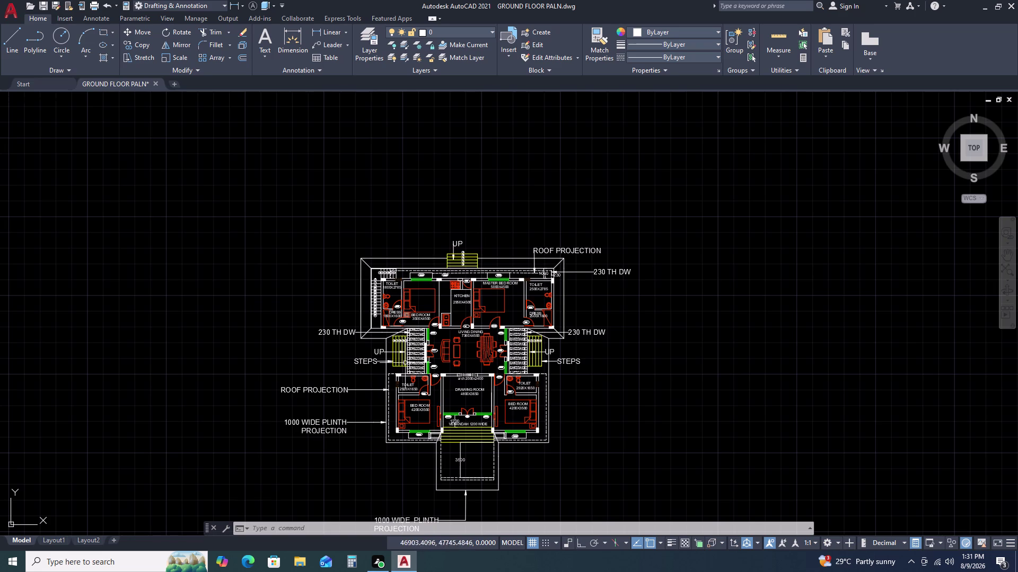
Start a linear dimension with DLI, then abandon it before placing.
scroll(up, 3)
scroll(up, 3)
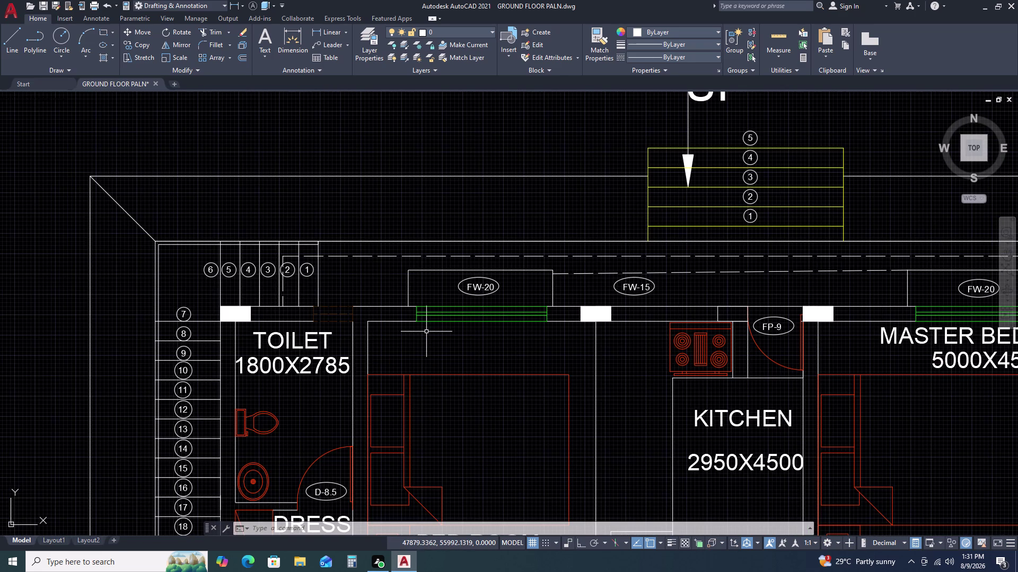
key(s)
key(BackSpace)
key(d)
text(LI)
key(space)
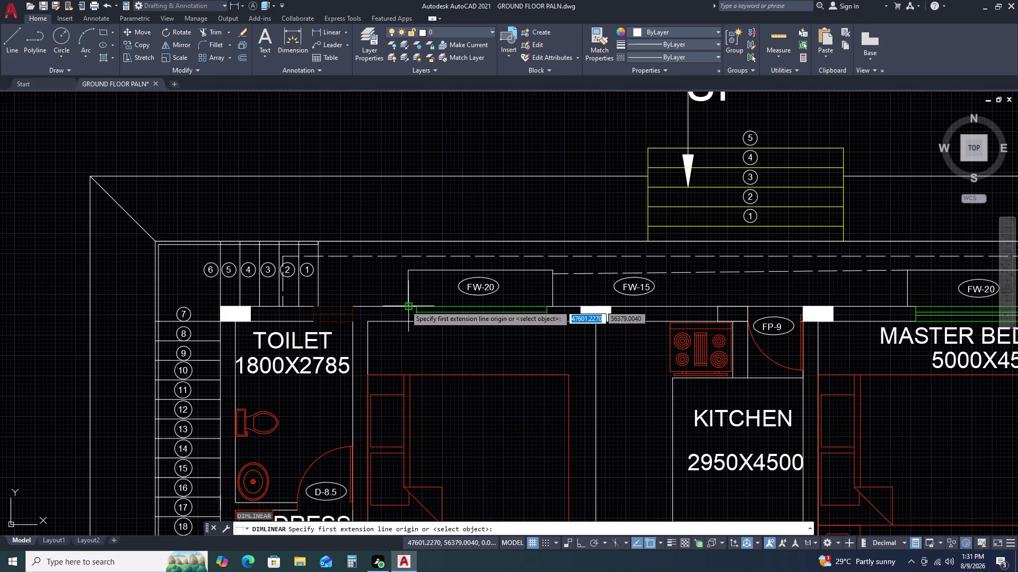
drag(405, 305, 405, 298)
click(409, 270)
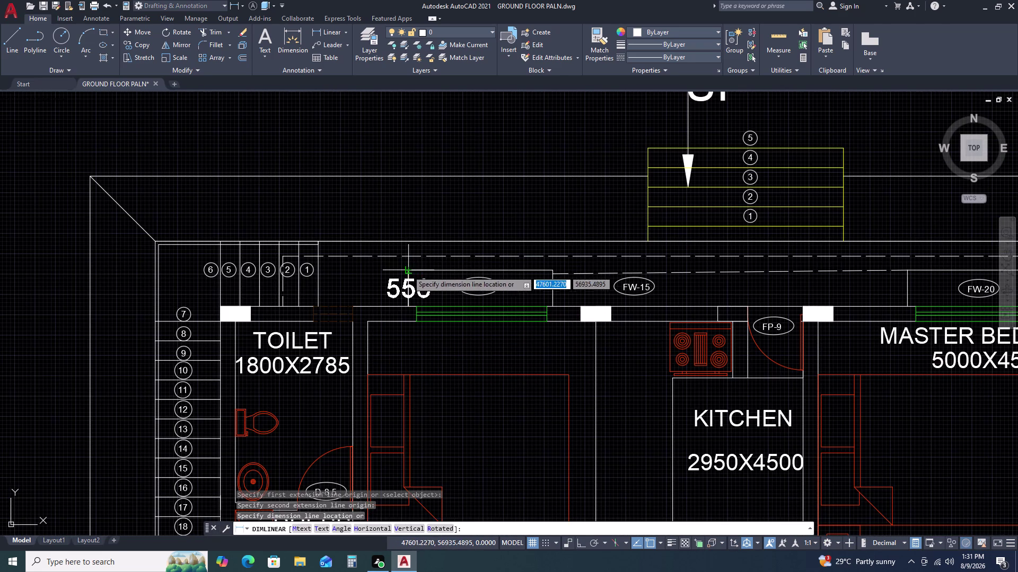
key(Escape)
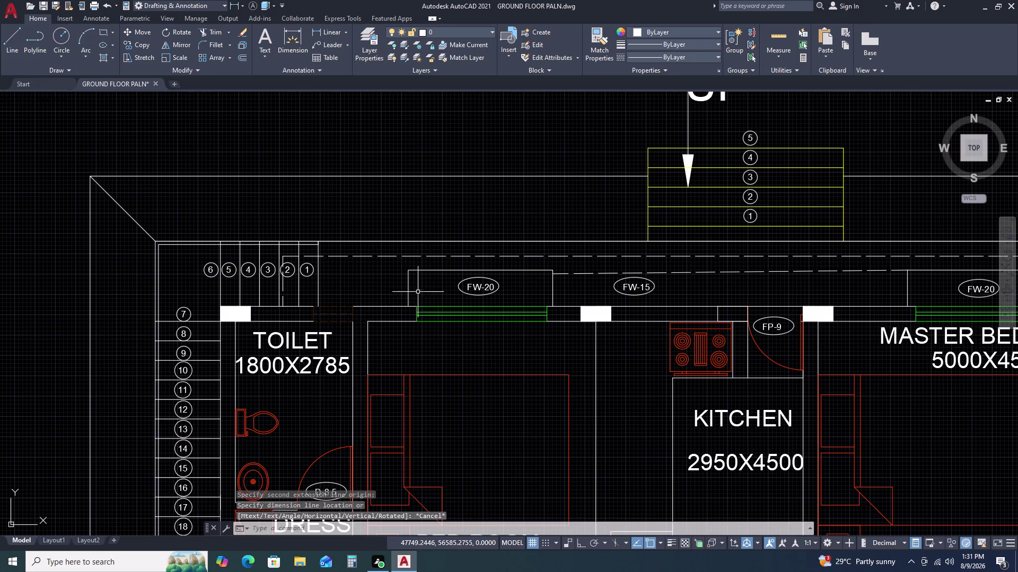
Move the line above the left FW-20 window up by 50 with Ortho on.
scroll(up, 3)
click(427, 235)
click(423, 255)
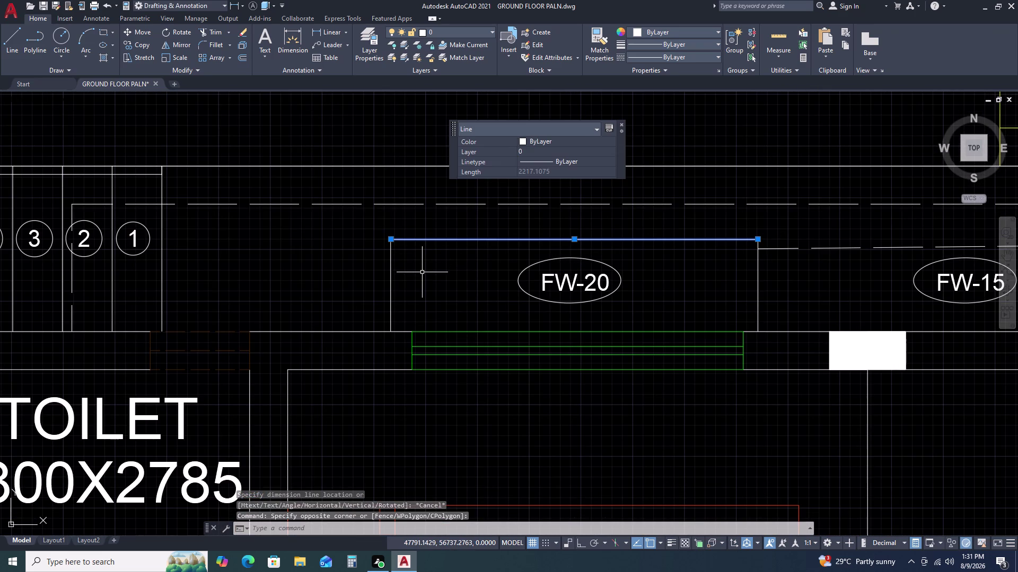
text(M)
key(space)
click(577, 239)
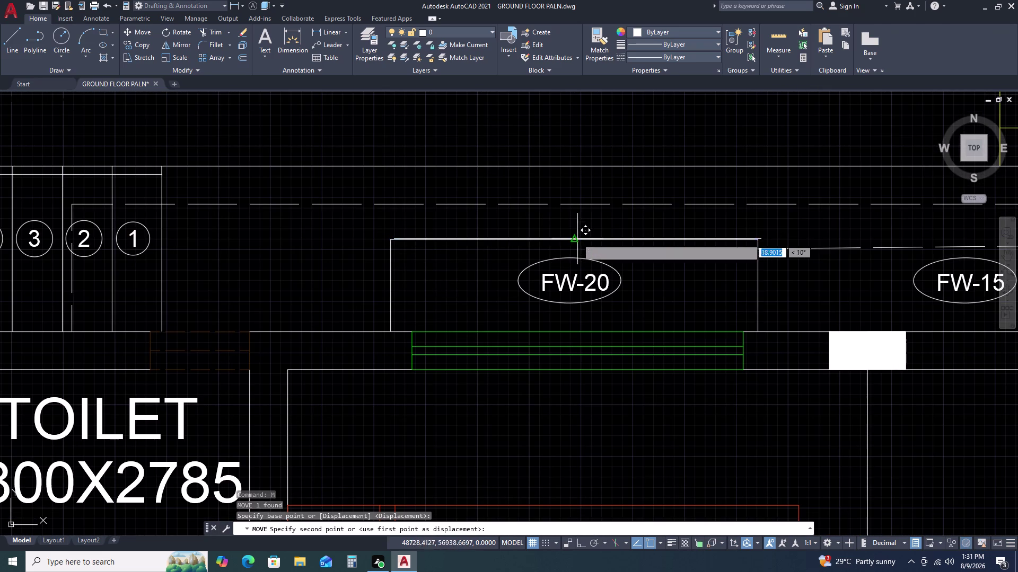
key(F8)
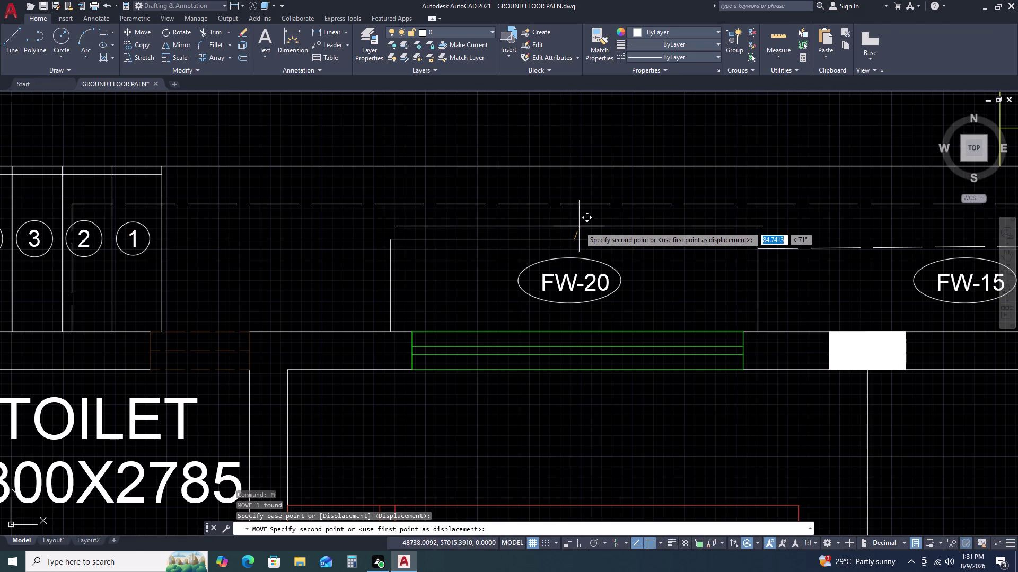
text(50)
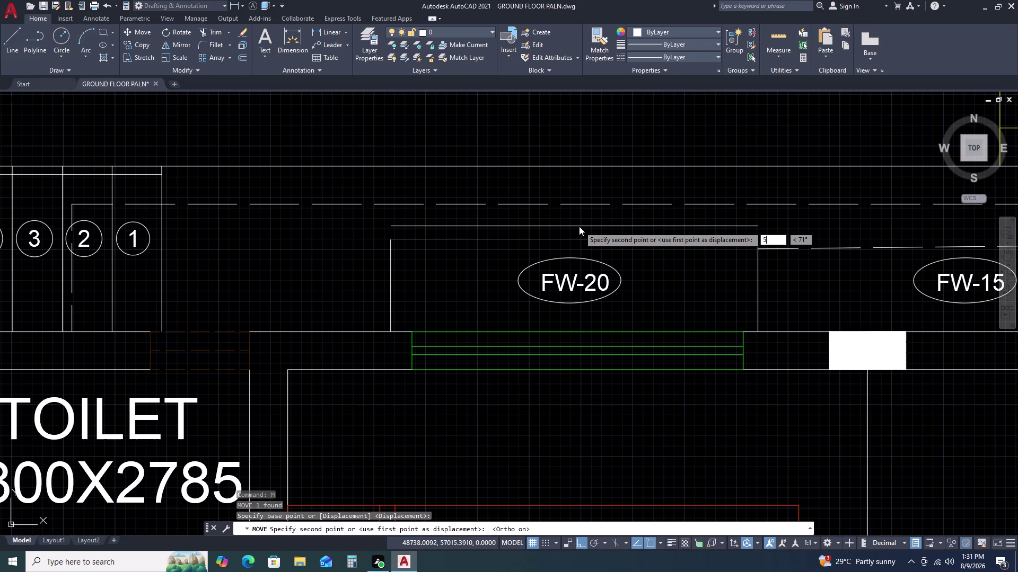
key(space)
key(Escape)
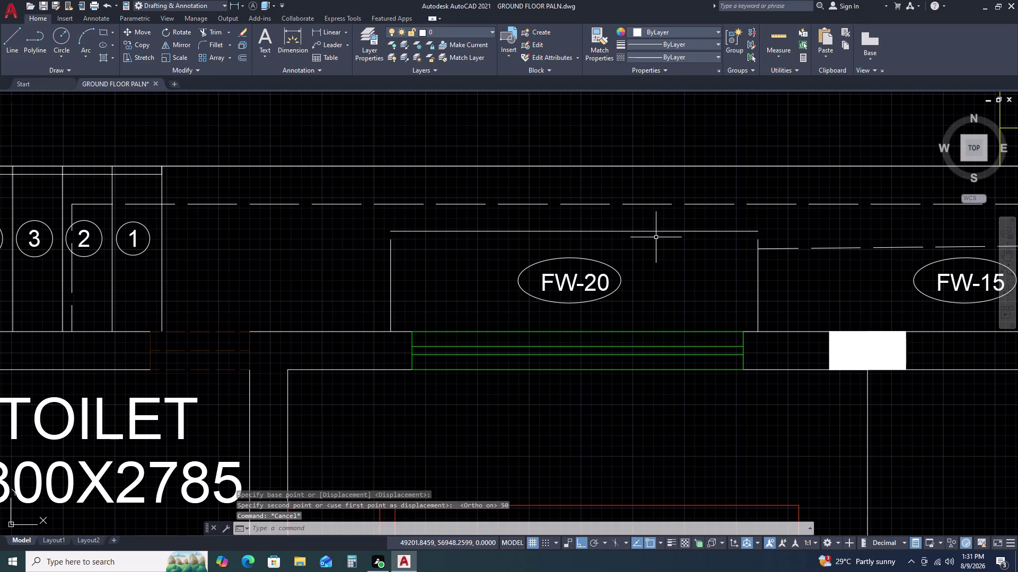
Select the dashed roof line and begin moving it, then cancel the move.
scroll(down, 3)
middle_drag(683, 244, 579, 283)
scroll(up, 3)
click(627, 279)
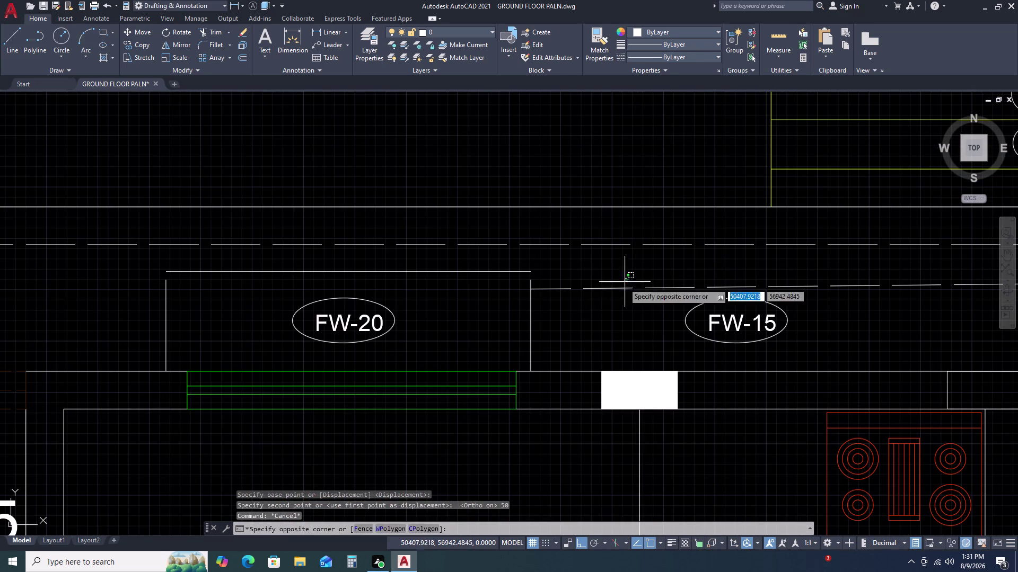
click(597, 313)
text(M)
key(space)
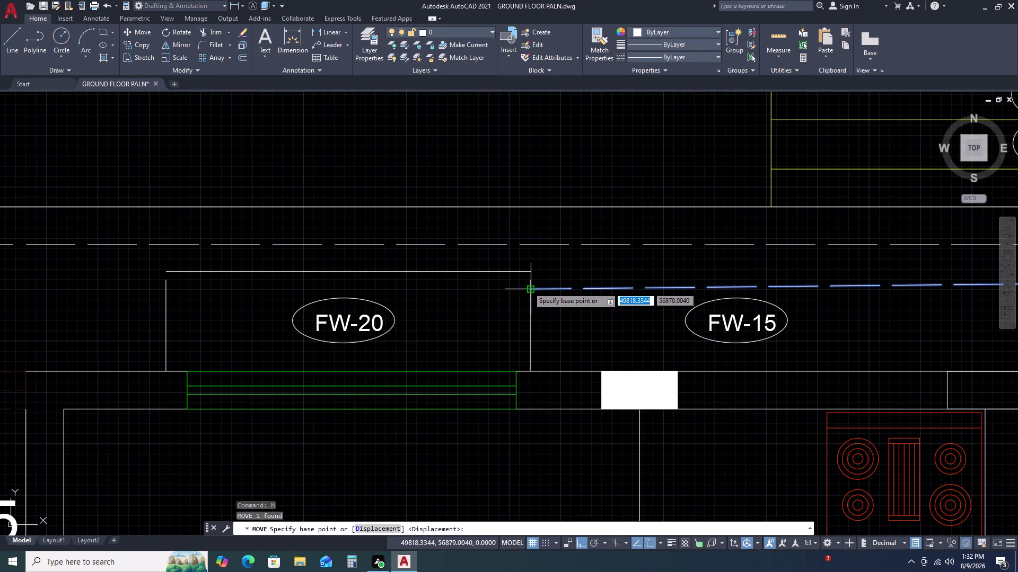
click(527, 287)
click(529, 269)
key(Escape)
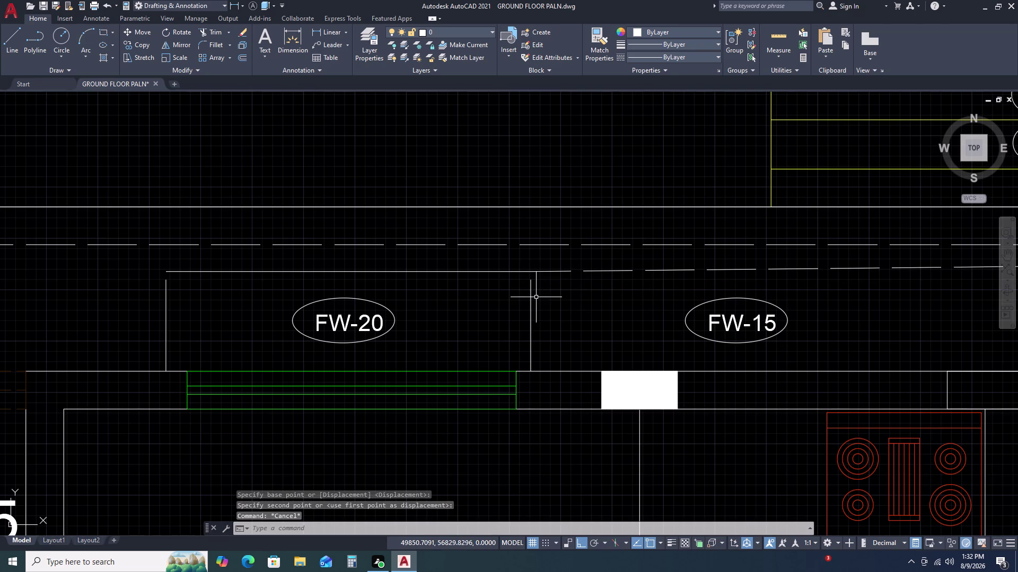
Extend the FW-20 window's side lines to the raised line using a fence.
text(EX)
key(space)
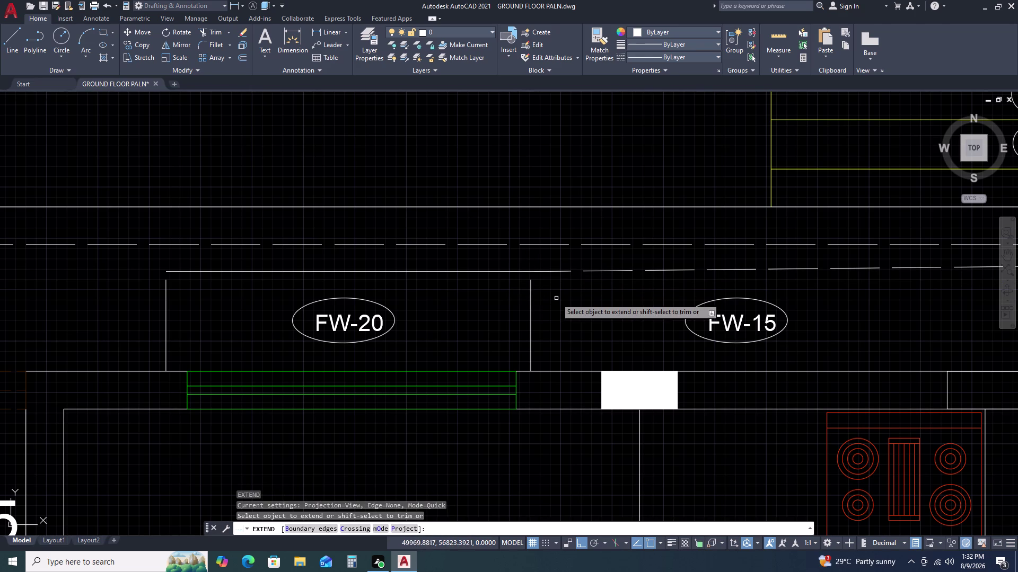
click(551, 300)
click(511, 323)
click(203, 283)
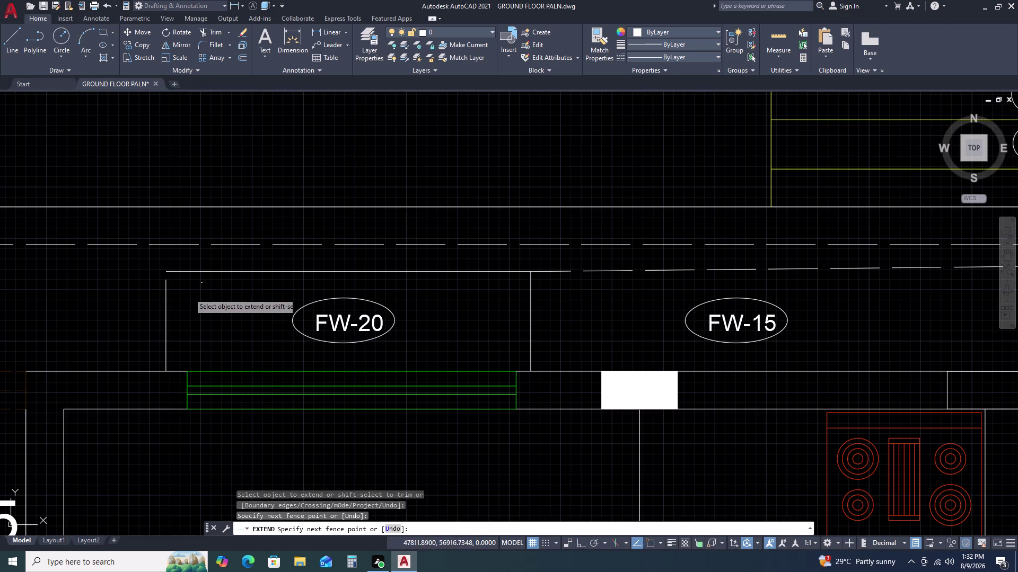
click(144, 314)
key(Escape)
scroll(down, 3)
middle_drag(493, 318, 403, 309)
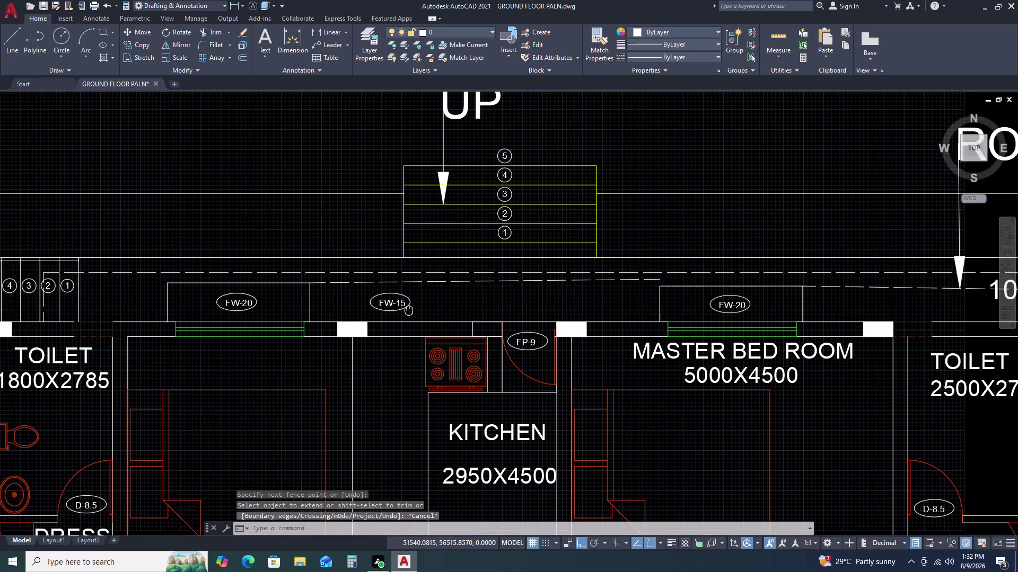
middle_drag(654, 292, 500, 332)
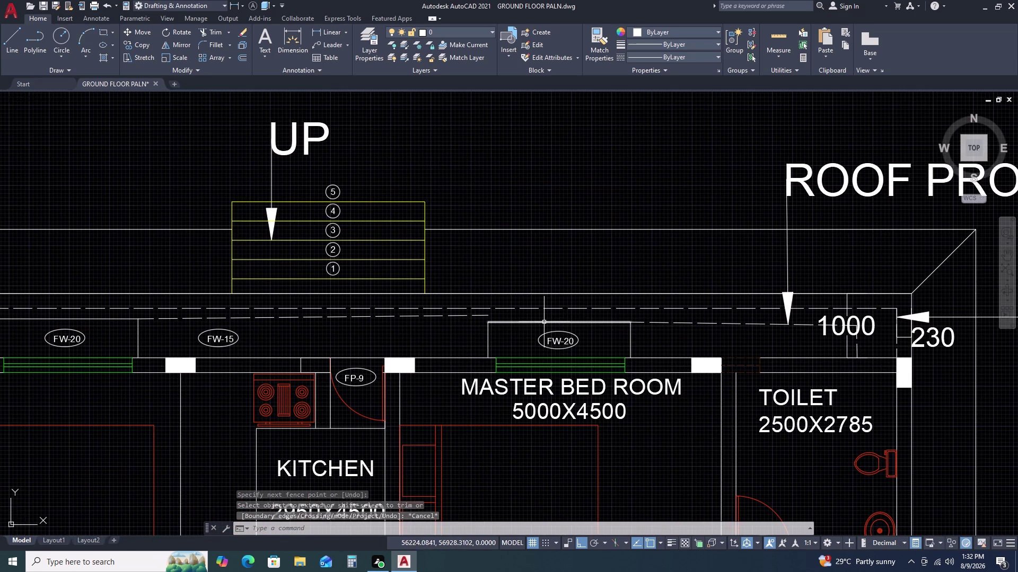
click(581, 323)
Move the line above the master bedroom window up by 50.
text(M)
key(space)
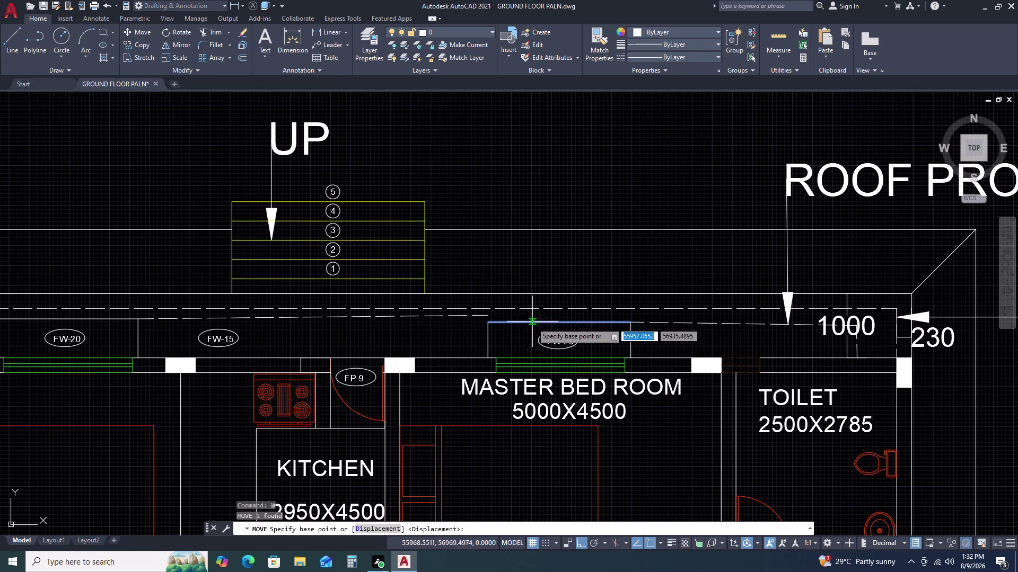
click(559, 319)
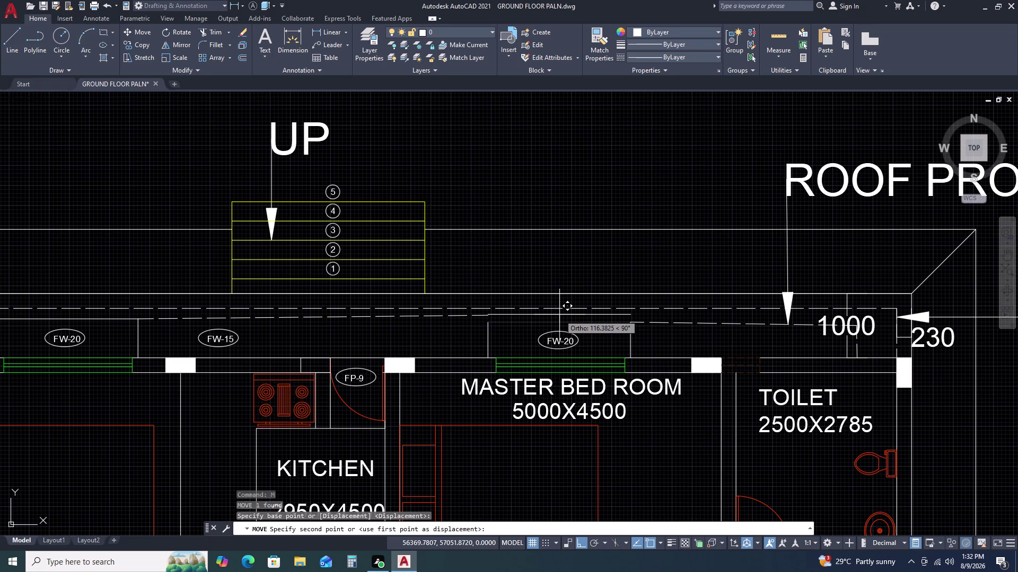
text(50)
key(space)
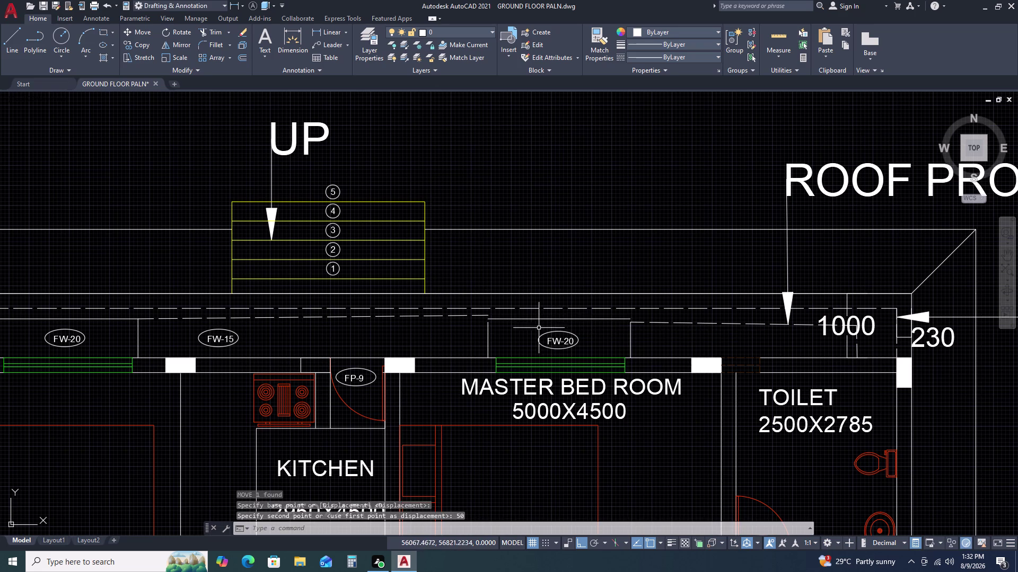
Begin a second move of the raised line, then cancel it and clear the selection.
scroll(up, 3)
click(542, 316)
click(534, 325)
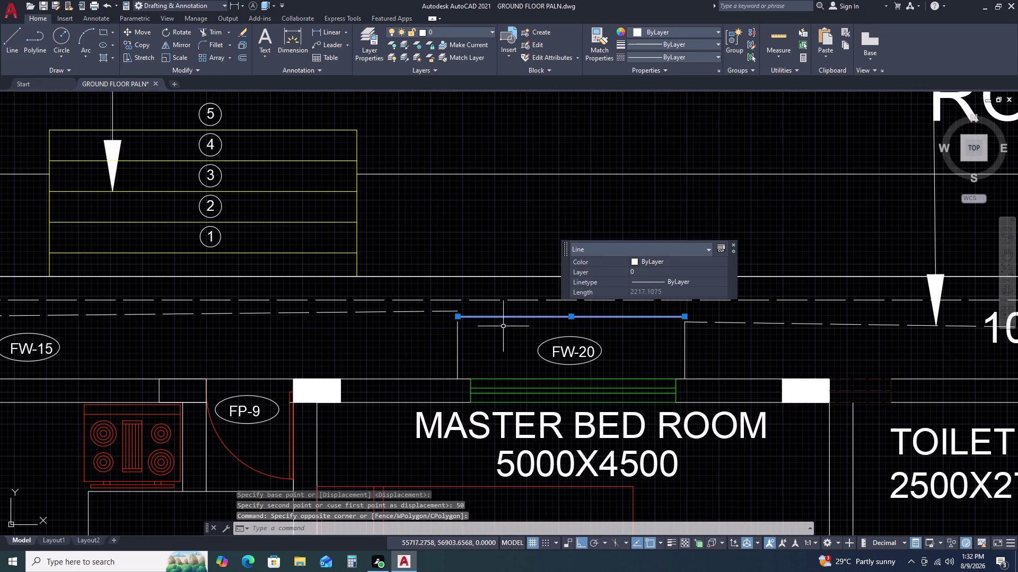
text(M)
key(space)
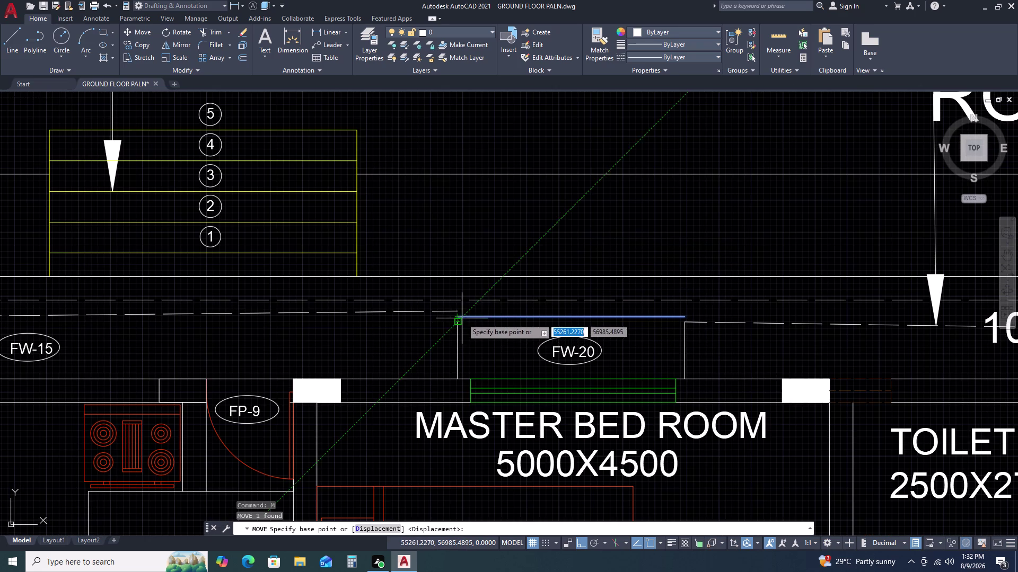
click(461, 318)
click(457, 312)
key(Escape)
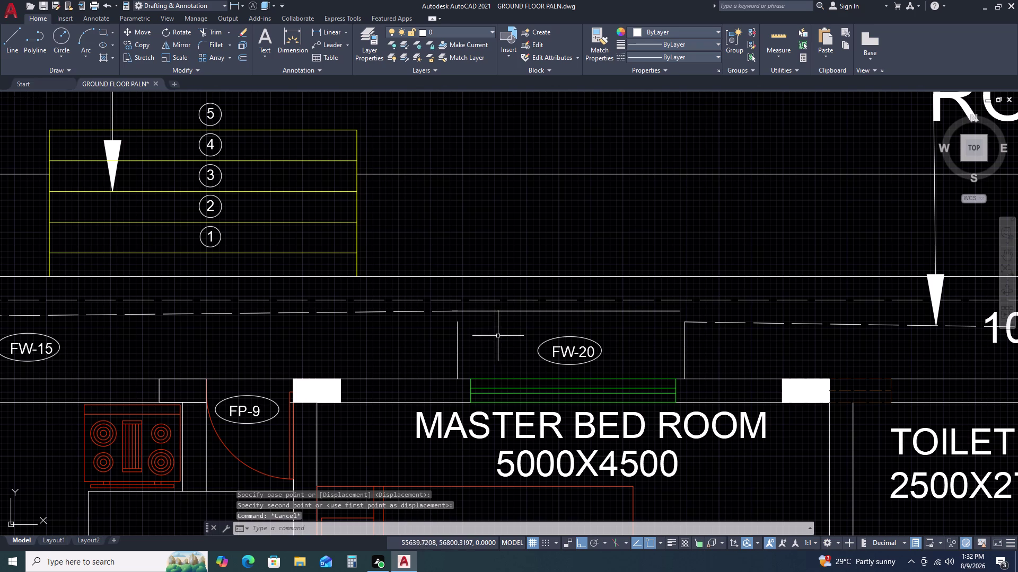
scroll(up, 3)
click(547, 301)
key(Escape)
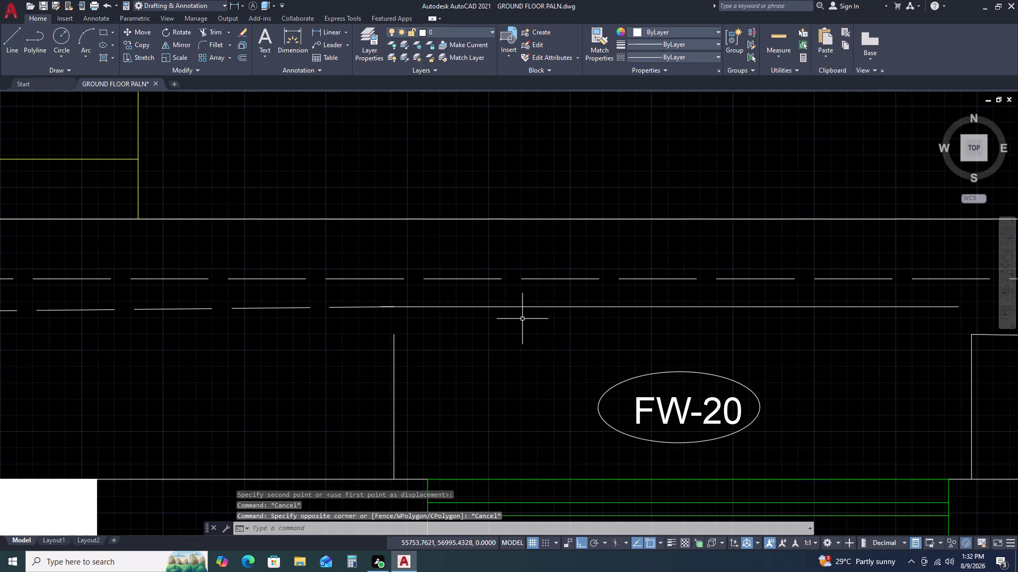
key(Escape)
Extend the master bedroom window's side lines to the raised line with a fence.
text(EX)
key(space)
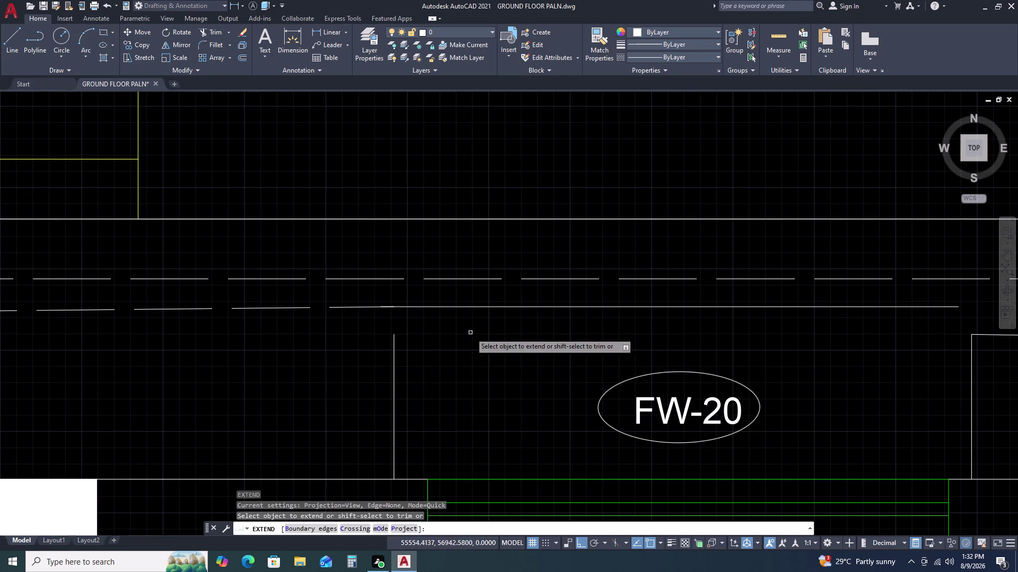
click(470, 333)
click(314, 402)
scroll(down, 3)
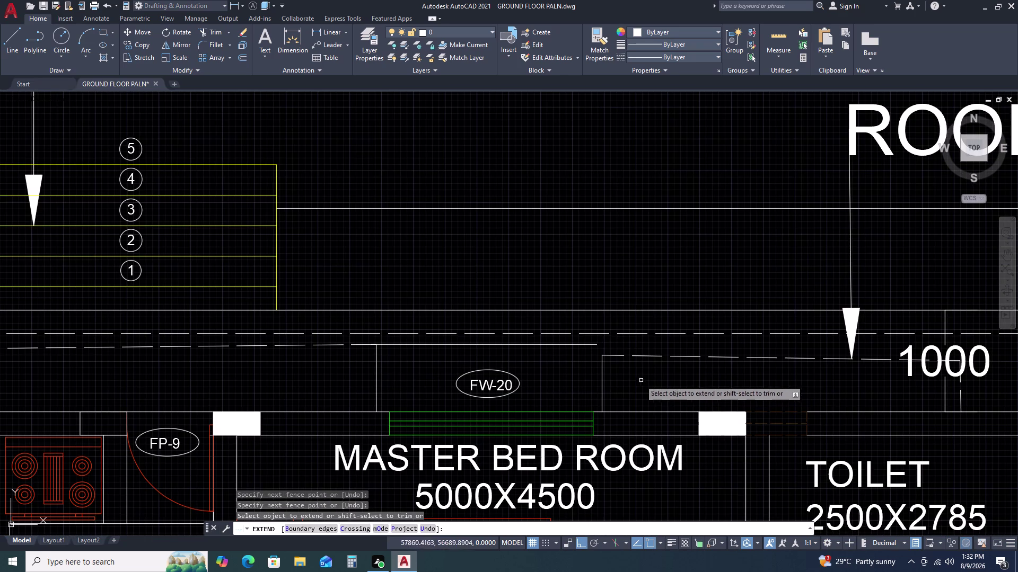
click(627, 372)
click(594, 382)
key(Escape)
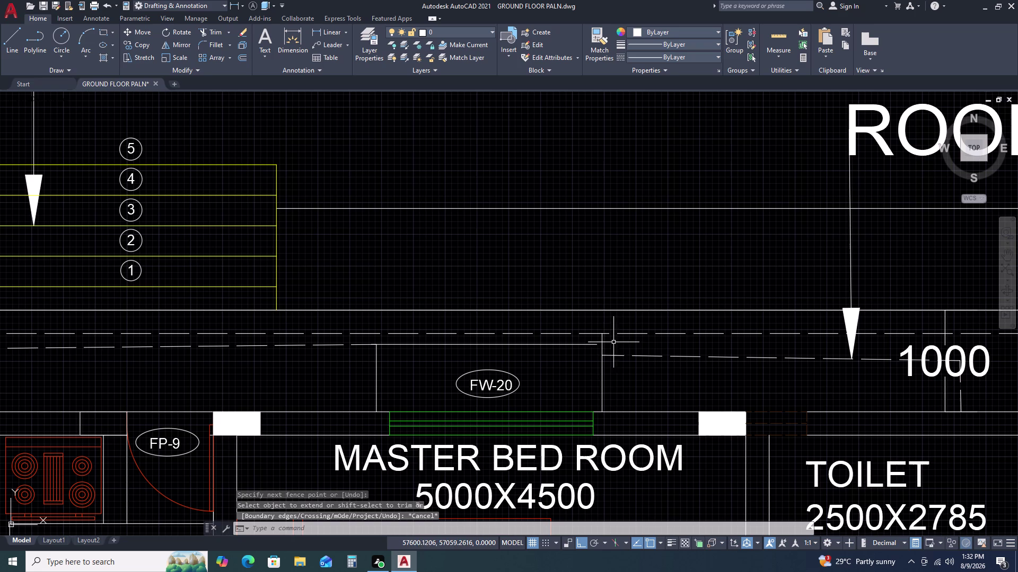
text(F)
key(space)
Fillet the window's top line with its right side line to close the corner.
click(588, 347)
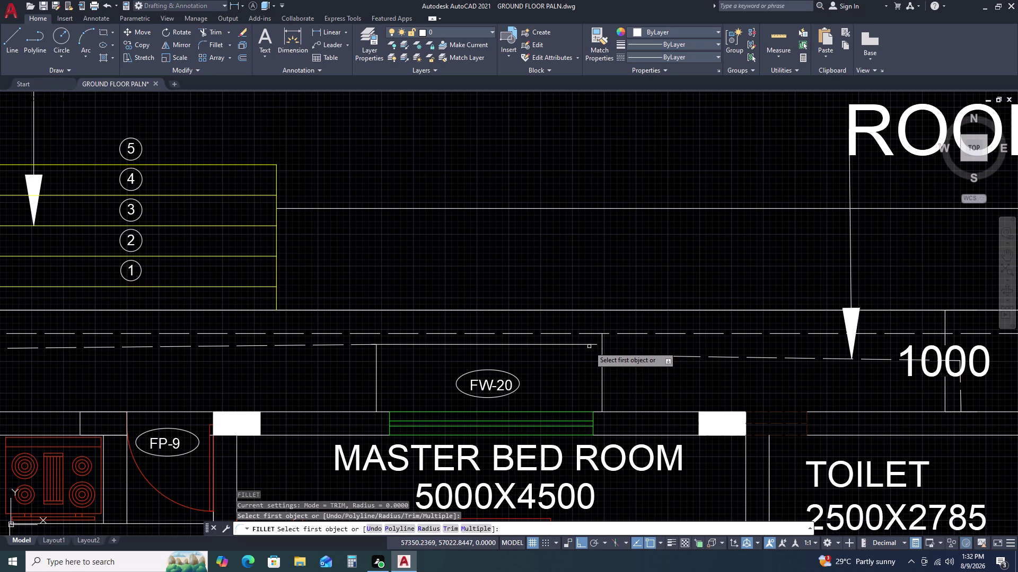
click(593, 346)
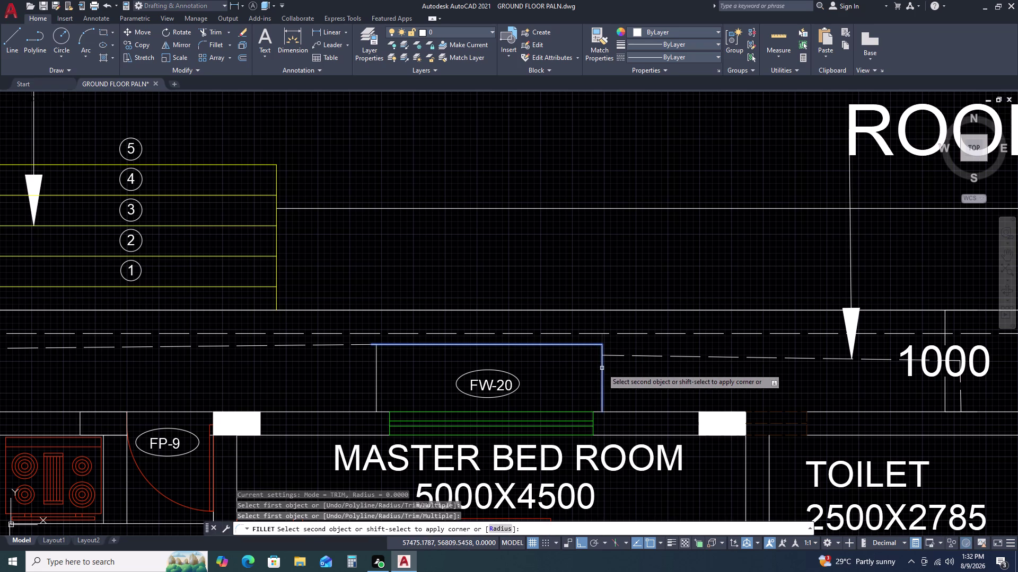
click(602, 368)
key(Escape)
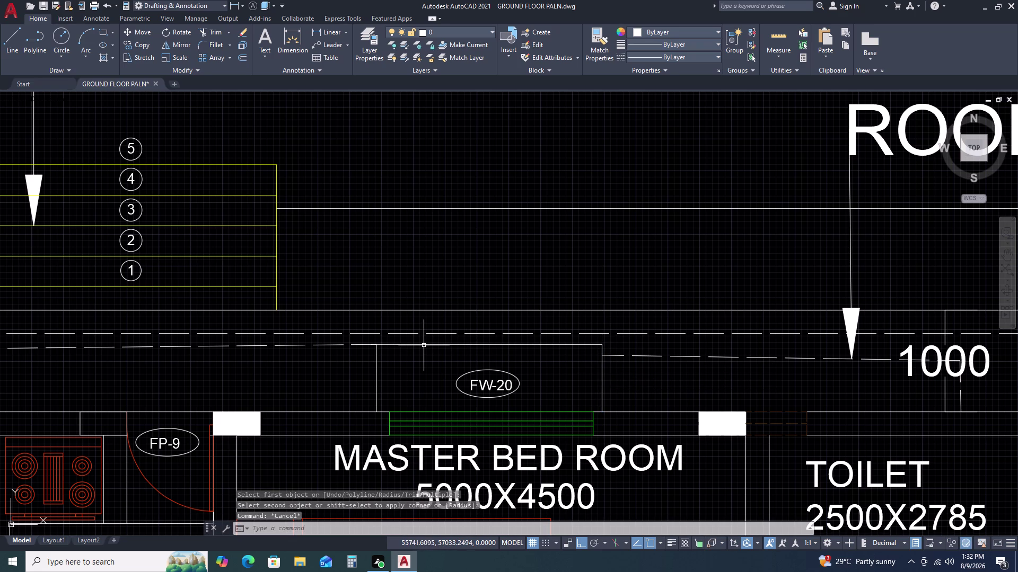
click(423, 345)
scroll(up, 3)
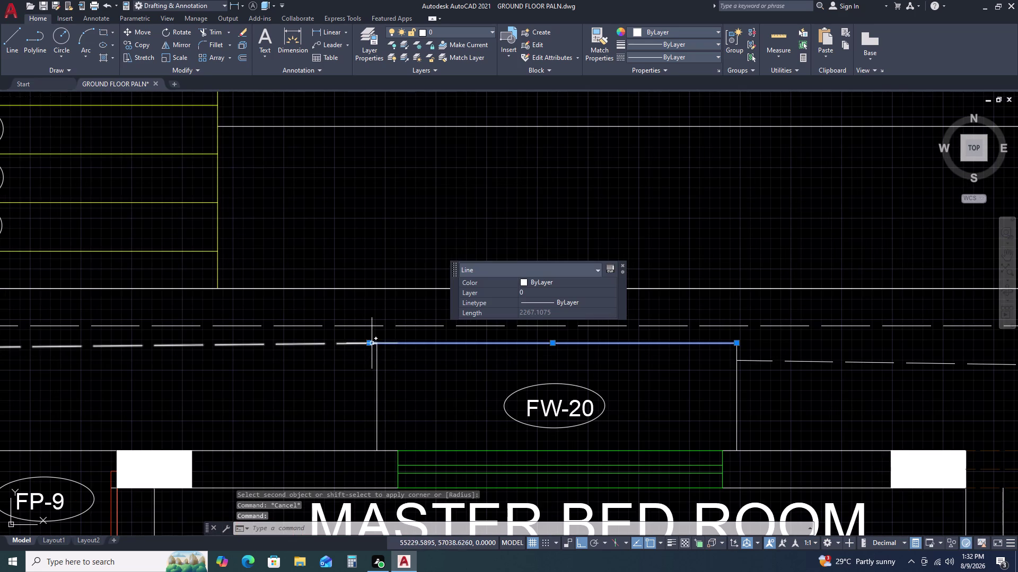
click(369, 343)
click(377, 343)
key(Escape)
scroll(down, 3)
middle_drag(571, 358, 409, 354)
middle_drag(387, 354, 379, 354)
Move the dashed roof projection line to its new position toward the 1000 dimension.
click(534, 342)
click(510, 360)
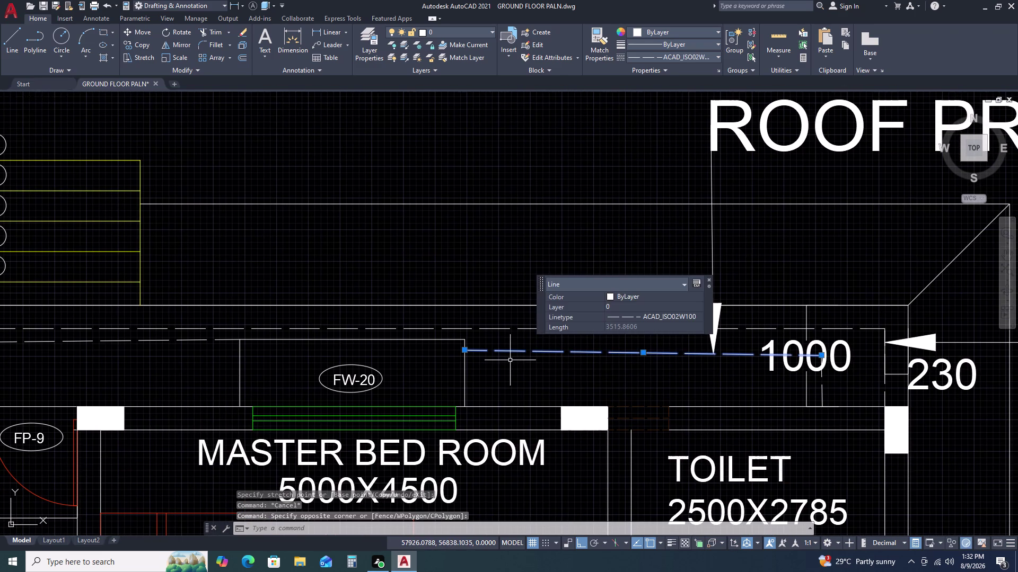
text(M)
key(space)
click(465, 351)
click(465, 341)
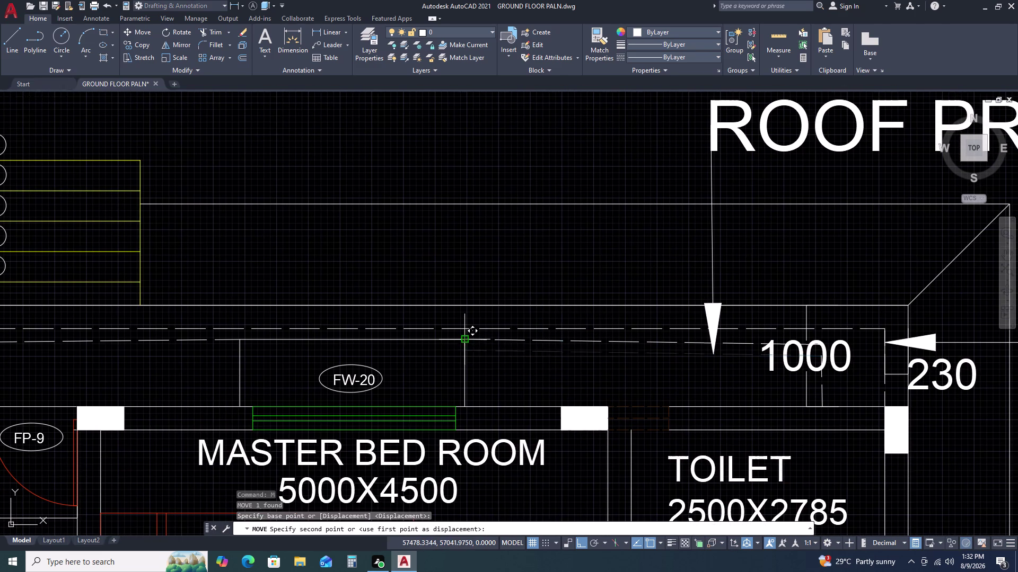
middle_drag(505, 353, 370, 358)
scroll(up, 3)
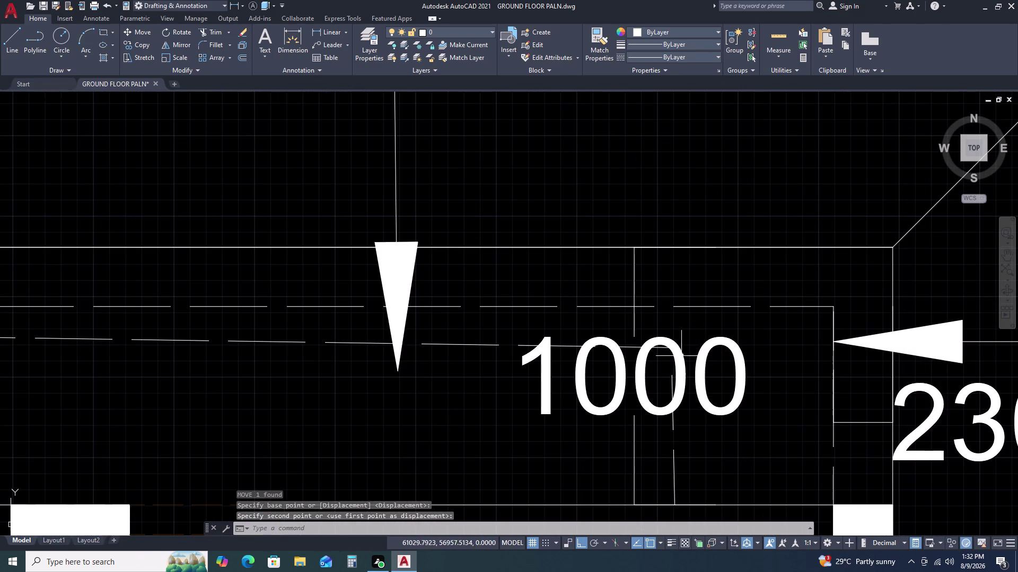
click(659, 348)
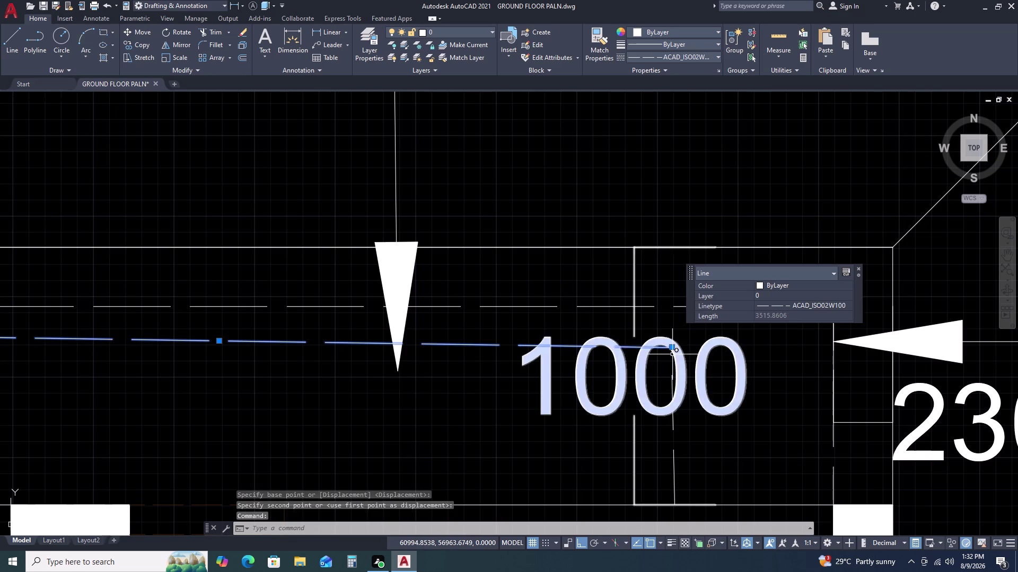
Delete the skewed dashed segment running toward the 1000 dimension.
scroll(down, 3)
scroll(down, 3)
key(Delete)
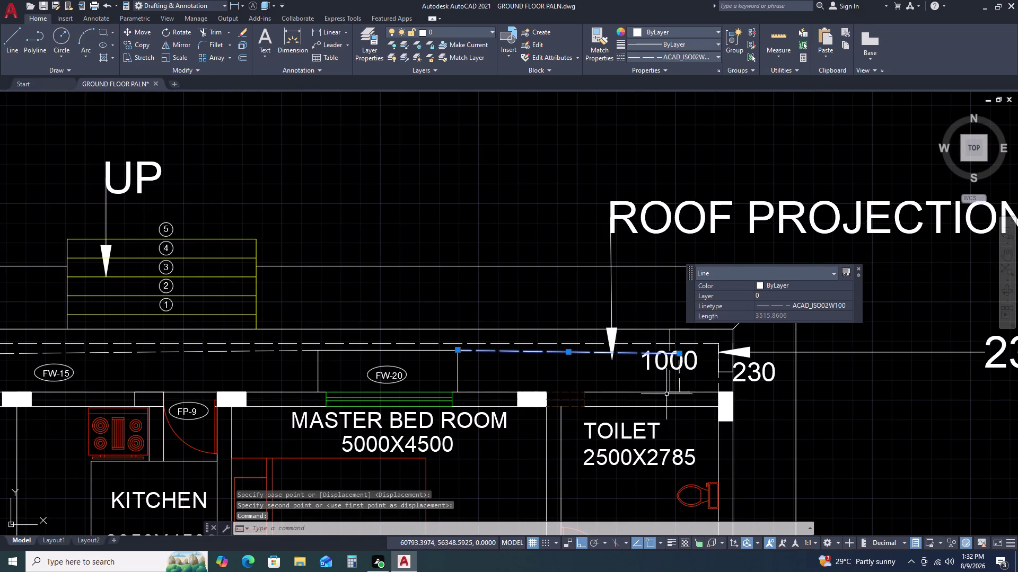
text(L)
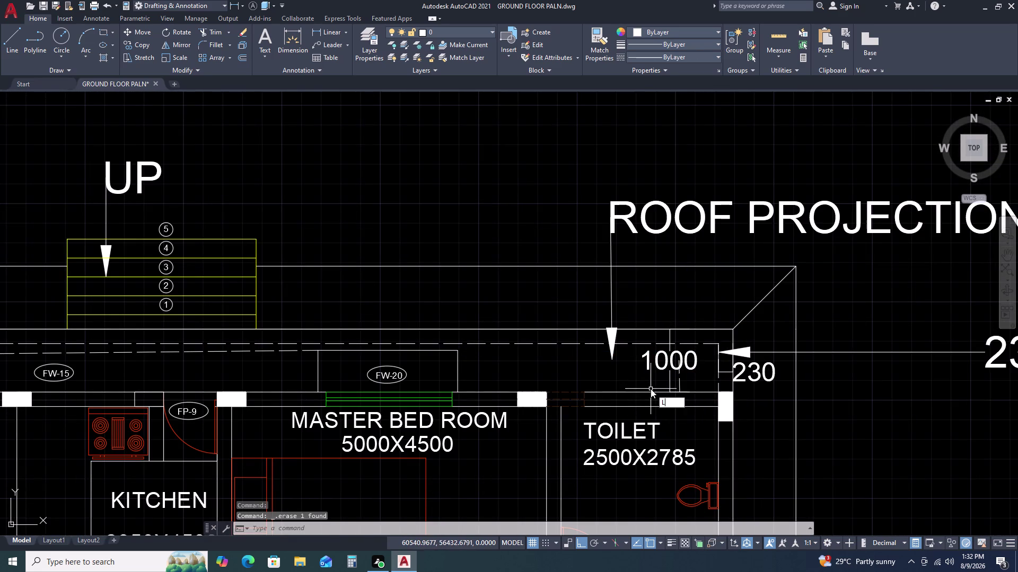
key(space)
Draw a short line from the roof projection line and erase the stray vertical stroke near 1000.
click(456, 353)
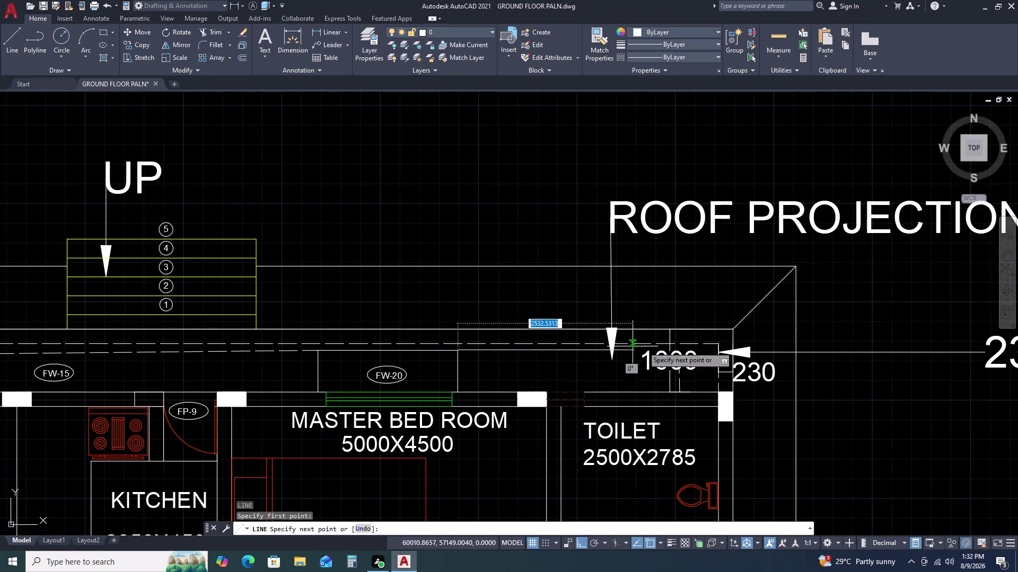
scroll(up, 3)
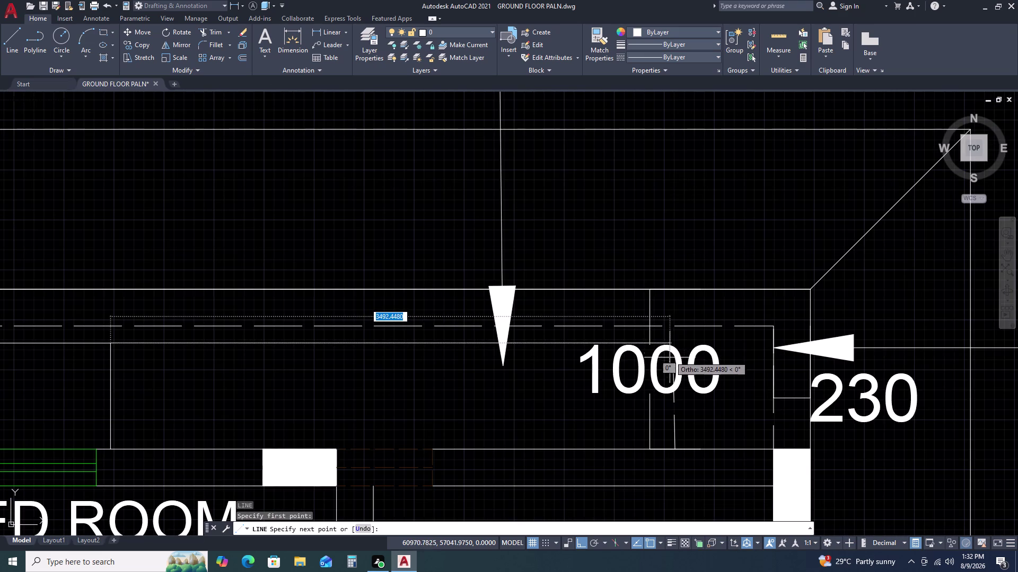
click(675, 338)
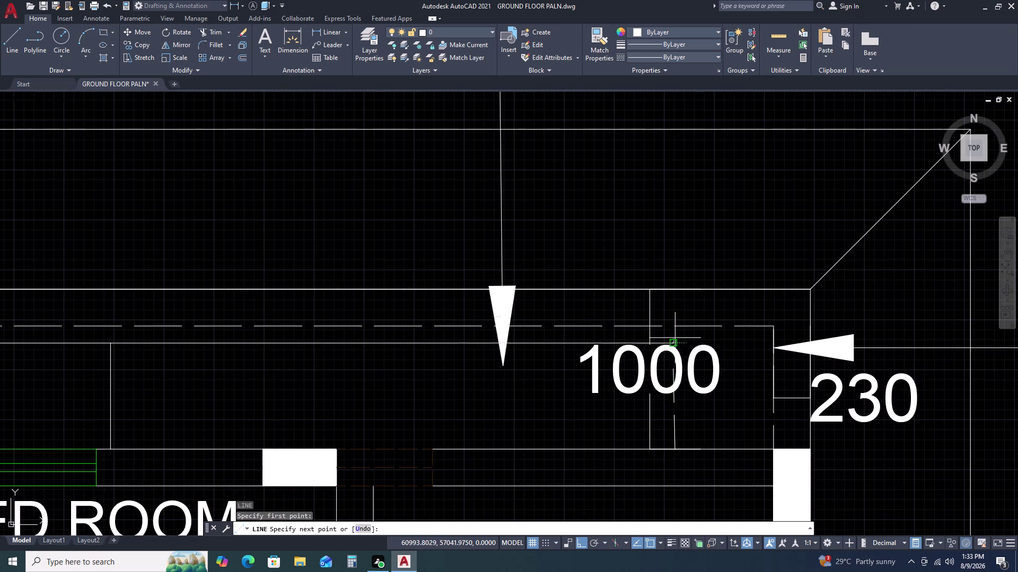
scroll(up, 3)
click(676, 456)
key(Escape)
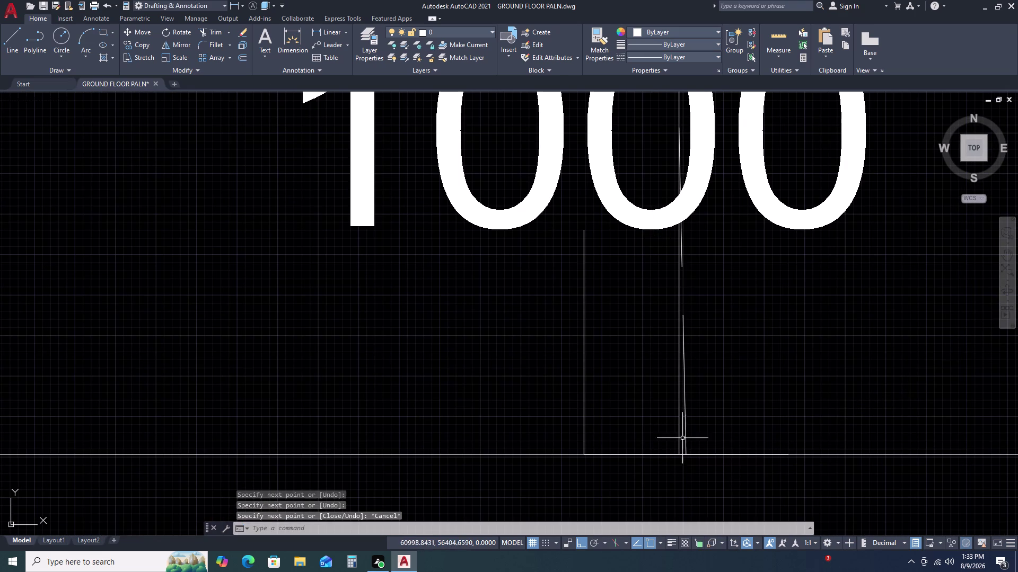
click(685, 394)
scroll(down, 3)
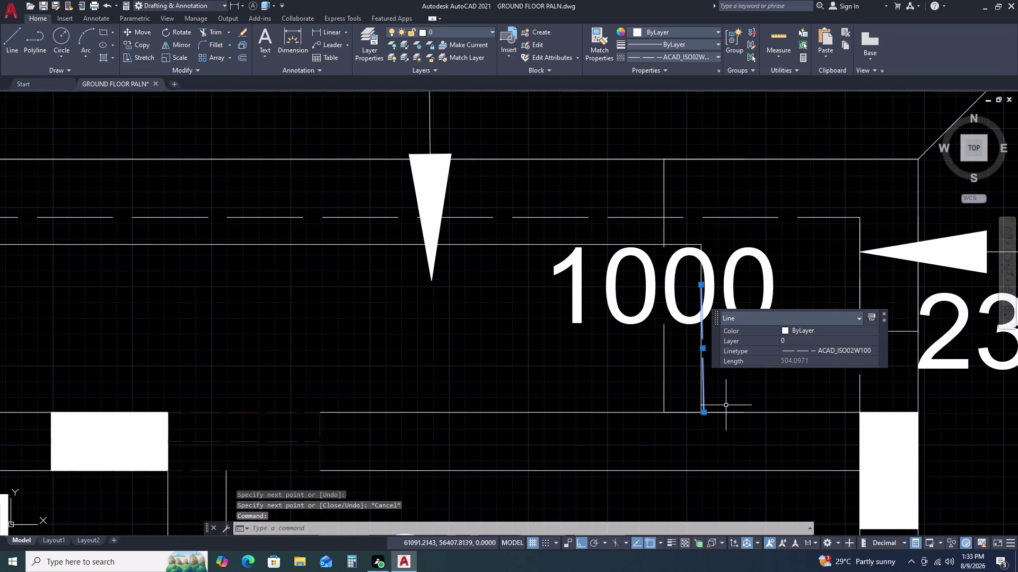
key(Delete)
Match two lower lines to the dashed roof projection line's properties with MATCHPROP.
key(m)
text(A)
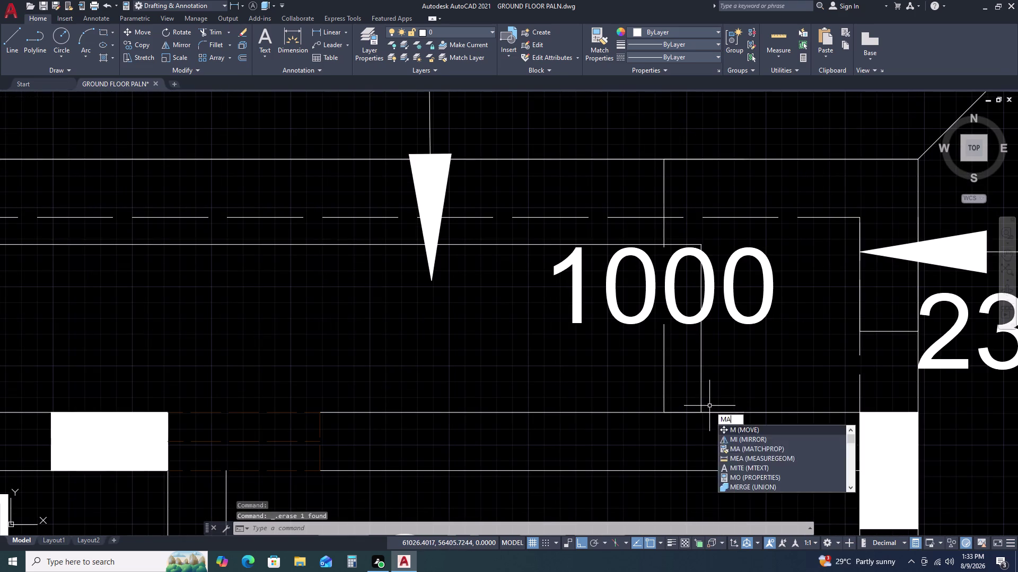
key(space)
click(632, 216)
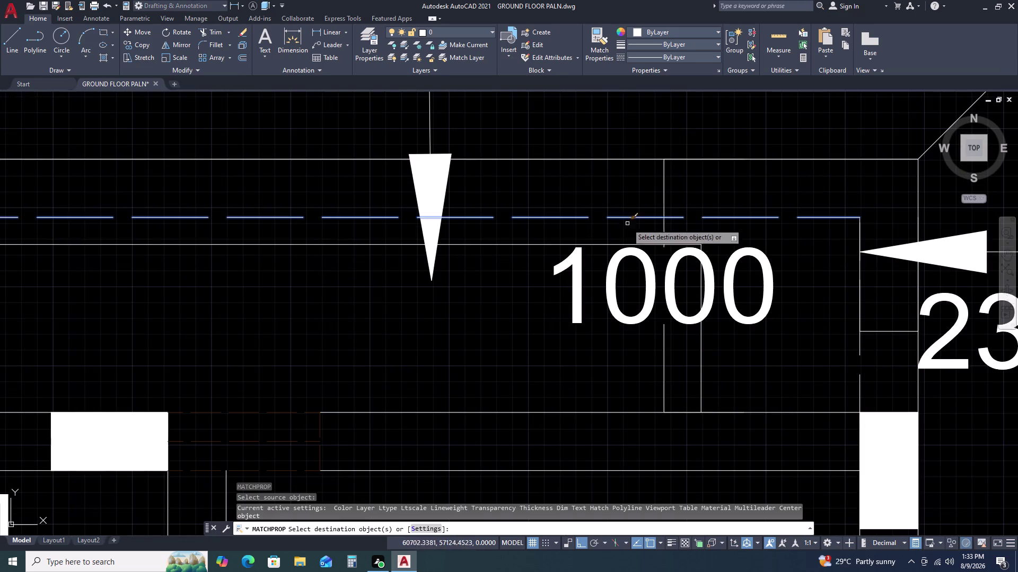
click(566, 245)
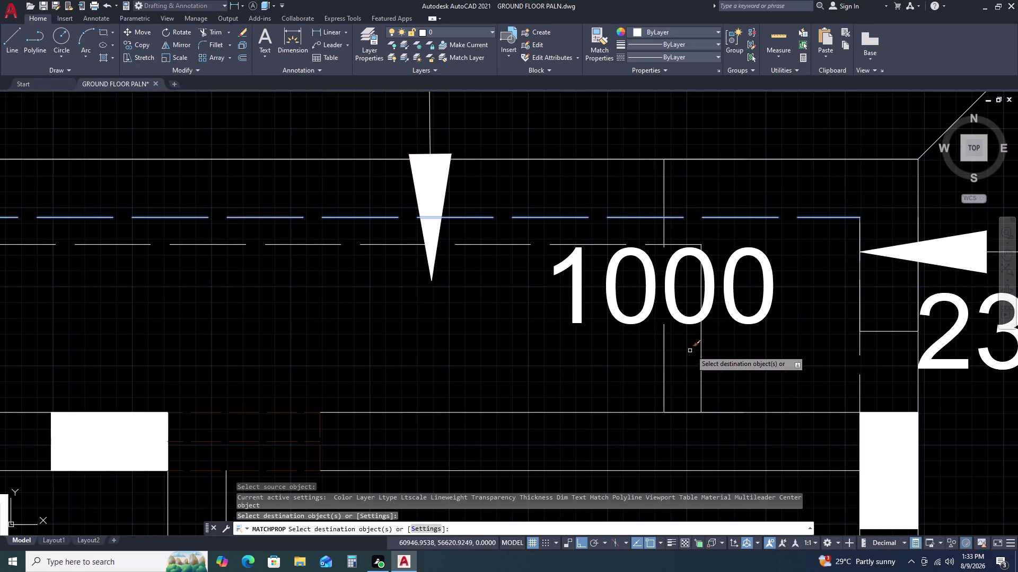
click(701, 364)
scroll(down, 3)
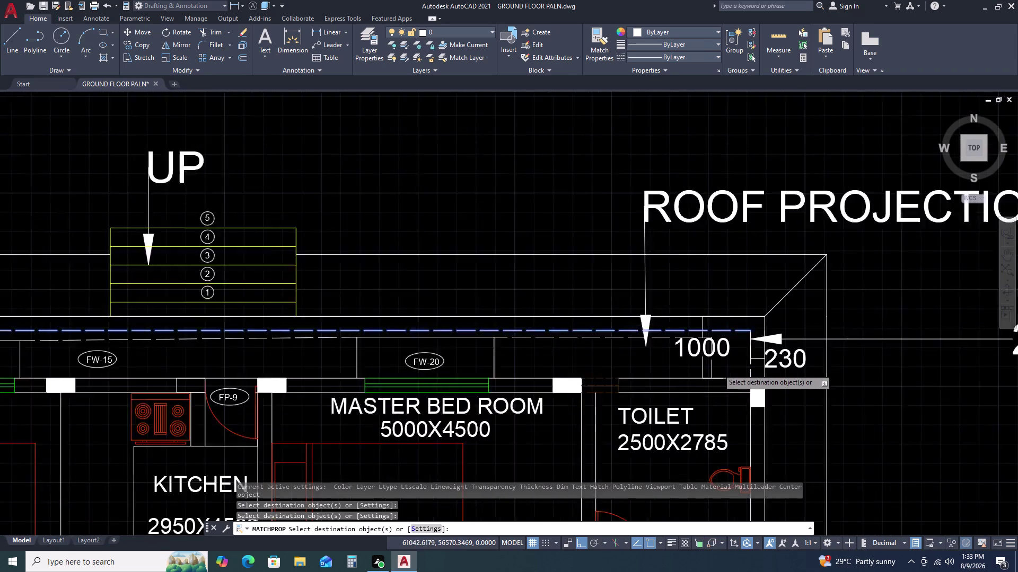
key(Escape)
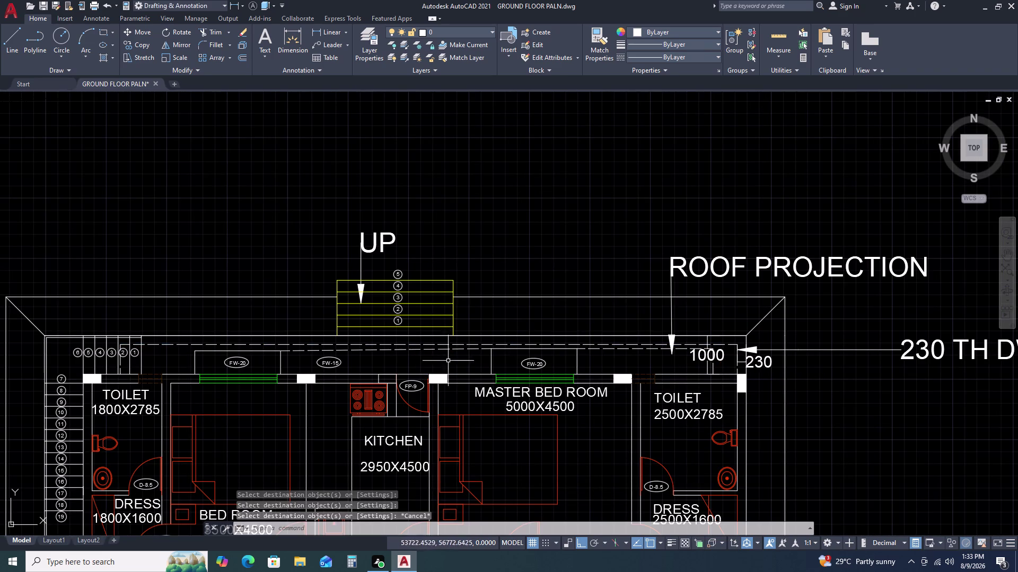
Move the line under the FW-20 window by 50 units.
scroll(down, 3)
middle_drag(632, 399, 669, 236)
scroll(down, 3)
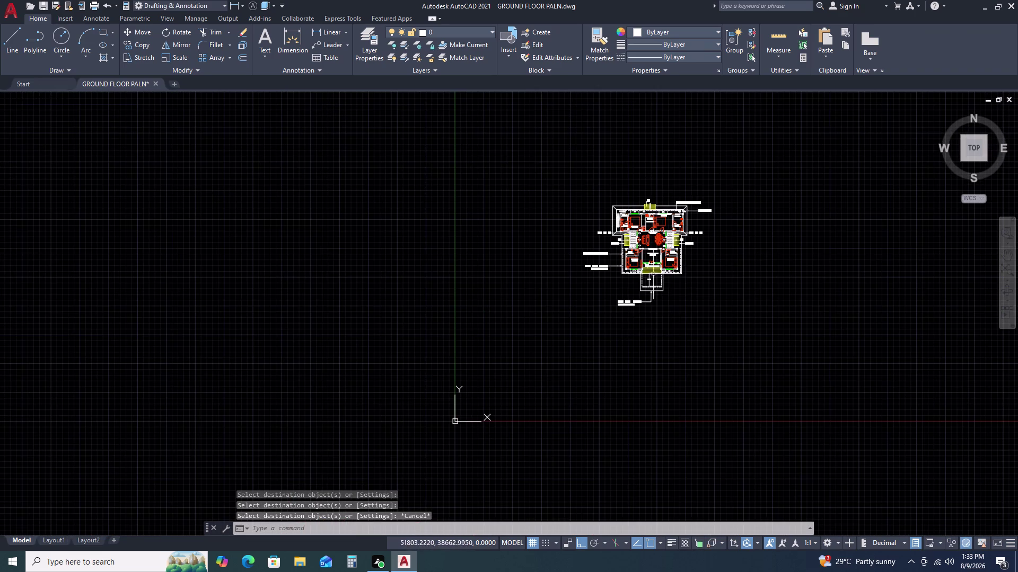
scroll(up, 3)
scroll(up, 3)
scroll(up, 3)
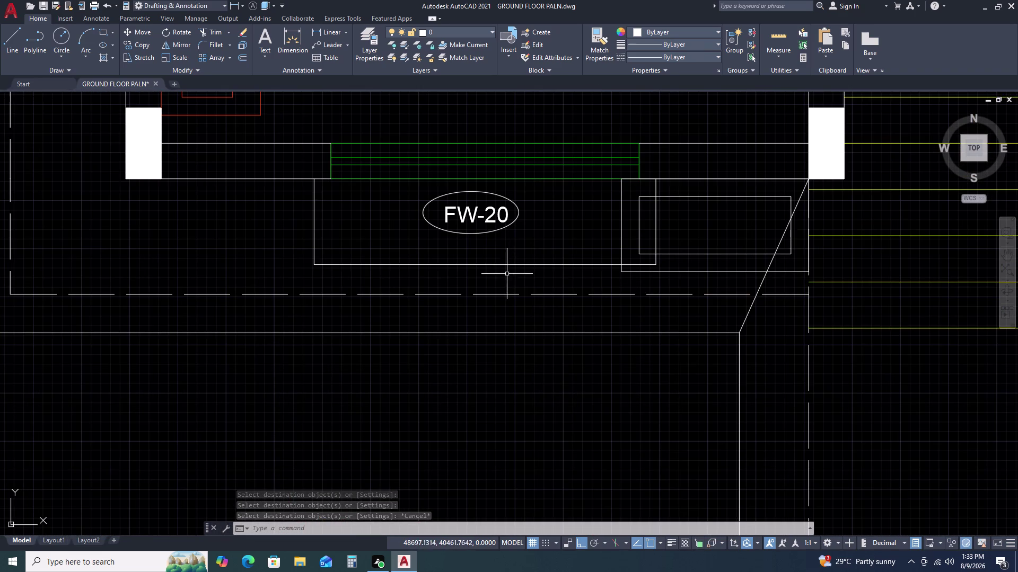
click(513, 264)
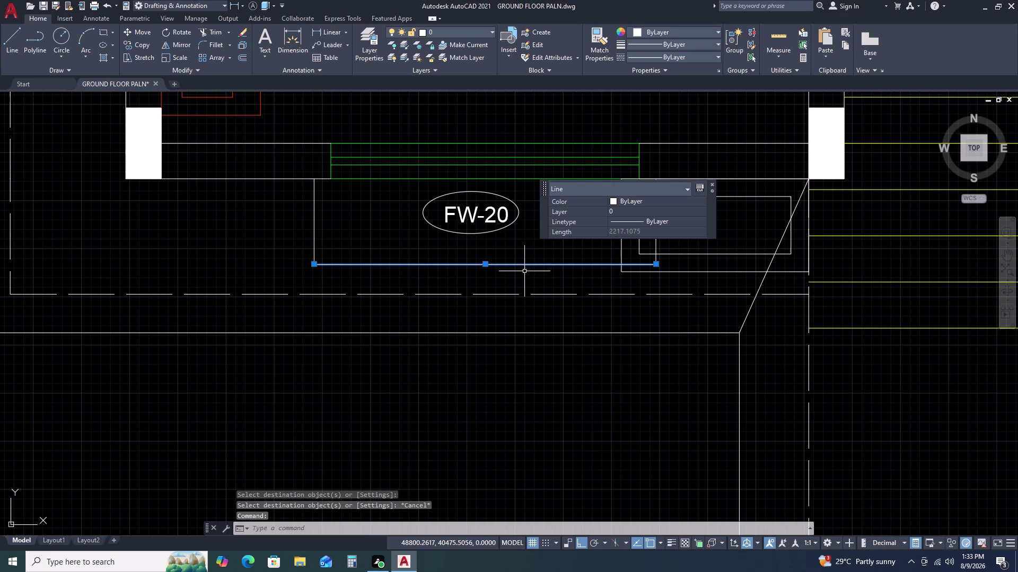
text(M)
key(space)
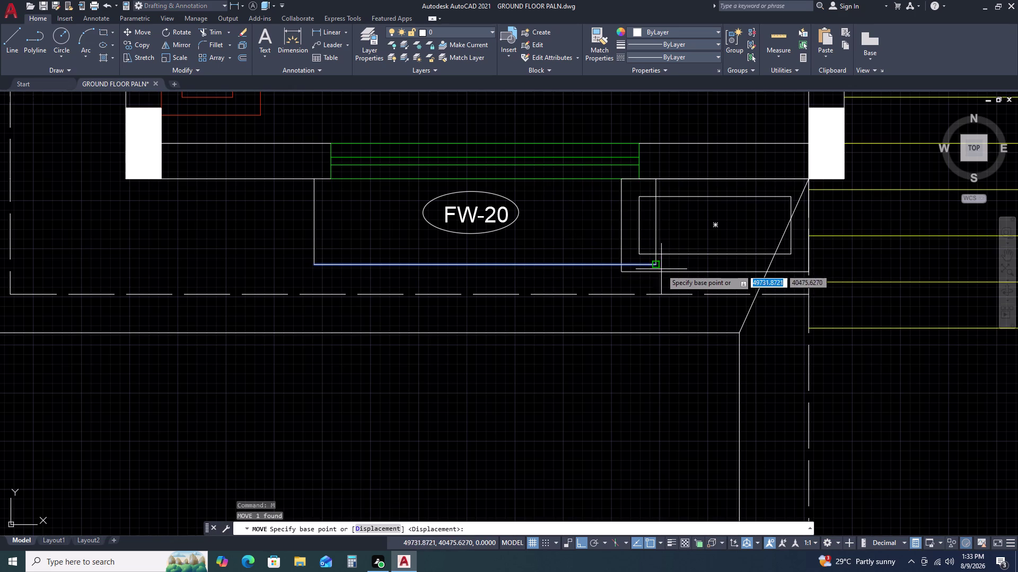
click(657, 266)
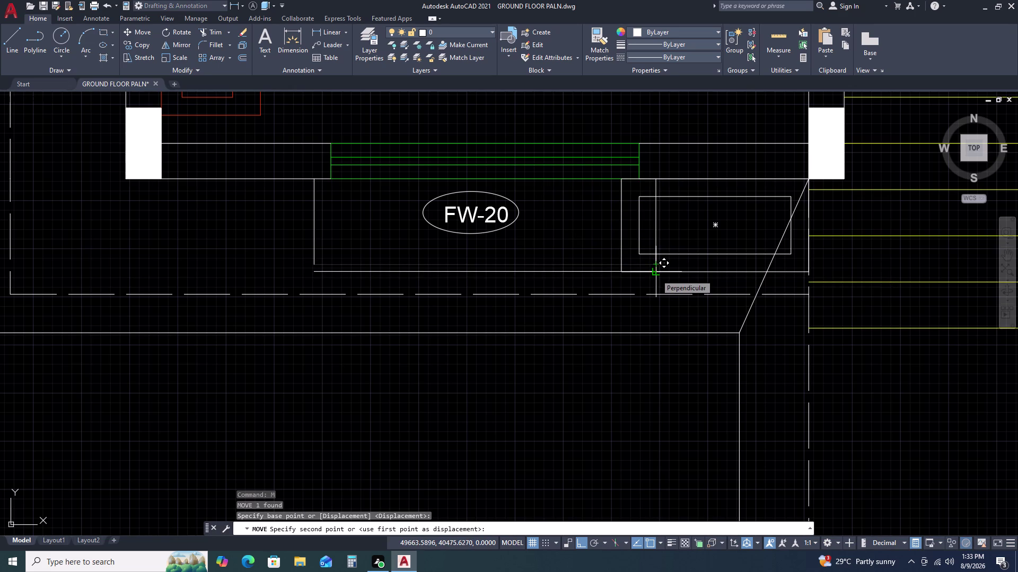
text(50)
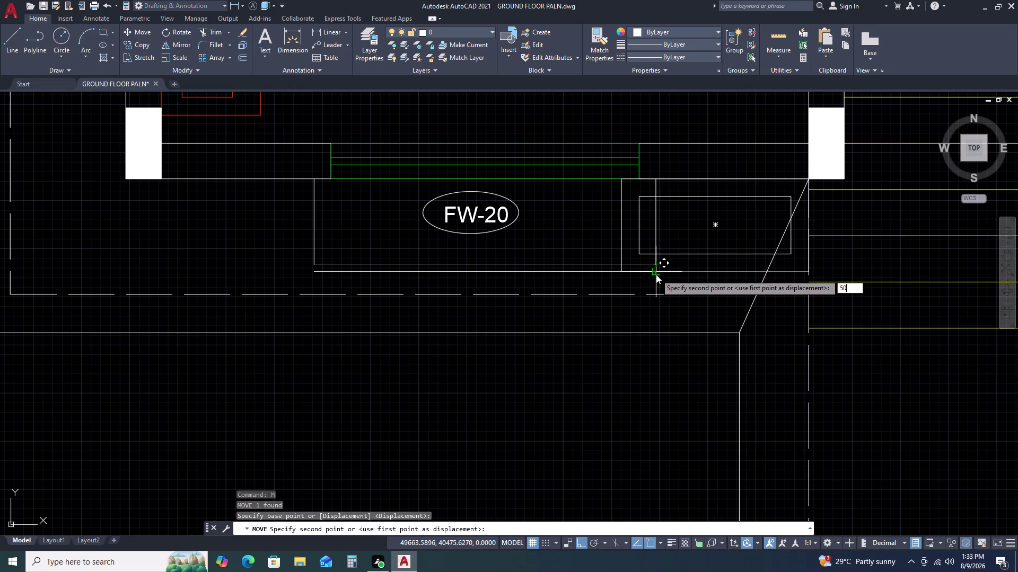
key(space)
Undo an accidental stretch and delete the rectangle beside the FW-20 window.
scroll(up, 3)
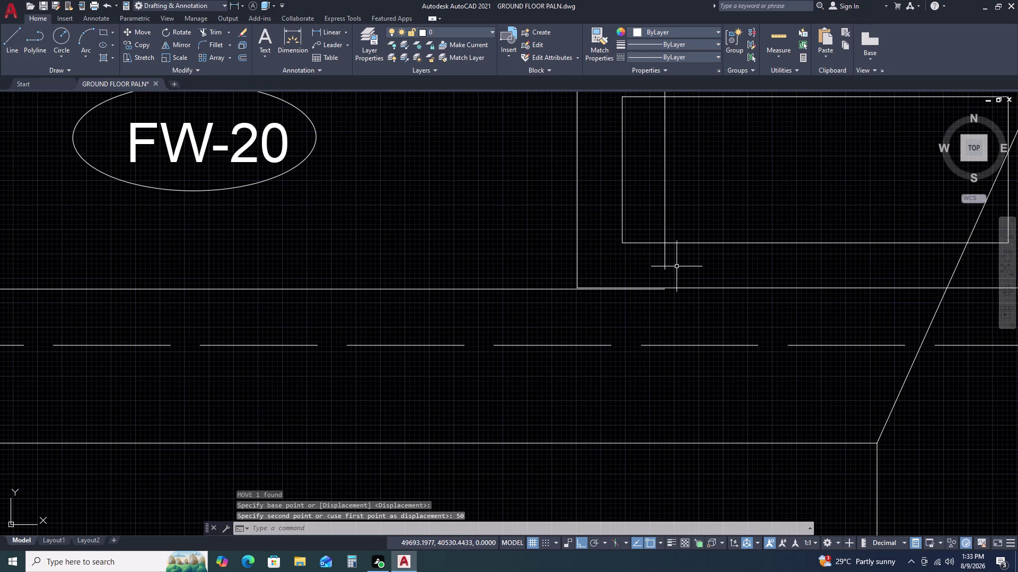
scroll(up, 3)
click(677, 309)
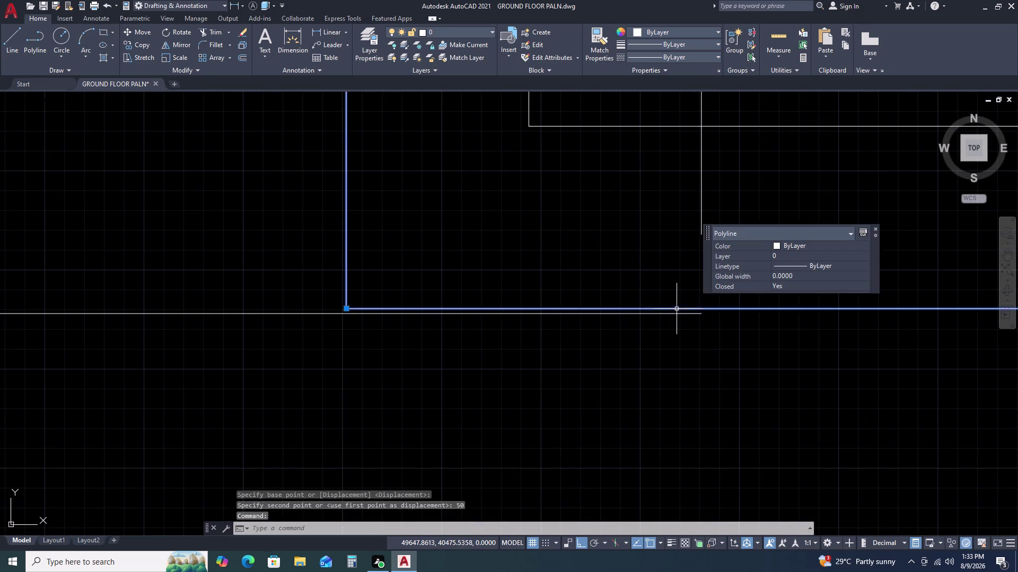
scroll(down, 3)
middle_drag(692, 314, 495, 303)
scroll(down, 3)
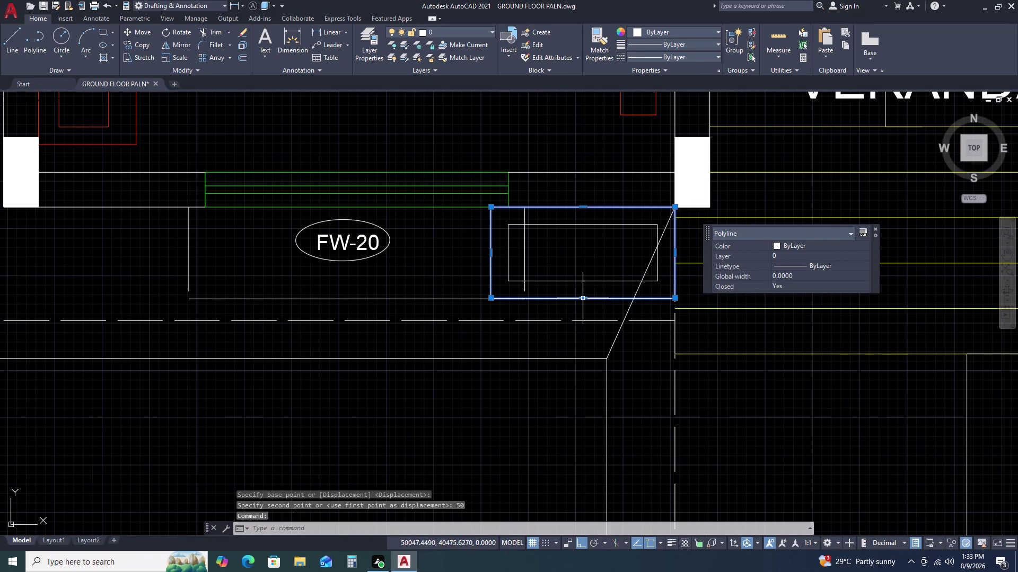
click(582, 299)
click(579, 308)
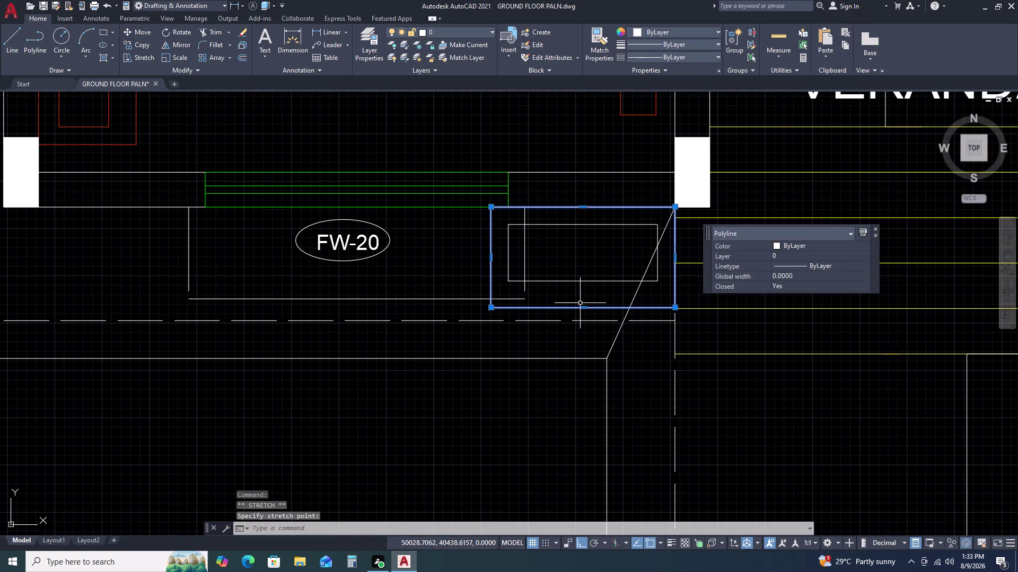
key(Escape)
click(573, 276)
click(561, 289)
key(Delete)
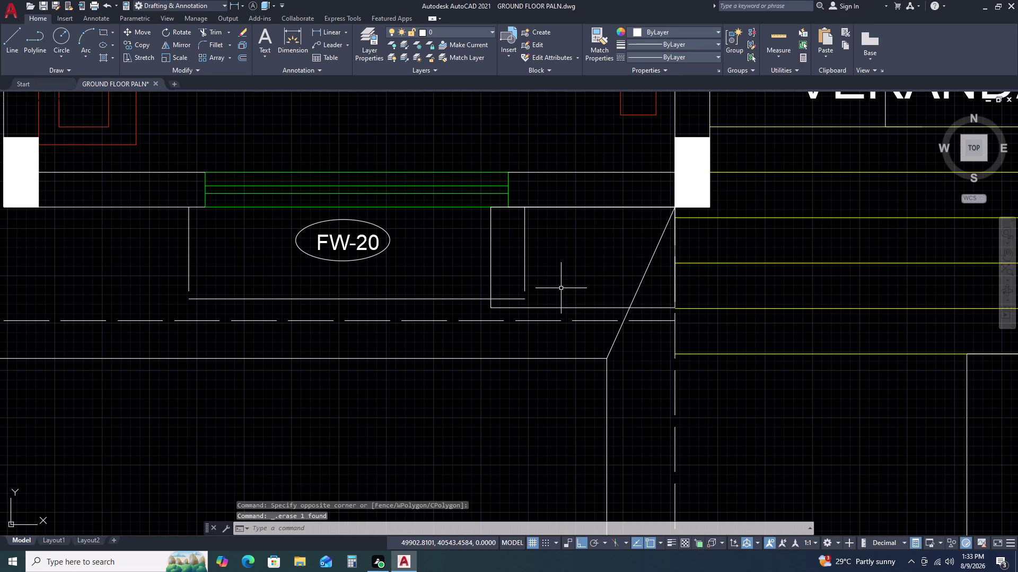
scroll(up, 3)
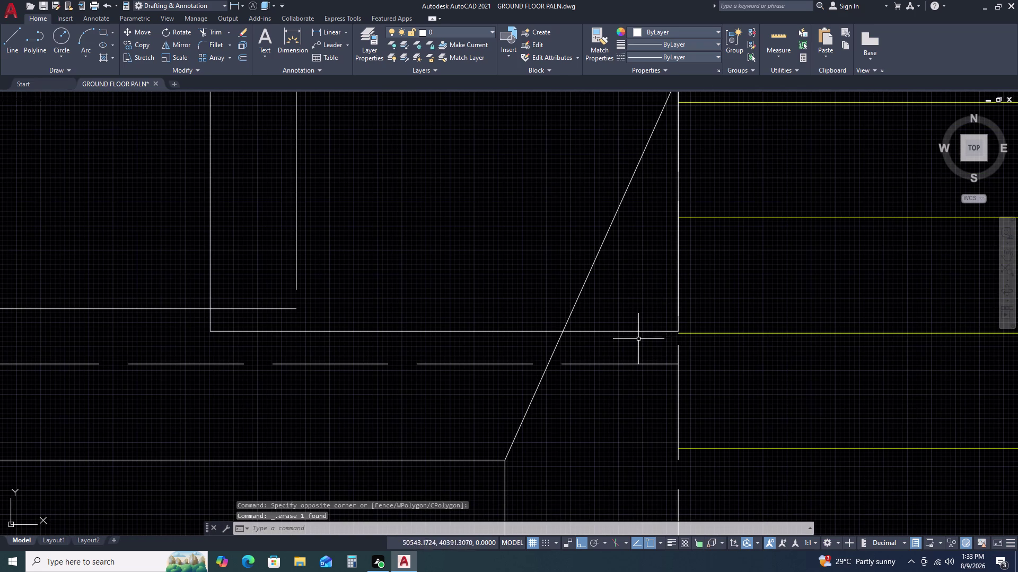
Fillet the first open corner of the FW-20 projection outline with radius 0.
text(F)
key(space)
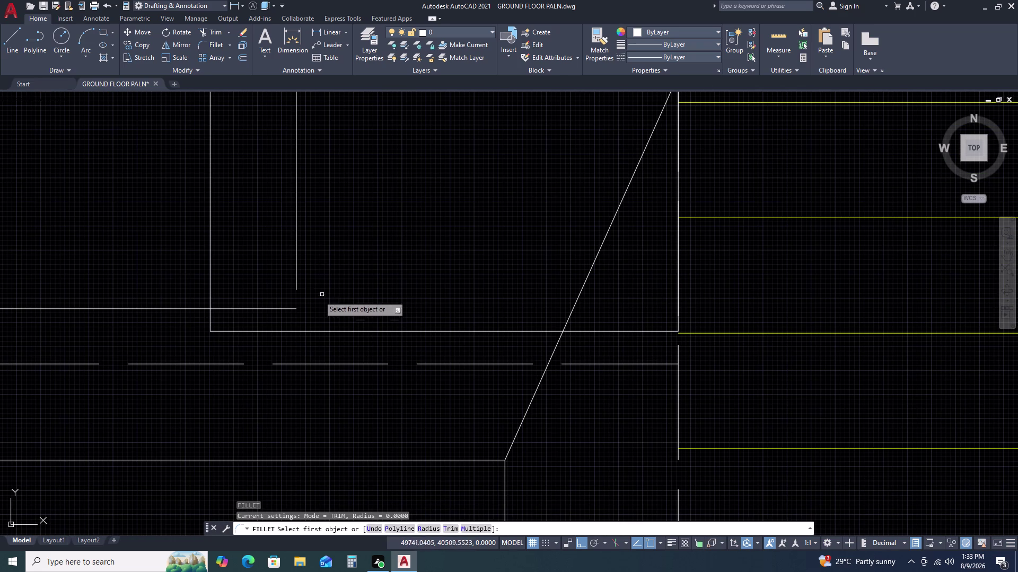
click(292, 309)
key(Escape)
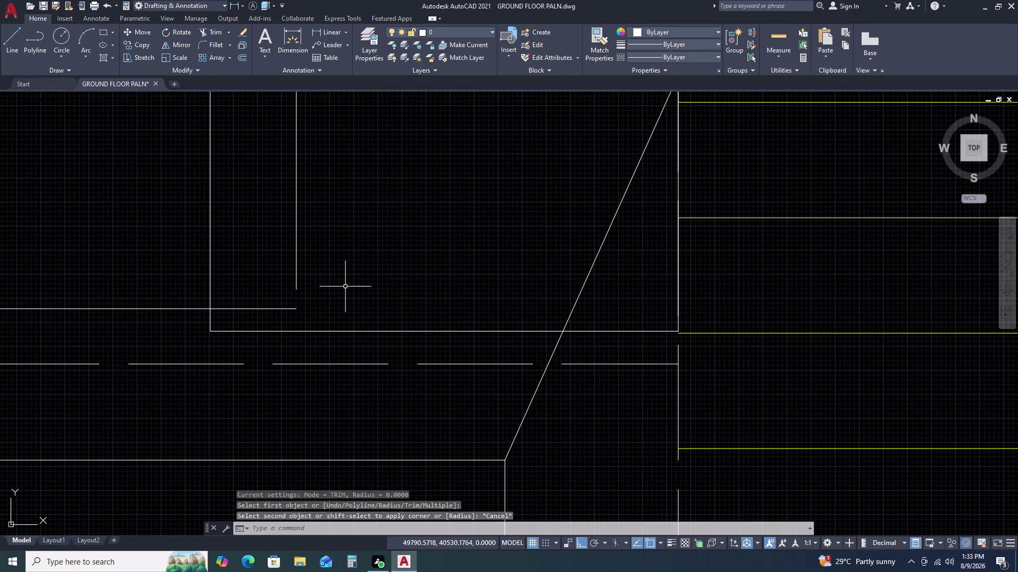
scroll(down, 3)
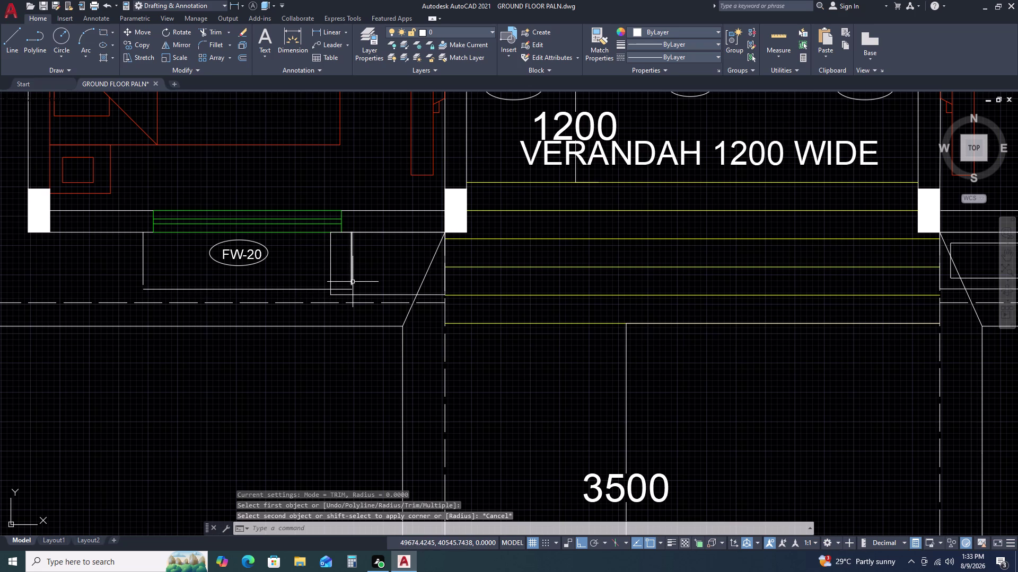
key(f)
key(space)
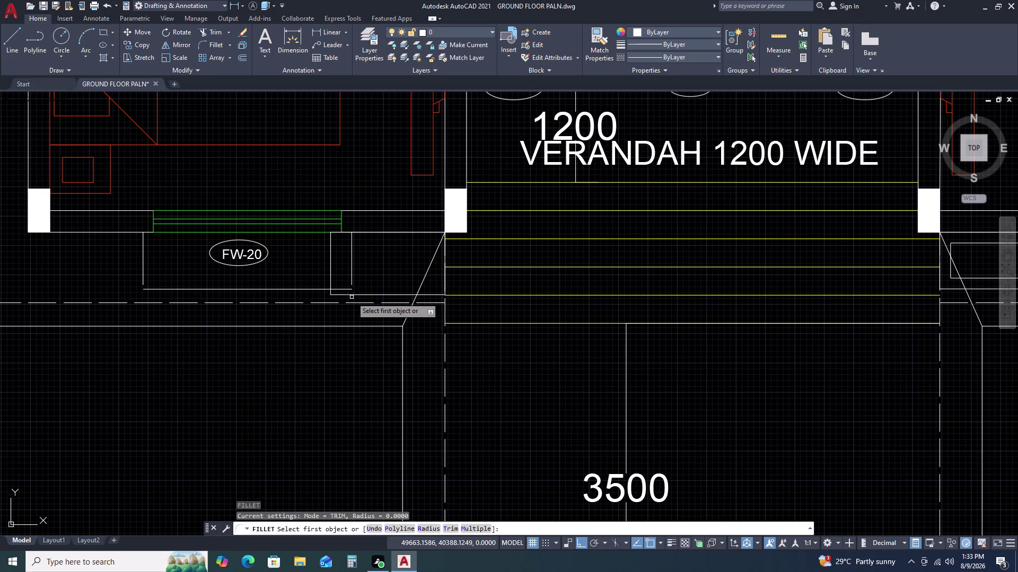
click(347, 287)
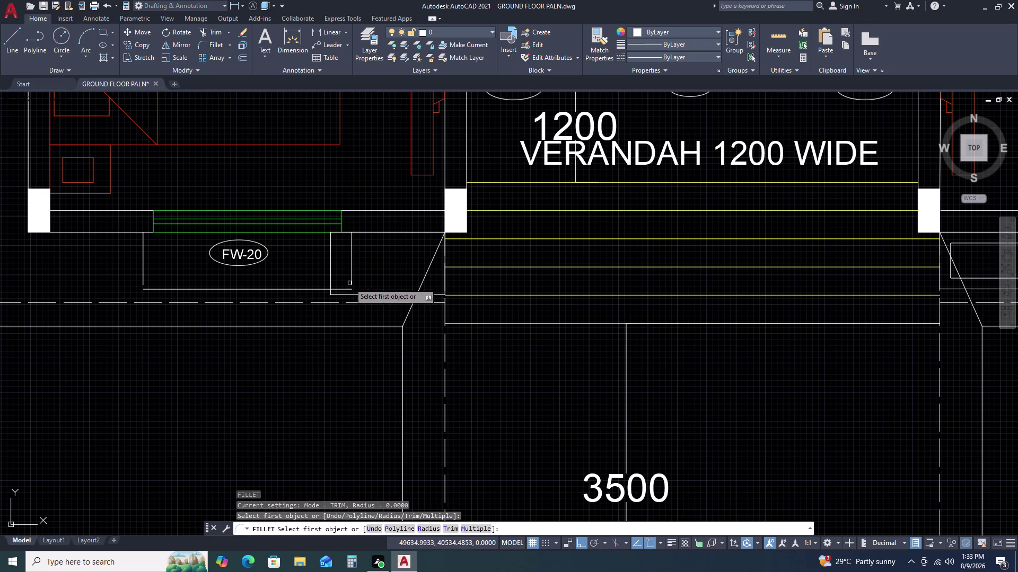
click(351, 281)
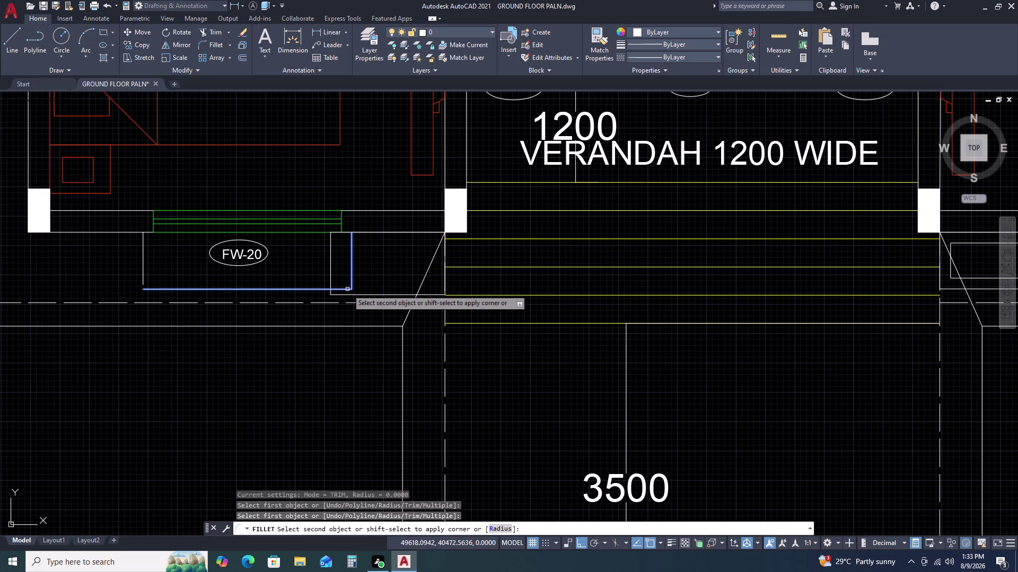
click(347, 289)
key(Escape)
scroll(down, 3)
Fillet the lower-left corner of the FW-20 outline so its edges meet.
middle_drag(272, 280, 371, 237)
scroll(up, 3)
key(space)
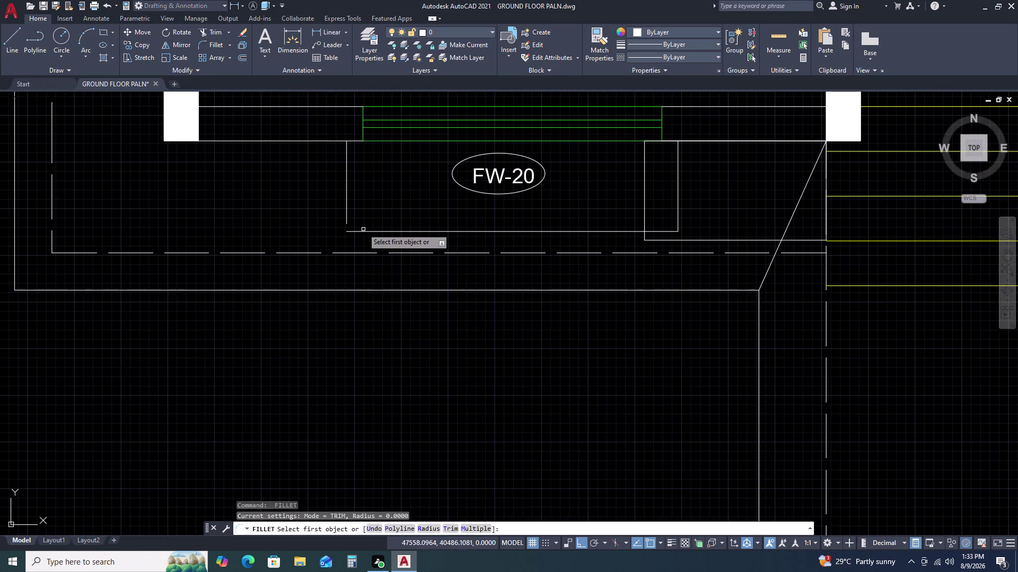
click(346, 215)
click(351, 231)
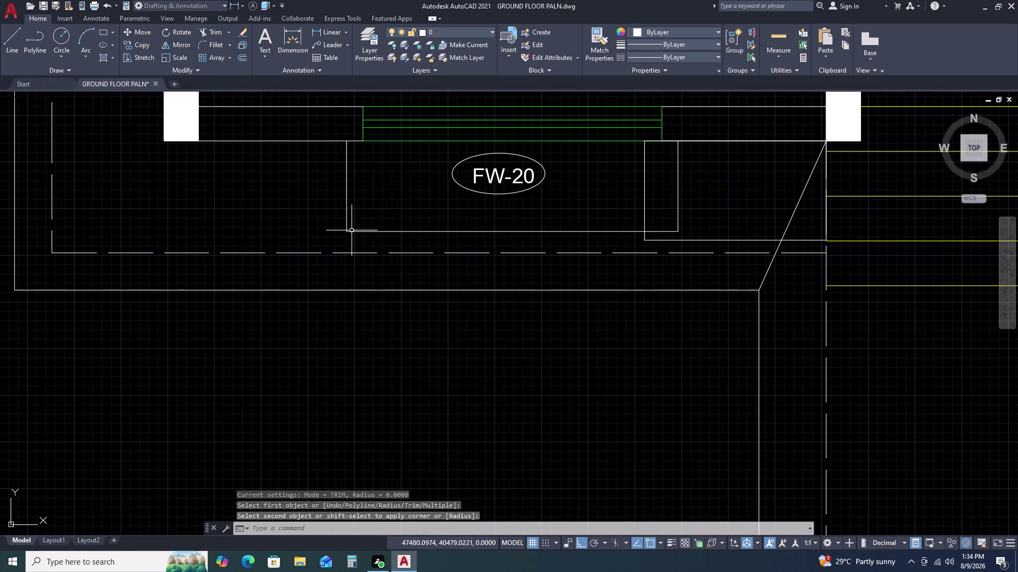
scroll(down, 3)
key(Escape)
scroll(down, 3)
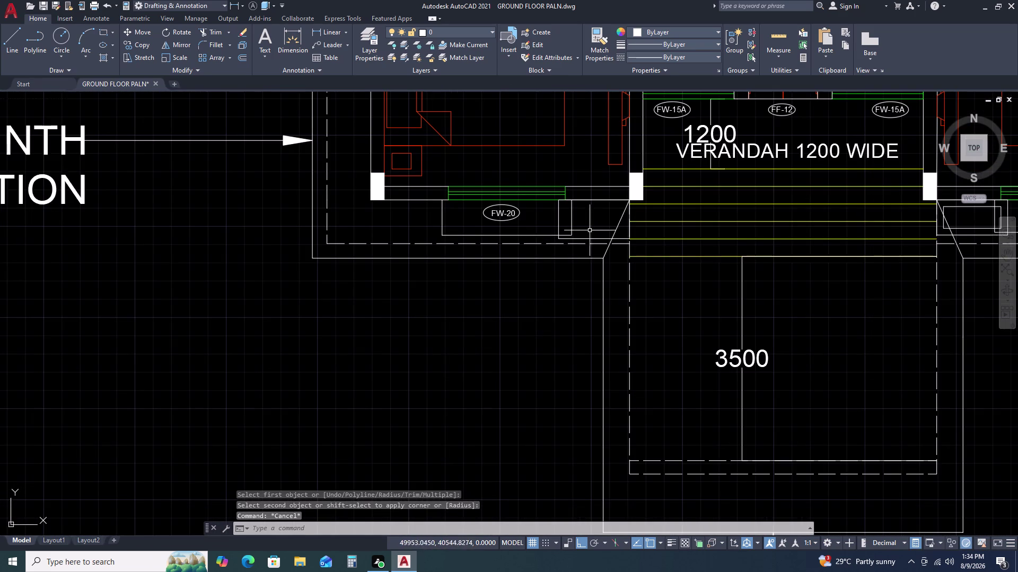
scroll(up, 3)
Offset the small box beside FW-20 inward by 230, then erase that too-small copy.
click(588, 221)
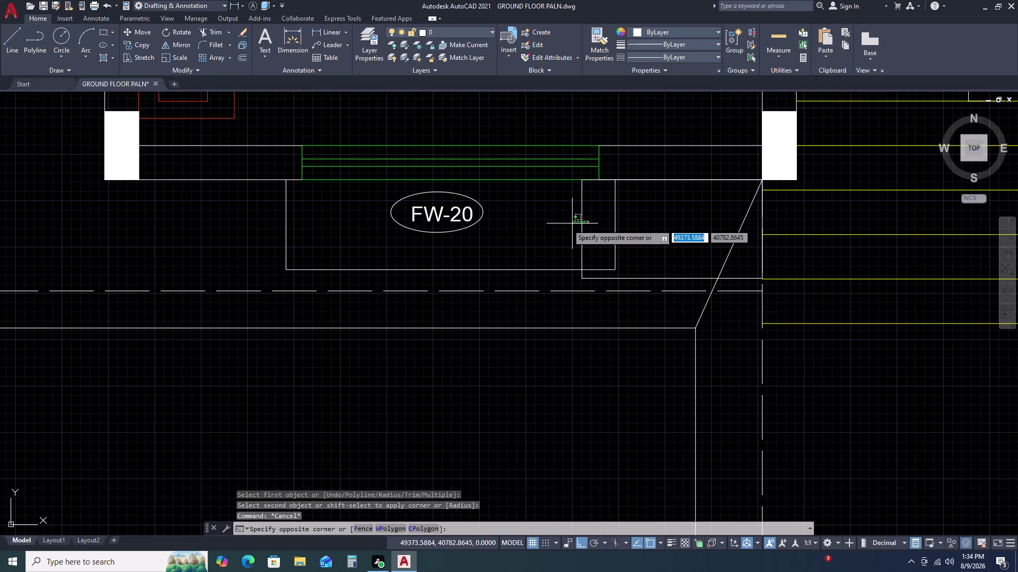
click(560, 225)
text(O)
key(space)
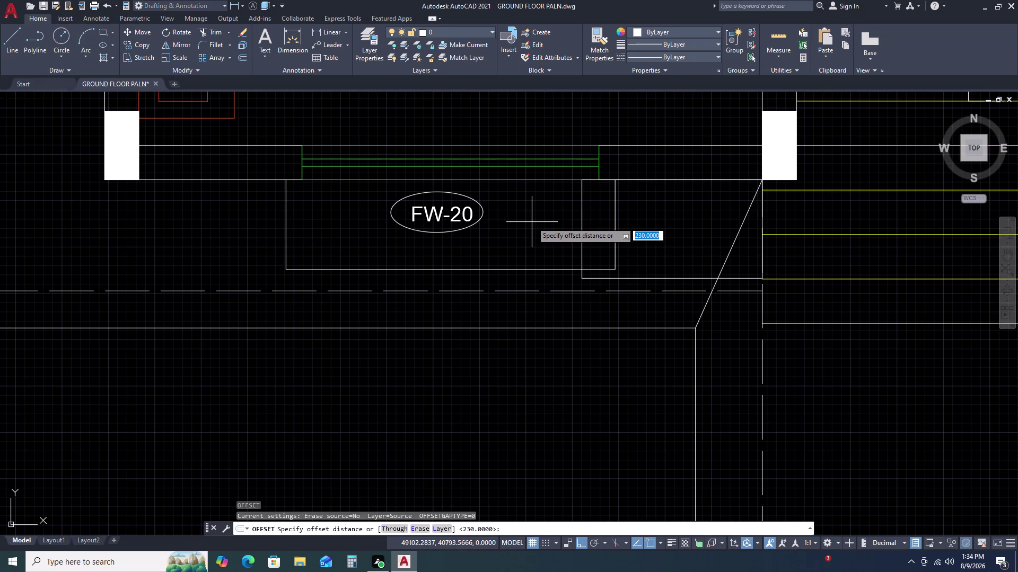
key(space)
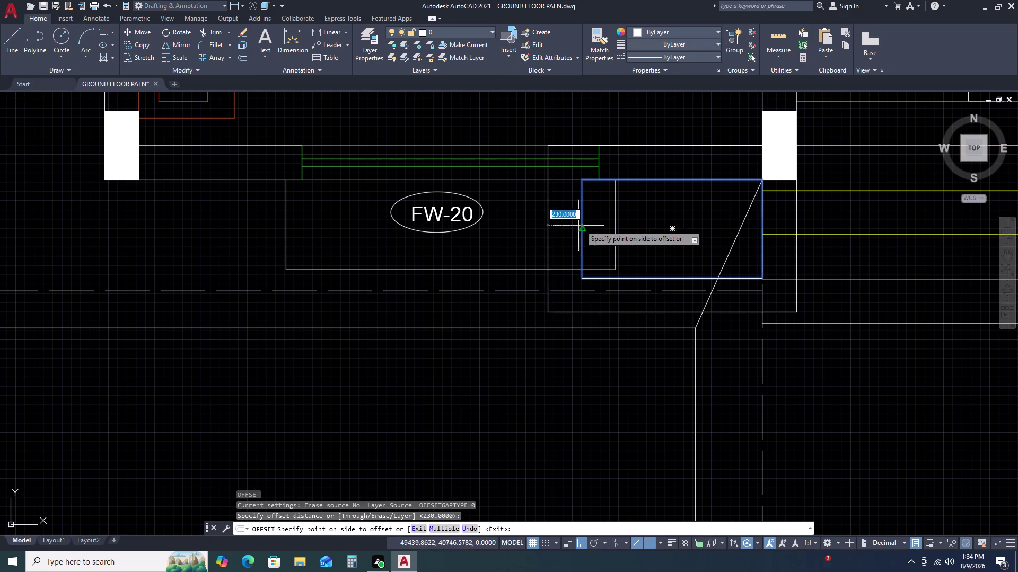
click(647, 222)
key(Escape)
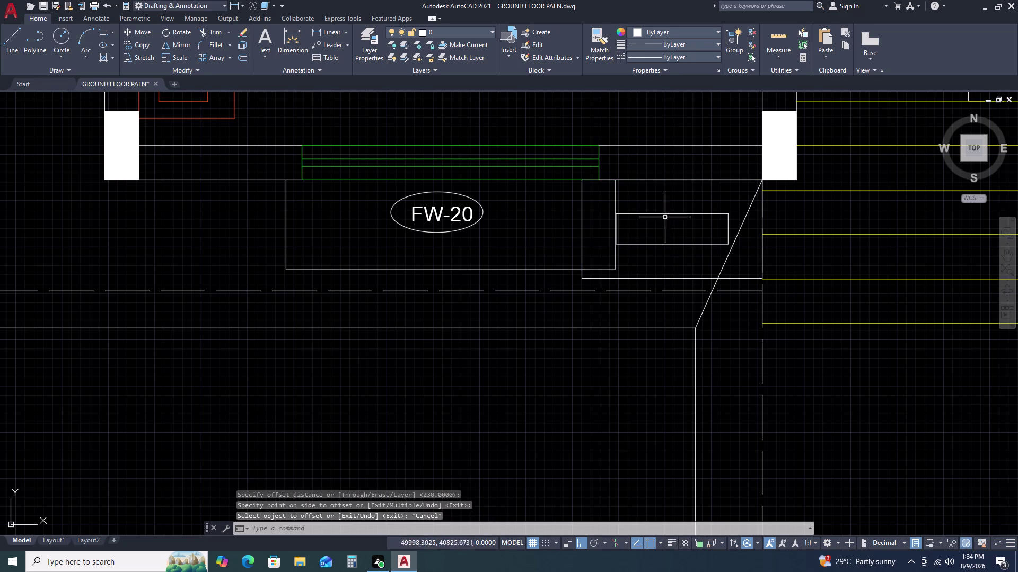
click(668, 204)
click(653, 226)
key(Delete)
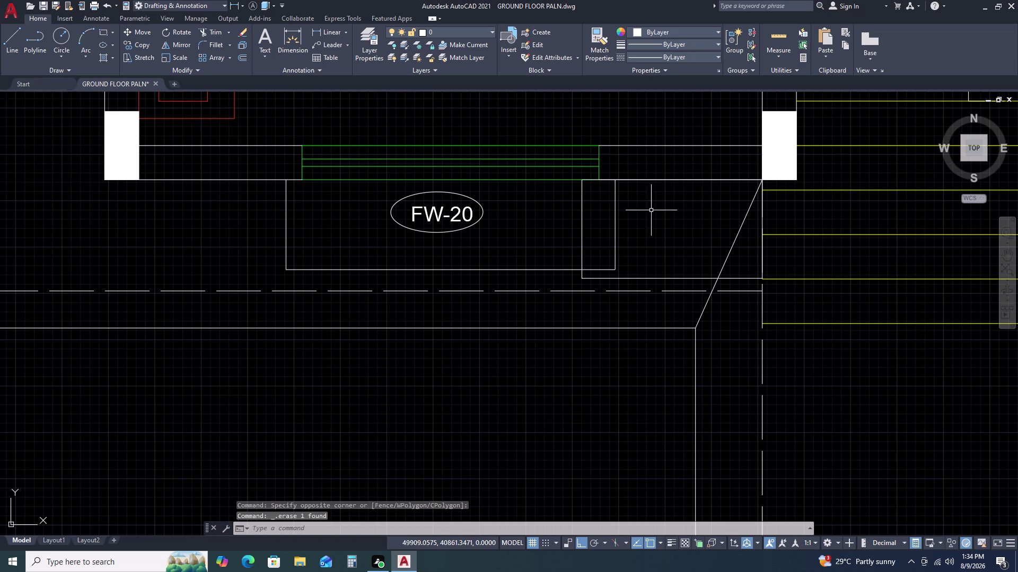
Offset the small box 115 units inward to create the inner outline.
click(584, 208)
click(568, 211)
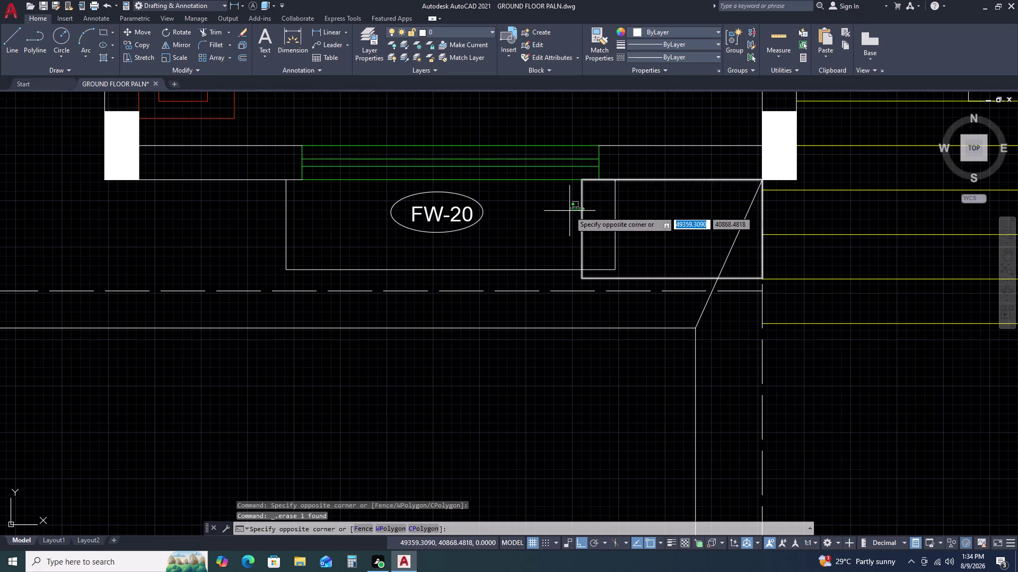
key(o)
key(space)
text(1)
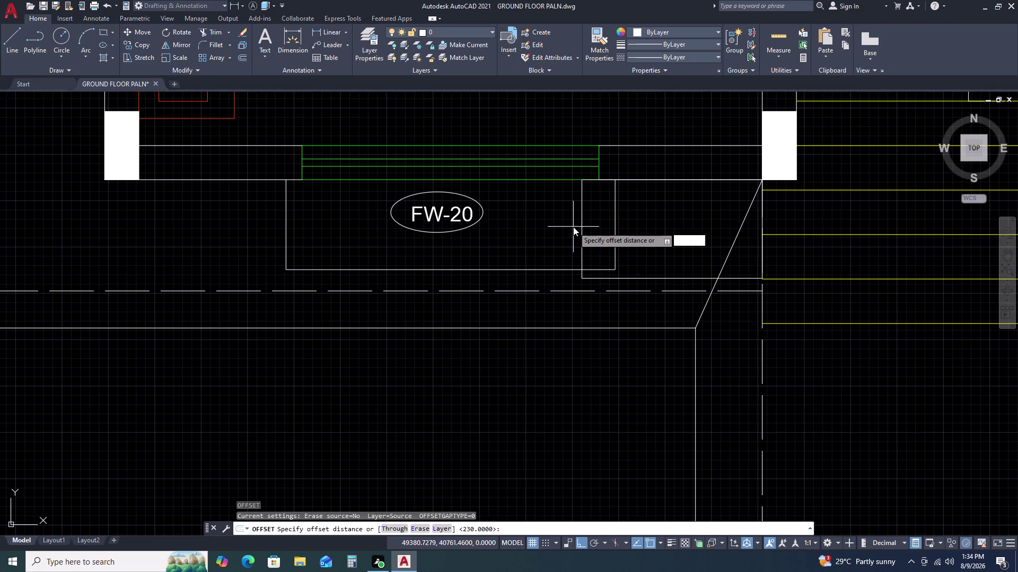
text(15)
key(space)
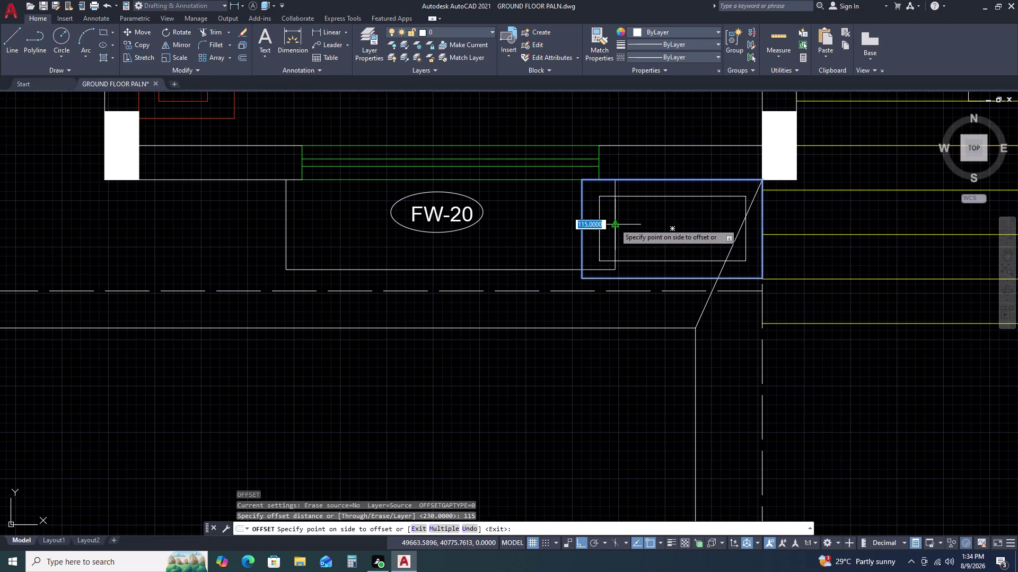
click(615, 223)
scroll(down, 3)
middle_drag(589, 260, 338, 266)
scroll(down, 3)
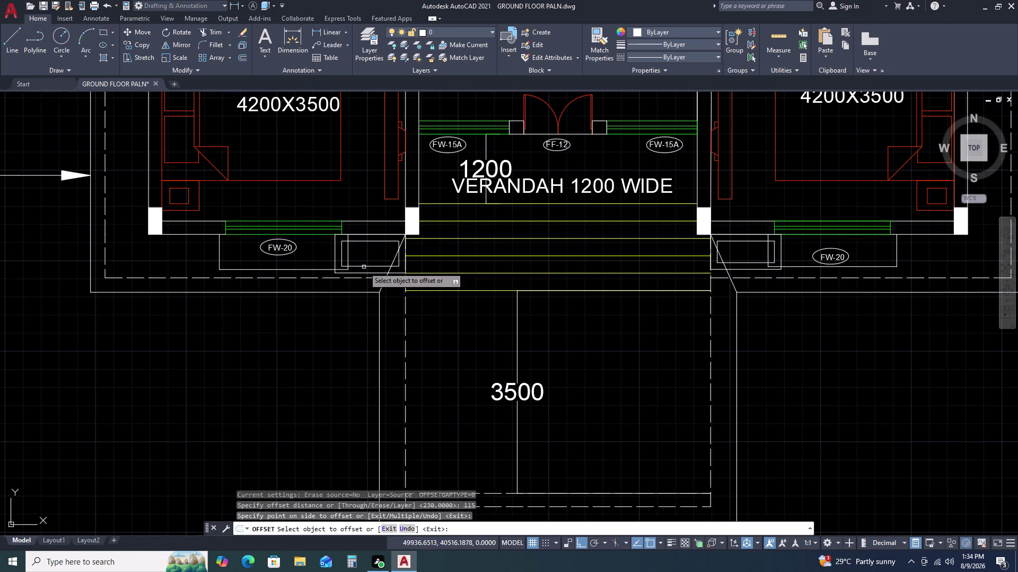
Offset the FW-20 bottom edge 50 units downward and delete the original line.
key(Escape)
middle_drag(540, 292, 267, 284)
scroll(up, 3)
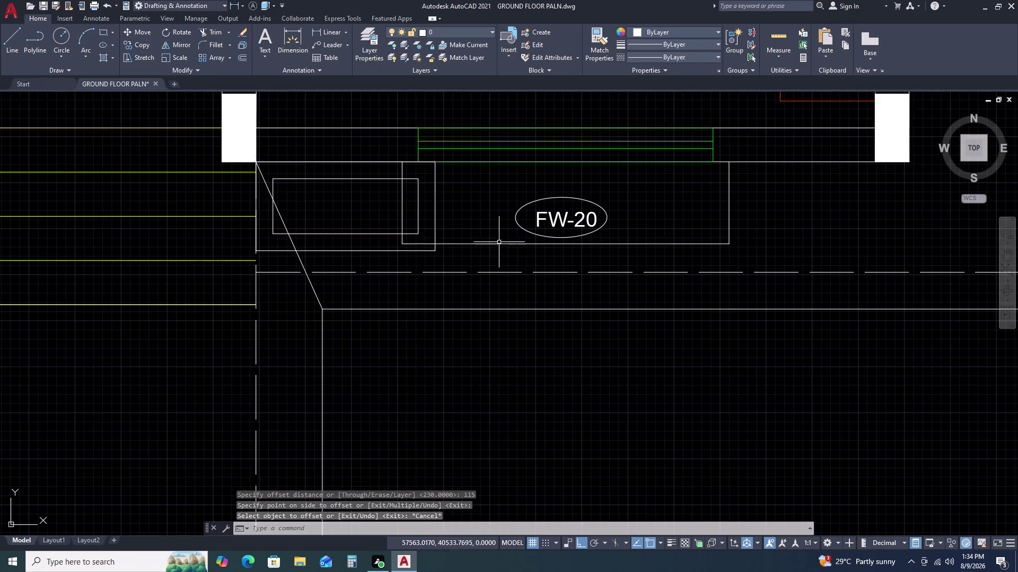
click(498, 240)
click(482, 260)
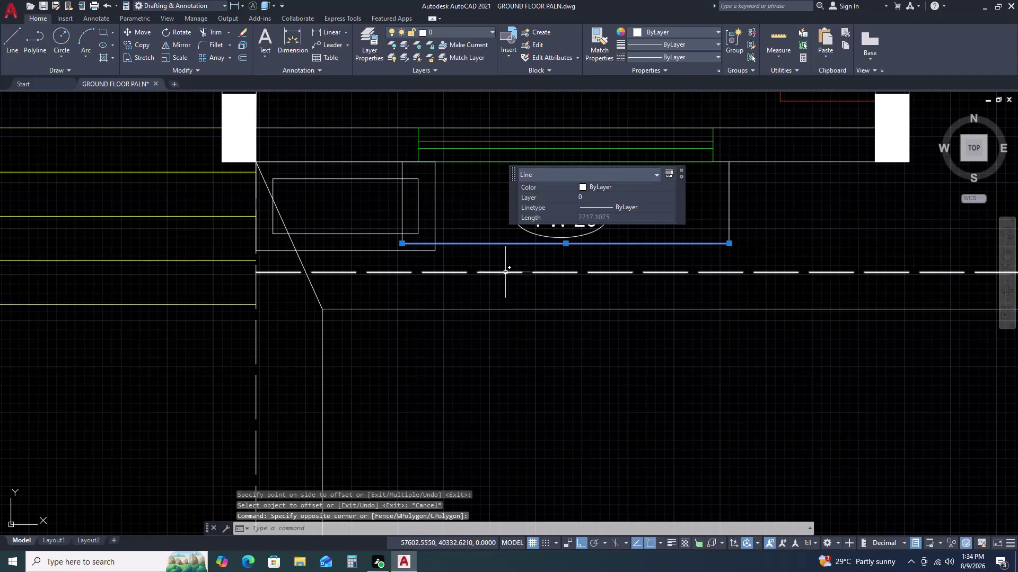
text(O 5)
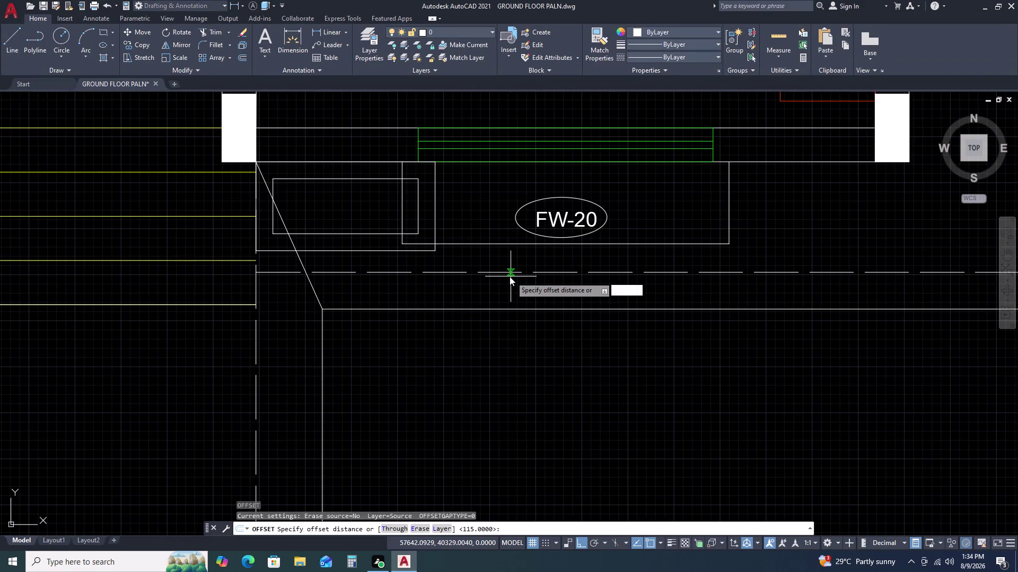
key(0)
key(space)
click(519, 276)
key(Escape)
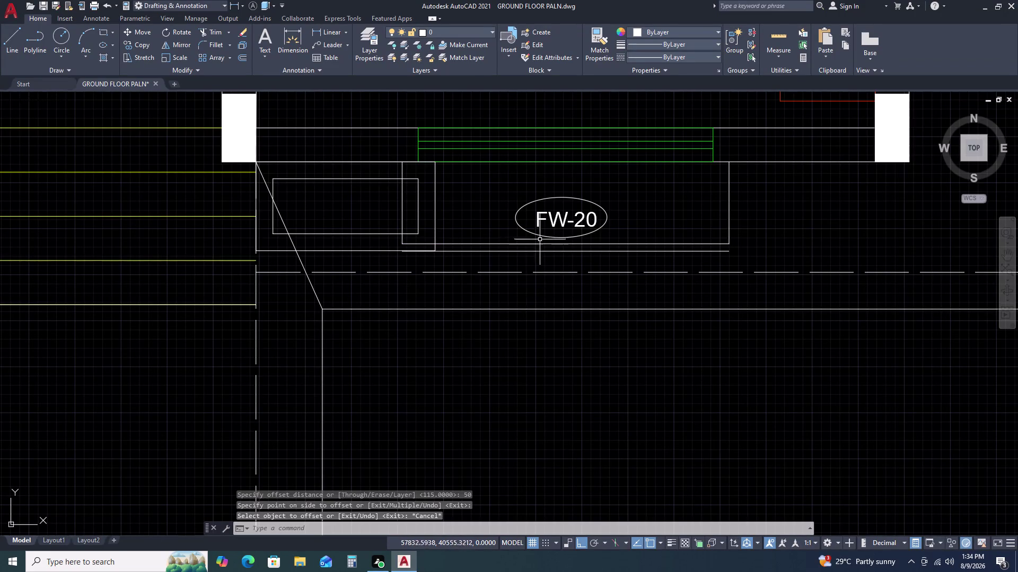
click(605, 244)
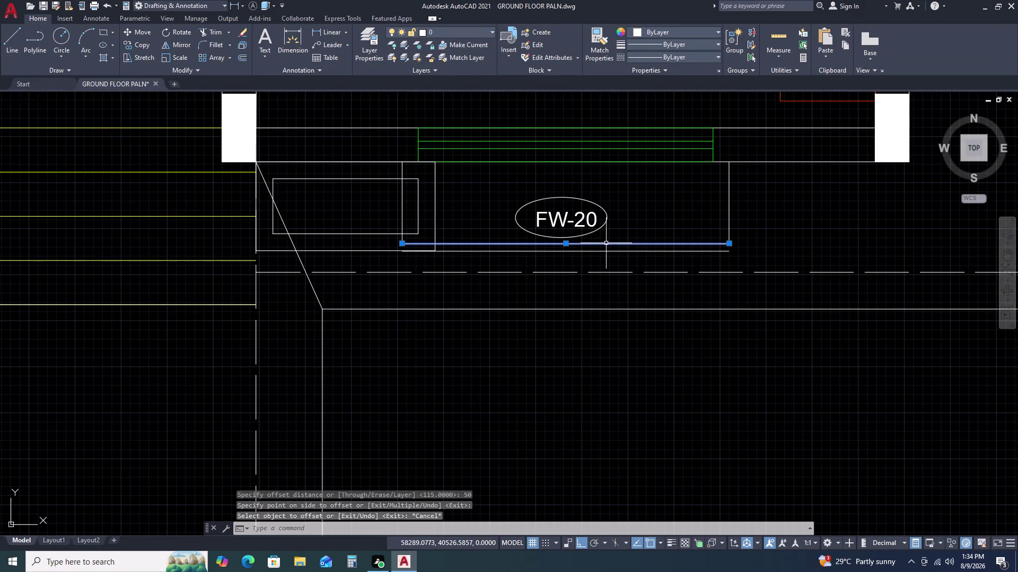
key(Delete)
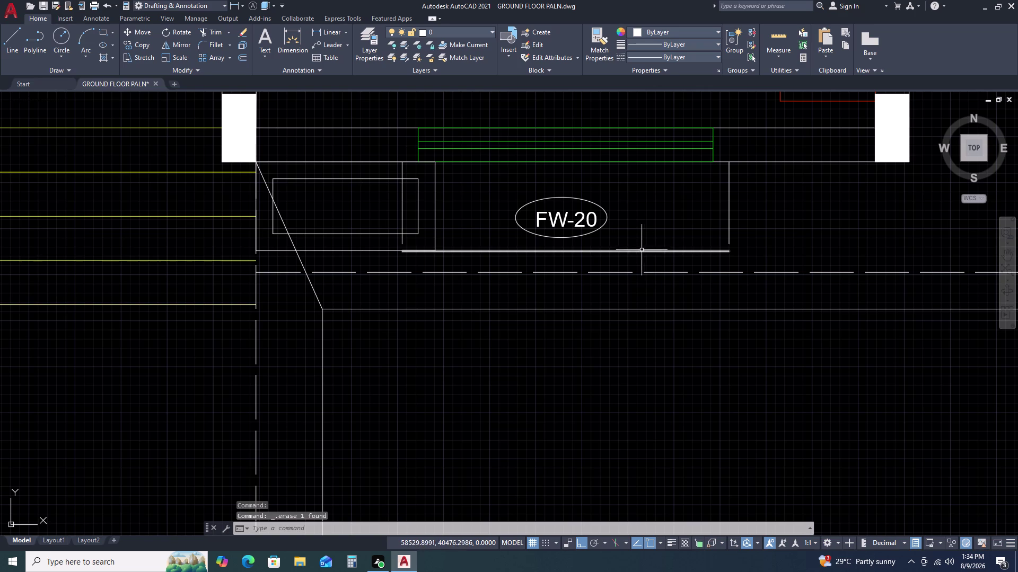
Fillet the lowered bottom edge to the right and left side lines, then undo the left corner.
key(f)
key(space)
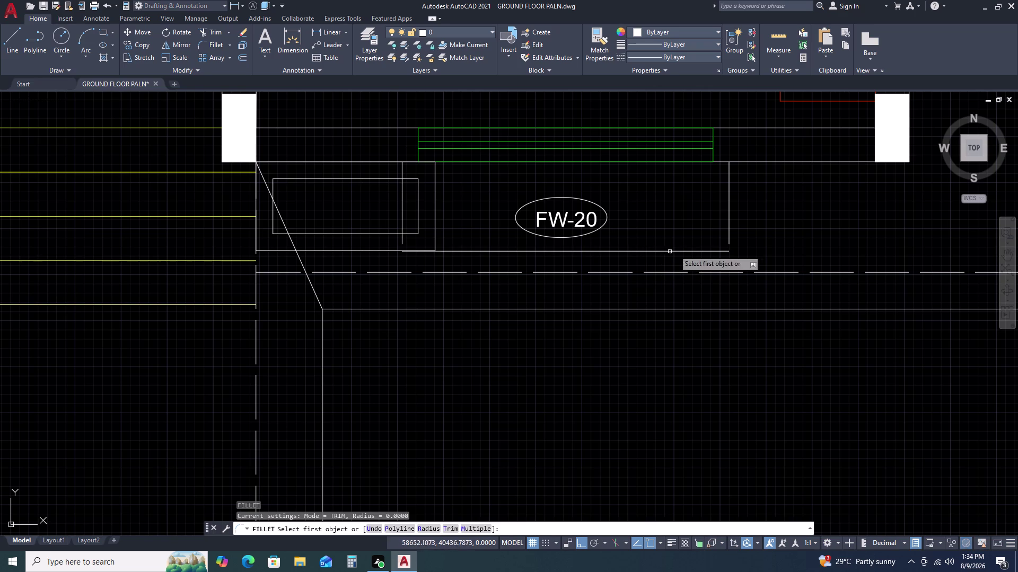
click(729, 235)
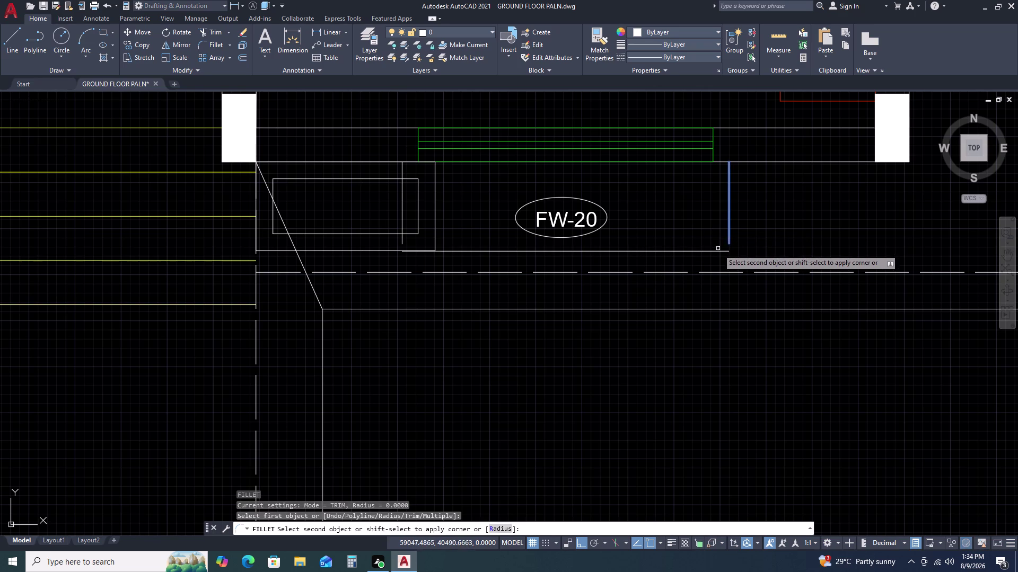
click(717, 251)
key(space)
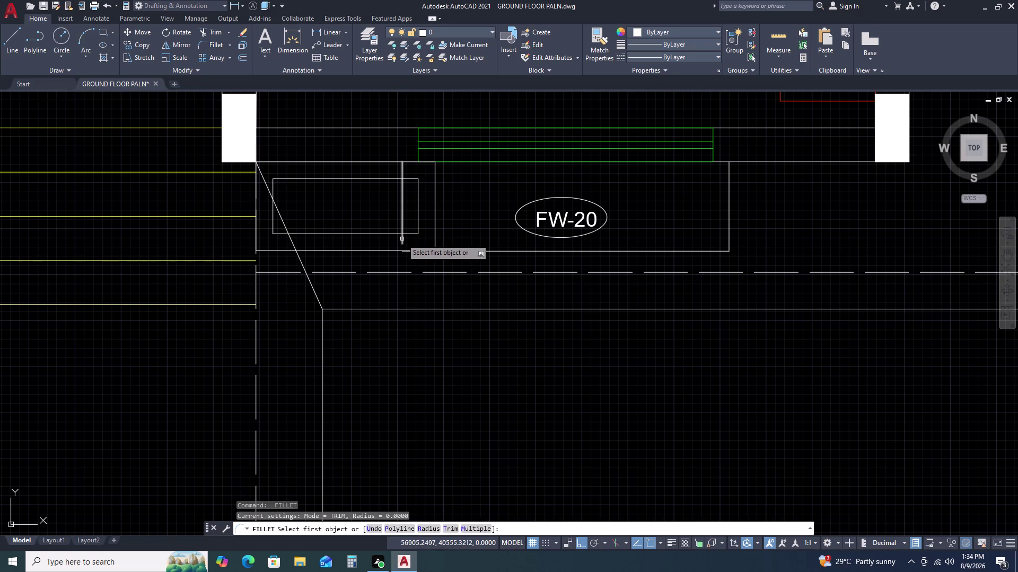
click(402, 239)
click(409, 252)
scroll(up, 3)
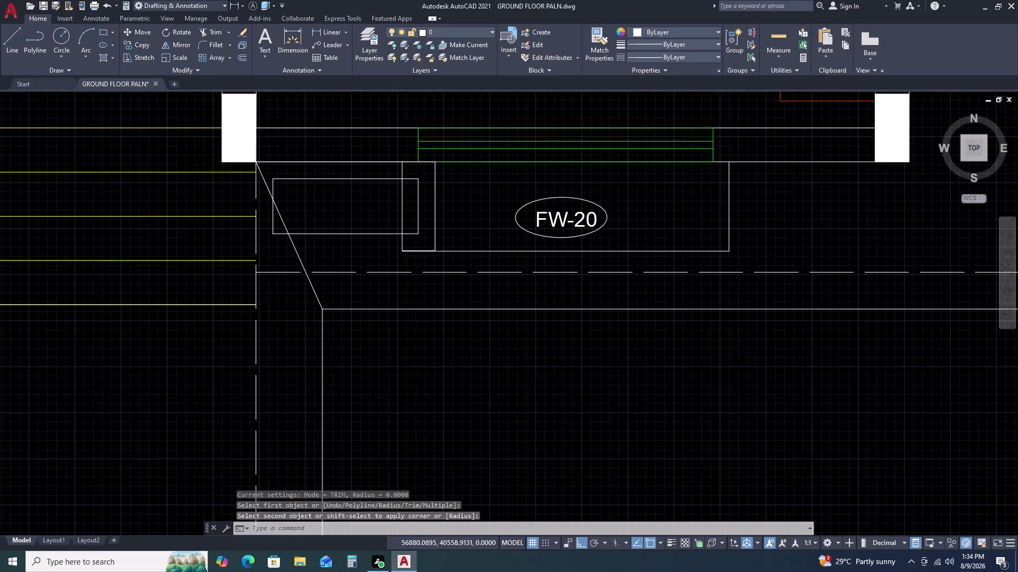
scroll(up, 3)
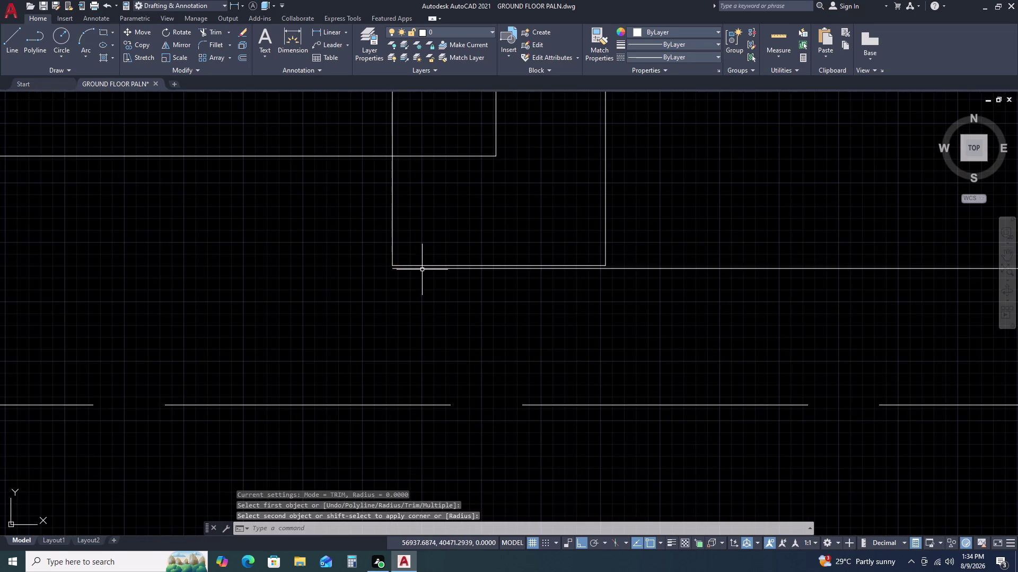
key(ctrl+z)
key(ctrl+z)
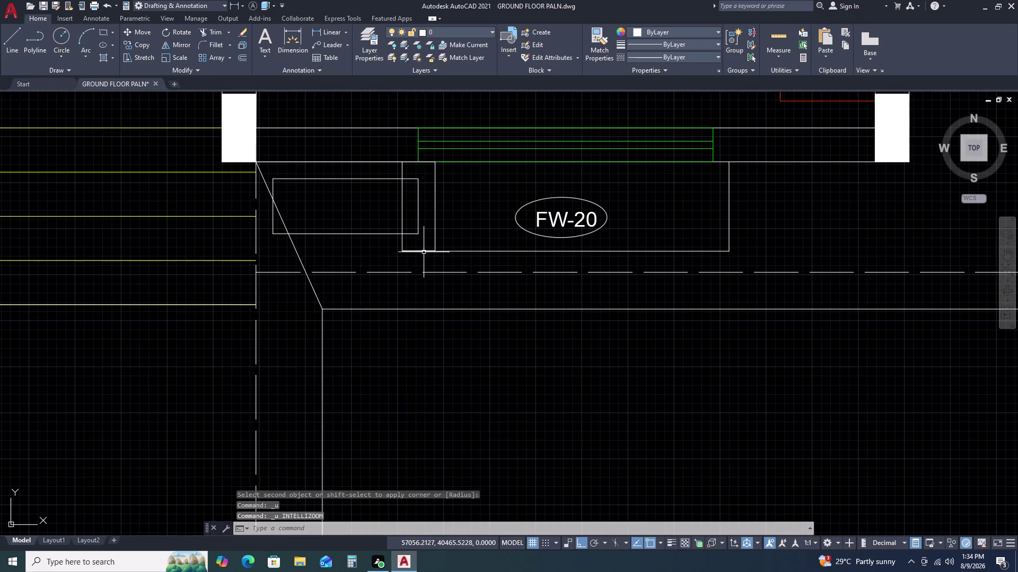
key(ctrl+z)
Re-fillet the bottom edge with the left side line for a clean corner.
scroll(up, 3)
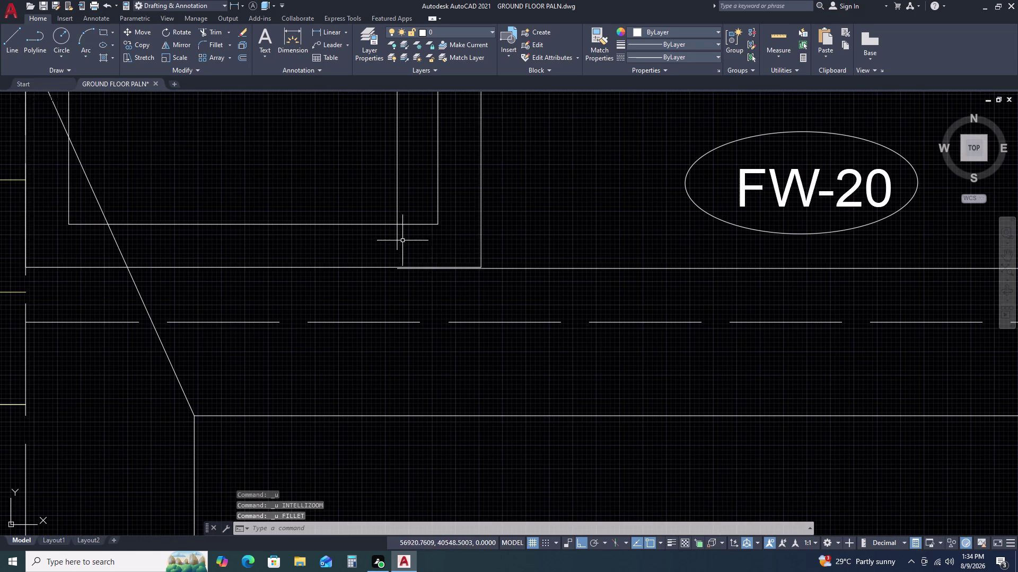
text(F)
key(space)
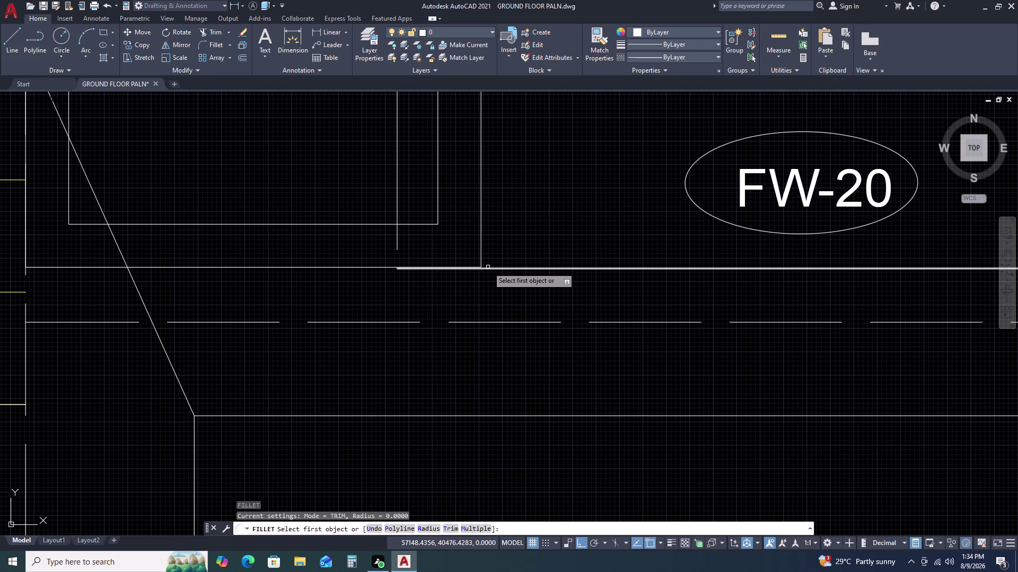
click(487, 268)
click(397, 240)
scroll(down, 3)
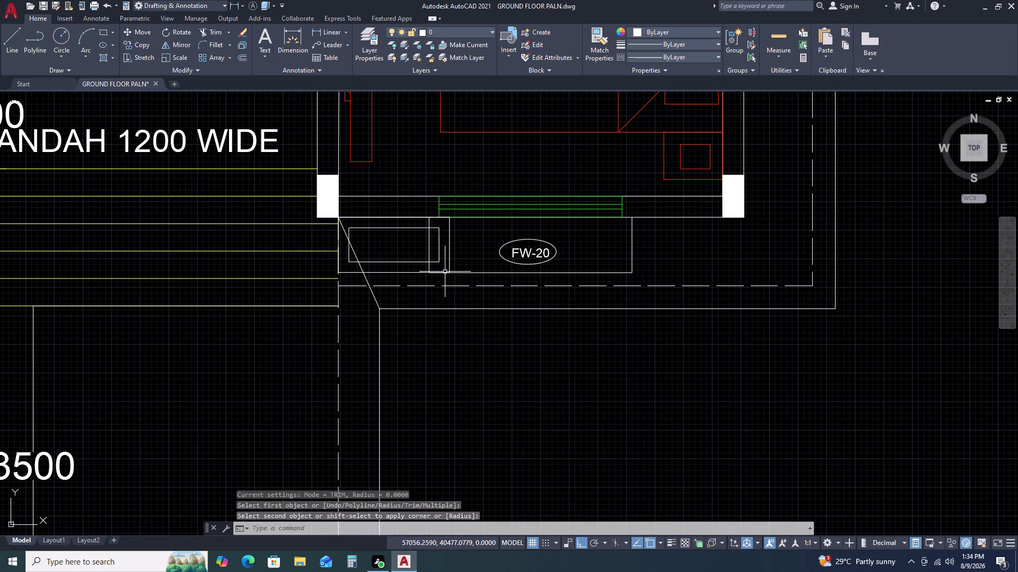
key(Escape)
scroll(up, 3)
Stretch the small box's bottom edge down to the new line and delete a leftover line.
click(400, 280)
click(377, 303)
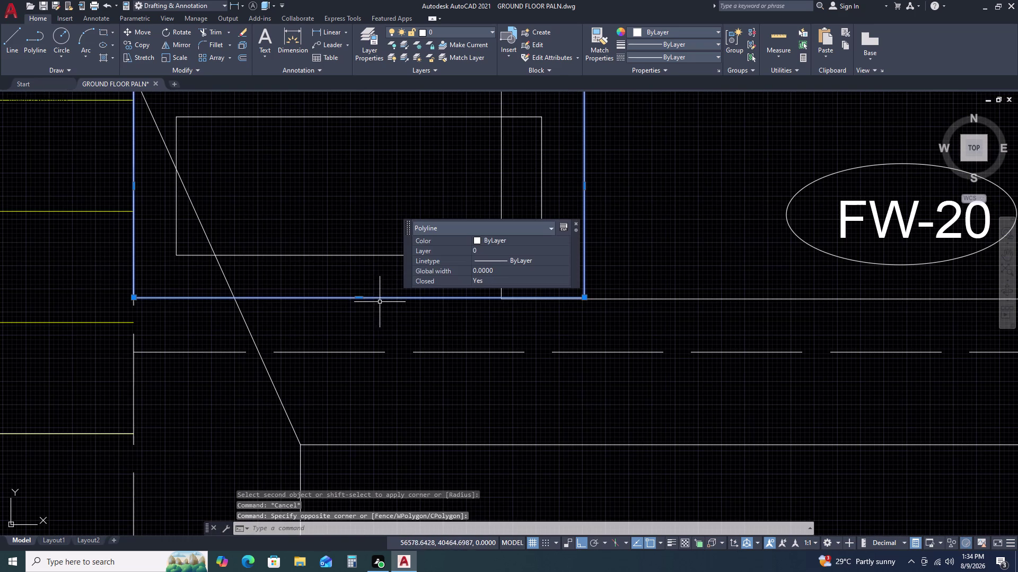
click(355, 298)
click(356, 299)
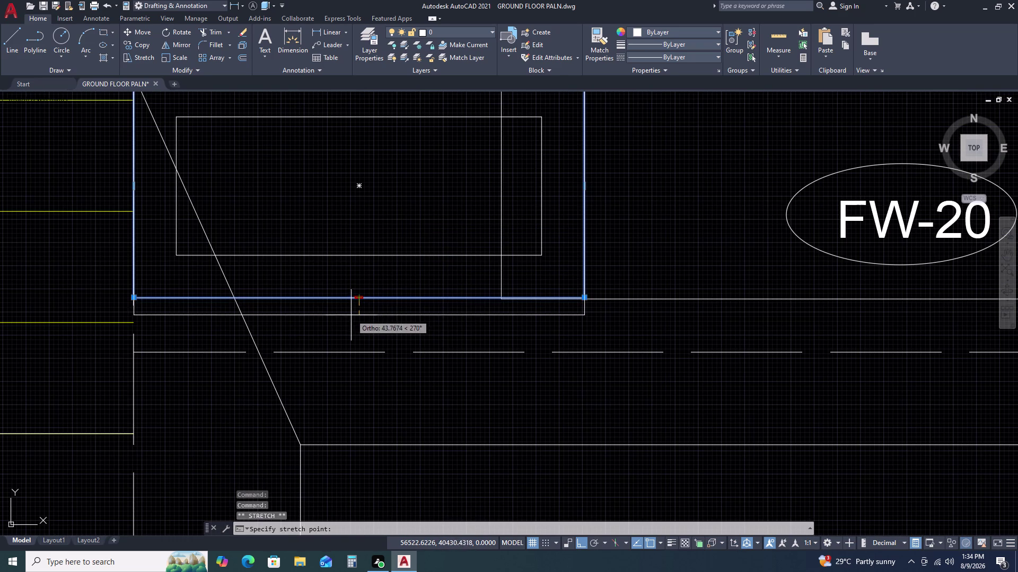
click(351, 318)
key(Escape)
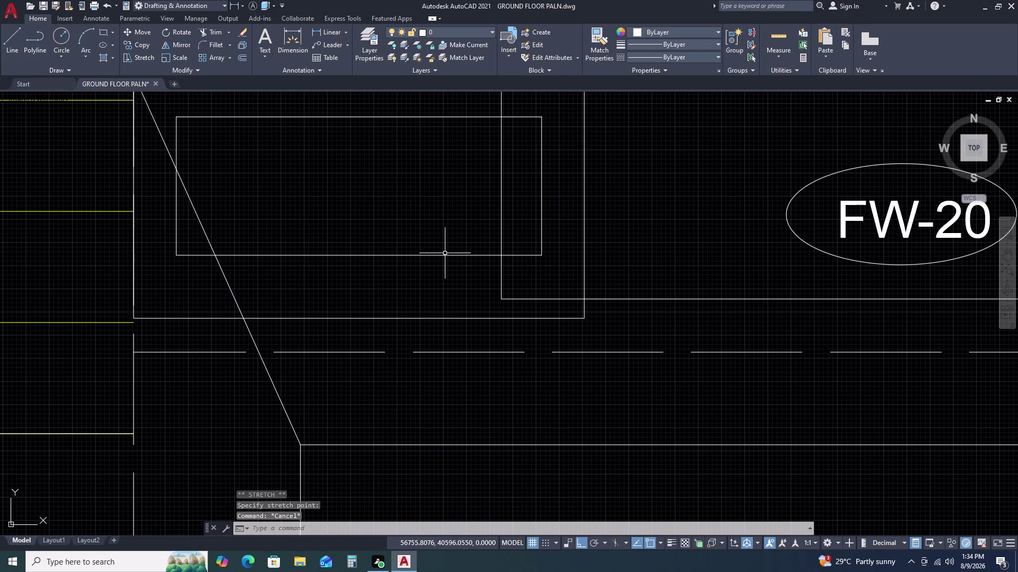
click(444, 253)
click(423, 268)
key(Delete)
Offset the selected front entrance line by 115 units.
click(447, 304)
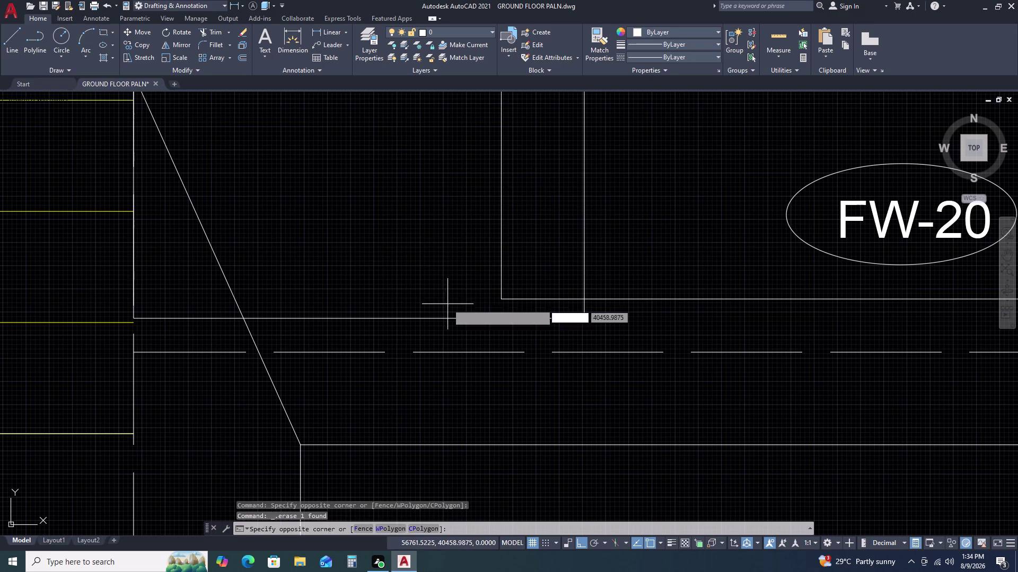
click(416, 327)
text(O)
key(space)
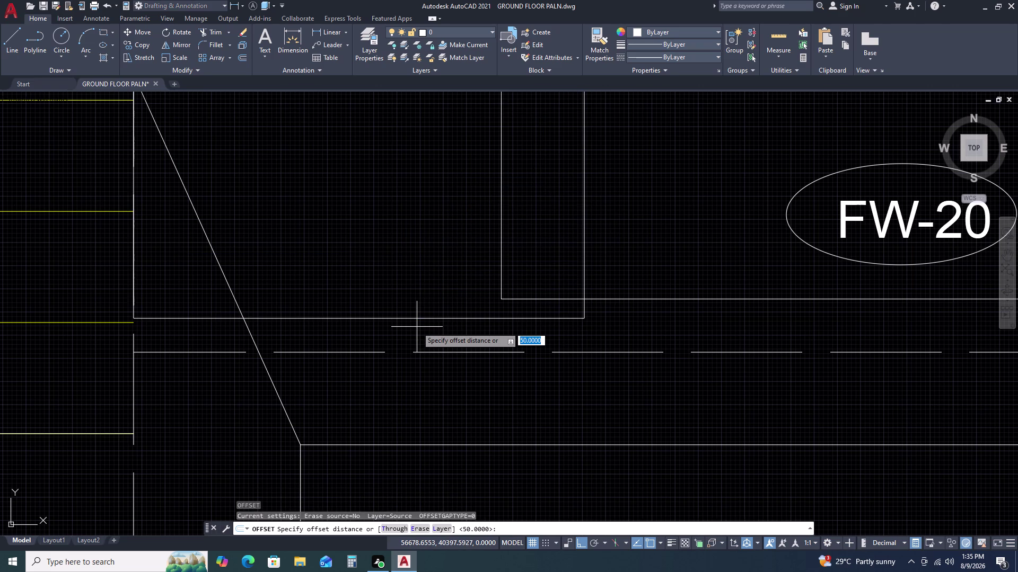
text(1156)
key(BackSpace)
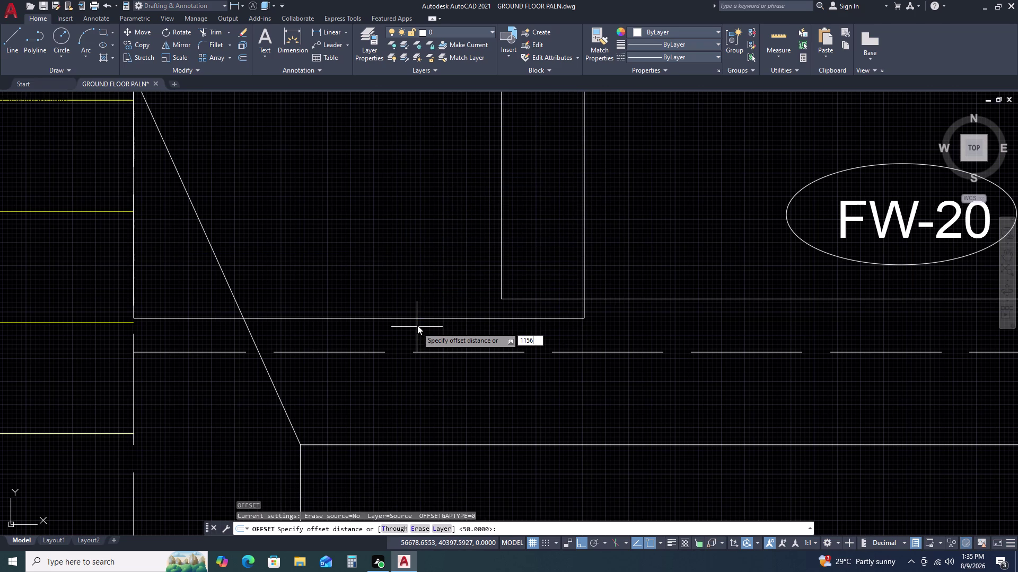
key(space)
click(417, 282)
scroll(down, 3)
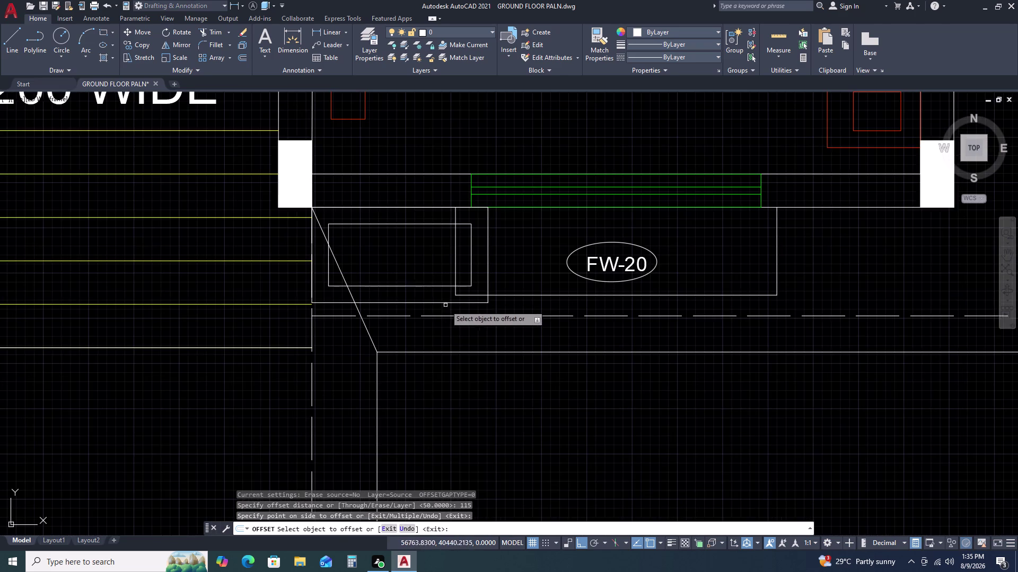
key(Escape)
scroll(down, 3)
scroll(down, 3)
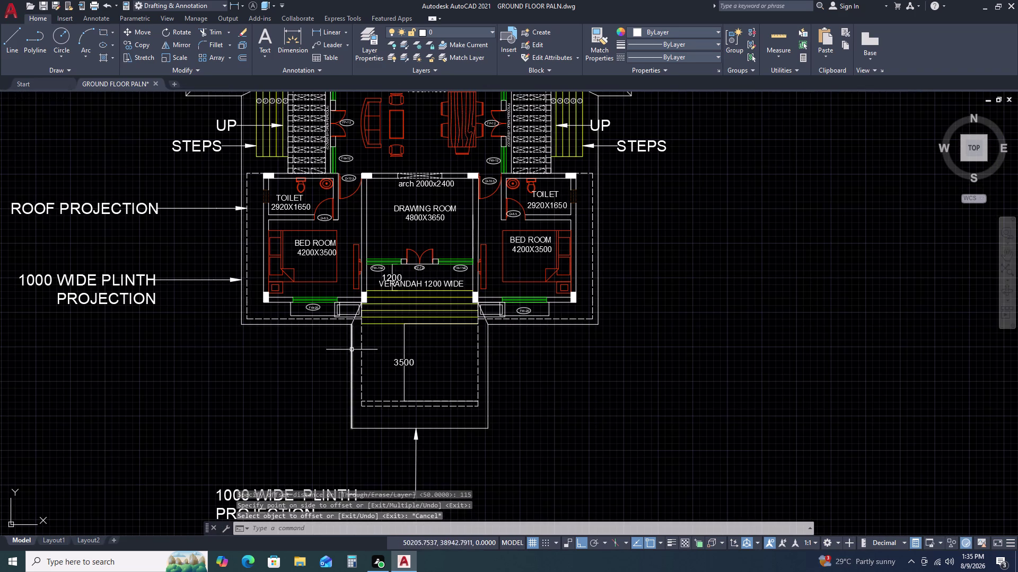
middle_drag(355, 345, 396, 319)
middle_drag(436, 273, 441, 265)
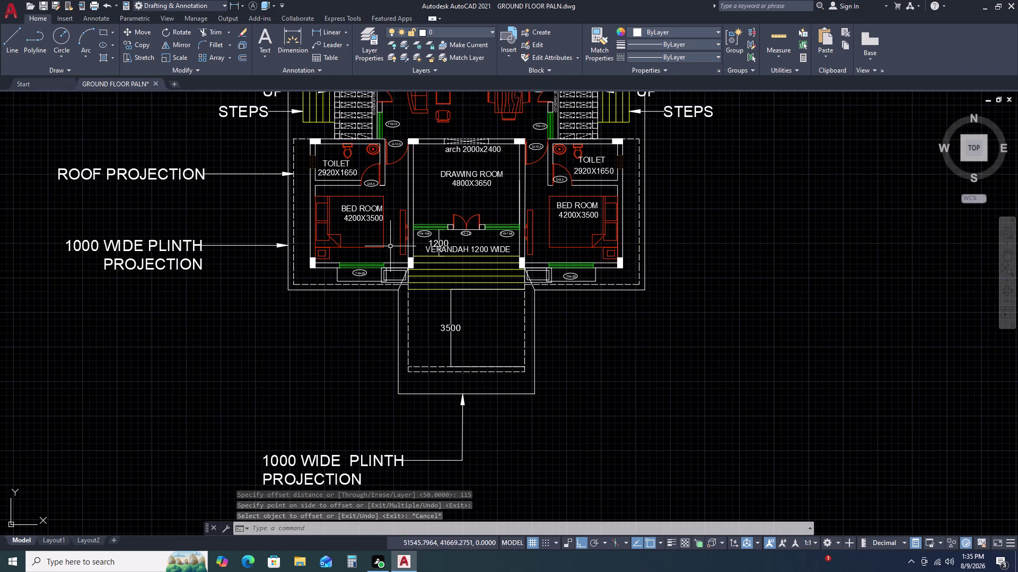
scroll(up, 3)
scroll(up, 3)
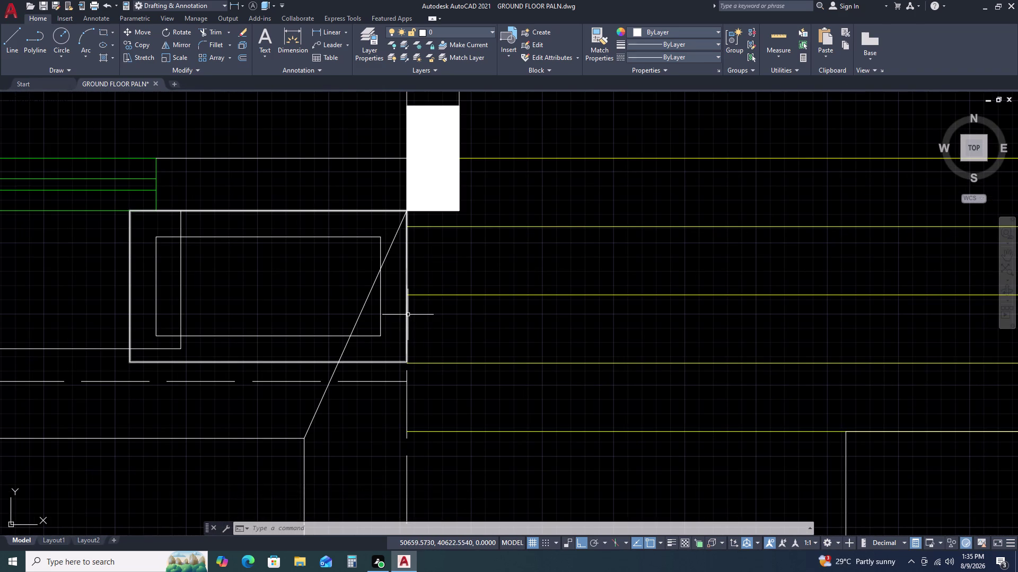
scroll(down, 3)
scroll(down, 3)
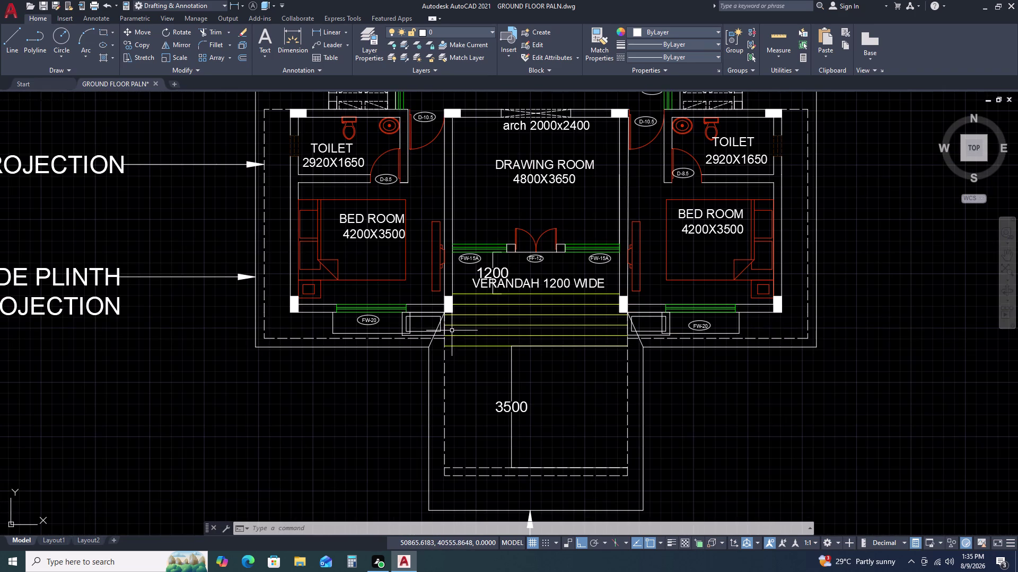
scroll(down, 3)
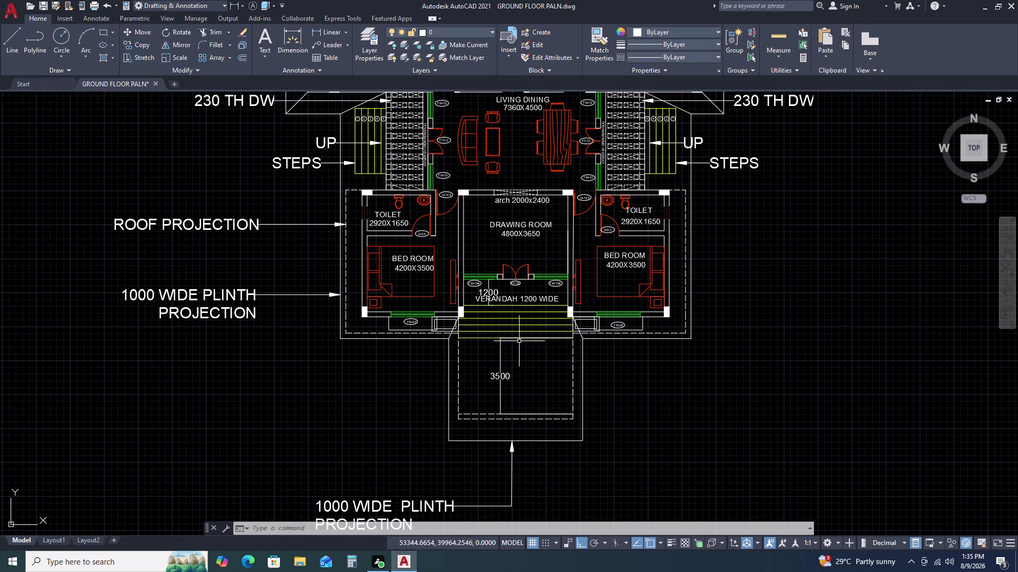
scroll(down, 3)
middle_drag(518, 332, 453, 302)
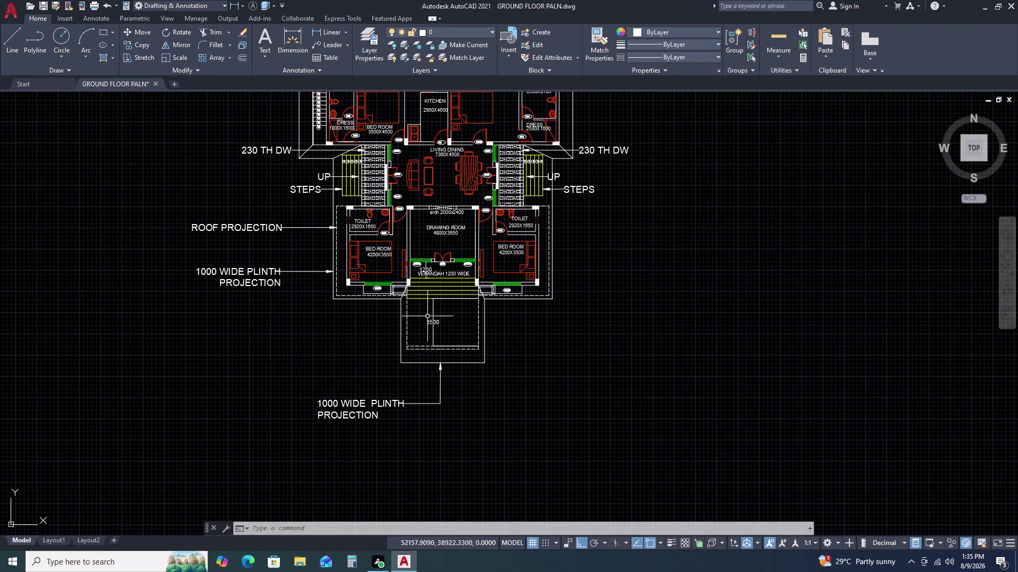
scroll(up, 3)
click(465, 314)
Drag the 3500 dimension text to the entrance's right edge and cancel the text edit.
click(430, 329)
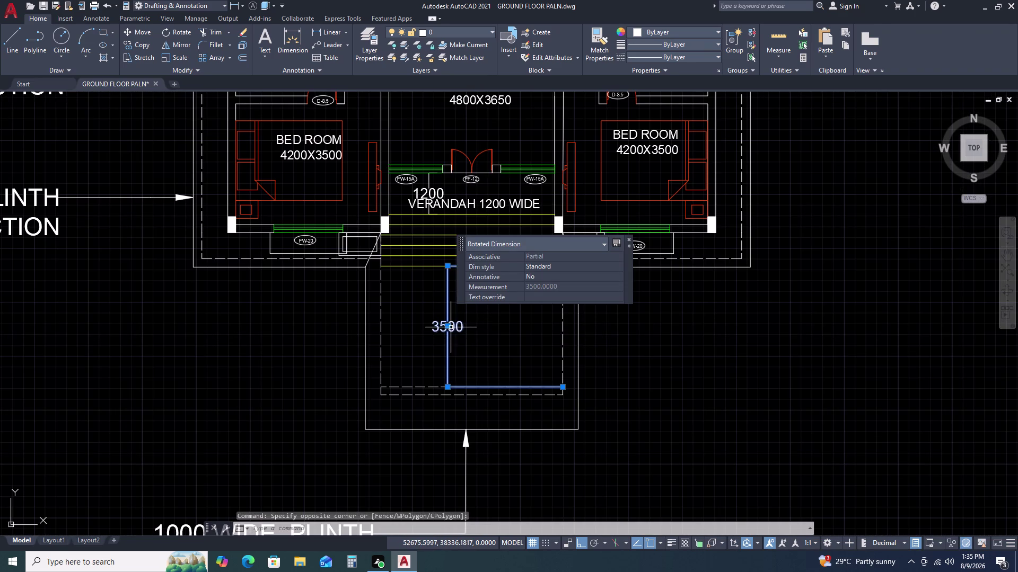
click(448, 327)
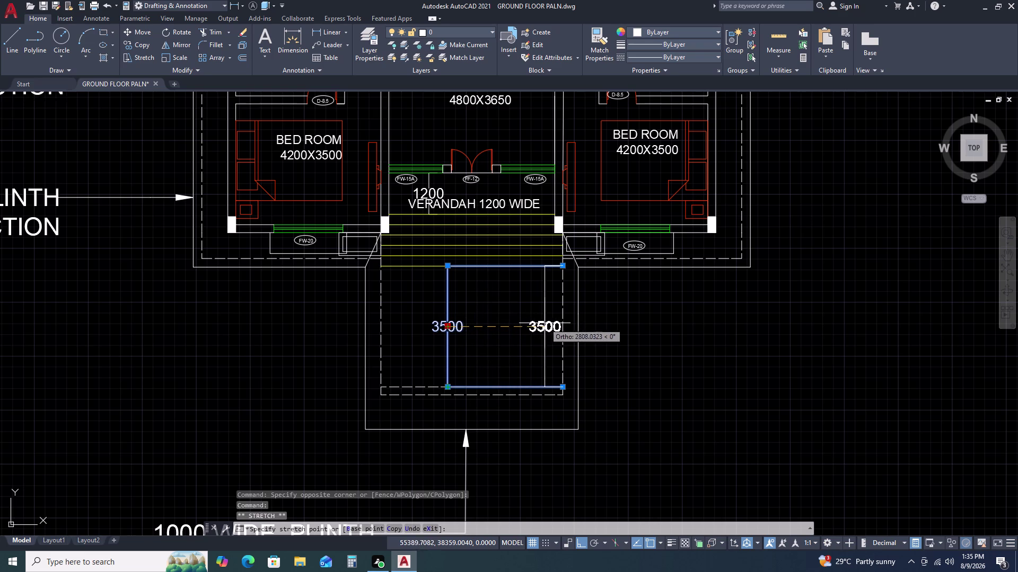
double_click(548, 323)
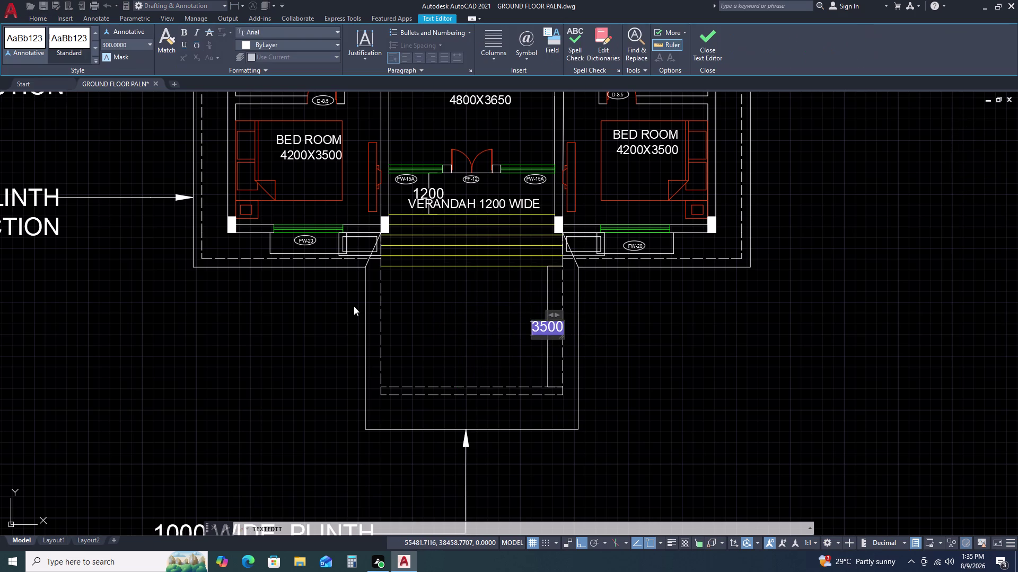
click(212, 308)
double_click(175, 304)
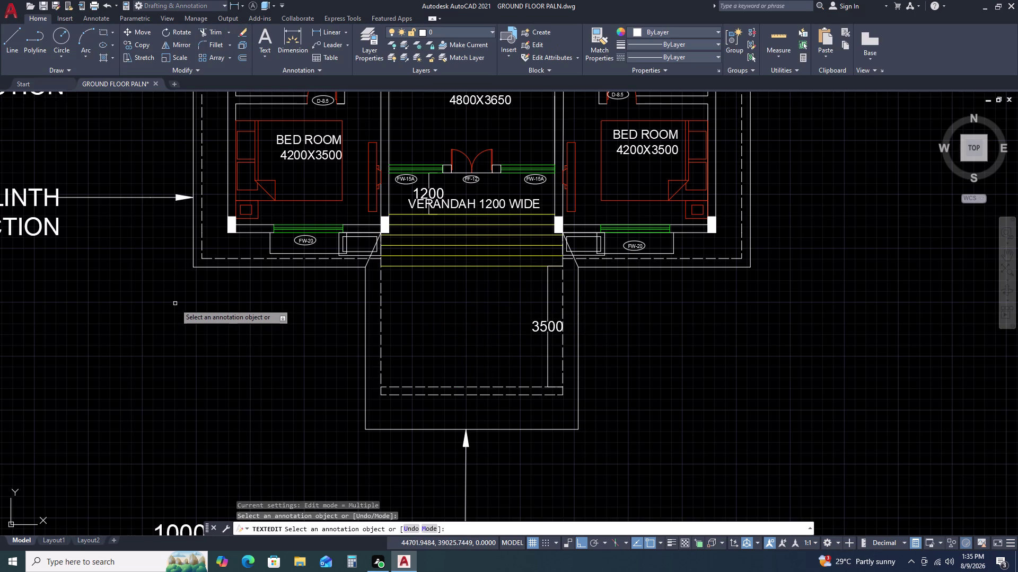
key(Escape)
key(Escape)
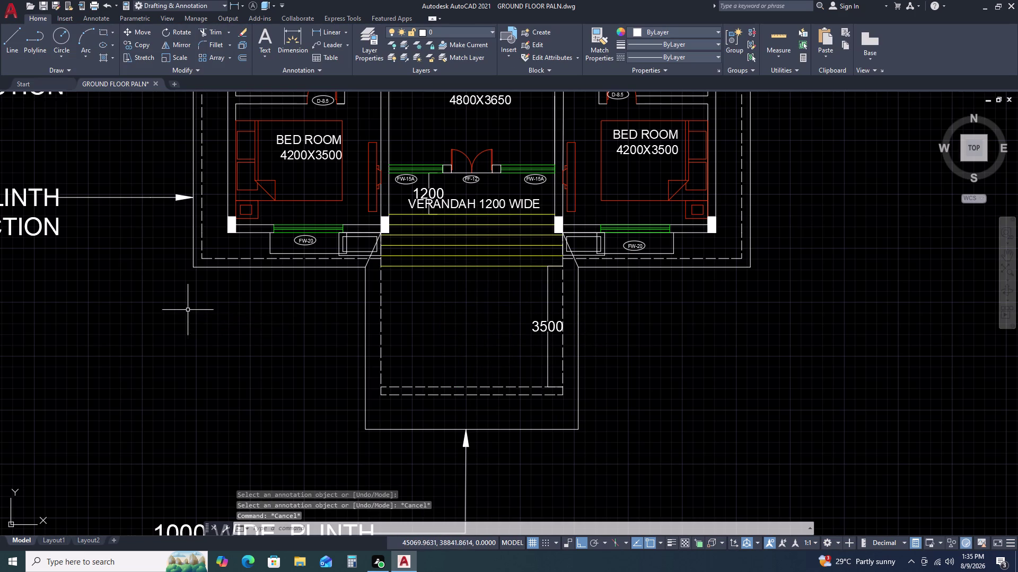
key(Escape)
scroll(down, 3)
scroll(up, 3)
scroll(up, 3)
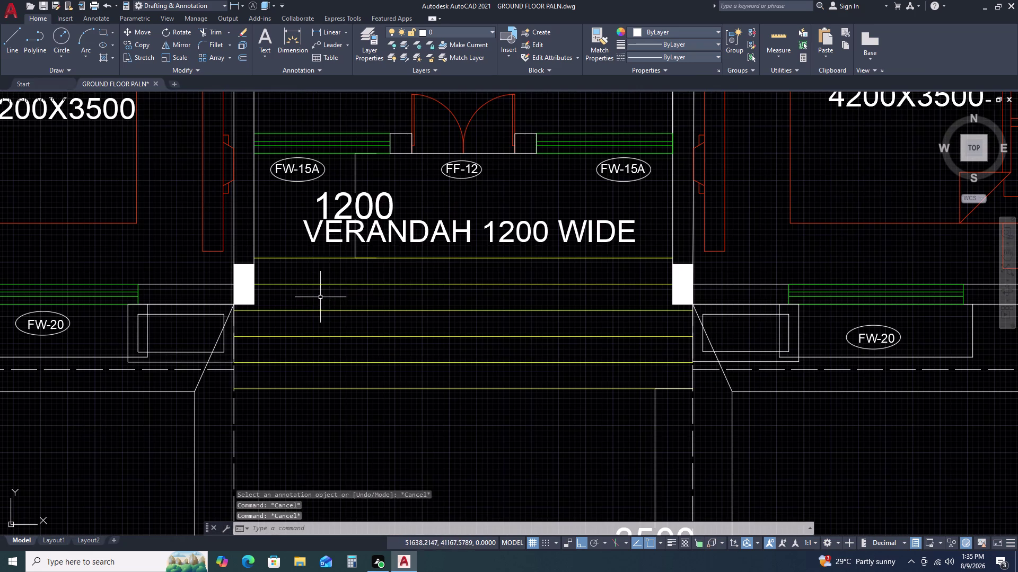
Add two 300 linear dimensions for the first two verandah steps beside the left pillar.
key(d)
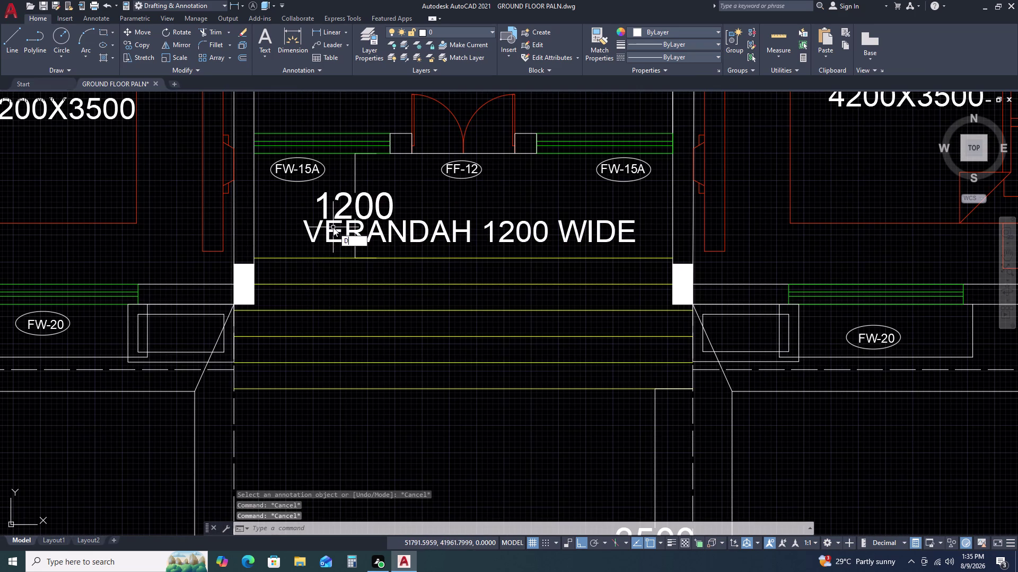
text(LI)
key(space)
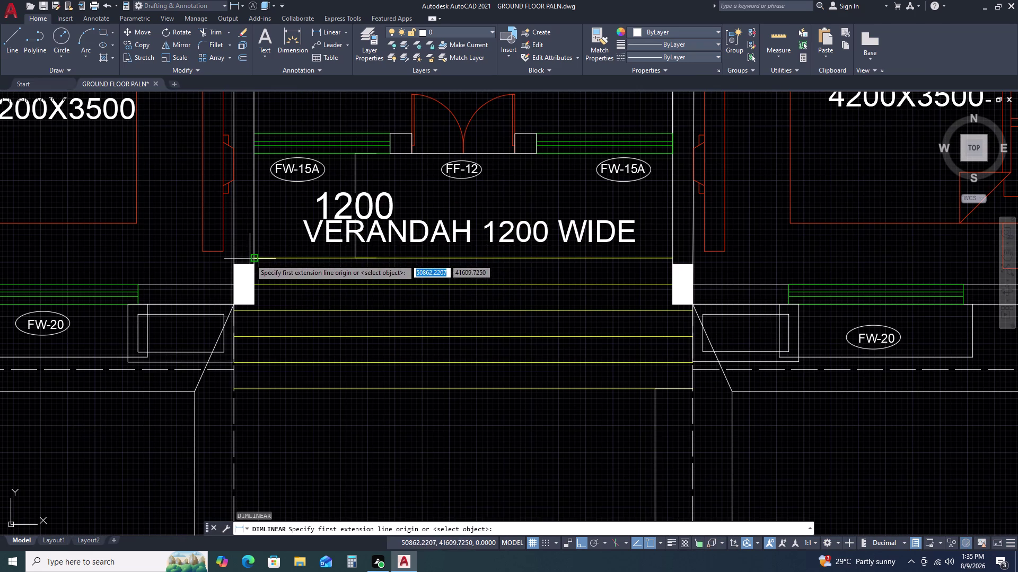
click(287, 258)
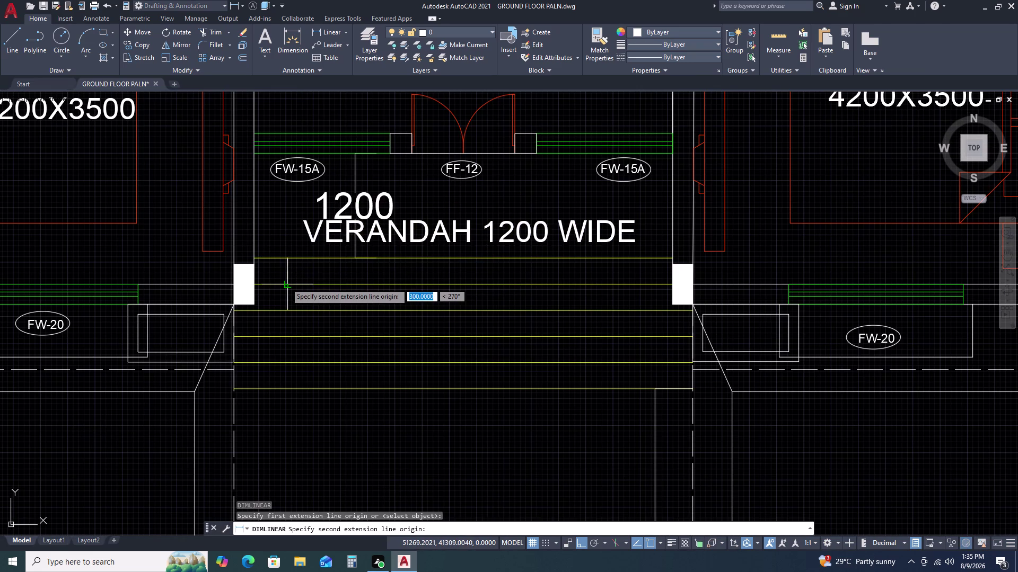
click(286, 283)
click(322, 268)
key(space)
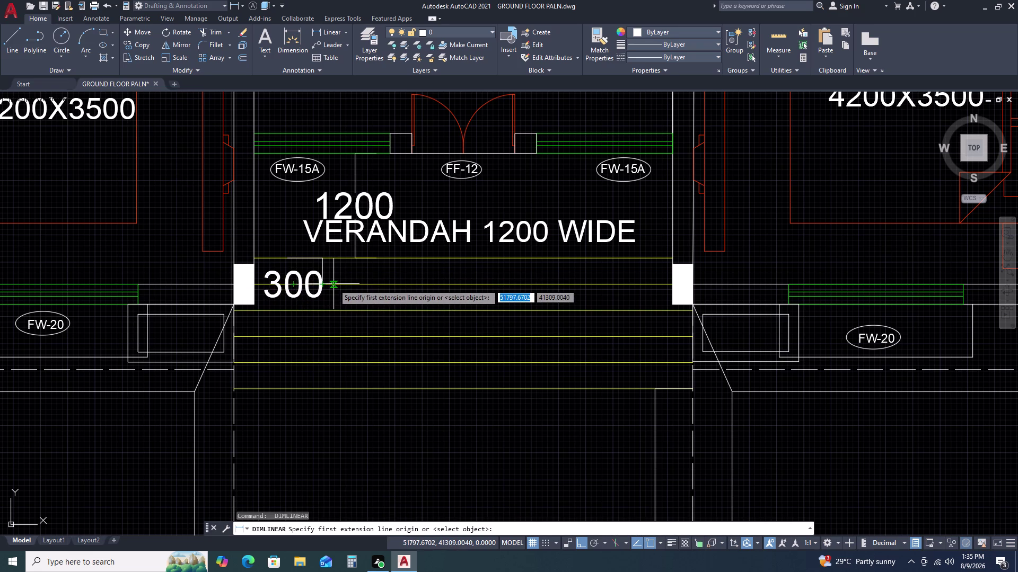
click(333, 284)
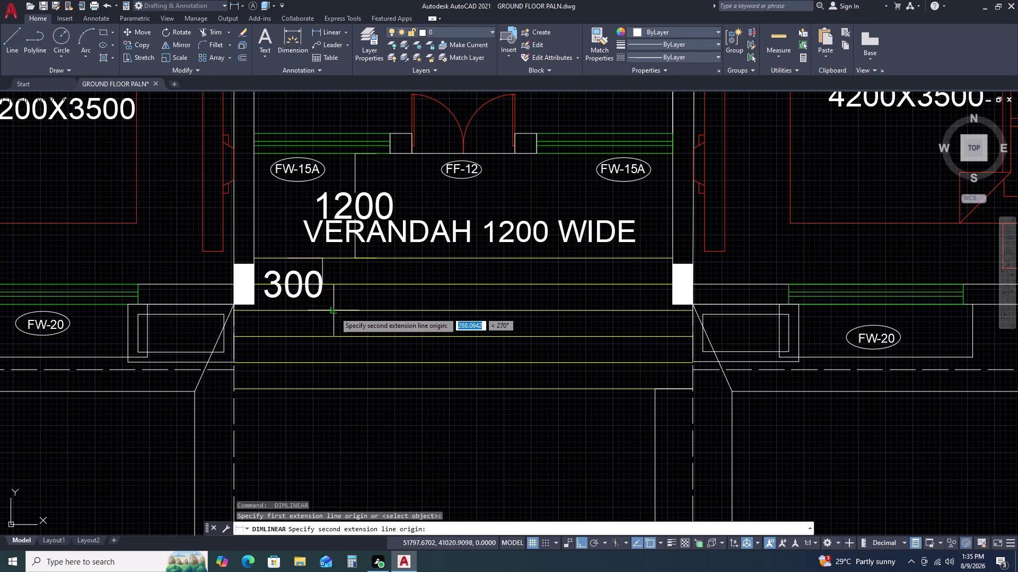
click(336, 312)
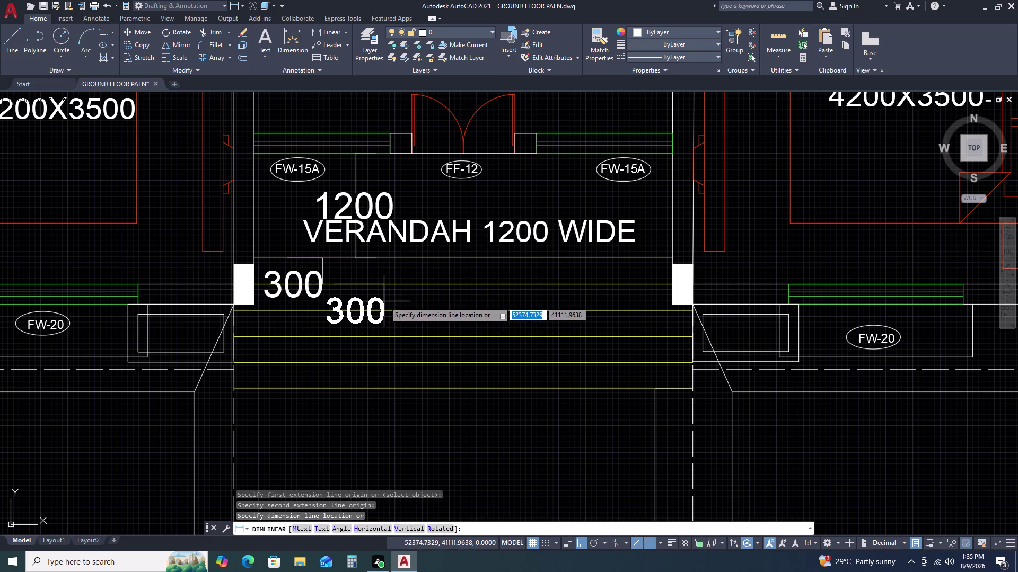
click(374, 307)
key(space)
scroll(down, 3)
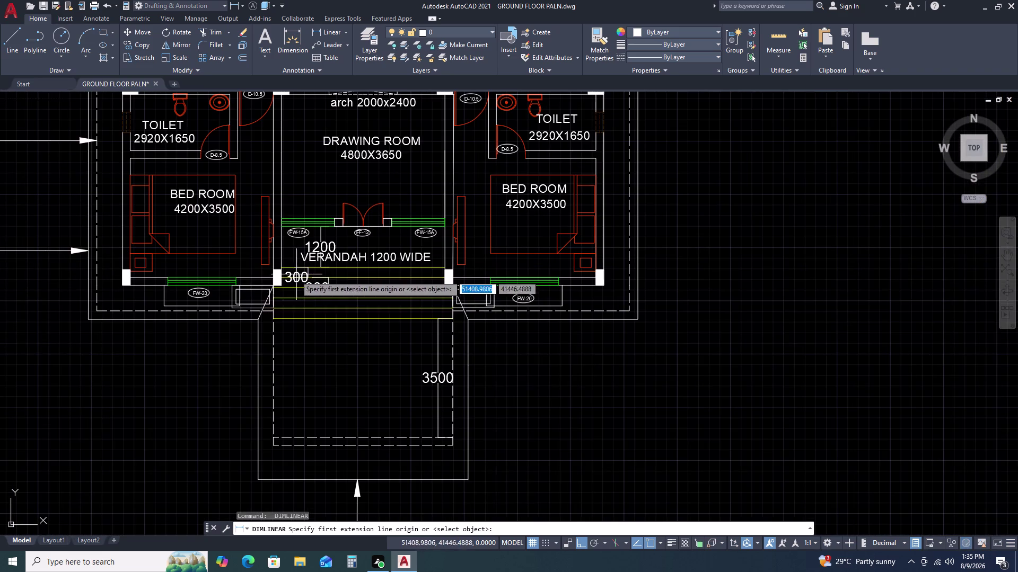
key(Escape)
scroll(down, 3)
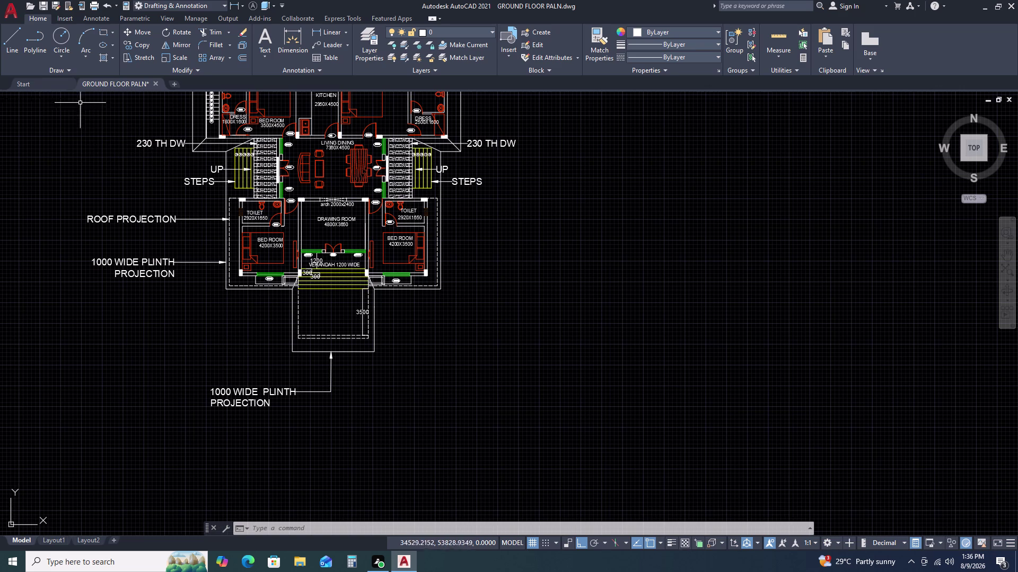
Select the numbered step markers 1 to 5 and start copying them from a base point.
scroll(down, 3)
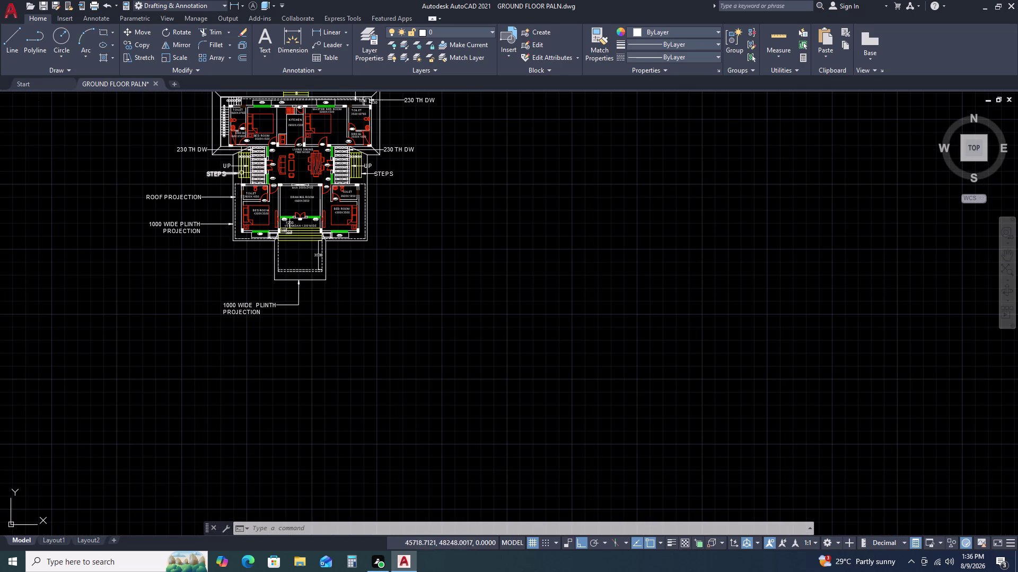
middle_drag(263, 133, 239, 217)
scroll(up, 3)
scroll(up, 3)
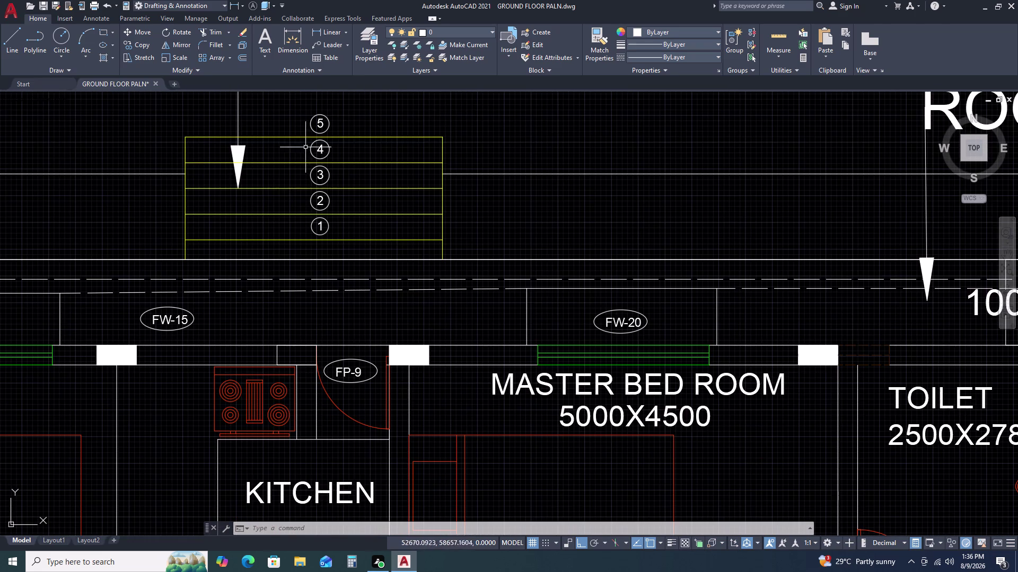
drag(301, 101, 308, 136)
click(335, 248)
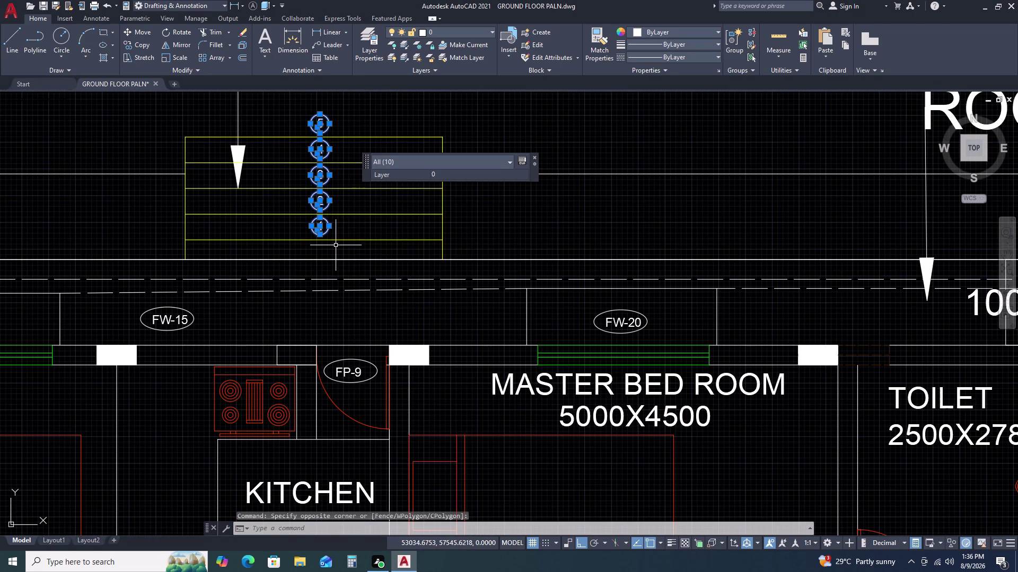
key(c)
text(O)
key(space)
click(324, 224)
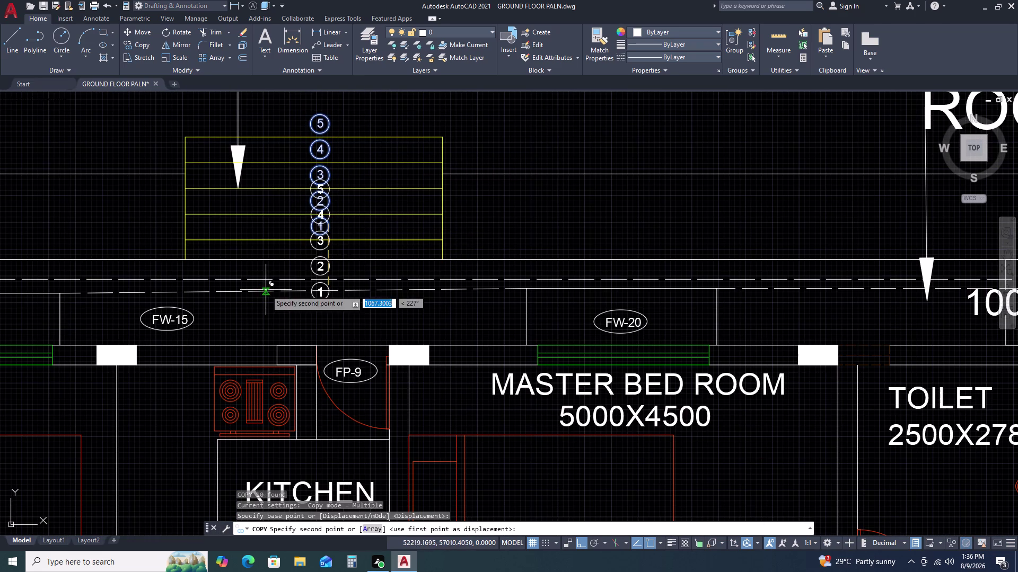
Place the copied number markers on the front verandah steps and end the copy.
scroll(down, 3)
scroll(down, 3)
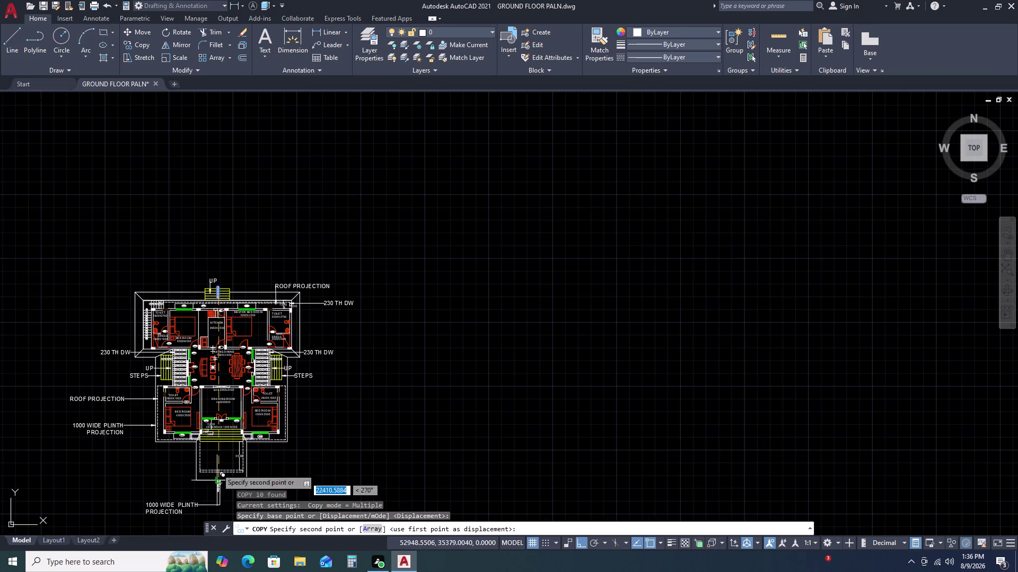
scroll(up, 3)
scroll(up, 3)
middle_drag(231, 453, 233, 373)
scroll(down, 3)
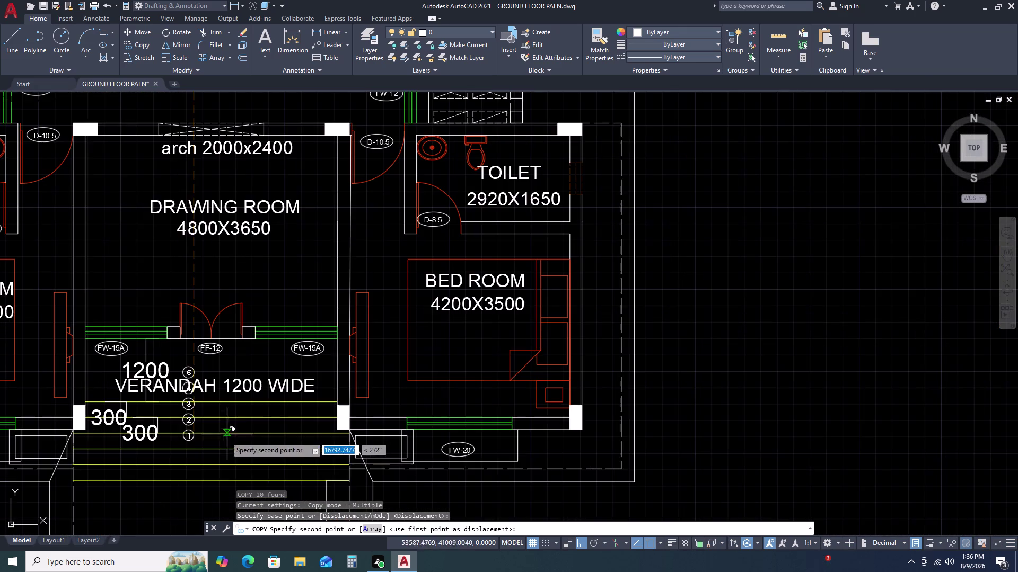
middle_drag(165, 473, 207, 354)
scroll(up, 3)
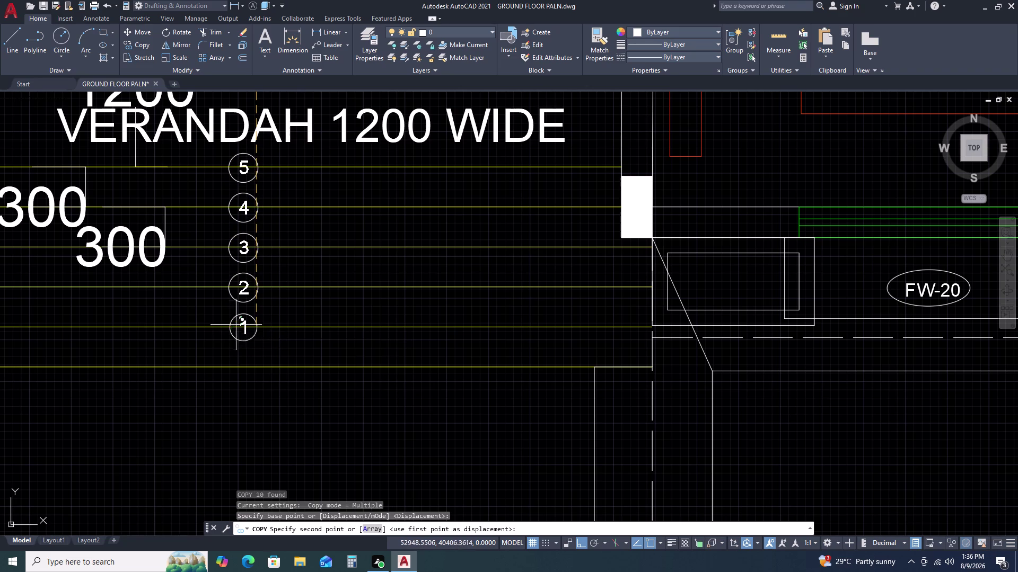
middle_drag(233, 324, 180, 385)
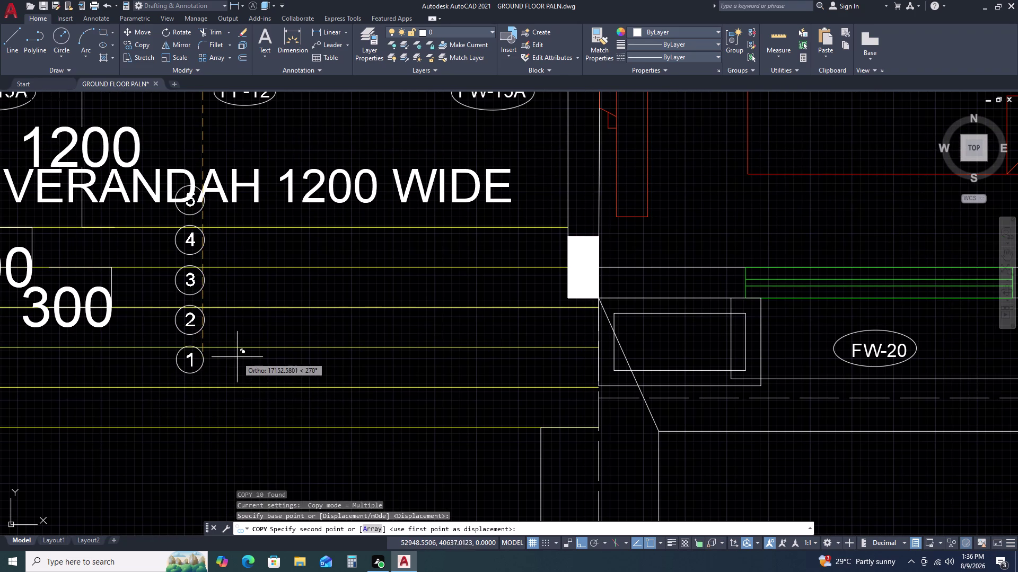
key(F8)
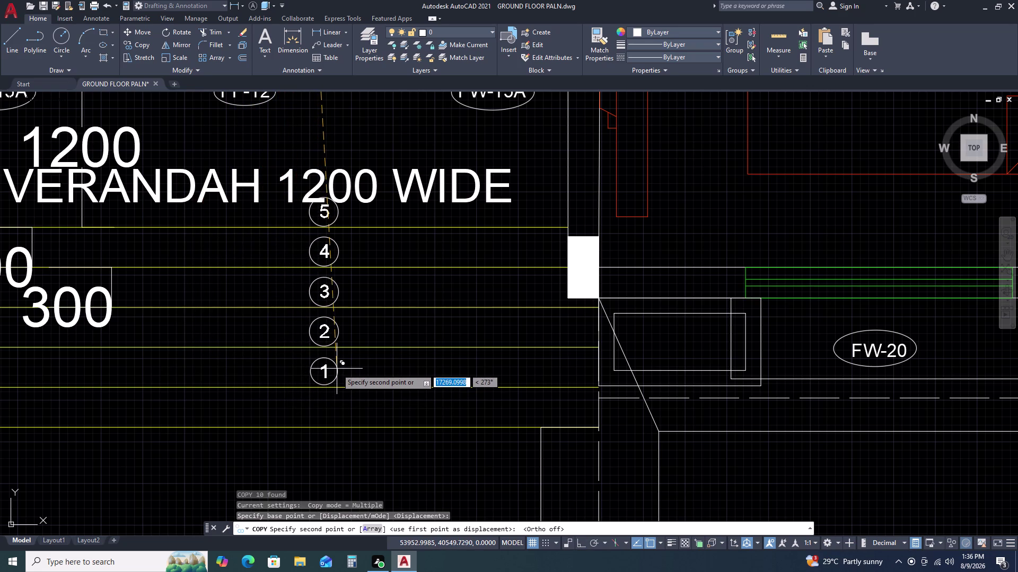
click(337, 366)
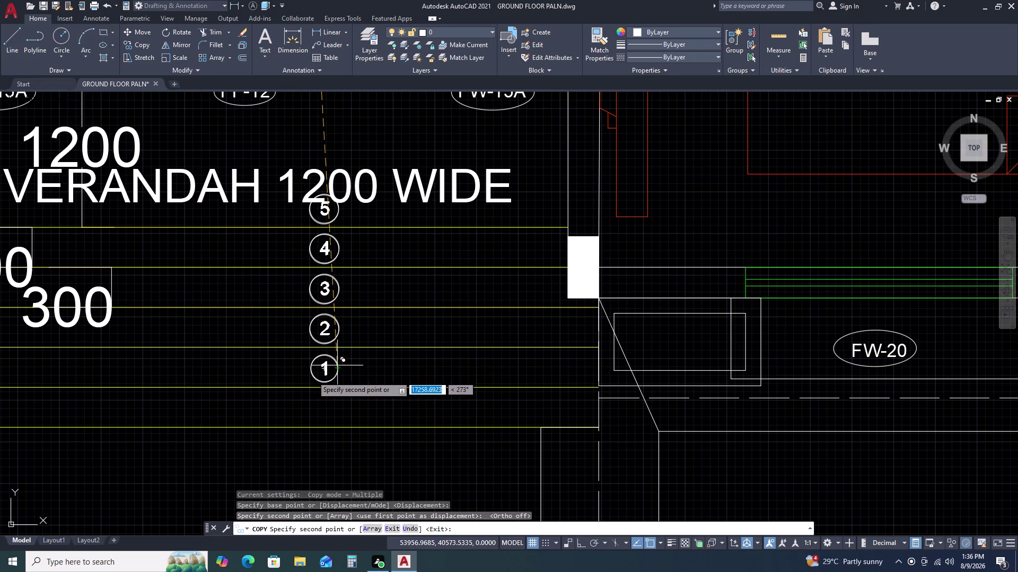
key(Escape)
scroll(down, 3)
key(m)
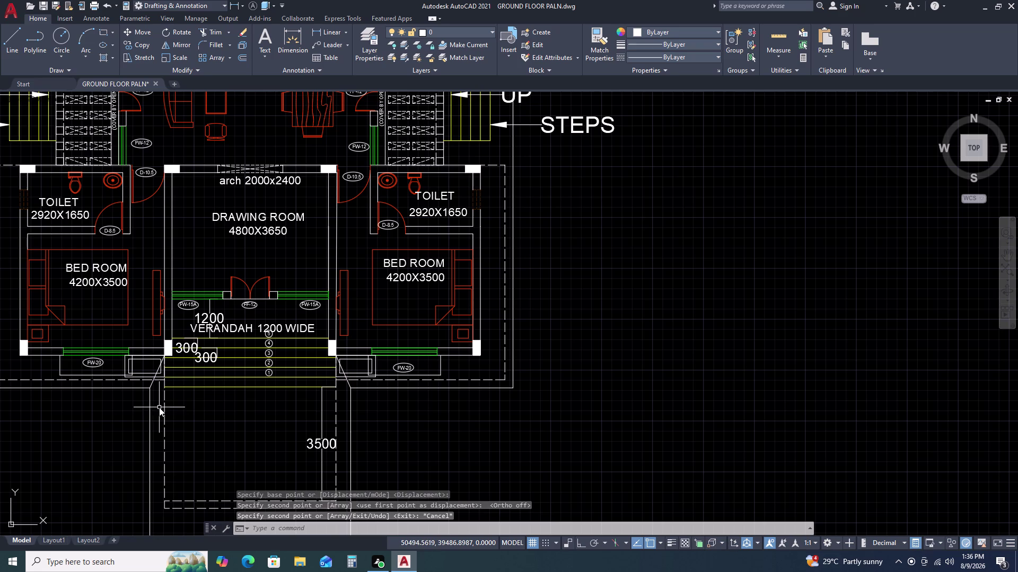
key(a)
key(space)
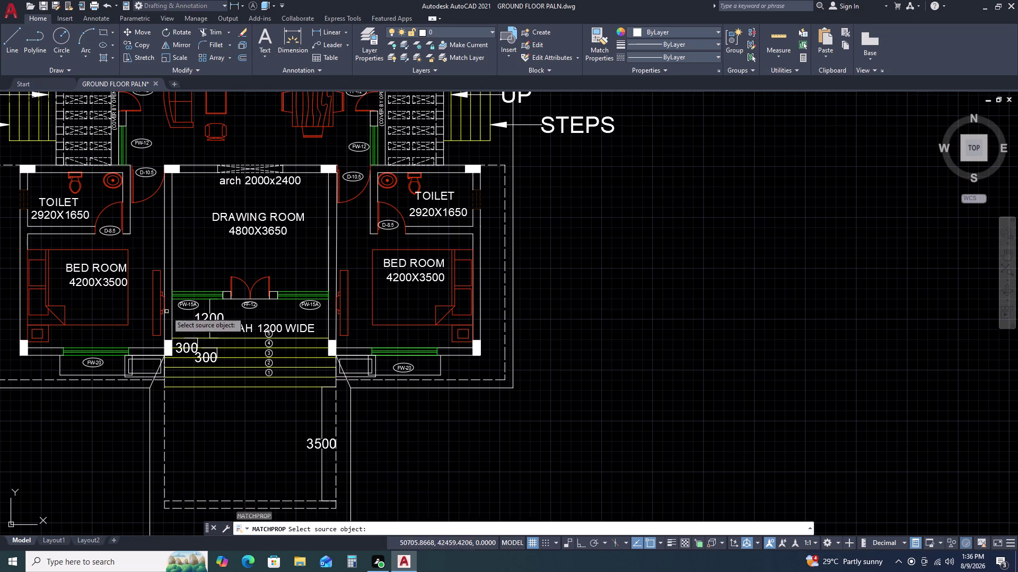
click(171, 322)
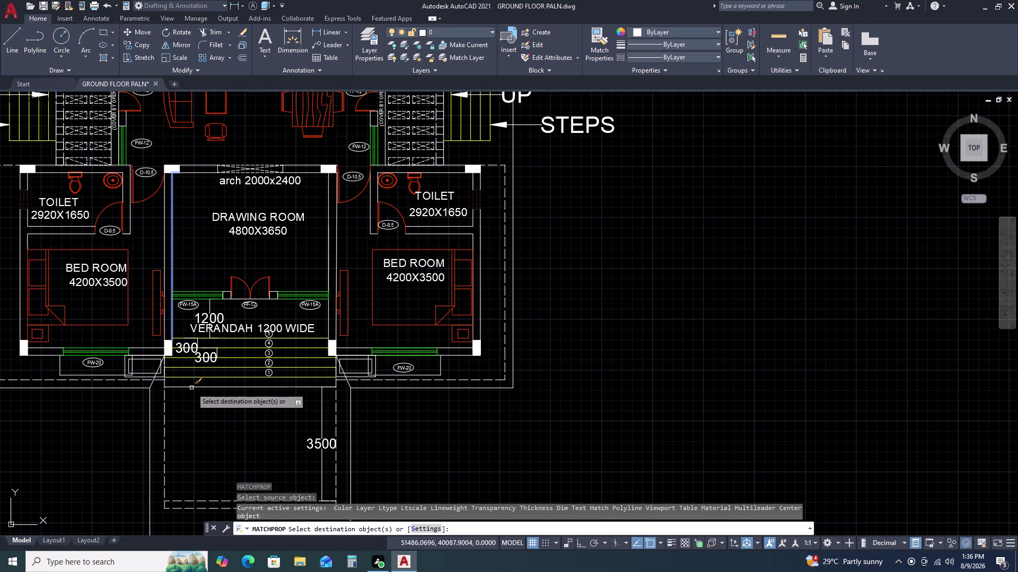
click(191, 388)
key(Escape)
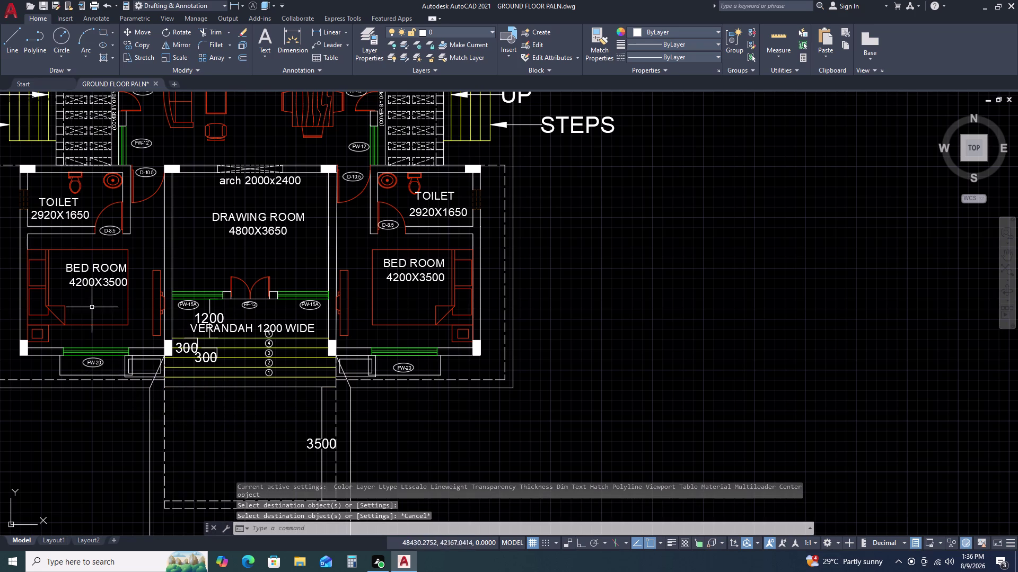
scroll(down, 3)
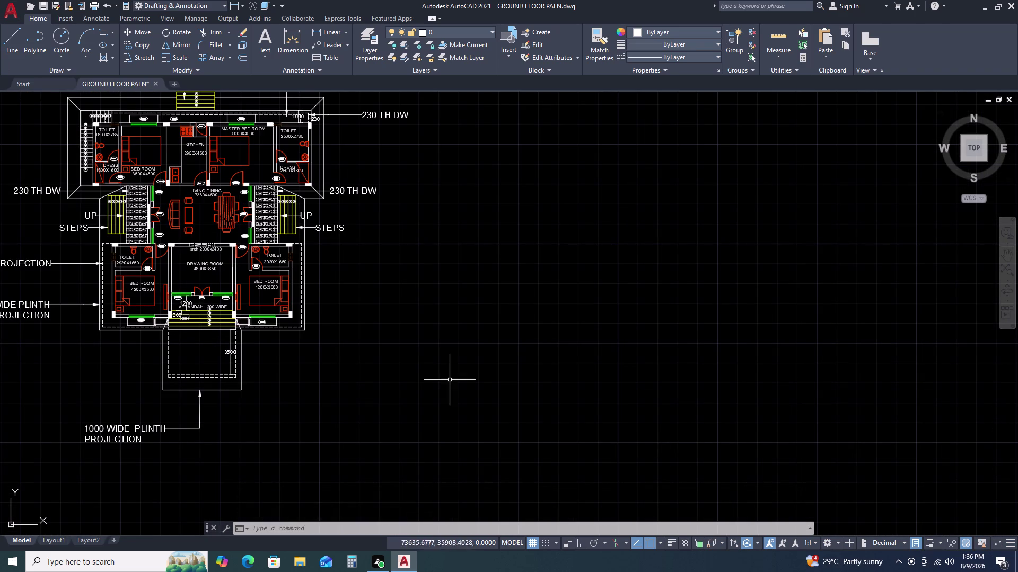
middle_drag(287, 301, 447, 314)
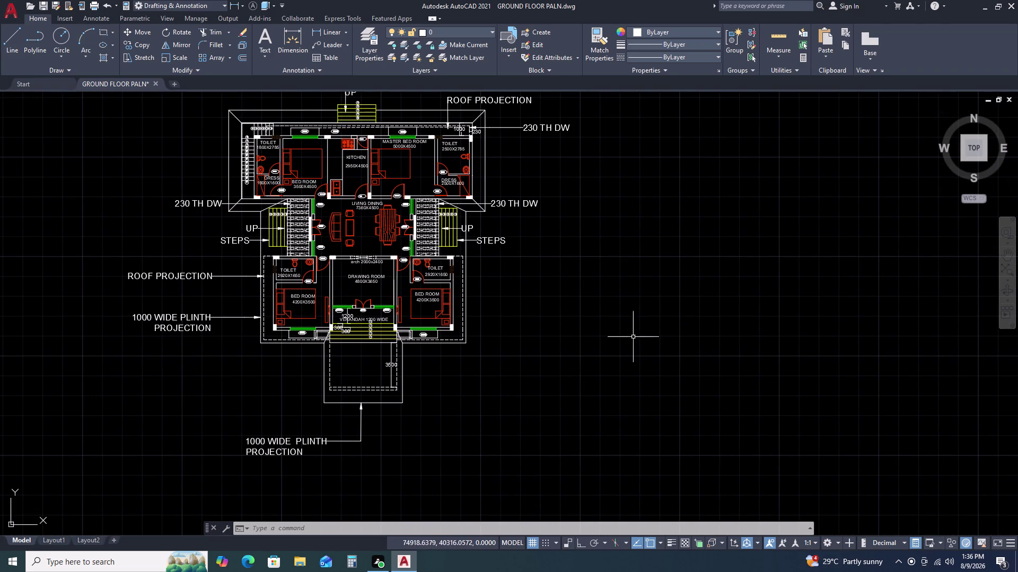
scroll(up, 3)
middle_drag(318, 219, 459, 274)
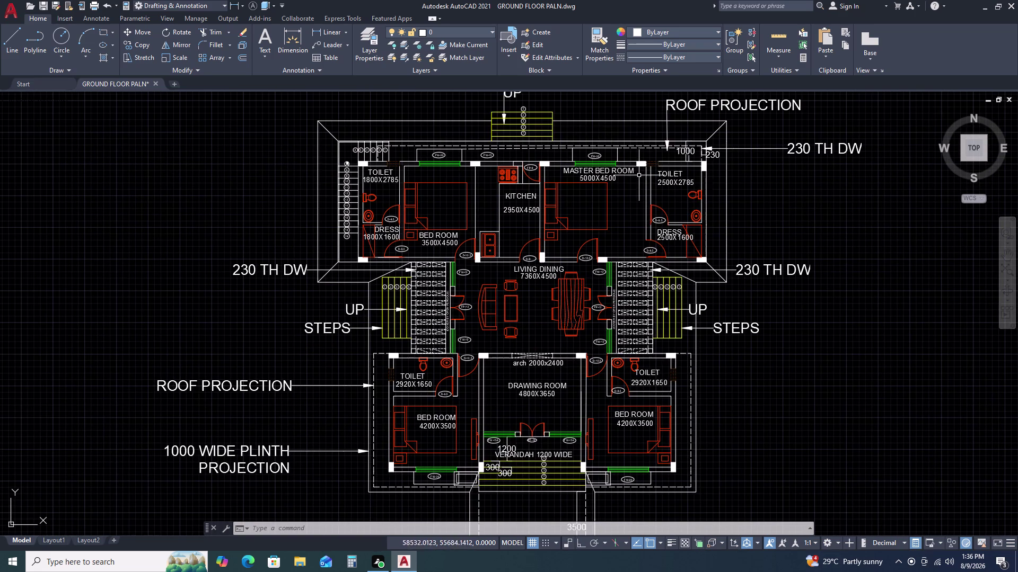
scroll(up, 3)
scroll(down, 3)
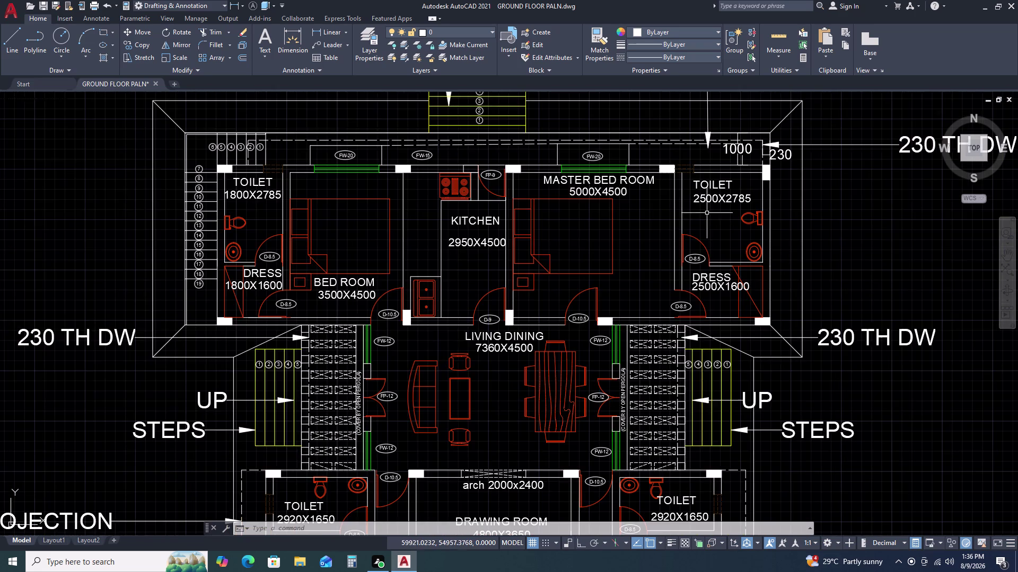
scroll(down, 3)
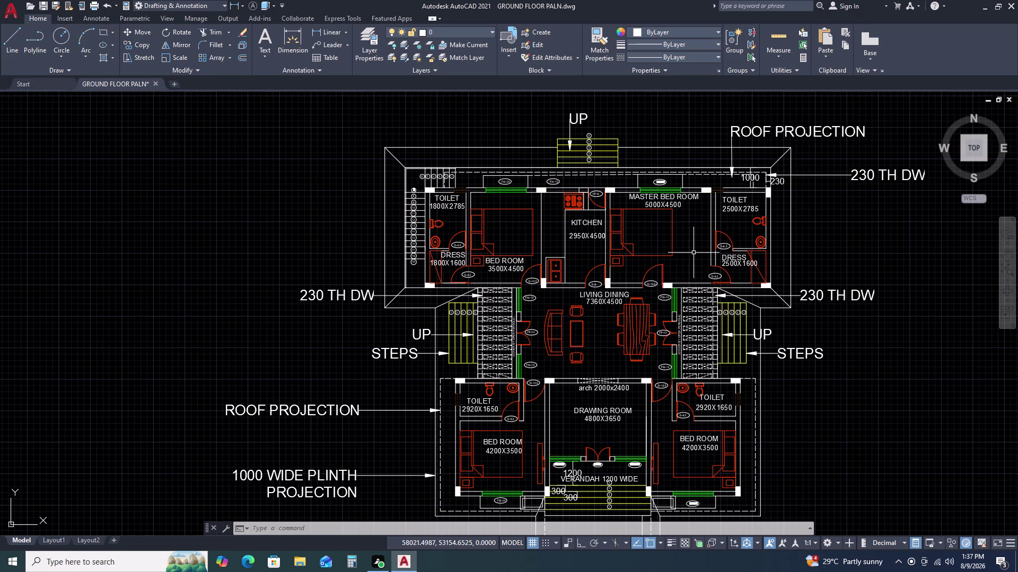
text(L)
key(space)
scroll(up, 3)
scroll(up, 3)
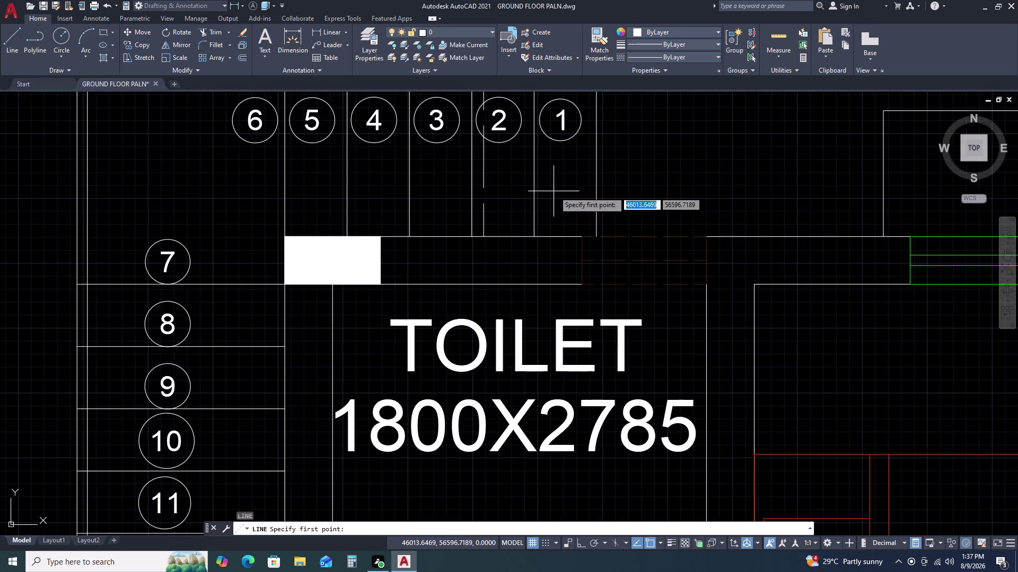
Draw an ortho vertical line from the top stair numbers down past marker 19.
click(641, 182)
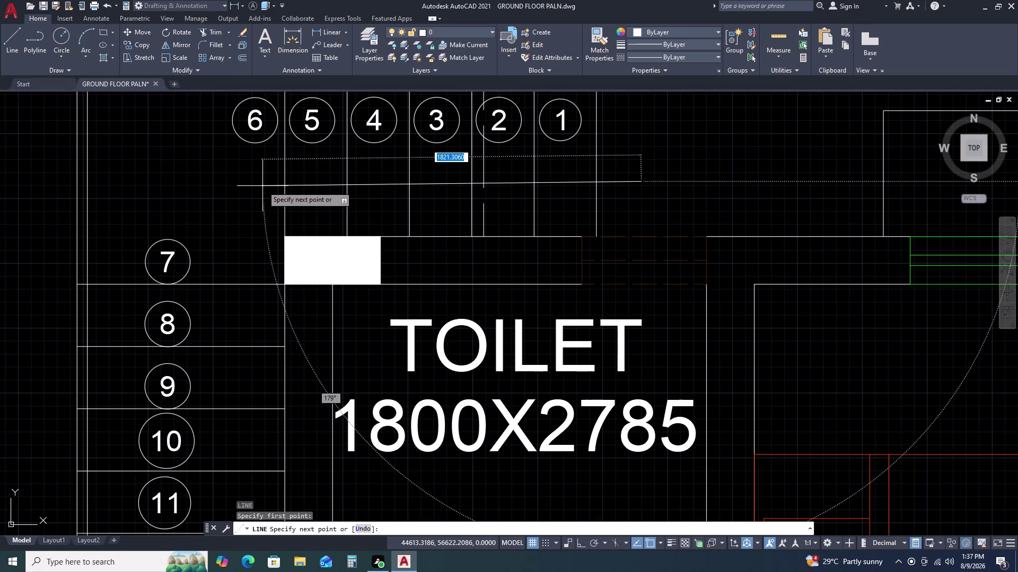
key(F8)
click(237, 177)
scroll(down, 3)
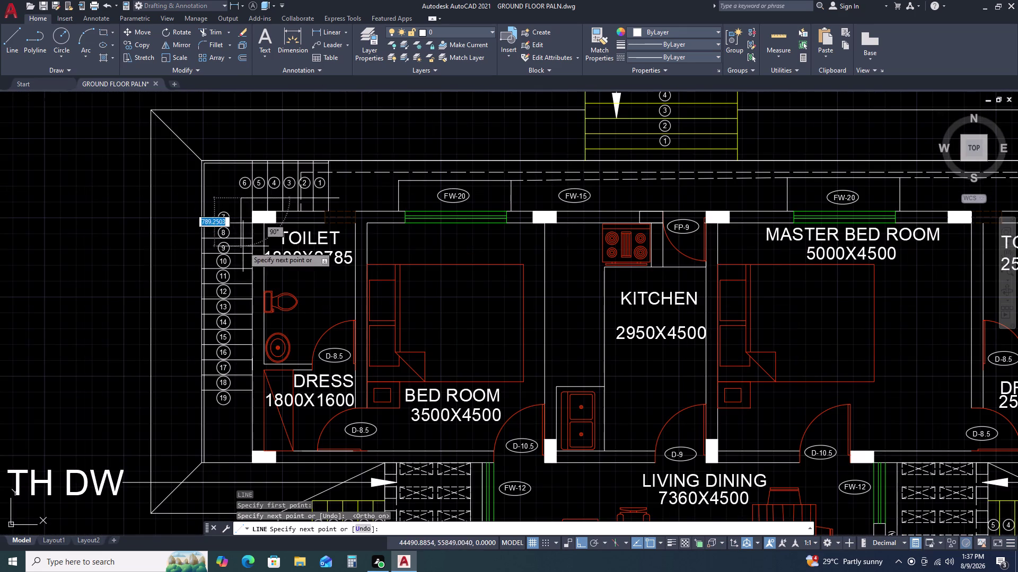
middle_click(241, 412)
middle_drag(240, 411, 281, 340)
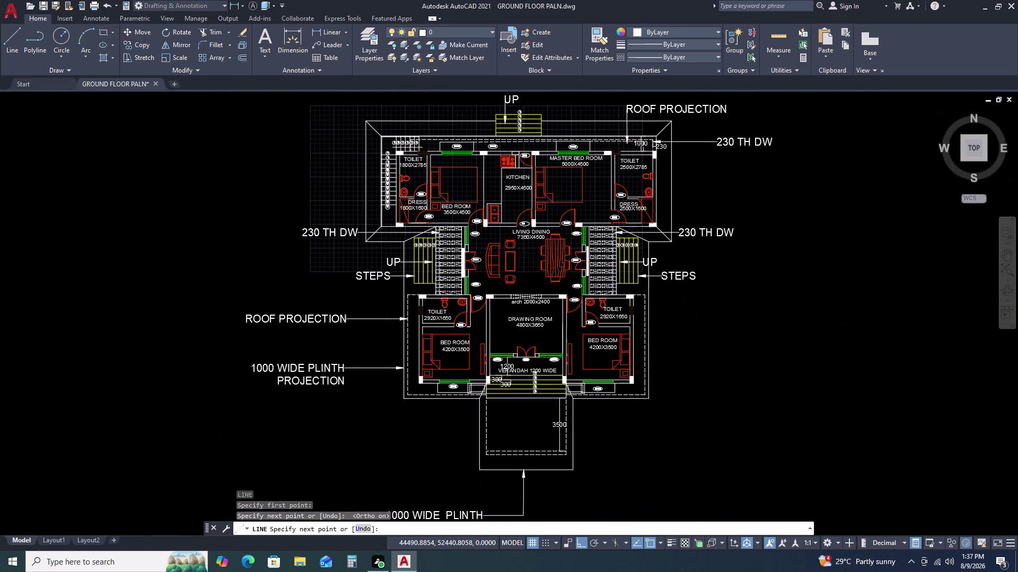
scroll(up, 3)
scroll(up, 3)
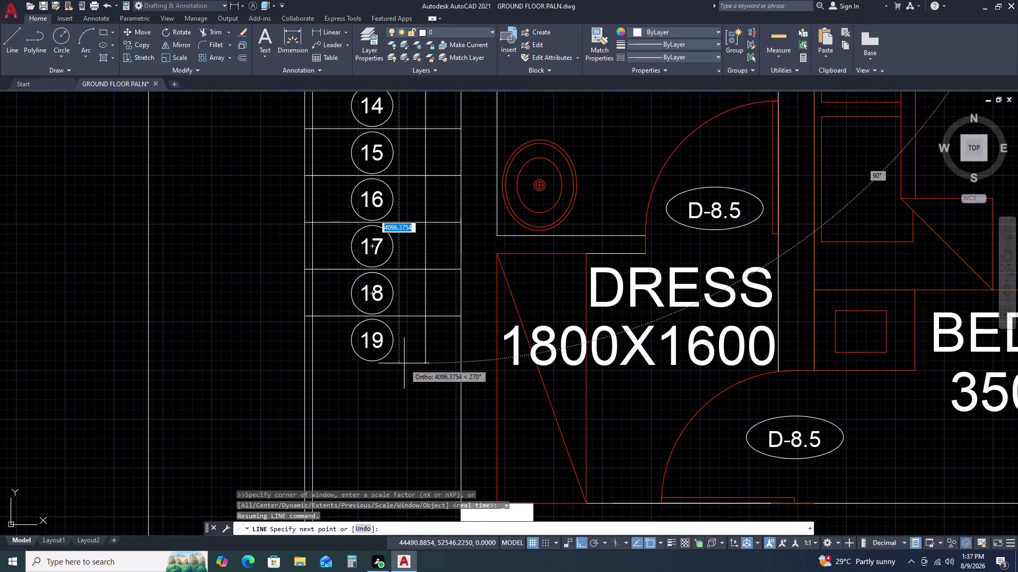
middle_drag(404, 363, 409, 321)
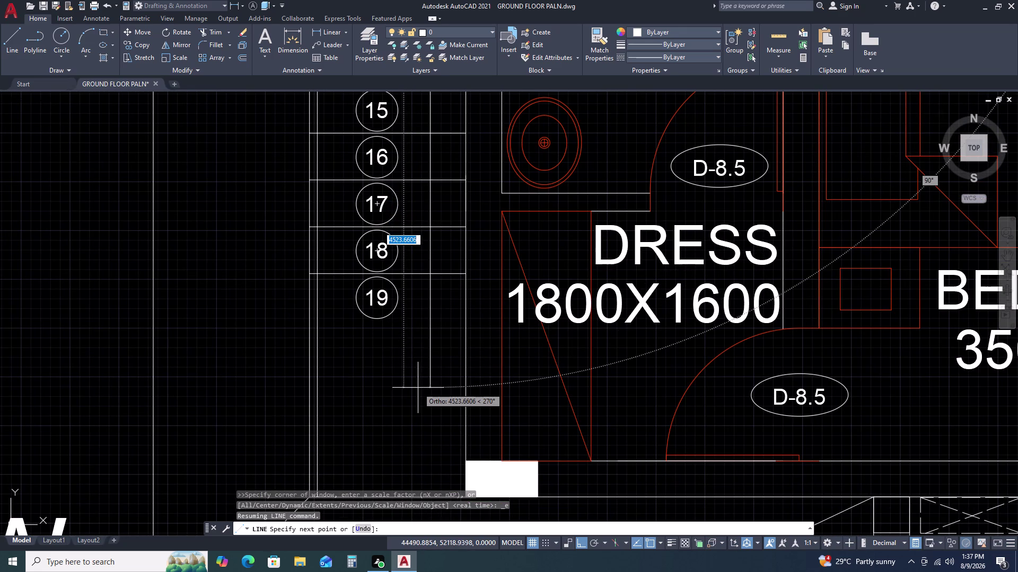
click(418, 388)
key(Escape)
scroll(down, 3)
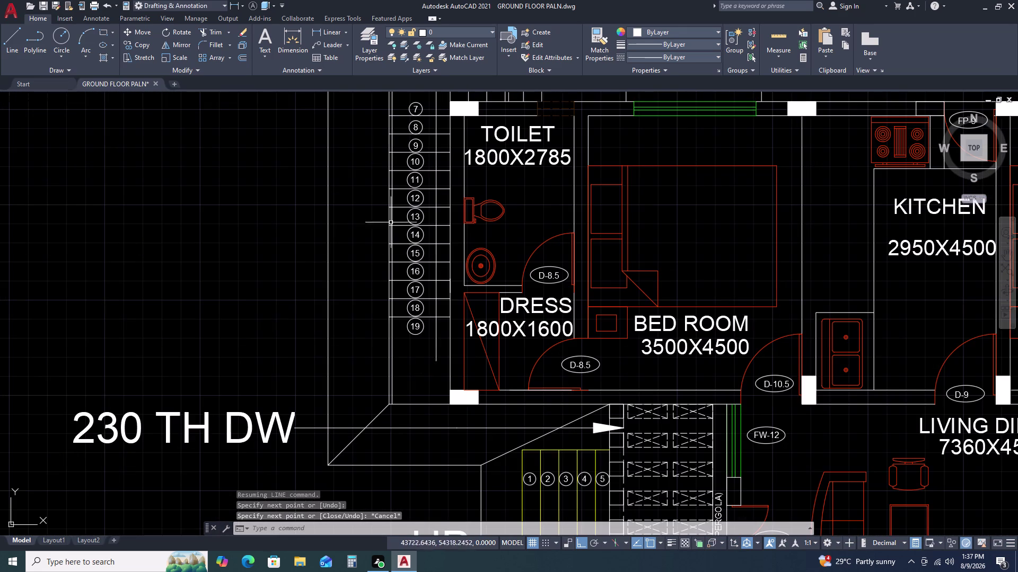
click(403, 93)
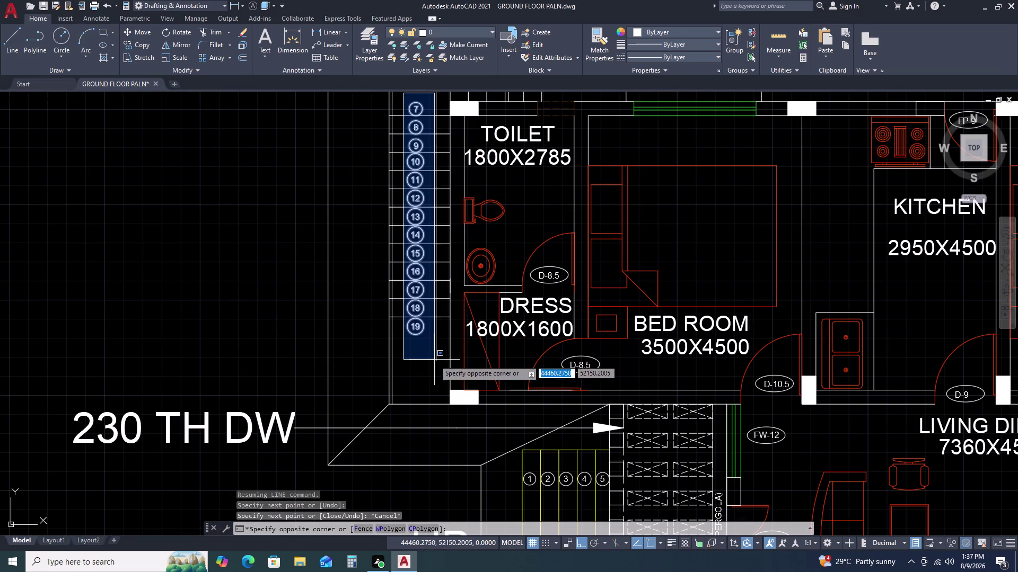
Move stair markers 7 to 19 slightly to the left.
click(433, 360)
text(M)
key(space)
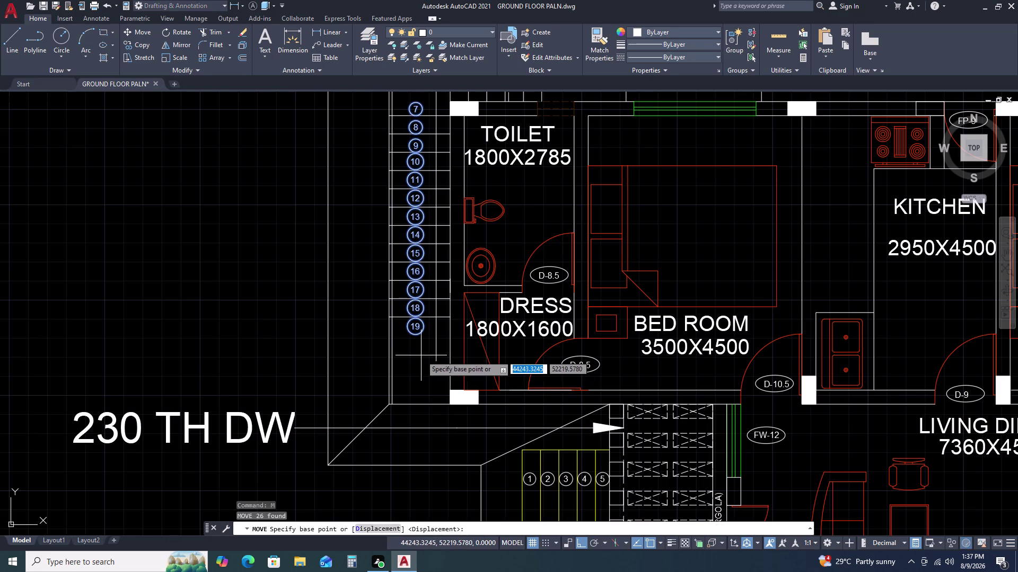
click(421, 356)
click(412, 356)
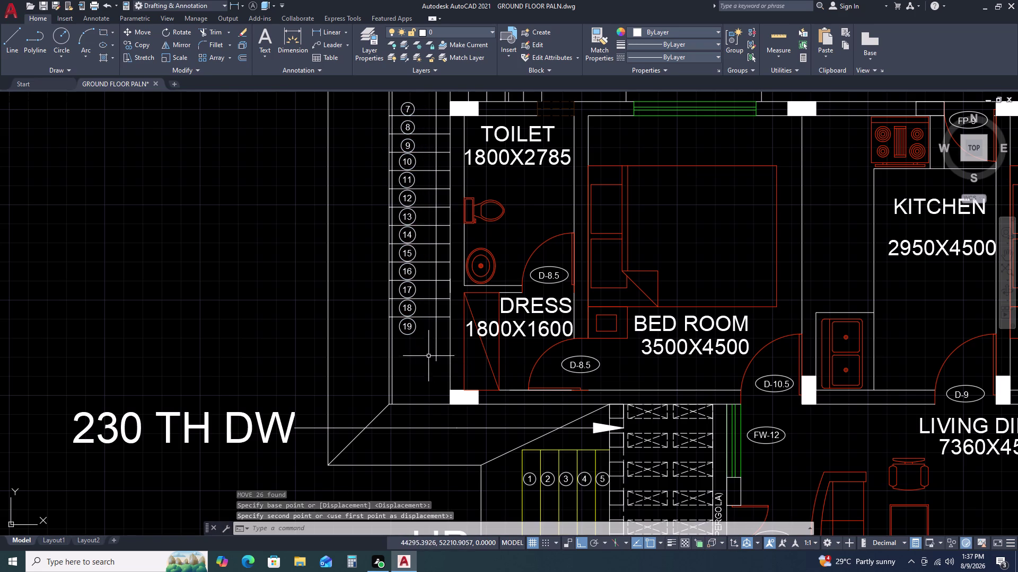
Move the vertical line beside the markers using its bottom end point.
click(436, 354)
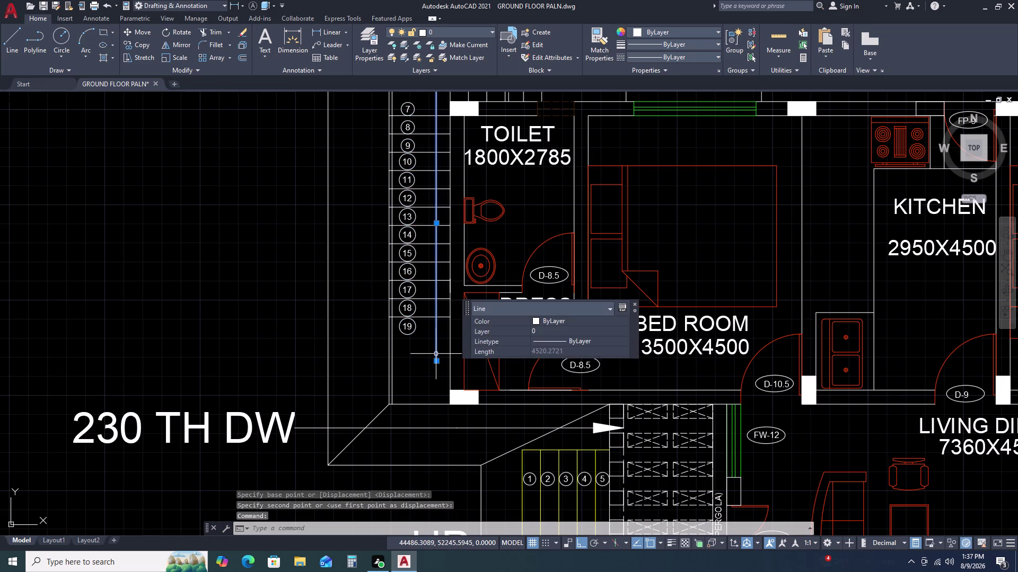
text(M)
key(space)
click(439, 360)
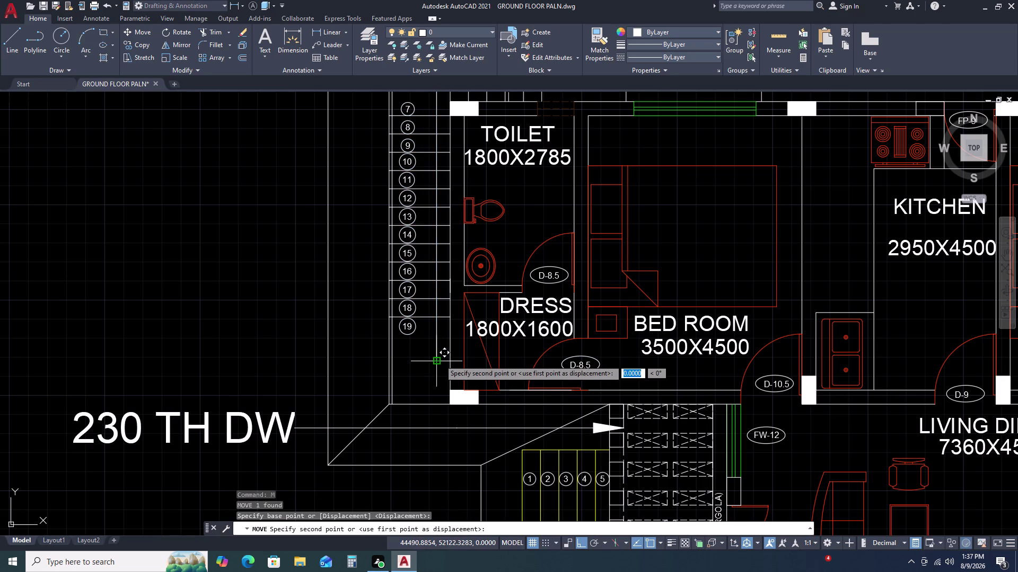
double_click(430, 362)
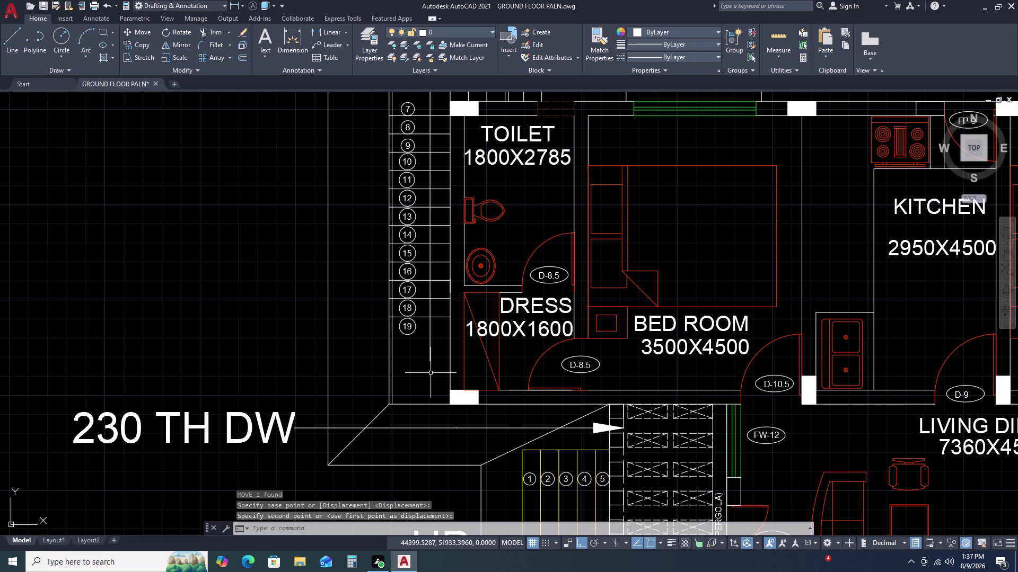
key(l)
key(space)
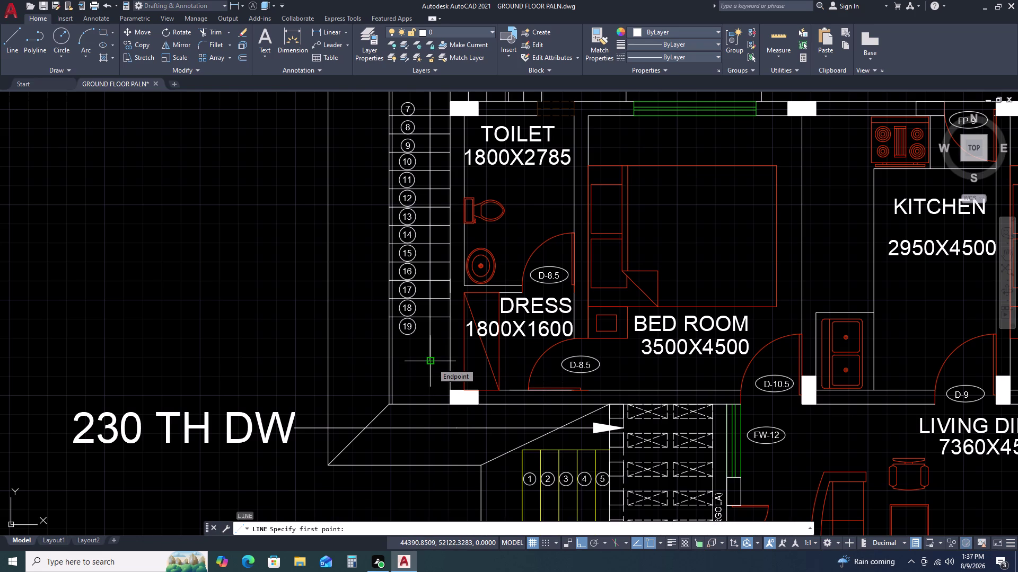
Draw half-arrowhead lines at the stair line's bottom end below step 19.
click(432, 364)
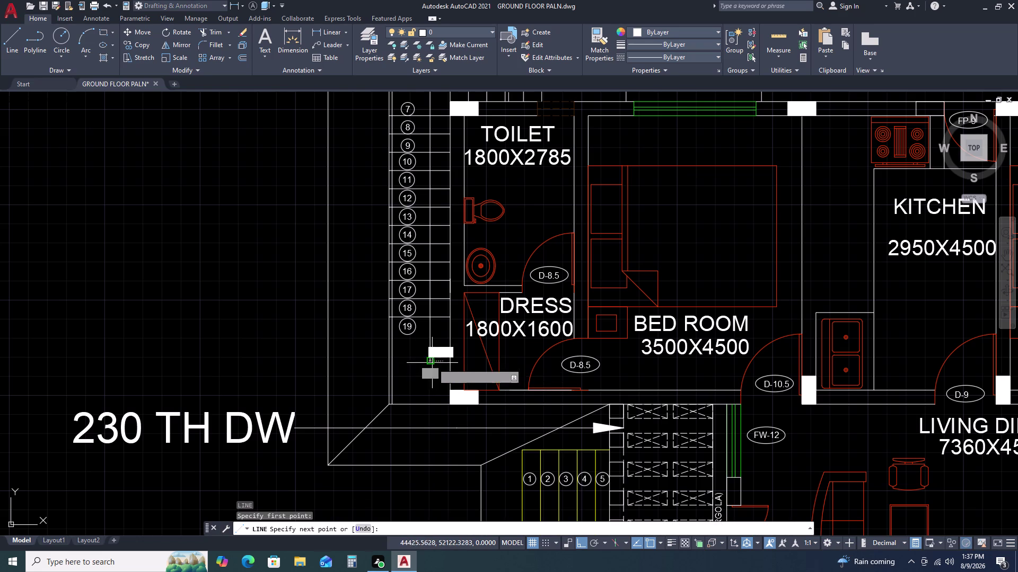
click(443, 363)
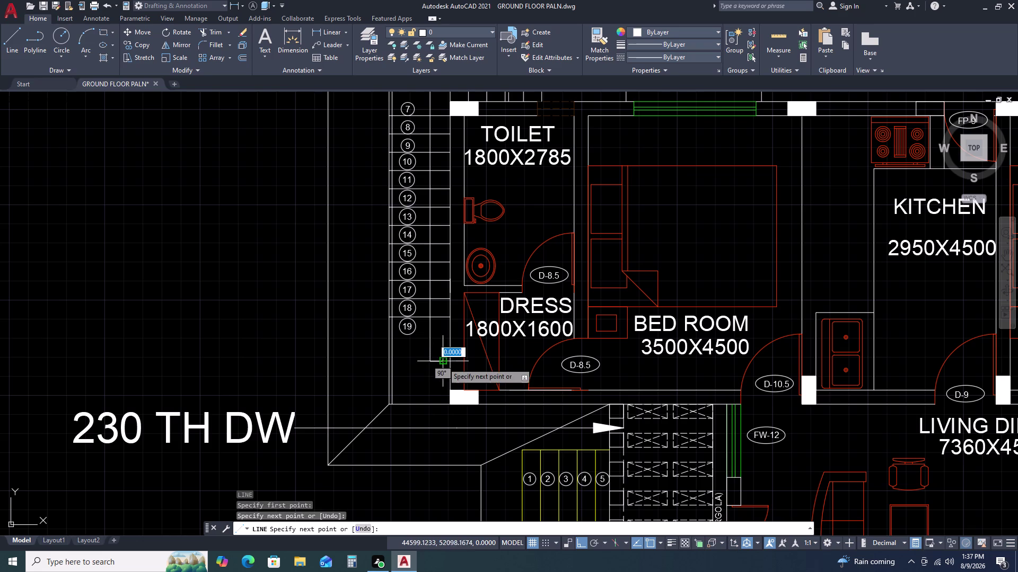
scroll(up, 3)
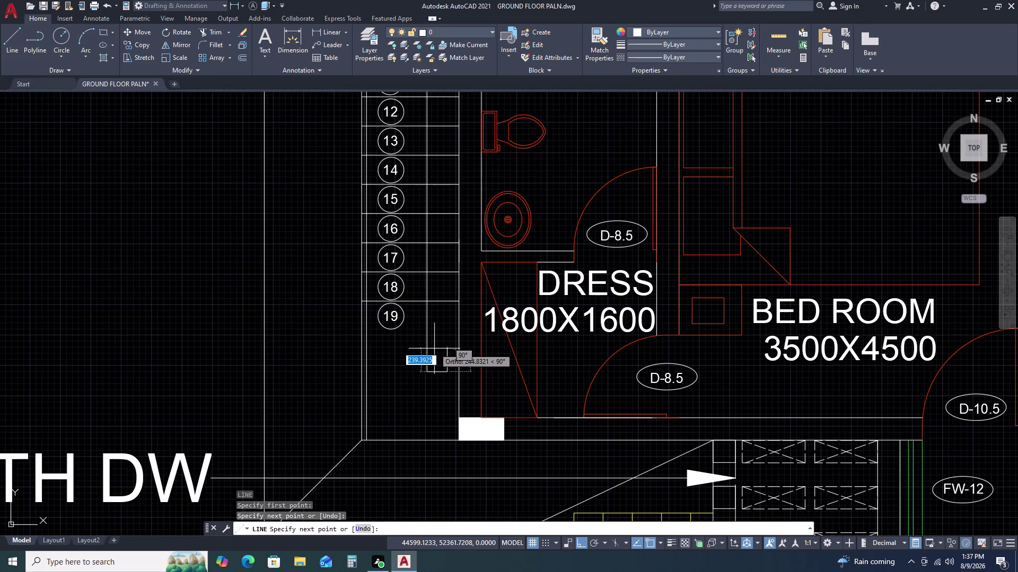
key(F8)
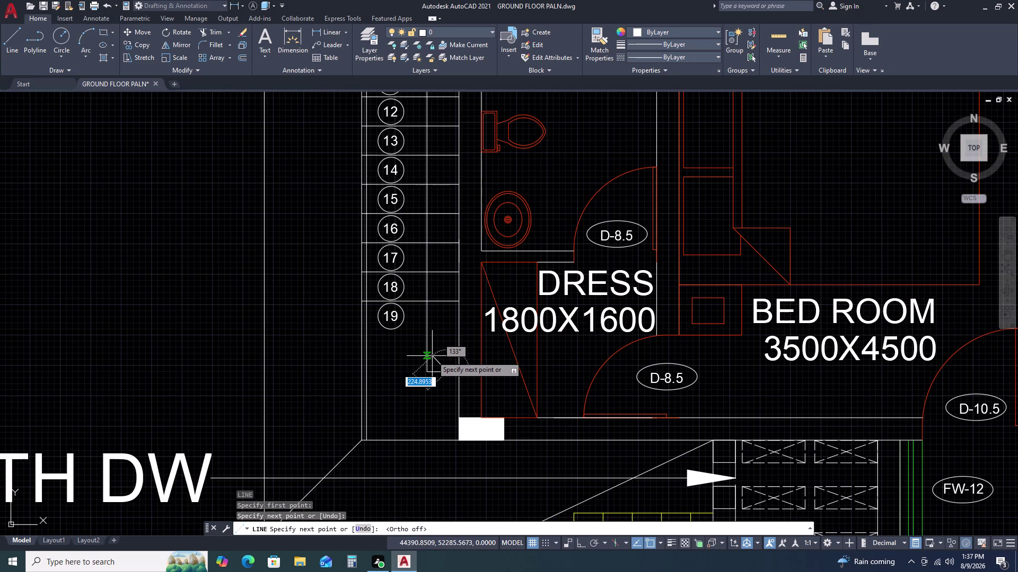
click(432, 356)
scroll(up, 3)
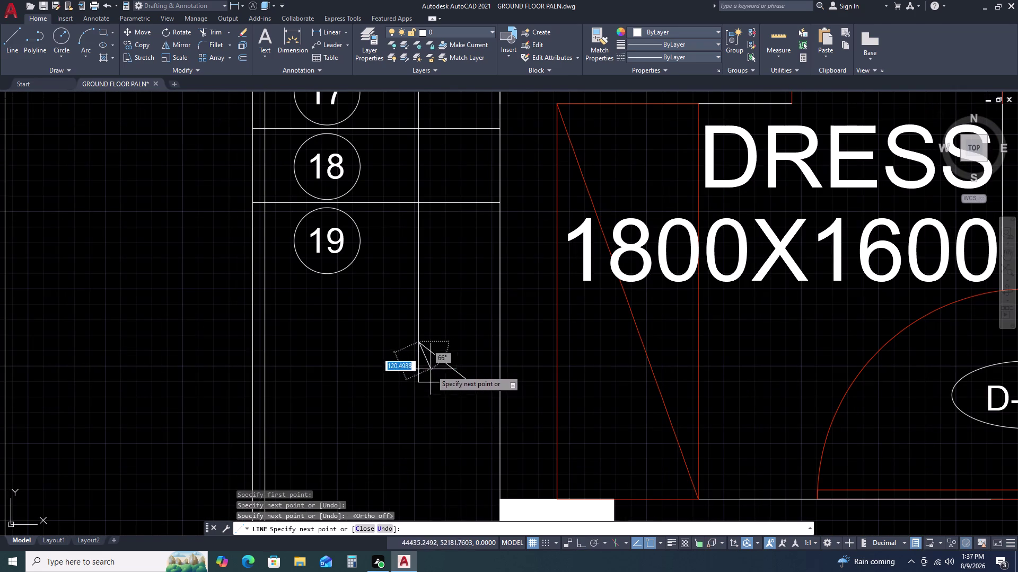
click(443, 381)
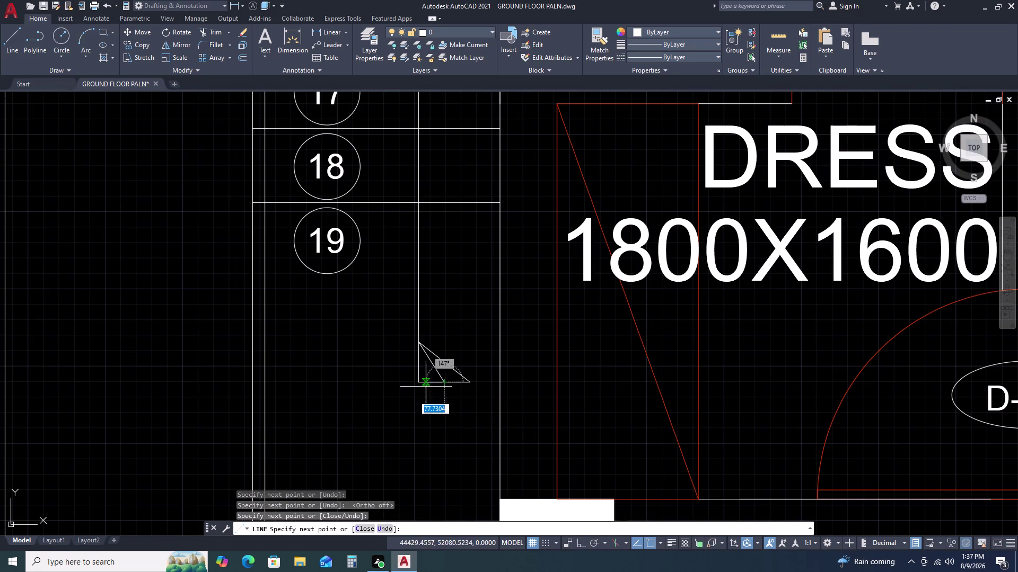
key(Escape)
Move the arrowhead lines to a new position.
click(444, 353)
click(432, 369)
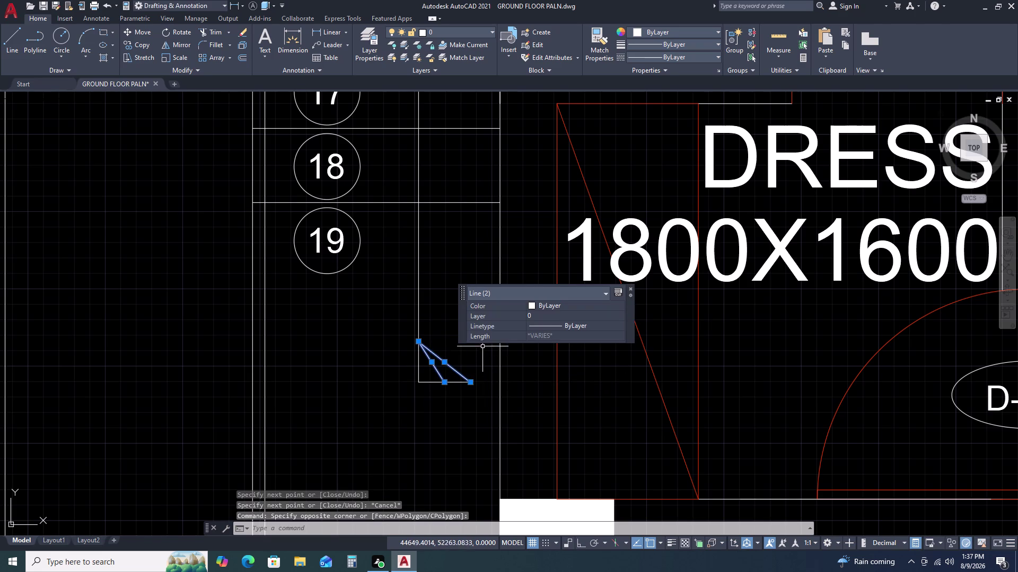
text(M)
key(space)
click(469, 382)
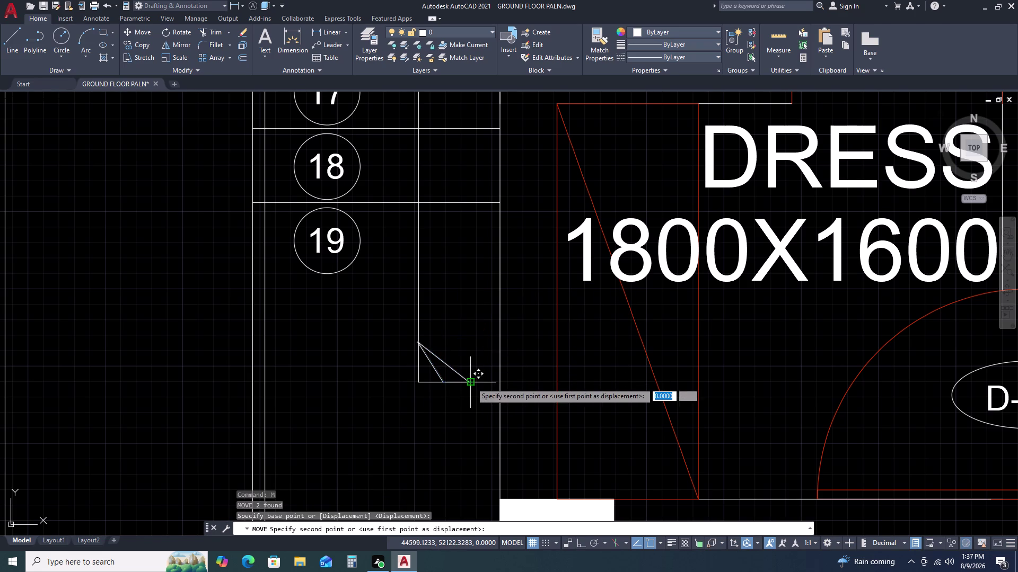
click(479, 384)
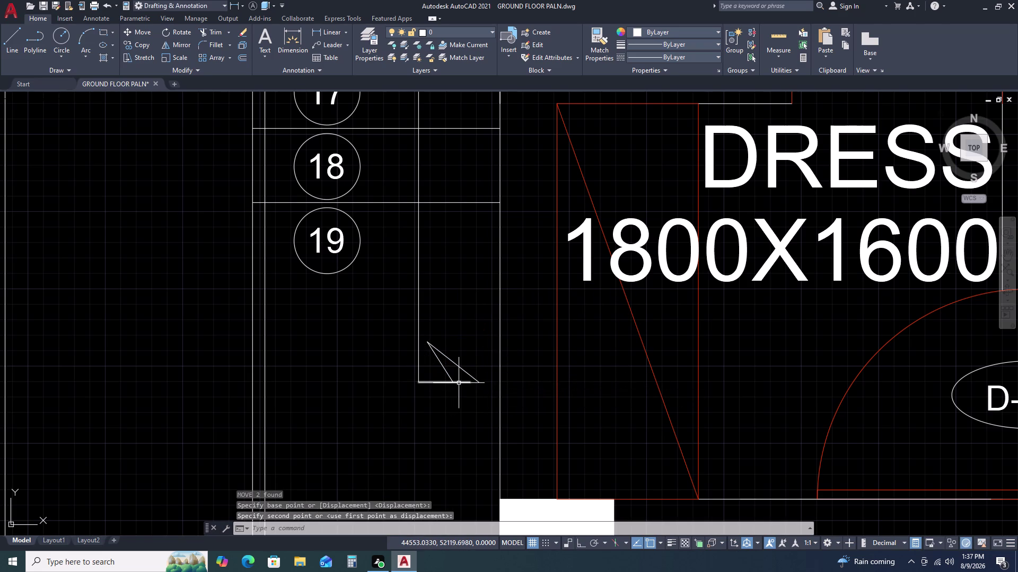
Try extending the bottom arrowhead line, then cancel Extend.
key(r)
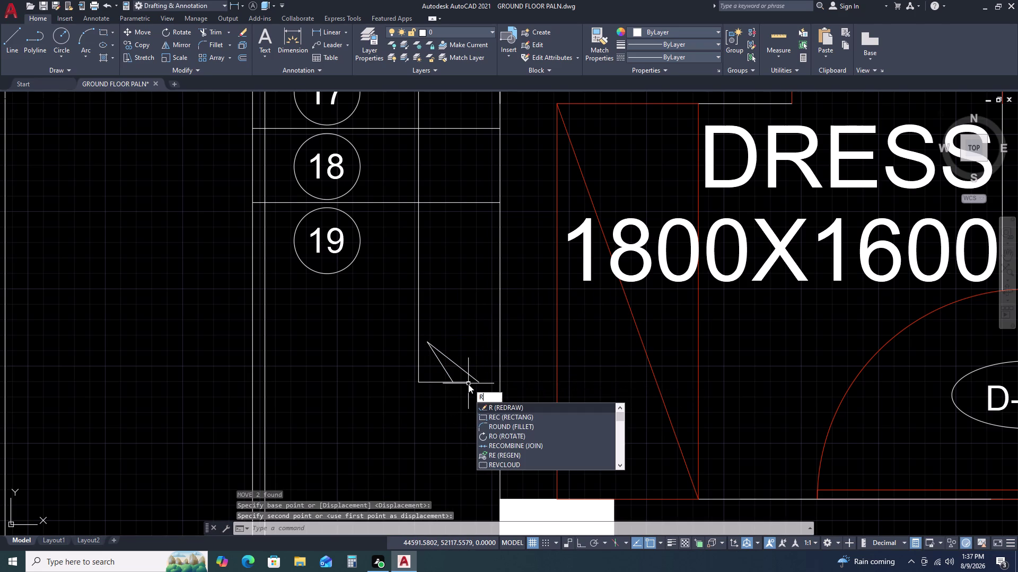
key(BackSpace)
text(E)
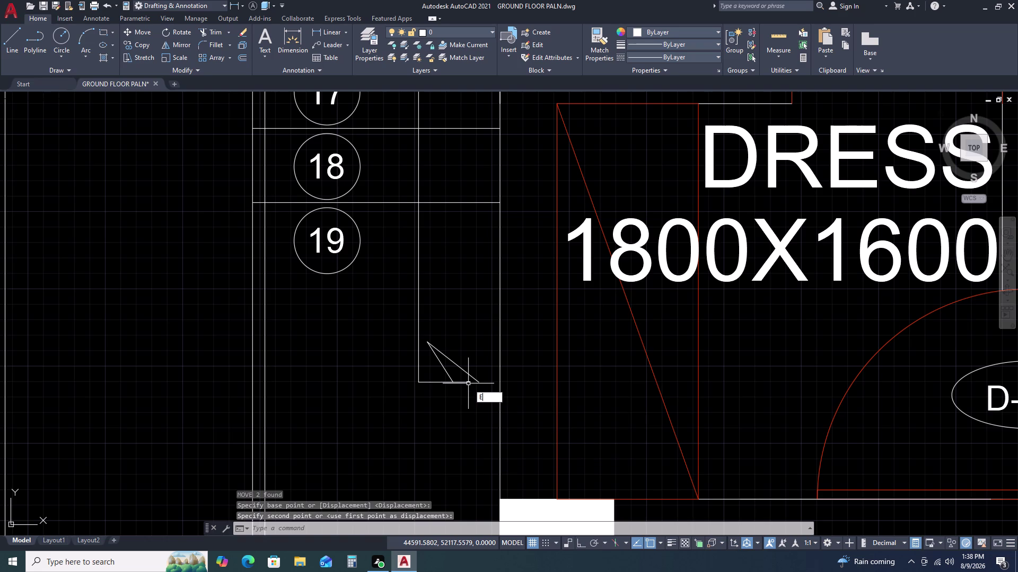
text(X)
key(space)
click(465, 382)
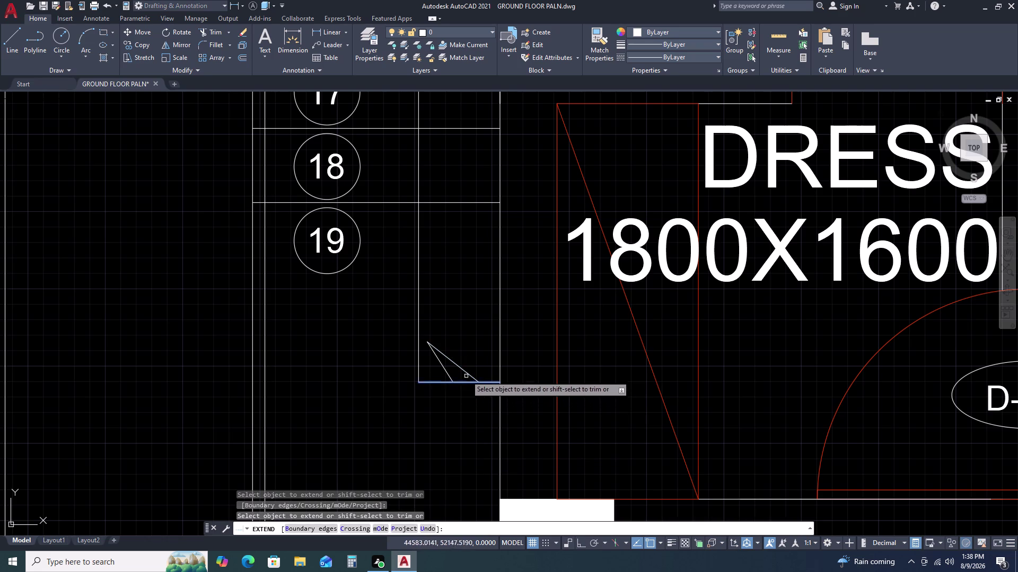
key(Escape)
Grip-edit an arrow line endpoint, then undo the unwanted edit.
scroll(up, 3)
click(443, 340)
click(424, 362)
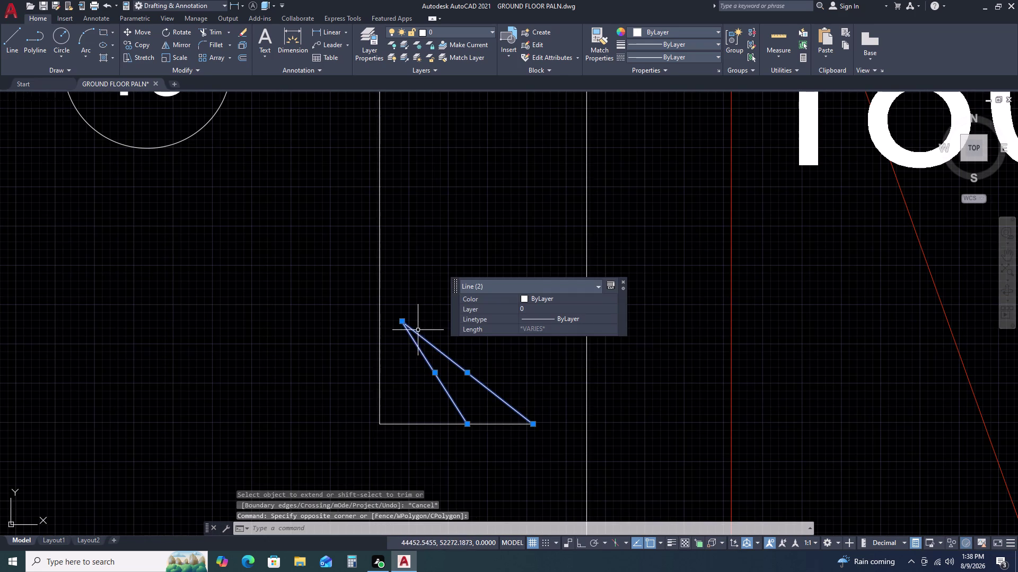
click(403, 320)
click(420, 316)
key(Escape)
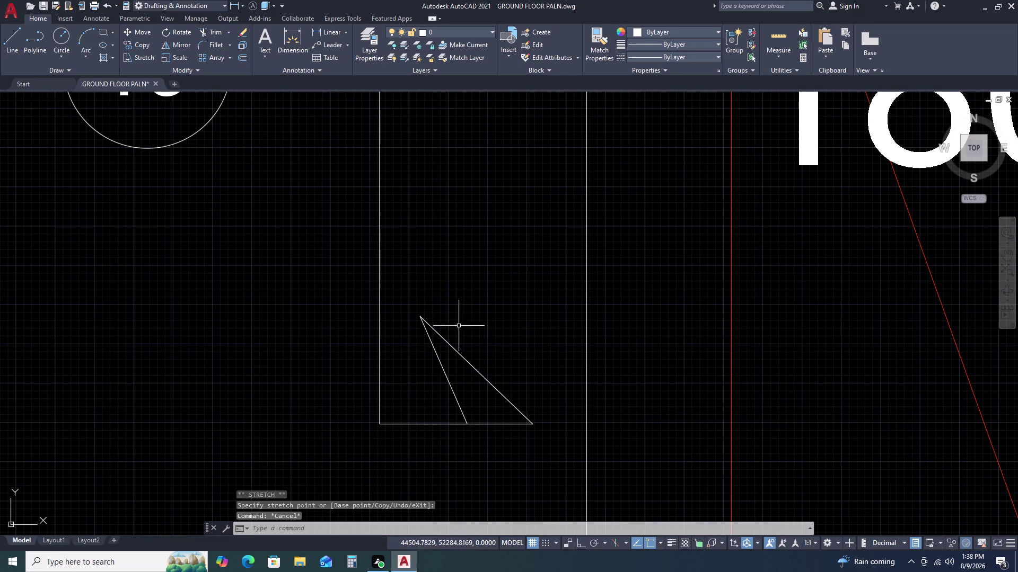
middle_drag(473, 392, 481, 382)
middle_drag(499, 351, 506, 282)
scroll(down, 3)
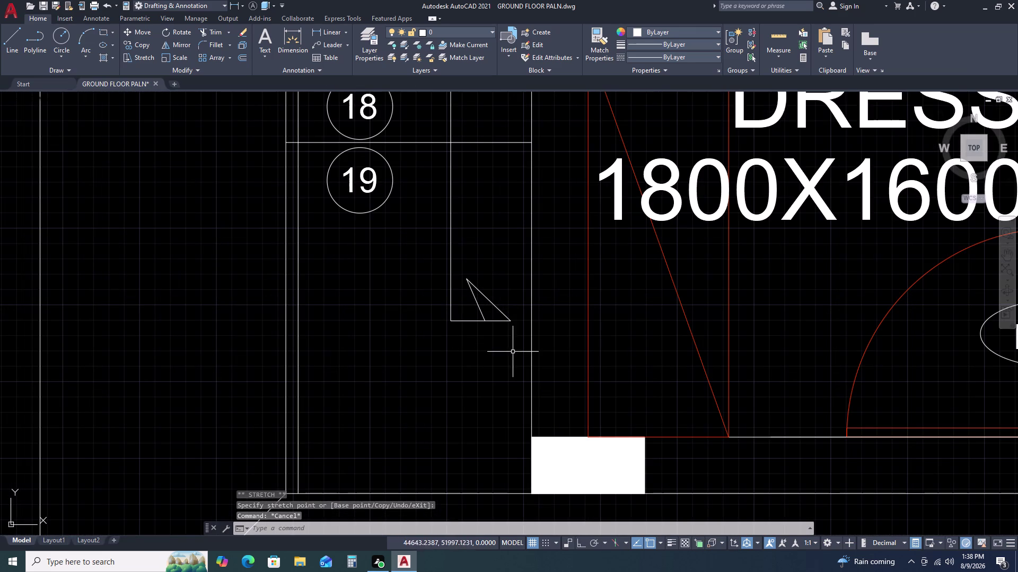
key(ctrl+z)
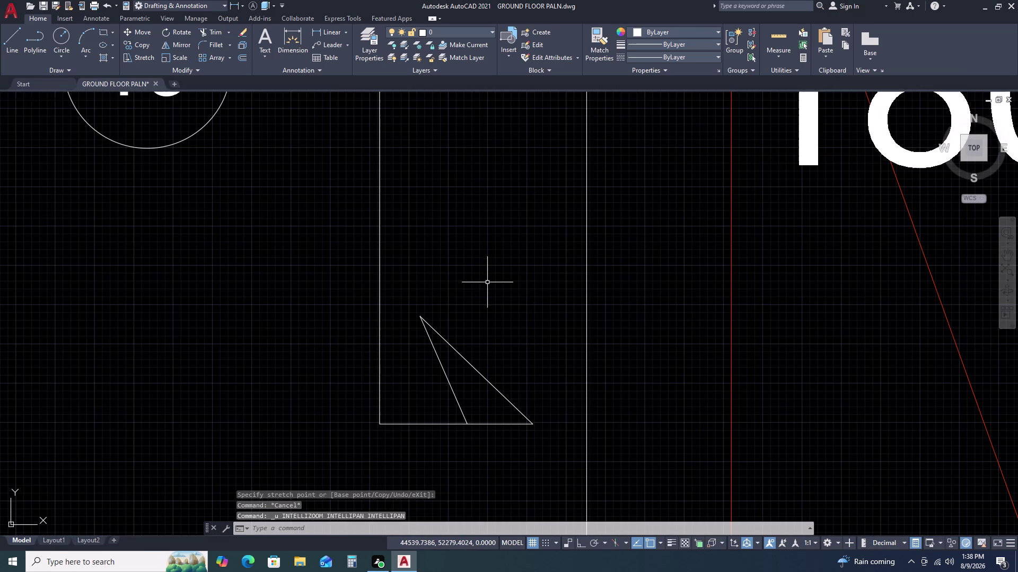
key(ctrl+z)
Select the three arrowhead lines below step 19.
scroll(down, 3)
middle_drag(469, 380, 520, 276)
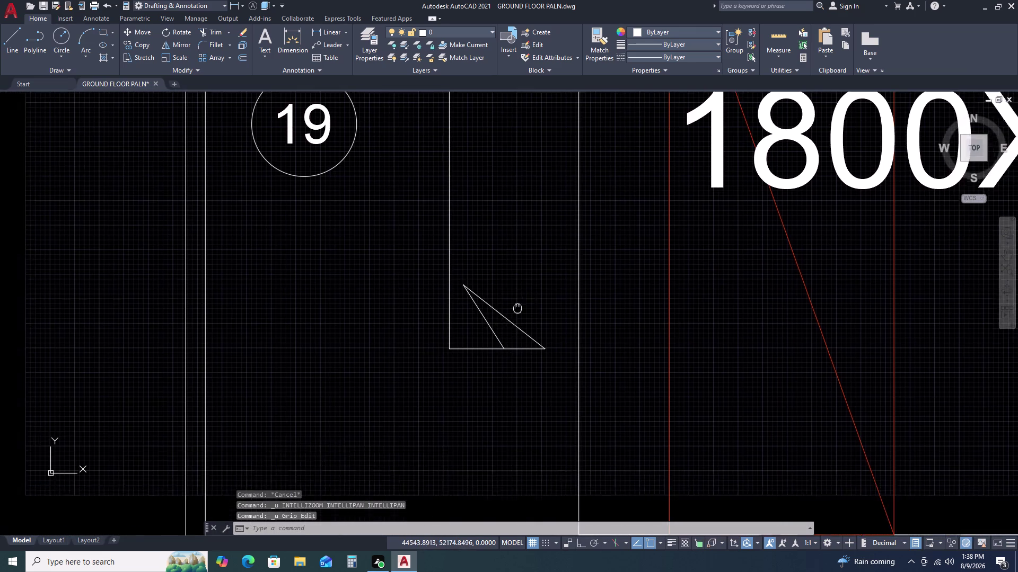
middle_drag(519, 276, 520, 252)
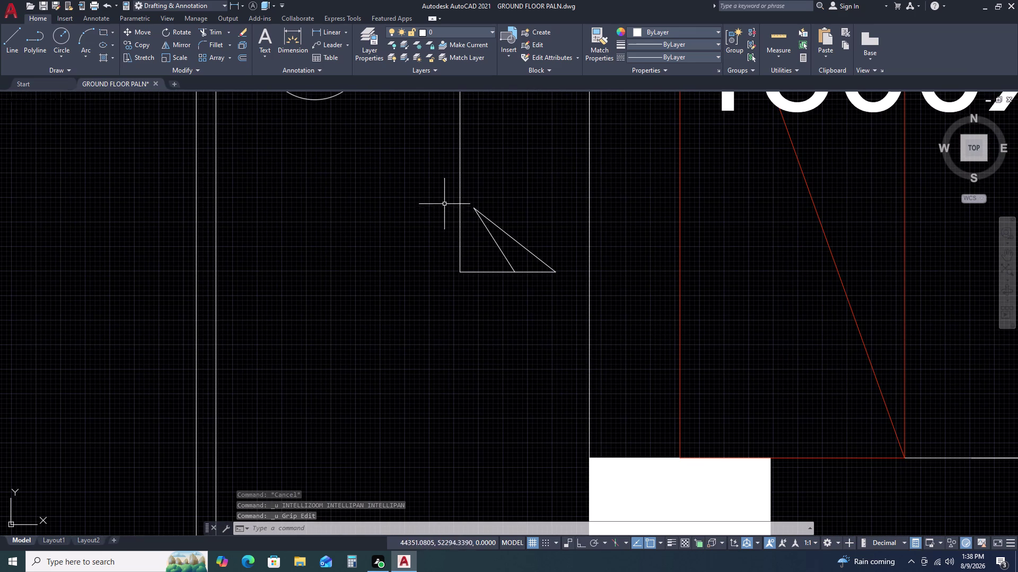
click(439, 190)
click(575, 318)
Mirror the three arrowhead lines about the horizontal base line, keeping the originals.
text(M)
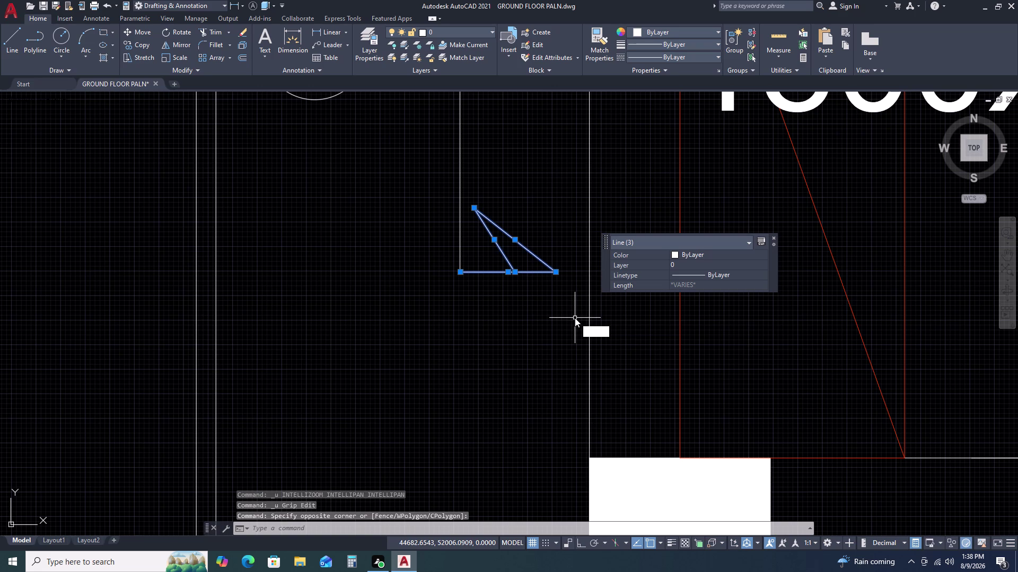
text(I)
key(space)
drag(459, 272, 474, 273)
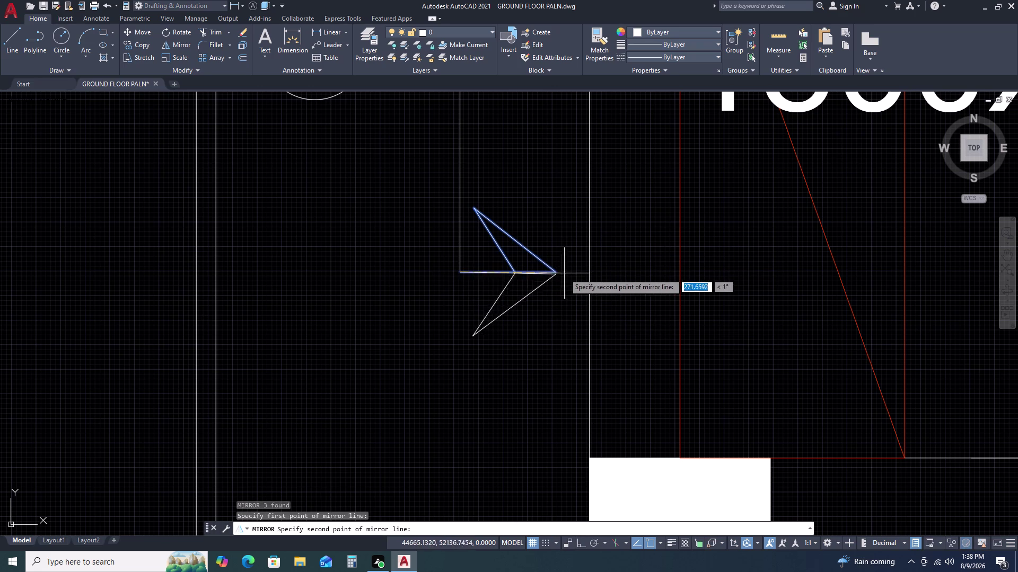
click(554, 275)
key(Escape)
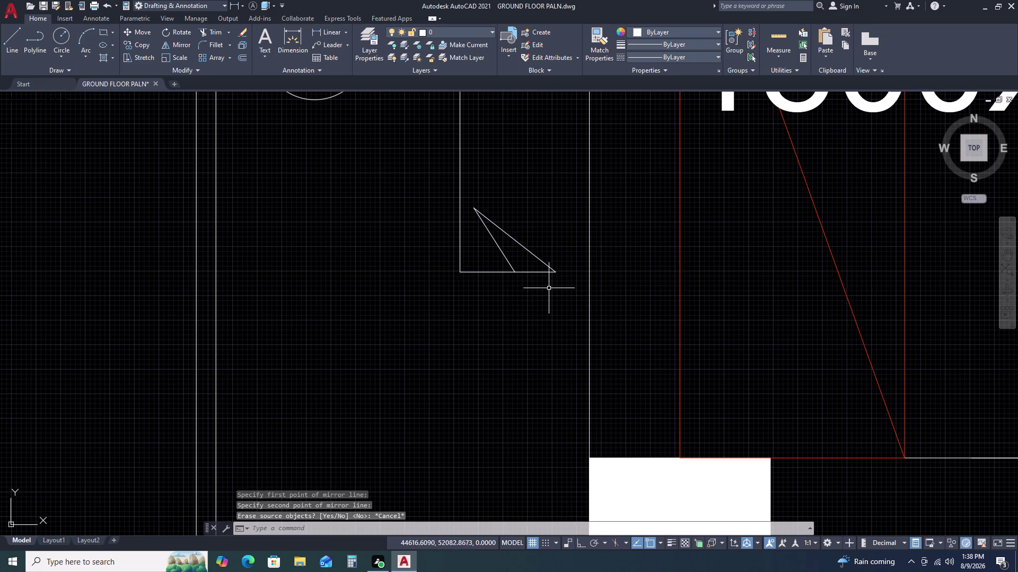
click(531, 227)
click(508, 283)
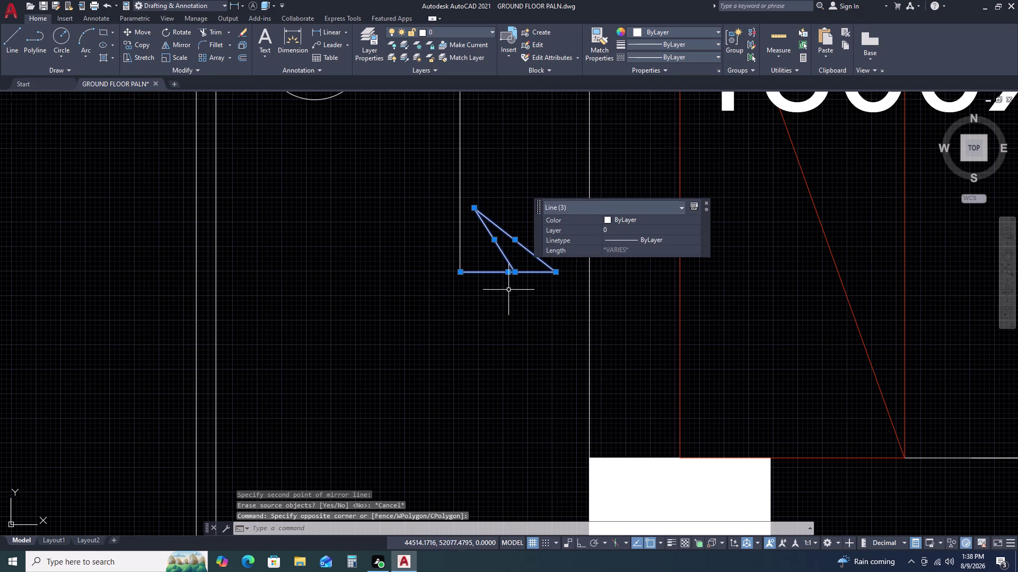
text(MI)
key(space)
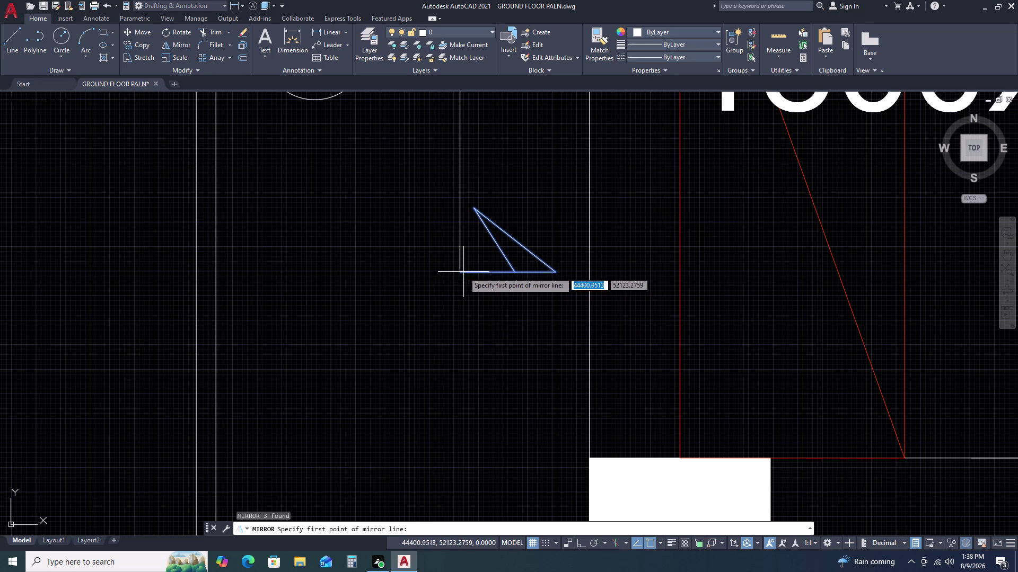
click(460, 272)
click(557, 274)
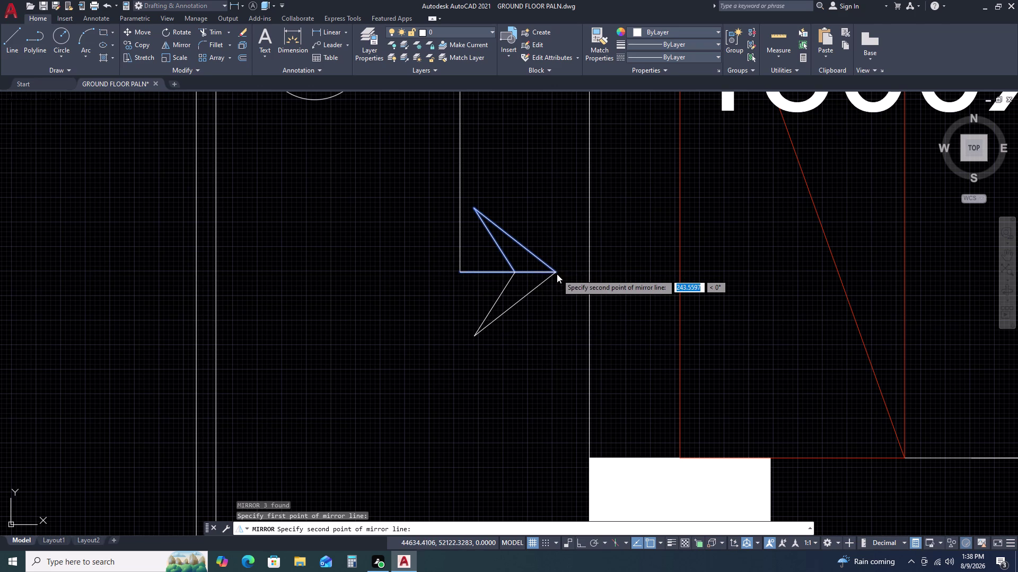
click(576, 313)
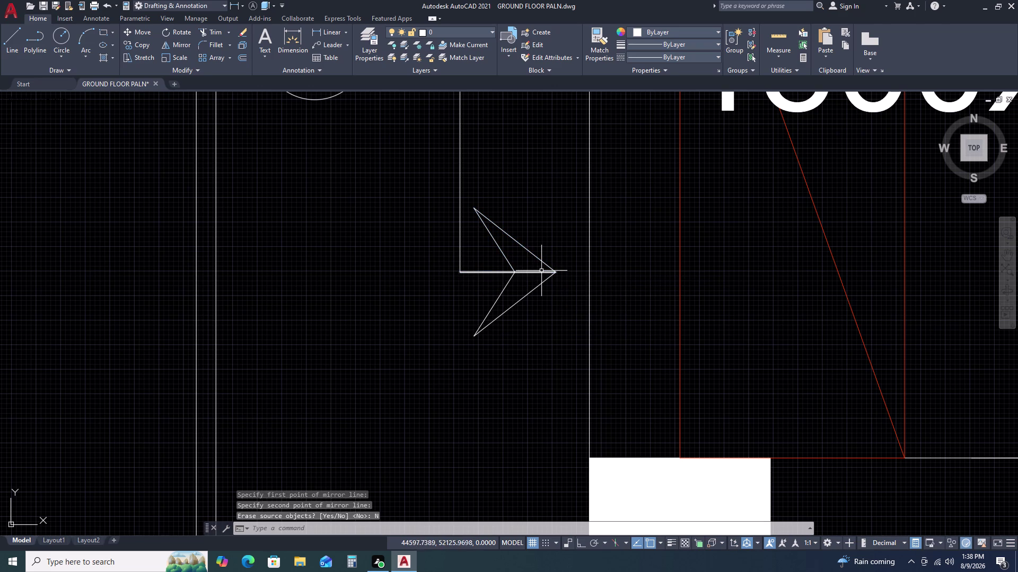
Trim away the shaft segments inside the arrowhead.
text(TR)
key(space)
click(491, 273)
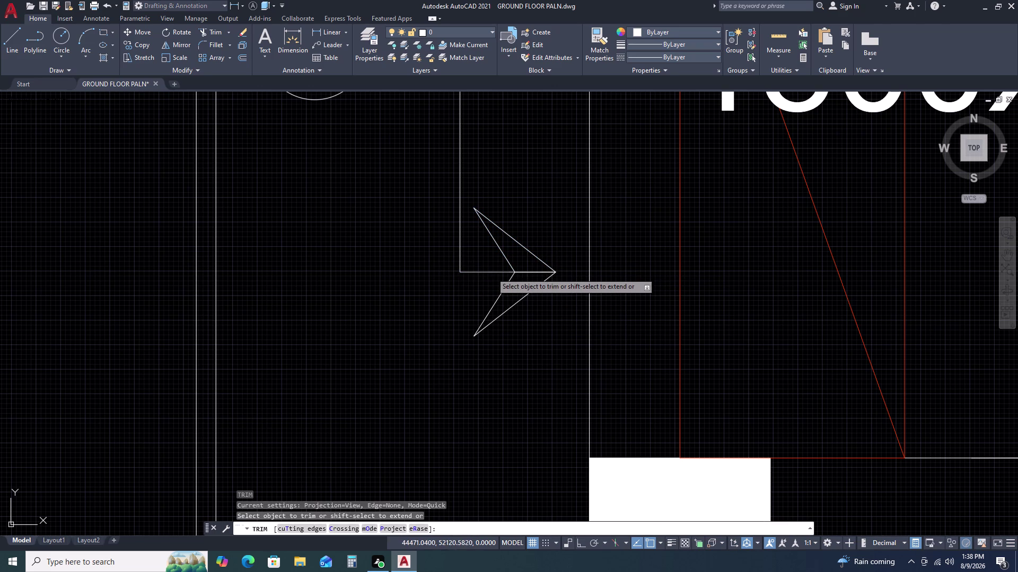
click(542, 273)
click(531, 270)
click(527, 277)
key(Escape)
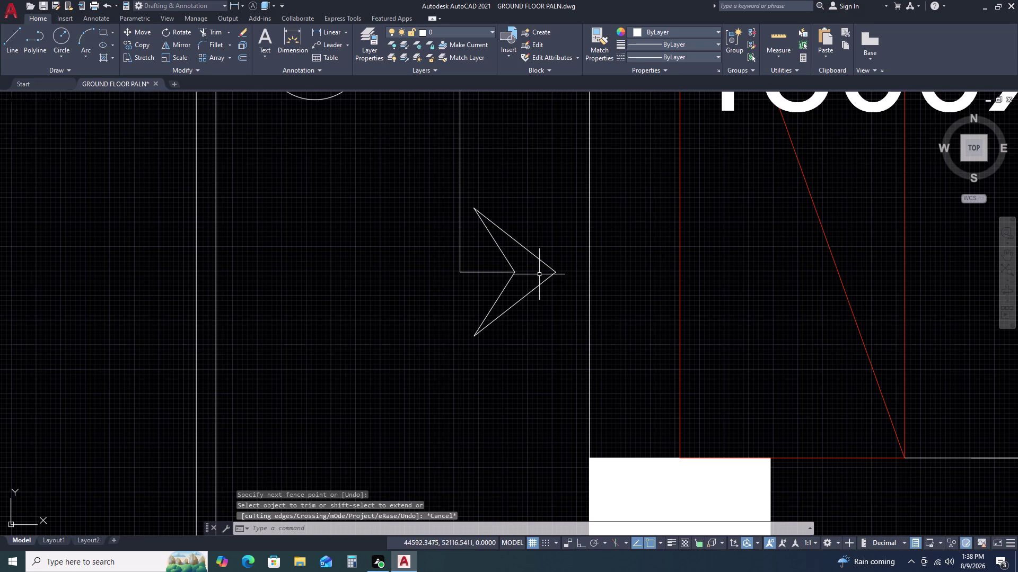
Start a hatch and pick inside the arrowhead to fill it.
text(H)
key(space)
click(535, 277)
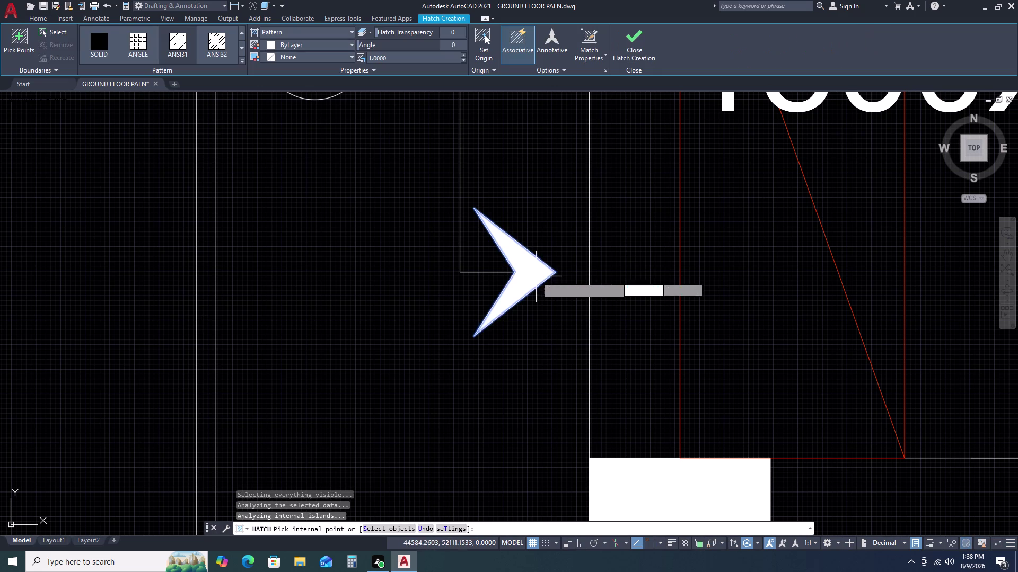
Confirm the arrowhead's solid fill and navigate to the upper flight with steps 1–6.
key(Escape)
scroll(down, 3)
scroll(down, 3)
scroll(down, 3)
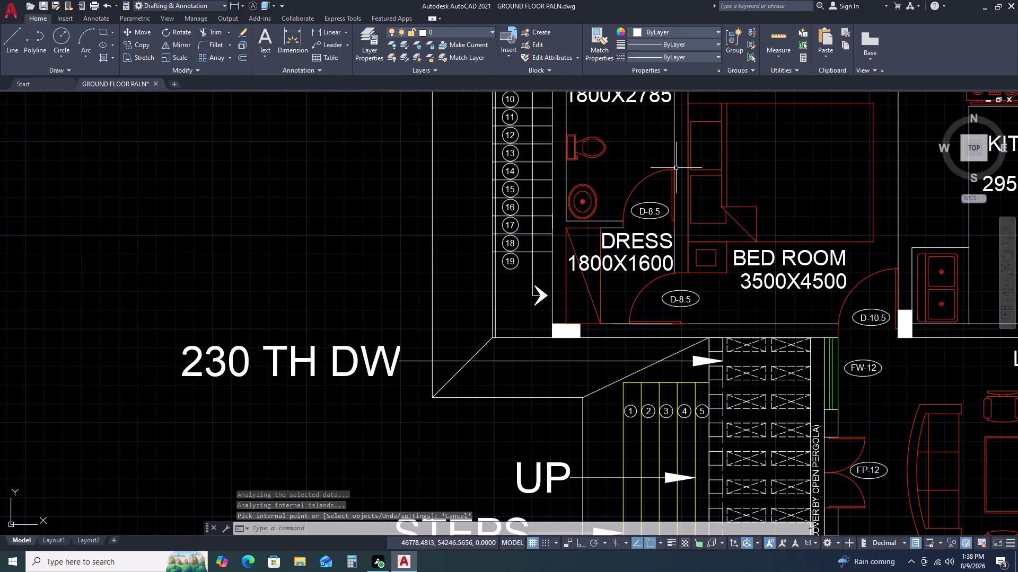
scroll(down, 3)
scroll(up, 3)
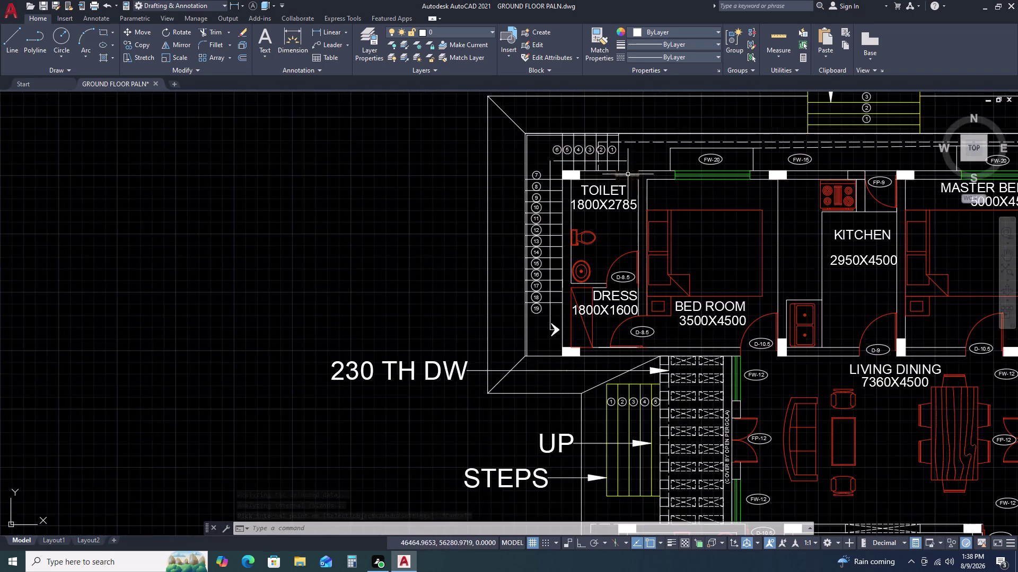
scroll(up, 3)
middle_drag(832, 177, 721, 217)
scroll(down, 3)
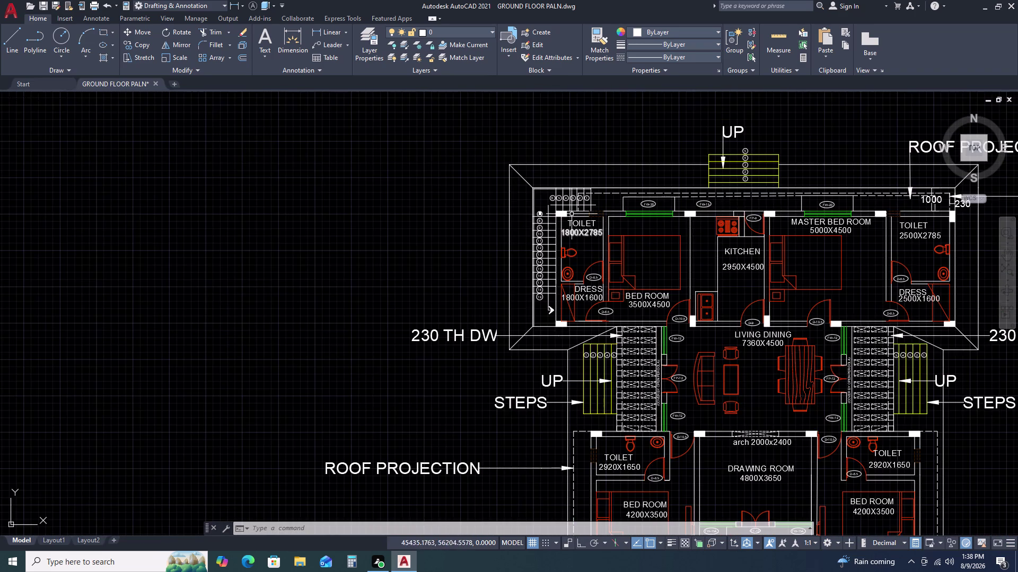
scroll(up, 3)
Select the line beside steps 1–6 and grab its left end grip.
click(496, 191)
click(494, 203)
scroll(up, 3)
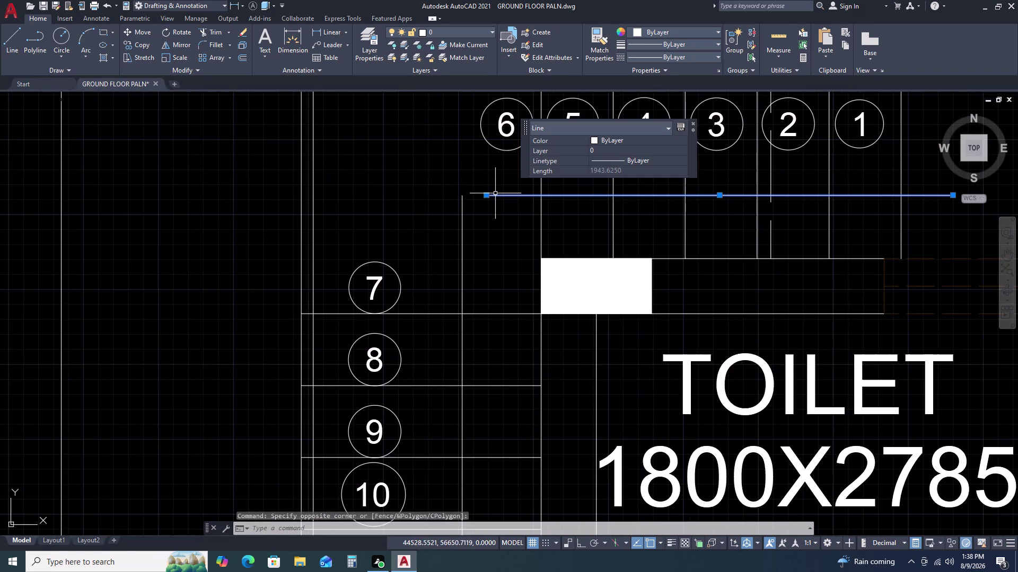
click(486, 197)
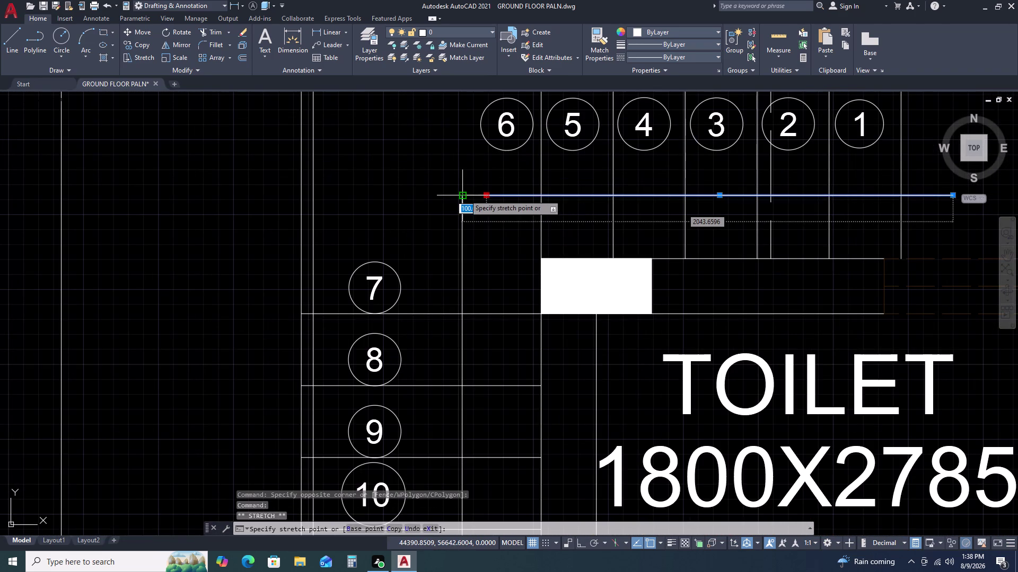
Stretch the line's left end to its new position and clear the selection.
click(465, 194)
key(Escape)
middle_drag(549, 221, 342, 215)
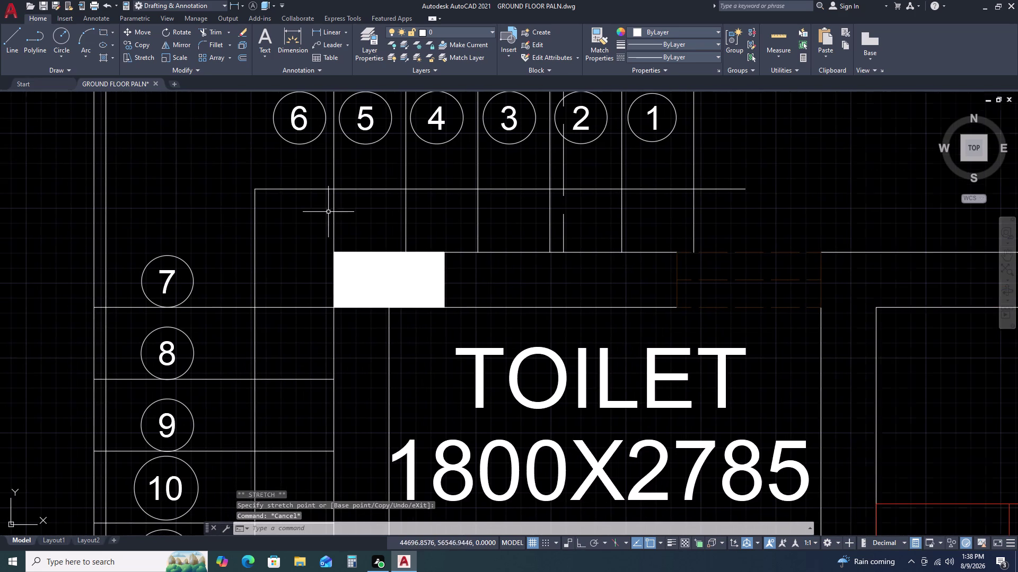
Copy the step number 1 text to the end of the line.
click(658, 124)
click(655, 123)
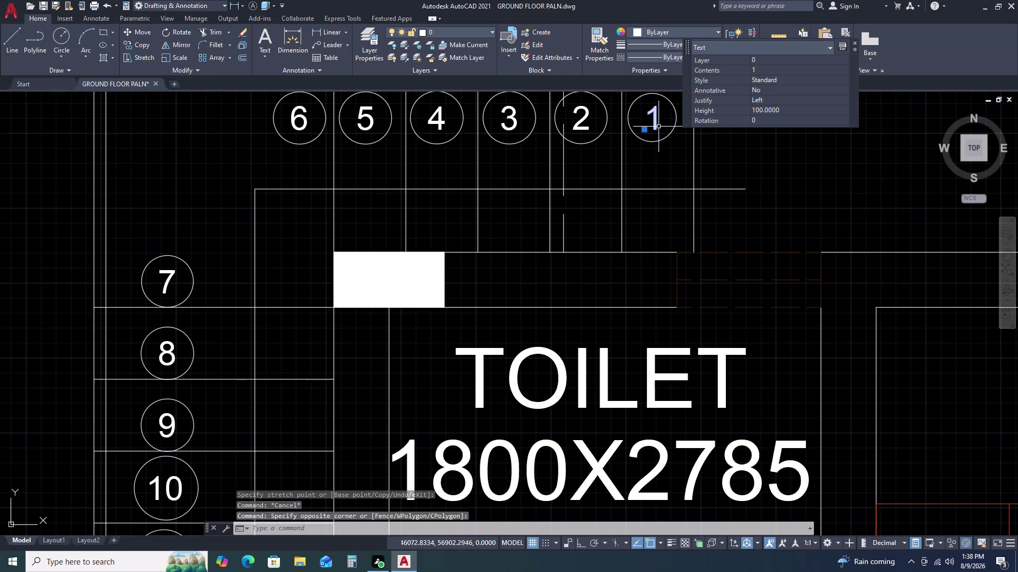
key(c)
key(o)
key(space)
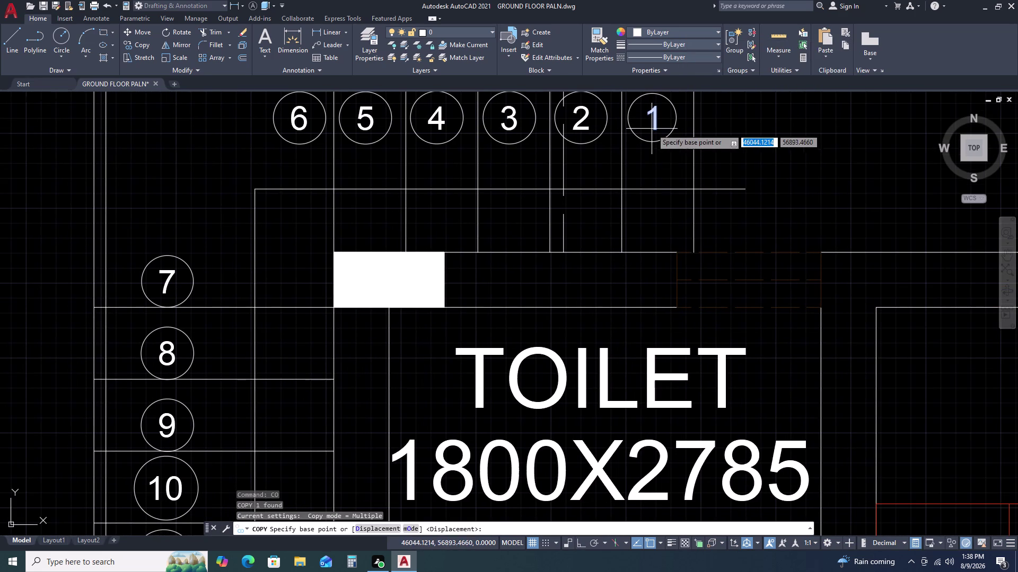
click(666, 127)
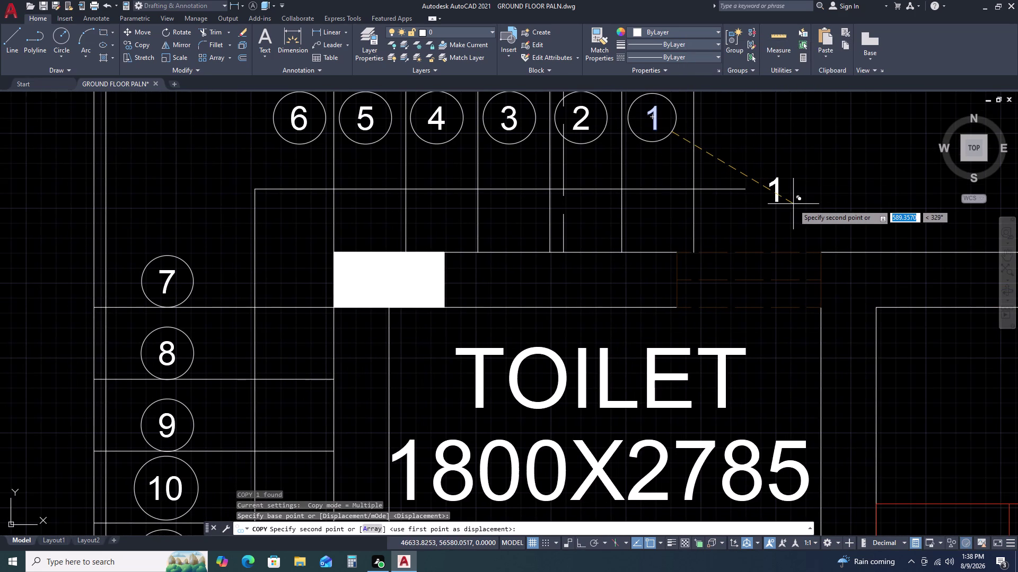
click(793, 204)
key(Escape)
Change the copied text to UP.
double_click(775, 191)
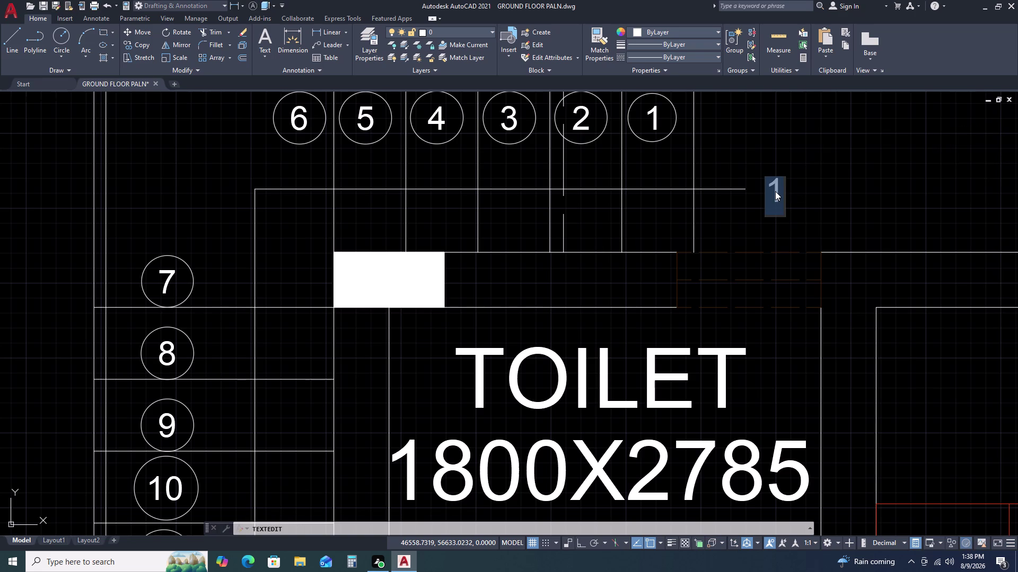
text(UP)
click(890, 195)
key(Escape)
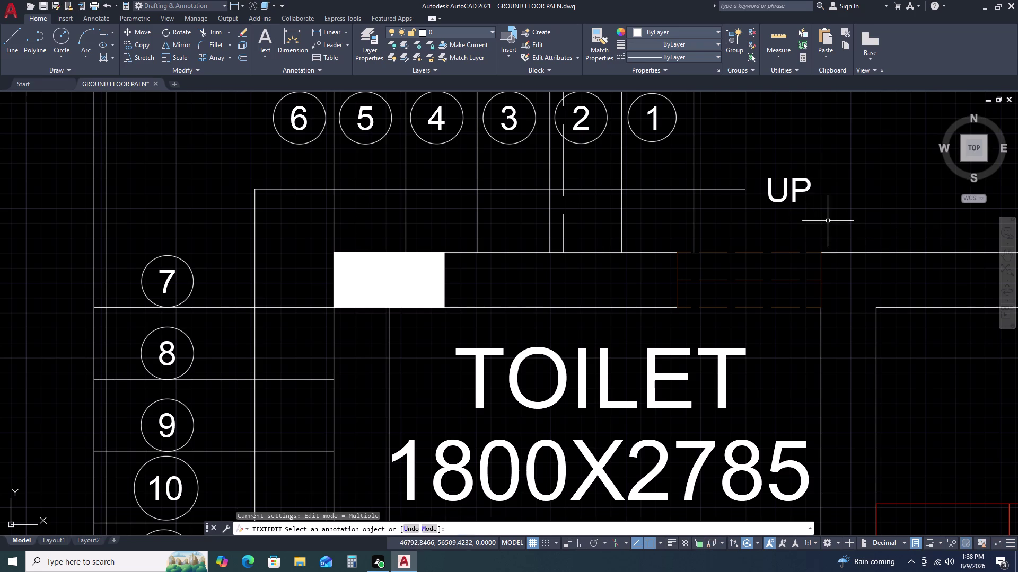
scroll(down, 3)
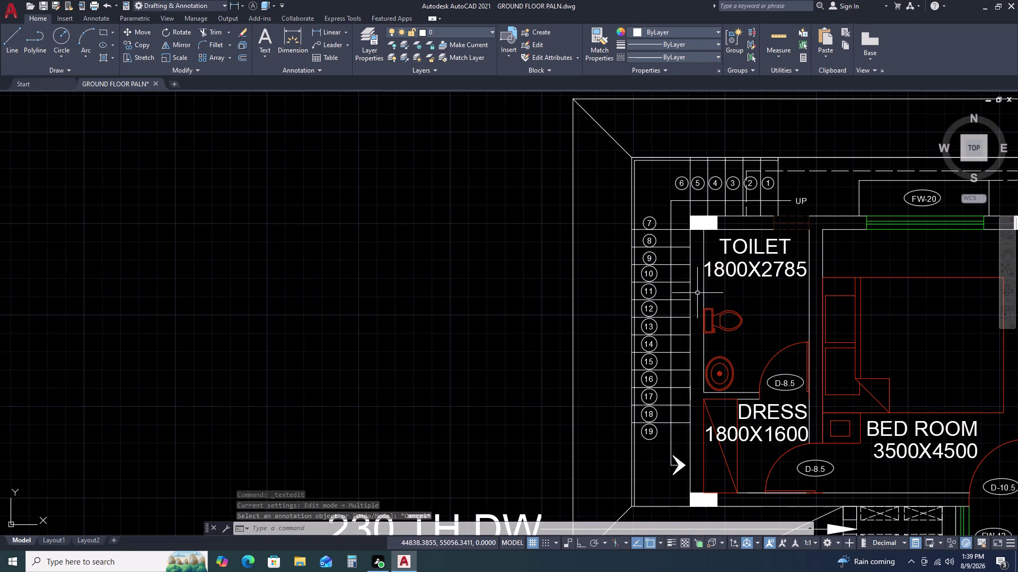
Begin measuring the front wall depth, then cancel that first dimension attempt.
click(326, 31)
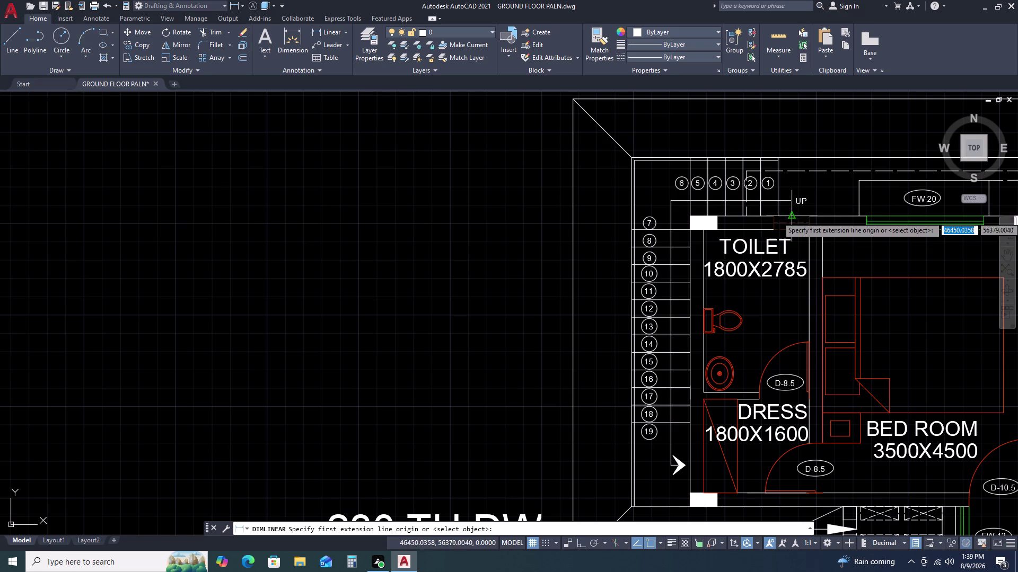
scroll(up, 3)
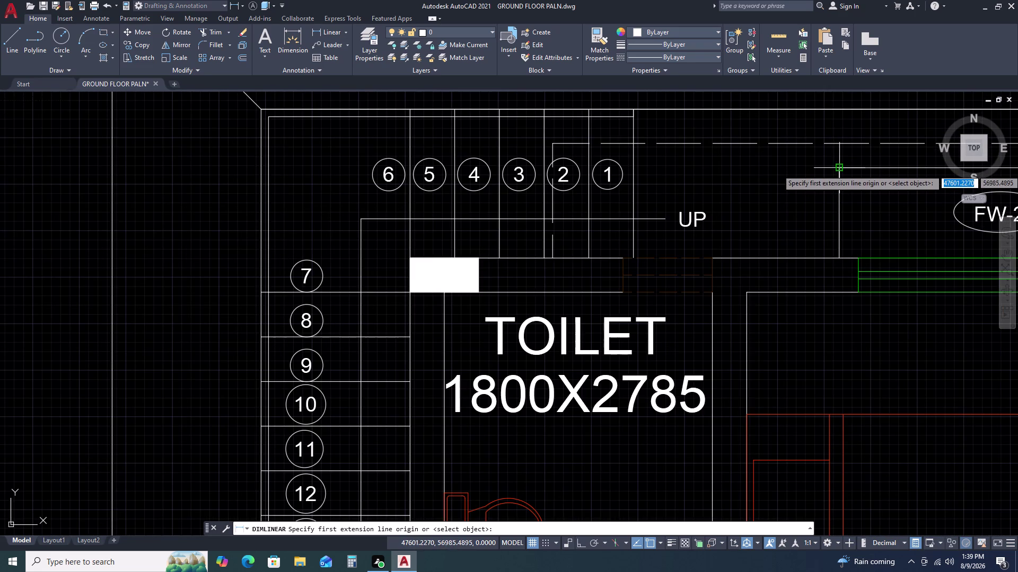
click(838, 172)
click(840, 258)
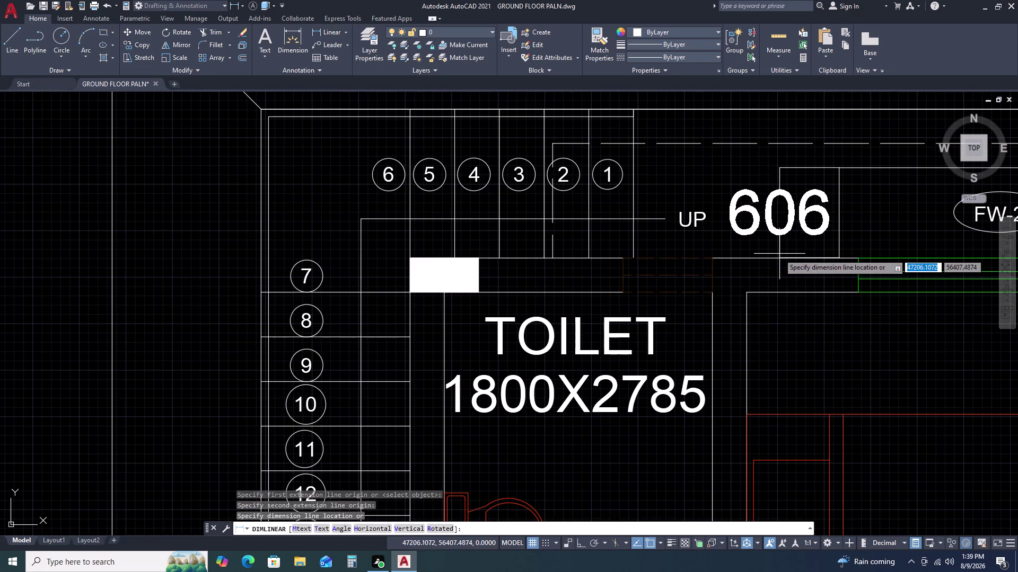
scroll(down, 3)
middle_drag(809, 247, 655, 225)
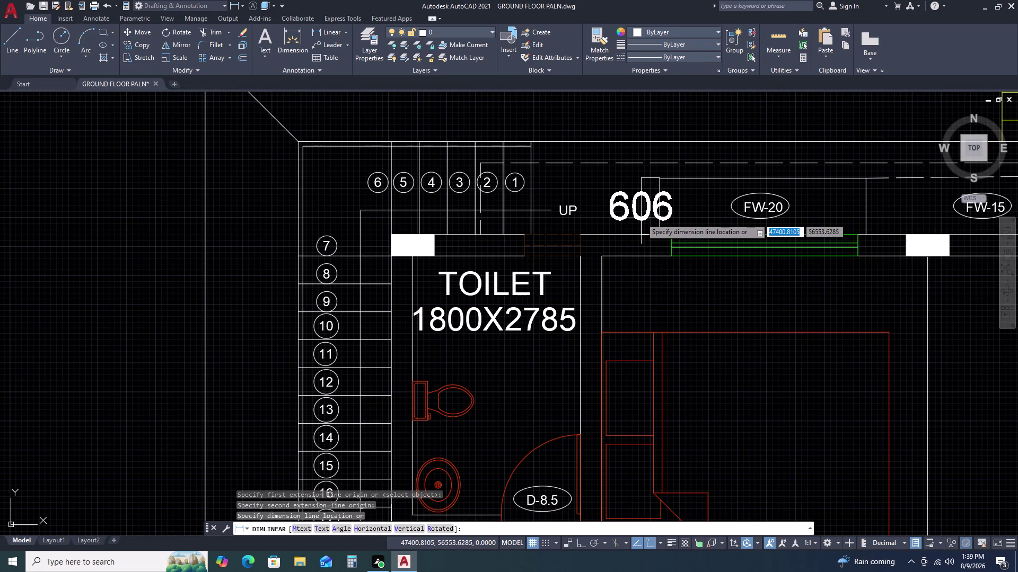
key(Escape)
Redo the linear dimension and place the 606 depth beside the UP label.
key(space)
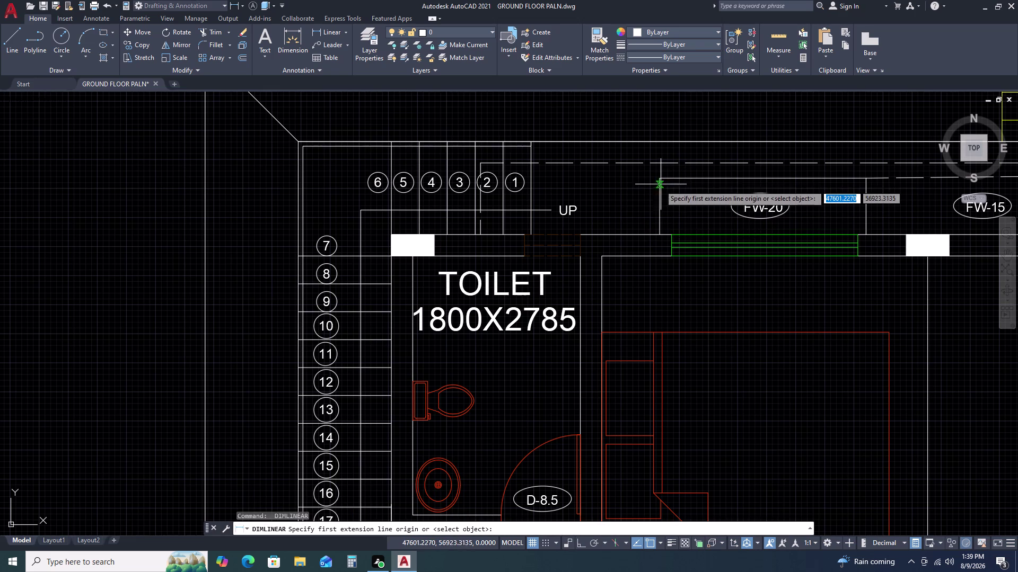
click(659, 182)
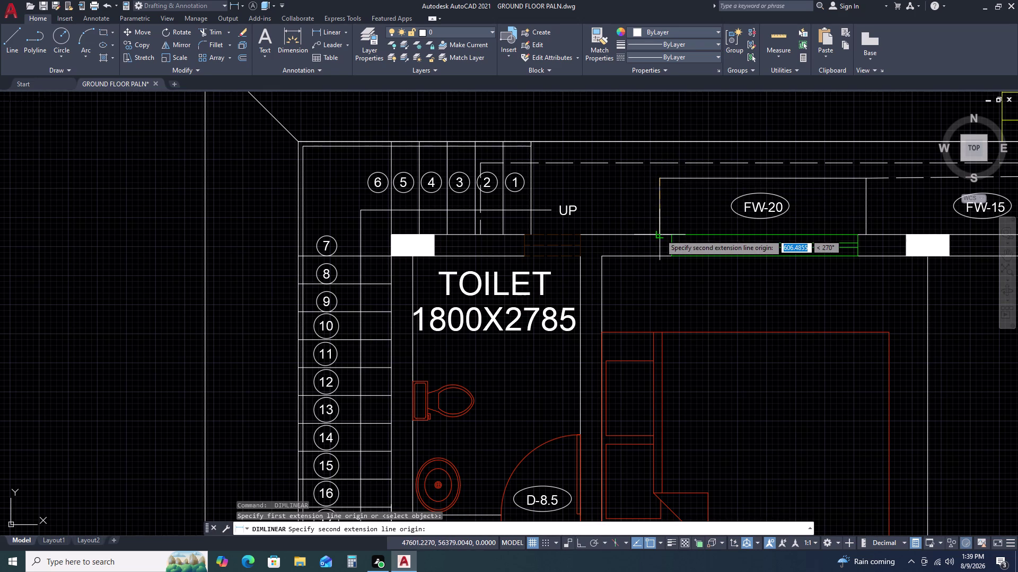
click(660, 234)
scroll(up, 3)
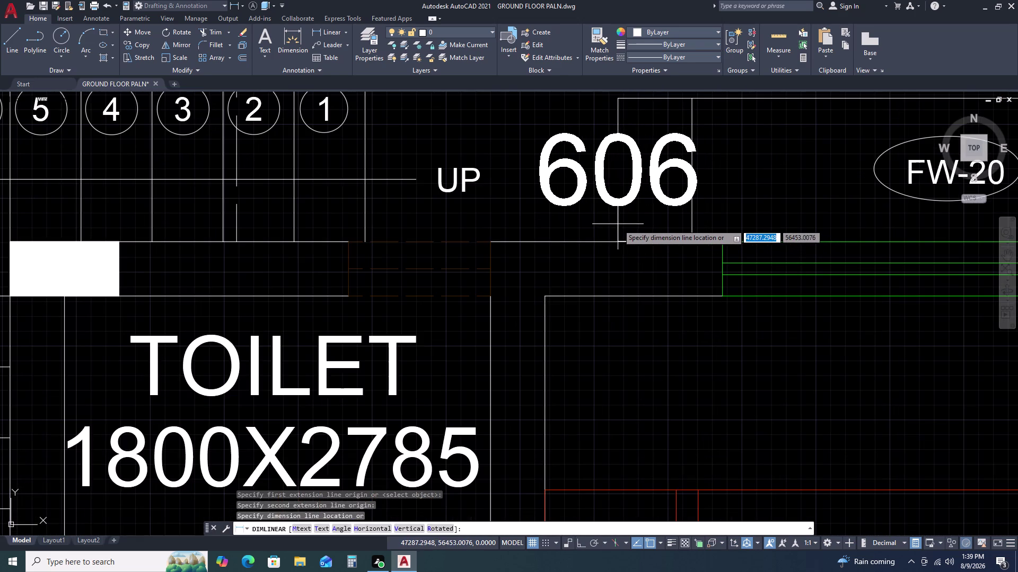
click(617, 224)
middle_drag(711, 222, 541, 225)
scroll(down, 3)
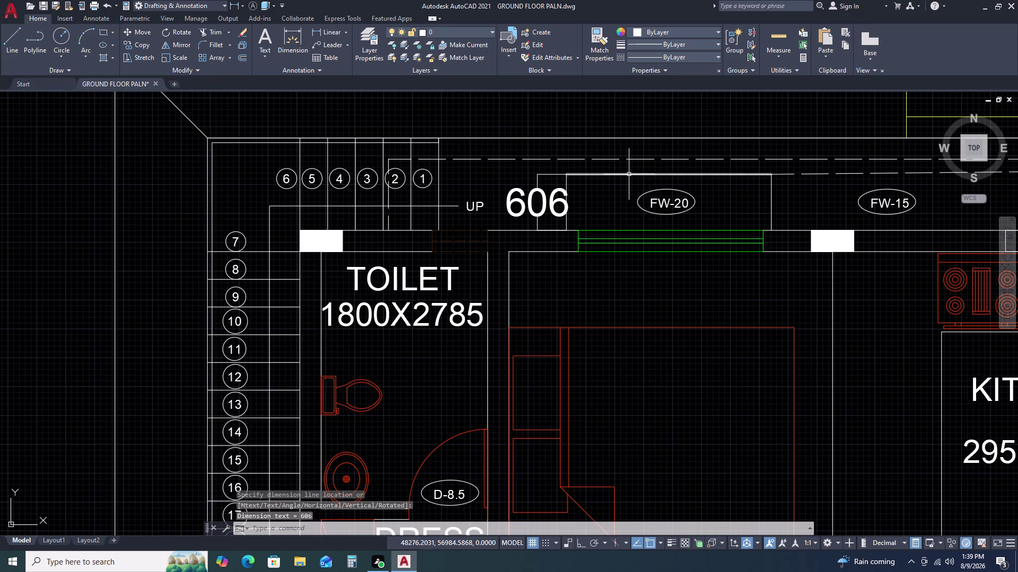
click(629, 175)
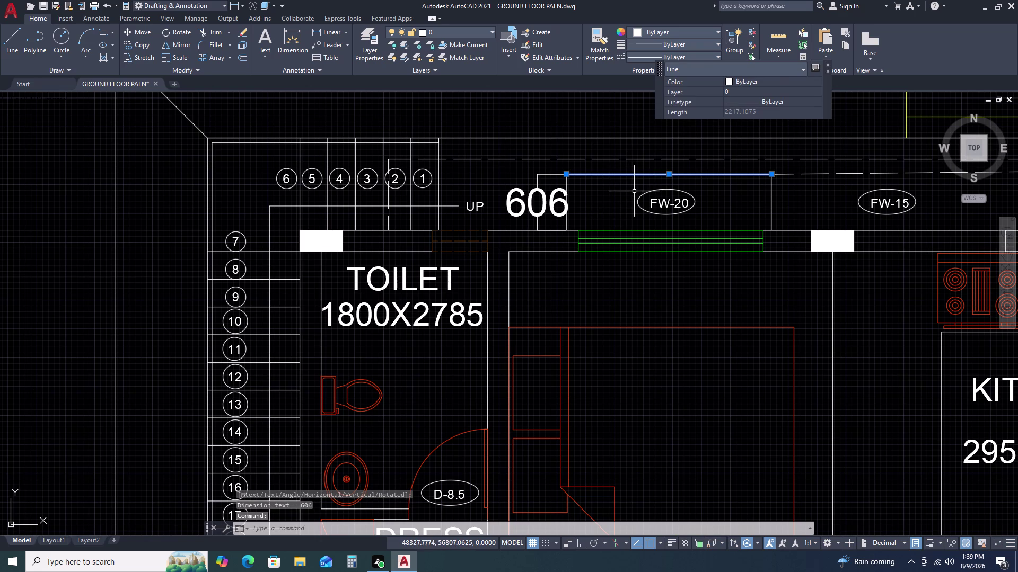
Set an offset distance of 6 and copy the first two projection edge lines.
text(O)
key(space)
text(6)
key(space)
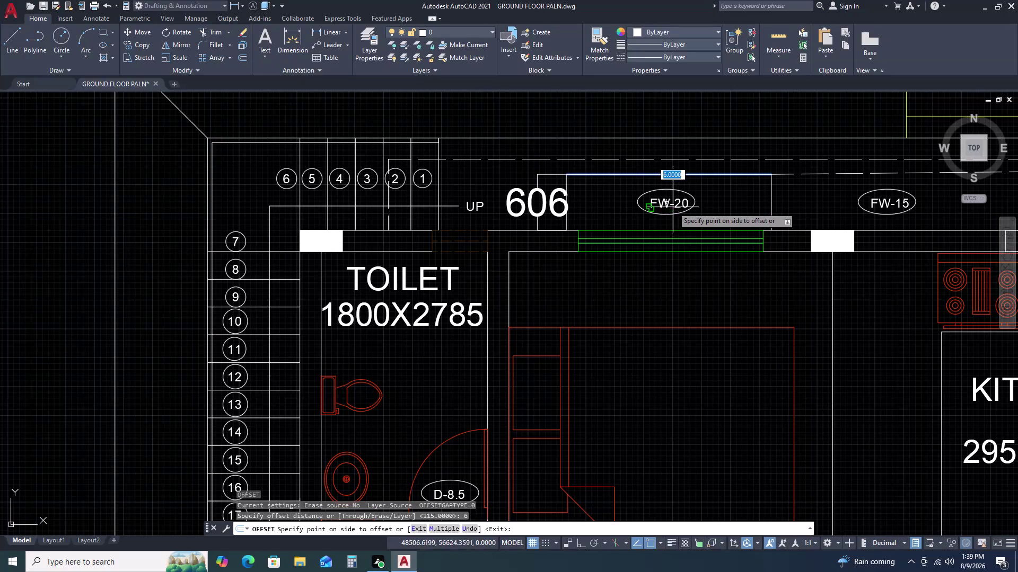
scroll(up, 3)
click(603, 191)
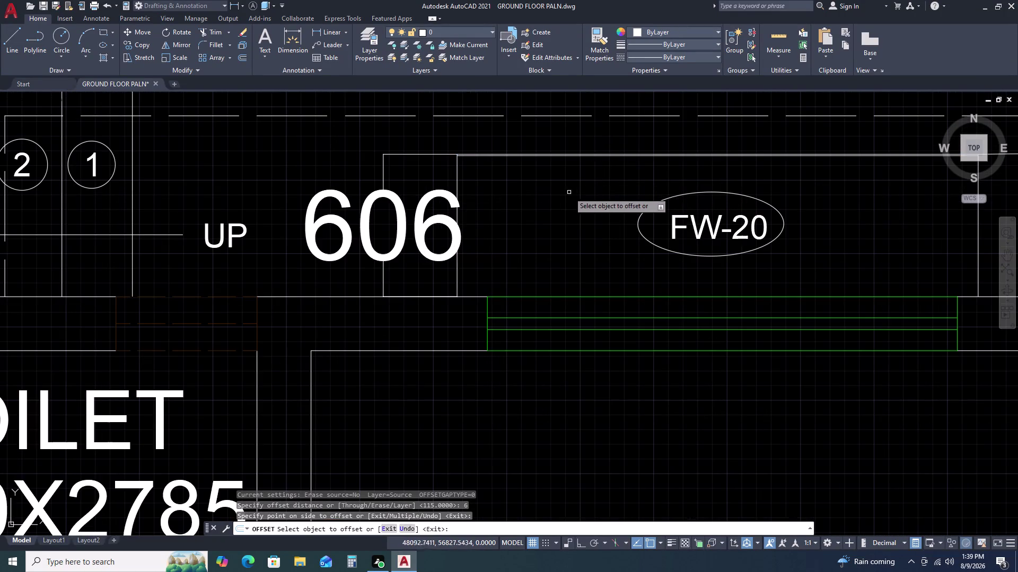
scroll(down, 3)
click(693, 185)
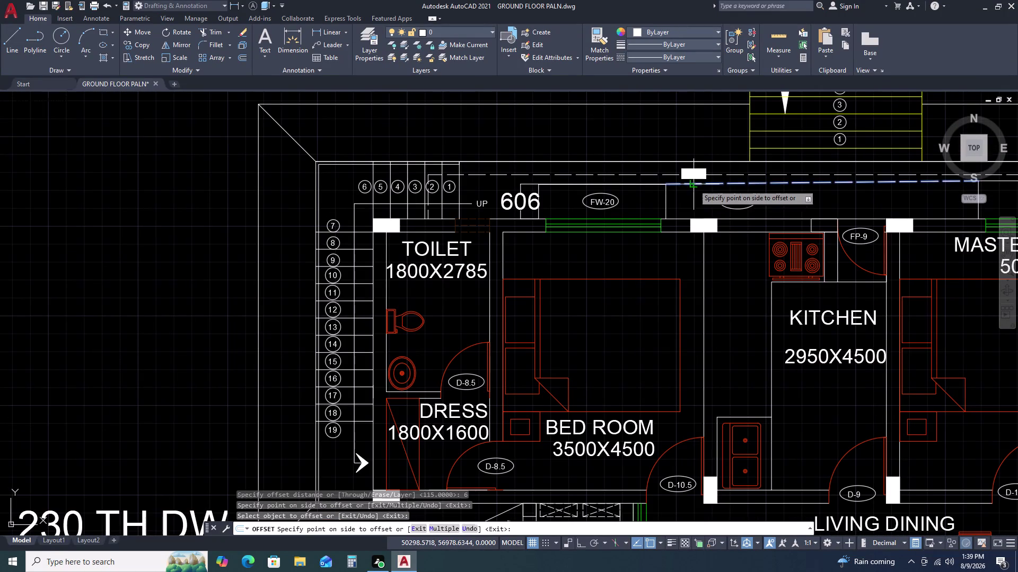
click(692, 195)
Offset the projection line above the master bedroom and the adjacent edge line by 6.
scroll(up, 3)
scroll(up, 3)
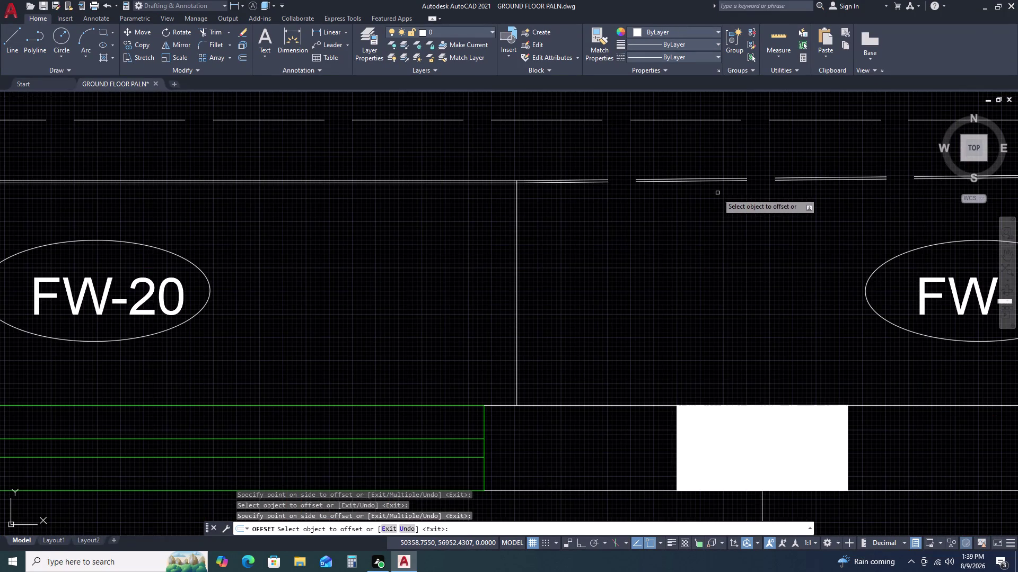
middle_drag(717, 193, 491, 159)
scroll(down, 3)
middle_drag(798, 172, 534, 200)
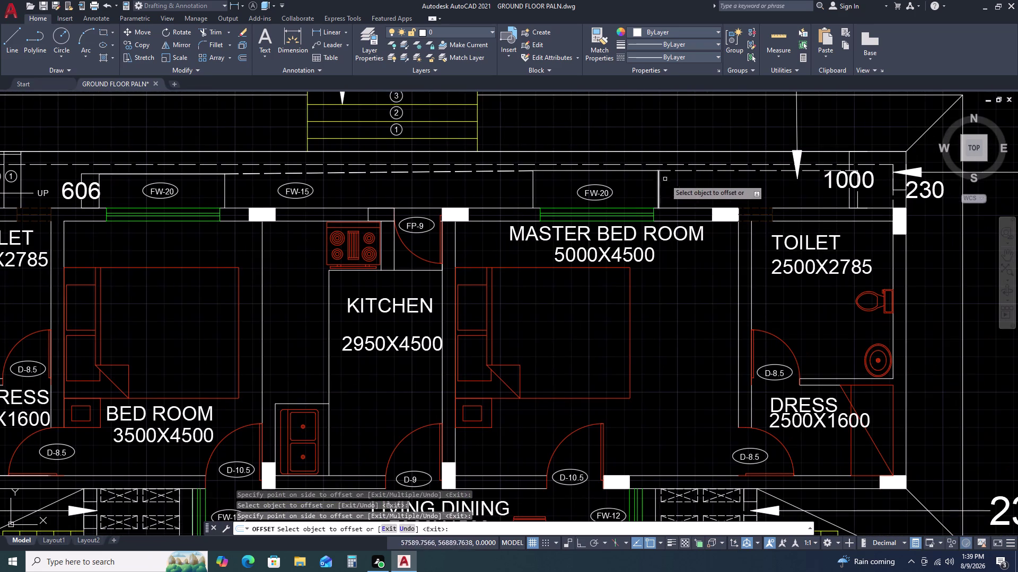
scroll(up, 3)
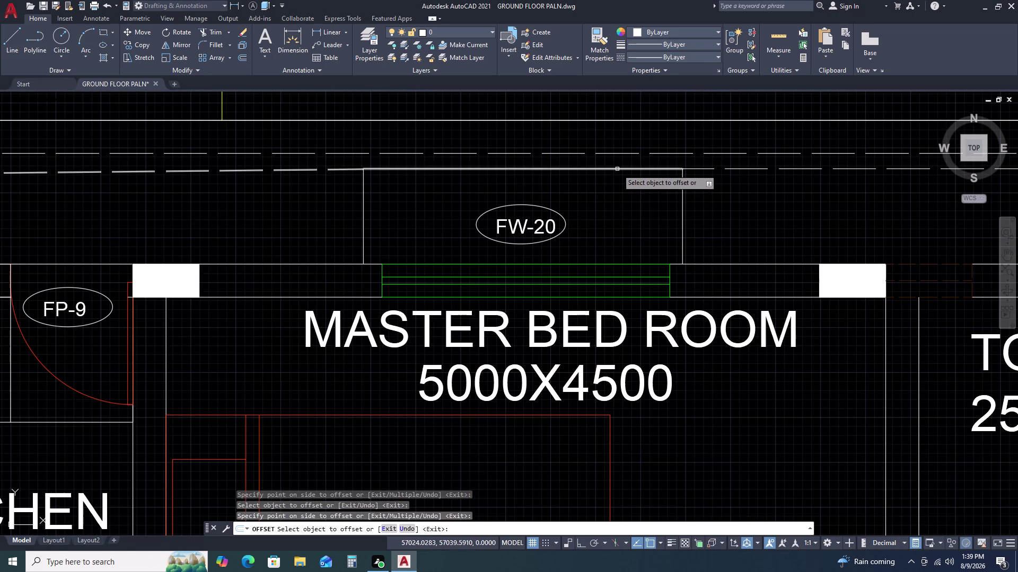
click(616, 169)
click(616, 180)
click(698, 169)
click(697, 189)
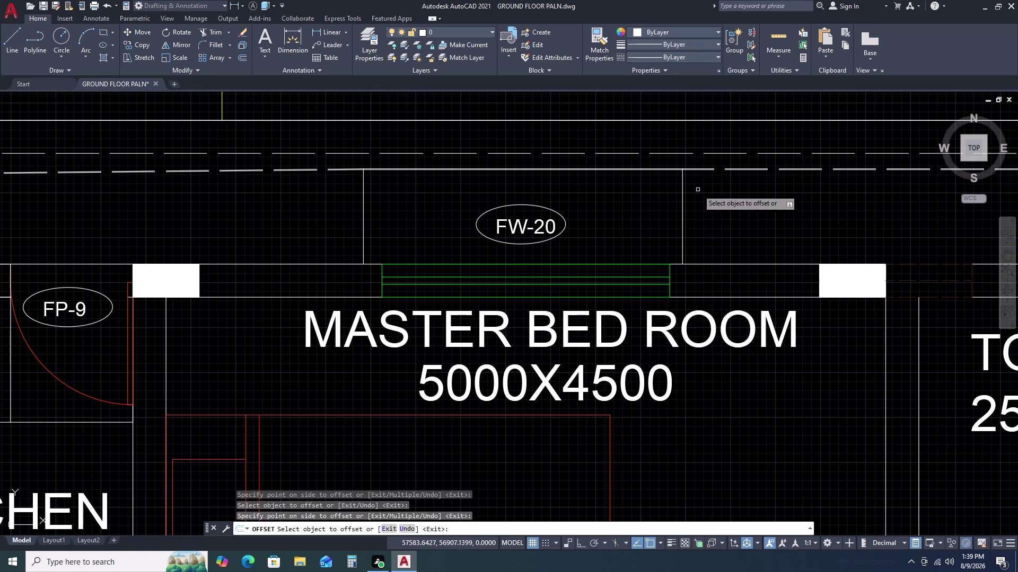
Try offsetting lines near the 1000 roof projection dimension, then cancel the offset.
scroll(down, 3)
scroll(up, 3)
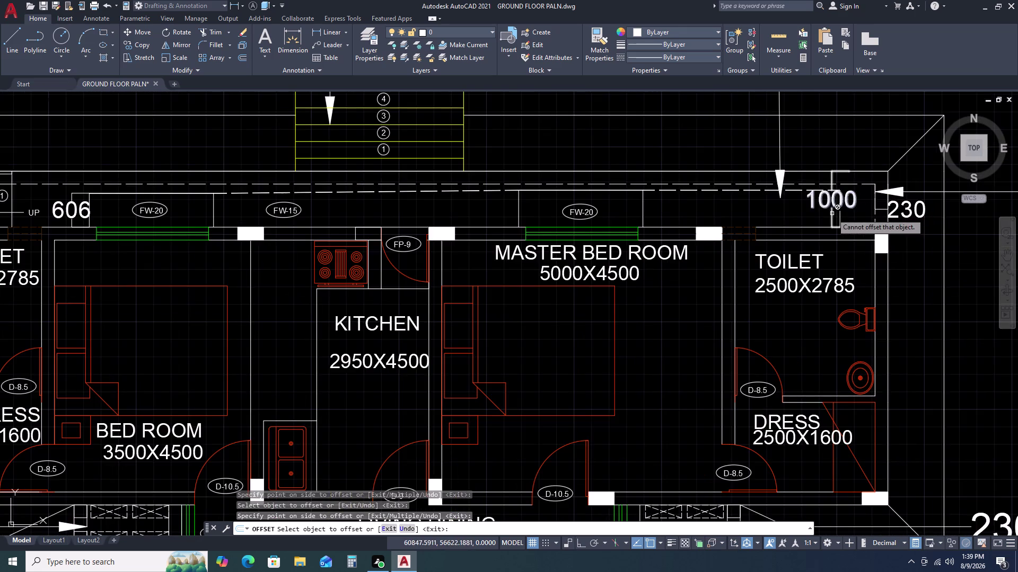
scroll(up, 3)
click(850, 222)
click(840, 227)
key(Escape)
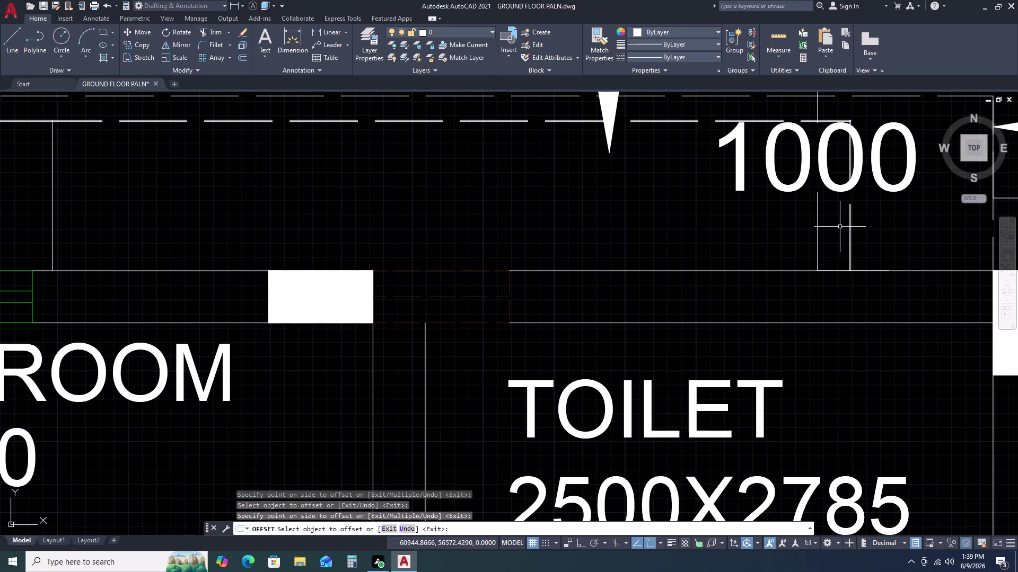
scroll(down, 3)
scroll(up, 3)
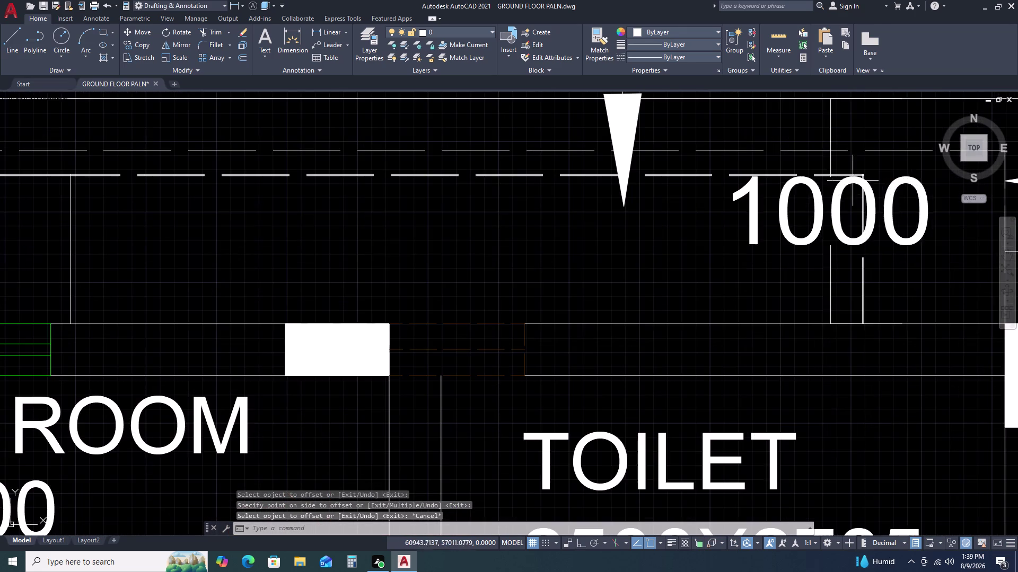
scroll(up, 3)
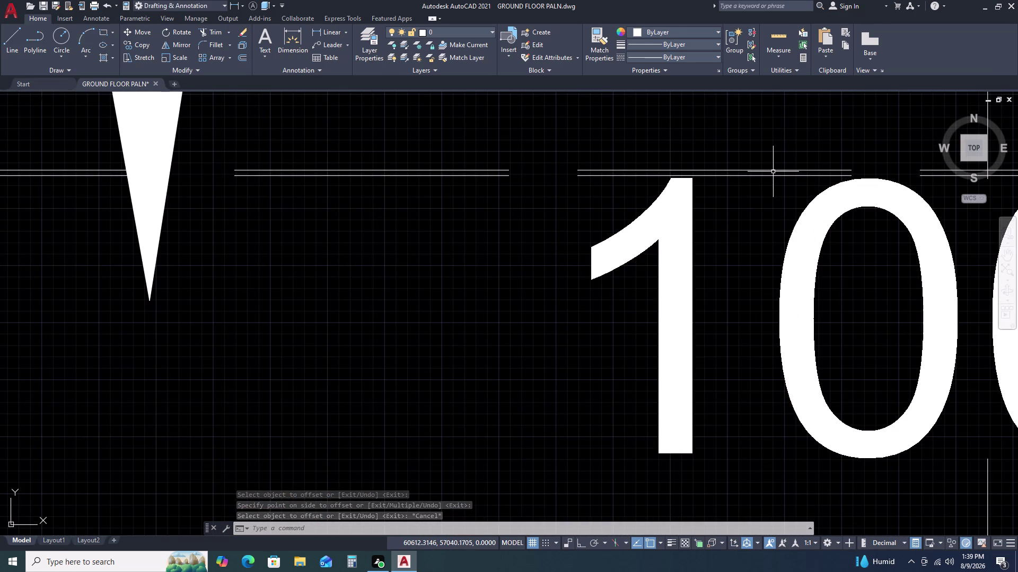
Select the dashed line, short vertical line and doubled edge lines above FW-20.
click(773, 170)
scroll(down, 3)
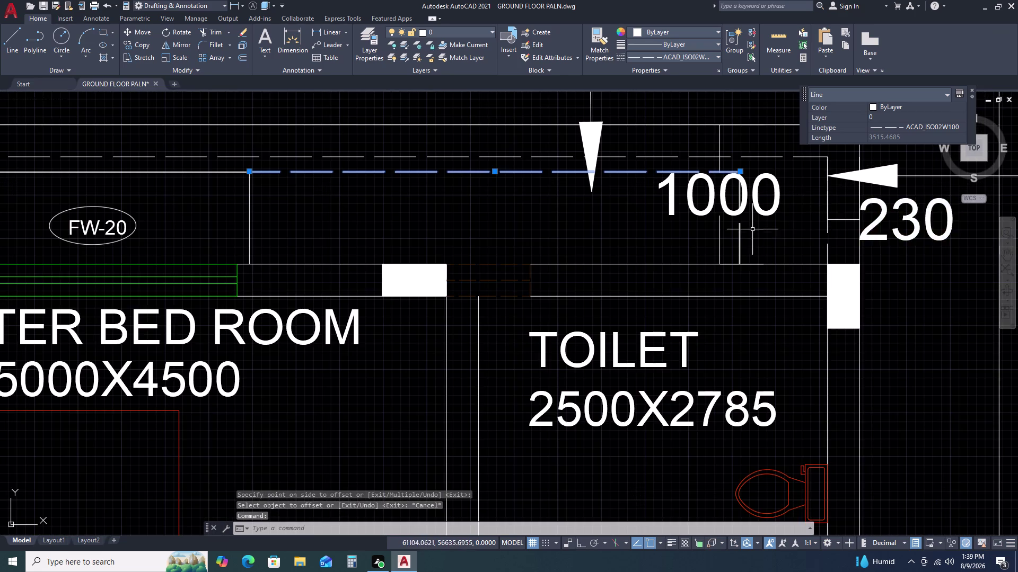
scroll(up, 3)
scroll(up, 3)
click(700, 197)
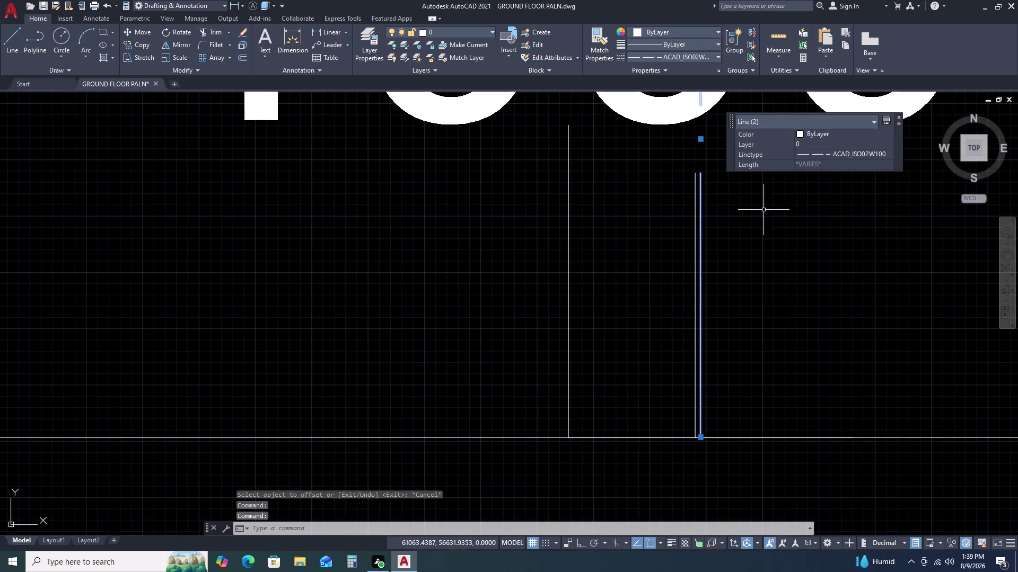
scroll(down, 3)
scroll(down, 3)
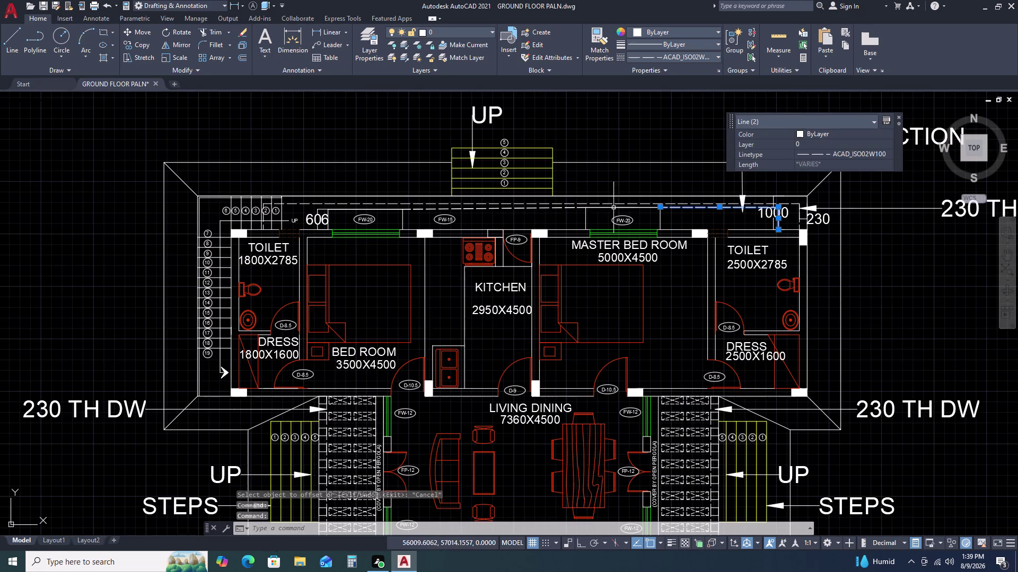
scroll(up, 3)
scroll(up, 3)
click(639, 212)
scroll(down, 3)
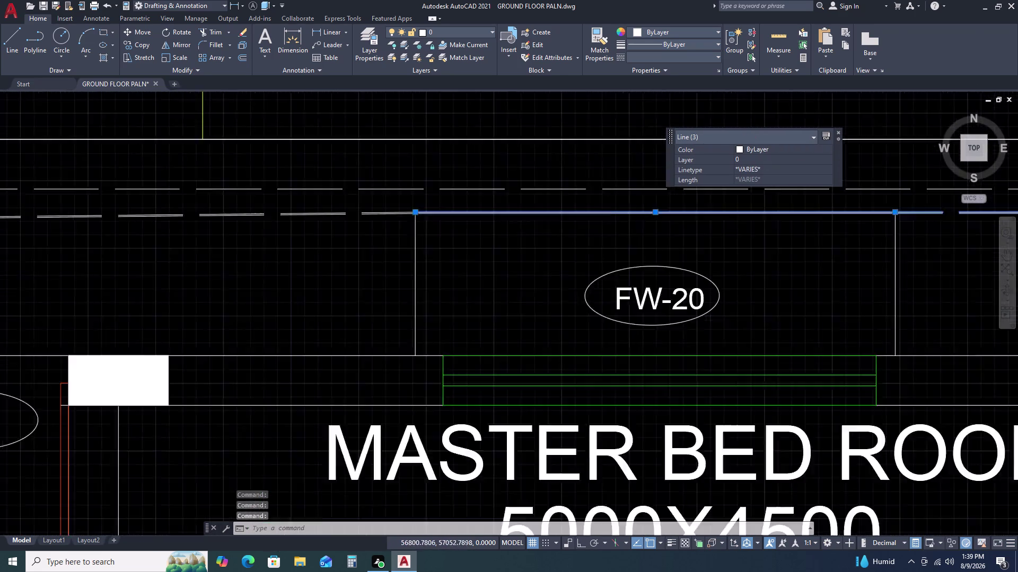
scroll(down, 3)
scroll(up, 3)
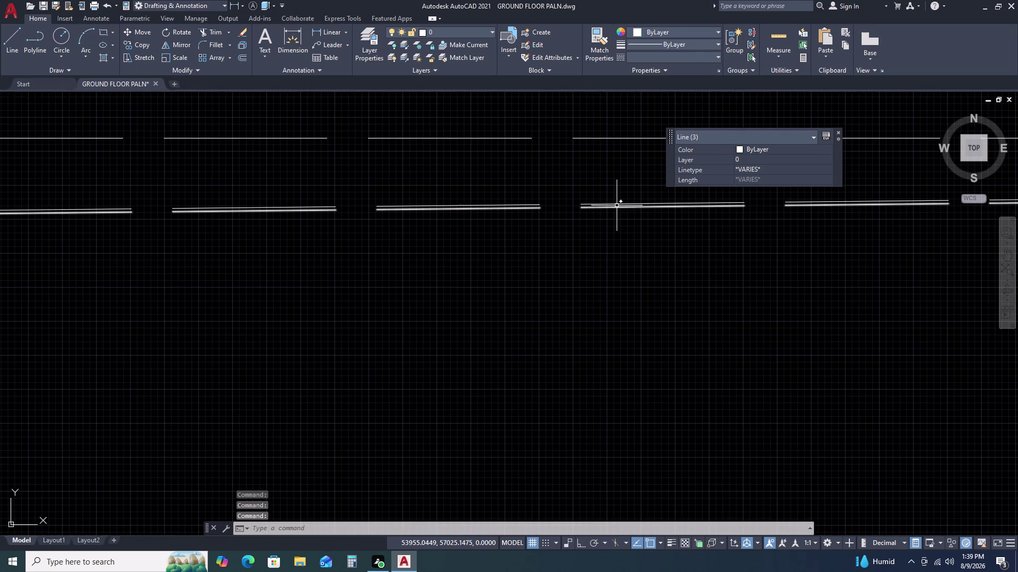
click(619, 202)
Add another doubled line and the 606 dimension, then delete all six objects.
scroll(down, 3)
scroll(up, 3)
scroll(up, 3)
click(557, 226)
scroll(down, 3)
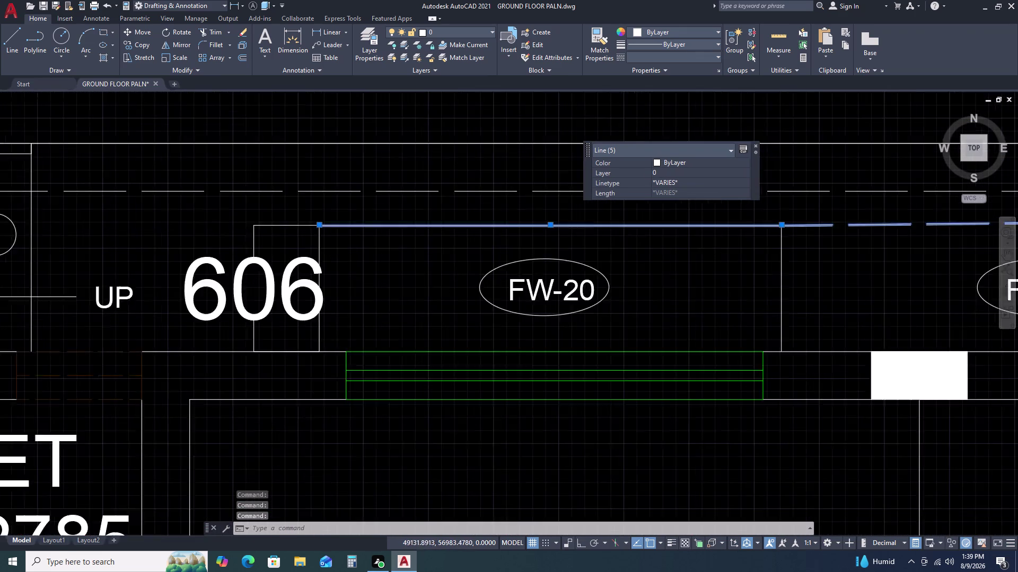
scroll(up, 3)
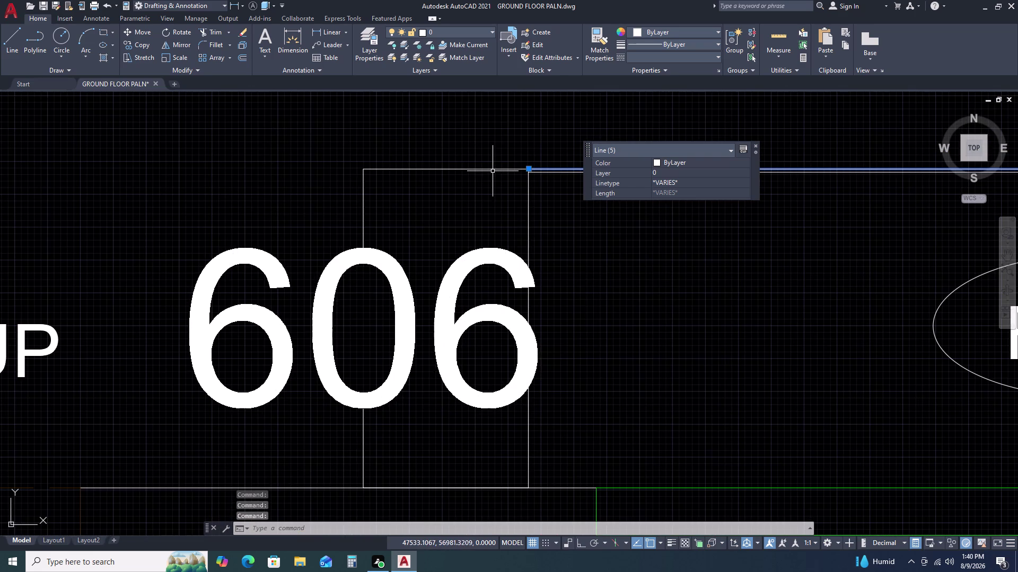
click(492, 165)
click(472, 174)
scroll(down, 3)
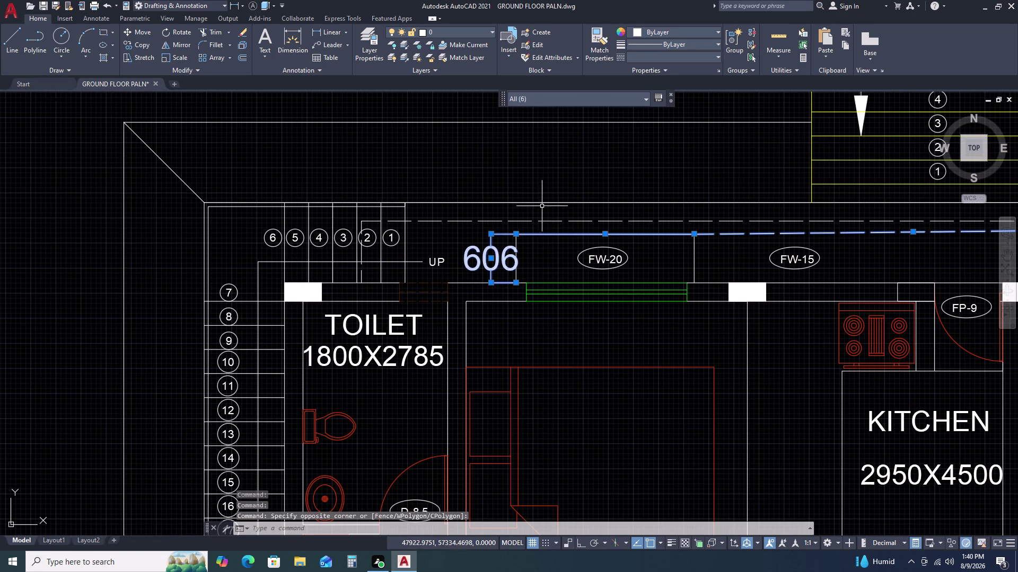
key(Delete)
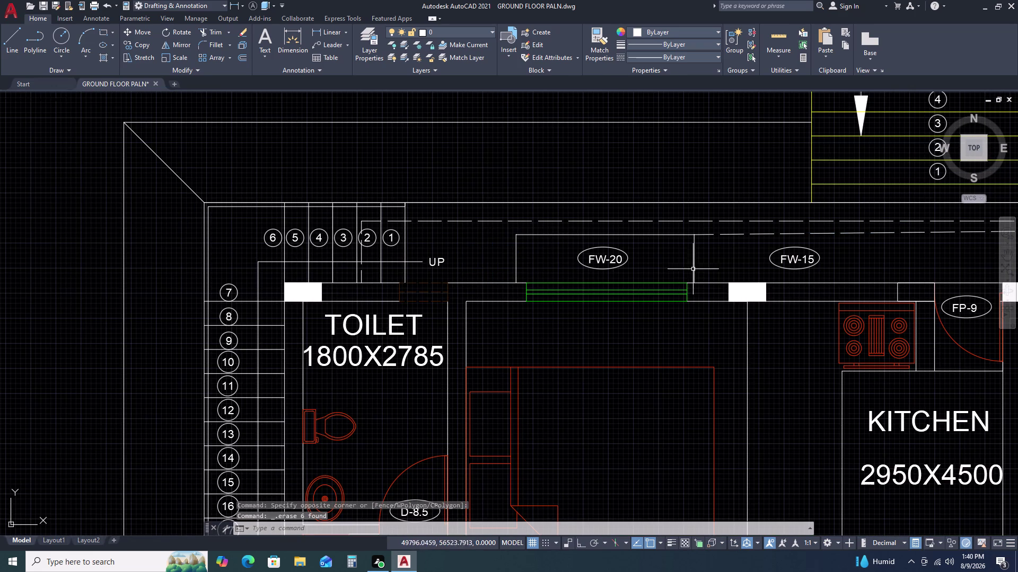
scroll(up, 3)
scroll(up, 3)
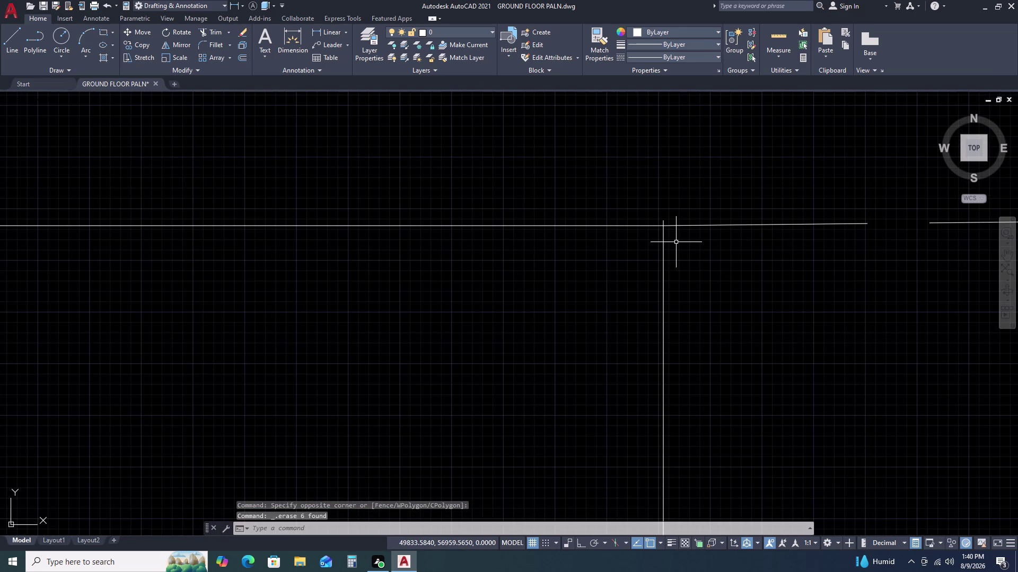
text(TR)
key(space)
scroll(up, 3)
drag(654, 217, 645, 217)
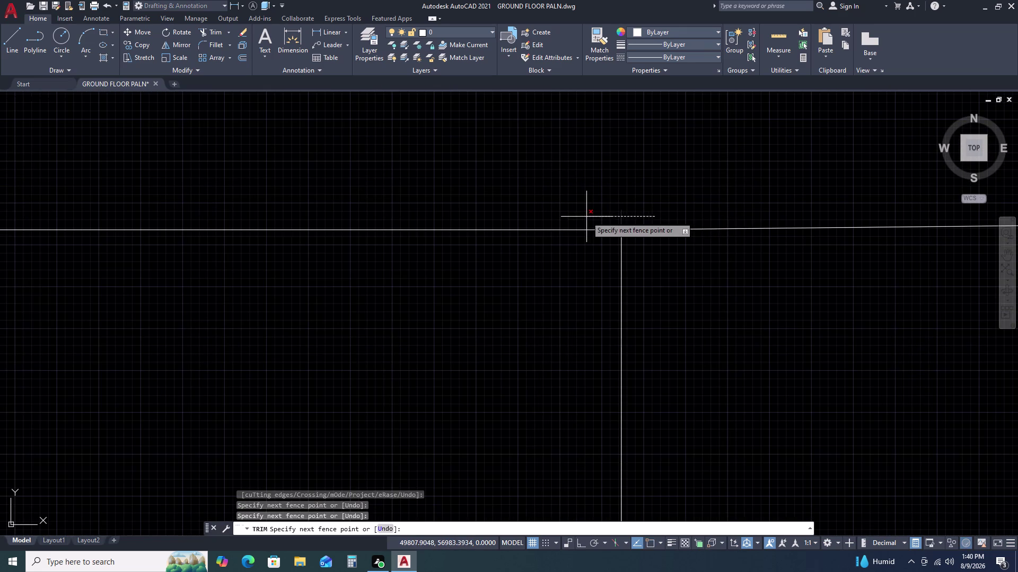
click(586, 217)
scroll(down, 3)
scroll(down, 3)
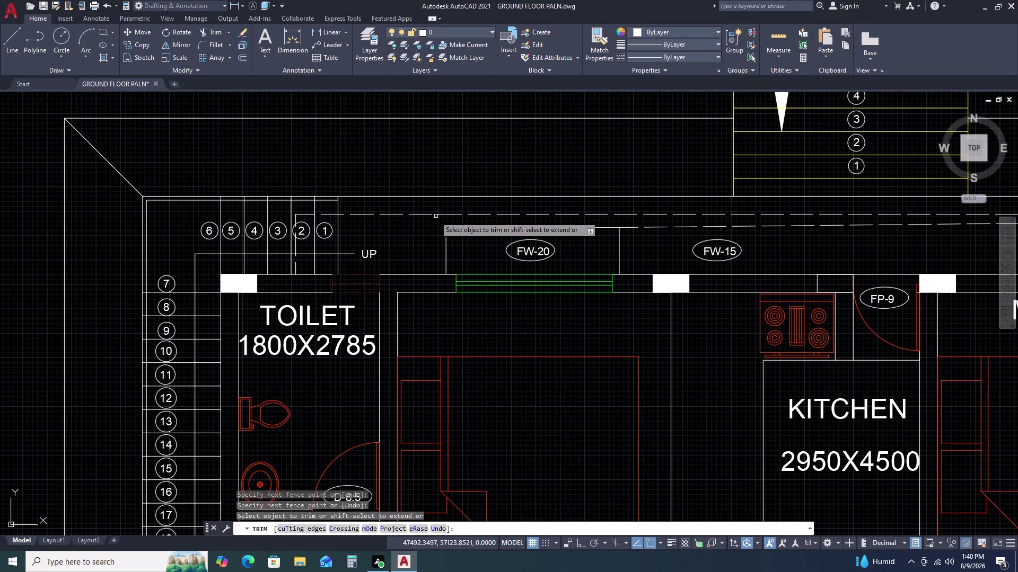
scroll(up, 3)
scroll(up, 3)
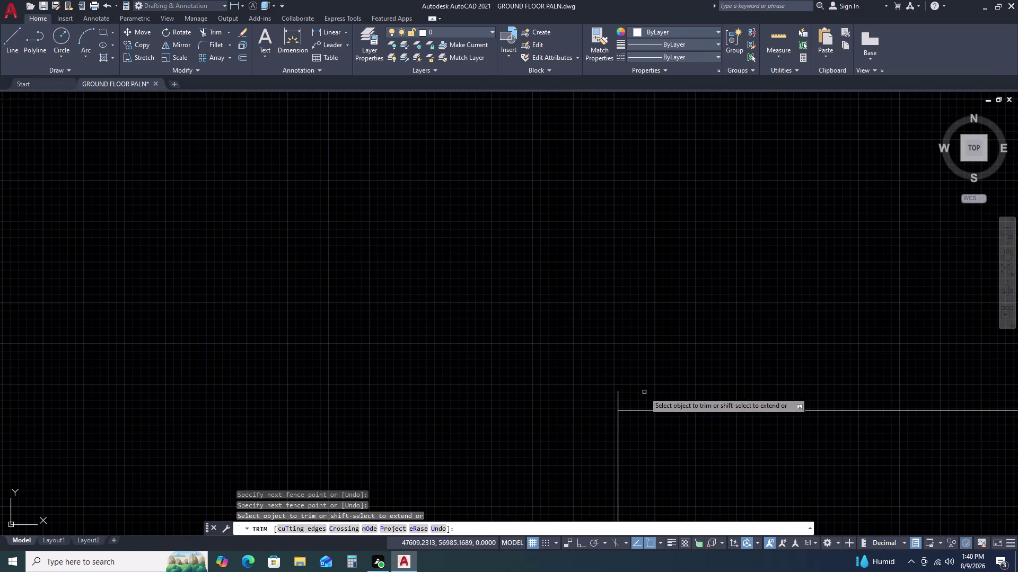
click(644, 393)
click(600, 398)
key(Escape)
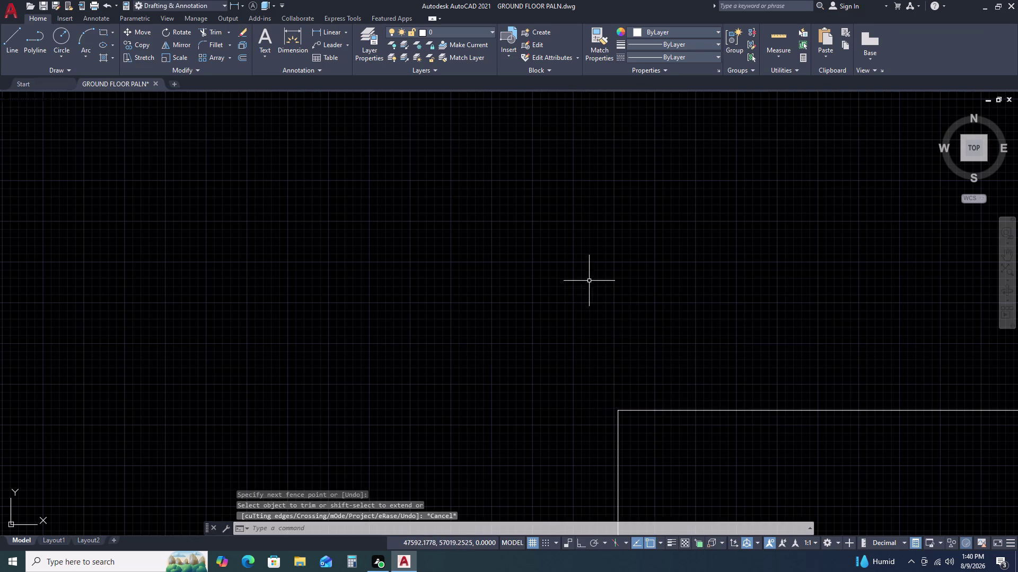
scroll(down, 3)
scroll(down, 3)
scroll(down, 3)
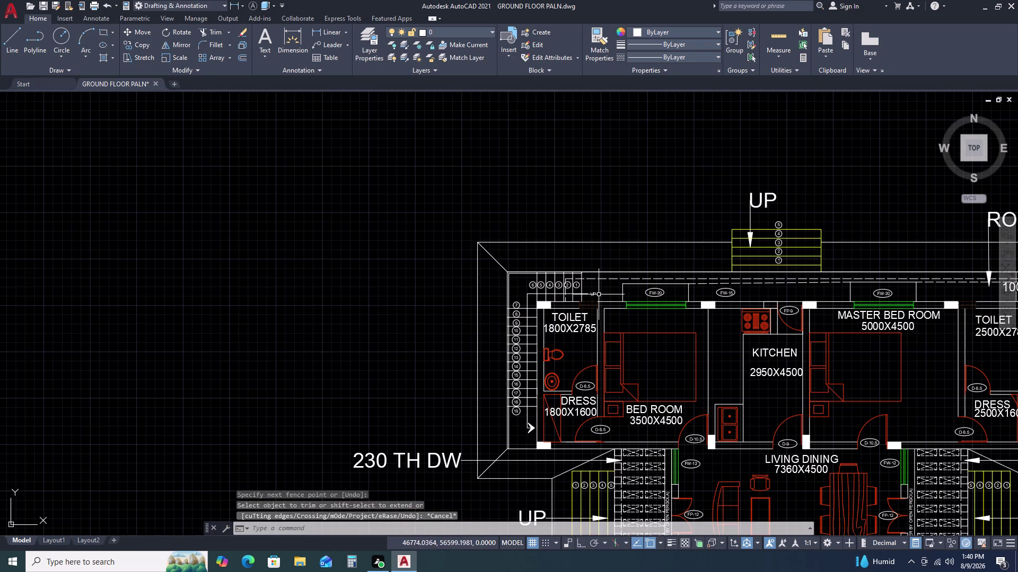
Place a 600 linear dimension along the top wall beside FW-20.
key(d)
text(LI)
key(space)
scroll(up, 3)
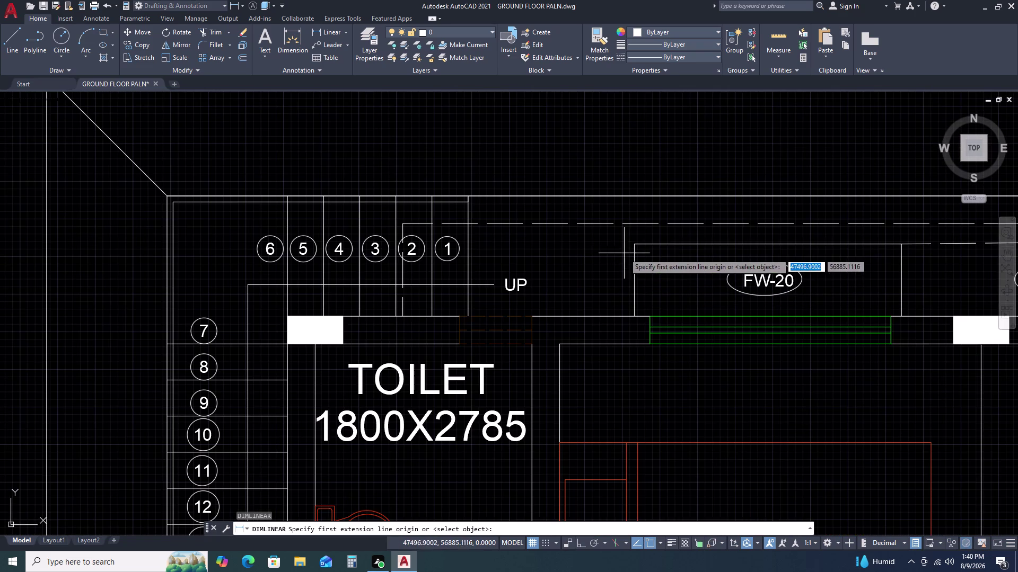
scroll(up, 3)
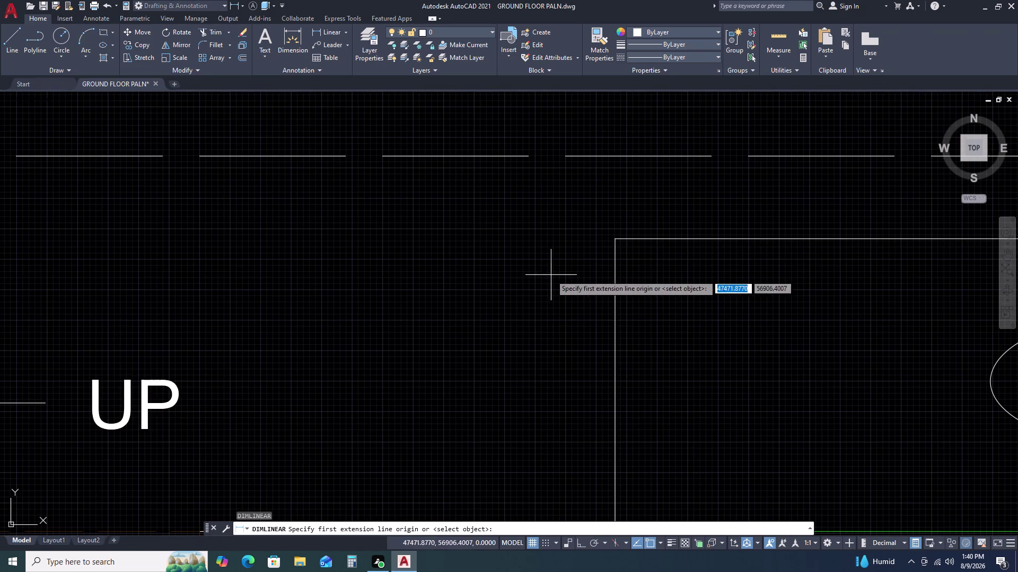
click(613, 239)
scroll(down, 3)
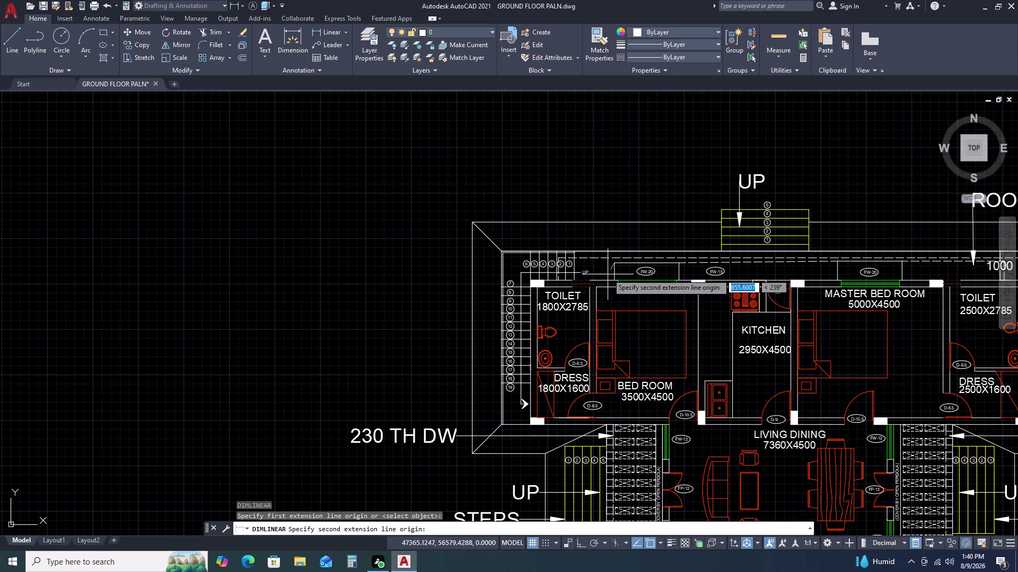
scroll(up, 3)
click(629, 339)
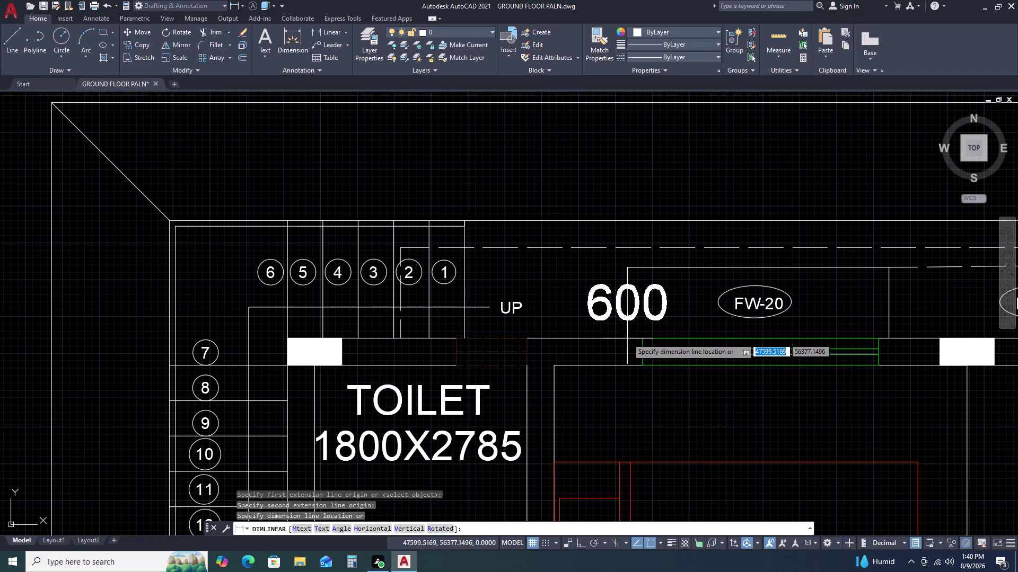
click(571, 325)
scroll(down, 3)
scroll(down, 3)
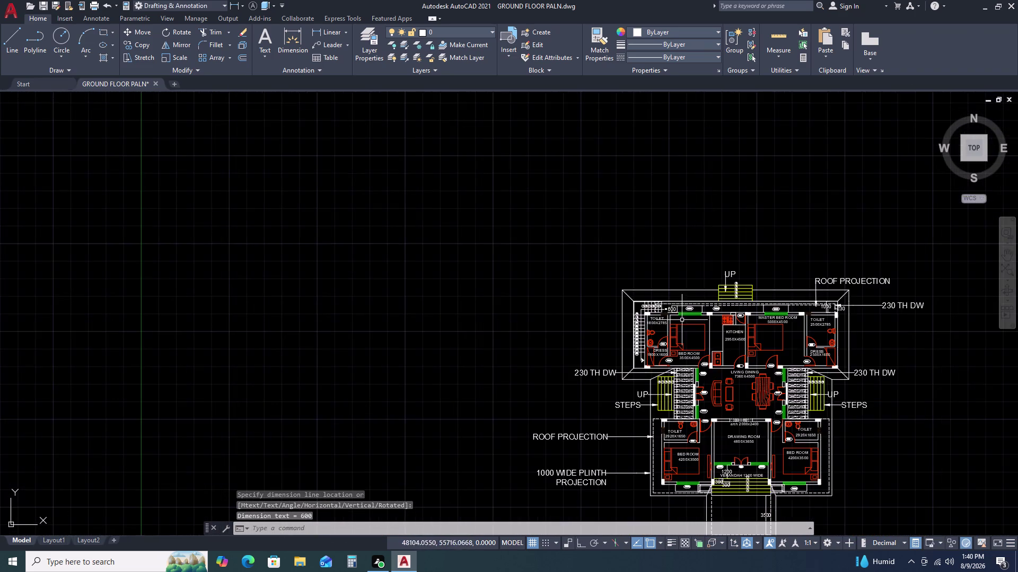
middle_drag(759, 409, 637, 223)
Start another linear dimension below window FW-20, then abandon it.
key(space)
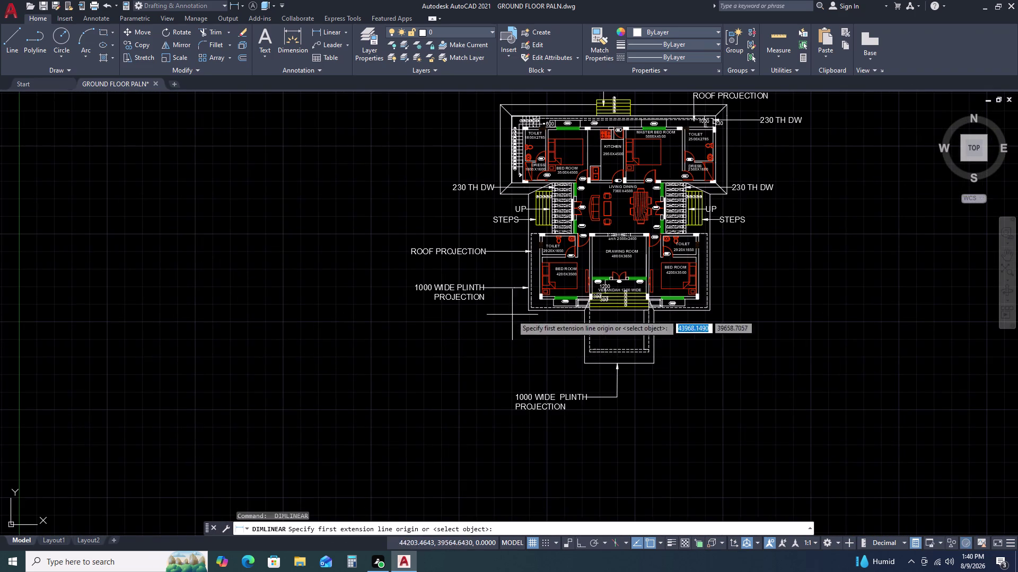
scroll(up, 3)
scroll(up, 3)
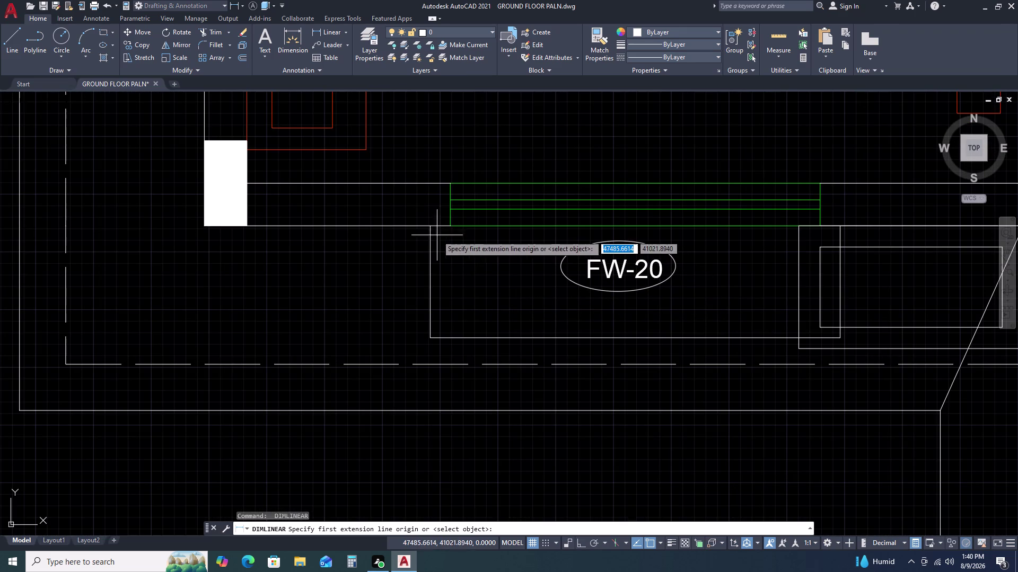
click(431, 229)
click(428, 340)
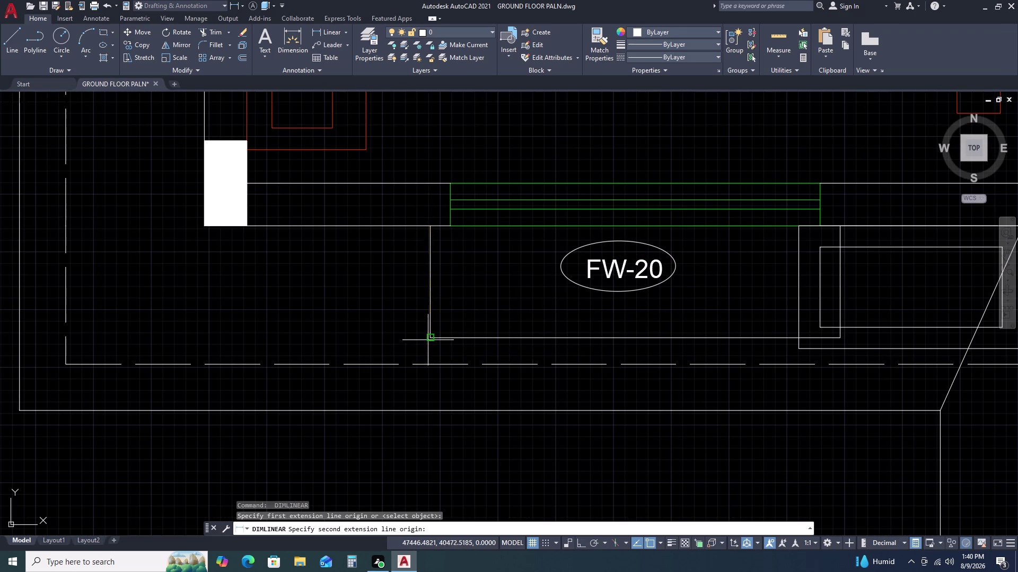
key(space)
Erase the line below FW-20, start a new line, then undo both to restore it.
click(490, 338)
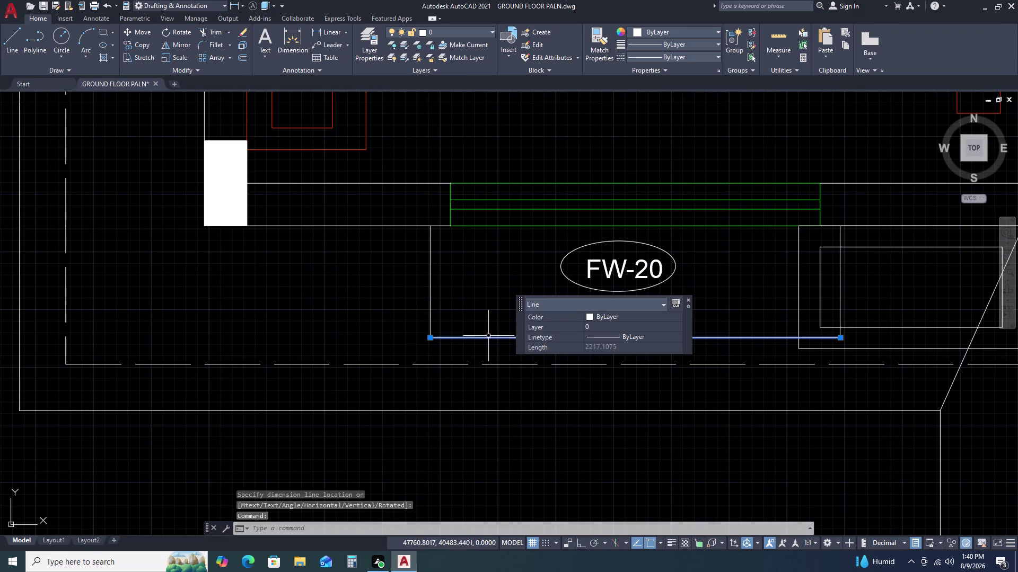
key(Delete)
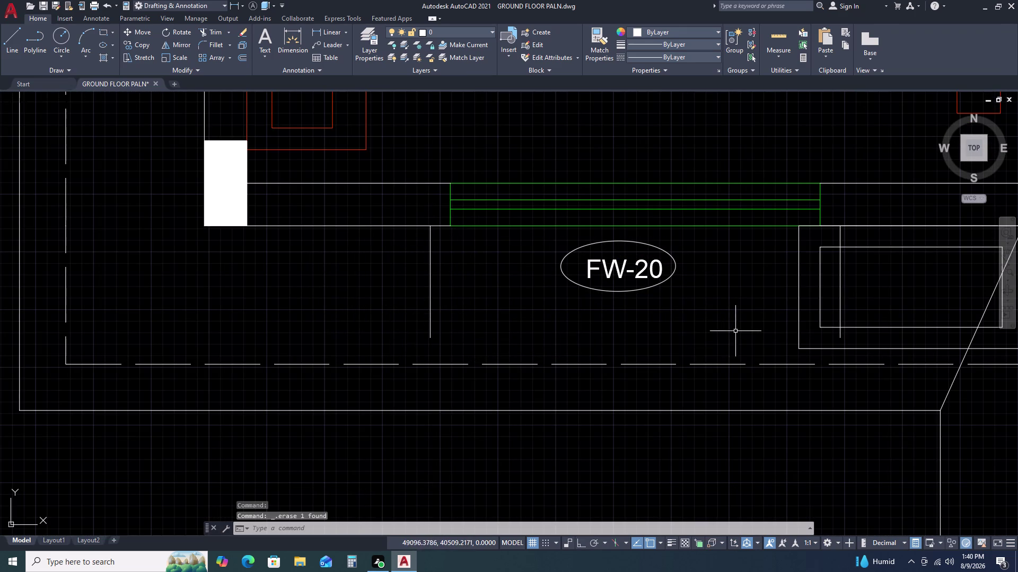
key(l)
key(space)
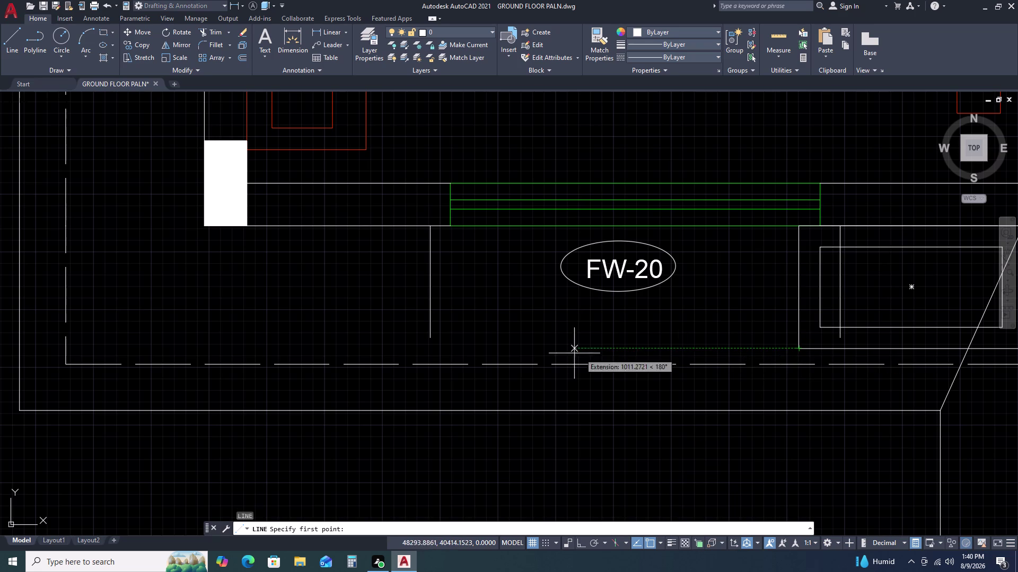
key(ctrl+z)
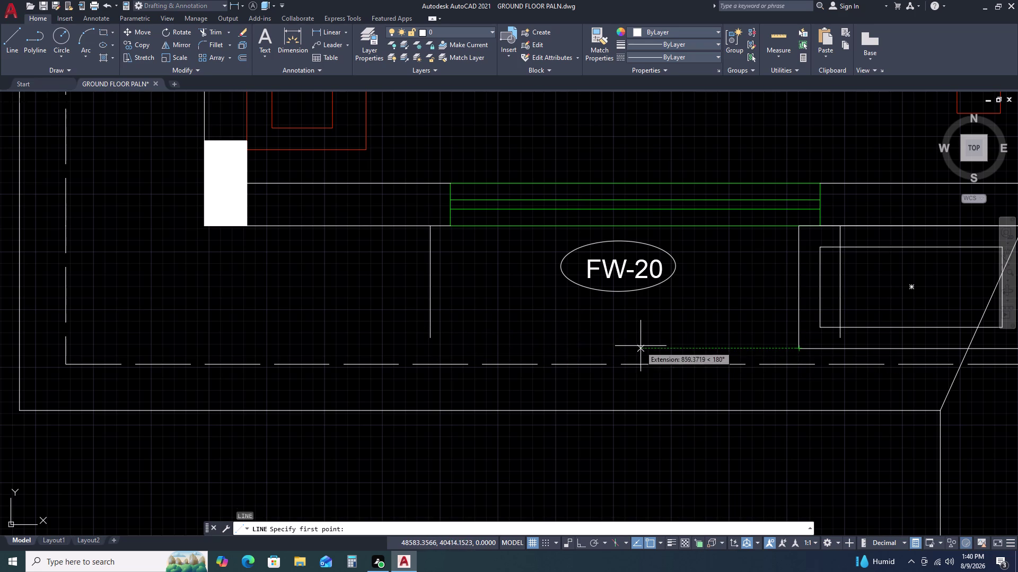
key(ctrl+z)
key(Escape)
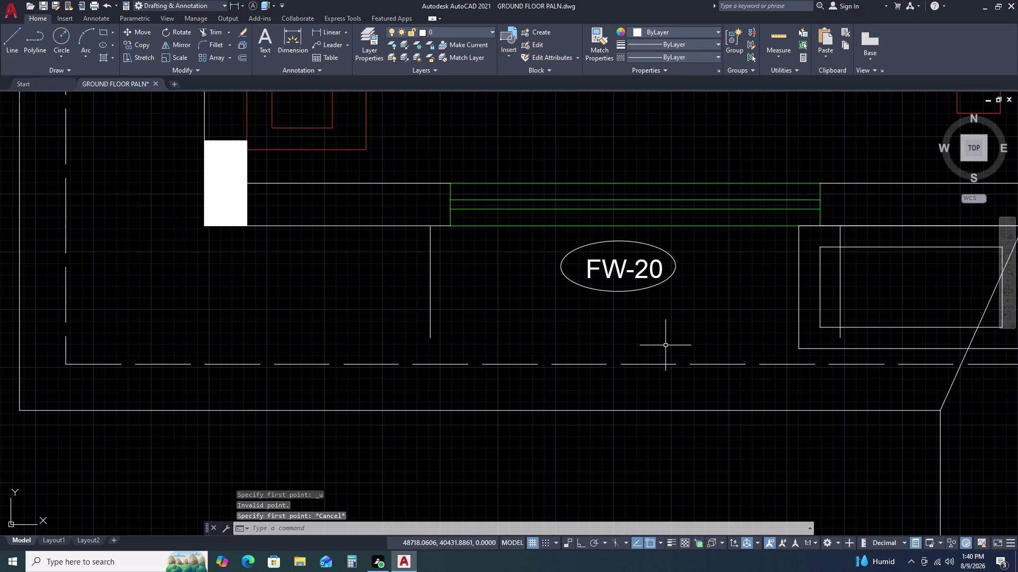
key(ctrl+z)
key(ctrl+z)
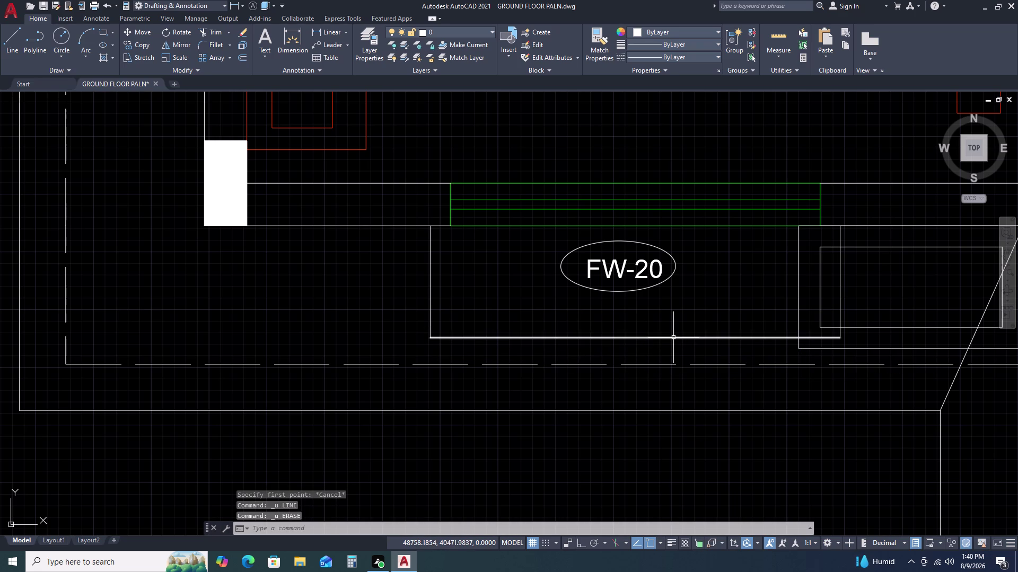
Offset the outlines below window FW-20 by 6 units.
click(673, 337)
text(O)
key(space)
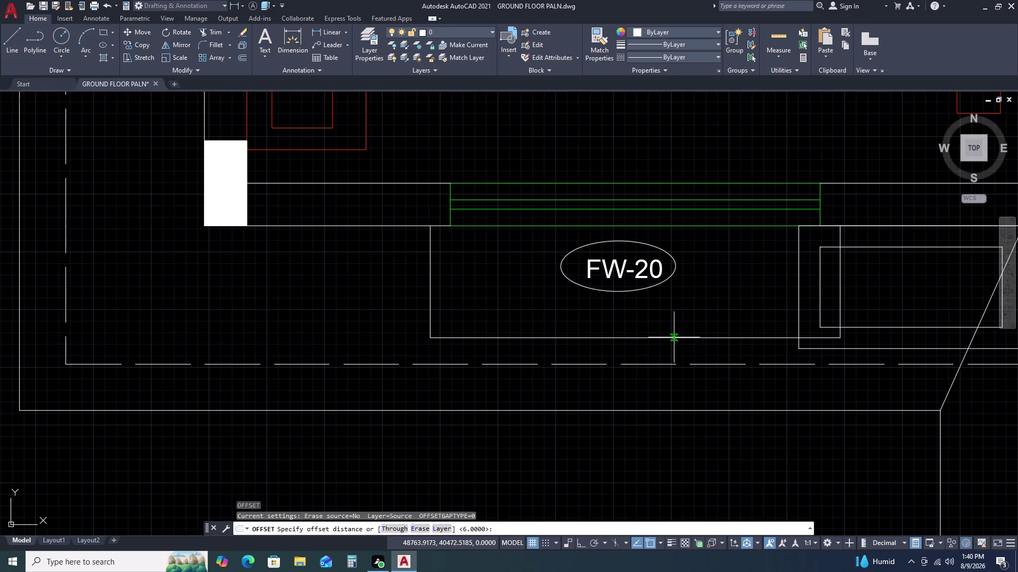
text(6)
key(space)
click(680, 324)
middle_drag(741, 323, 494, 324)
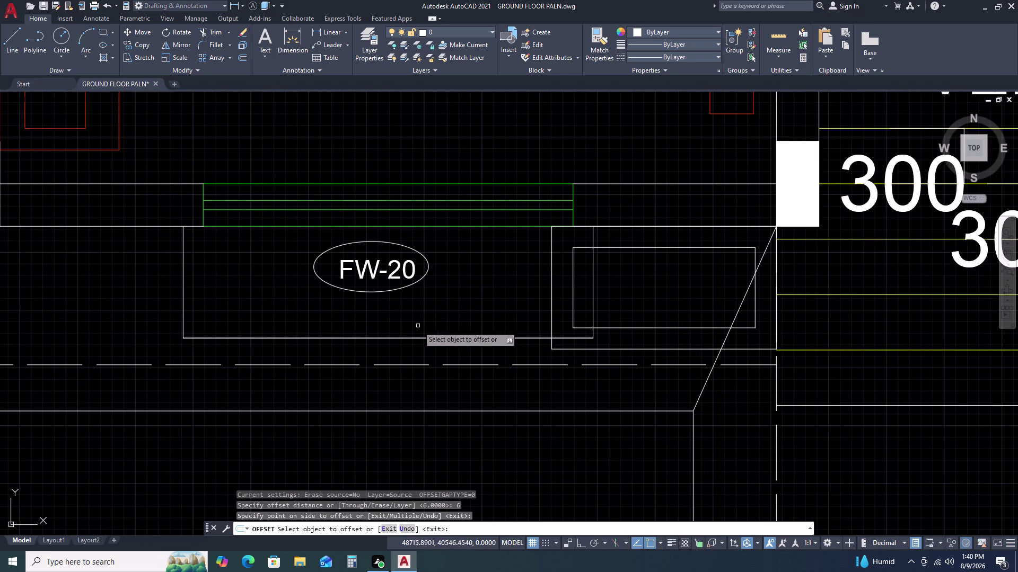
click(616, 350)
click(619, 345)
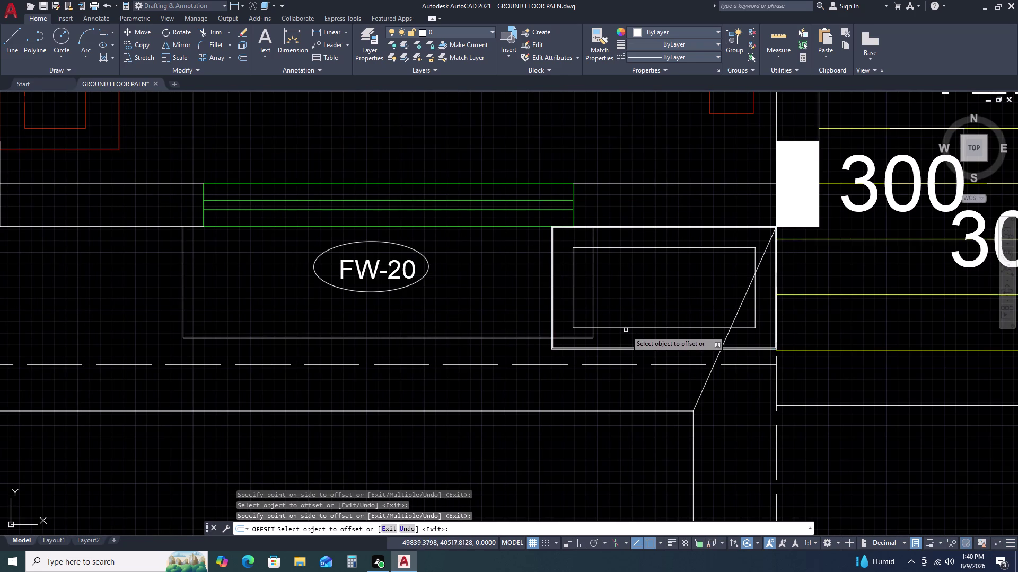
click(627, 328)
click(631, 315)
key(Escape)
Delete the unwanted outer and inner offset outlines near the corner.
scroll(up, 3)
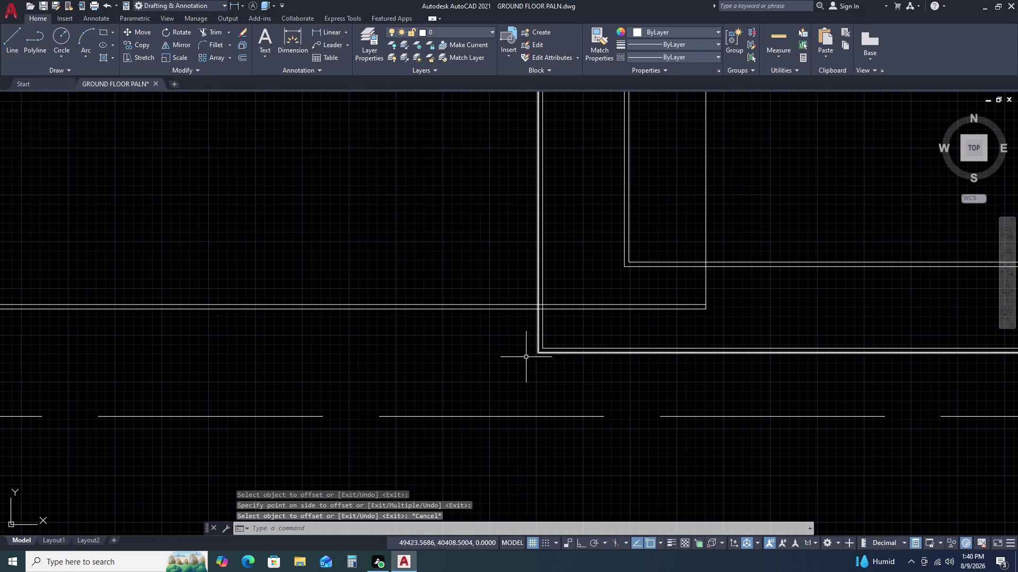
click(538, 353)
key(Delete)
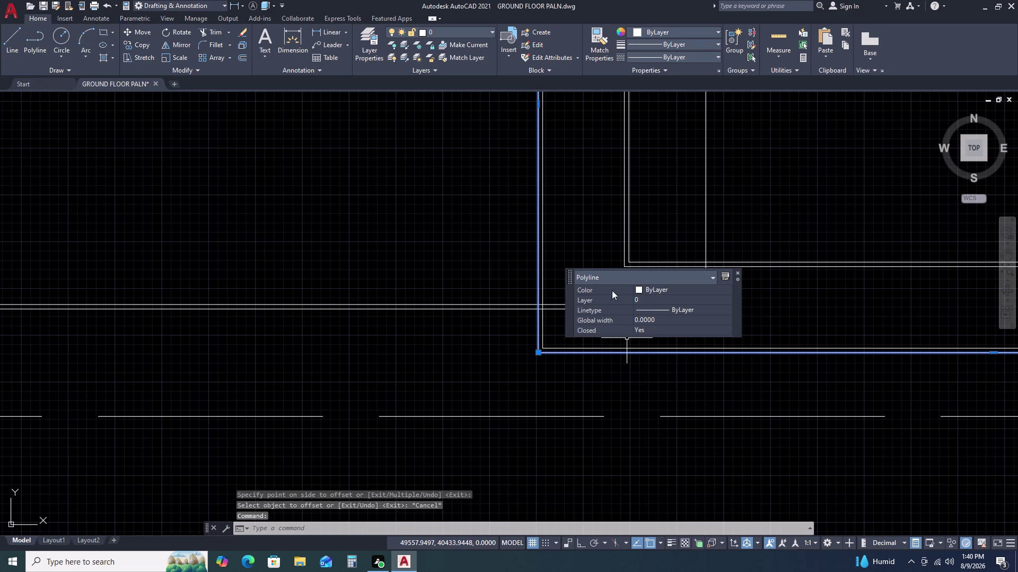
key(Delete)
click(625, 268)
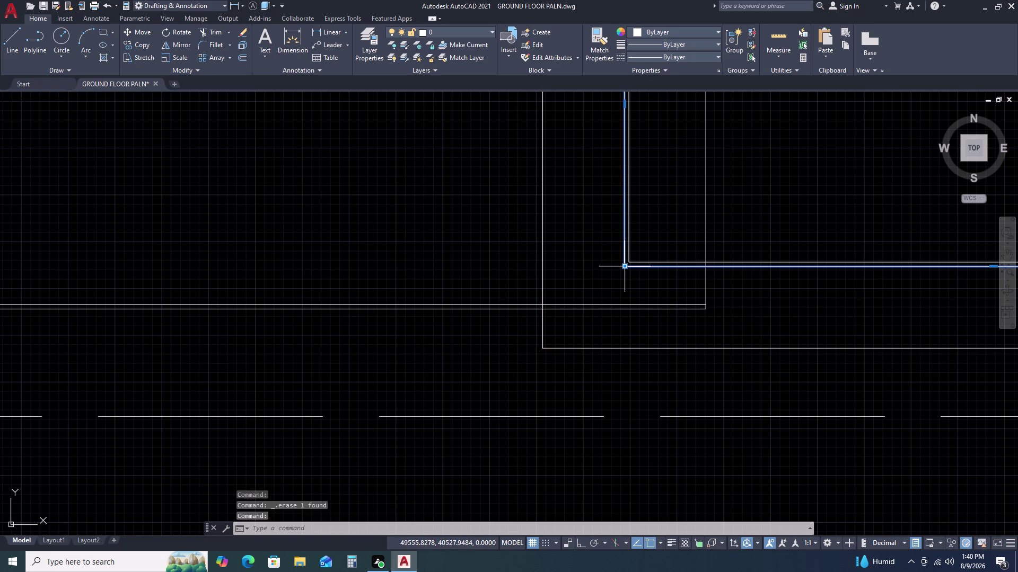
key(Delete)
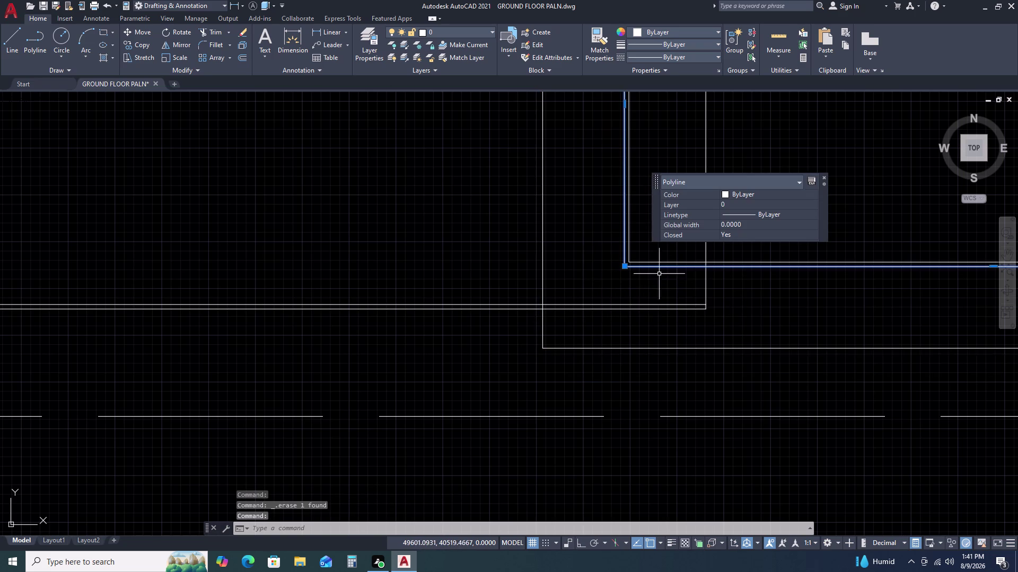
key(Delete)
scroll(down, 3)
scroll(up, 3)
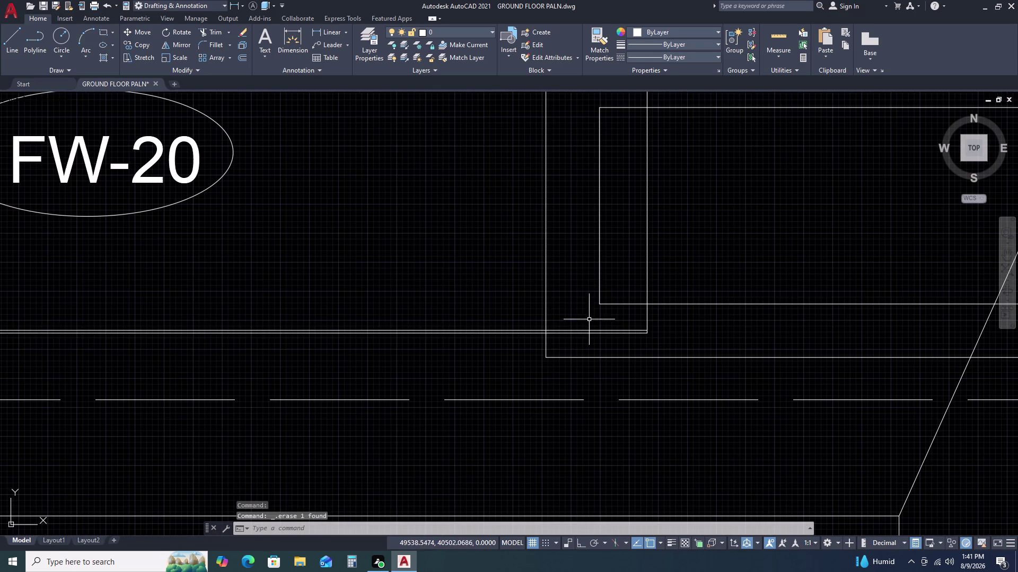
click(569, 330)
key(Delete)
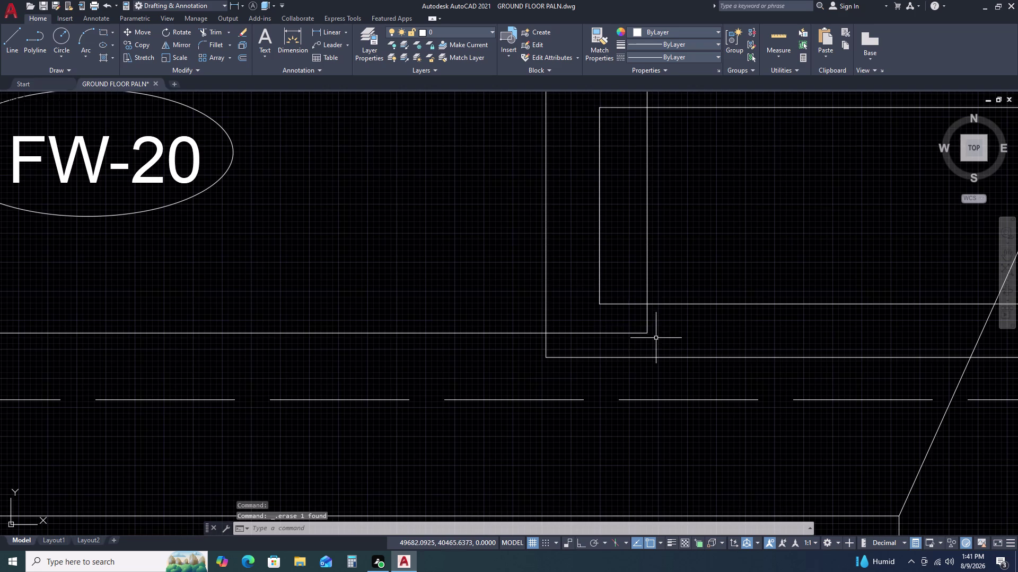
scroll(down, 3)
Offset the outlines around the right-hand FW-20 window by 6 units.
middle_drag(786, 369, 495, 370)
scroll(down, 3)
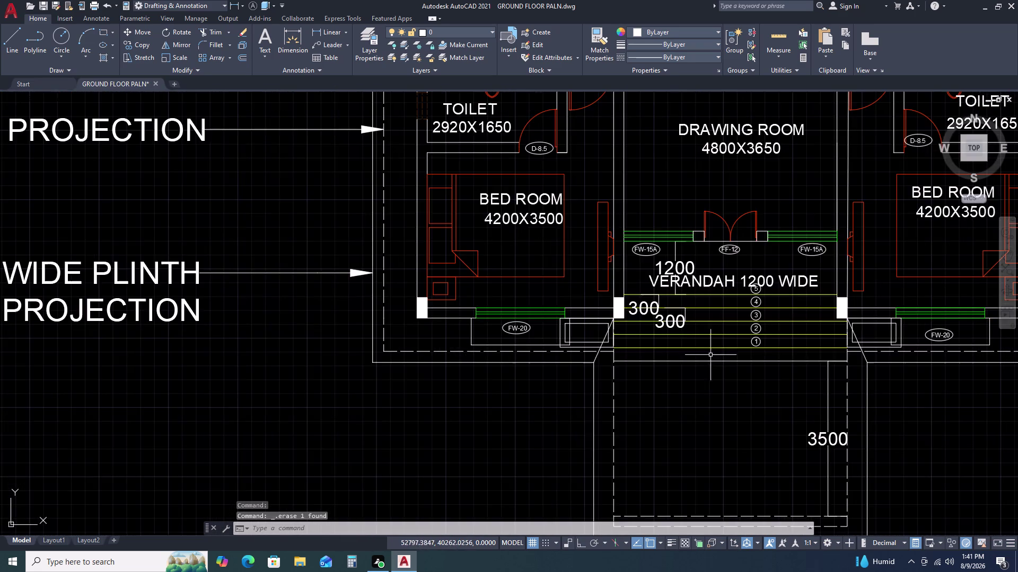
middle_drag(819, 362, 526, 362)
scroll(up, 3)
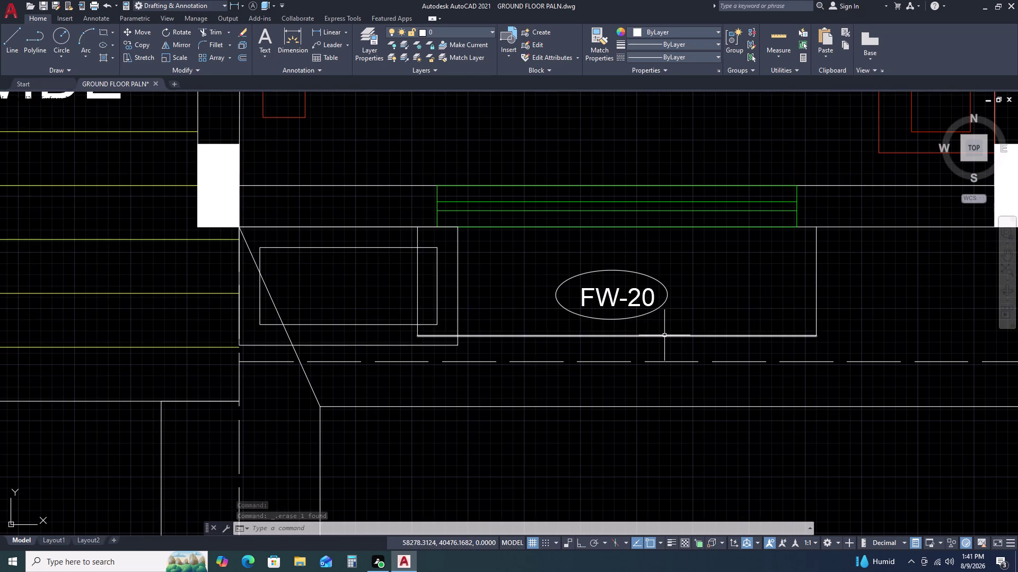
click(664, 336)
text(O)
key(space)
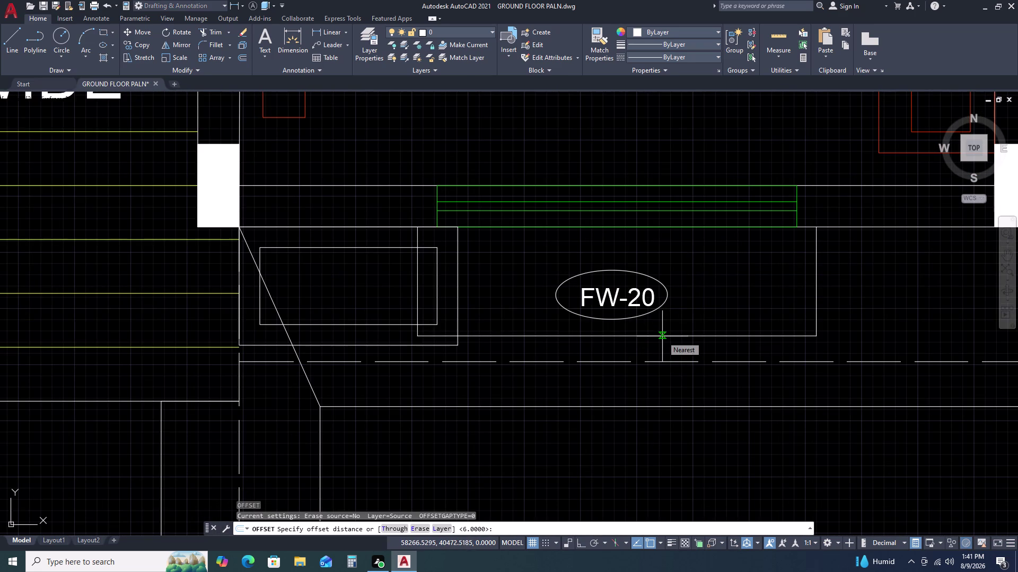
text(6)
key(space)
click(699, 310)
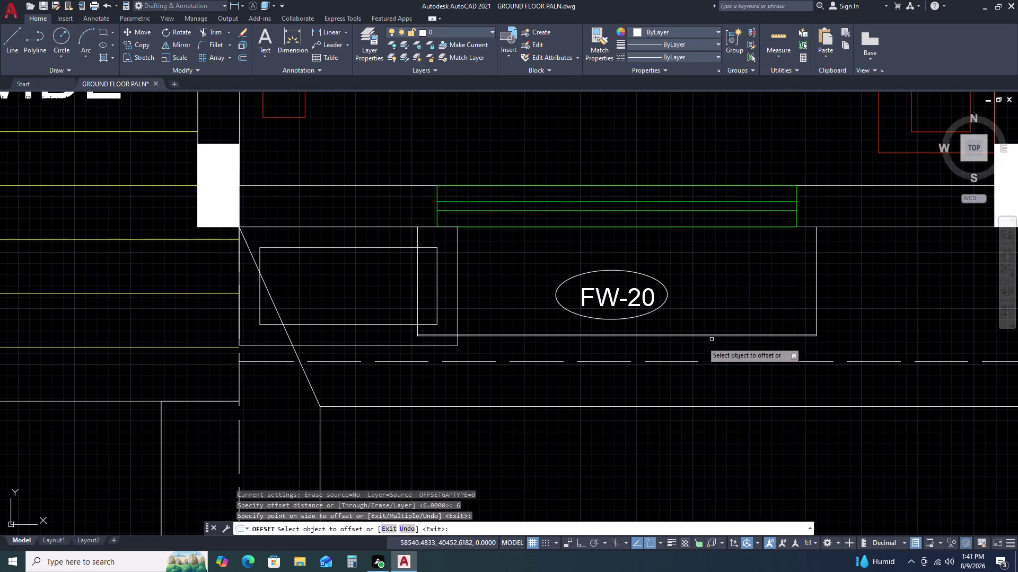
scroll(up, 3)
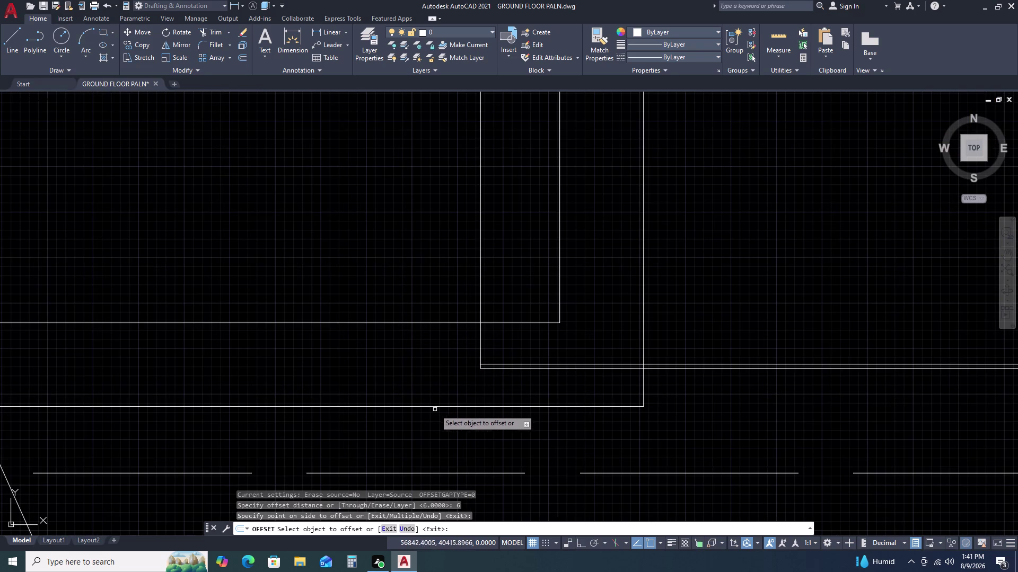
click(437, 408)
click(436, 387)
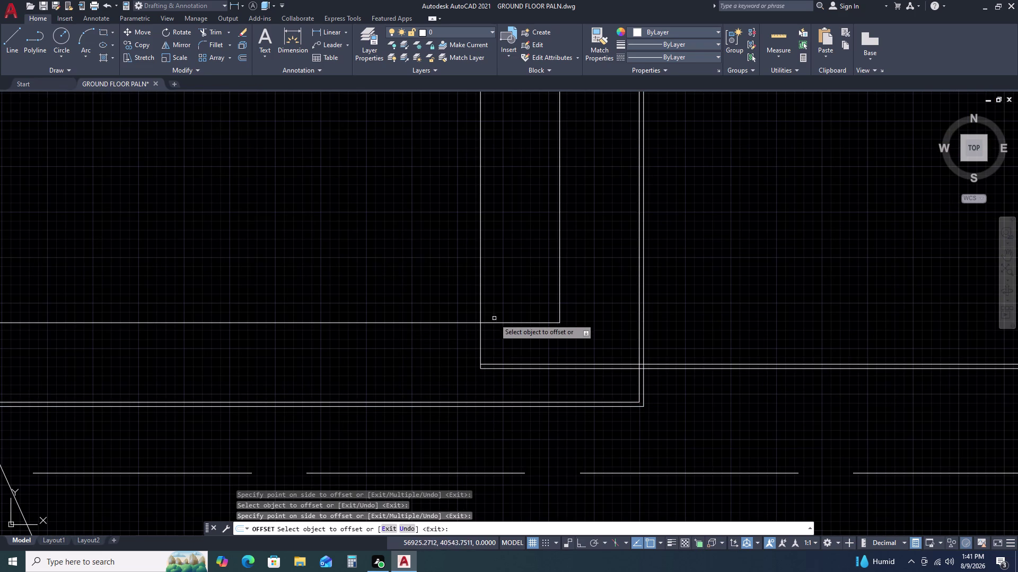
click(496, 321)
click(497, 322)
click(454, 283)
key(Escape)
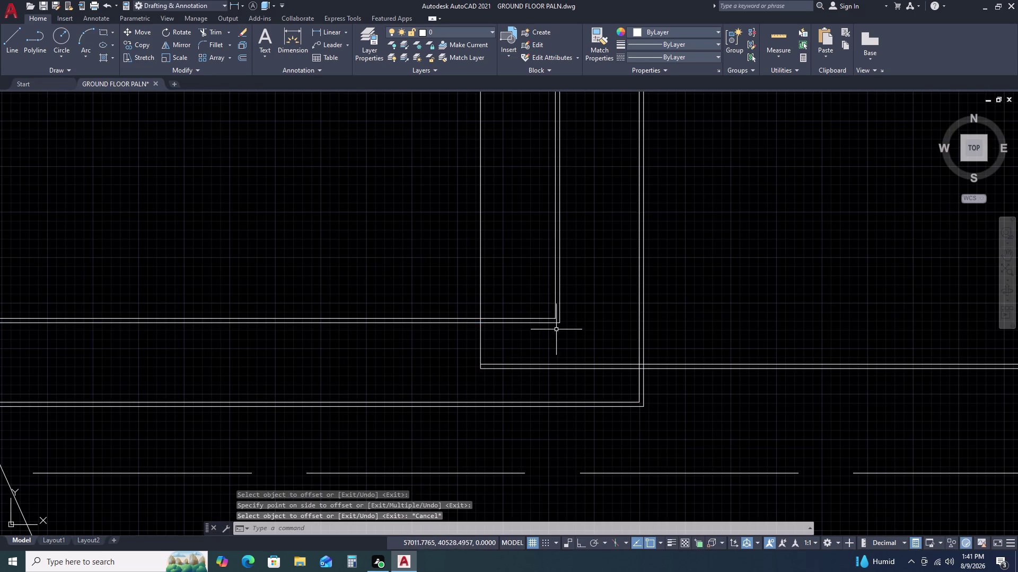
Select the three stray offset outlines near the corner and delete them.
click(553, 323)
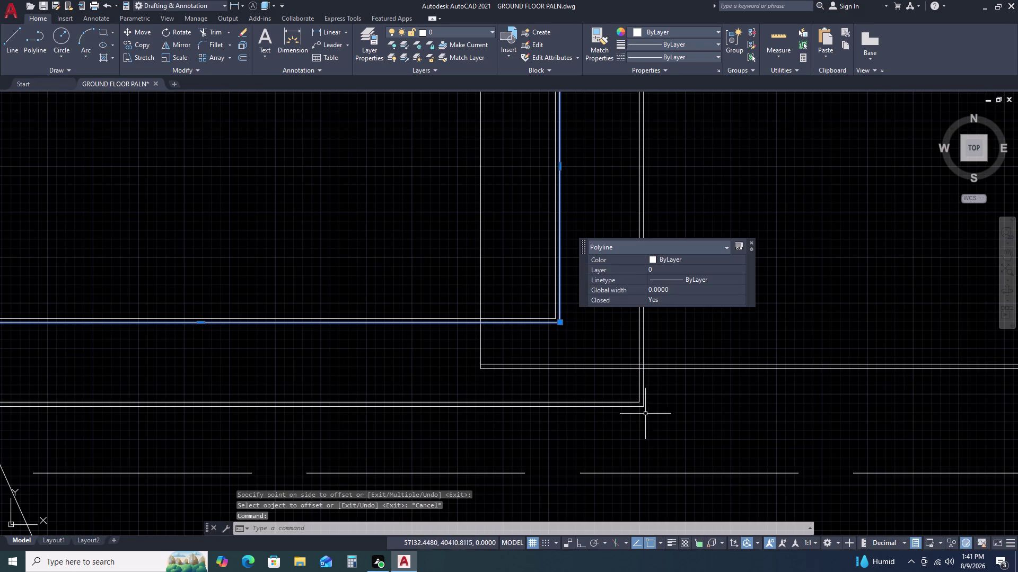
click(642, 408)
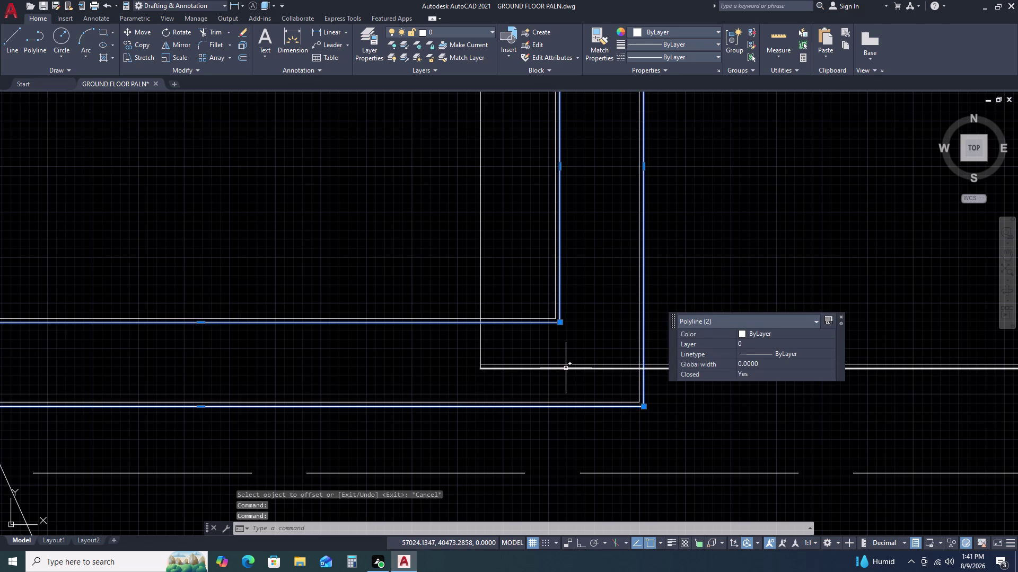
click(566, 369)
key(Delete)
scroll(down, 3)
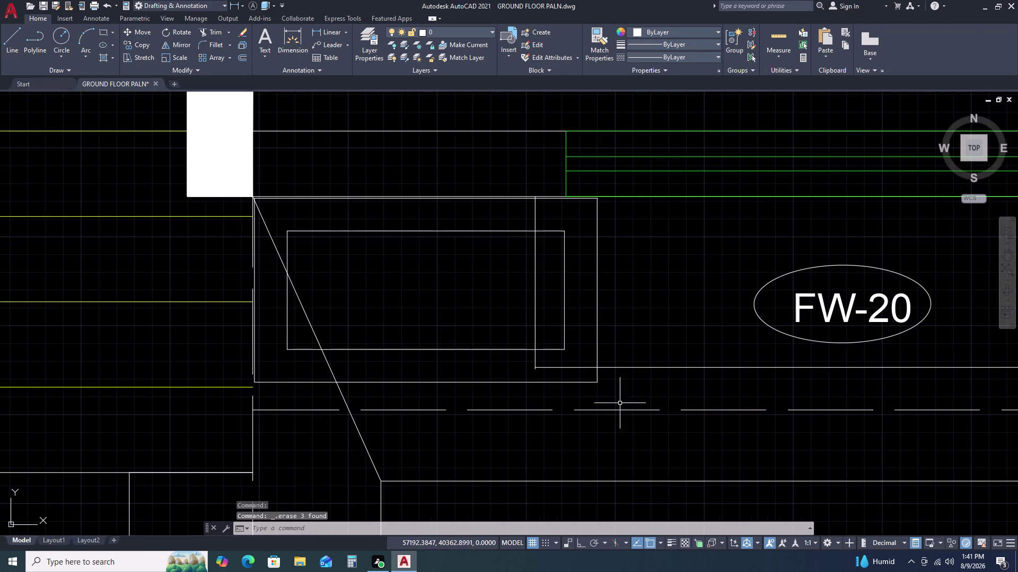
Start TRIM and fence across the first unwanted segments at the FW-20 projection.
text(TR)
key(space)
scroll(up, 3)
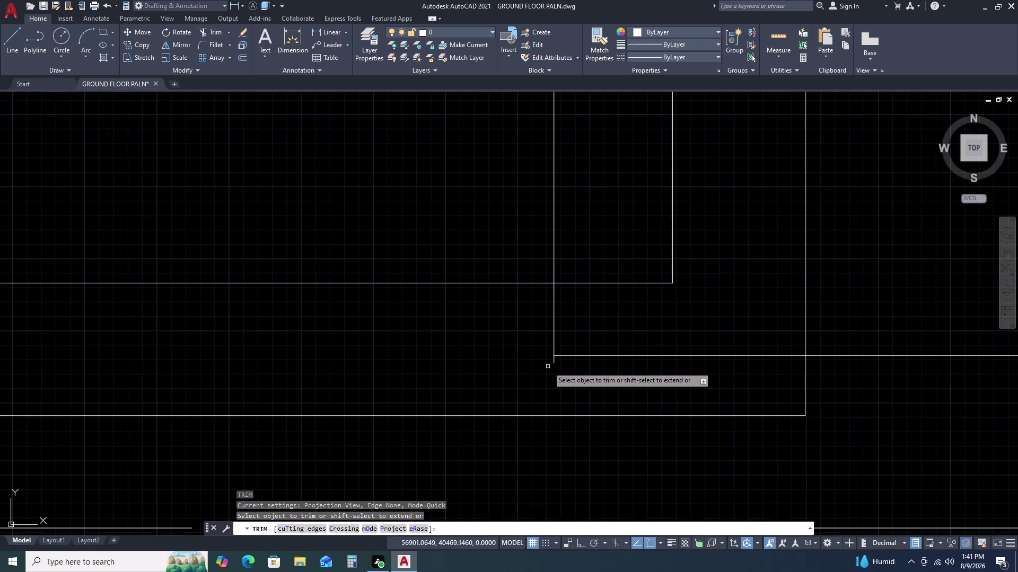
click(557, 363)
click(548, 359)
scroll(down, 3)
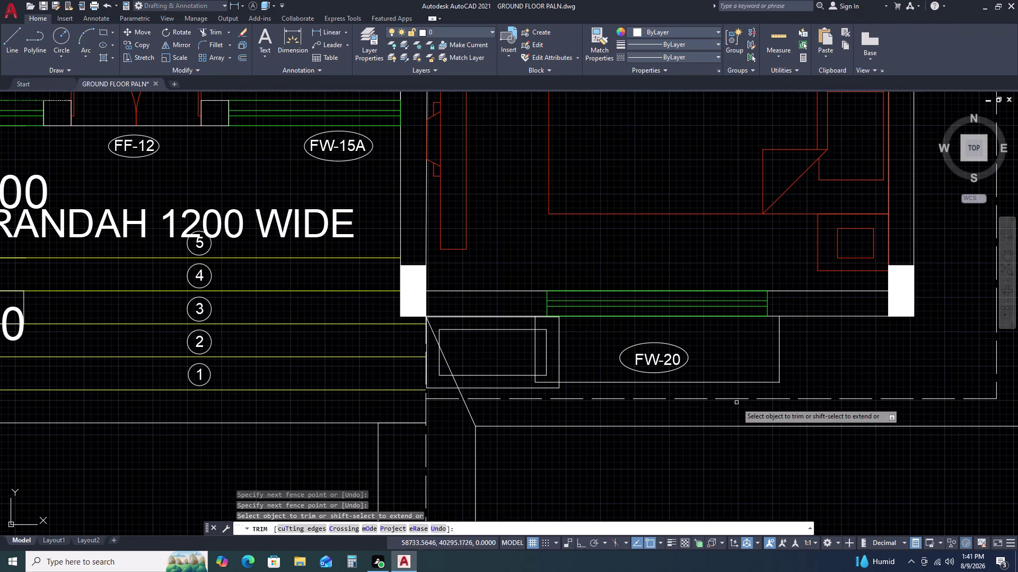
scroll(up, 3)
scroll(up, 3)
scroll(up, 3)
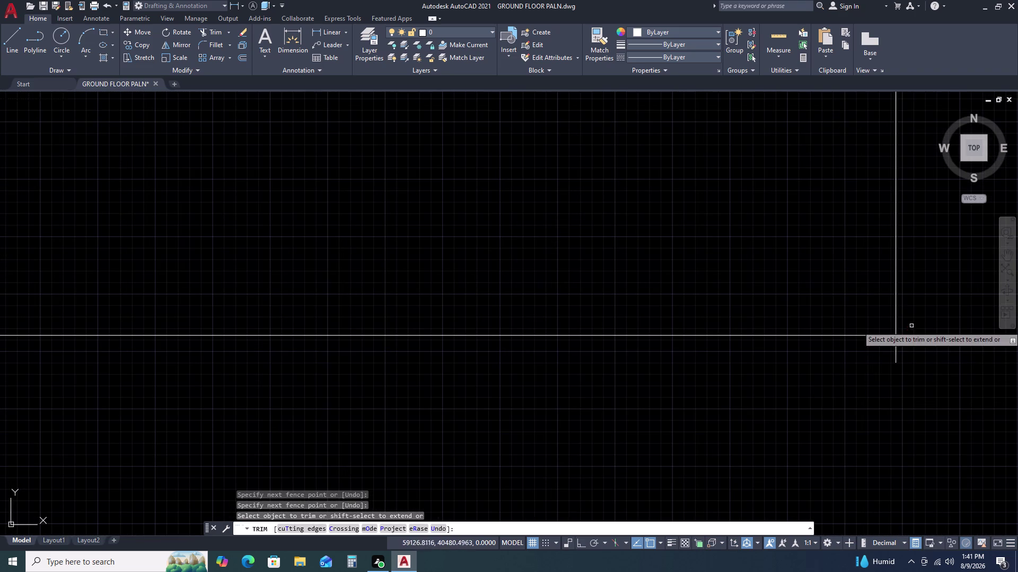
Extend the trim fence across the remaining overlapping lines, then end trimming.
click(927, 347)
click(868, 356)
scroll(down, 3)
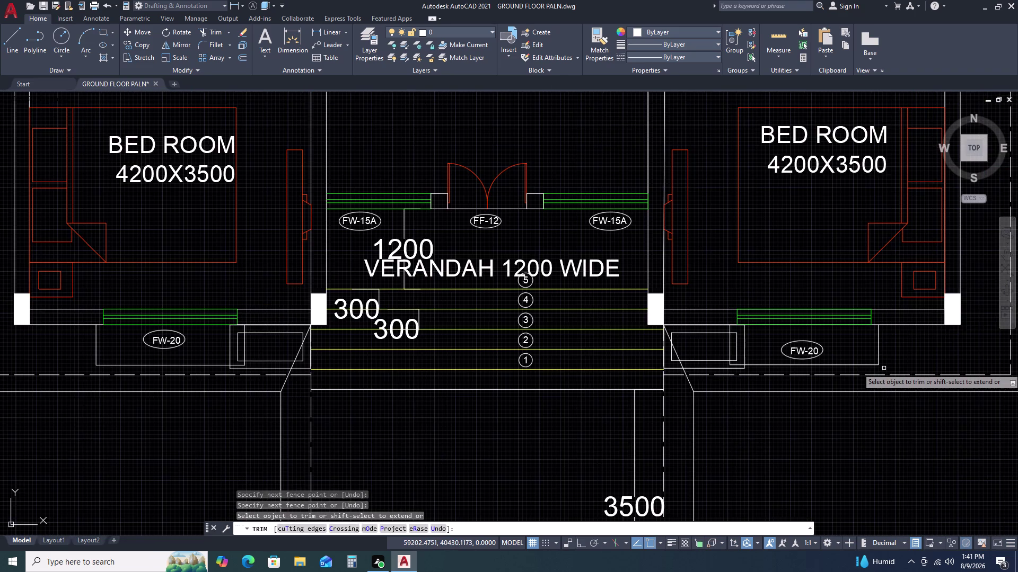
scroll(down, 3)
scroll(up, 3)
scroll(up, 3)
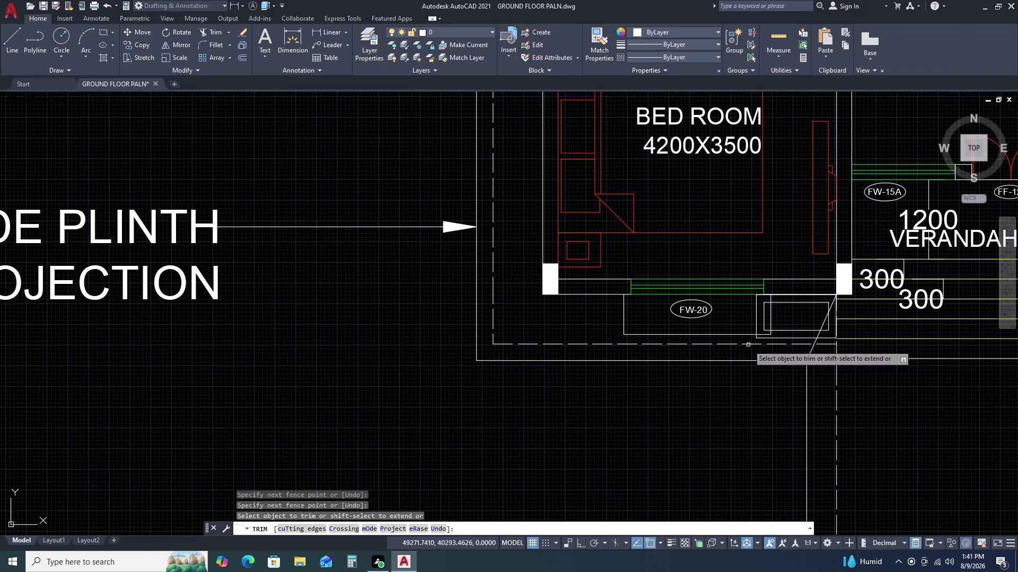
scroll(up, 3)
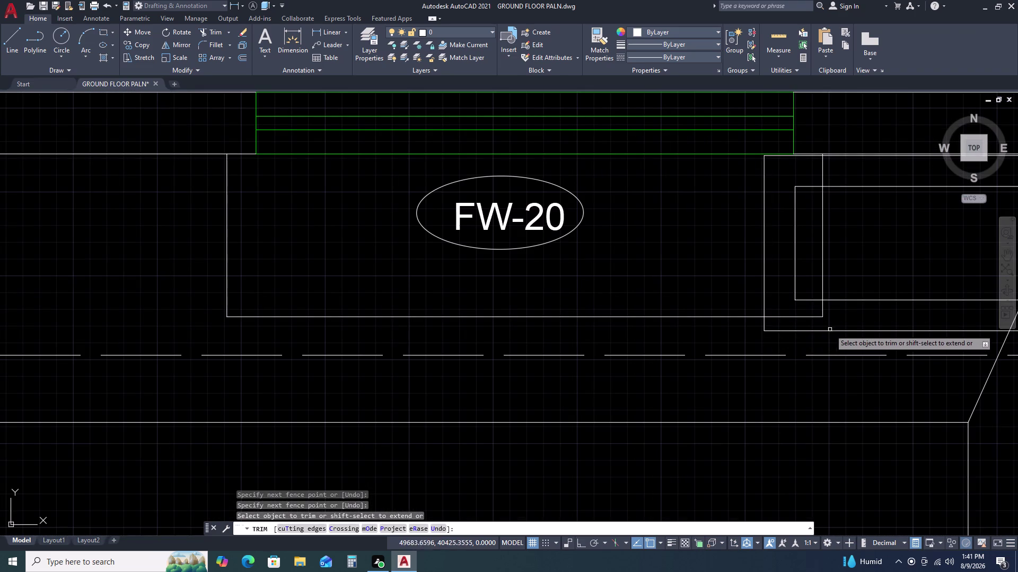
key(Escape)
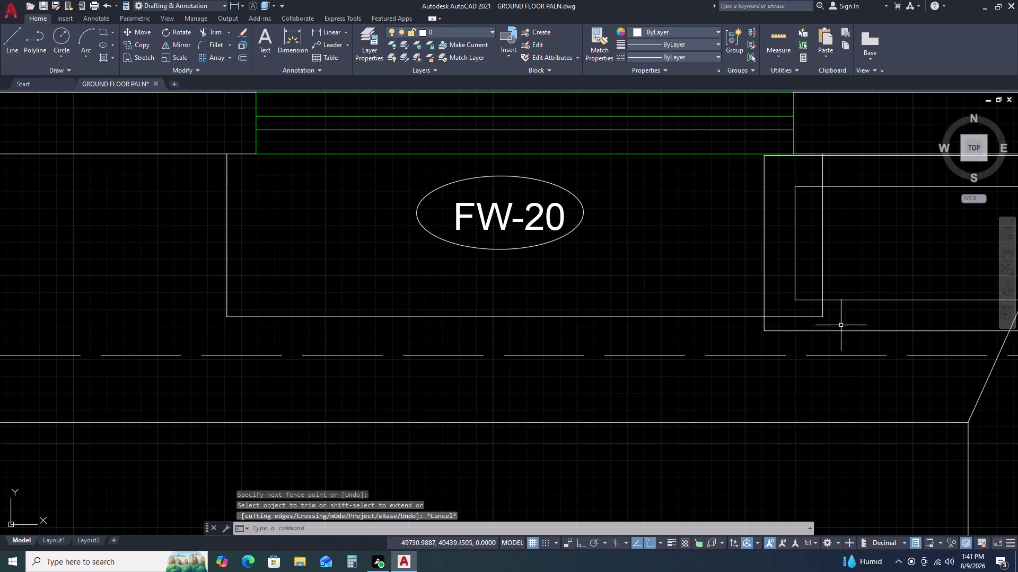
middle_drag(851, 189, 678, 230)
middle_drag(639, 234, 622, 238)
scroll(up, 3)
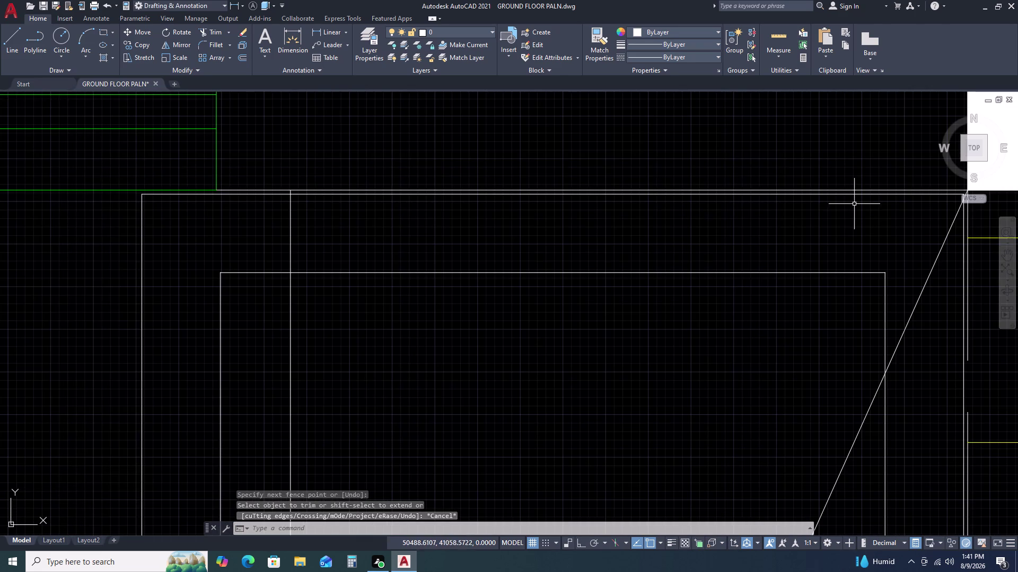
Move the left double-rectangle box flush against its wall corner.
click(856, 194)
drag(858, 270, 848, 278)
click(772, 304)
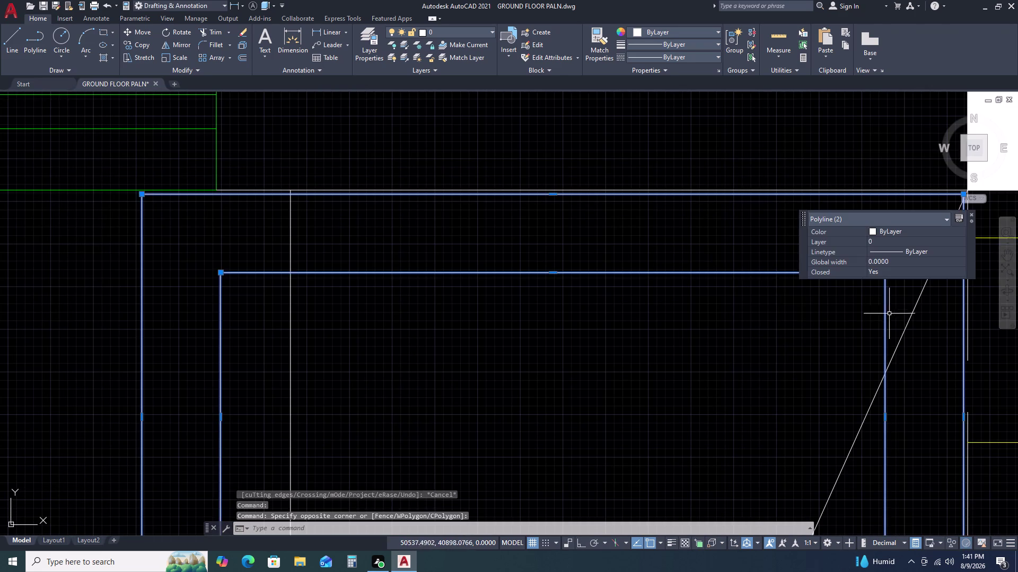
scroll(down, 3)
text(M)
key(space)
middle_drag(870, 312, 677, 323)
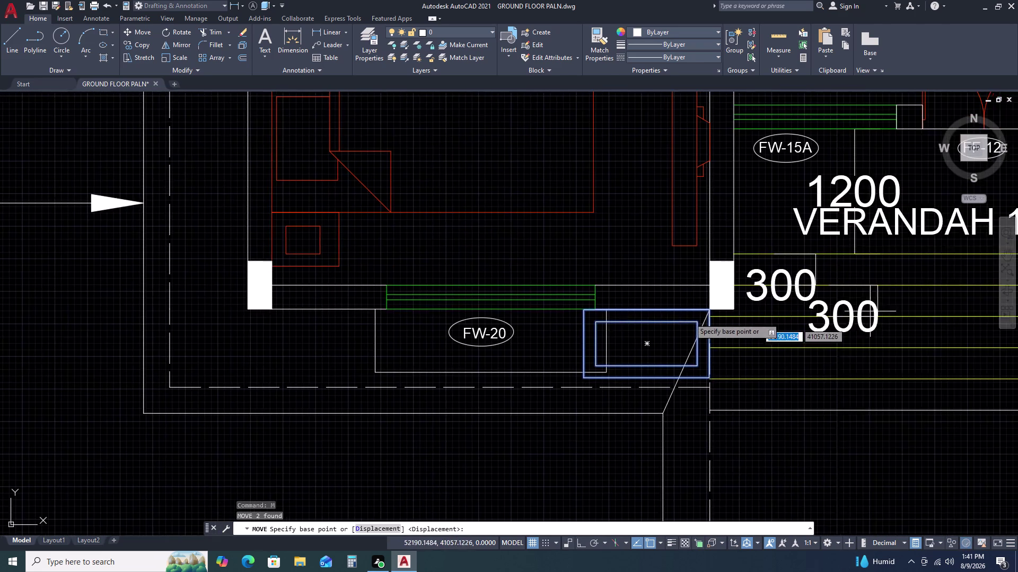
scroll(up, 3)
scroll(up, 3)
click(611, 283)
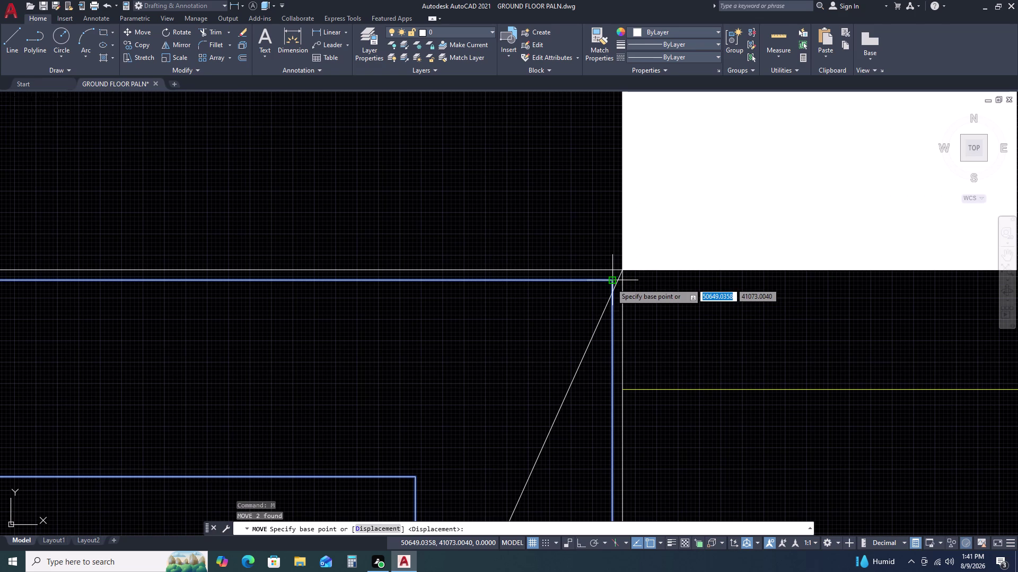
click(622, 272)
scroll(down, 3)
scroll(down, 3)
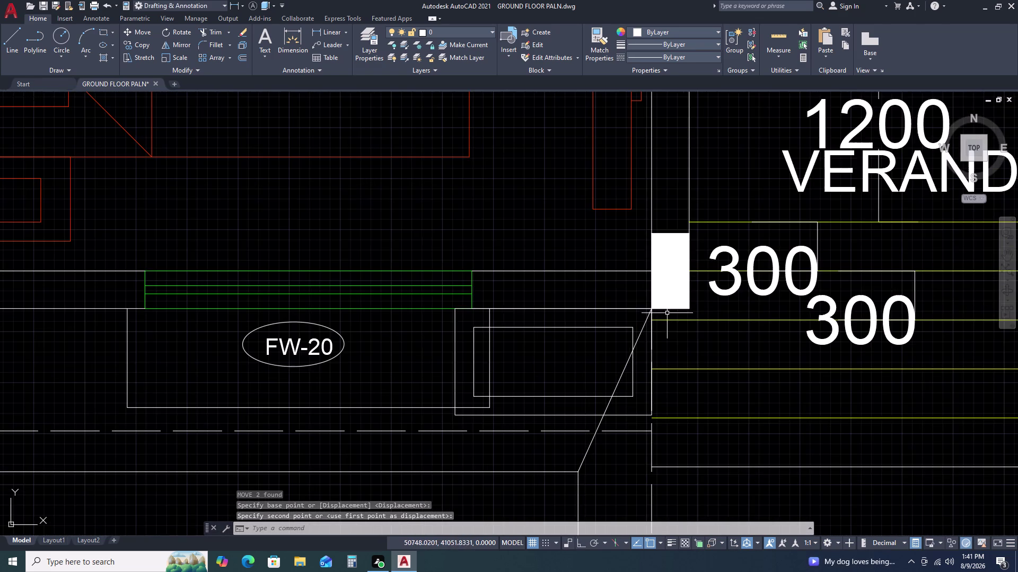
Move the right-hand double-rectangle box against the wall corner across the verandah.
middle_drag(740, 371, 512, 366)
scroll(down, 3)
scroll(up, 3)
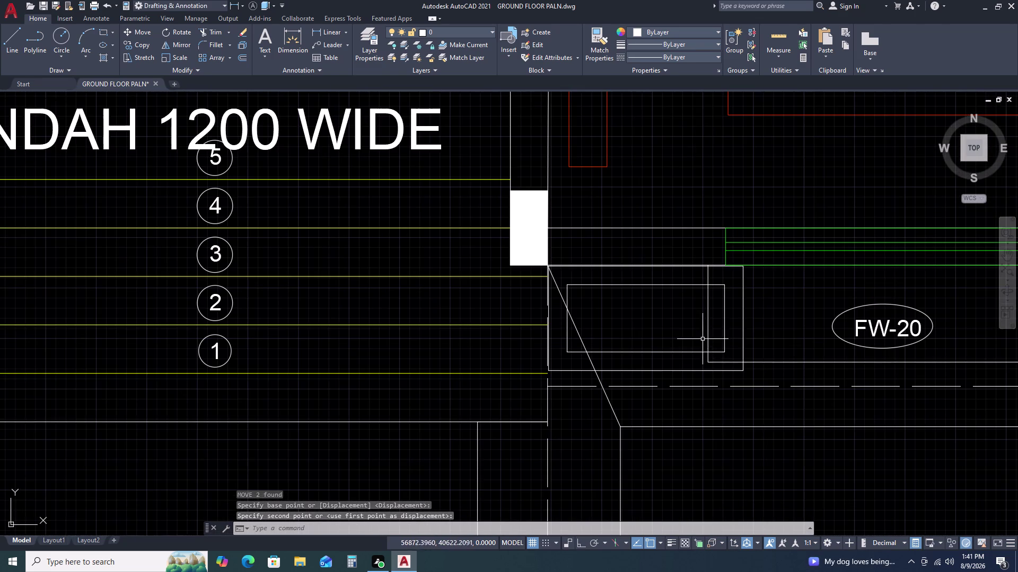
click(752, 325)
click(719, 333)
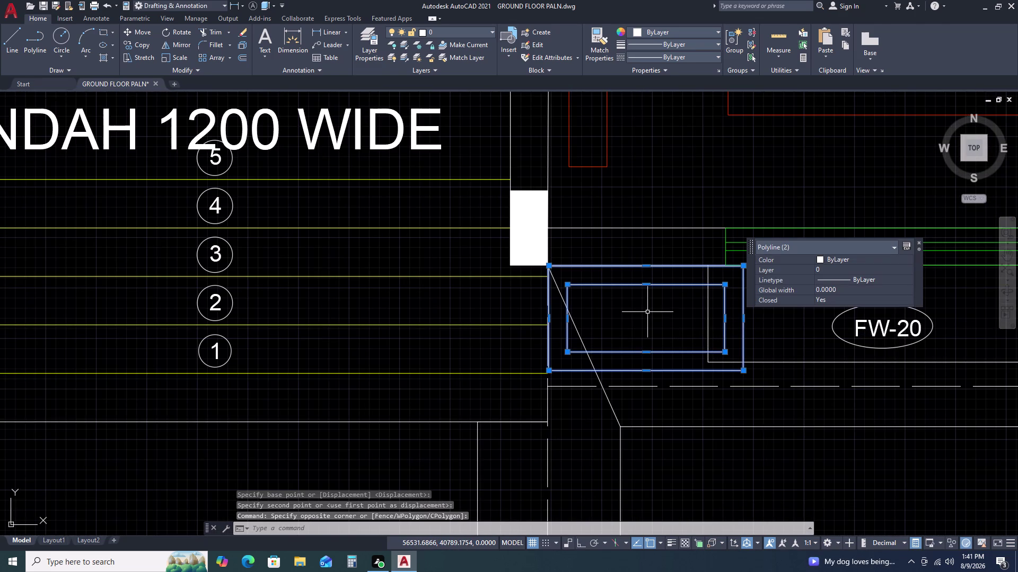
text(M)
key(space)
scroll(up, 3)
scroll(up, 3)
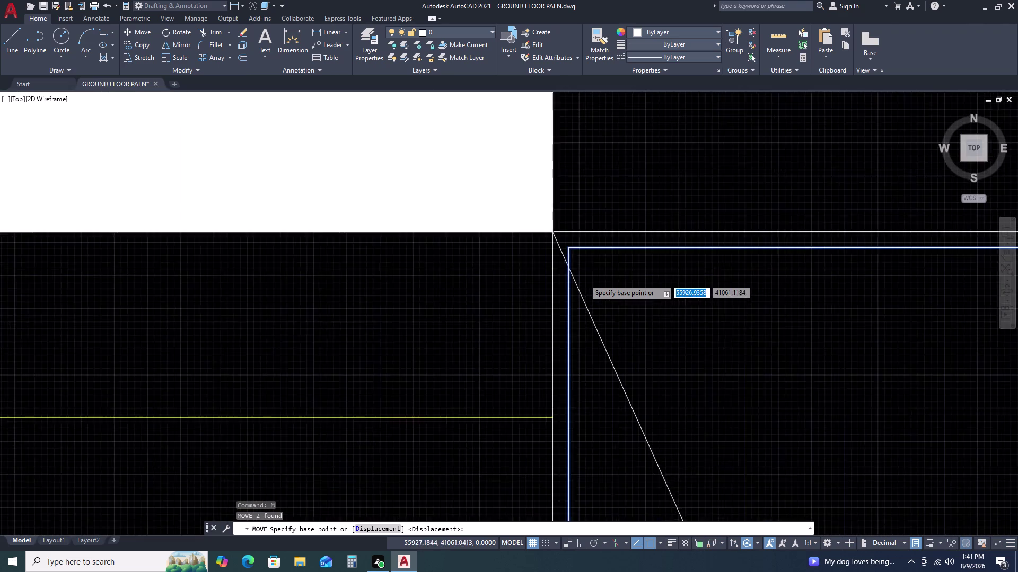
click(559, 230)
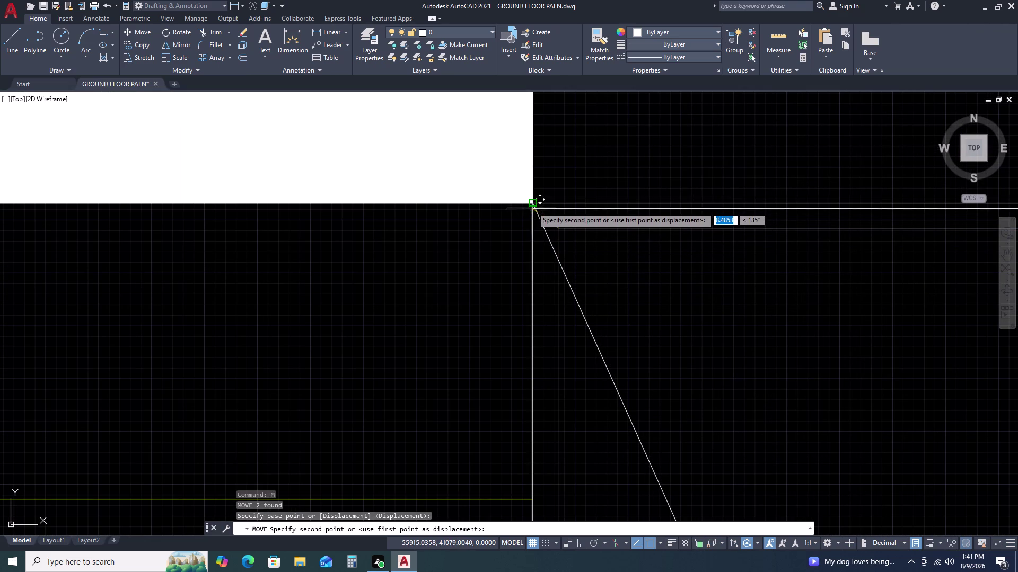
click(533, 206)
scroll(down, 3)
scroll(down, 3)
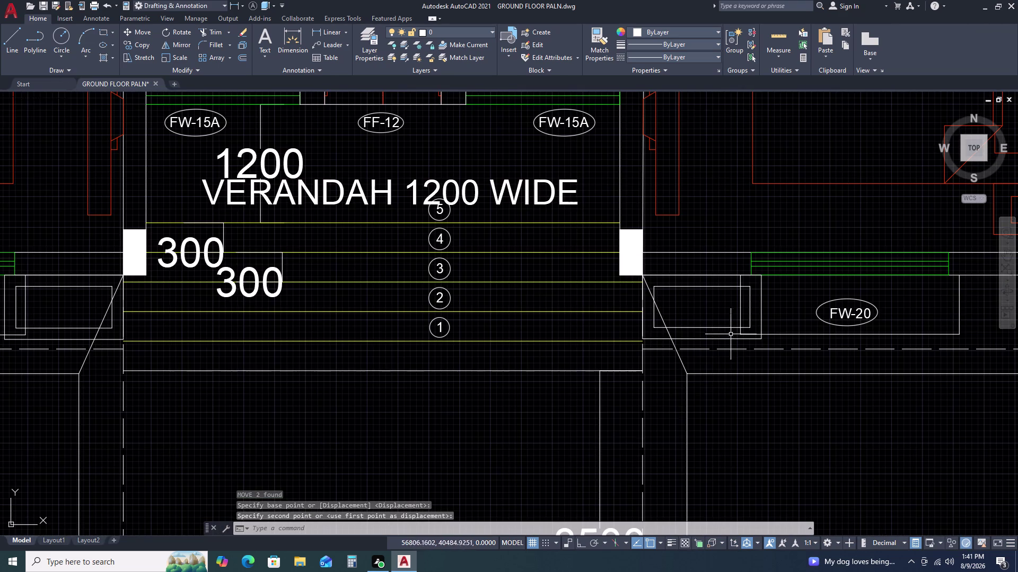
scroll(down, 3)
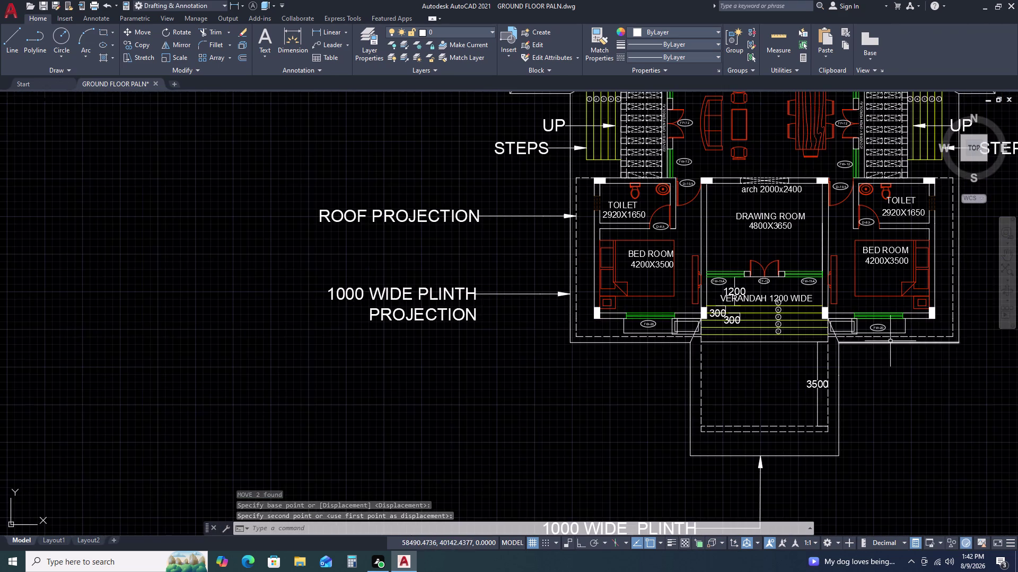
scroll(up, 3)
scroll(up, 3)
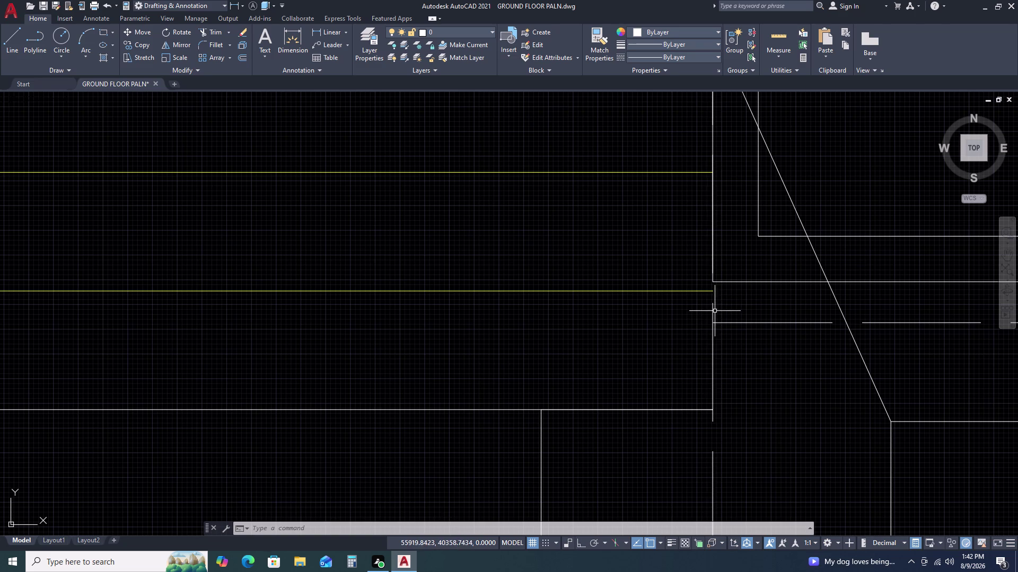
click(712, 306)
click(712, 302)
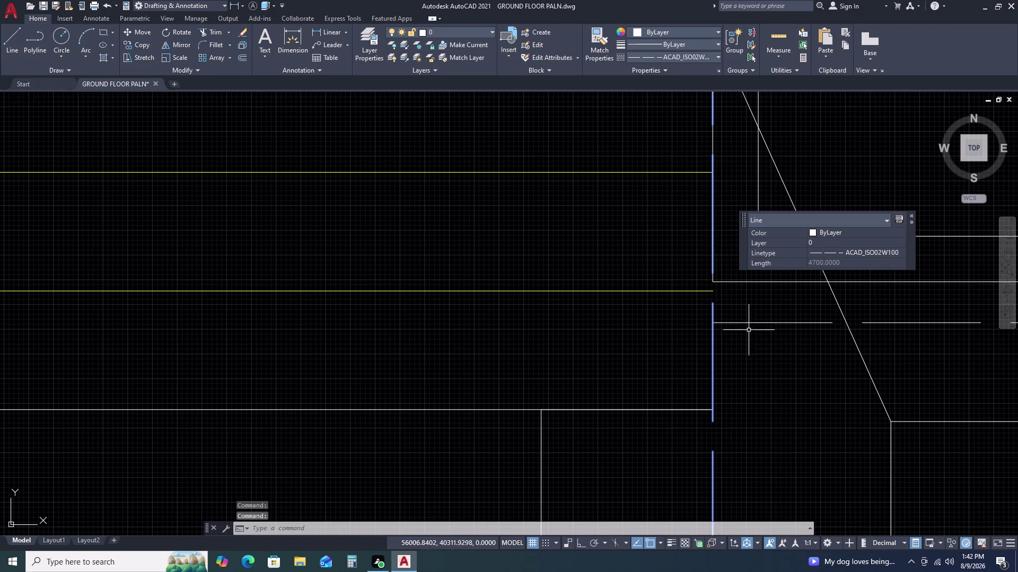
scroll(down, 3)
key(Escape)
scroll(down, 3)
scroll(down, 3)
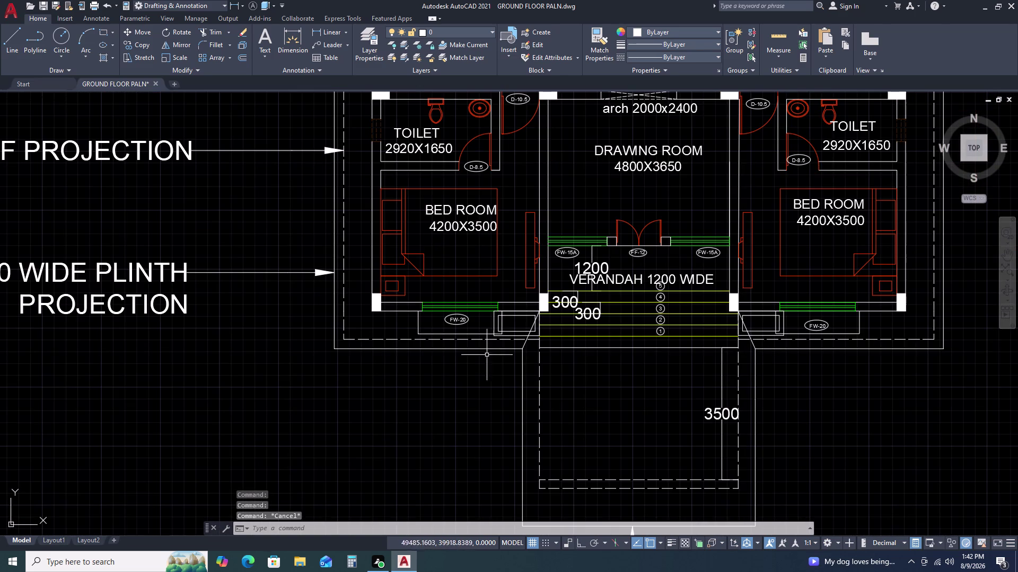
scroll(down, 3)
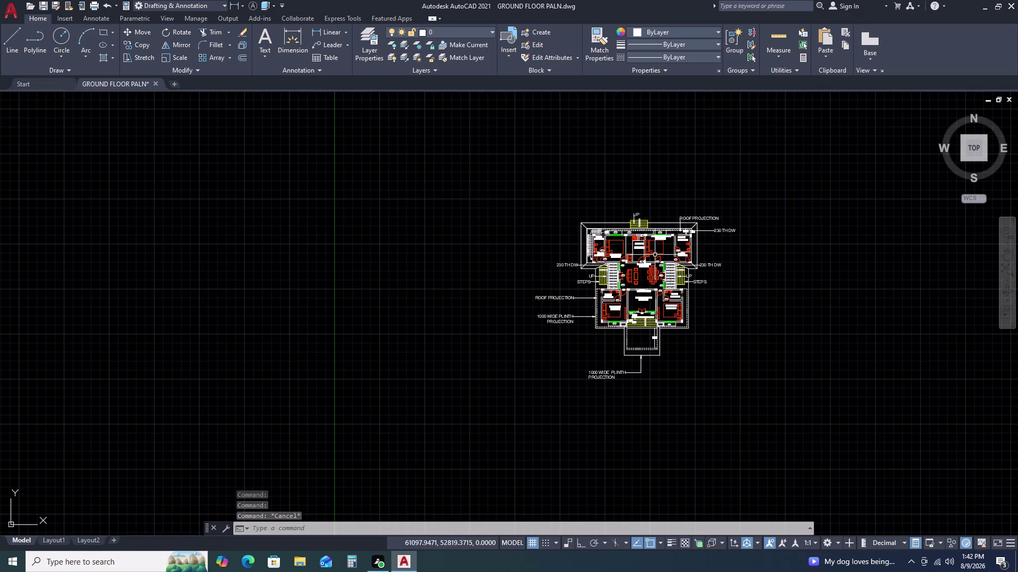
scroll(up, 3)
scroll(down, 3)
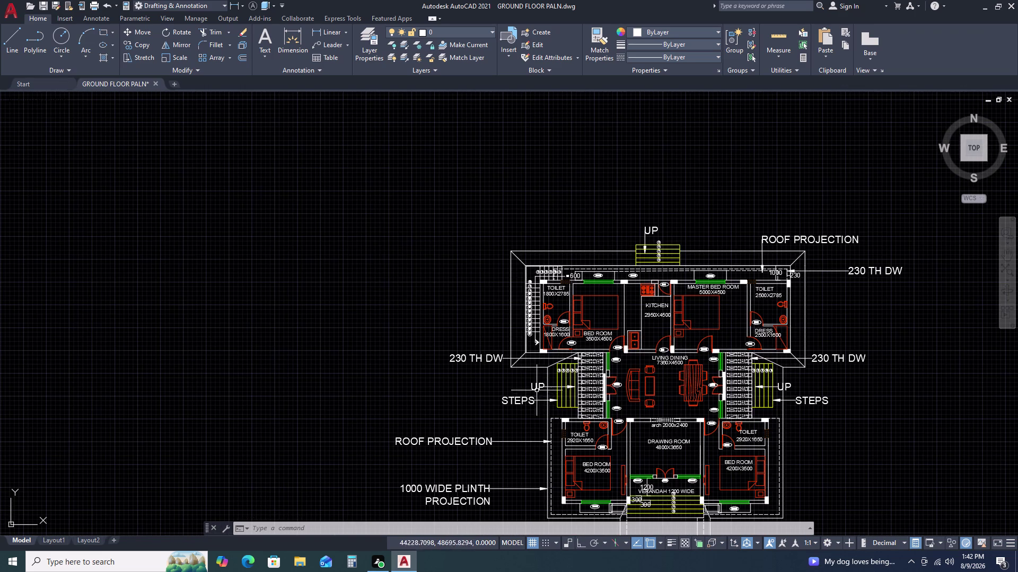
scroll(up, 3)
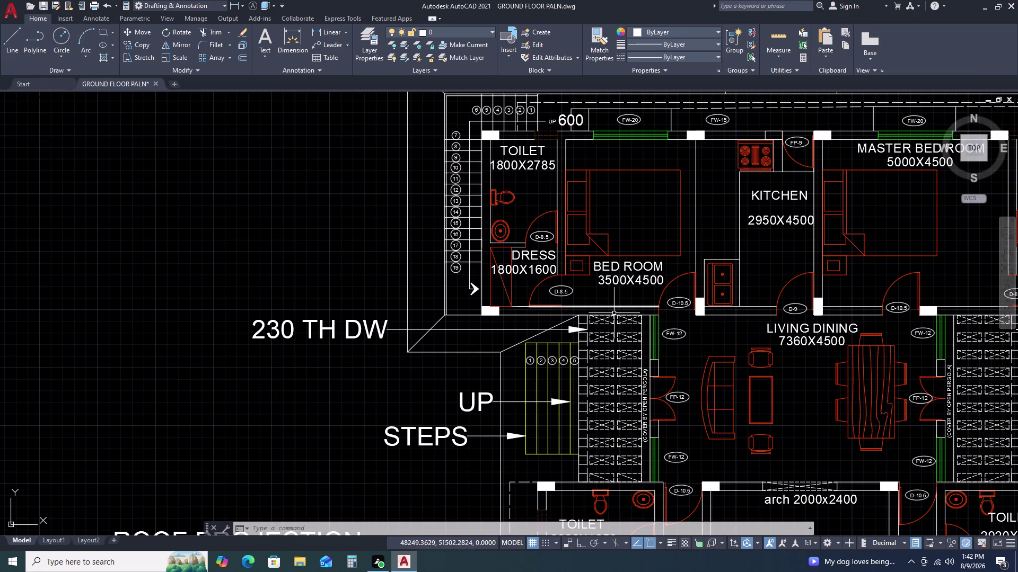
scroll(down, 3)
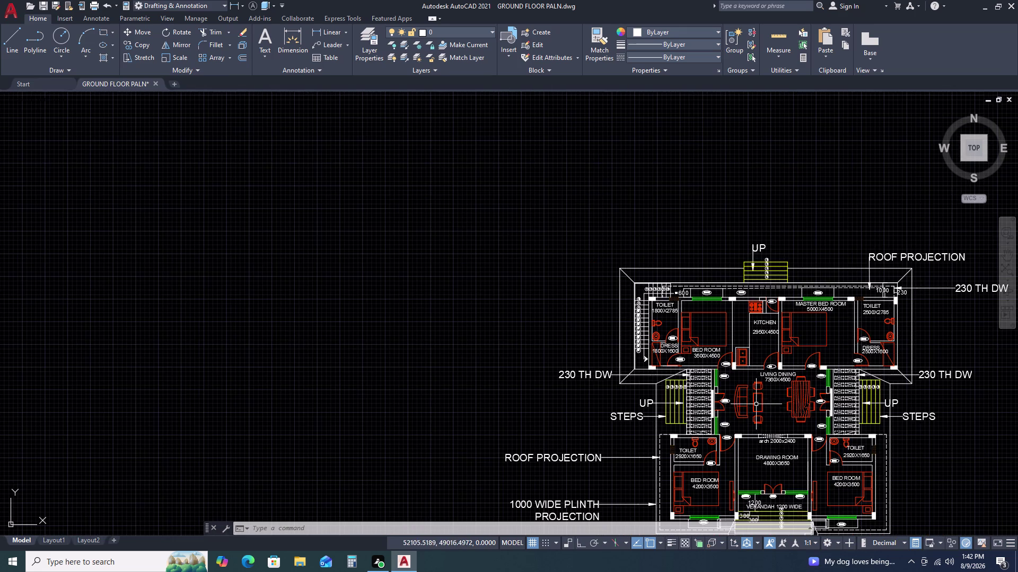
middle_drag(918, 452, 852, 394)
scroll(up, 3)
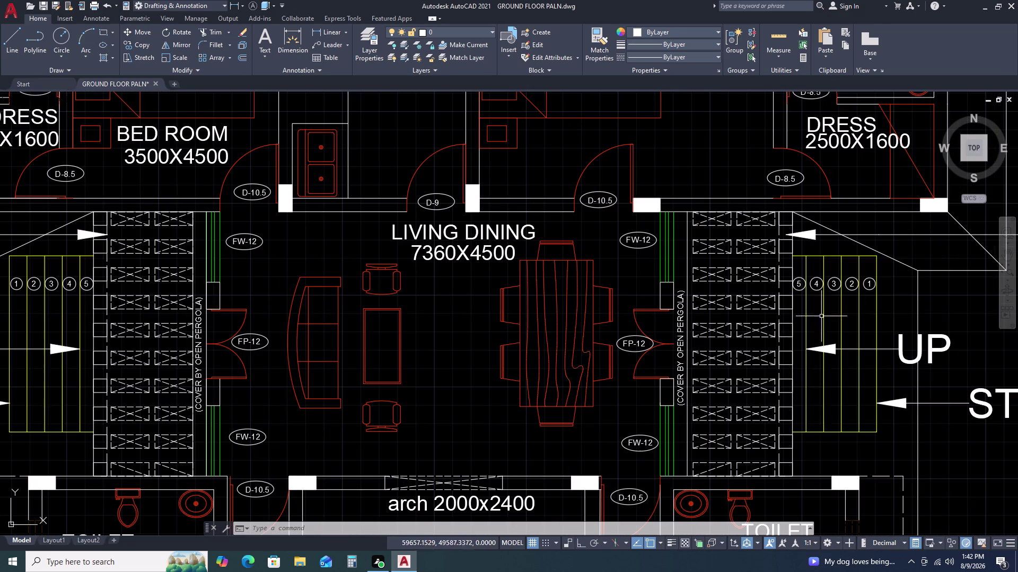
scroll(up, 3)
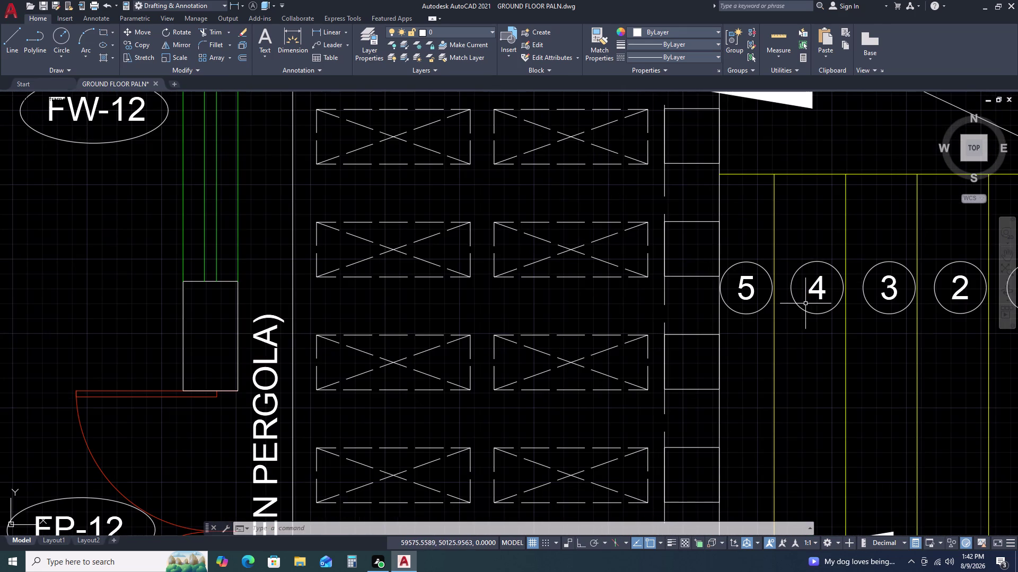
Copy the '1' step label to the right of the plan.
middle_drag(796, 370, 615, 260)
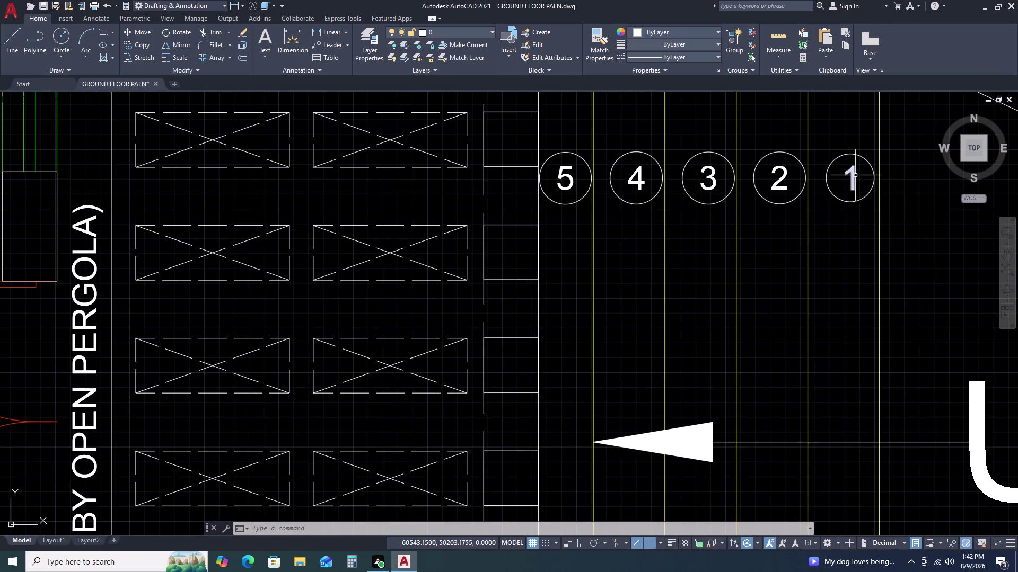
click(855, 176)
key(c)
text(O)
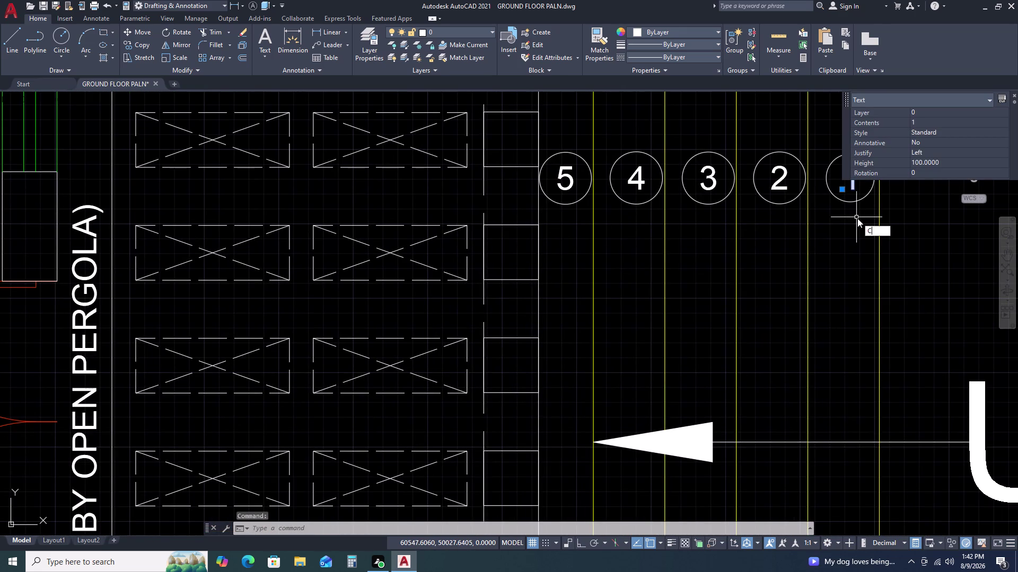
key(space)
double_click(849, 223)
scroll(down, 3)
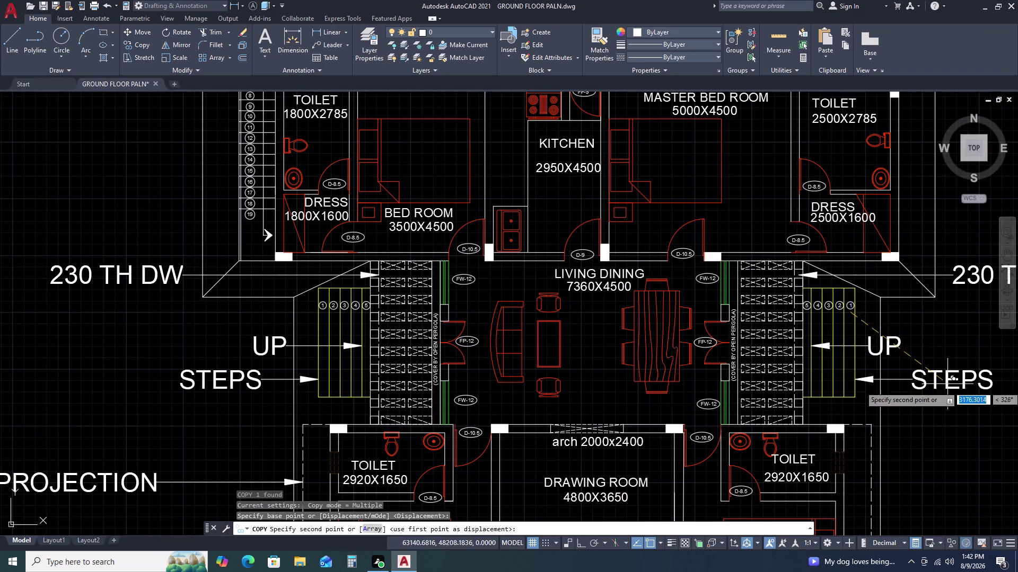
middle_drag(951, 430, 797, 303)
click(782, 335)
key(Escape)
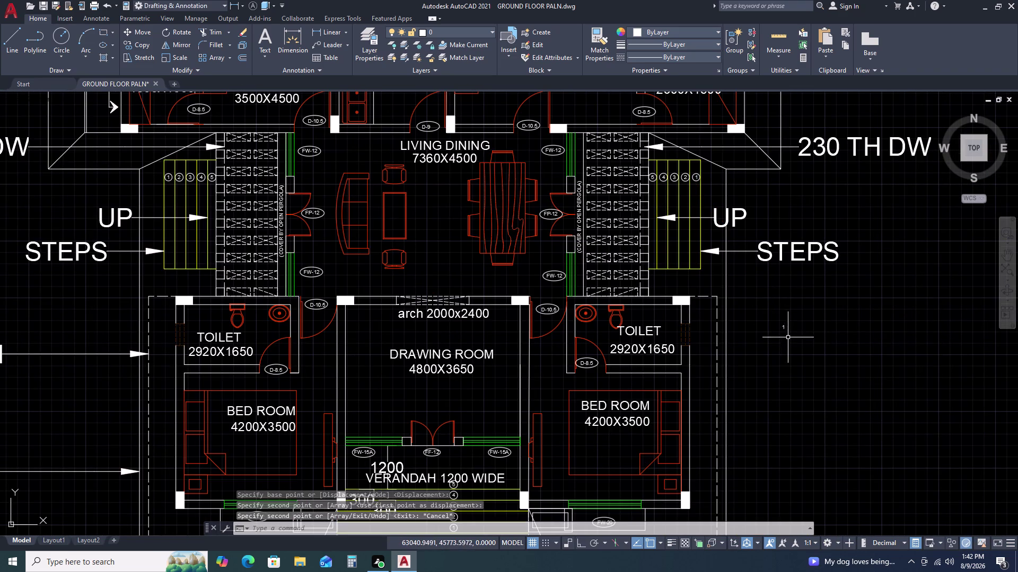
Edit the copied label to read 'LVL =+900'.
double_click(782, 329)
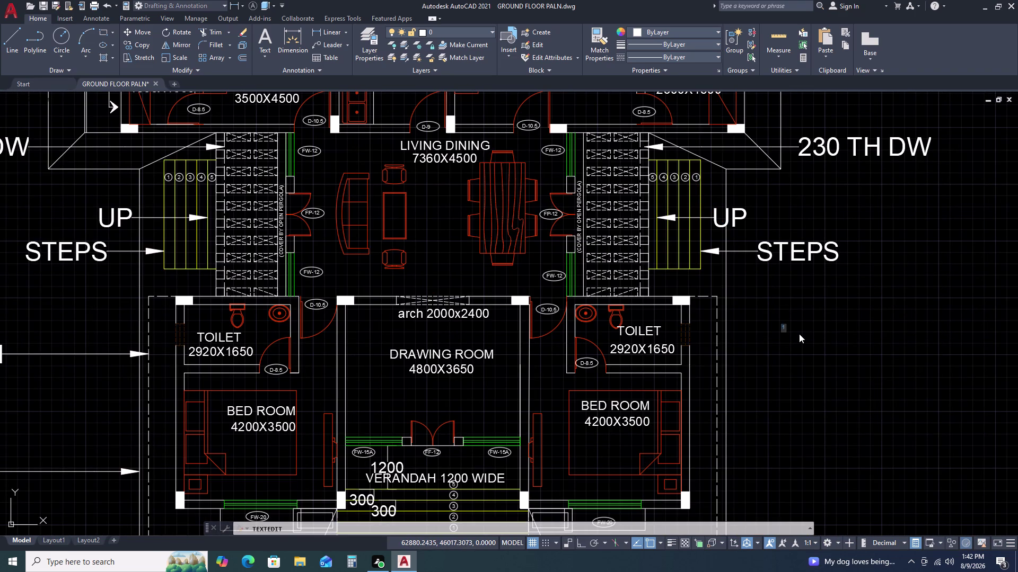
key(l)
key(v)
key(l)
key(space)
key(equal)
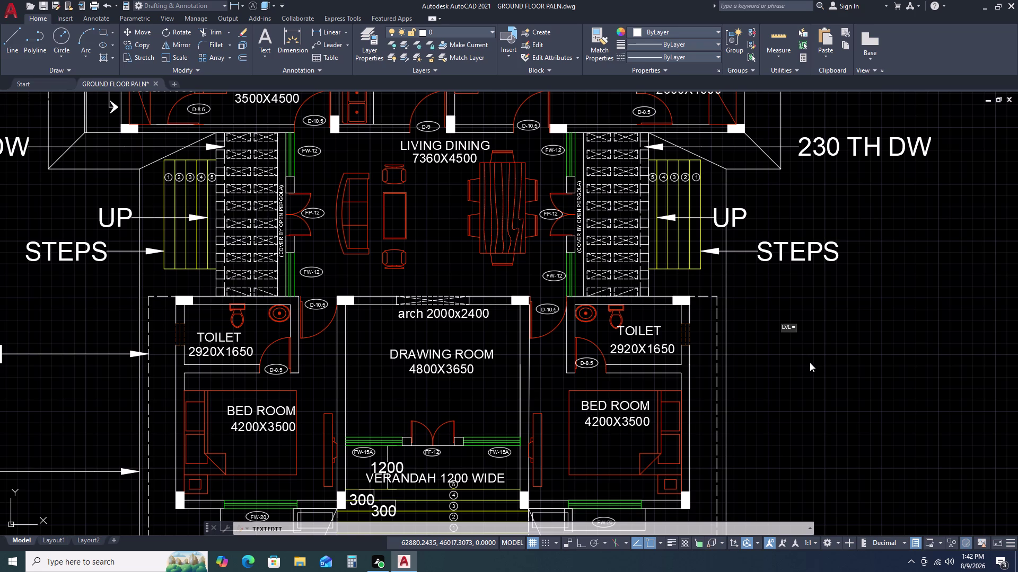
key(shift+plus)
key(9)
text(00)
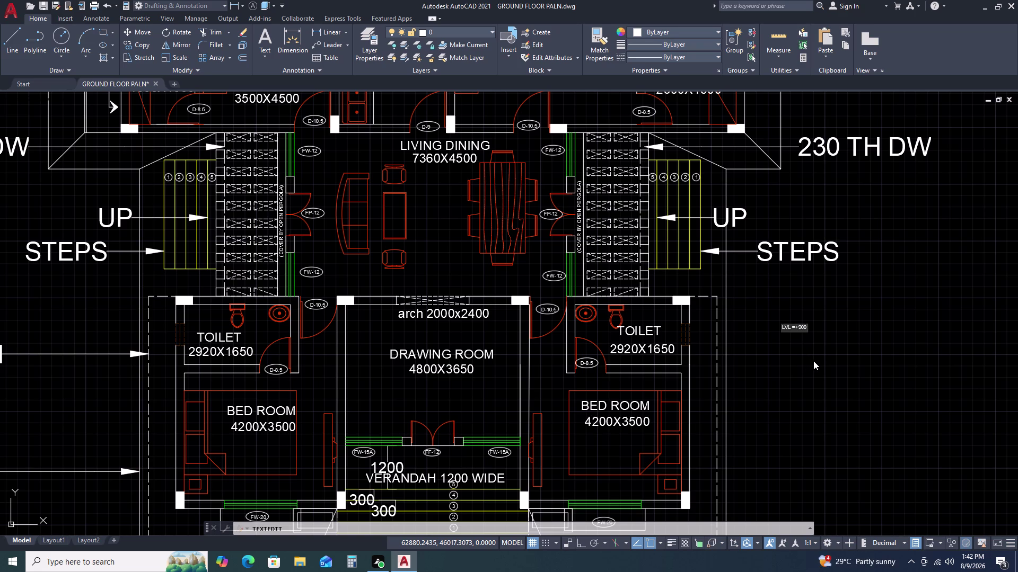
Rotate the LVL =+900 label 90° to vertical with Ortho on.
click(865, 363)
key(Escape)
click(811, 314)
click(802, 346)
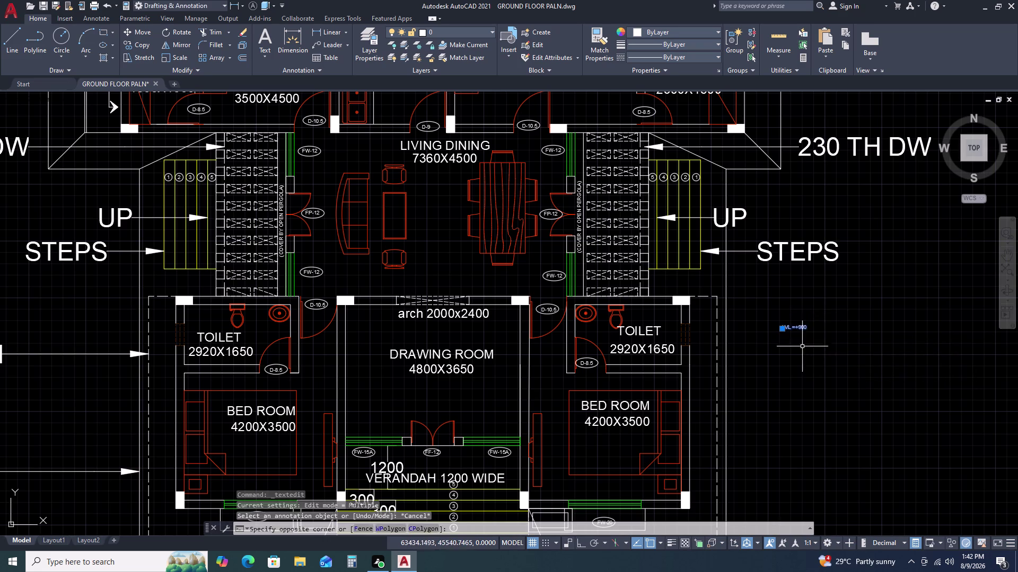
key(r)
key(o)
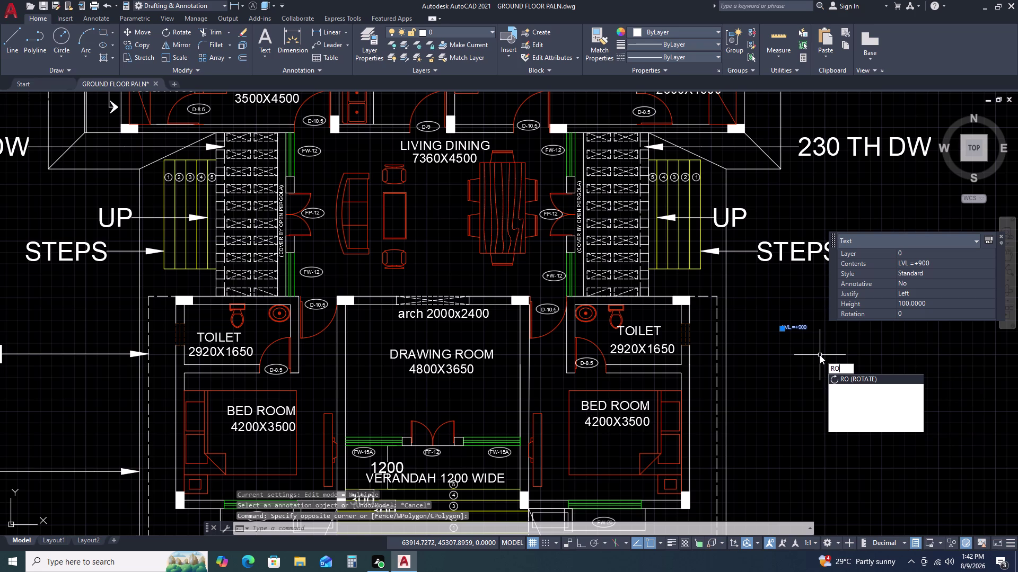
key(space)
double_click(826, 335)
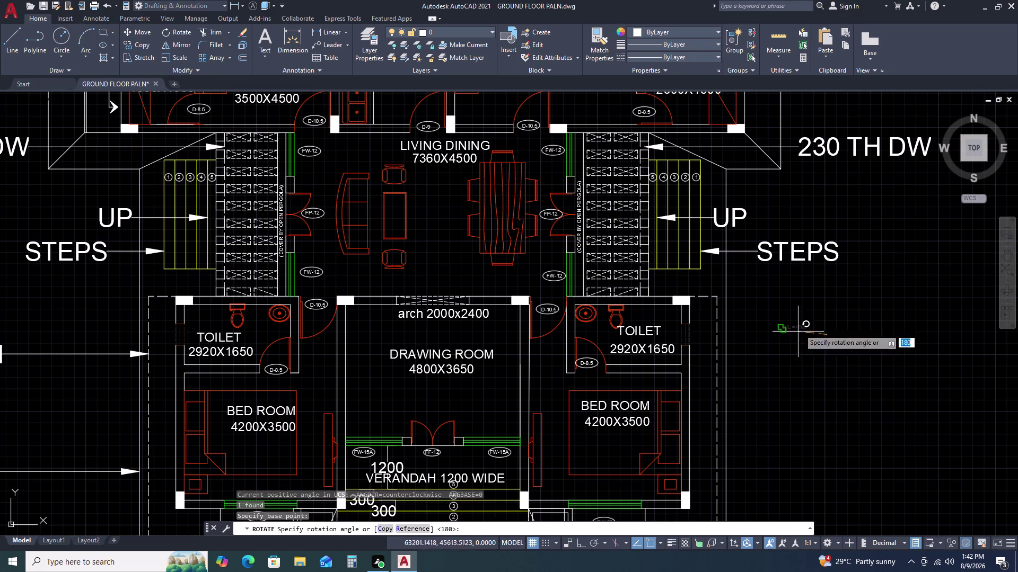
key(F8)
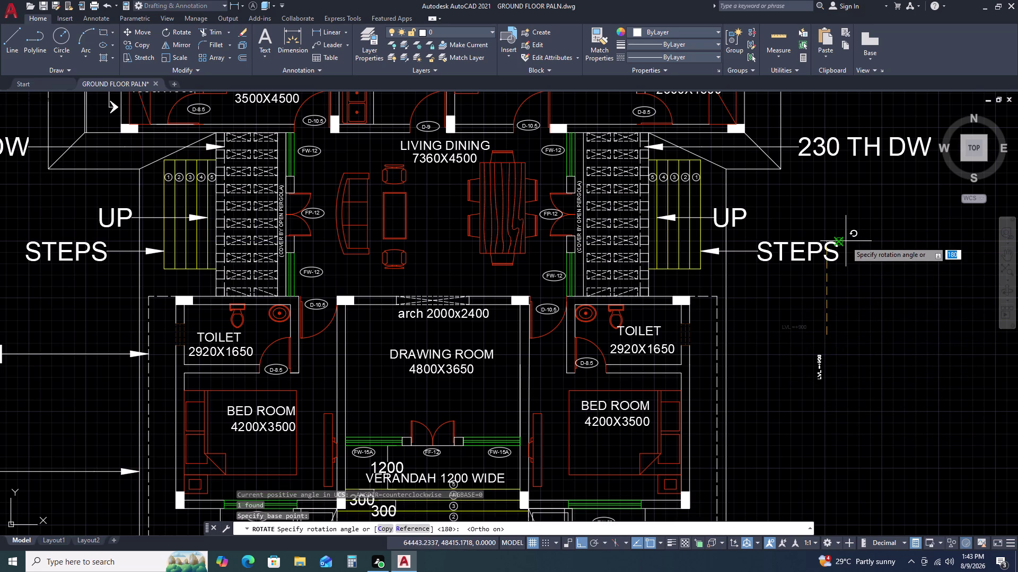
click(829, 206)
Move the vertical label beside the right-hand steps' UP arrow.
click(829, 370)
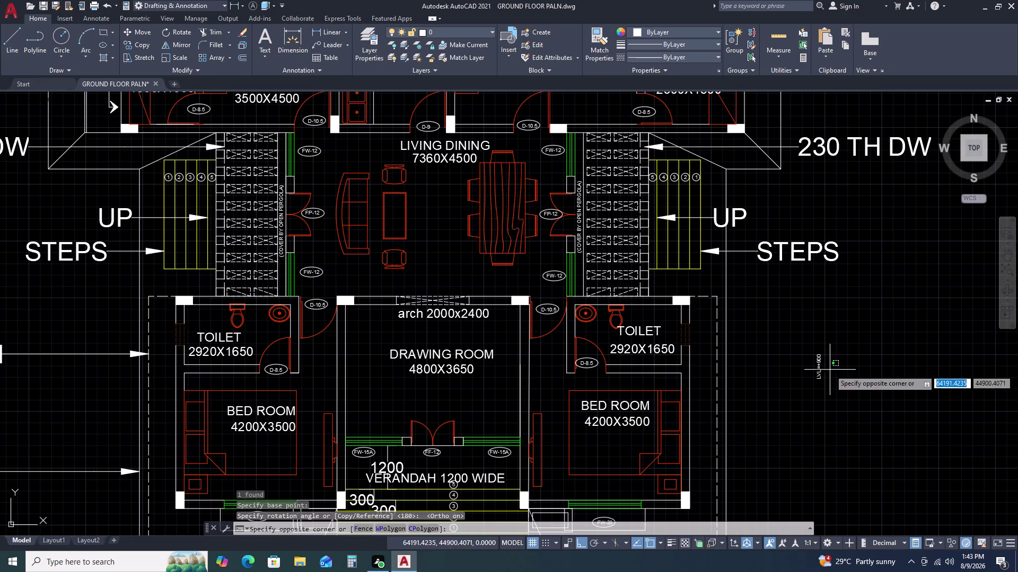
click(812, 393)
text(M)
key(space)
click(824, 381)
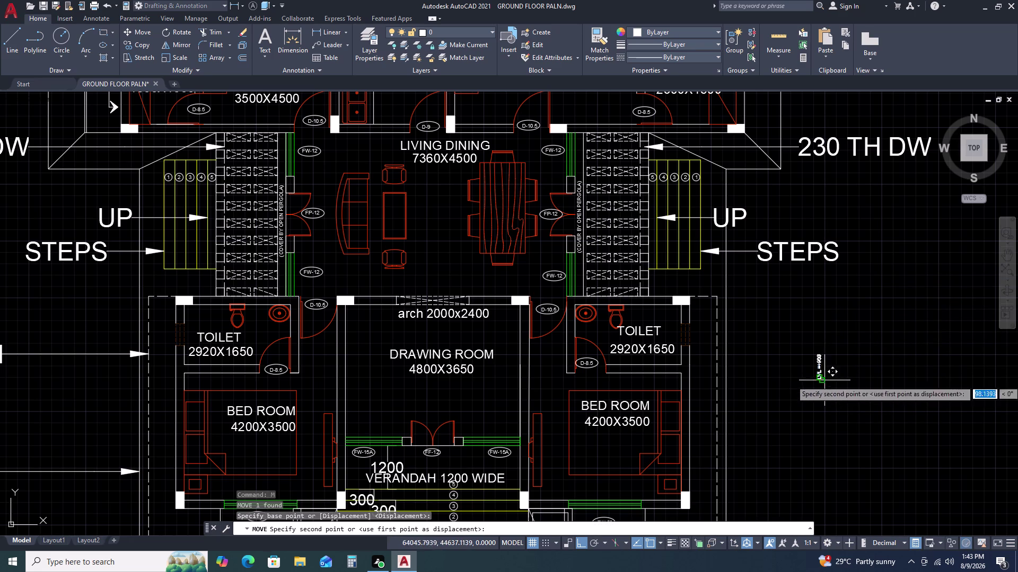
key(F8)
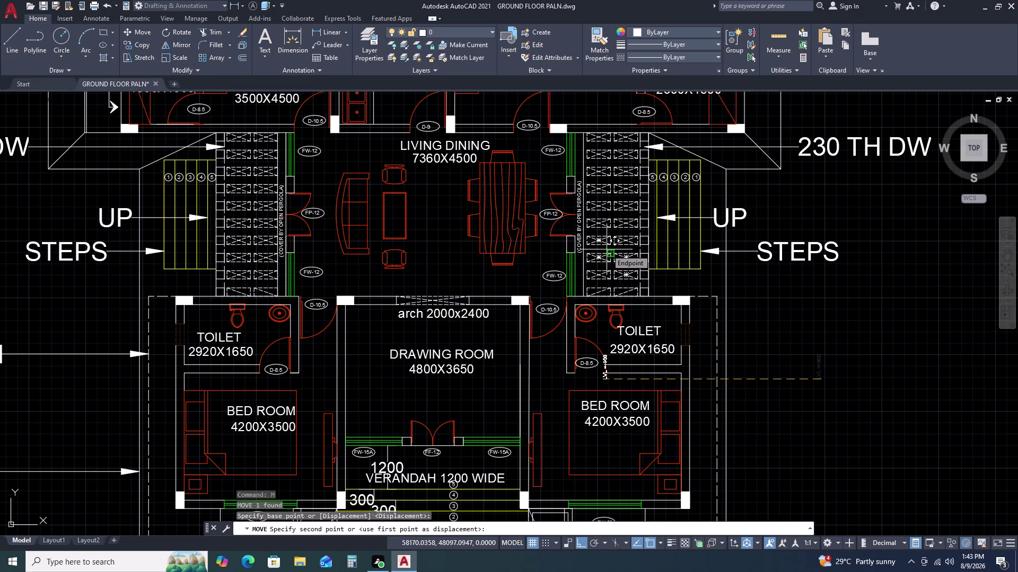
scroll(up, 3)
scroll(down, 3)
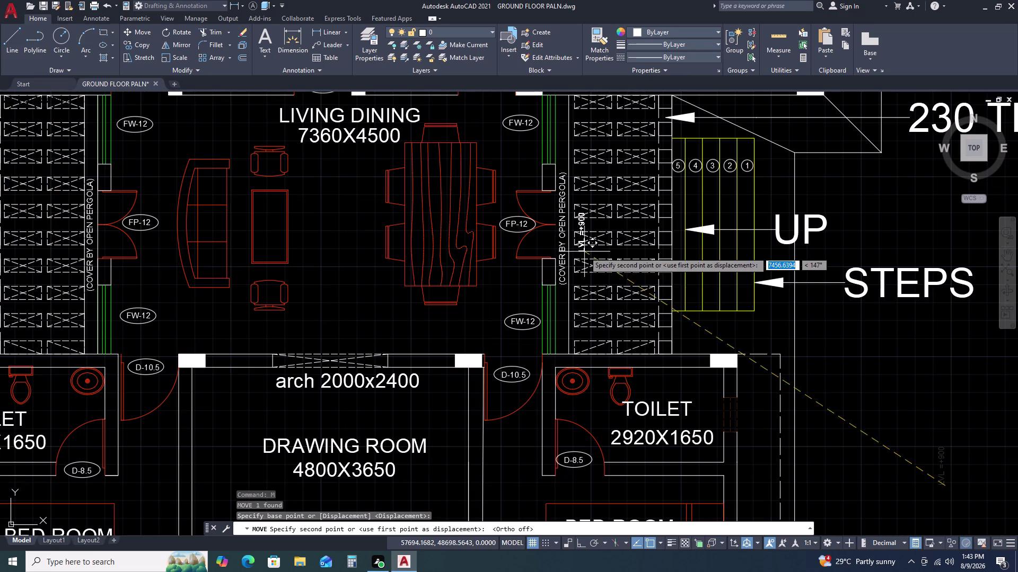
scroll(up, 3)
click(680, 251)
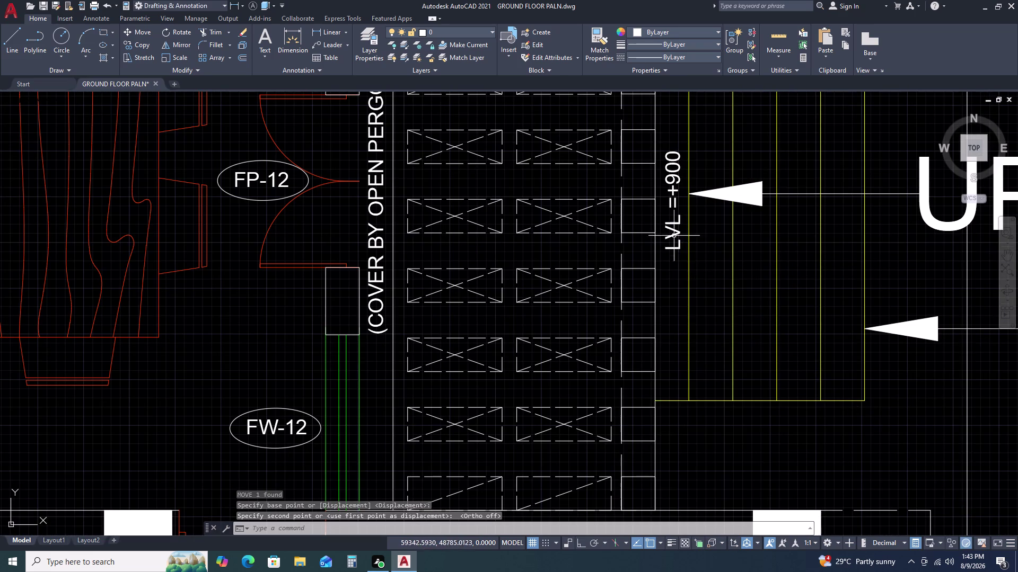
Copy the existing LVL =+900 label to beside the left-hand steps' UP arrow.
click(674, 231)
text(CO)
key(space)
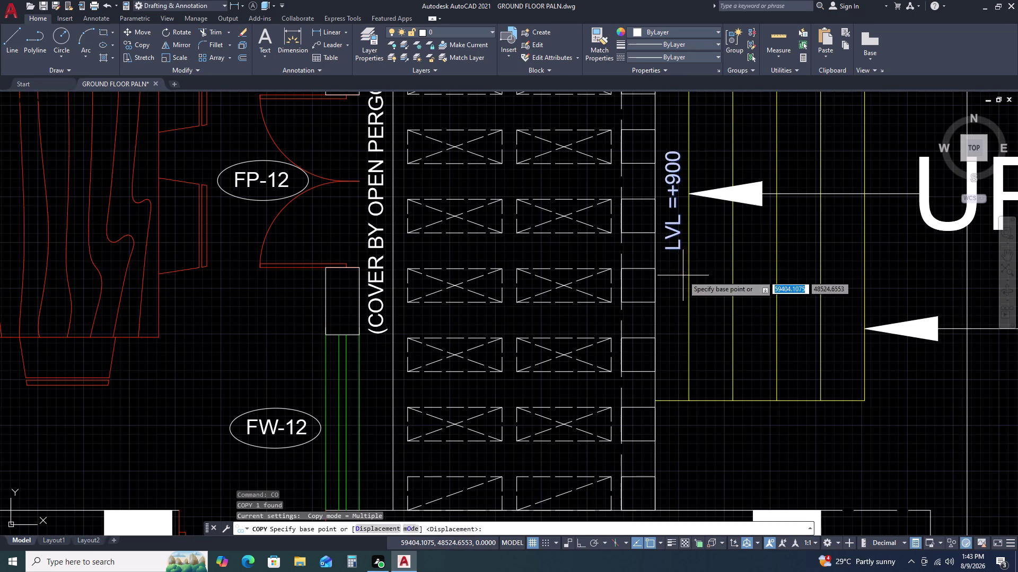
double_click(683, 275)
scroll(down, 3)
middle_drag(373, 266, 694, 282)
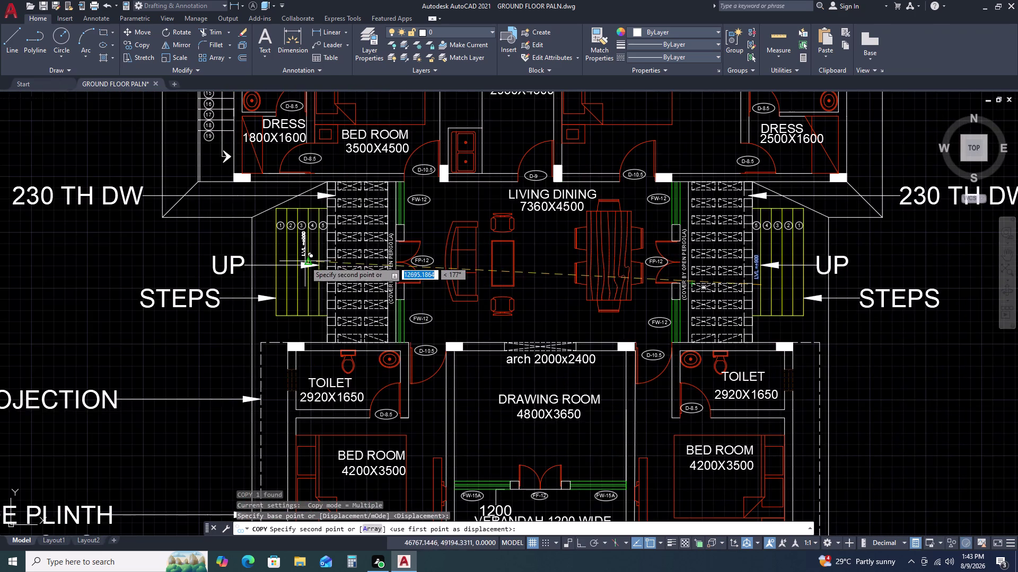
scroll(up, 3)
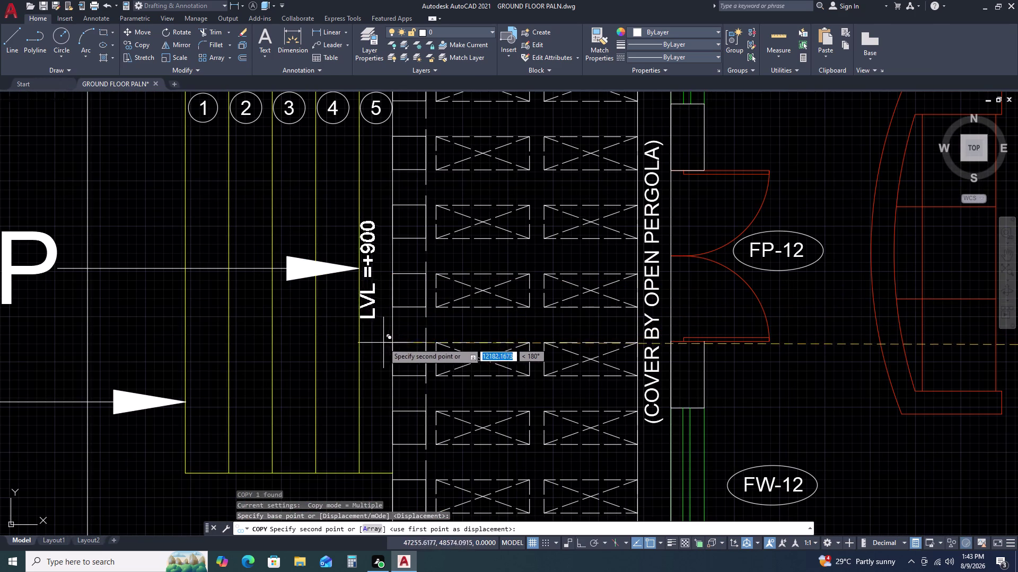
click(390, 350)
key(Escape)
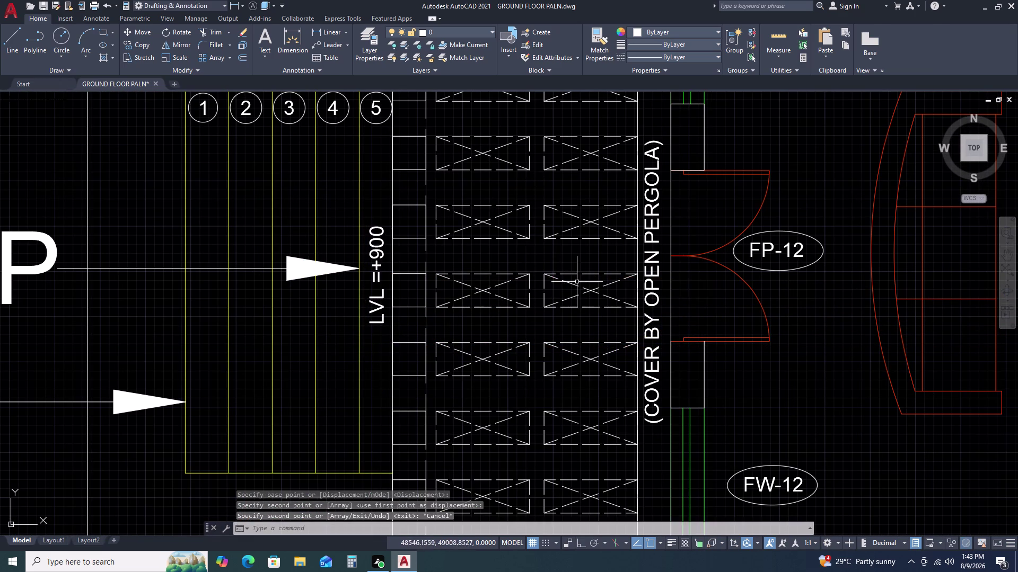
scroll(down, 3)
scroll(down, 3)
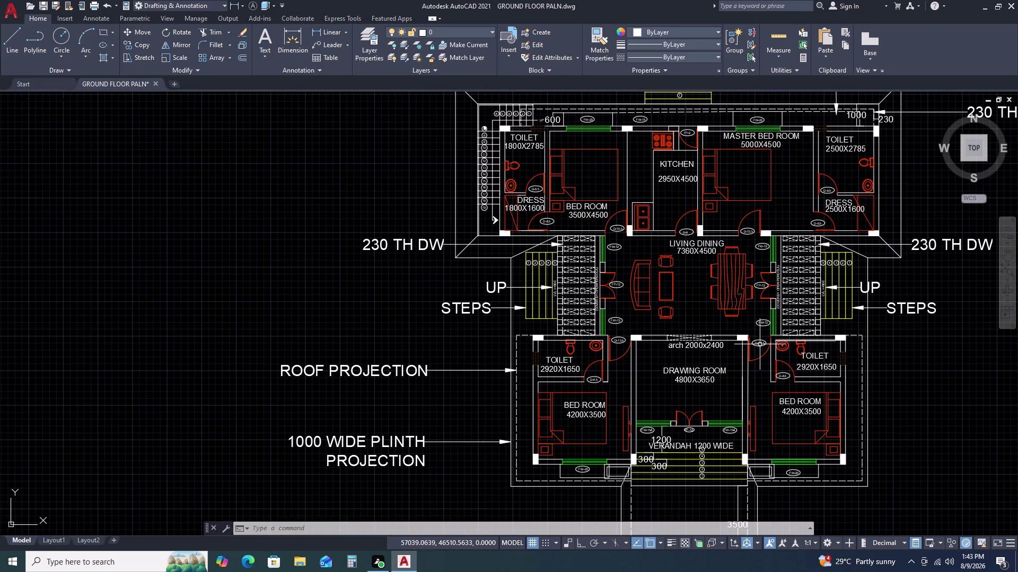
scroll(down, 3)
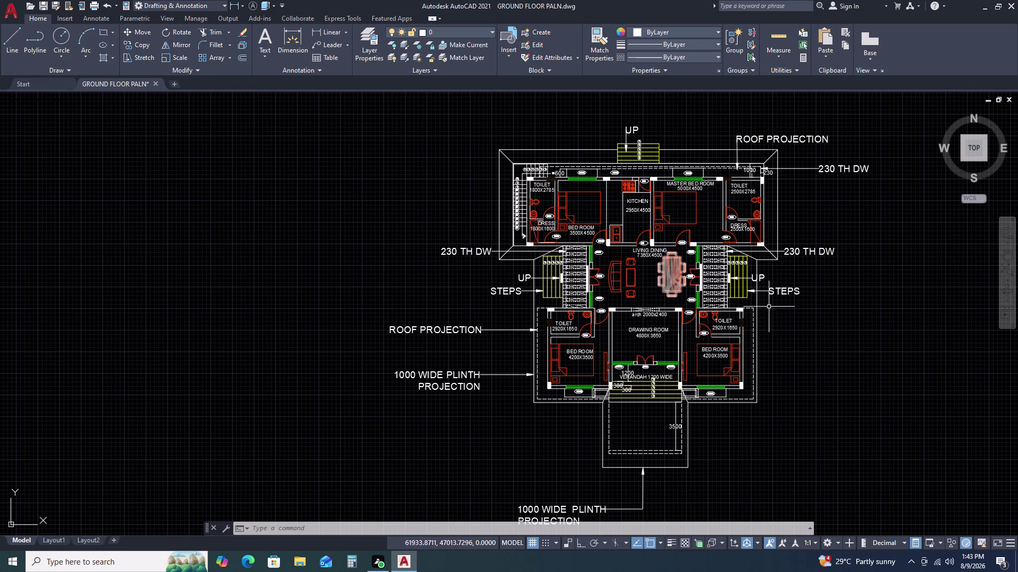
text(L)
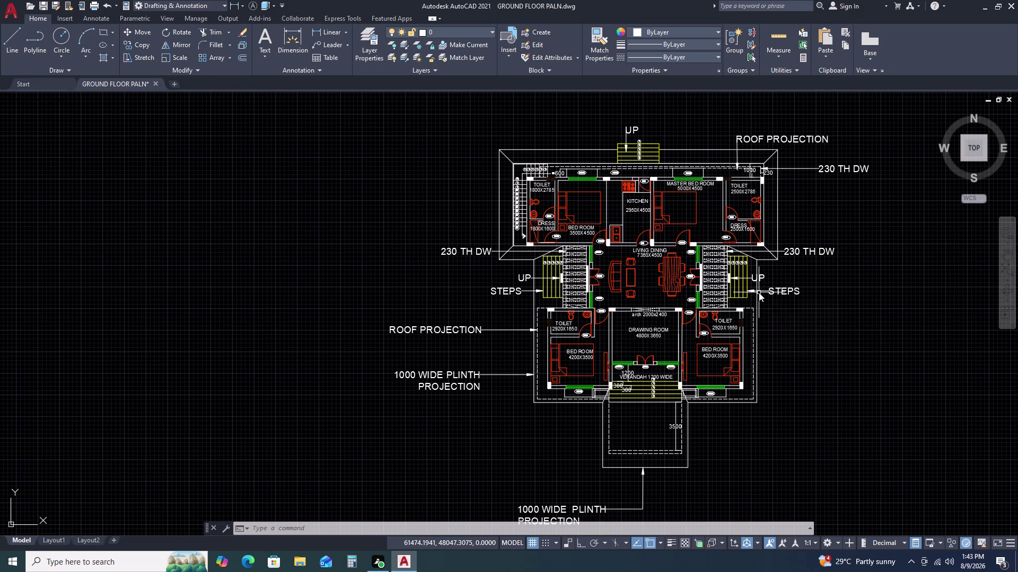
key(space)
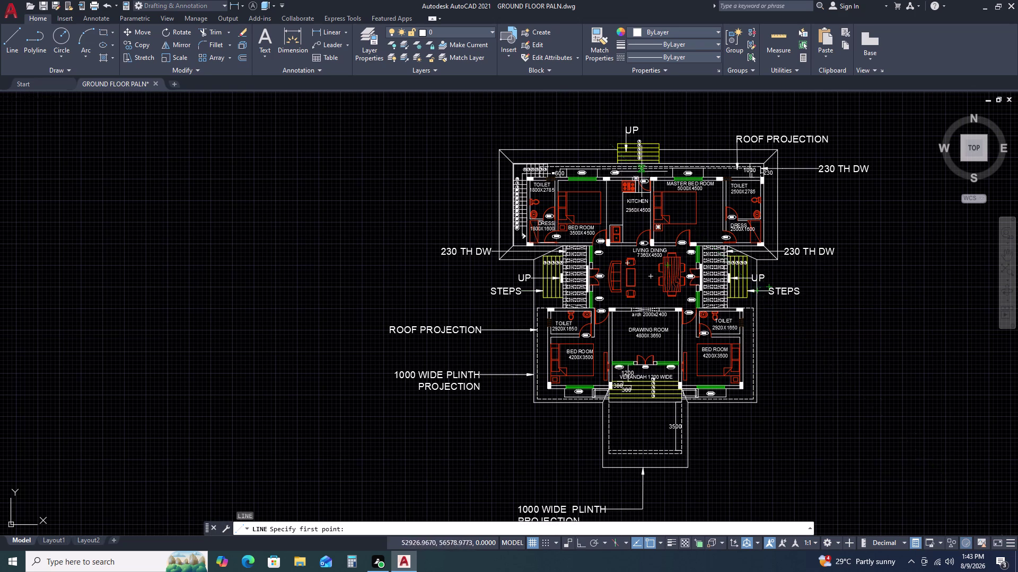
scroll(up, 3)
click(642, 105)
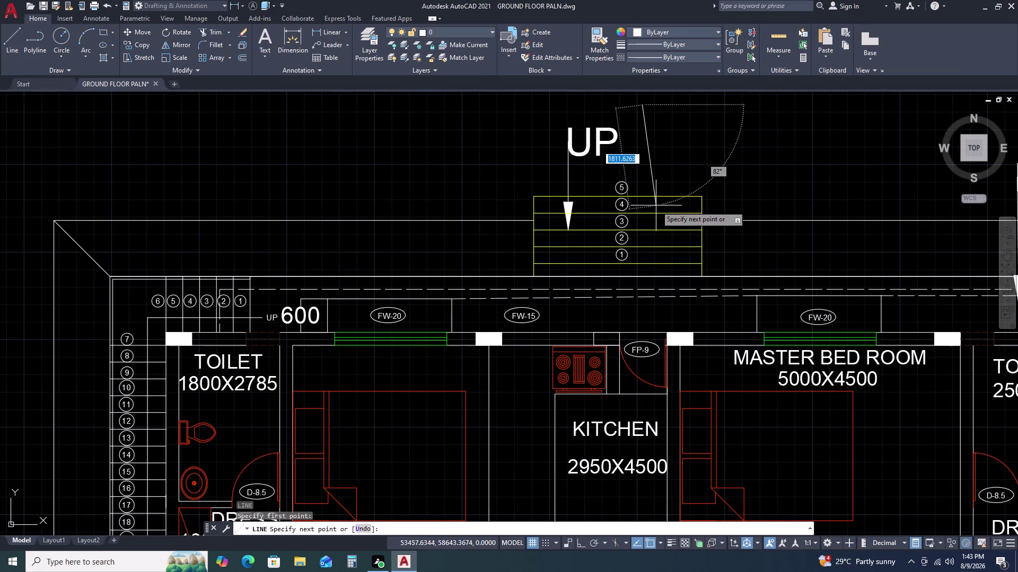
key(F8)
scroll(down, 3)
scroll(down, 3)
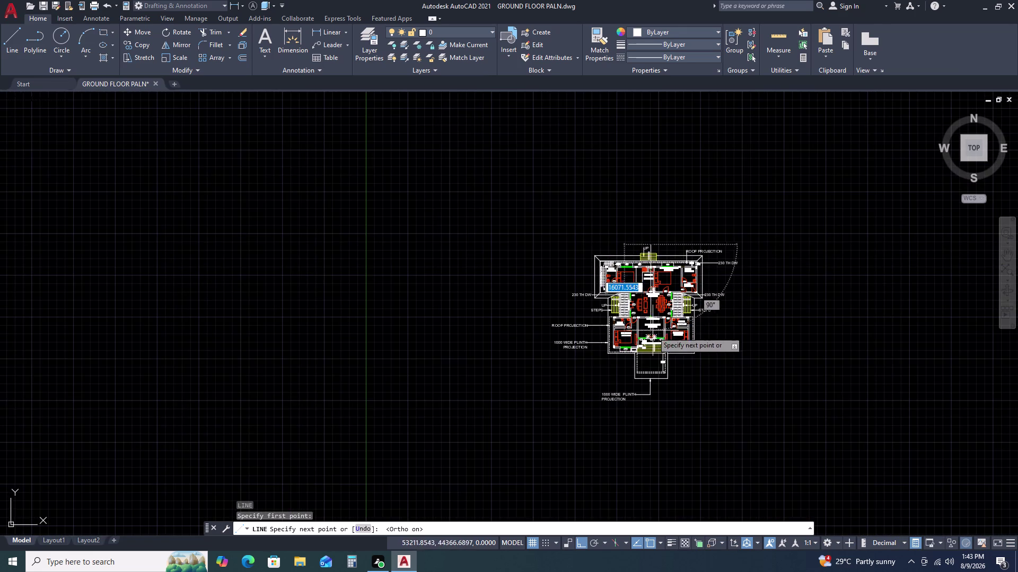
scroll(up, 3)
scroll(up, 3)
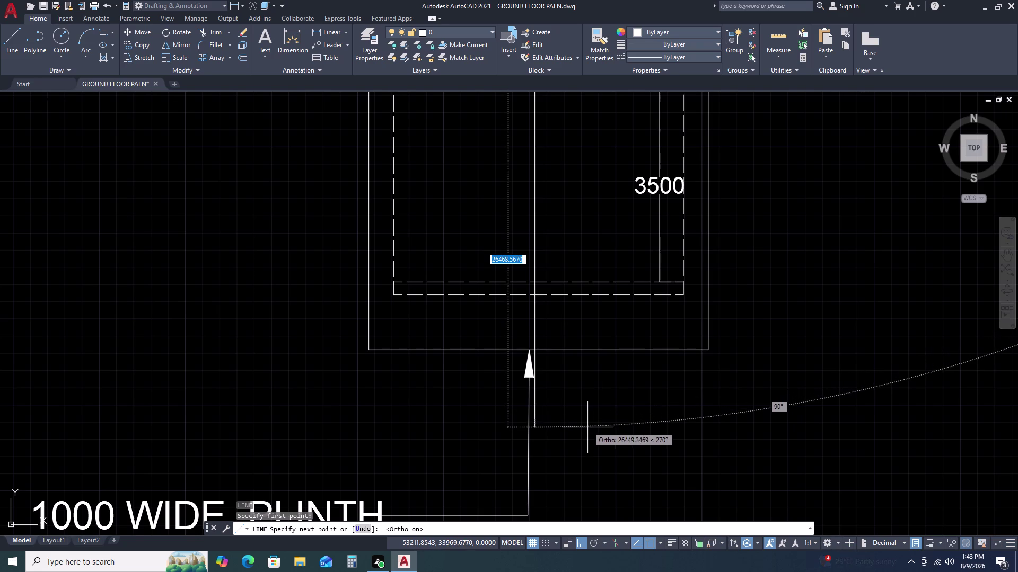
Shift the 1000 WIDE PLINTH PROJECTION leader slightly to the left.
click(570, 439)
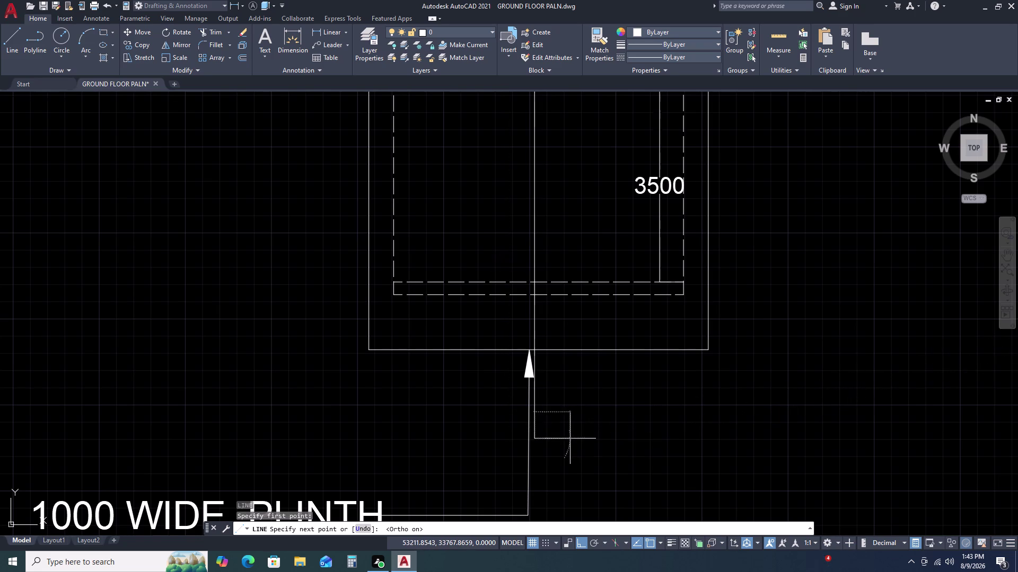
key(Escape)
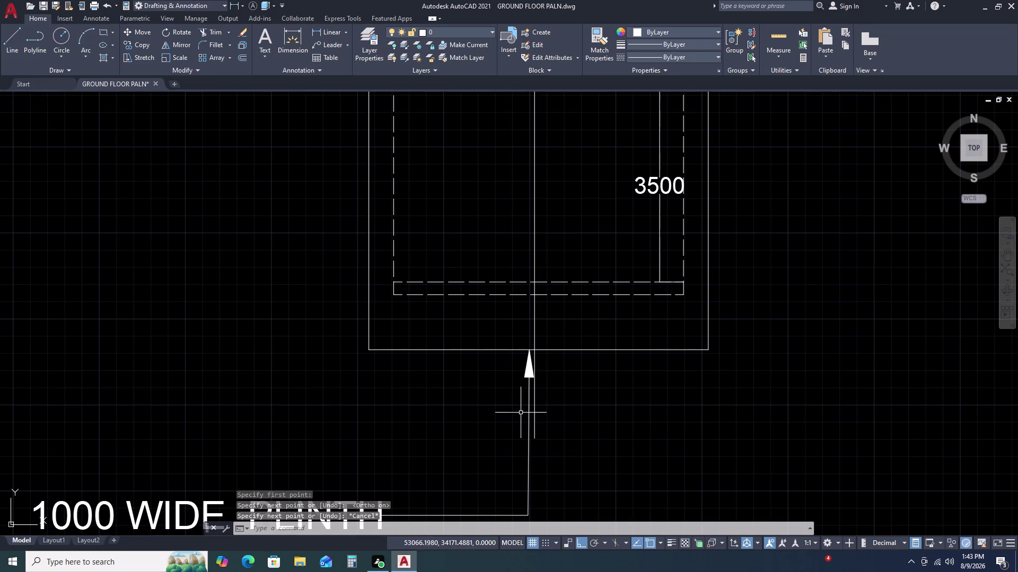
double_click(527, 367)
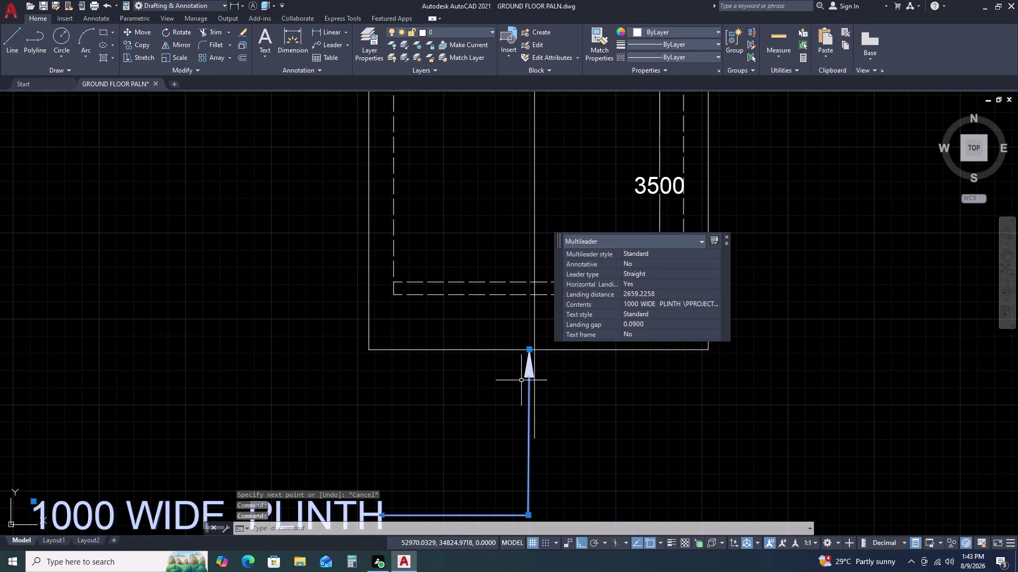
text(M)
key(space)
click(526, 350)
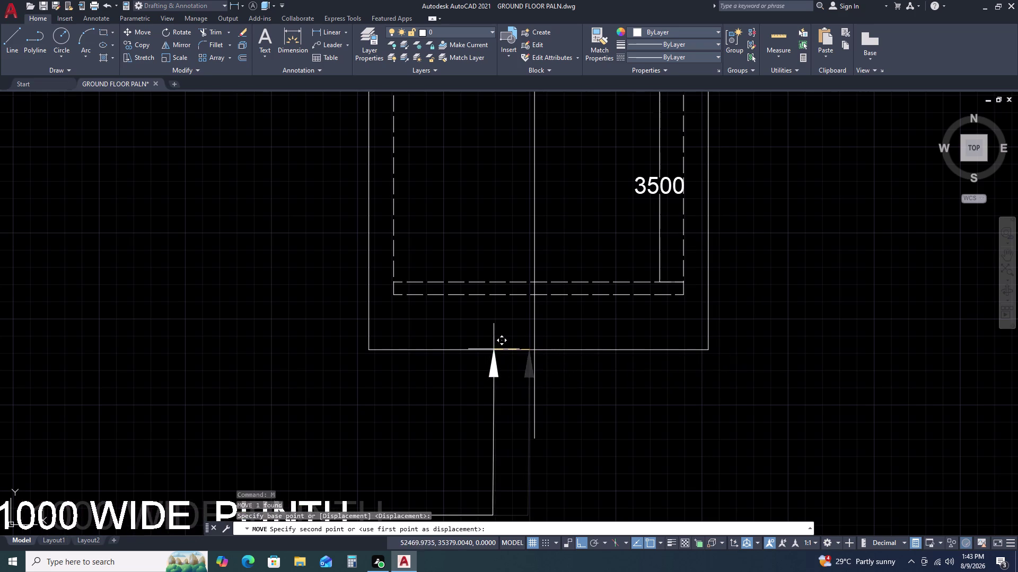
click(480, 349)
key(Escape)
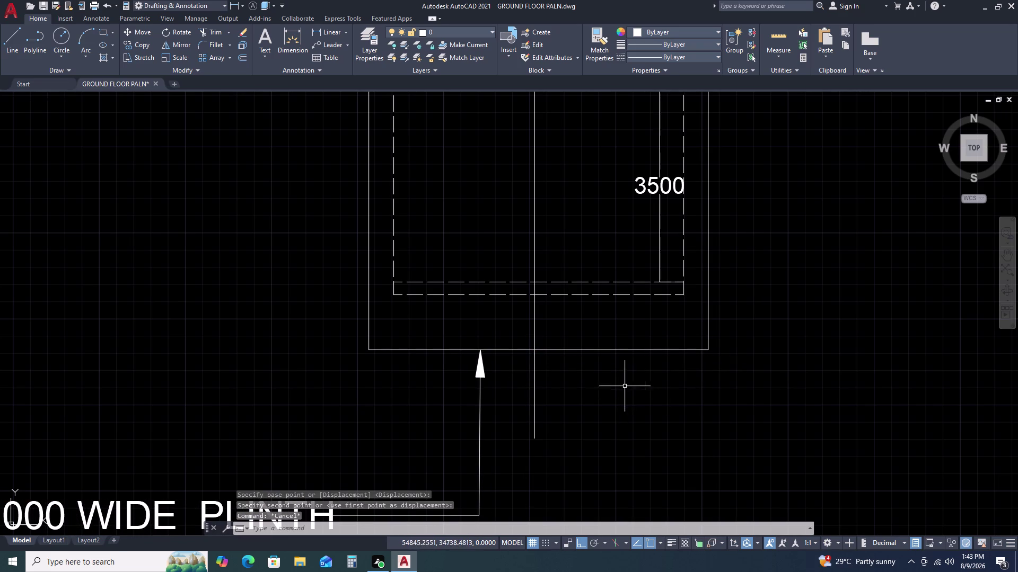
Draw a small circle below the plinth projection.
key(c)
key(space)
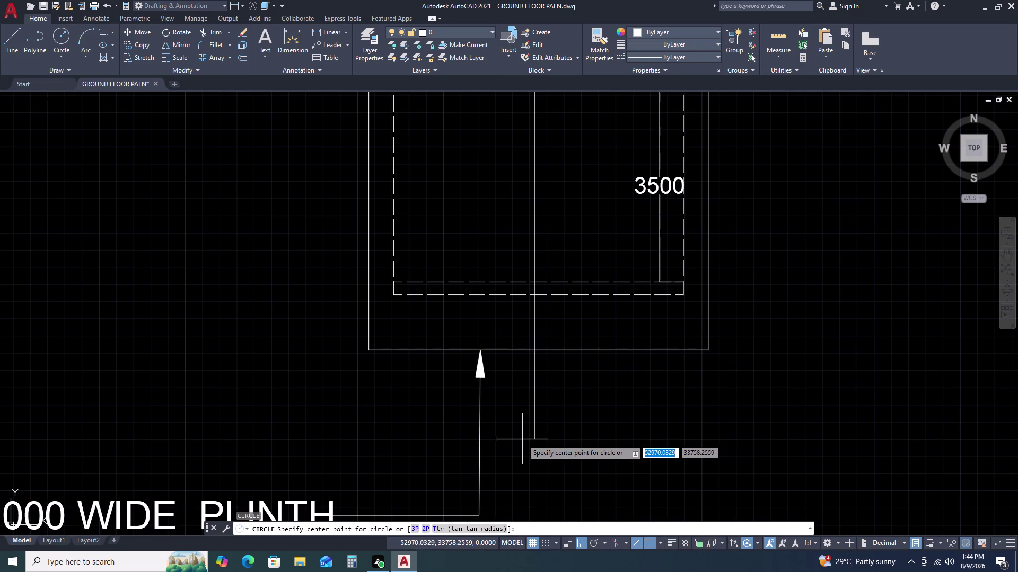
click(536, 439)
click(542, 430)
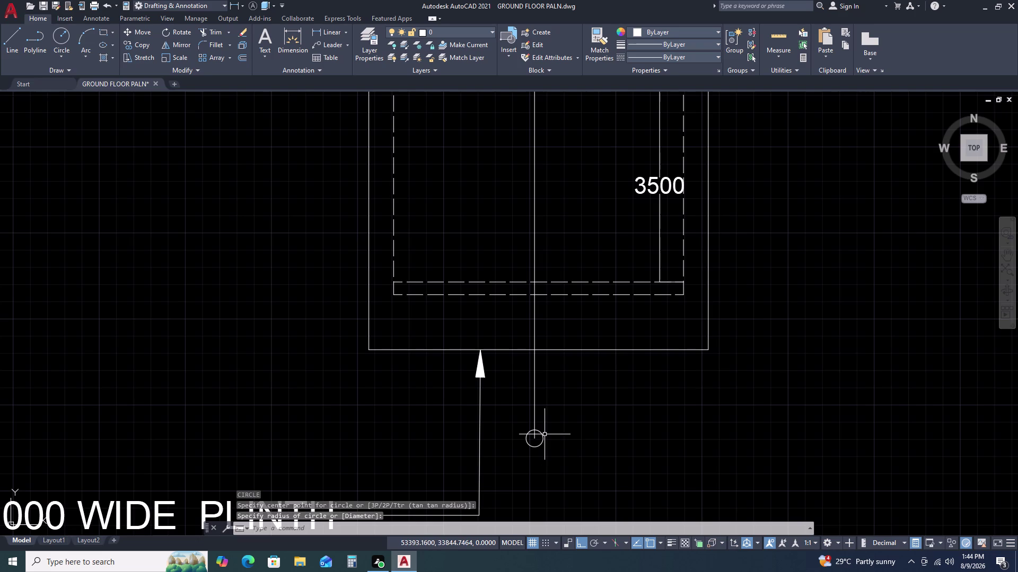
click(540, 442)
Move the new small circle over to the right.
double_click(529, 446)
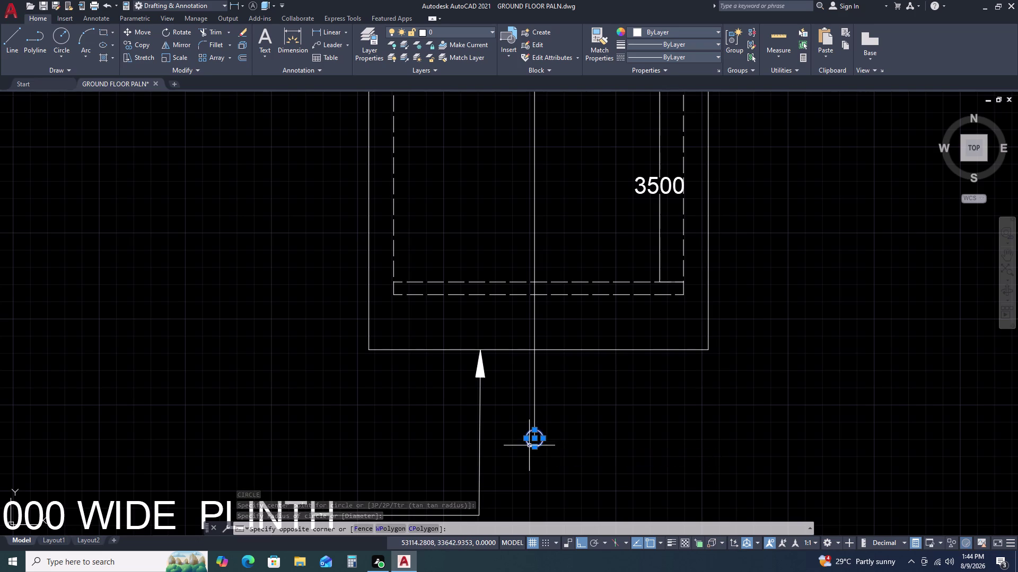
key(m)
key(space)
double_click(547, 448)
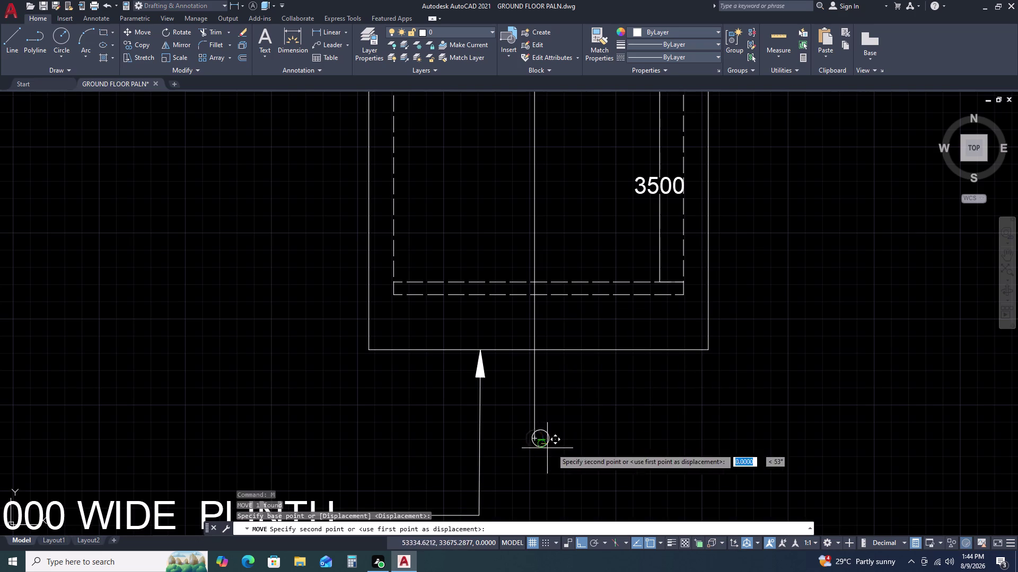
click(639, 449)
key(l)
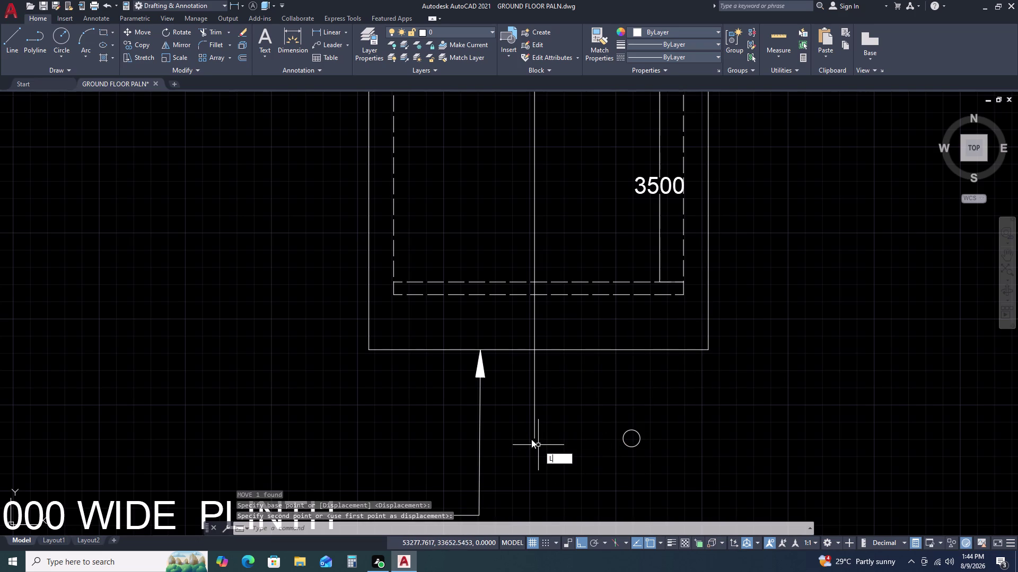
key(space)
double_click(533, 439)
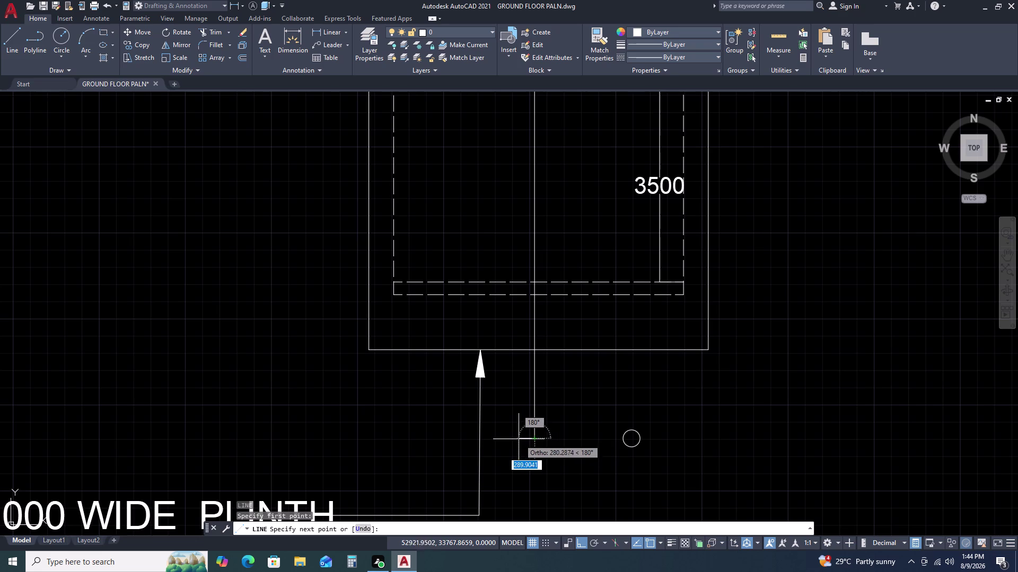
key(Escape)
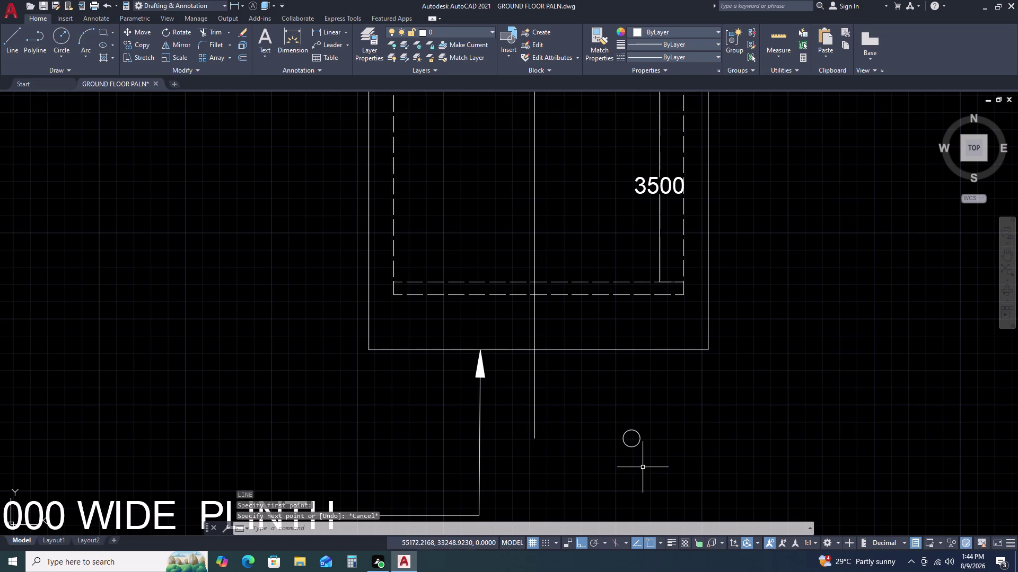
Move the circle onto the lower end of the vertical line.
click(637, 439)
click(630, 425)
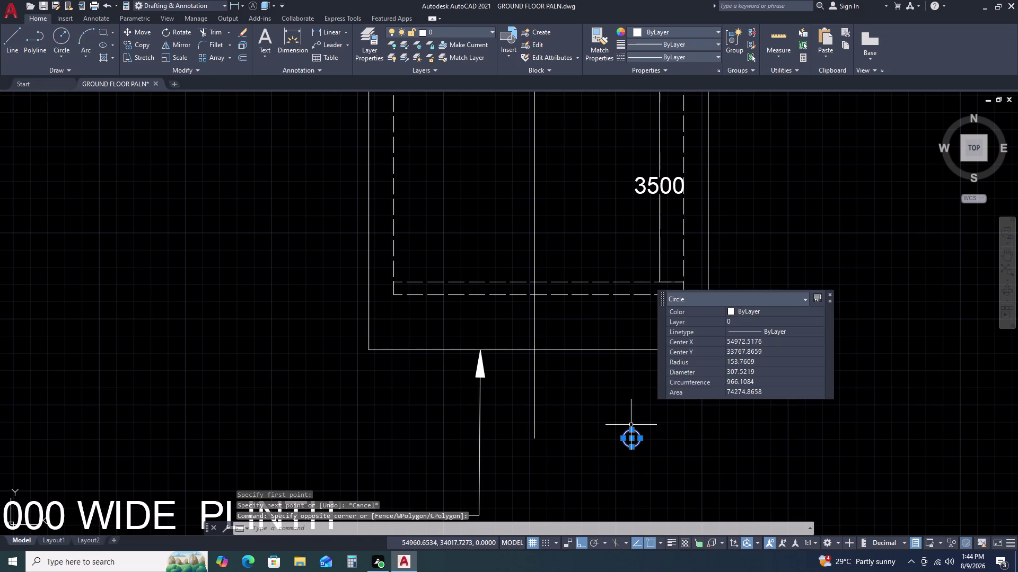
key(m)
key(space)
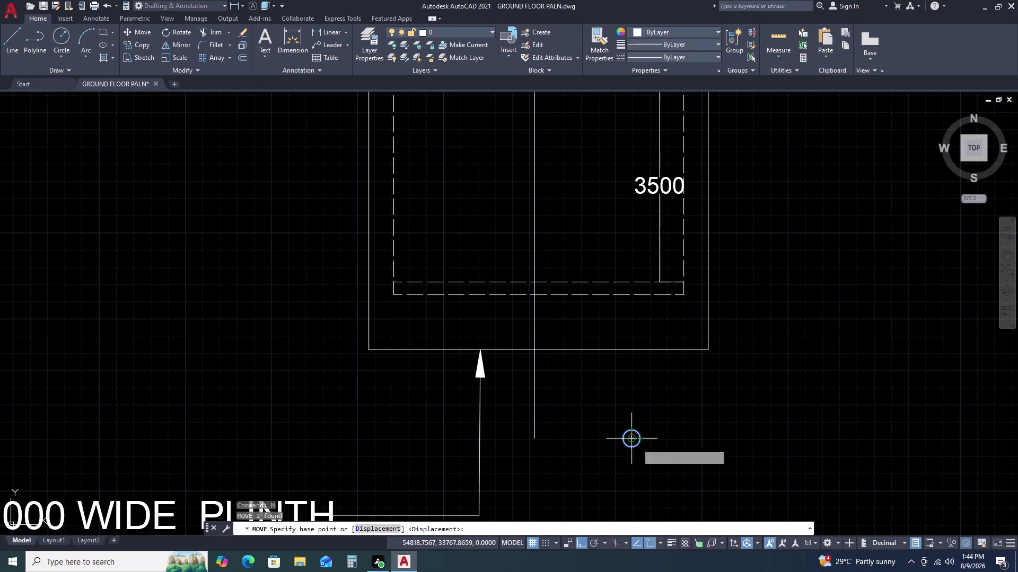
click(638, 440)
scroll(up, 3)
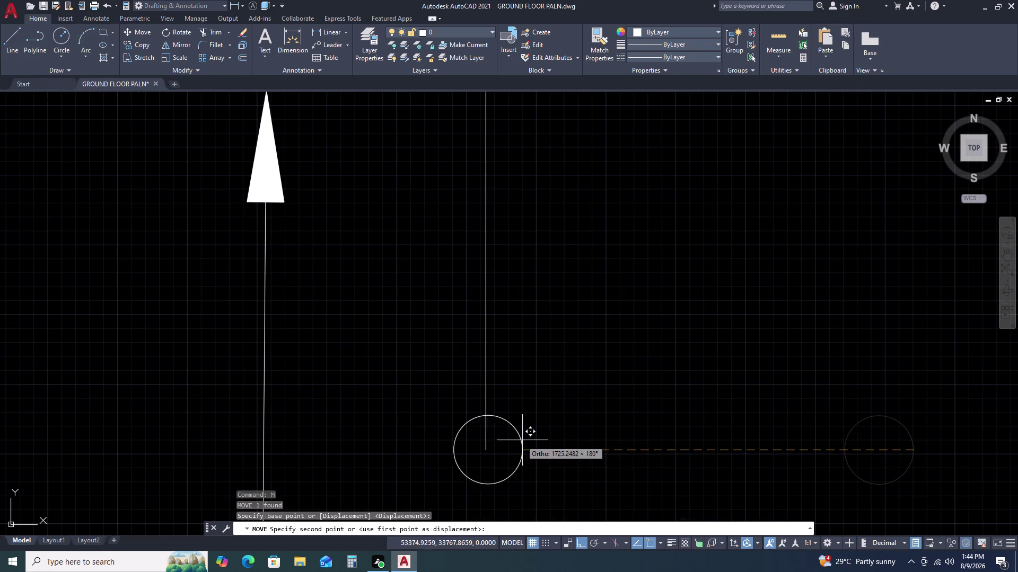
click(488, 449)
scroll(down, 3)
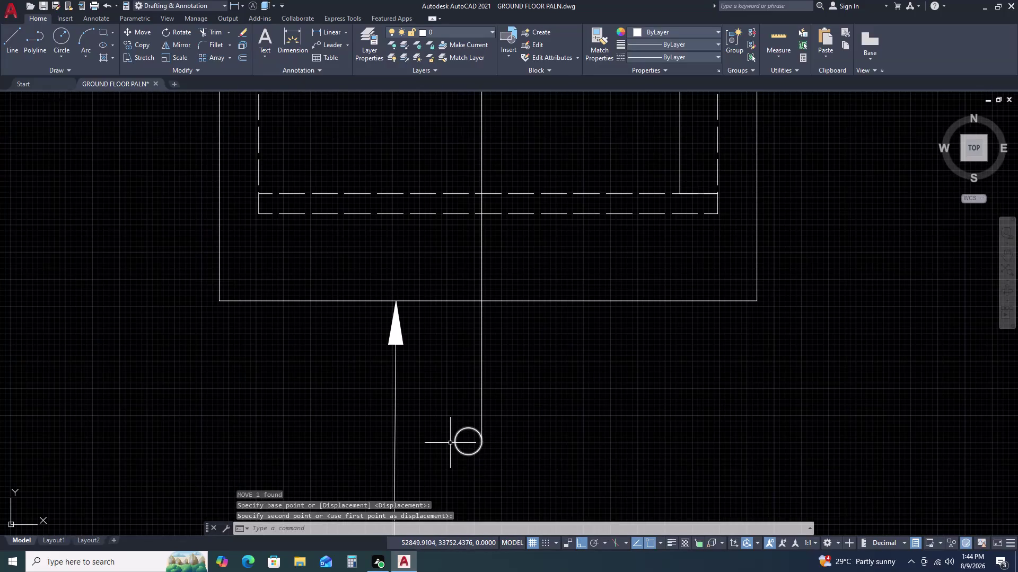
middle_drag(450, 443, 455, 442)
middle_drag(462, 440, 541, 381)
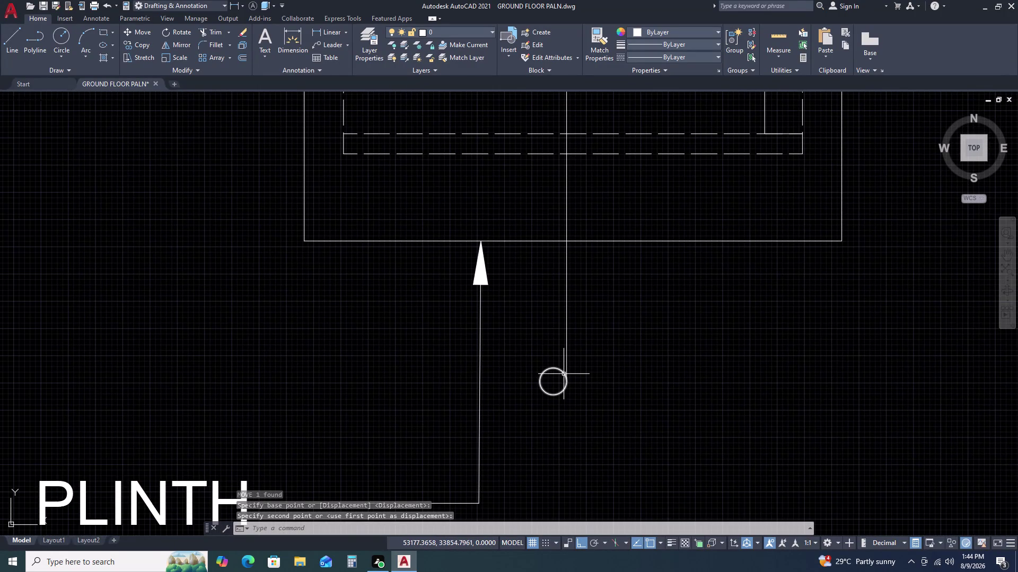
text(L)
key(space)
scroll(up, 3)
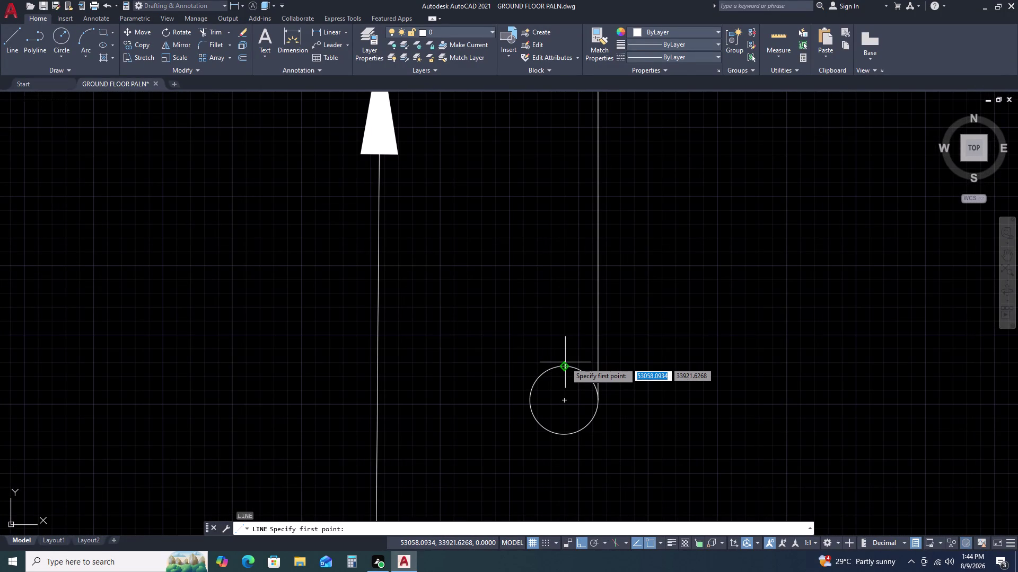
Draw a short vertical line up from the circle and a slanted side down-left.
click(565, 365)
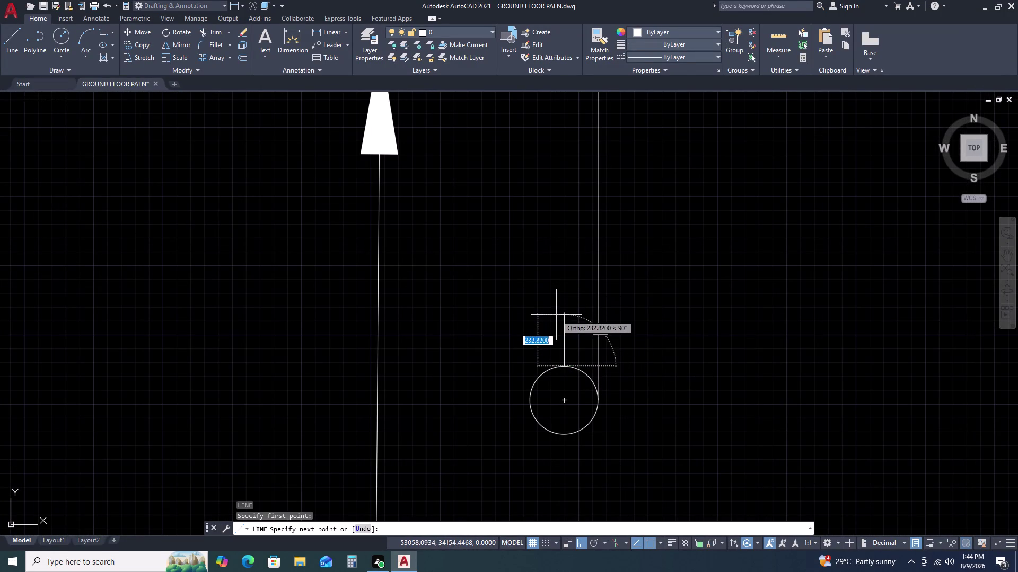
click(556, 314)
key(F8)
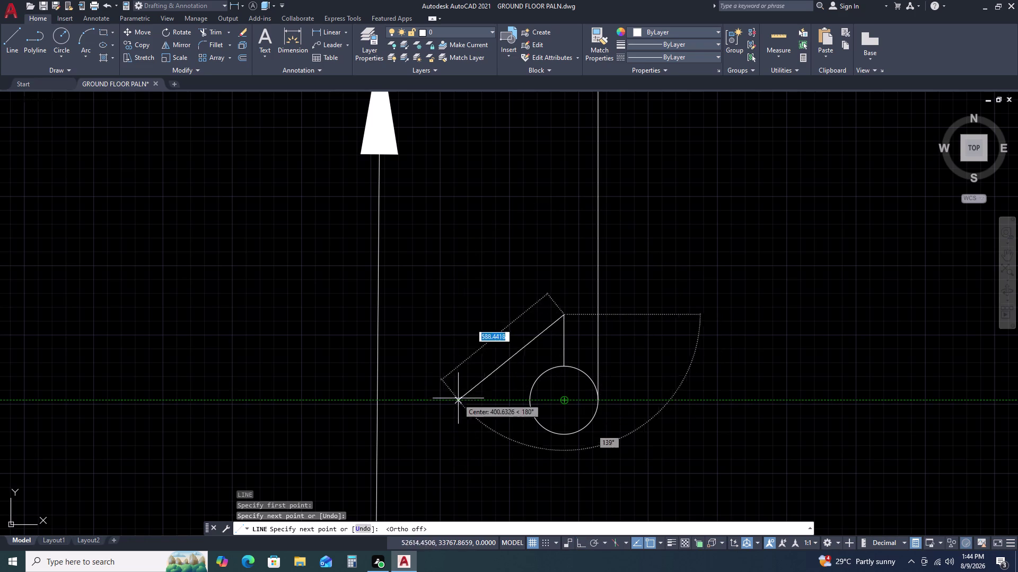
click(427, 400)
key(Escape)
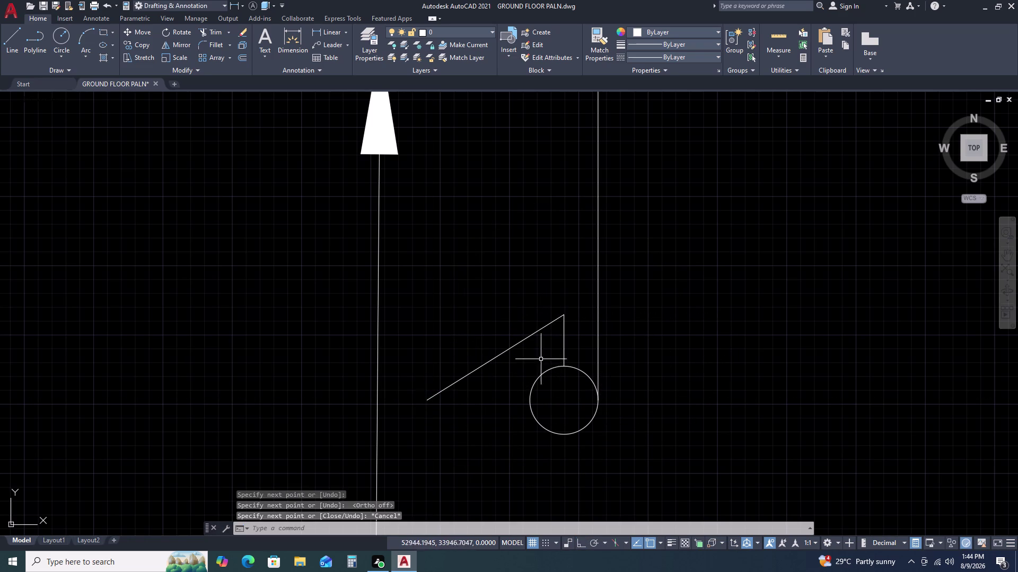
Mirror both lines about the circle centre, keeping the originals, to form the triangle.
click(572, 339)
click(533, 323)
key(m)
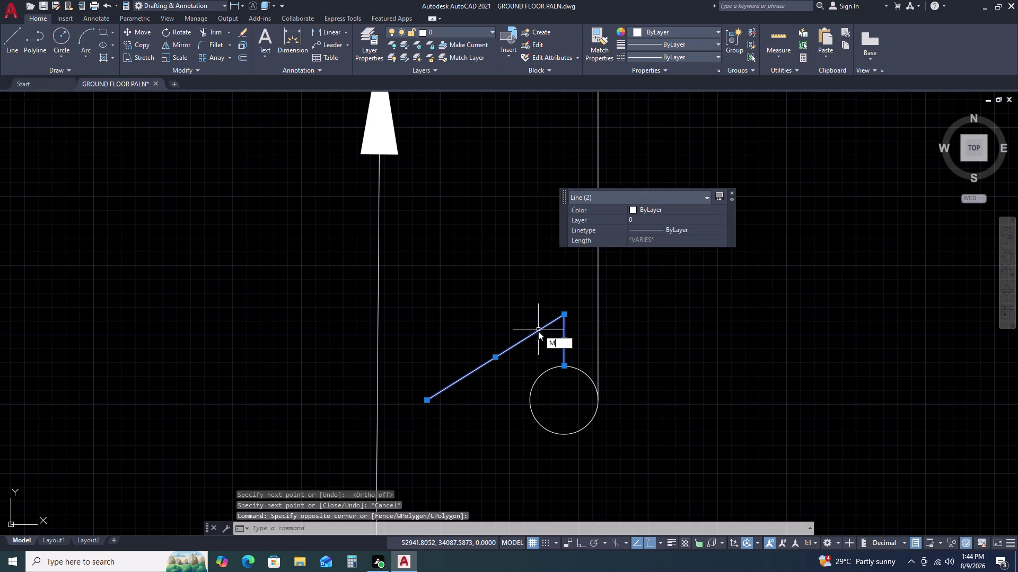
key(i)
key(space)
click(427, 397)
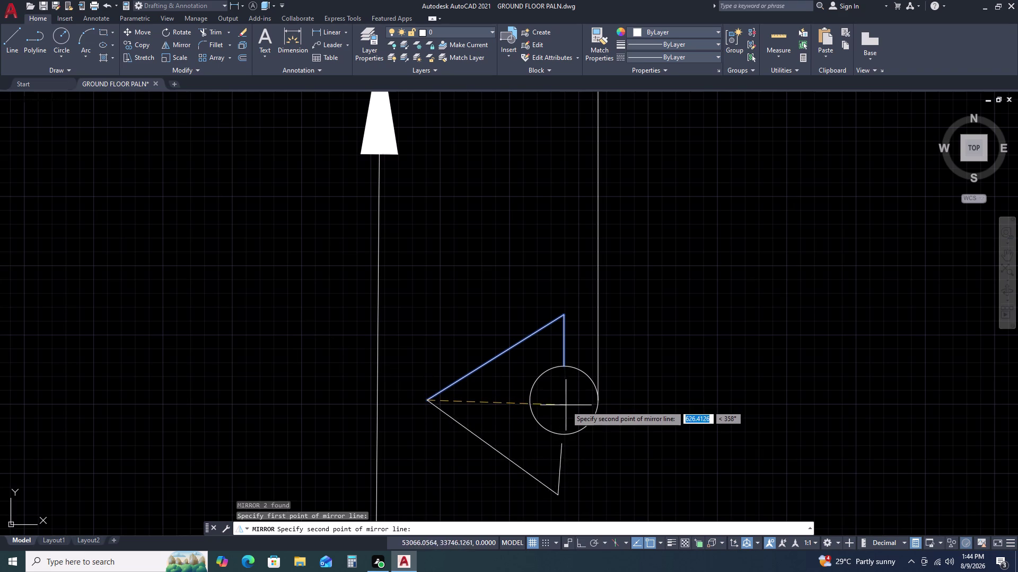
click(562, 400)
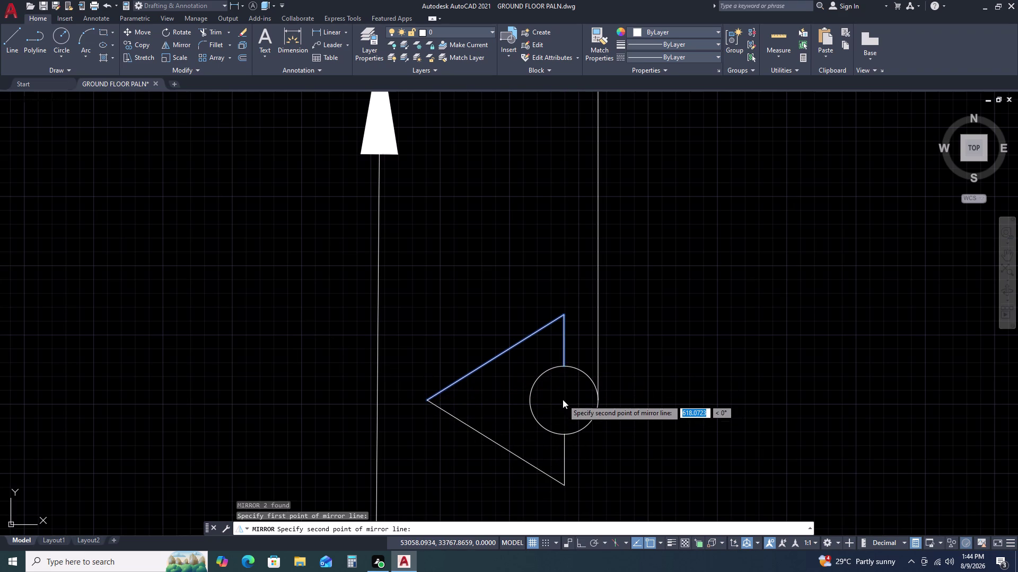
click(587, 434)
key(Escape)
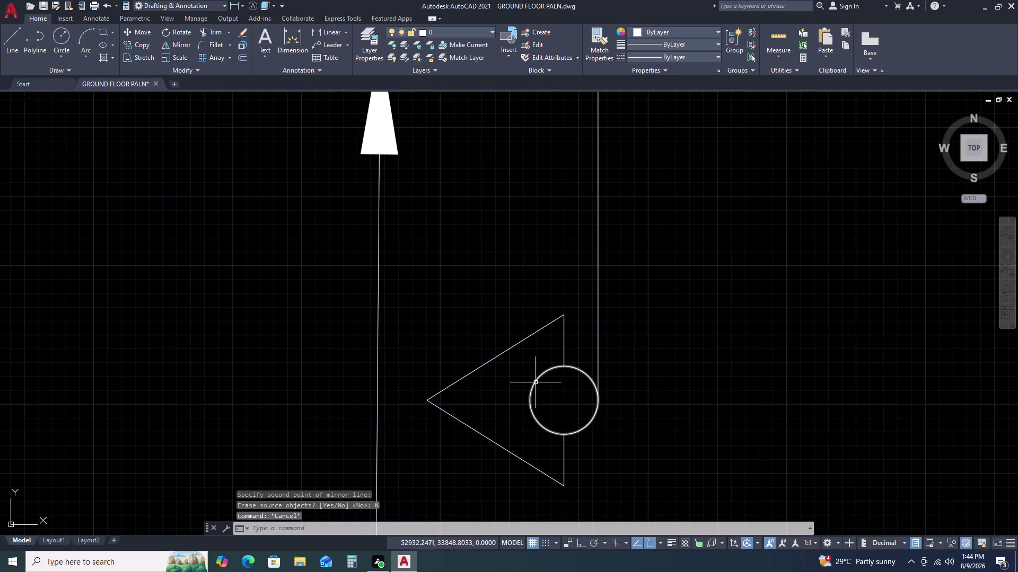
scroll(down, 3)
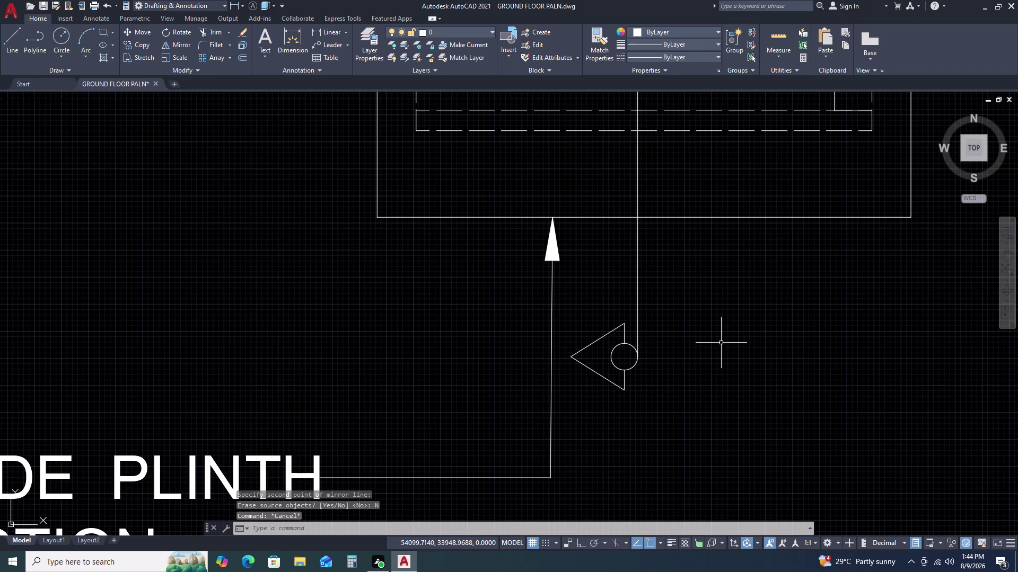
Copy the grid-bubble number 1 to just left of the triangle tip.
scroll(down, 3)
scroll(down, 3)
scroll(up, 3)
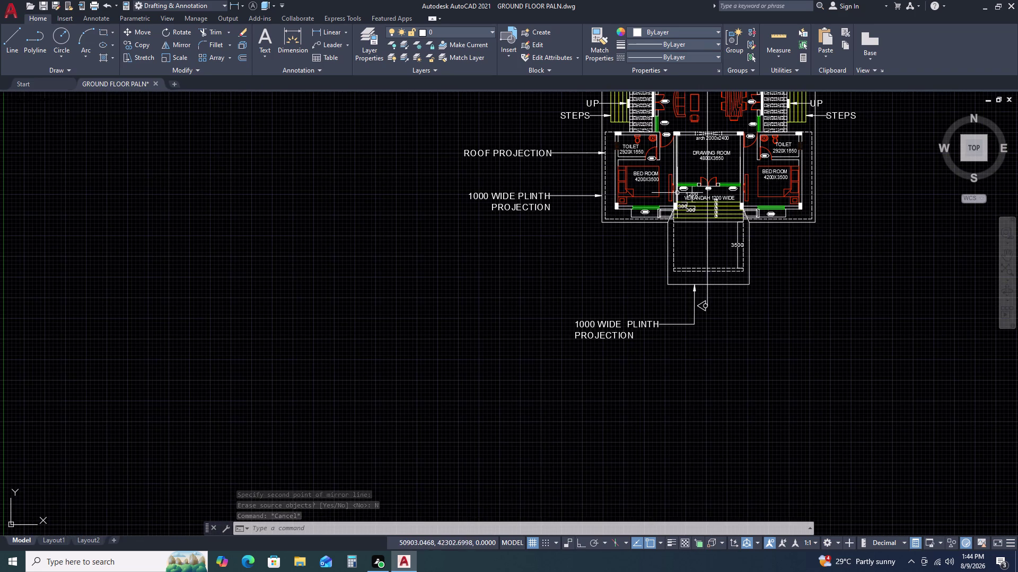
scroll(up, 3)
scroll(up, 3)
click(803, 305)
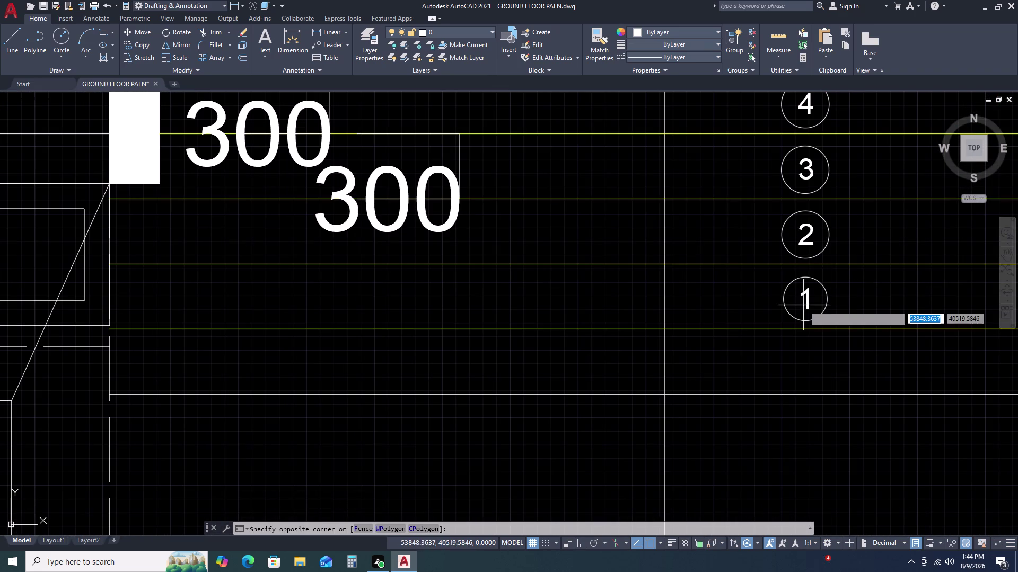
click(807, 295)
click(810, 298)
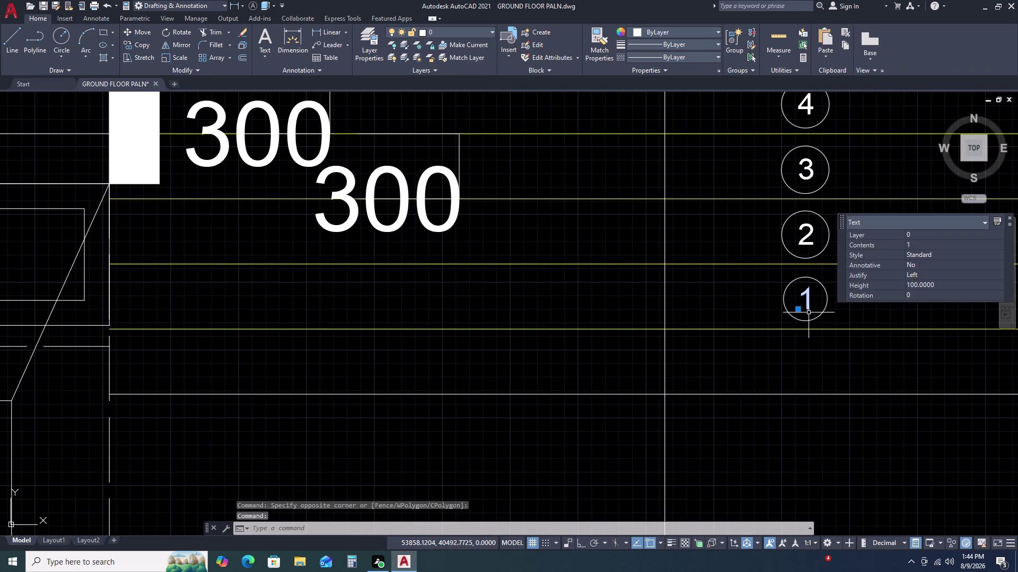
key(c)
text(O)
key(space)
click(768, 313)
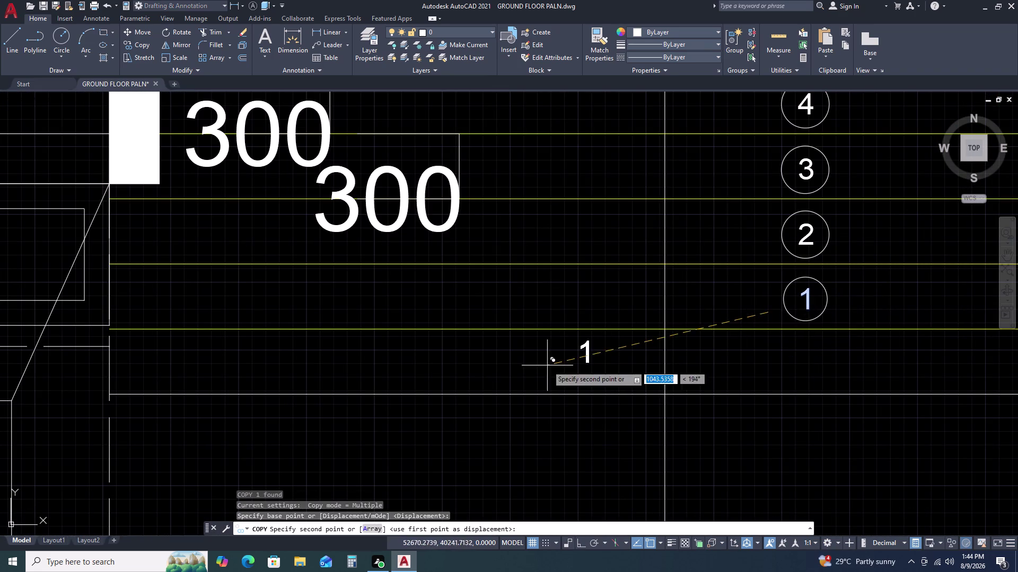
scroll(down, 3)
scroll(down, 3)
scroll(down, 3)
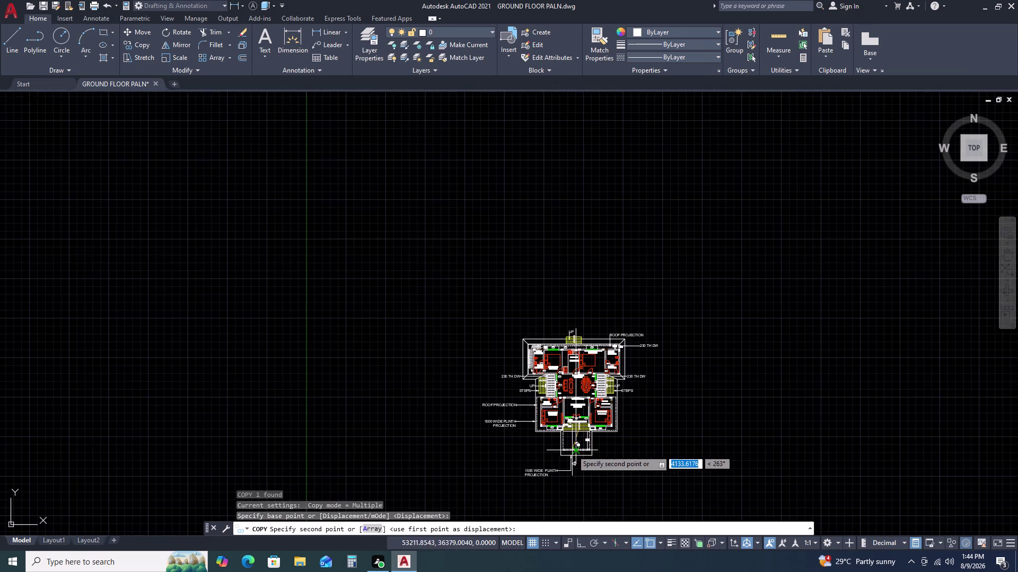
scroll(up, 3)
scroll(up, 3)
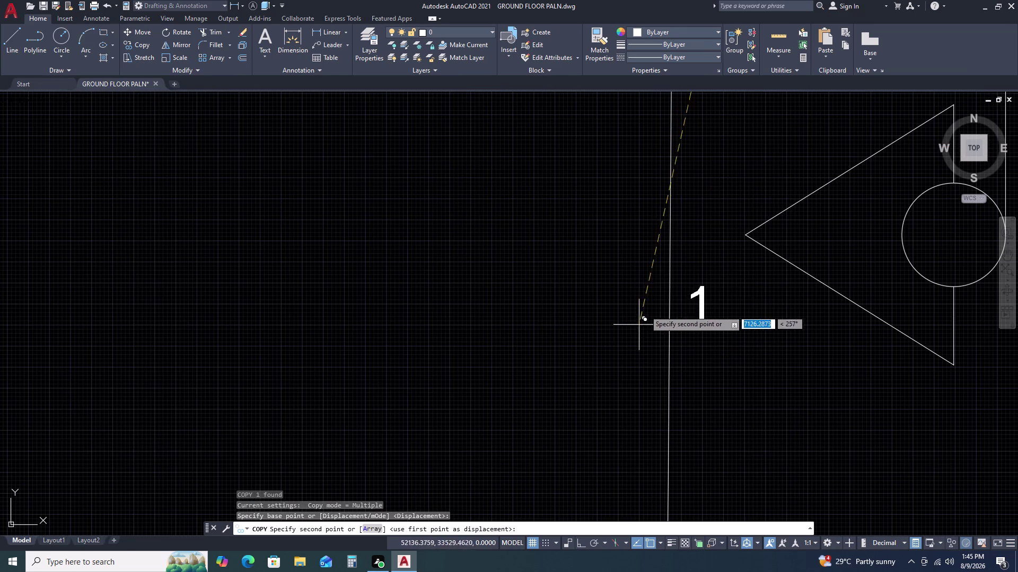
click(646, 259)
key(Escape)
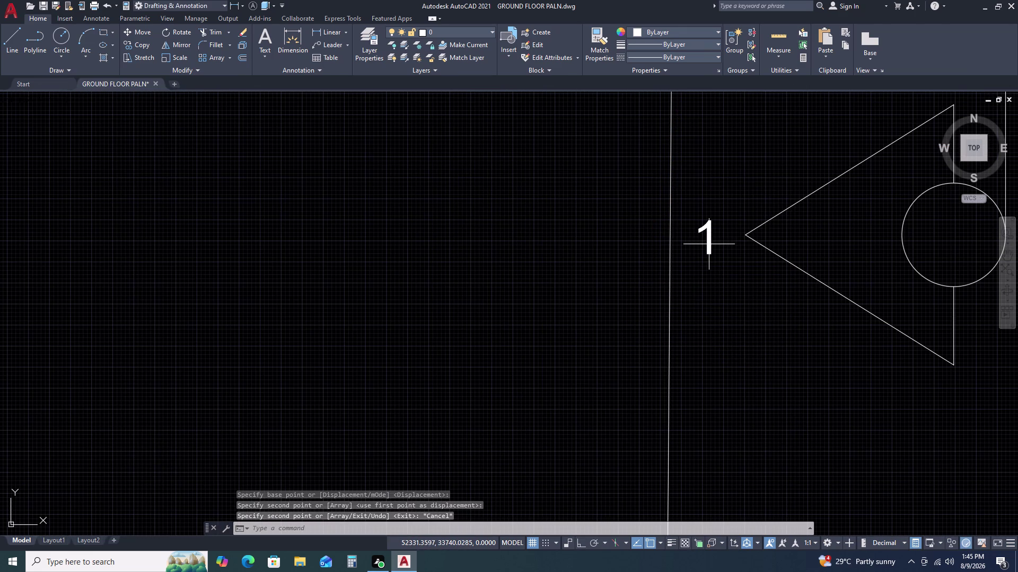
Change the copied text from 1 to Z.
double_click(709, 244)
double_click(706, 242)
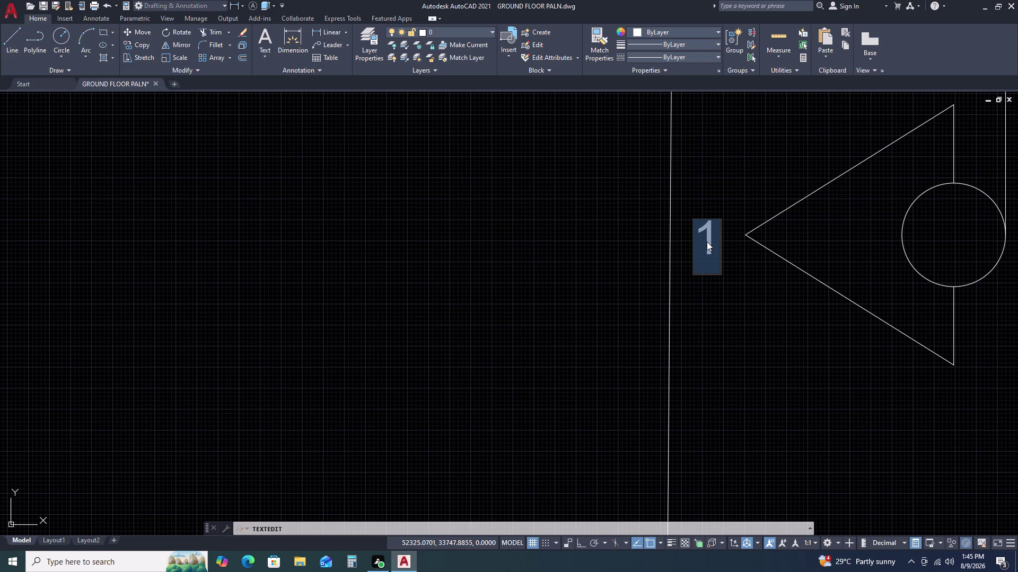
key(z)
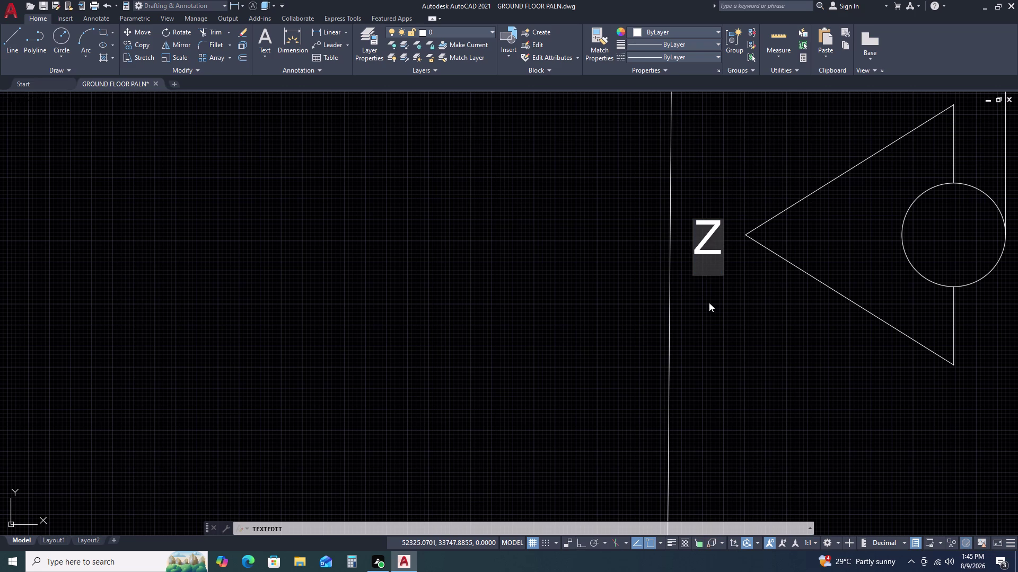
key(Return)
scroll(down, 3)
key(Escape)
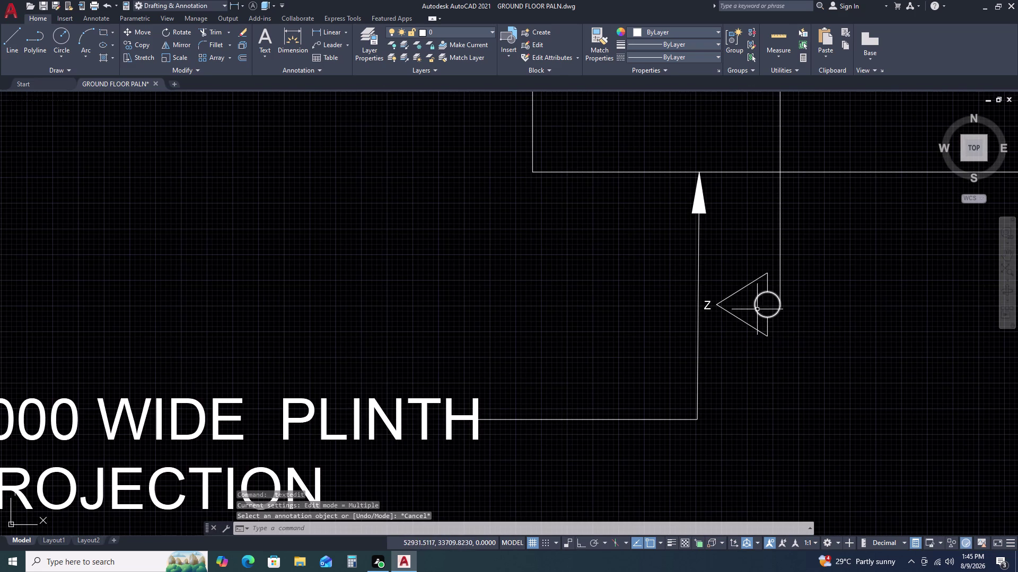
text(H)
key(space)
click(732, 305)
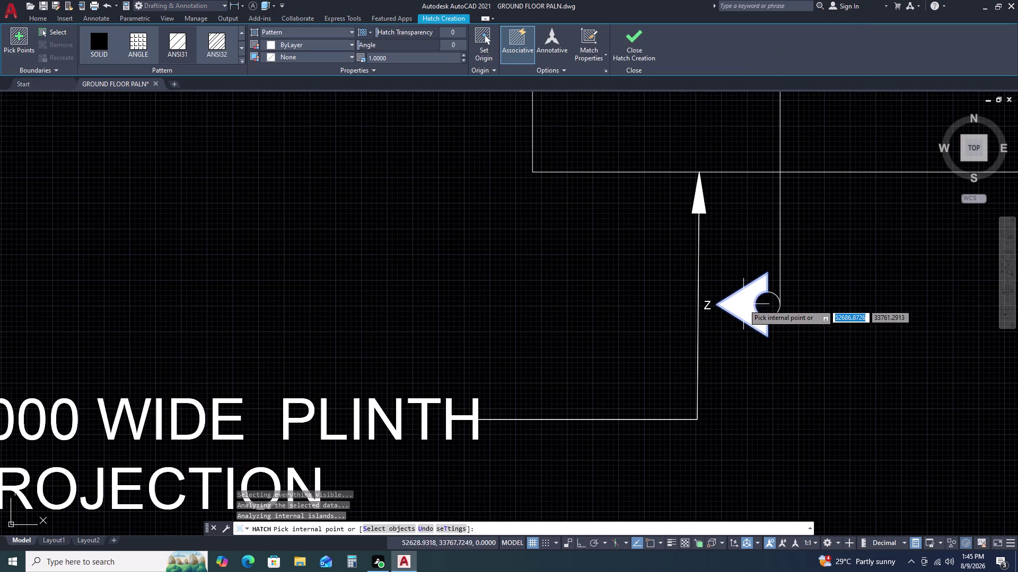
scroll(down, 3)
key(Escape)
scroll(down, 3)
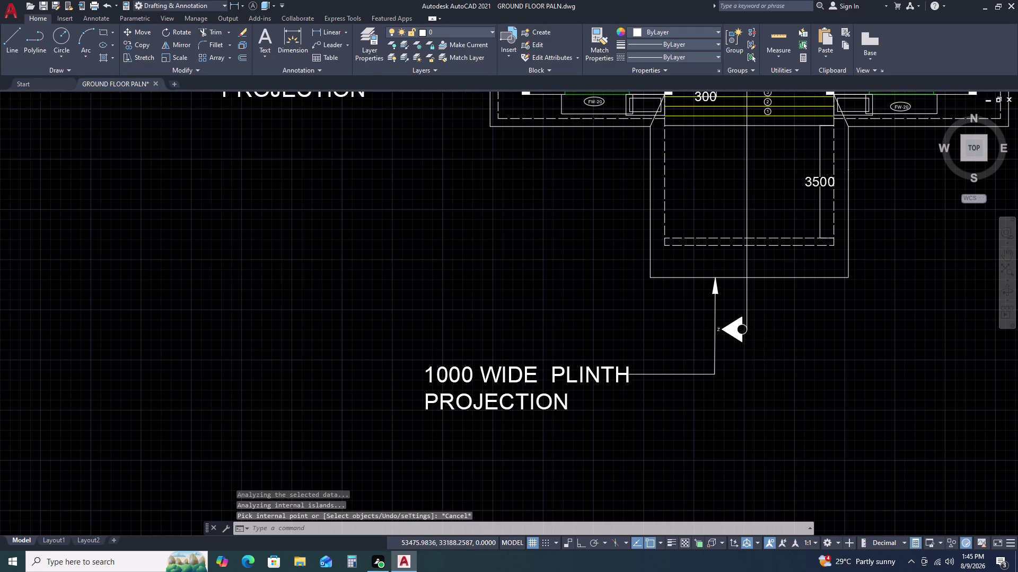
scroll(down, 3)
scroll(up, 3)
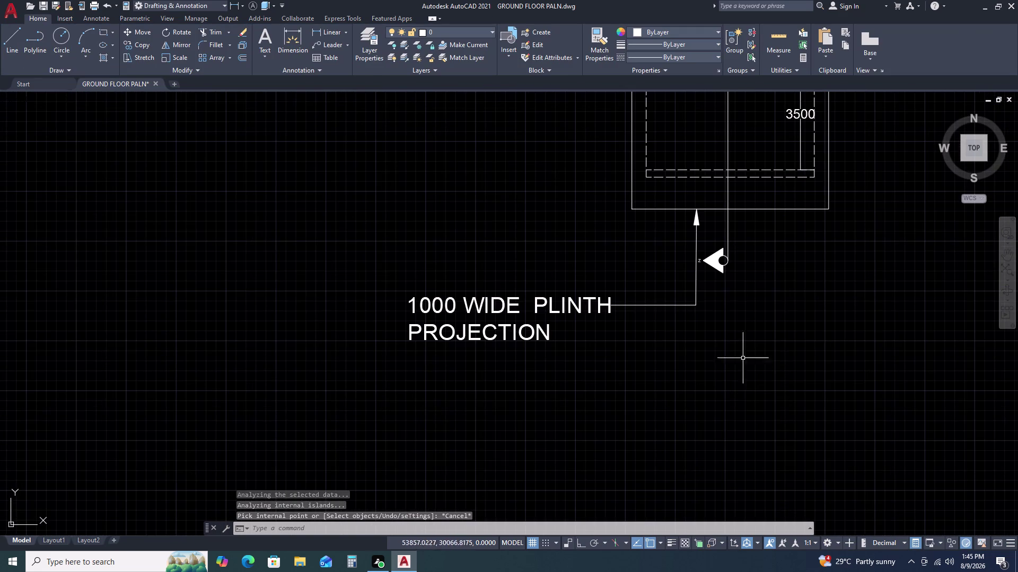
scroll(up, 3)
click(594, 221)
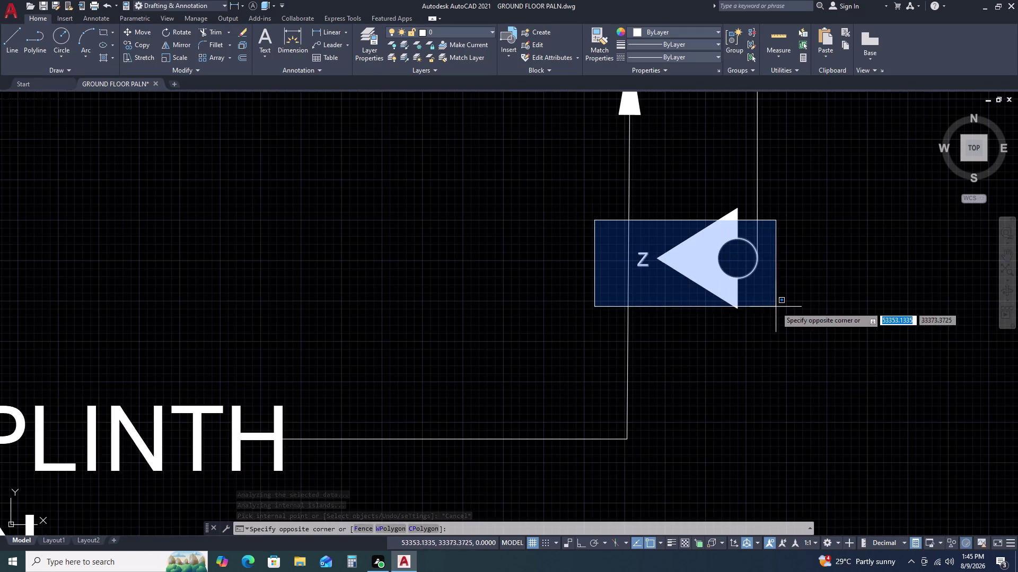
click(777, 313)
scroll(up, 3)
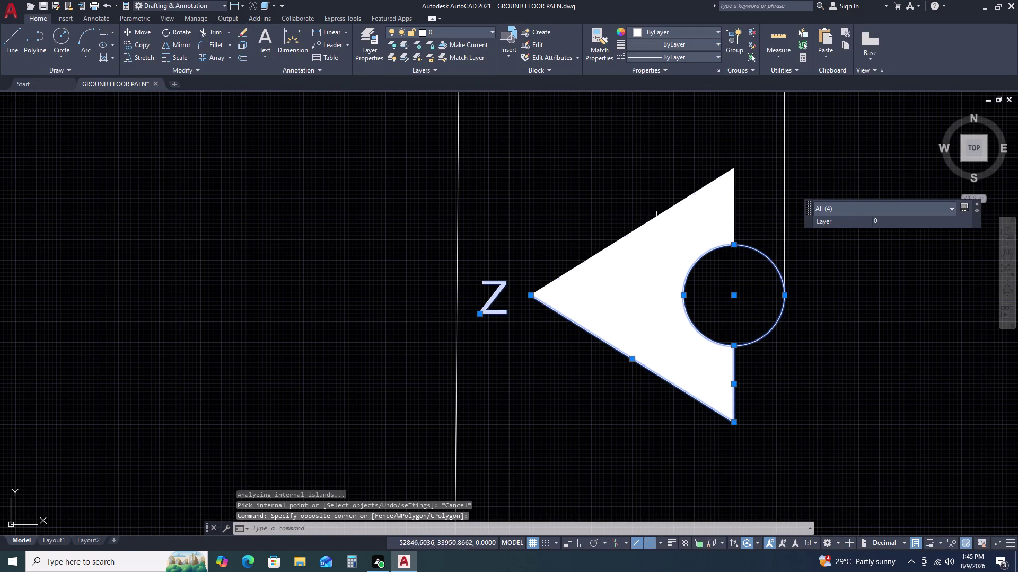
key(Escape)
click(500, 282)
right_click(500, 283)
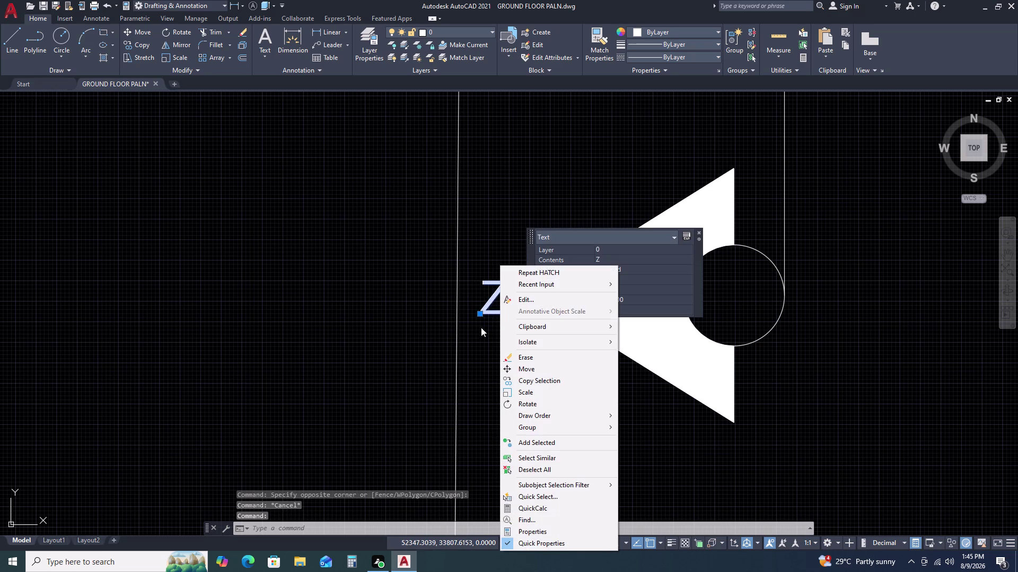
text(SC)
key(space)
click(491, 320)
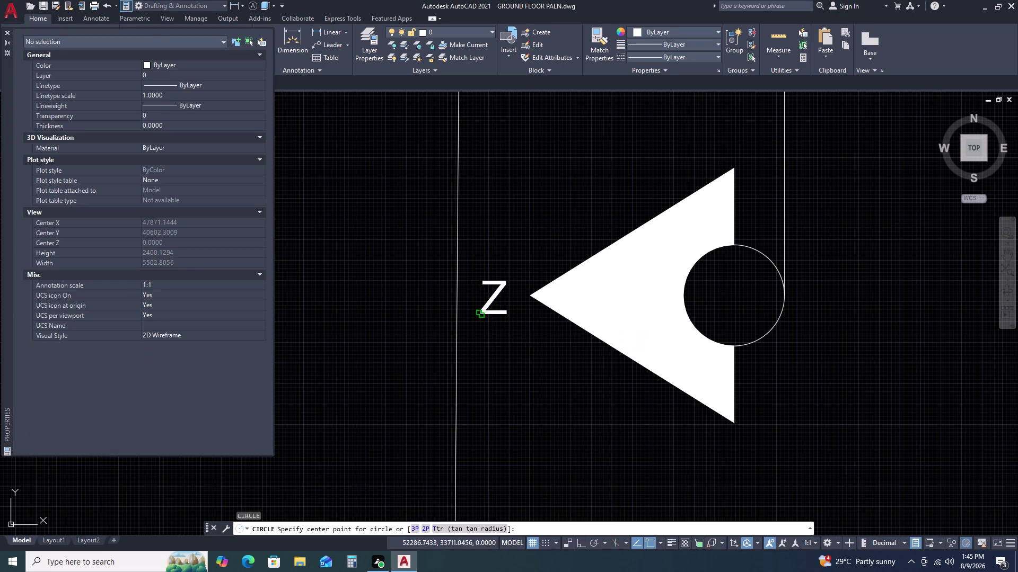
key(Escape)
key(Escape)
key(Escape)
key(Escape)
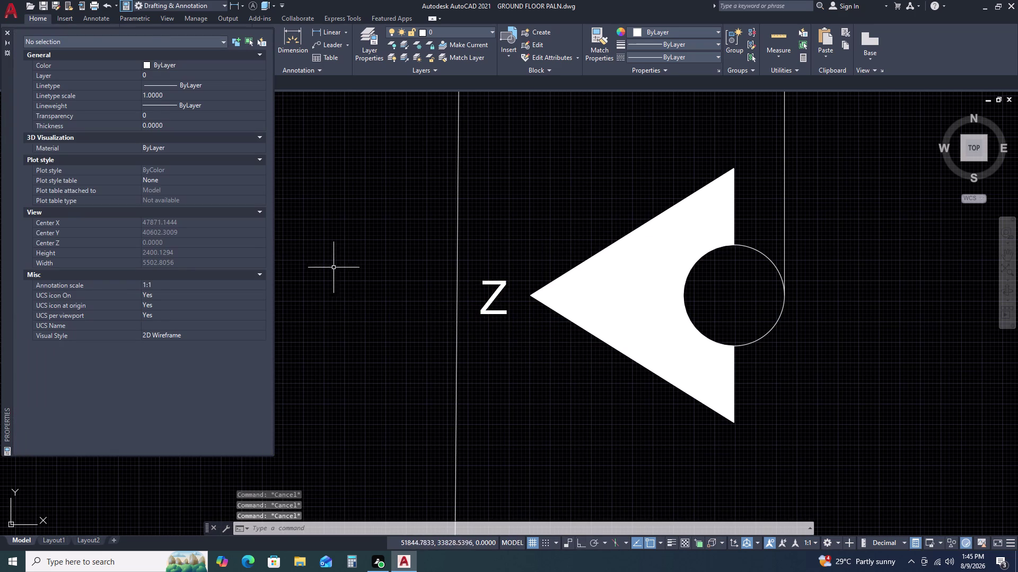
click(8, 36)
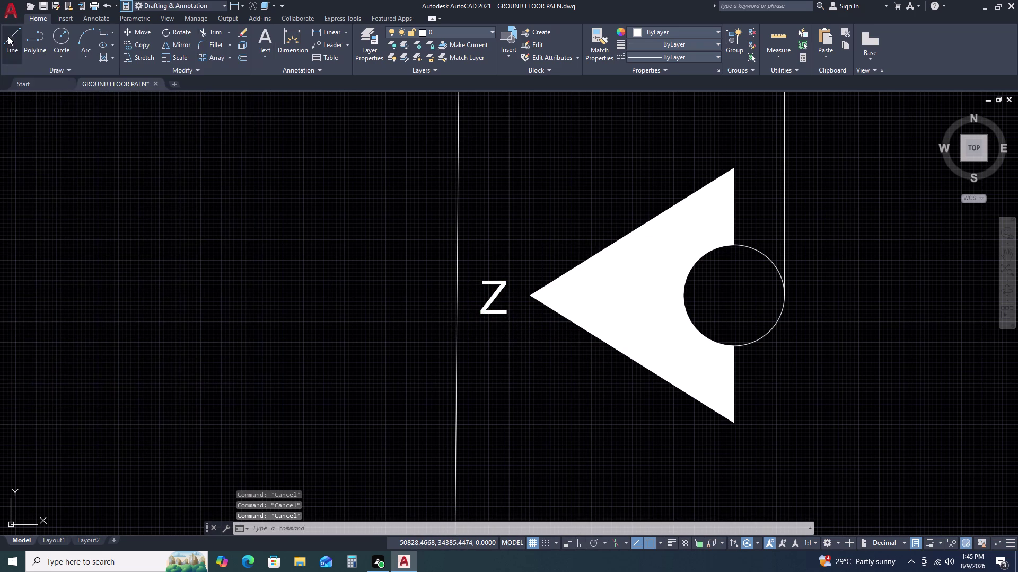
drag(504, 318, 504, 313)
click(493, 273)
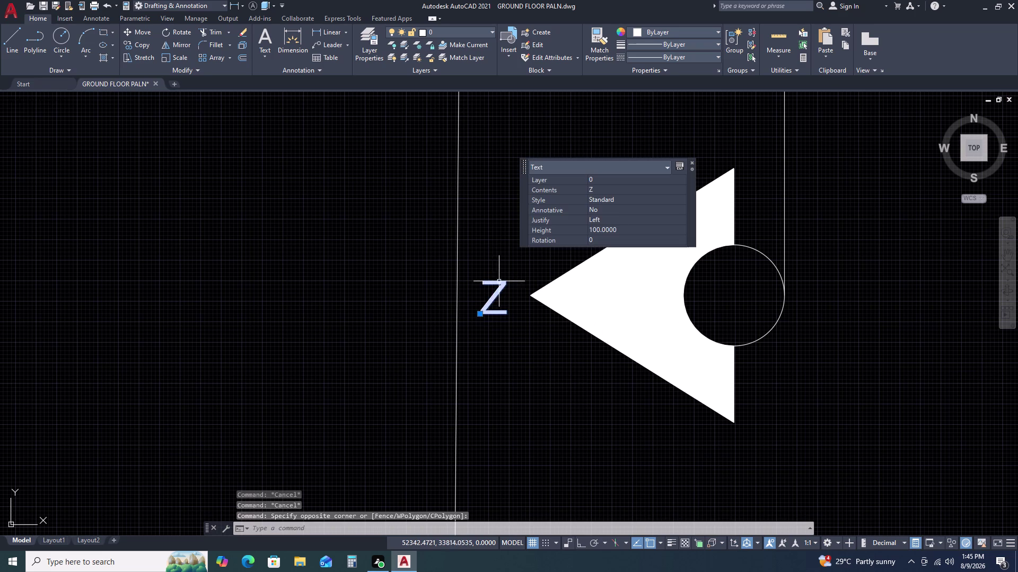
Scale the Z label up about 3.1 times.
text(SC)
key(space)
click(503, 289)
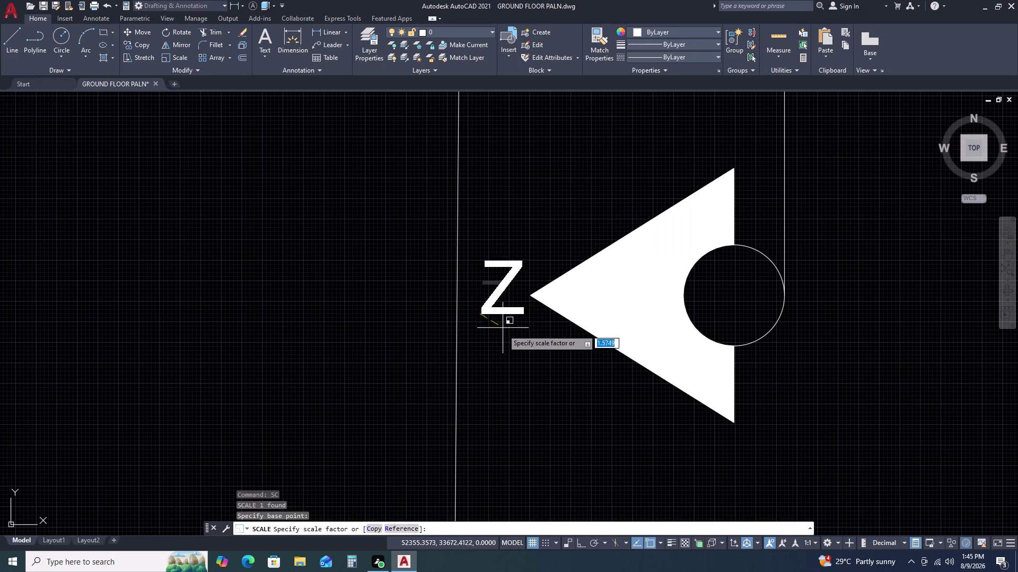
click(505, 359)
Move the enlarged Z label tight against the arrow.
click(501, 300)
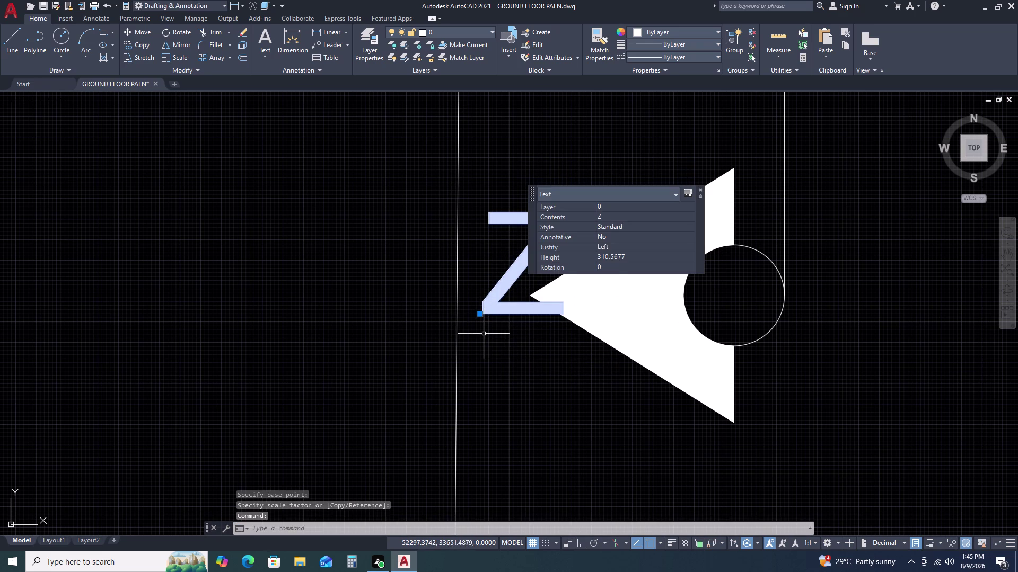
text(M)
key(space)
double_click(483, 335)
click(441, 345)
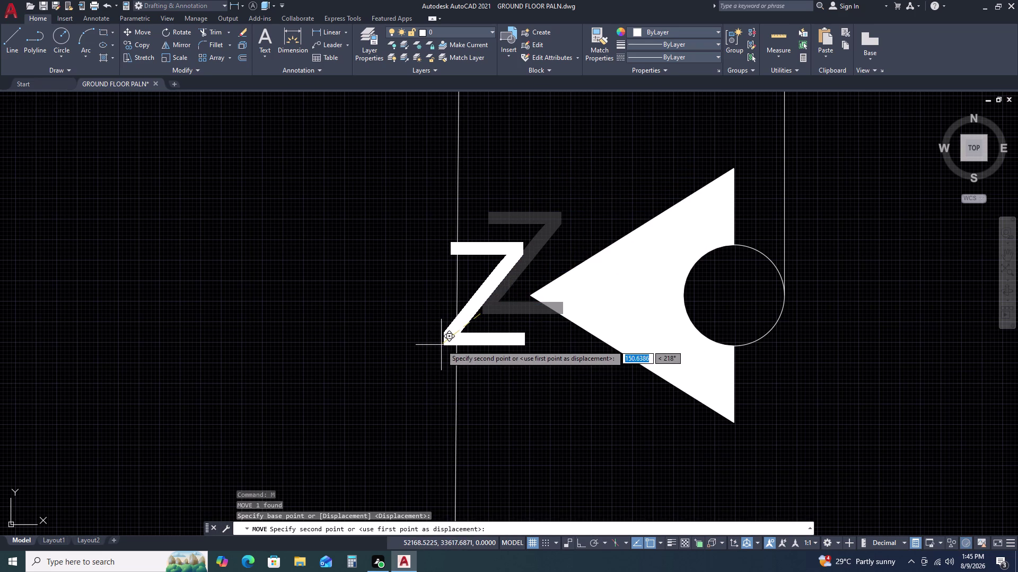
scroll(down, 3)
click(541, 286)
Shift the arrowed vertical leader line slightly to the left.
click(502, 279)
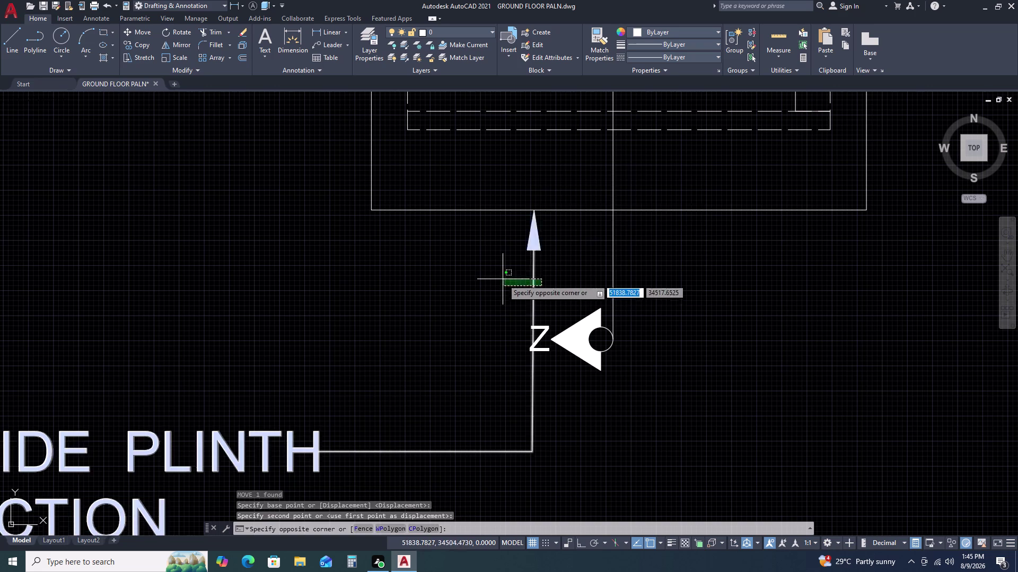
text(M)
key(space)
click(533, 206)
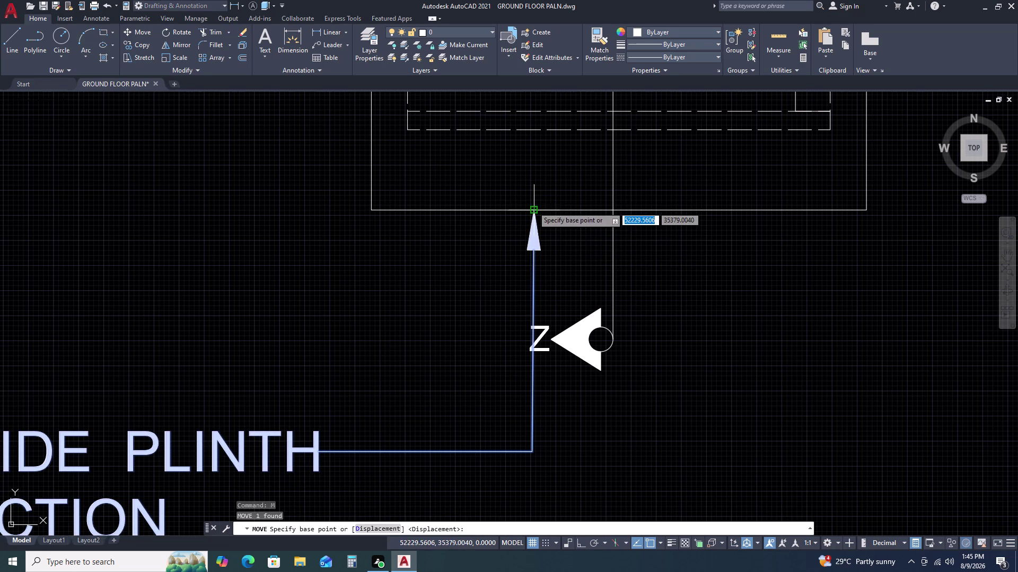
click(505, 209)
key(space)
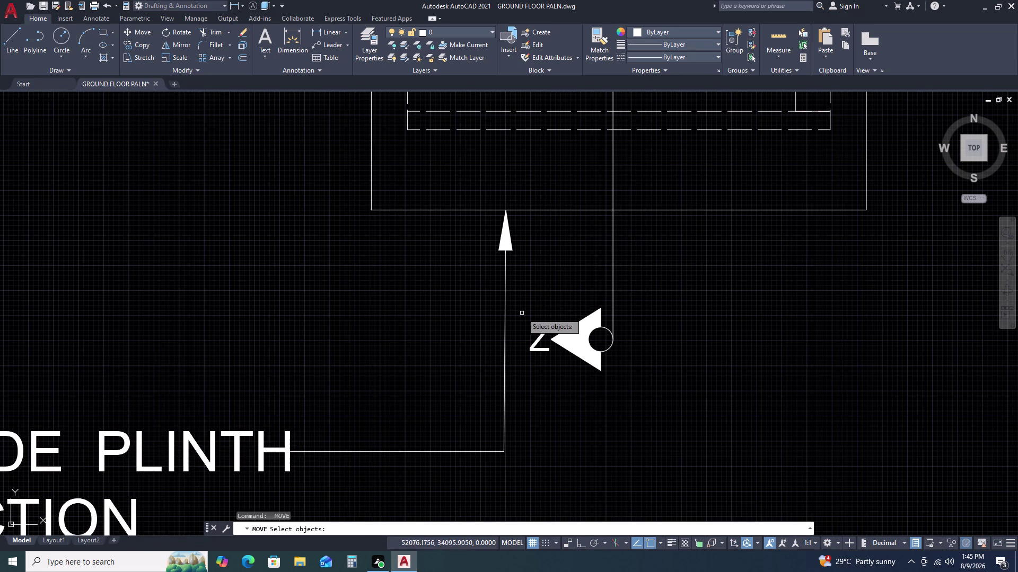
key(Escape)
click(526, 311)
click(631, 388)
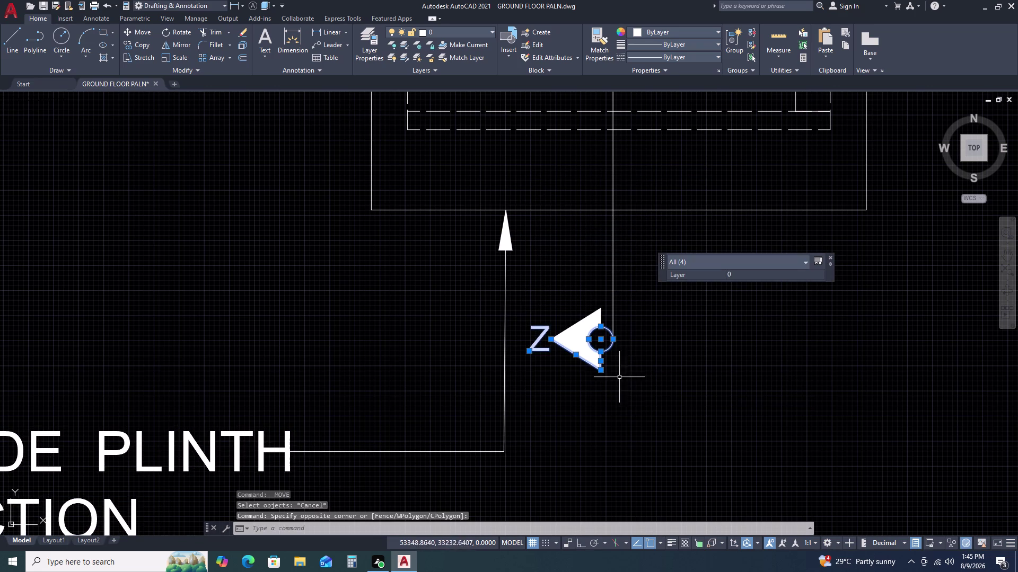
click(588, 315)
click(574, 337)
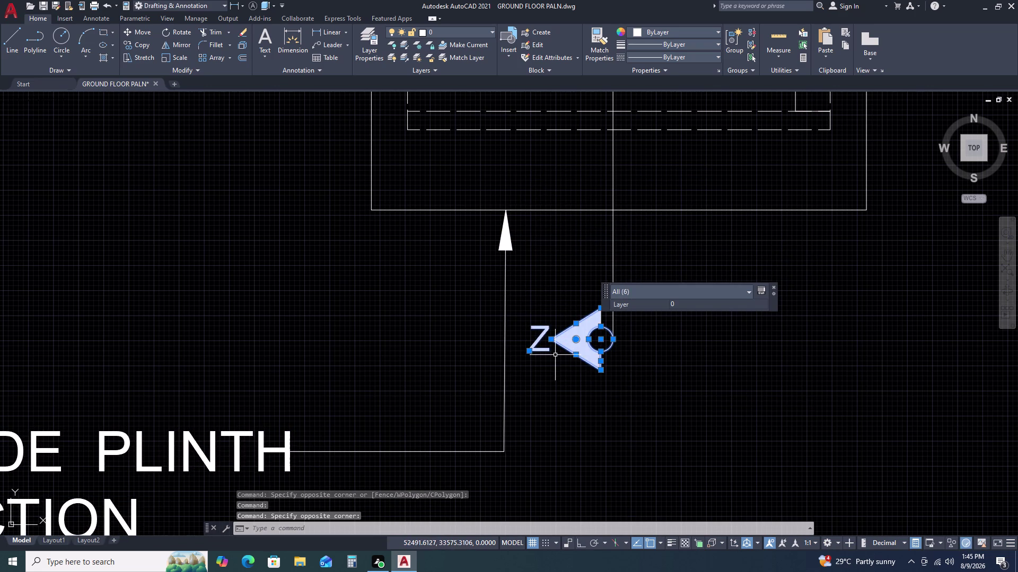
Copy the Z section marker and Z label to just above the rear steps' UP label.
text(C)
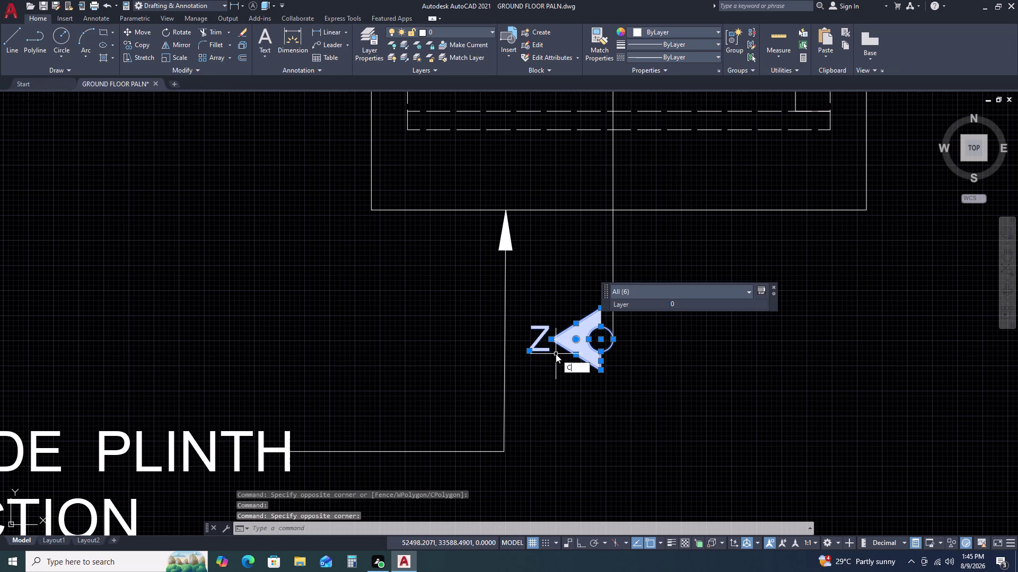
text(O)
key(space)
click(613, 339)
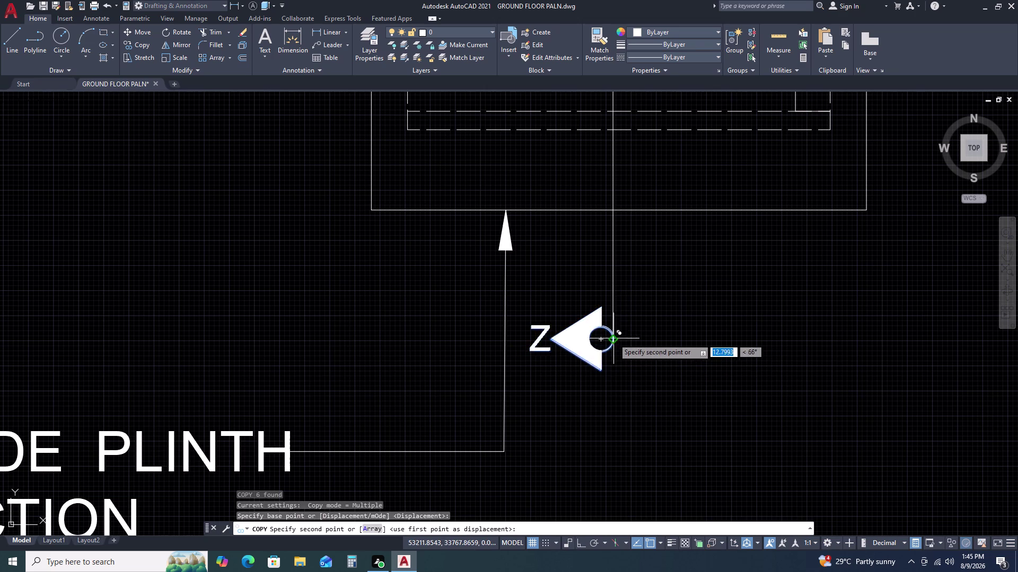
scroll(down, 3)
scroll(down, 3)
scroll(up, 3)
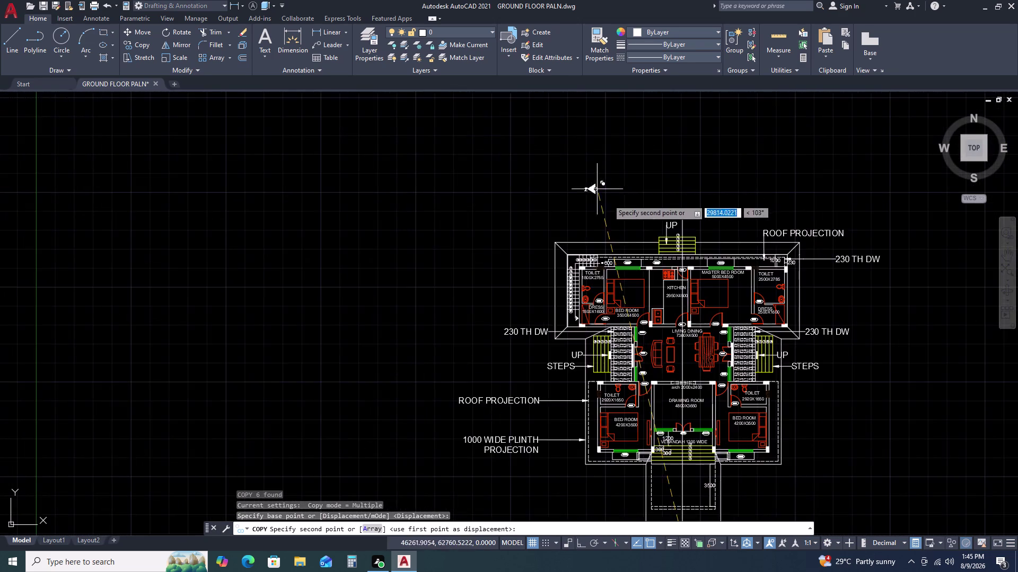
scroll(up, 3)
scroll(up, 3)
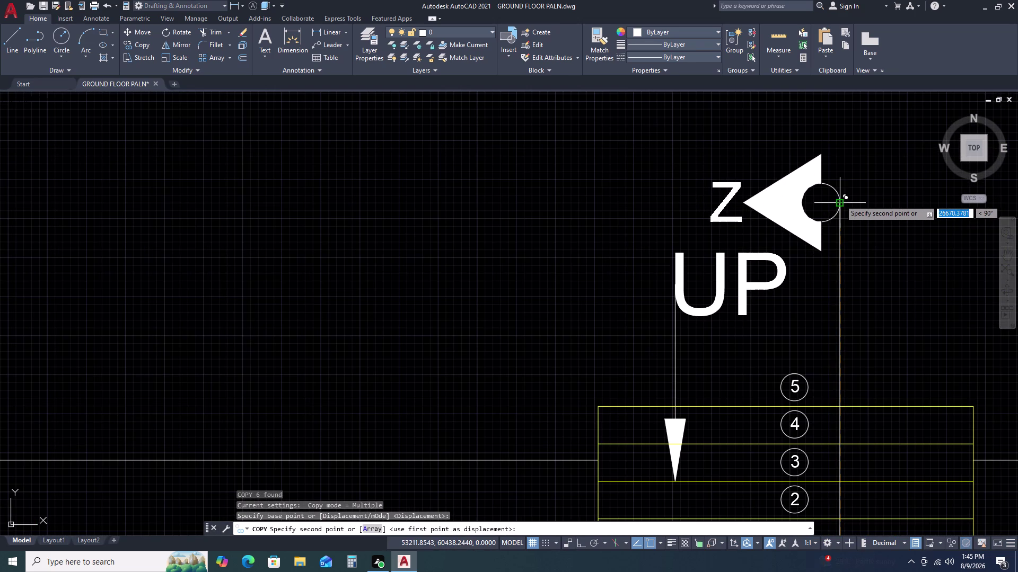
double_click(840, 200)
scroll(down, 3)
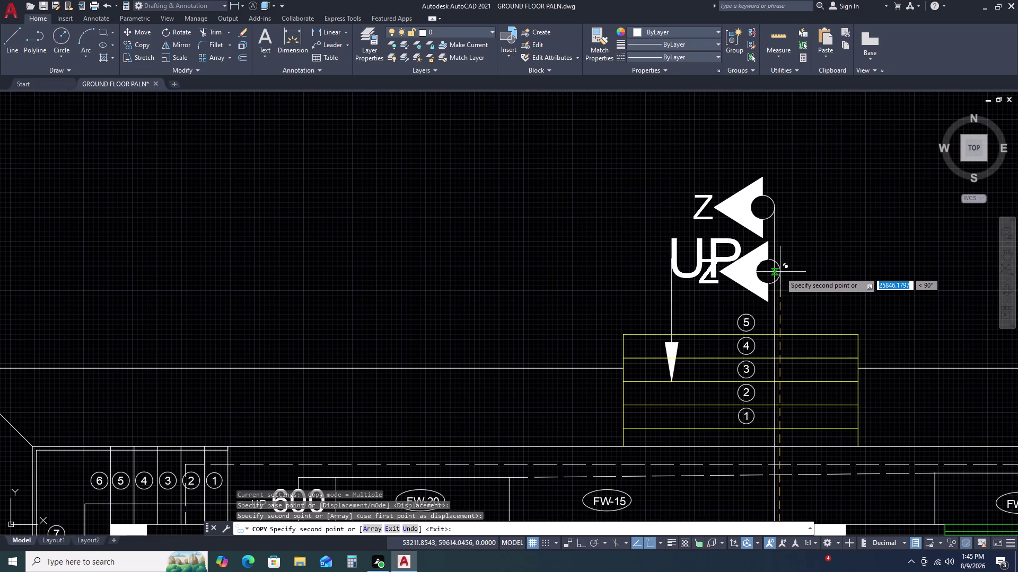
key(Escape)
scroll(down, 3)
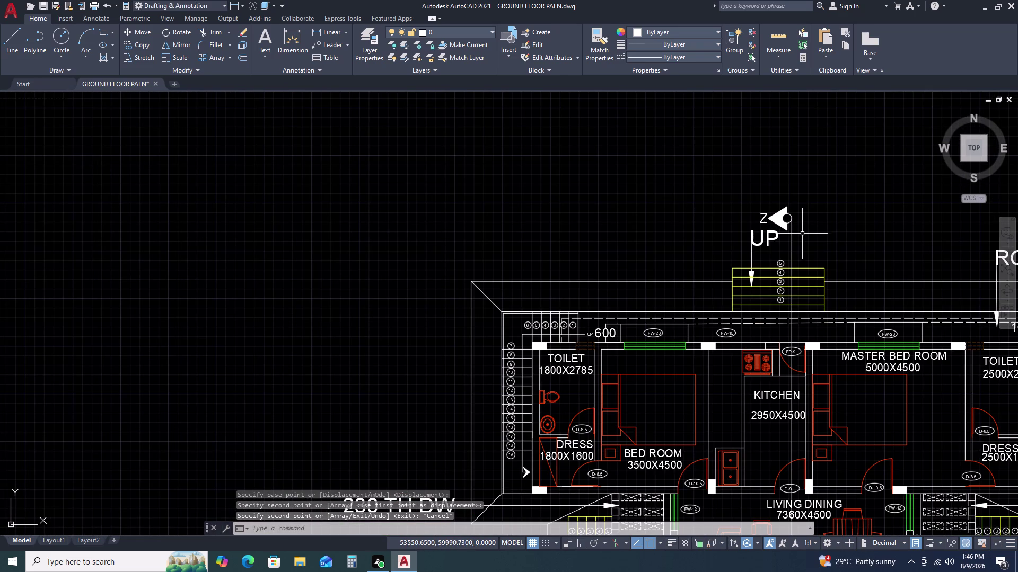
key(l)
key(space)
scroll(down, 3)
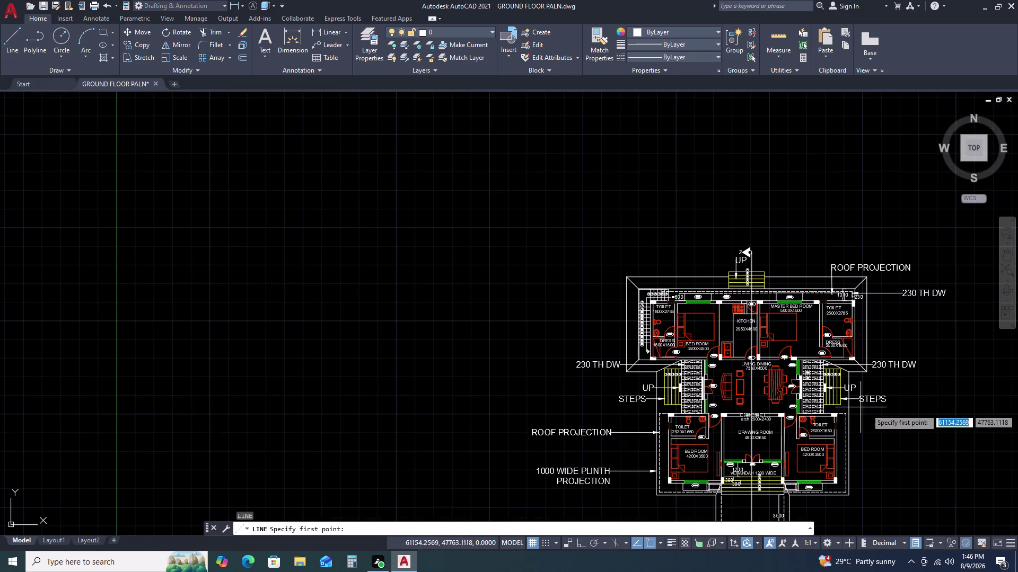
Pan and zoom to centre the whole floor plan in view.
middle_drag(958, 419, 840, 328)
scroll(up, 3)
middle_drag(639, 276, 541, 244)
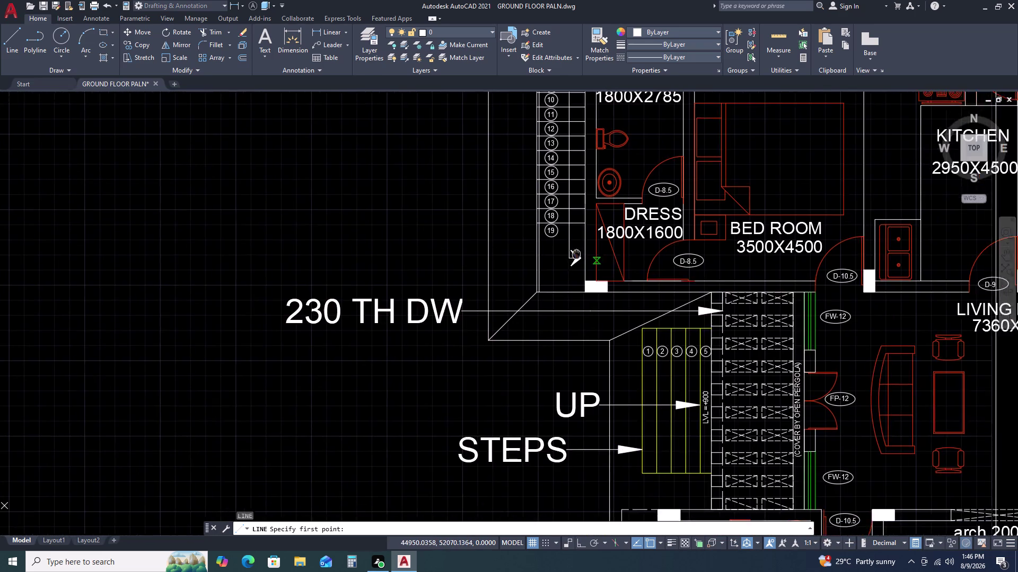
middle_drag(541, 244, 456, 231)
scroll(down, 3)
scroll(down, 3)
middle_drag(953, 326, 889, 317)
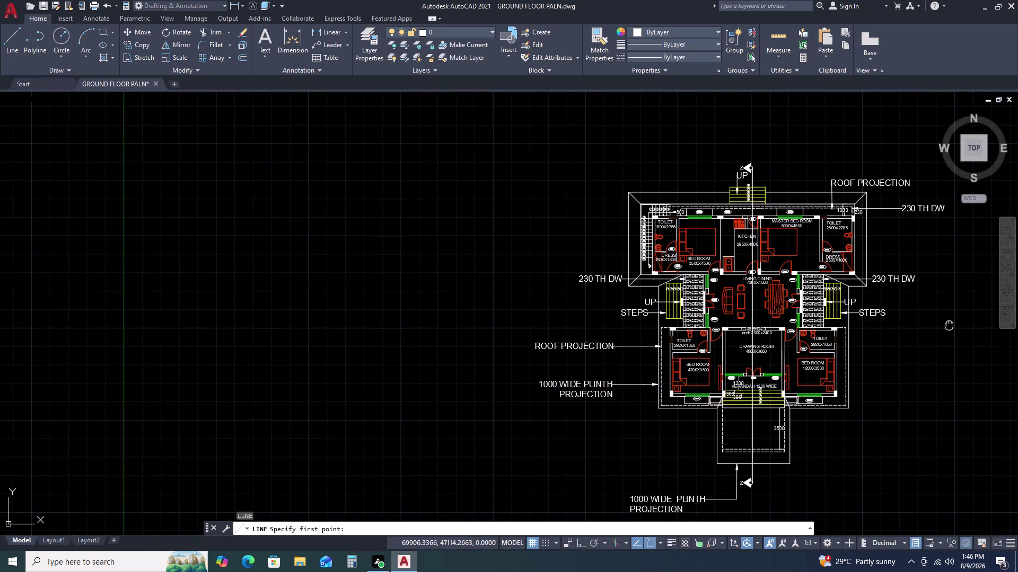
middle_drag(890, 317, 828, 304)
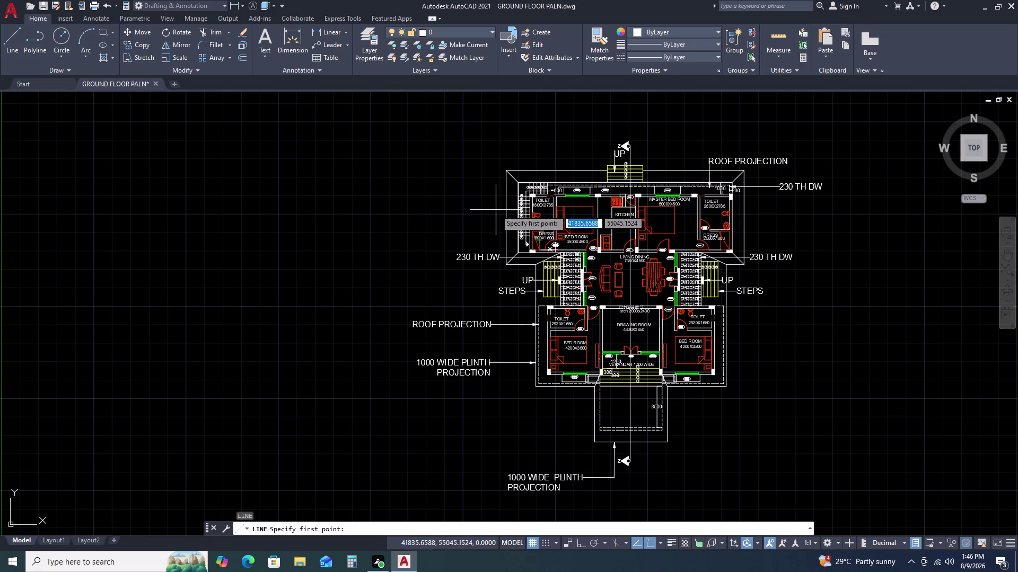
Draw a line from left of the upper rooms to right of the plan.
click(479, 212)
scroll(up, 3)
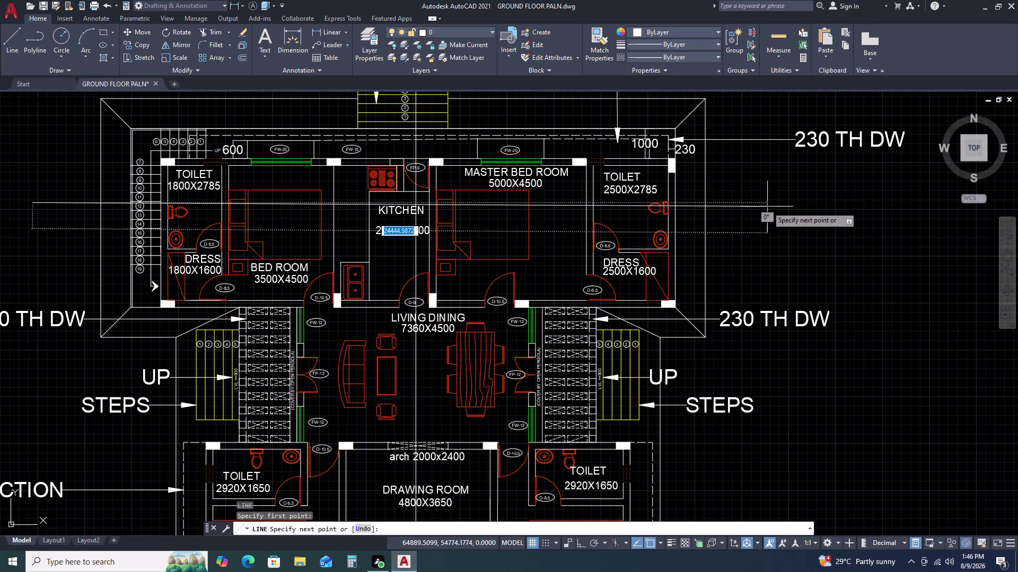
click(768, 207)
key(Escape)
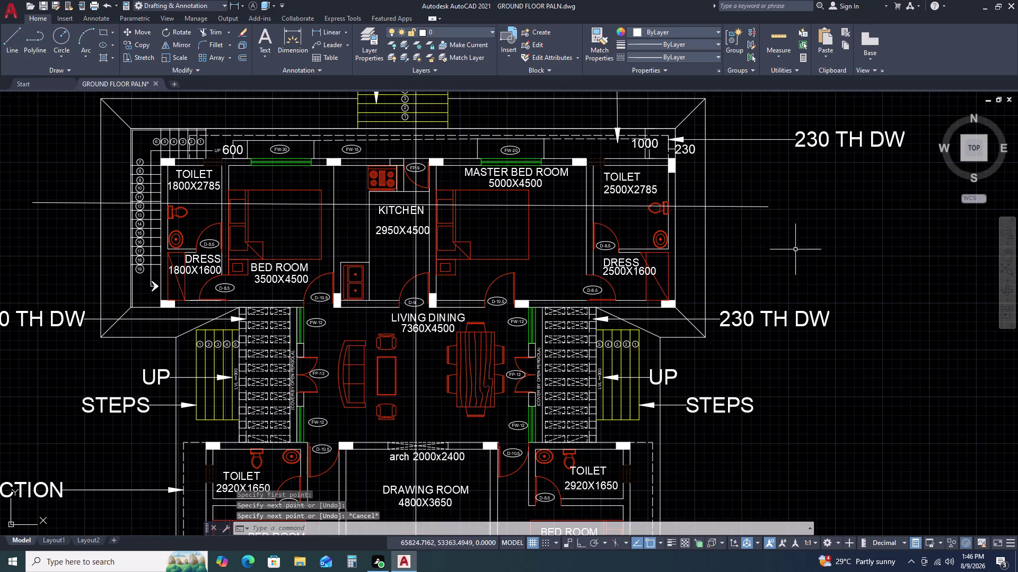
scroll(down, 3)
scroll(up, 3)
scroll(down, 3)
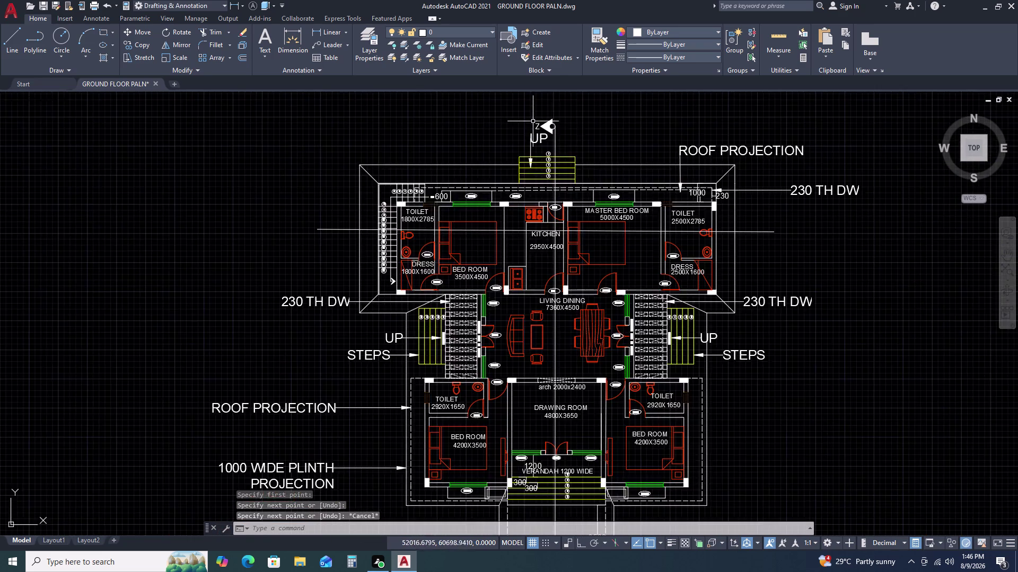
scroll(up, 3)
middle_drag(586, 132, 389, 221)
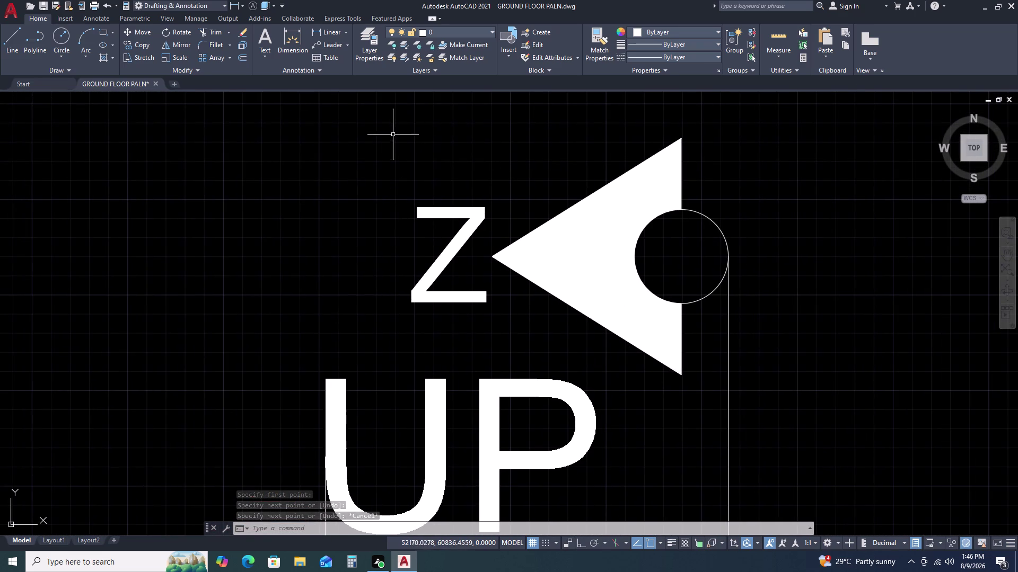
Select the Z section marker's arrow, circle and label.
click(388, 136)
drag(388, 137, 389, 143)
click(739, 367)
double_click(672, 330)
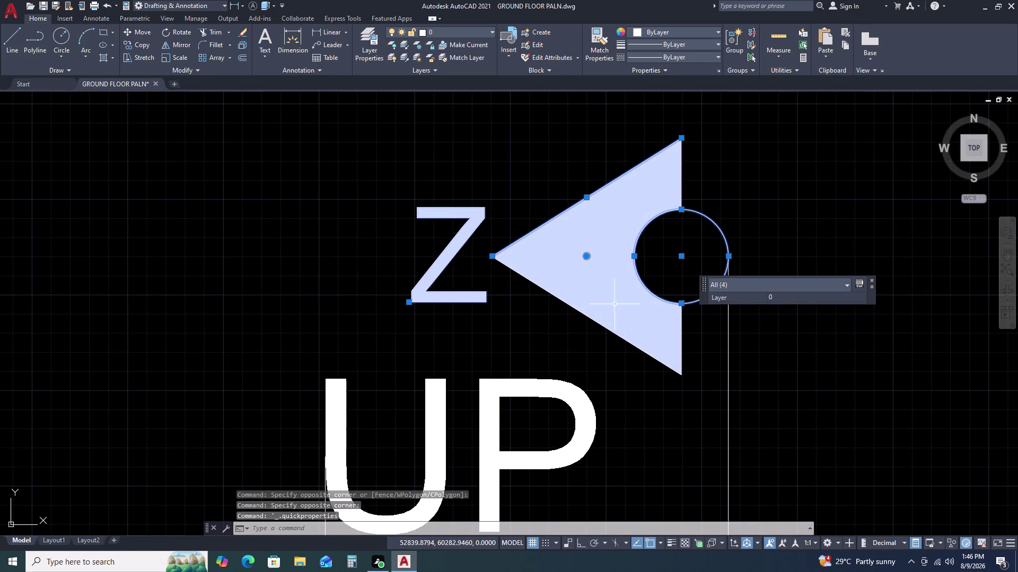
click(596, 286)
click(566, 312)
drag(579, 314, 573, 296)
drag(532, 246, 526, 240)
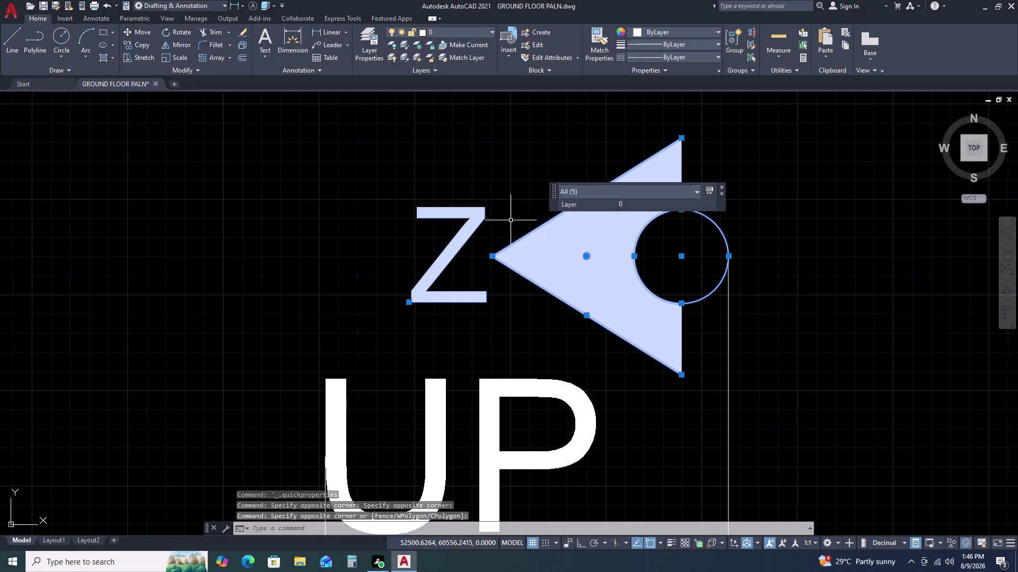
scroll(down, 3)
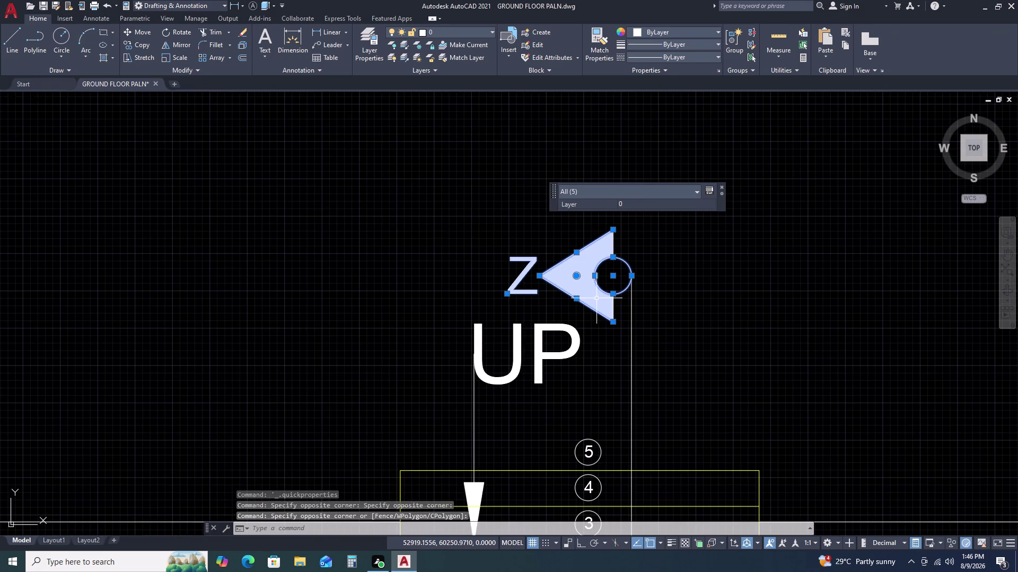
Copy the Z marker from its circle to right of the master bedroom toilet.
text(CO)
key(space)
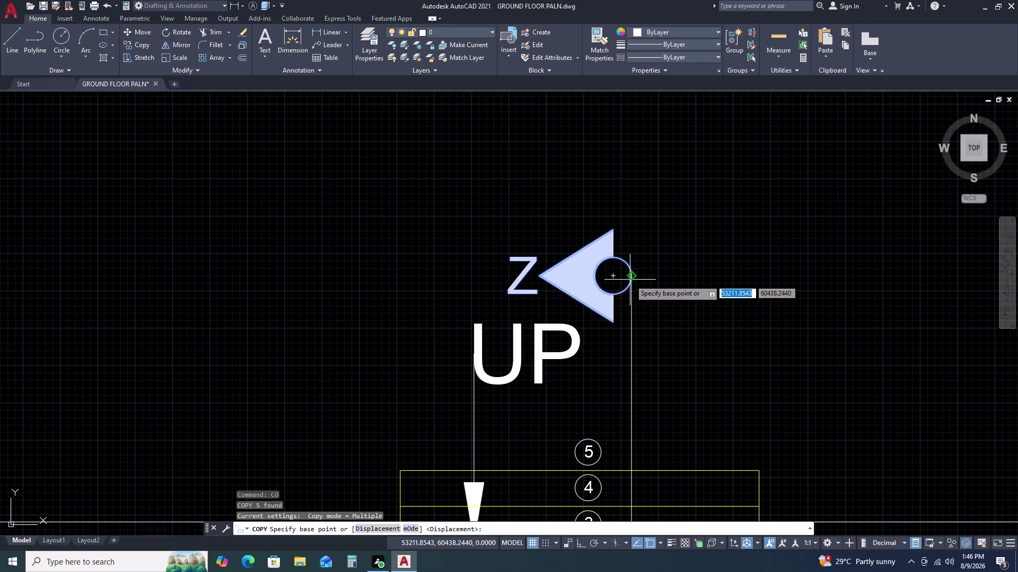
click(629, 278)
scroll(down, 3)
scroll(down, 3)
scroll(up, 3)
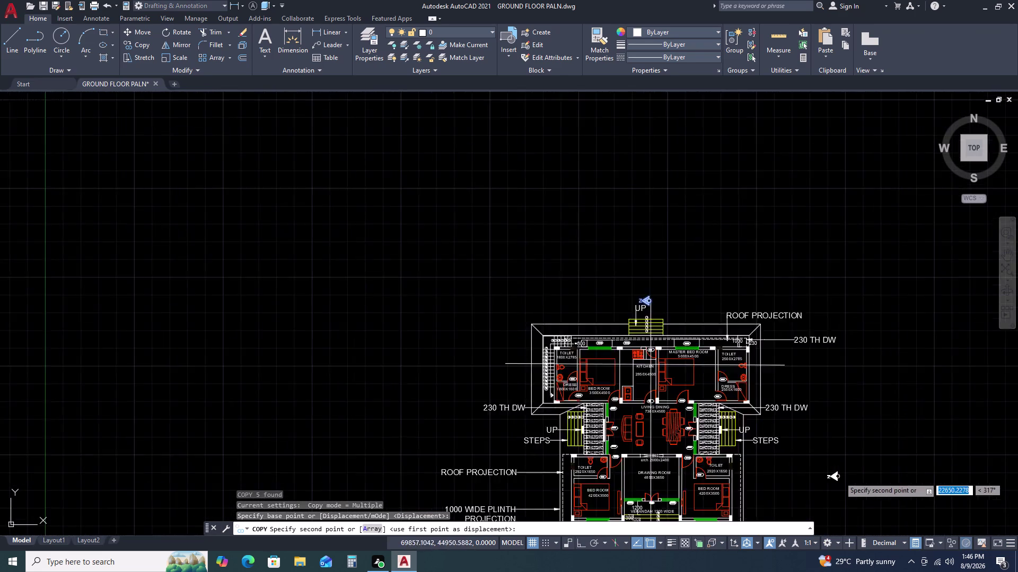
scroll(up, 3)
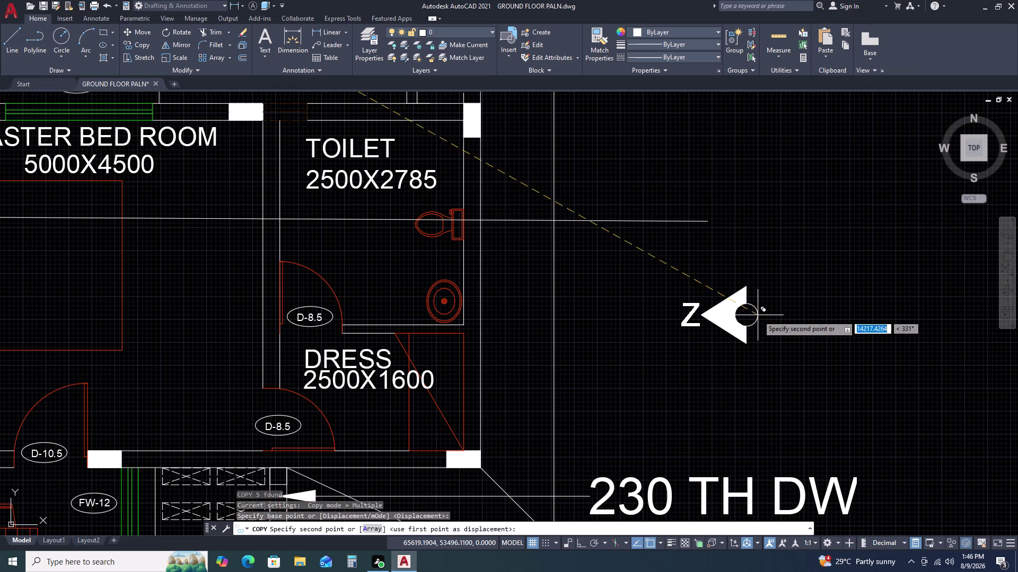
click(758, 315)
key(Escape)
Select the copied marker and start rotating it about its circle.
drag(789, 292, 776, 304)
click(647, 358)
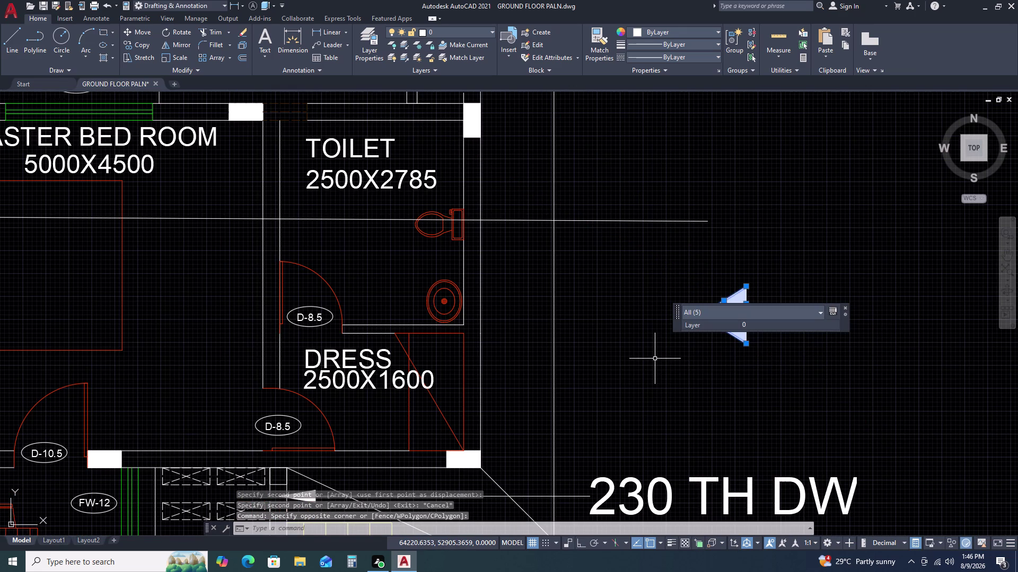
key(r)
key(o)
key(space)
click(758, 314)
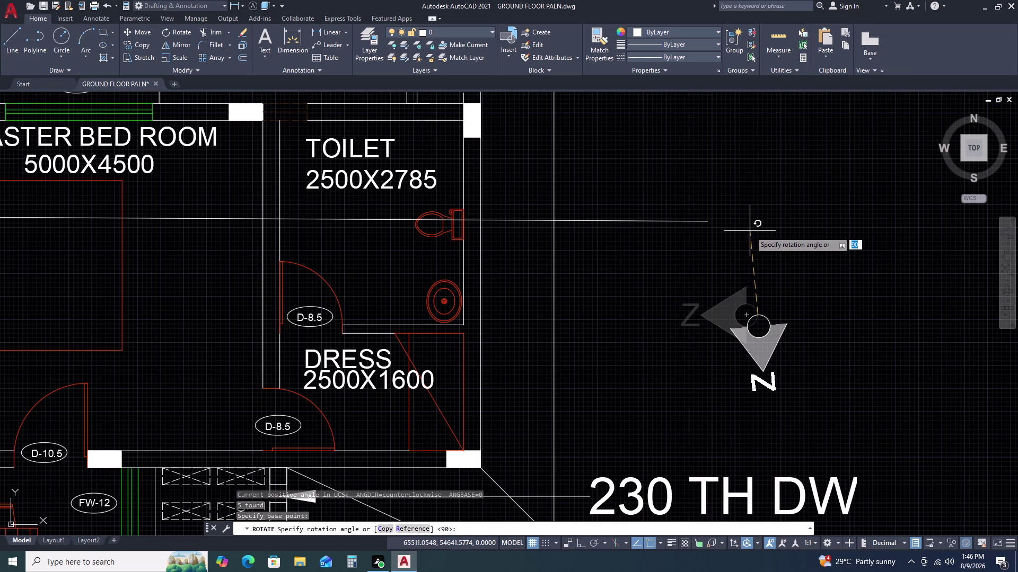
Rotate the copied marker with Ortho on so it points straight down.
key(F8)
click(748, 220)
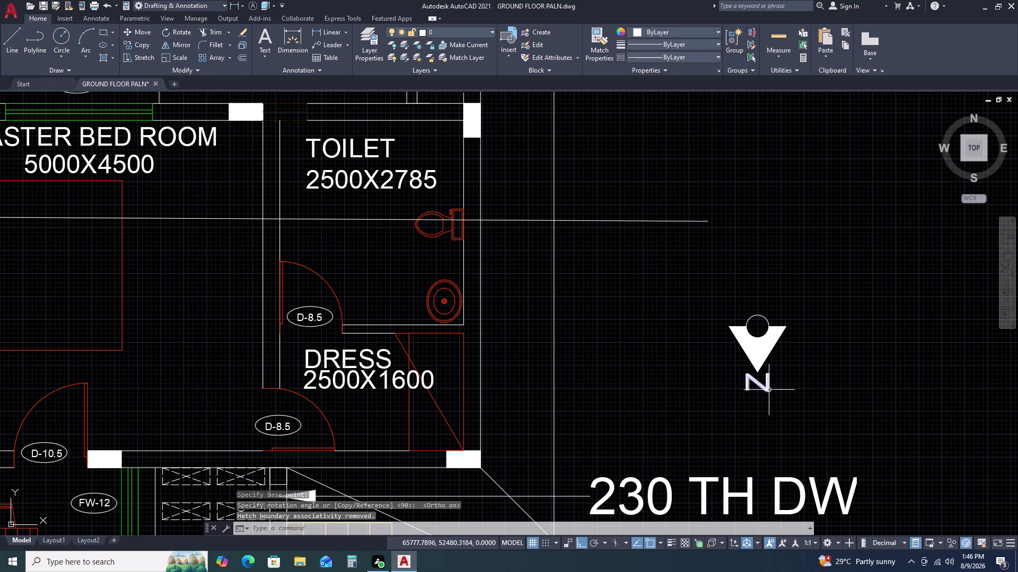
triple_click(767, 390)
key(Escape)
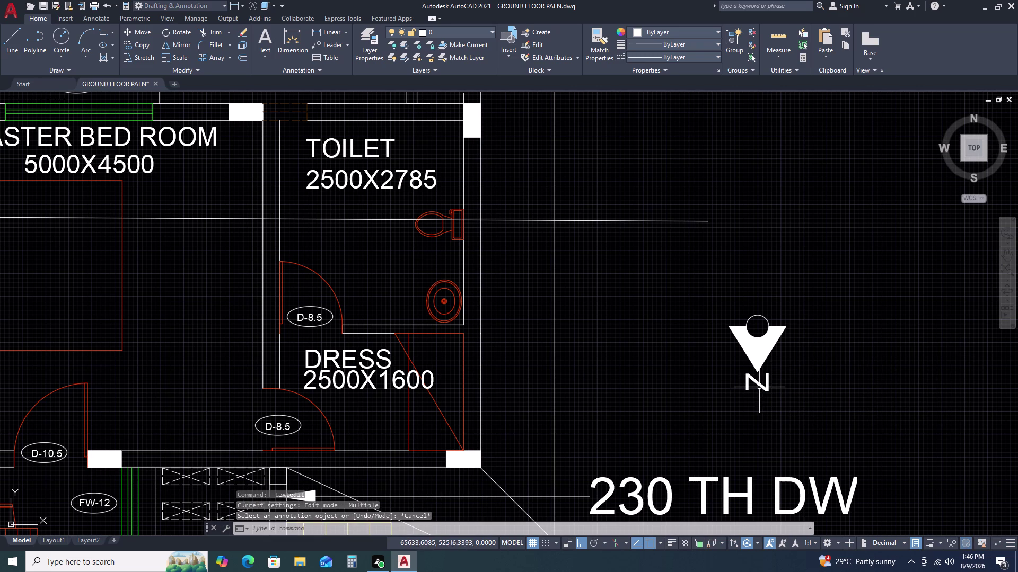
key(Escape)
Change the marker's label from Z to Y.
triple_click(761, 385)
click(762, 384)
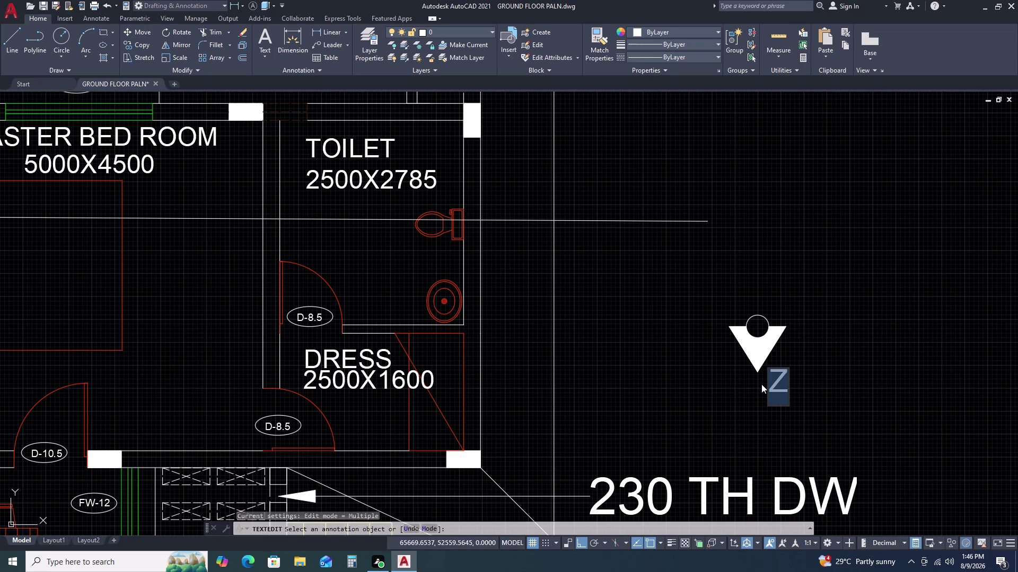
key(y)
key(Return)
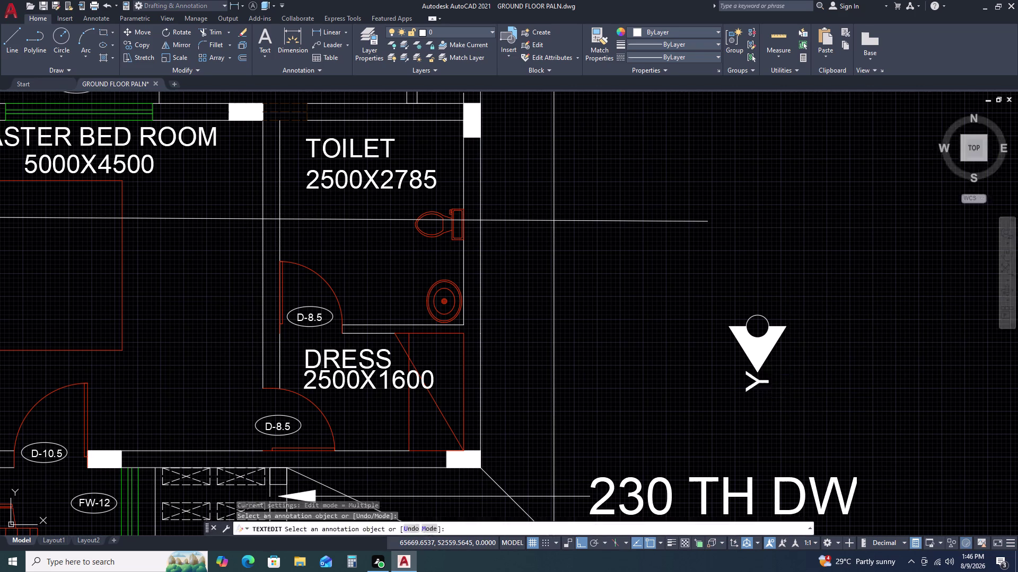
click(807, 390)
key(Escape)
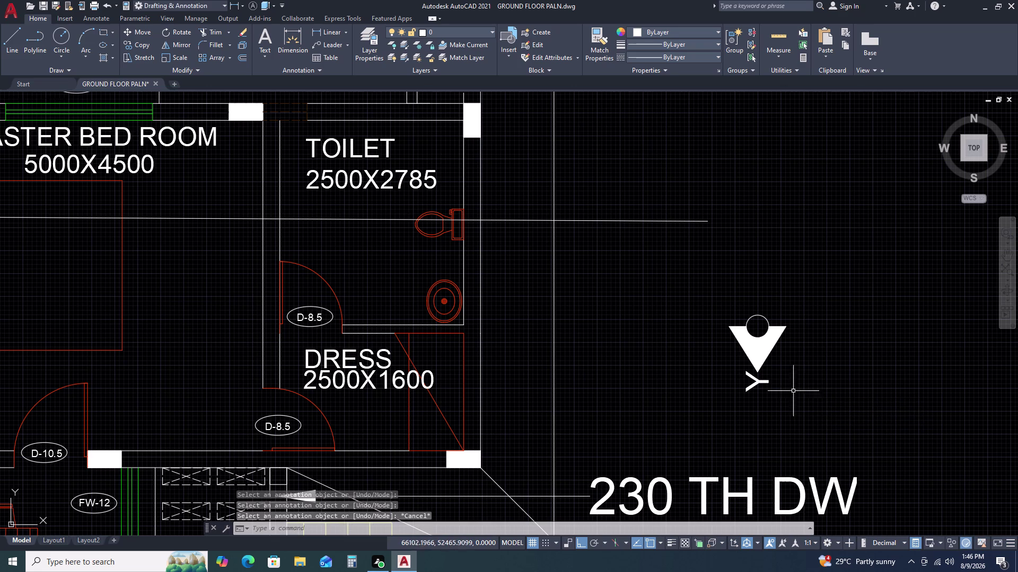
Set the Y label's rotation to 0 in Quick Properties.
scroll(up, 3)
click(758, 385)
double_click(737, 392)
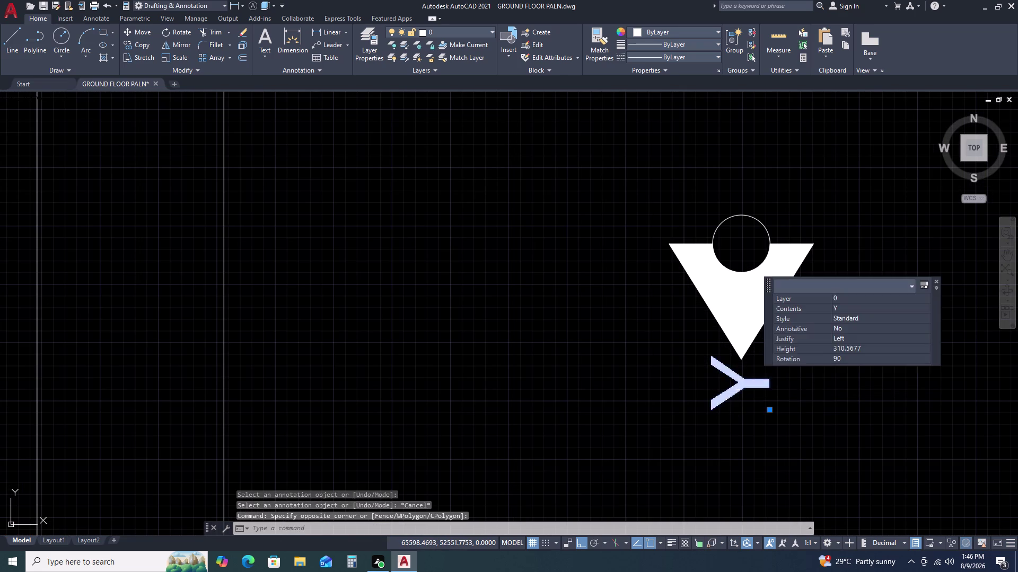
key(Escape)
key(Escape)
click(765, 379)
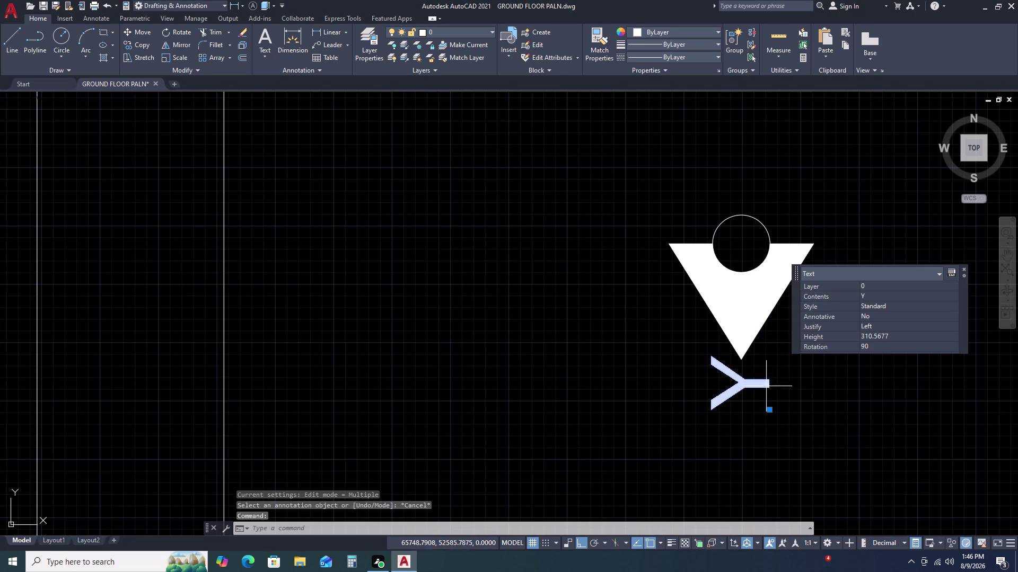
click(873, 347)
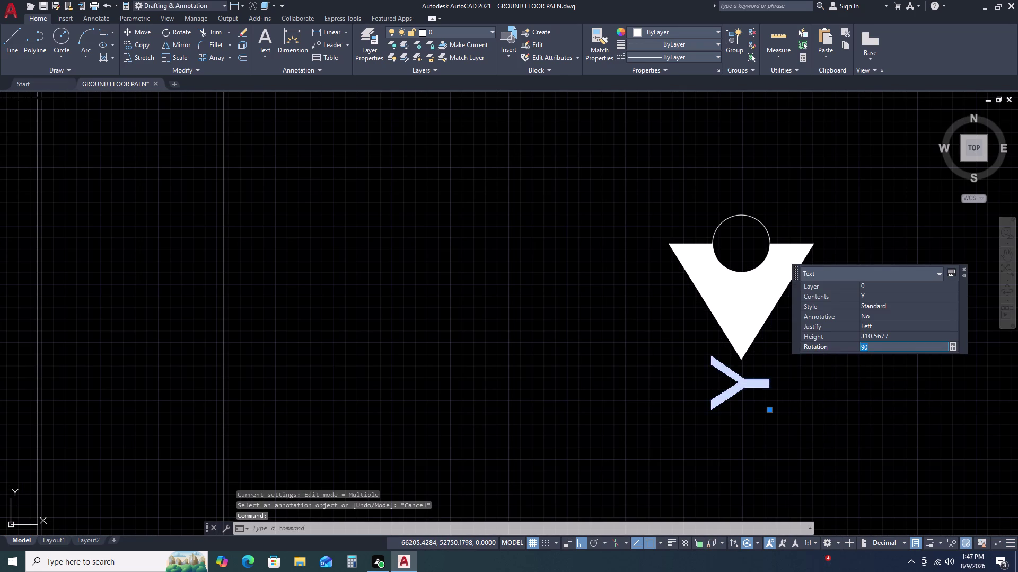
key(0)
key(Return)
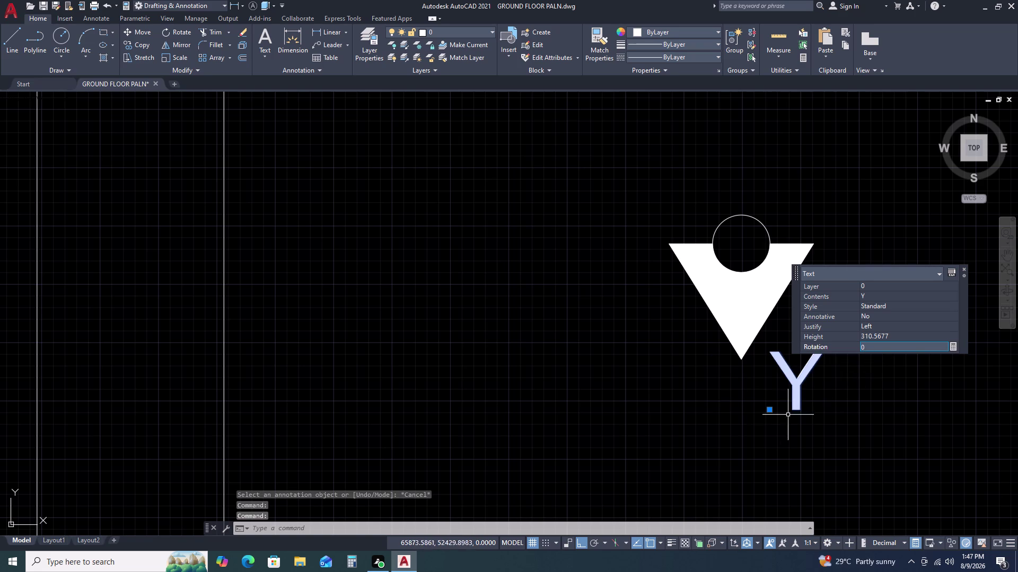
Move the Y label to just below the arrow.
click(772, 411)
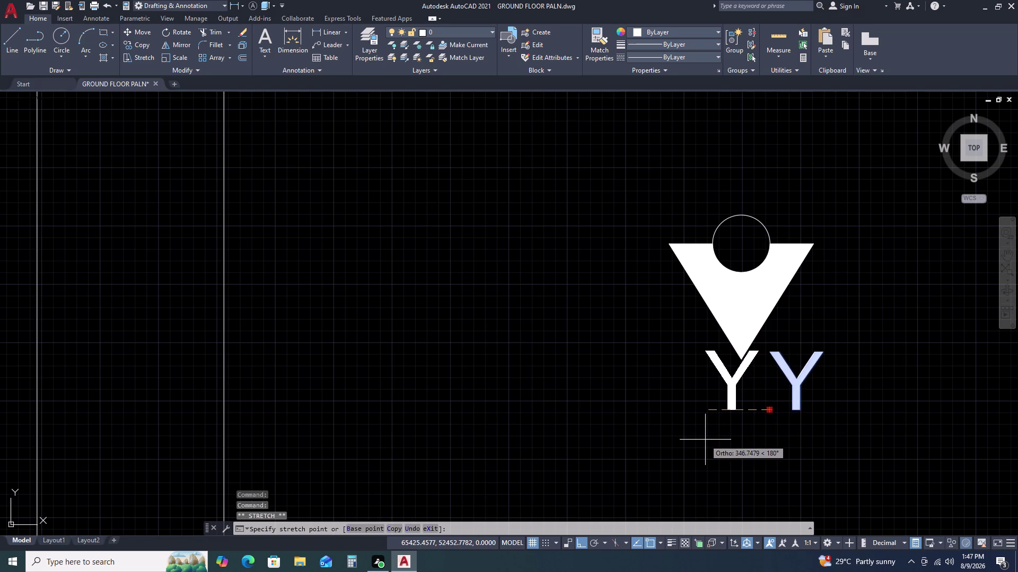
key(F8)
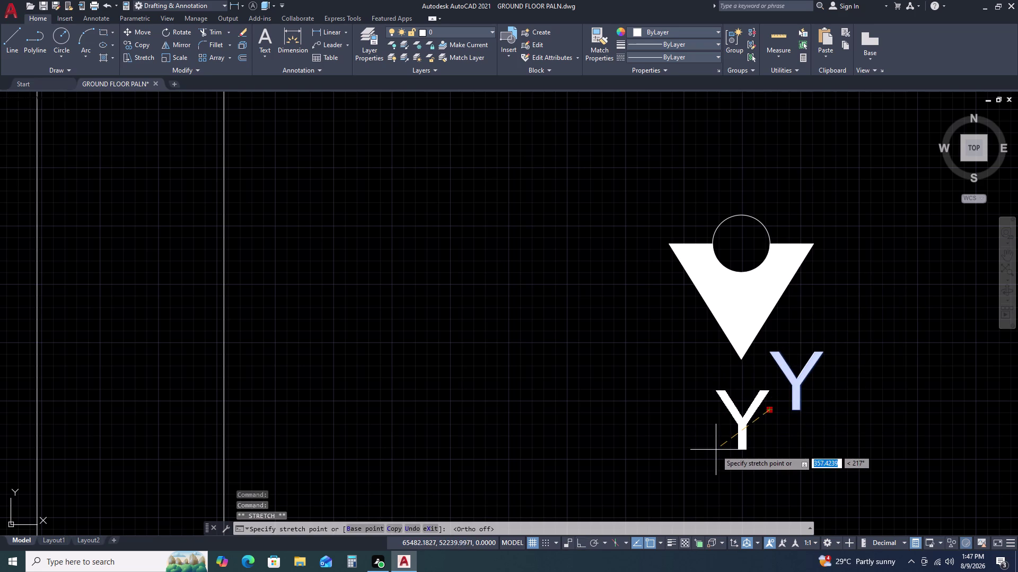
click(716, 450)
scroll(down, 3)
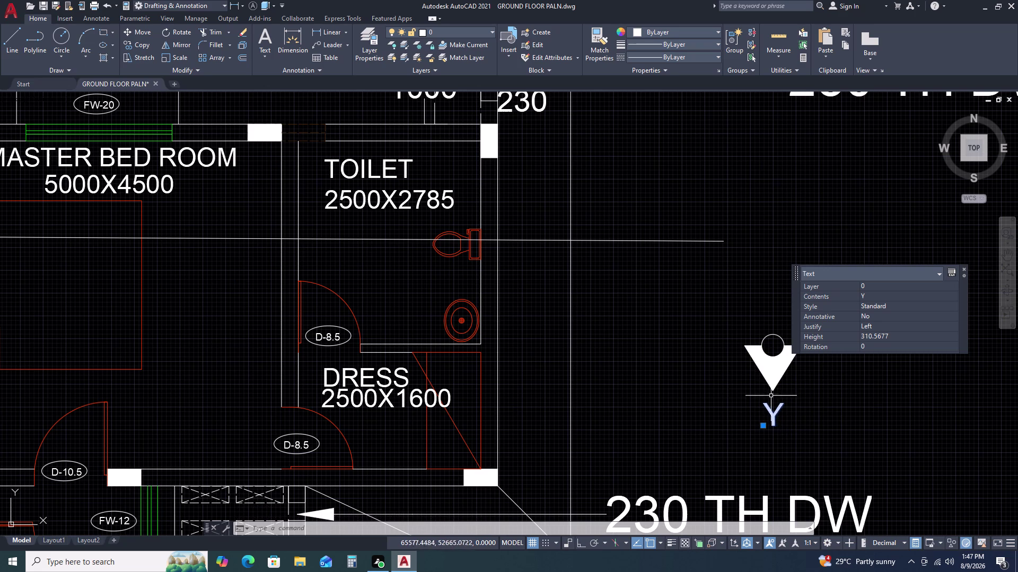
Move the Y marker from its circle onto the horizontal line.
key(Escape)
click(726, 332)
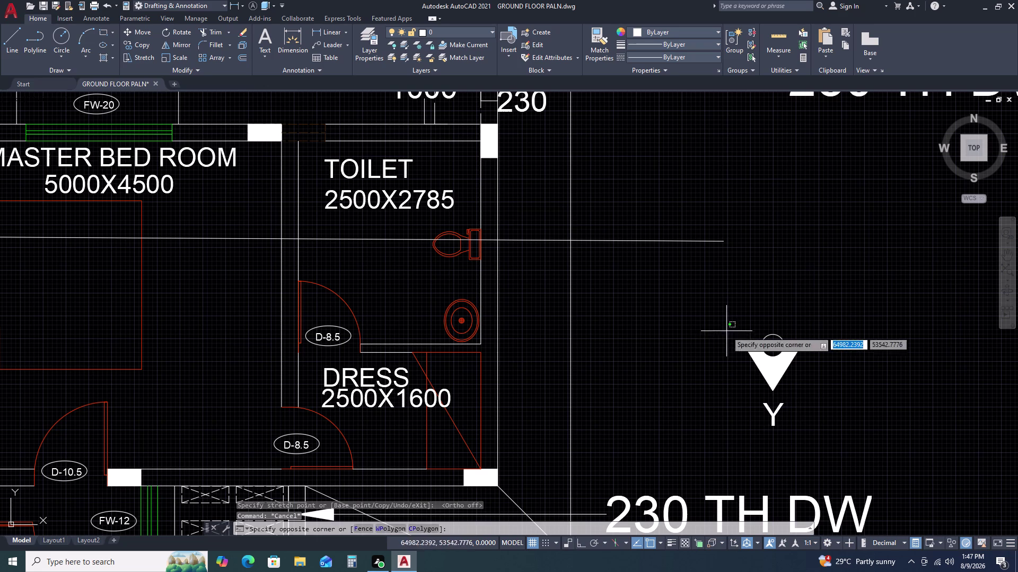
click(835, 446)
key(m)
key(space)
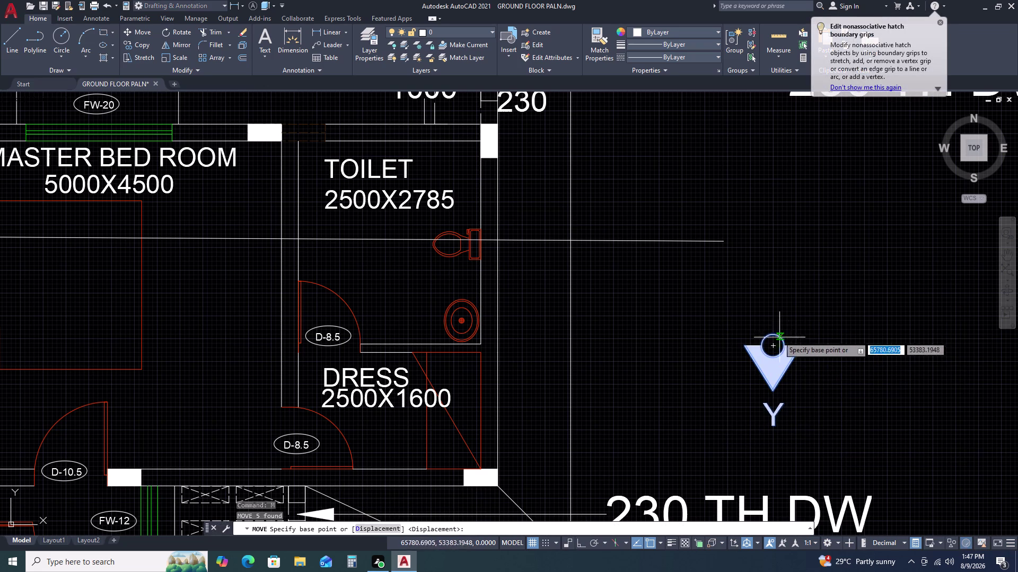
drag(770, 333, 768, 327)
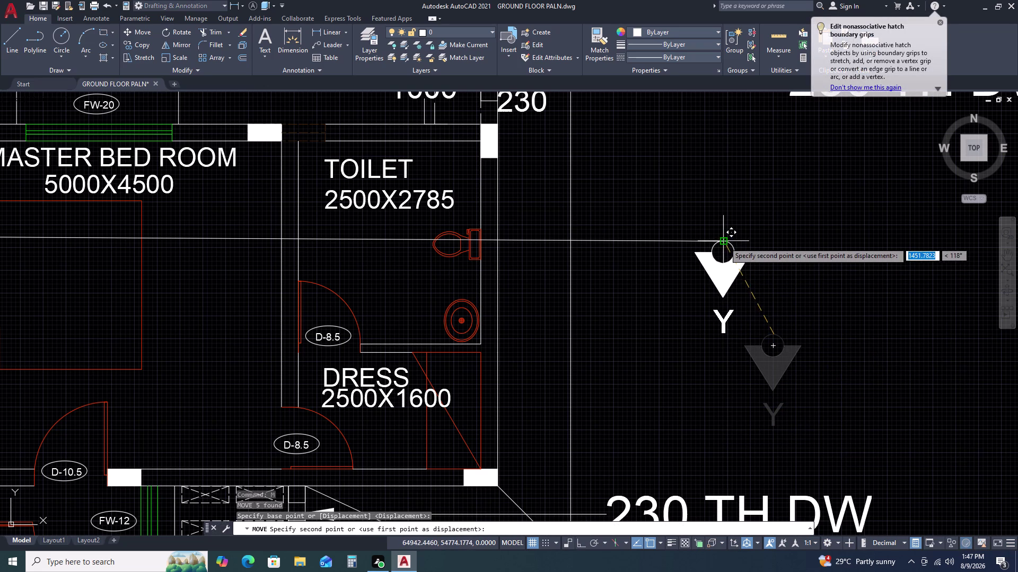
click(724, 243)
scroll(down, 3)
middle_drag(835, 400, 813, 317)
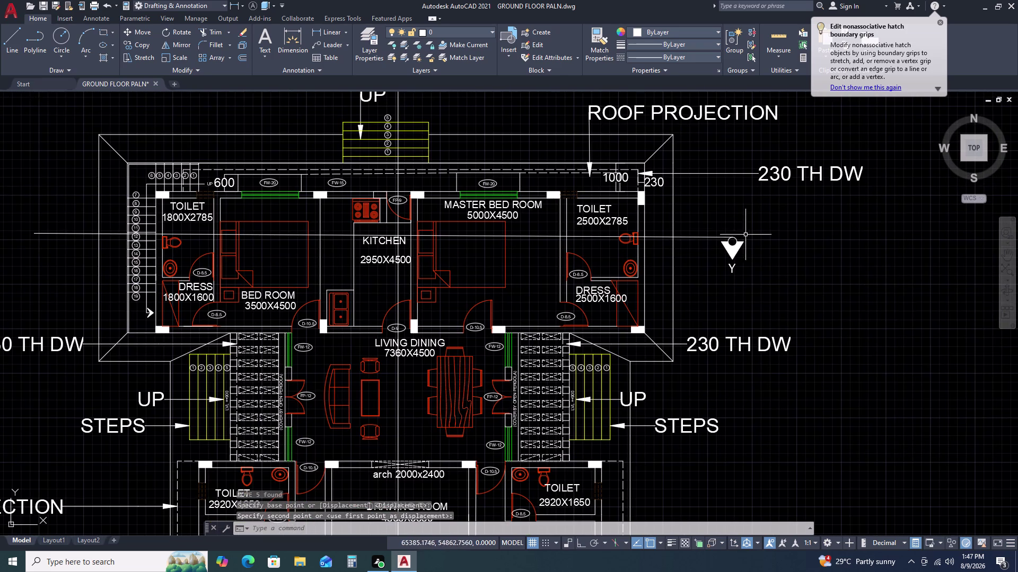
Copy the Y marker to the line's left end beyond the plan.
drag(699, 227, 702, 235)
click(759, 287)
text(C)
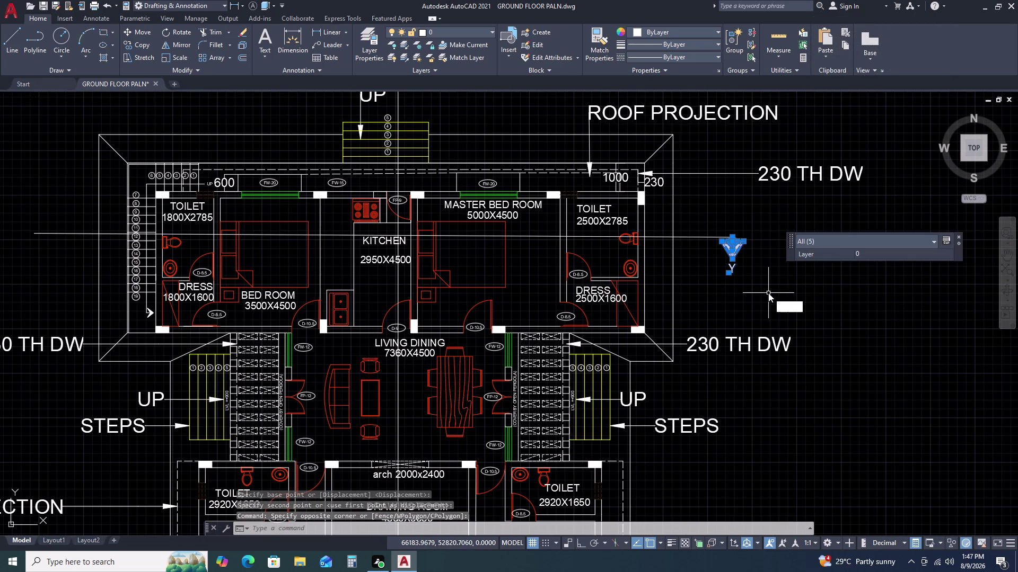
text(O)
key(space)
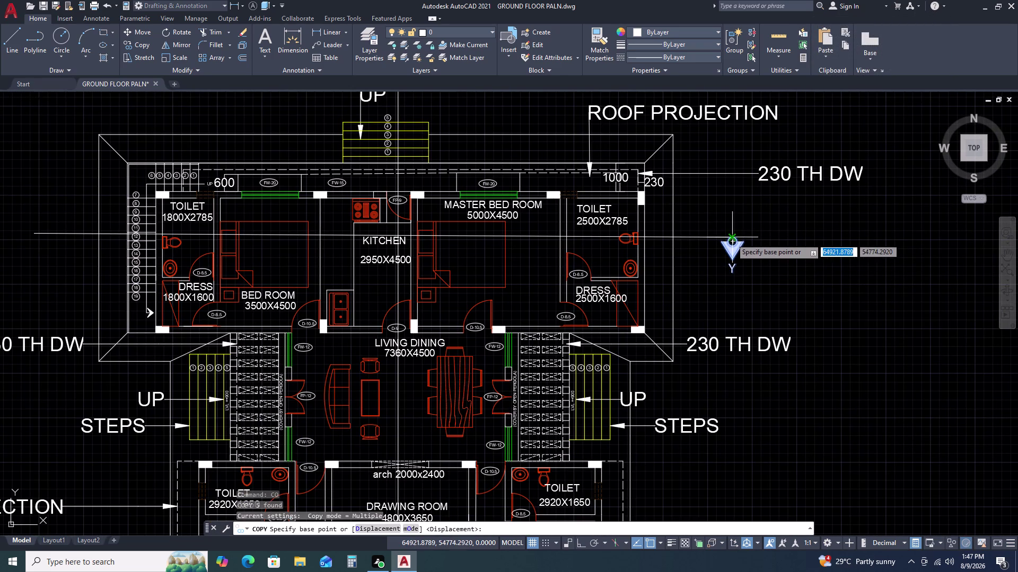
click(731, 239)
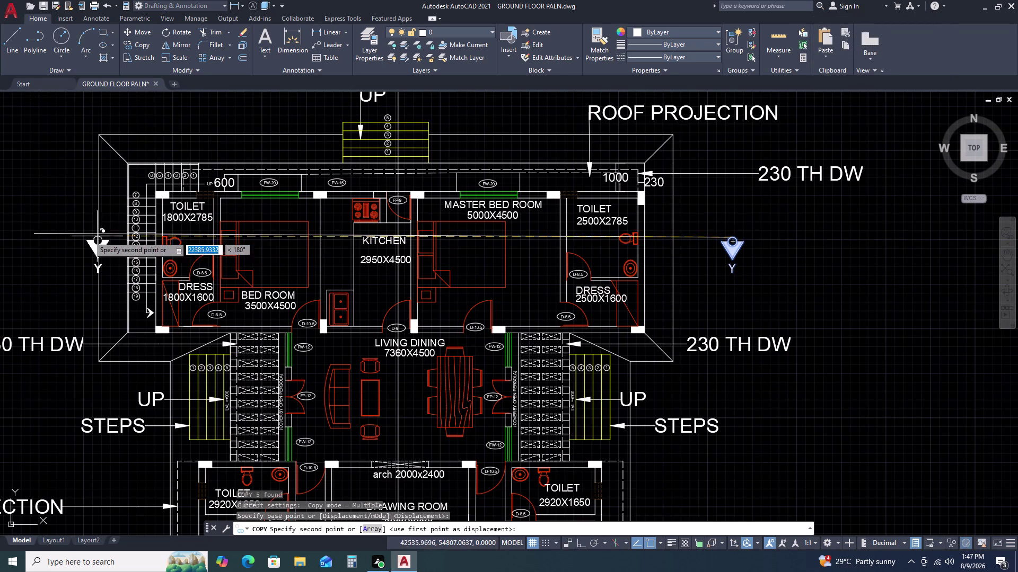
scroll(up, 3)
click(34, 232)
key(Escape)
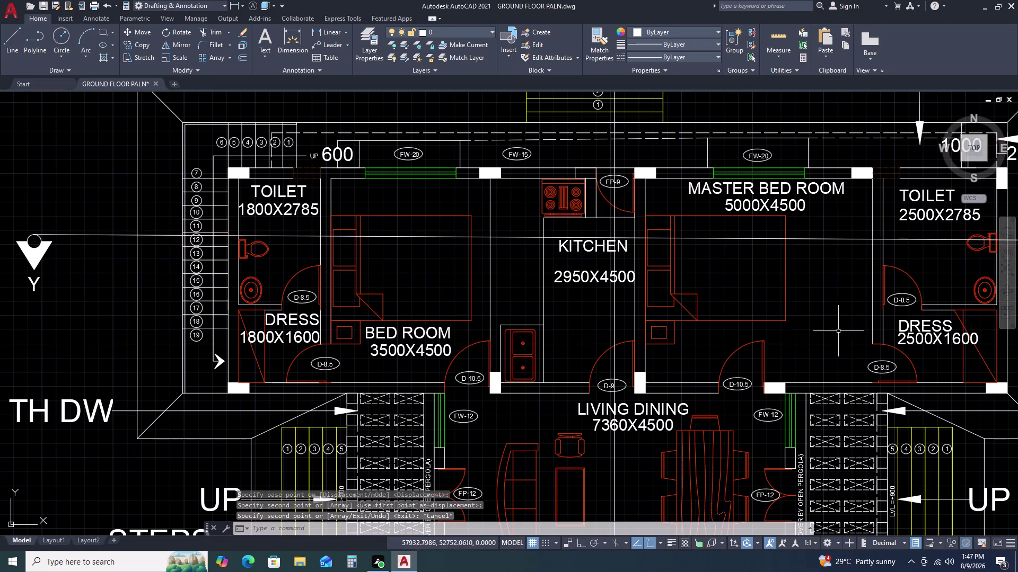
scroll(down, 3)
scroll(down, 3)
middle_drag(972, 424, 882, 304)
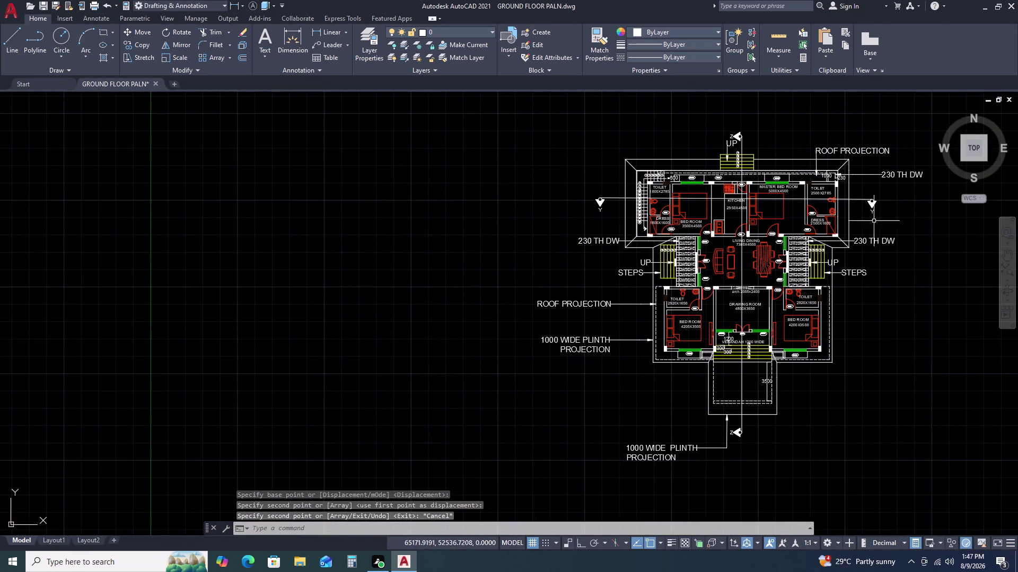
Select both Y markers and the upper section line.
scroll(up, 3)
click(887, 175)
click(859, 243)
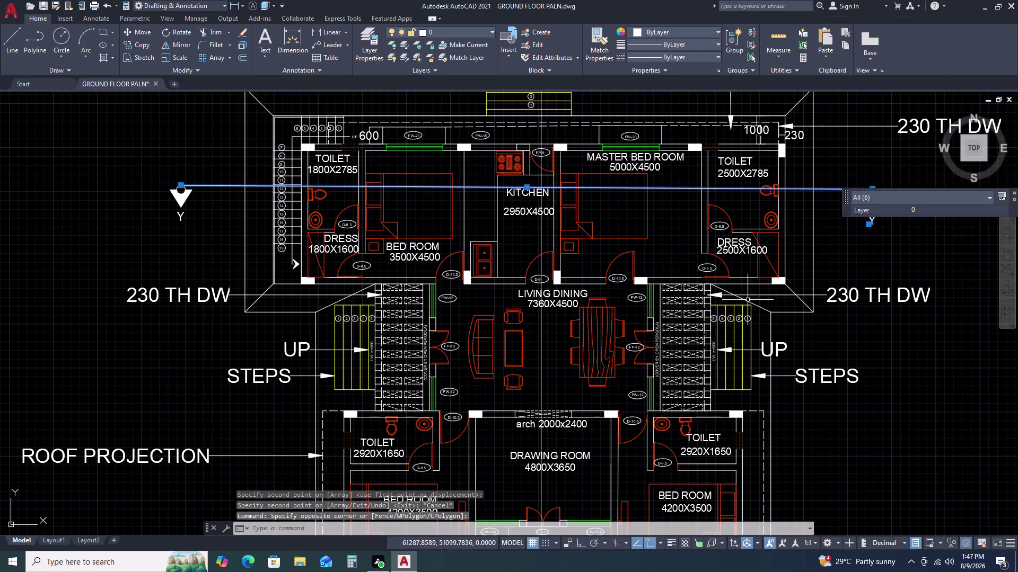
click(212, 155)
click(158, 239)
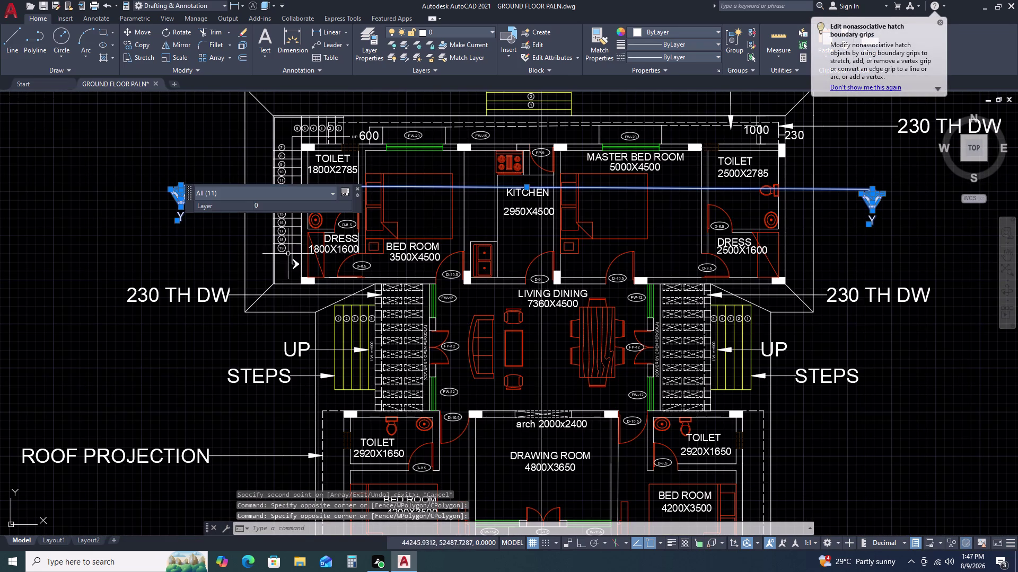
Copy the marker pair down across the lower bedrooms.
key(c)
text(O)
key(space)
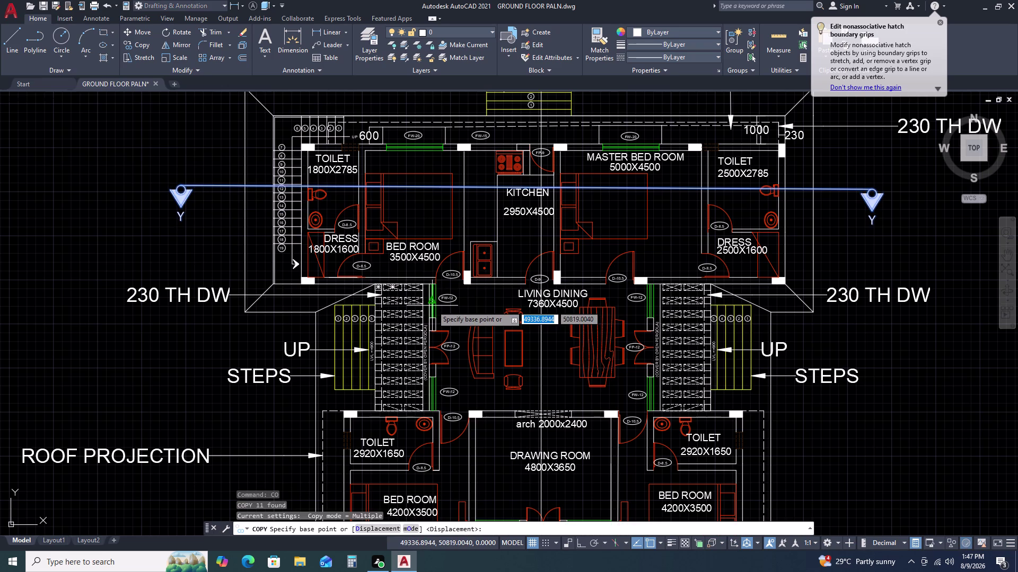
click(540, 184)
scroll(down, 3)
middle_drag(537, 461, 560, 337)
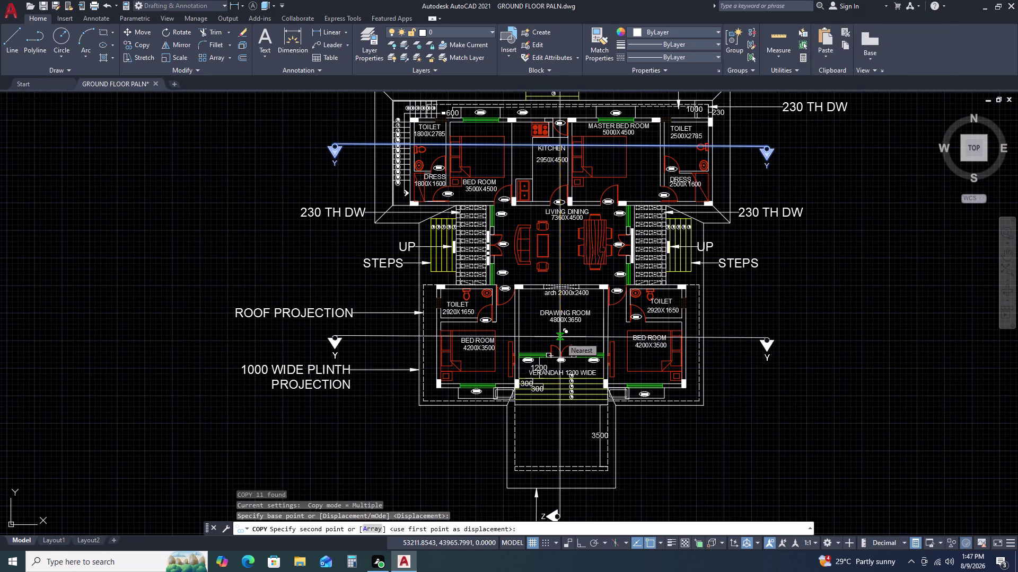
double_click(560, 331)
key(Escape)
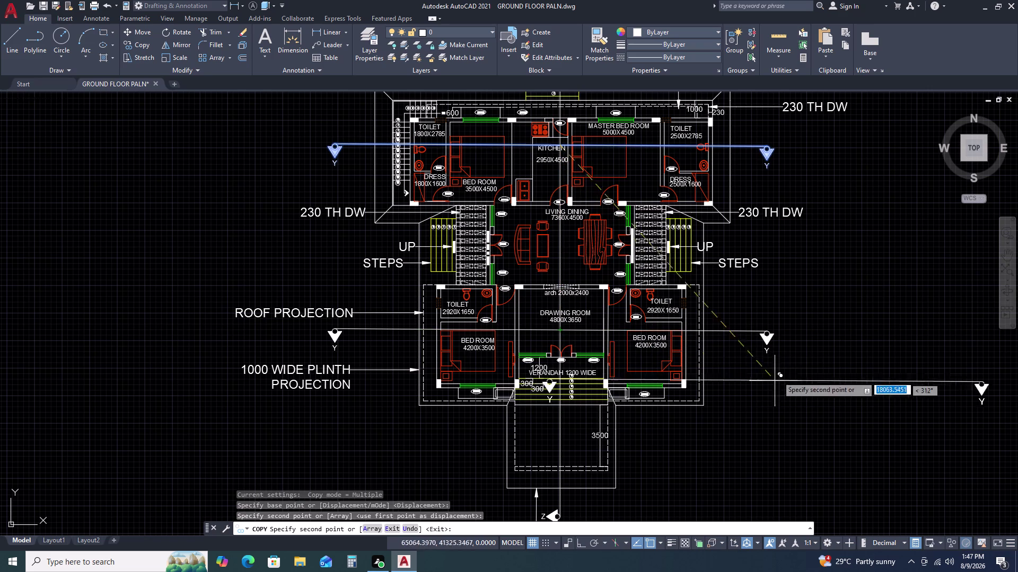
double_click(766, 350)
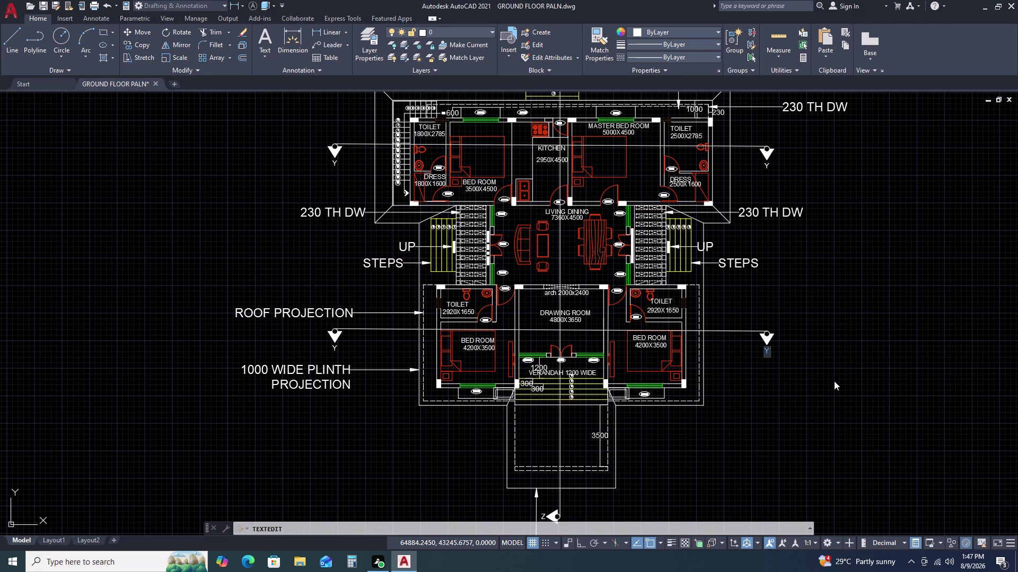
Change the right section marker's label from Y to X.
key(x)
key(space)
key(BackSpace)
key(BackSpace)
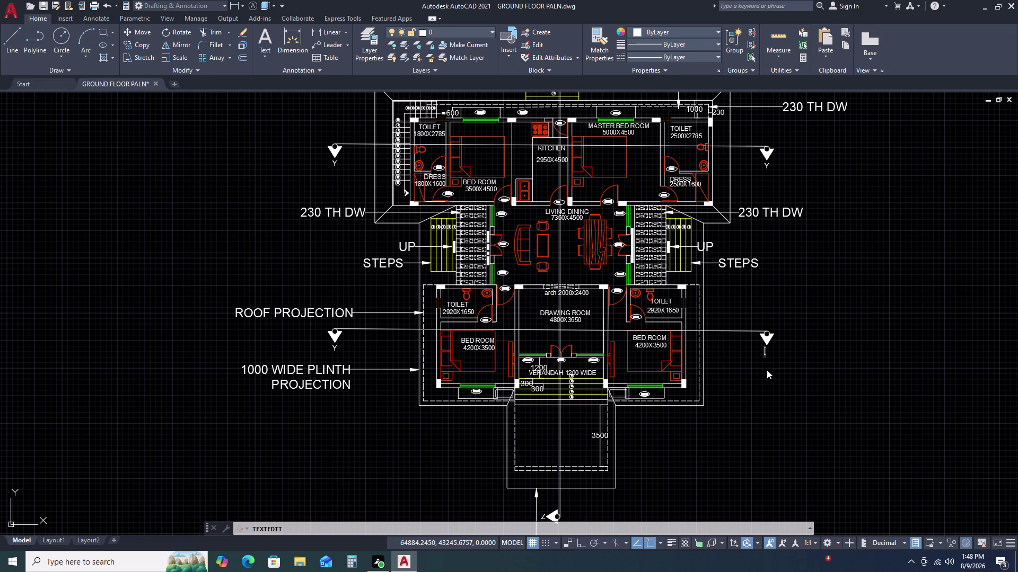
key(x)
key(Return)
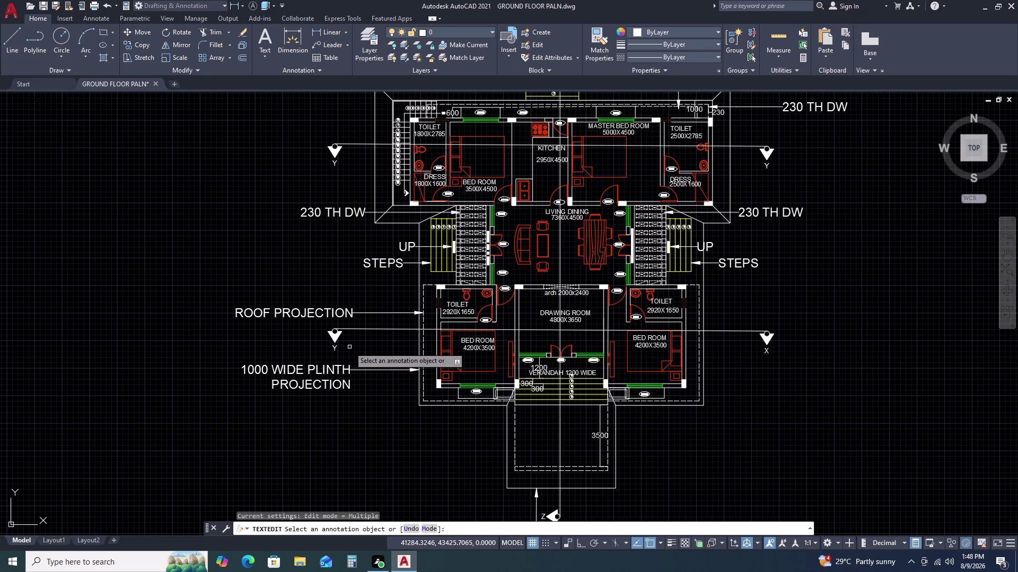
Change the left marker's label to X and end text editing.
click(334, 349)
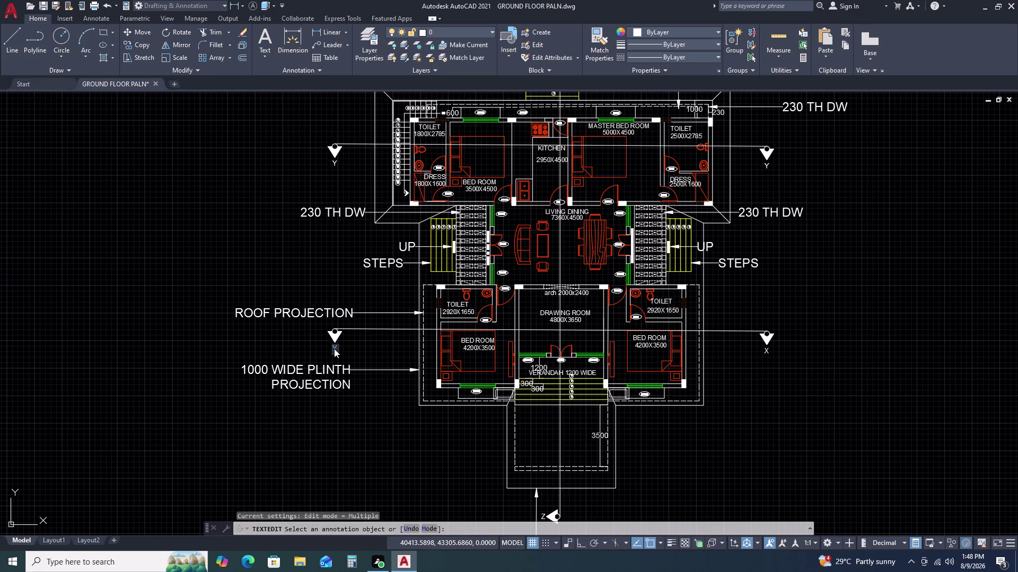
key(x)
key(Return)
key(Escape)
key(space)
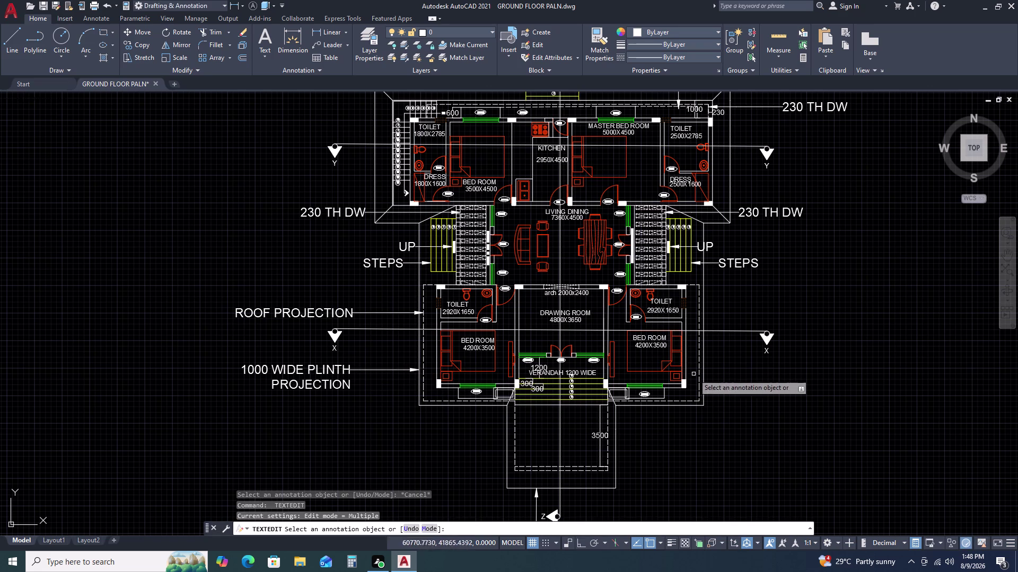
middle_drag(719, 484, 719, 402)
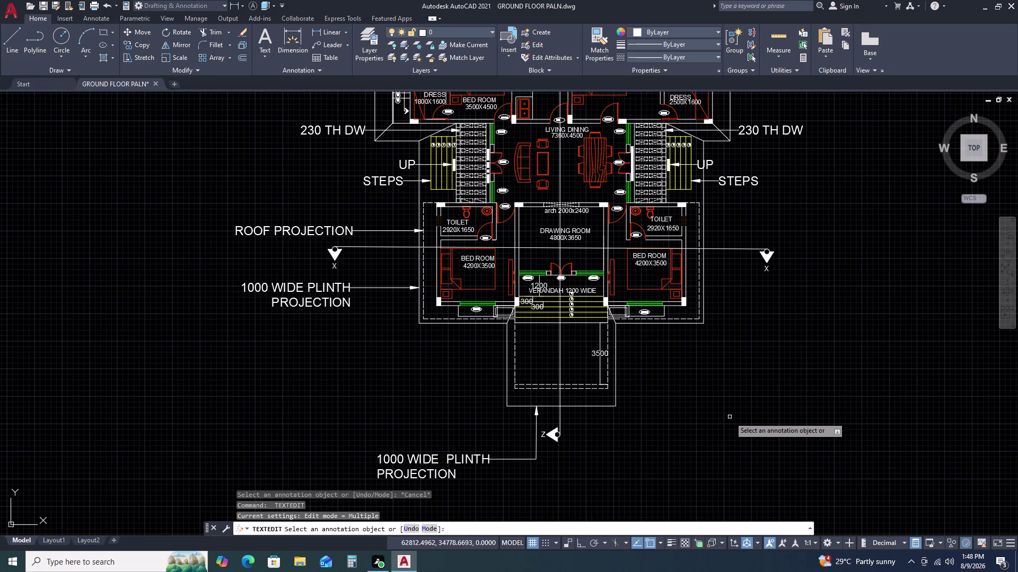
key(Escape)
scroll(up, 3)
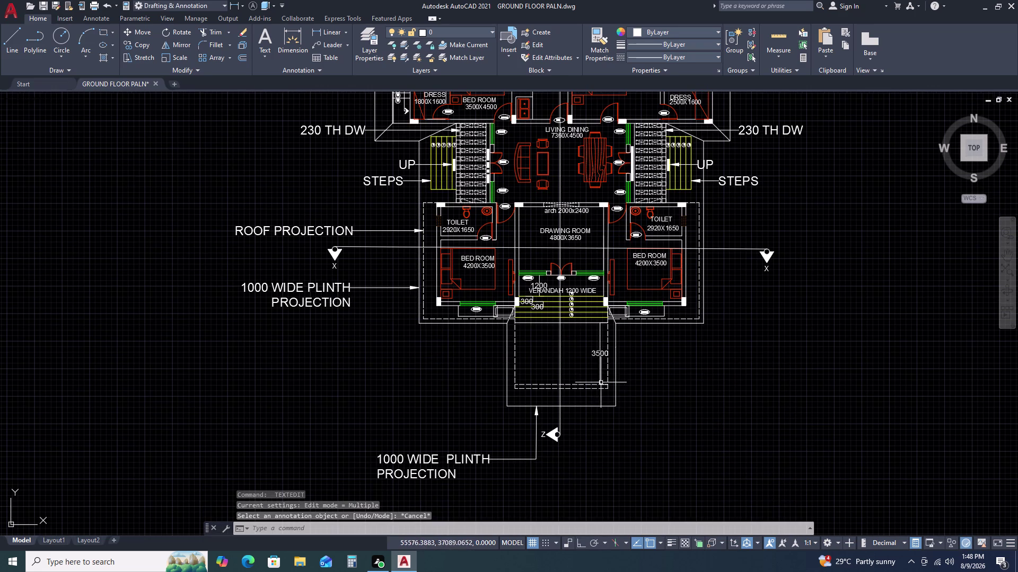
scroll(down, 3)
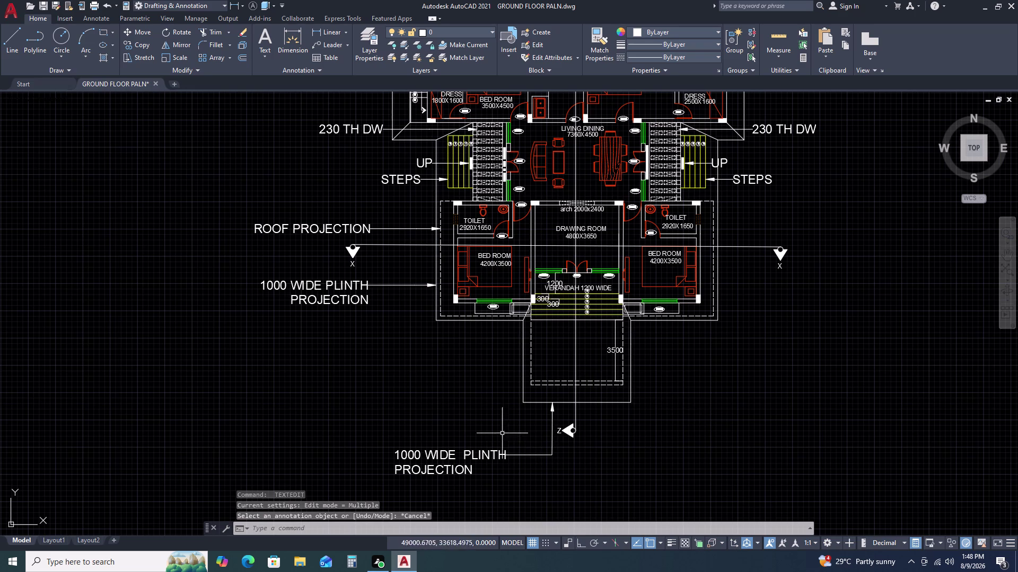
scroll(down, 3)
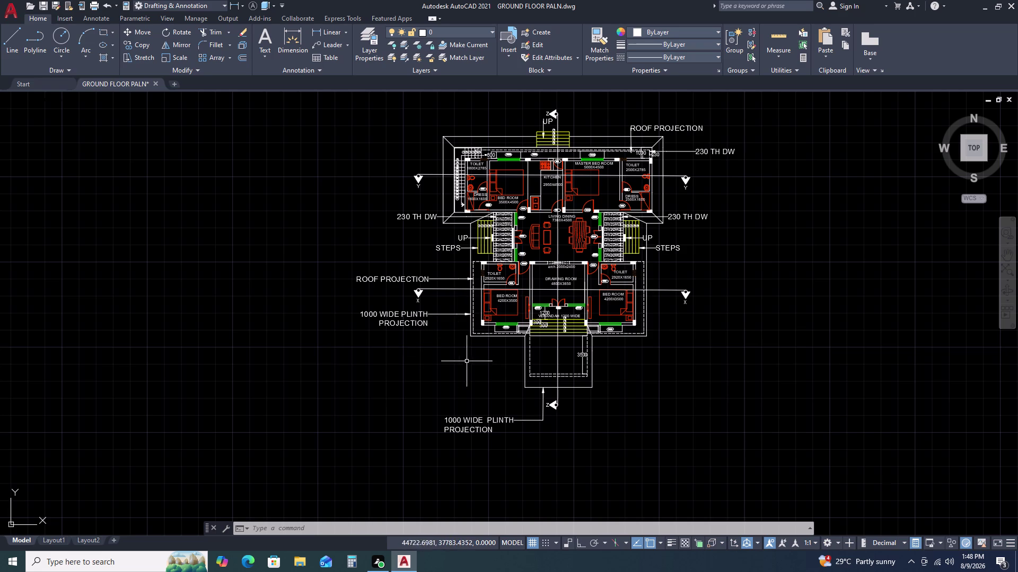
scroll(up, 3)
Draw an Ortho leader from the left plinth edge with the text COOLER REST.
middle_drag(486, 362, 514, 307)
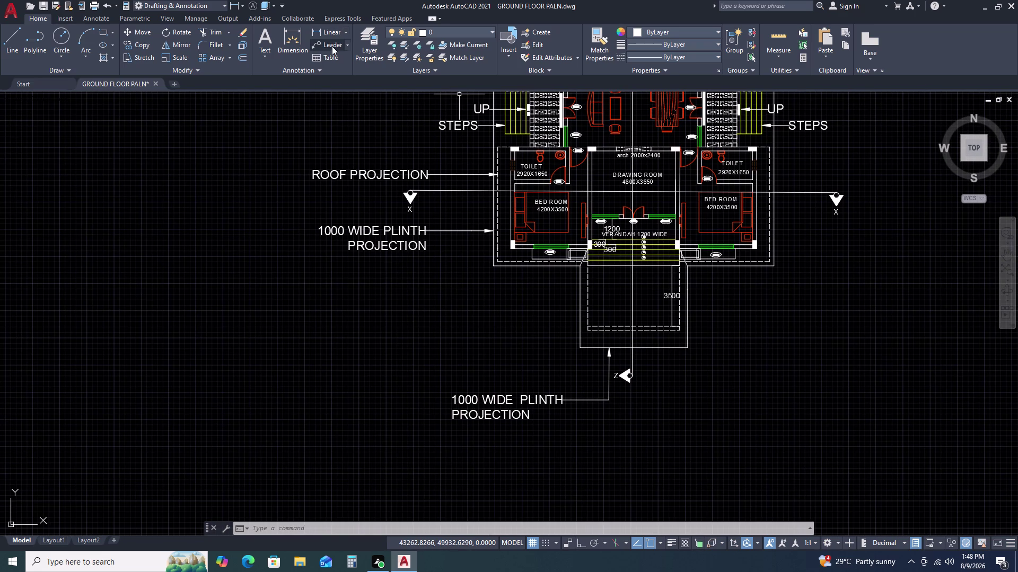
click(332, 47)
scroll(up, 3)
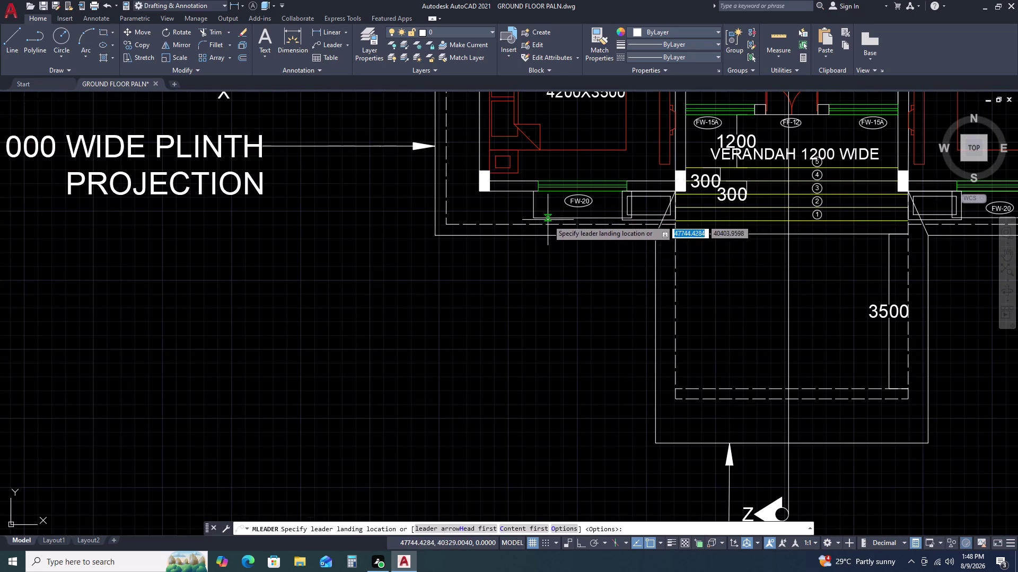
click(550, 219)
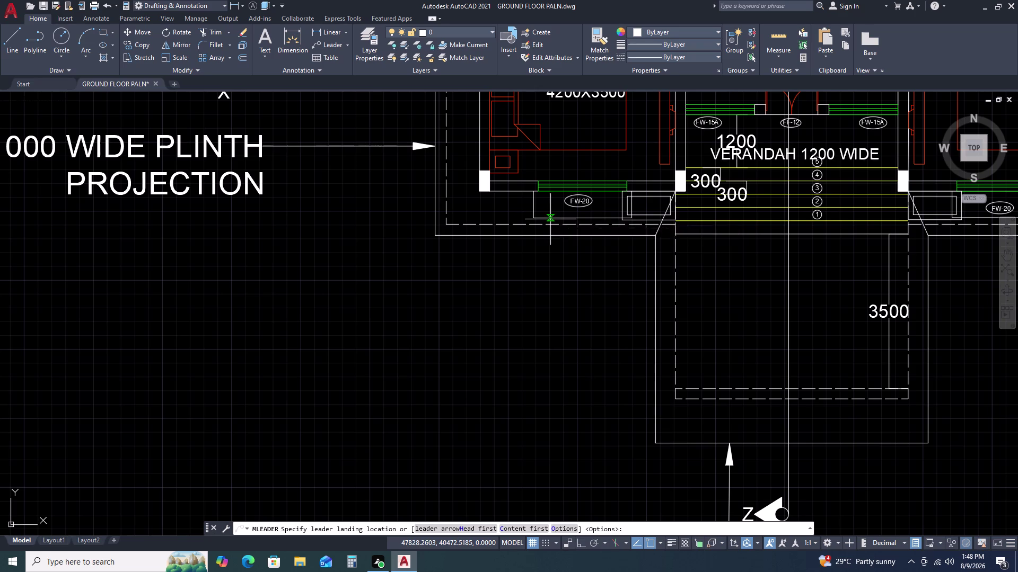
key(F8)
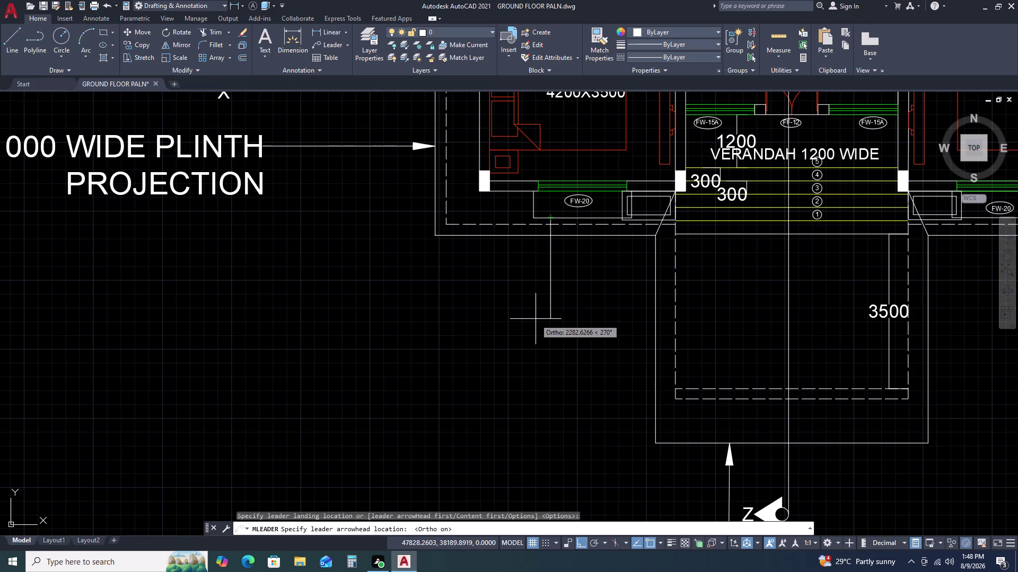
key(Escape)
key(space)
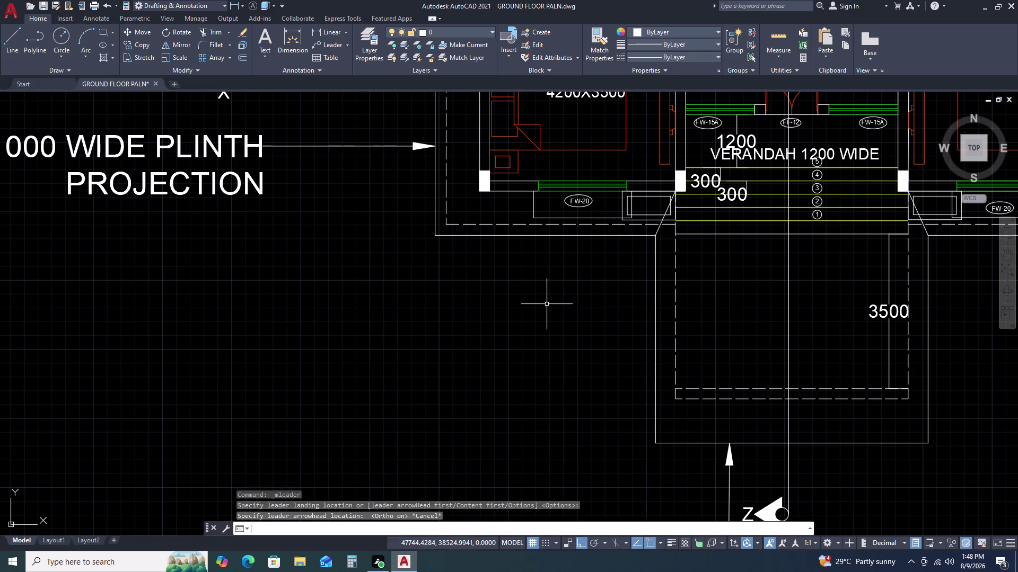
click(553, 313)
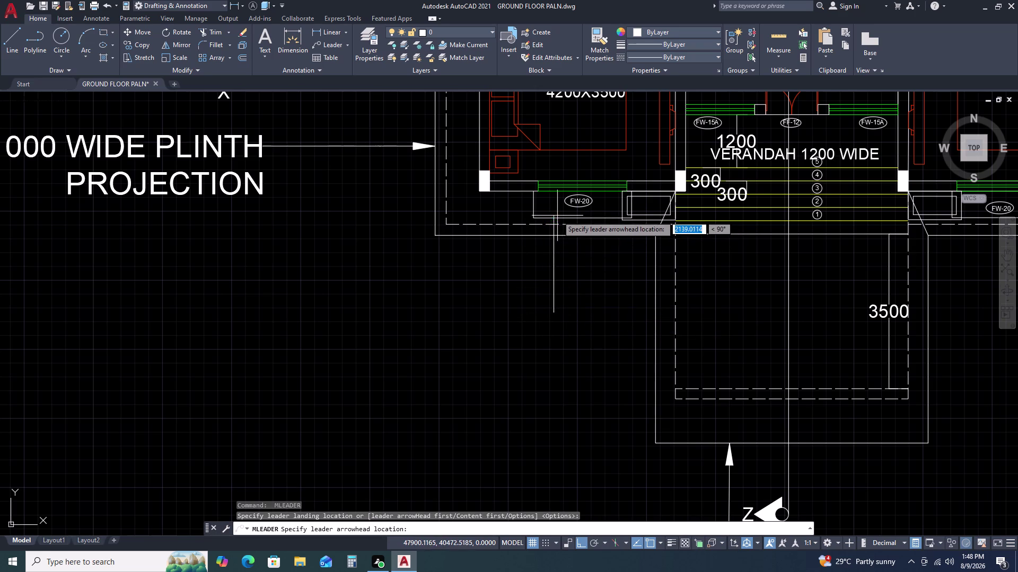
click(554, 216)
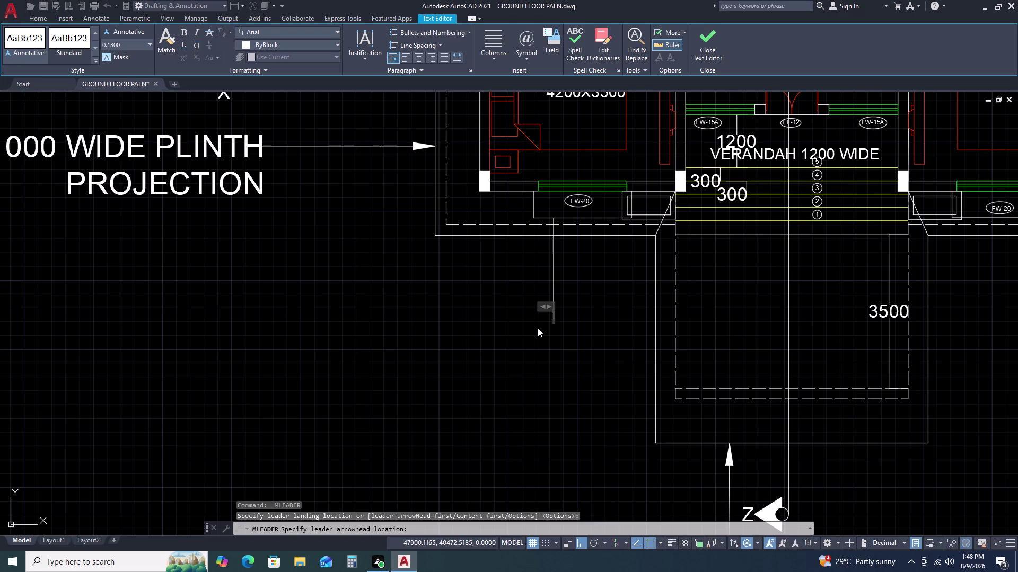
text(CO)
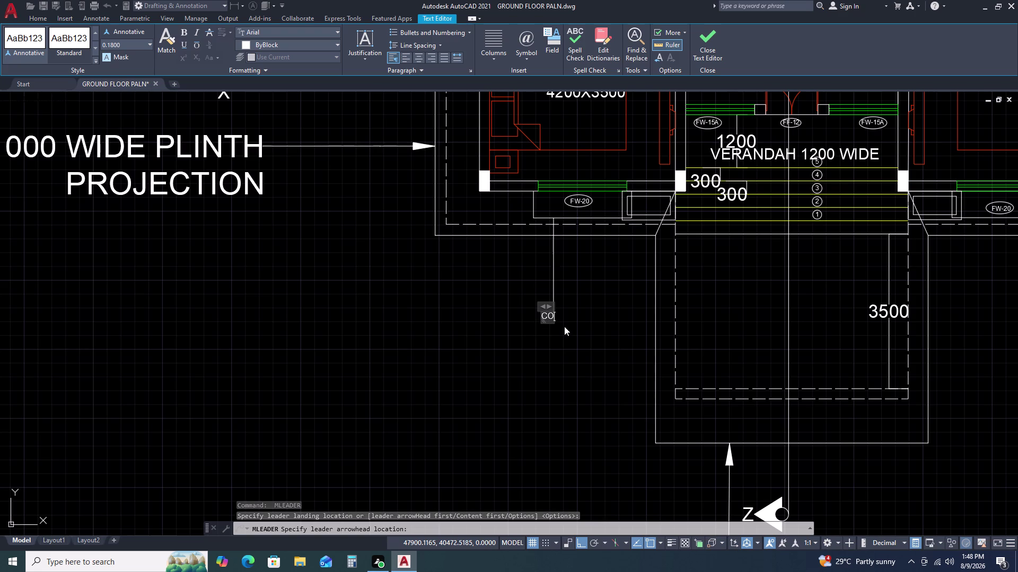
text(OLE)
key(r)
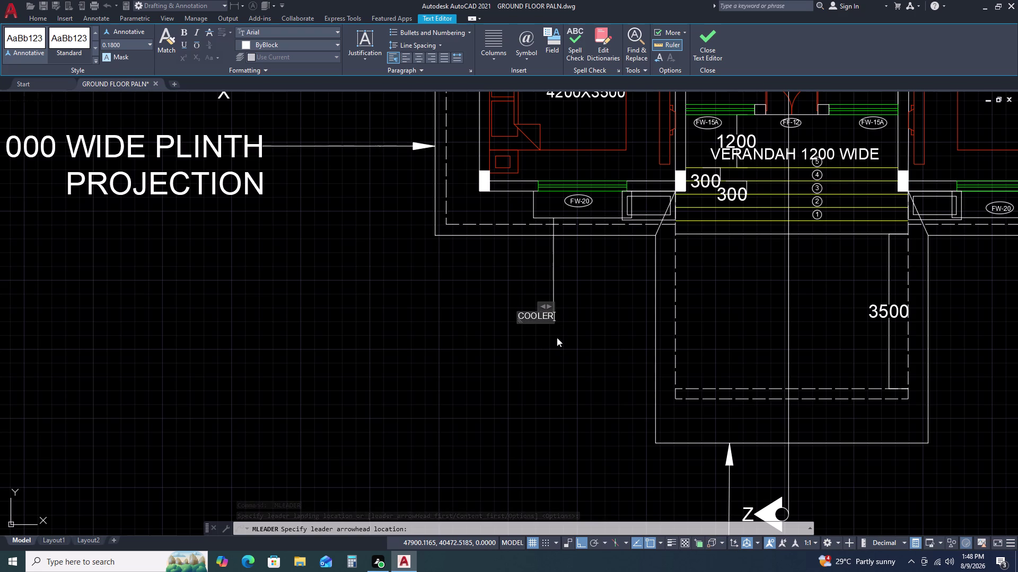
key(space)
text(RE)
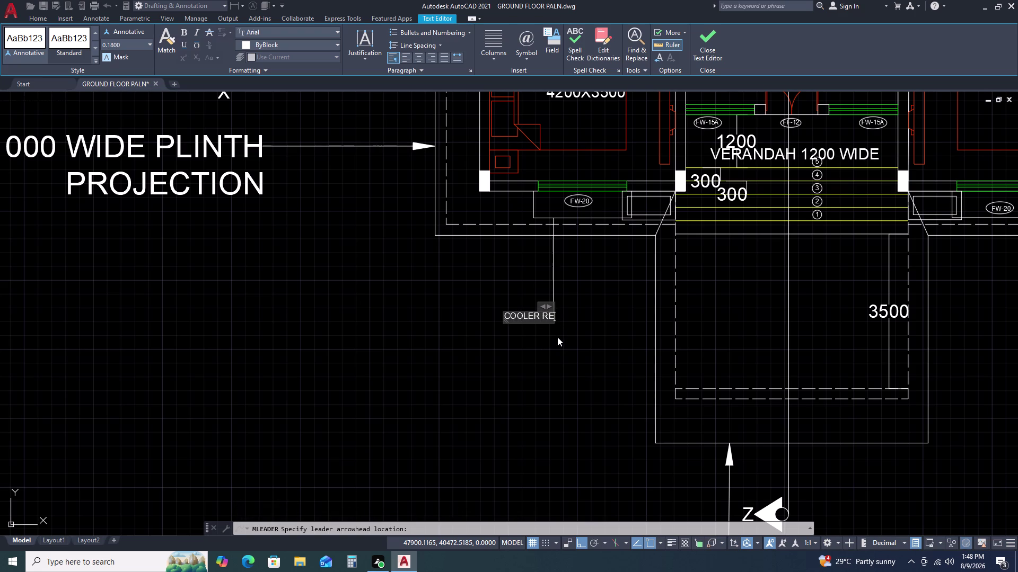
key(s)
key(t)
key(space)
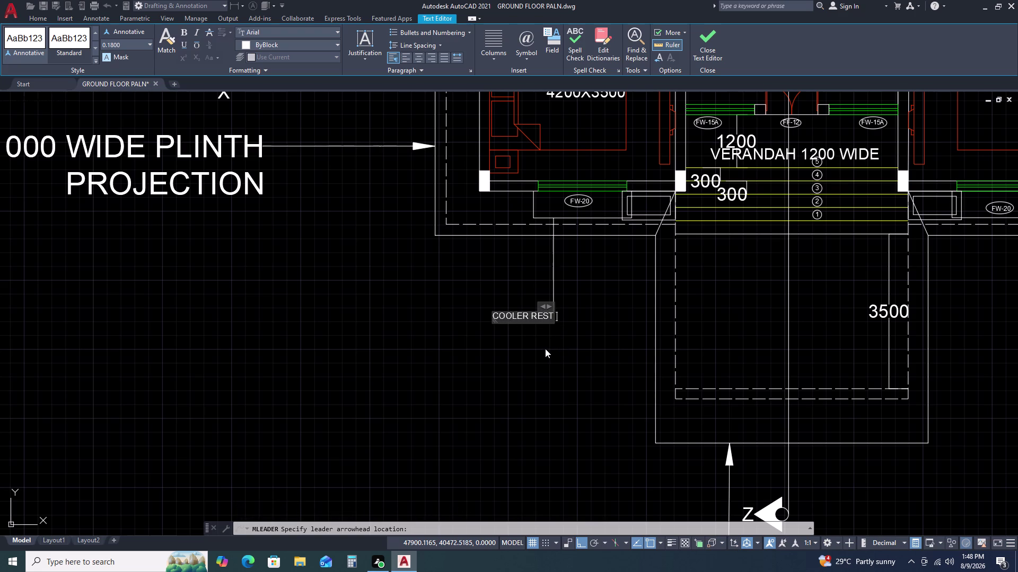
click(550, 343)
Match the COOLER REST leader's properties to the 1000 WIDE PLINTH PROJECTION label.
key(m)
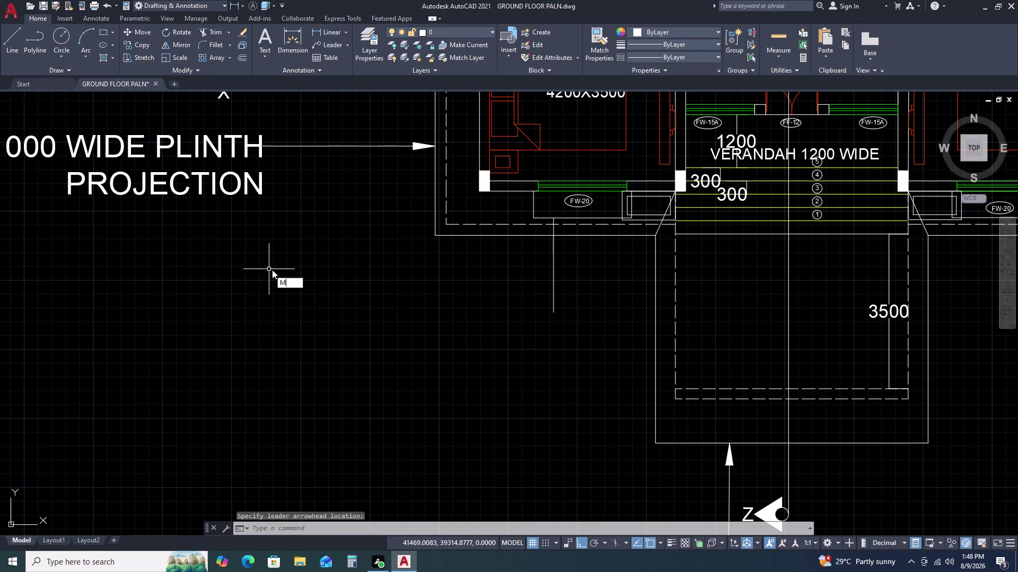
text(A)
key(space)
click(244, 191)
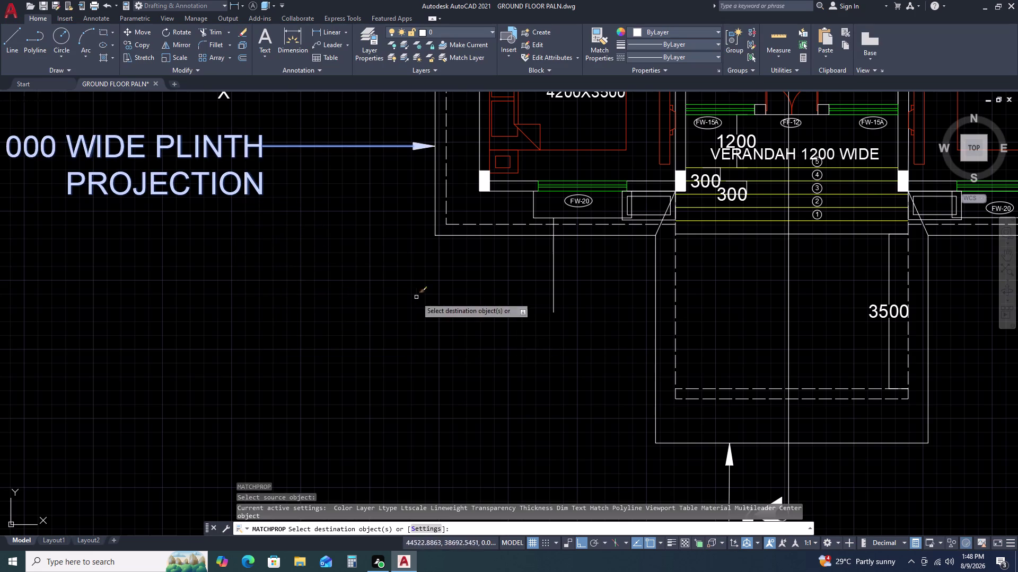
click(553, 298)
key(Escape)
scroll(down, 3)
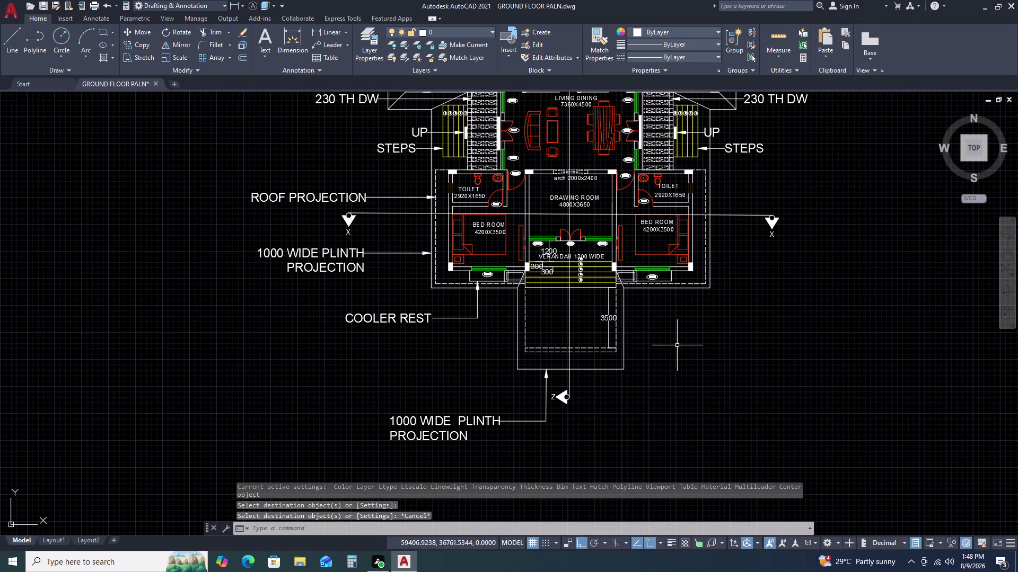
scroll(up, 3)
scroll(down, 3)
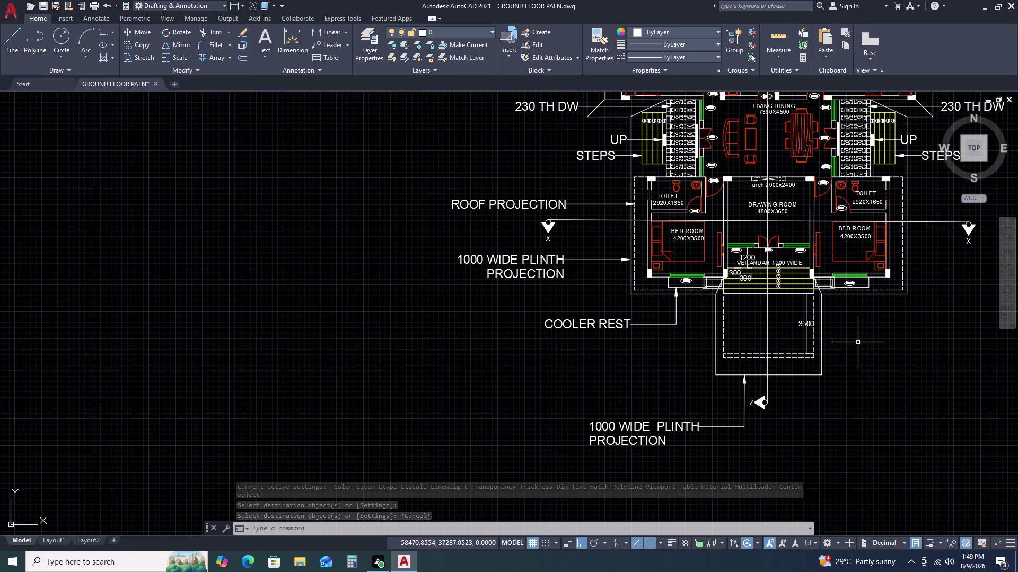
Mirror the COOLER REST leader across the vertical centre line, keeping the original.
double_click(664, 328)
click(619, 319)
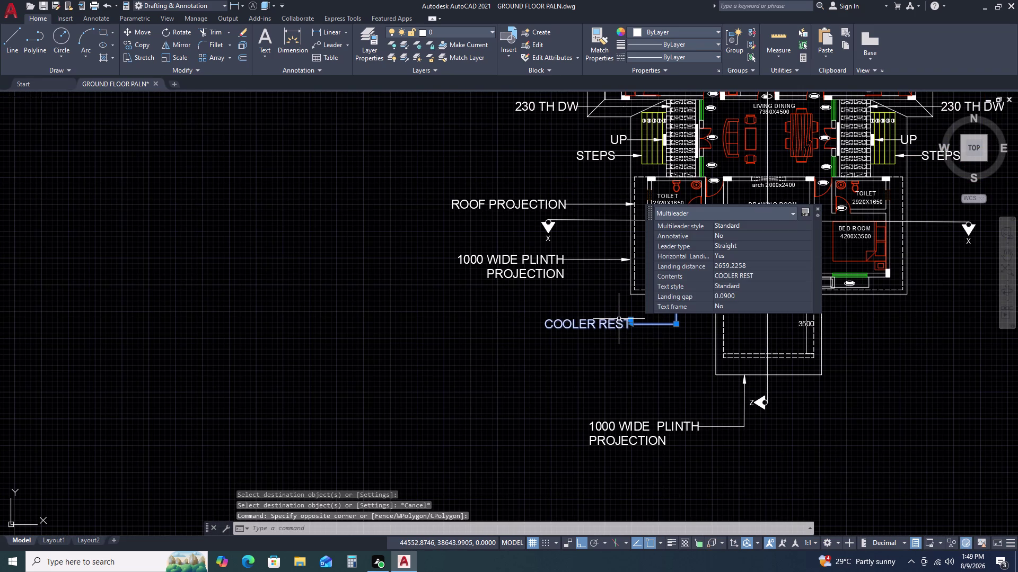
text(MI)
key(space)
scroll(up, 3)
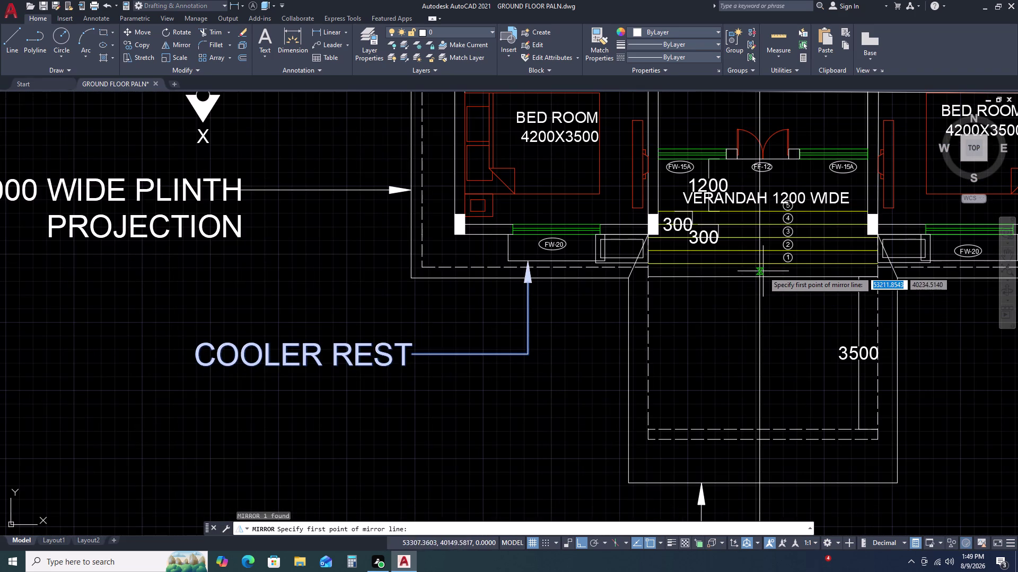
click(760, 279)
scroll(down, 3)
middle_drag(761, 226, 571, 246)
click(558, 174)
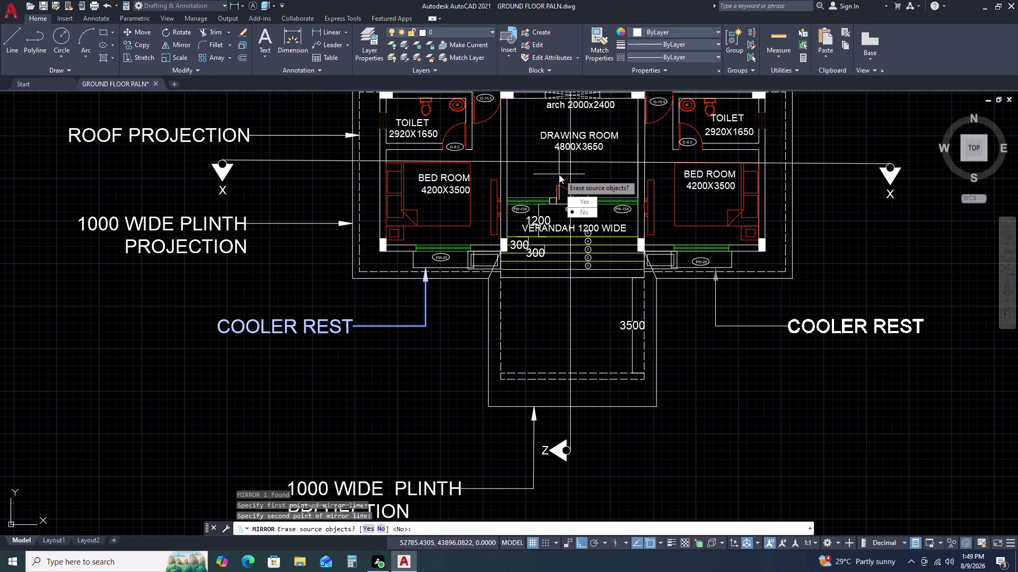
click(575, 215)
scroll(up, 3)
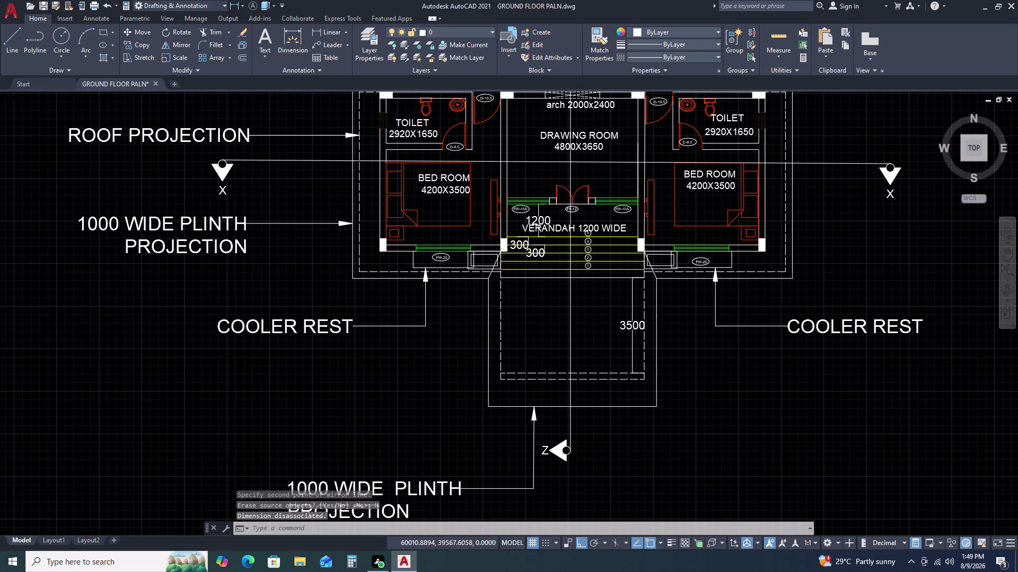
scroll(up, 3)
scroll(down, 3)
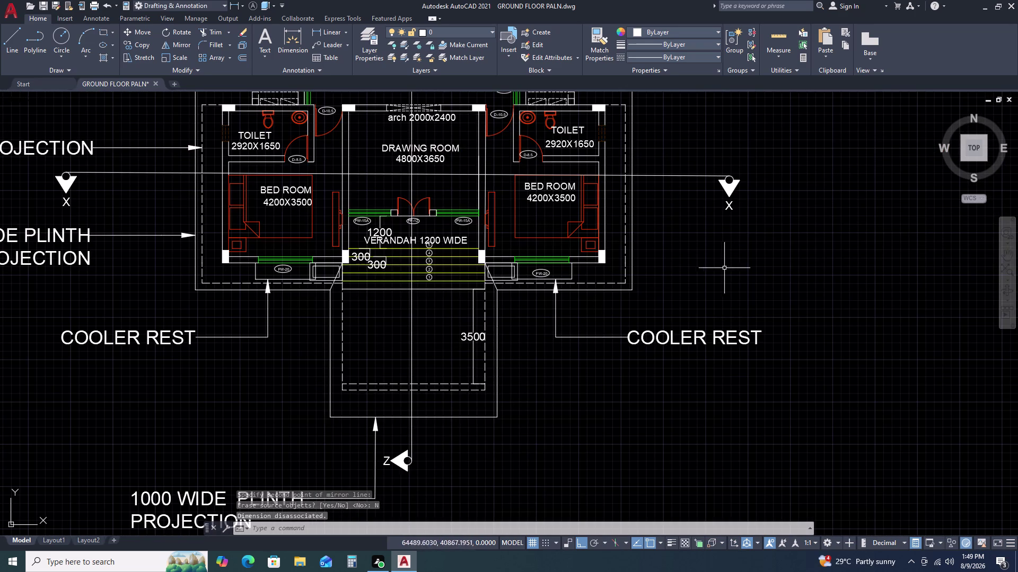
scroll(down, 3)
scroll(up, 3)
click(743, 175)
click(737, 151)
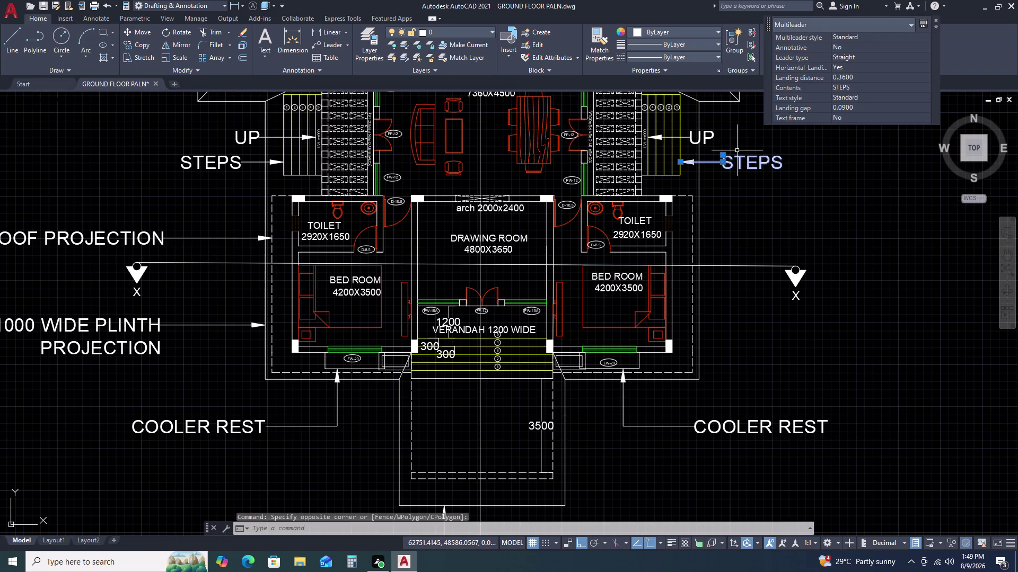
Copy the right-hand STEPS leader down beside the right bedroom.
text(CO)
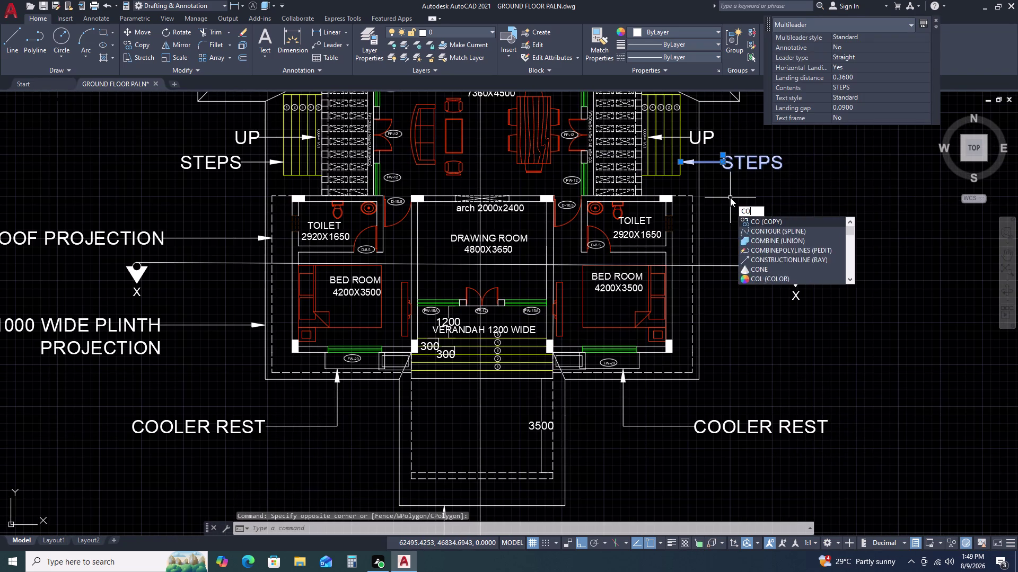
key(space)
scroll(up, 3)
click(644, 164)
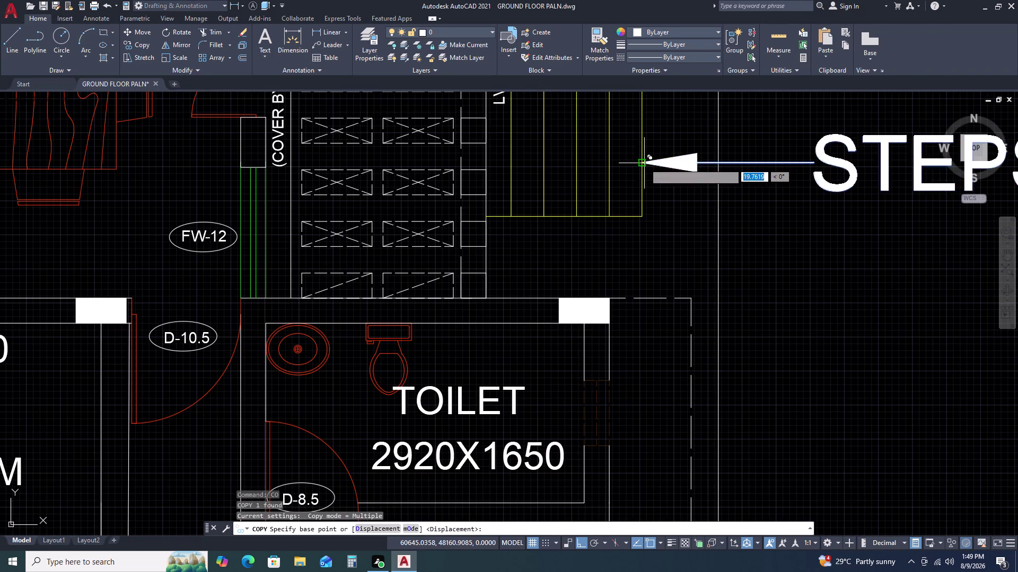
scroll(down, 3)
key(F8)
key(F8)
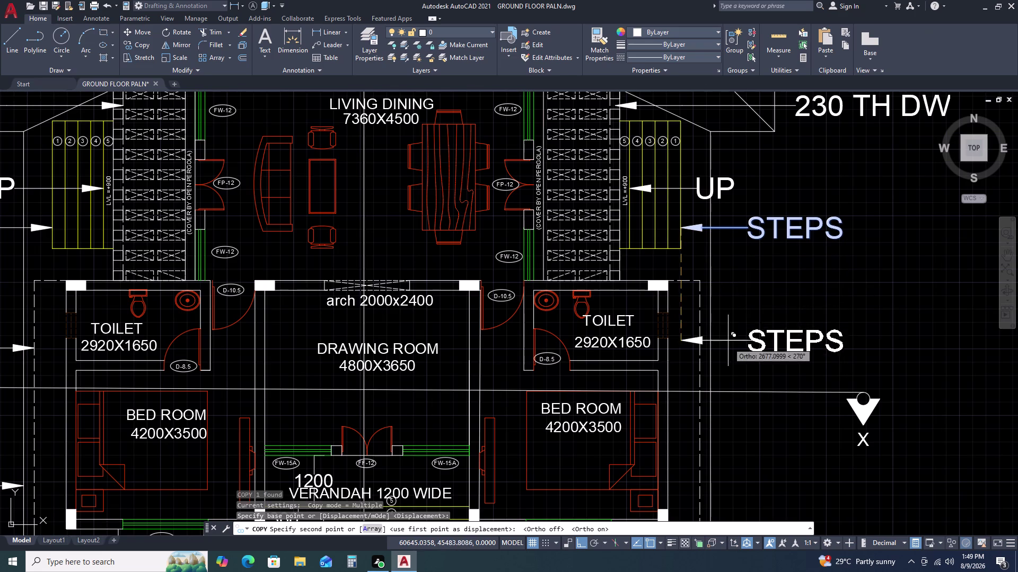
scroll(down, 3)
key(F8)
scroll(up, 3)
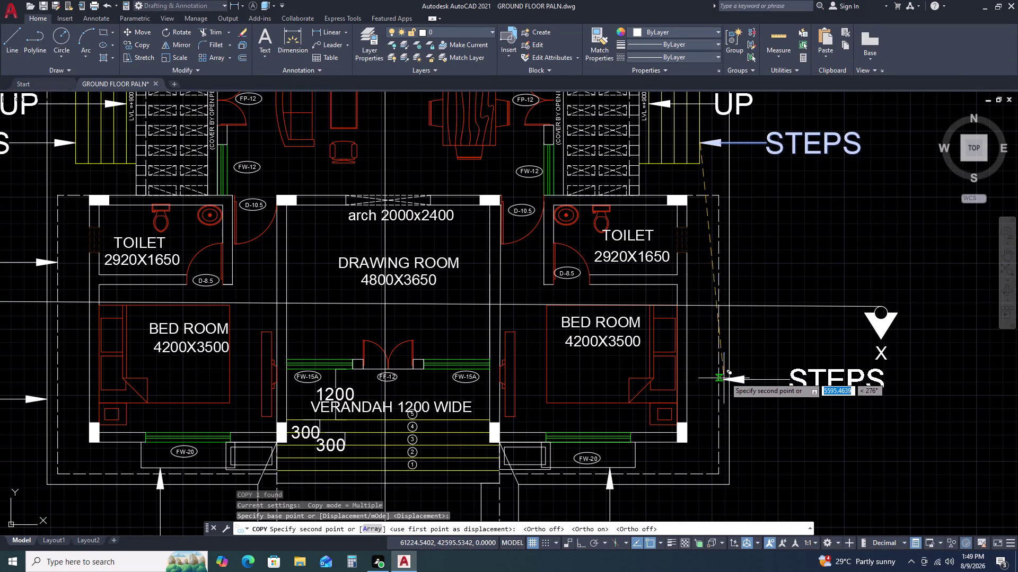
click(729, 393)
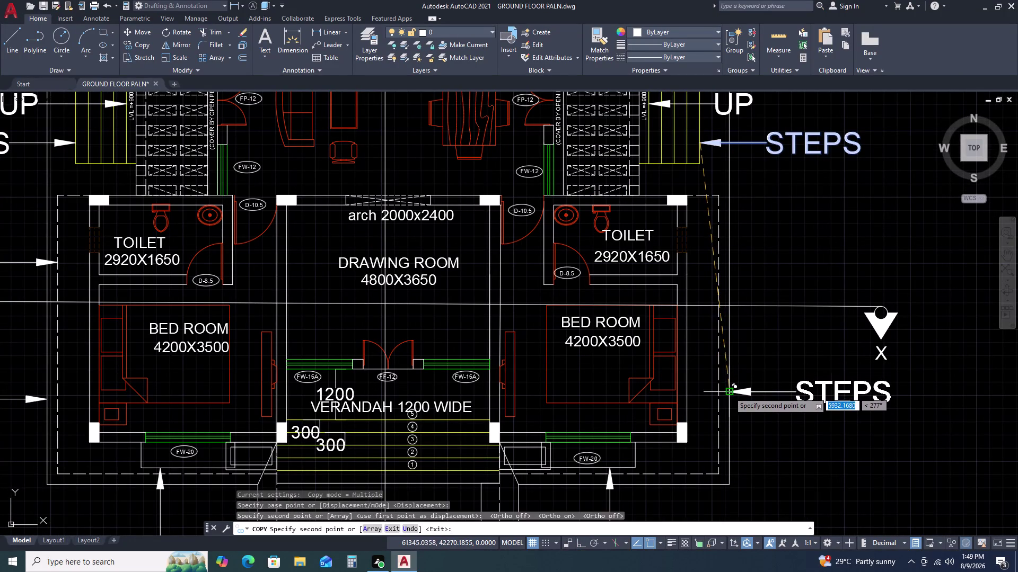
key(Escape)
Retype the copied note's text as '1000 WIDE PLINTH PROJE...'.
double_click(804, 395)
middle_drag(815, 400, 687, 347)
double_click(750, 354)
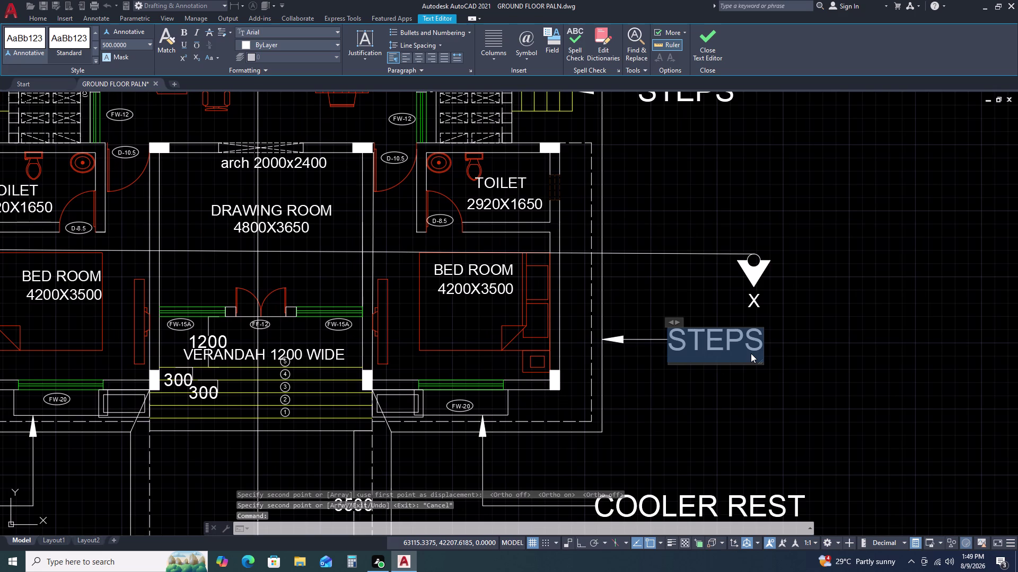
key(1)
text(00)
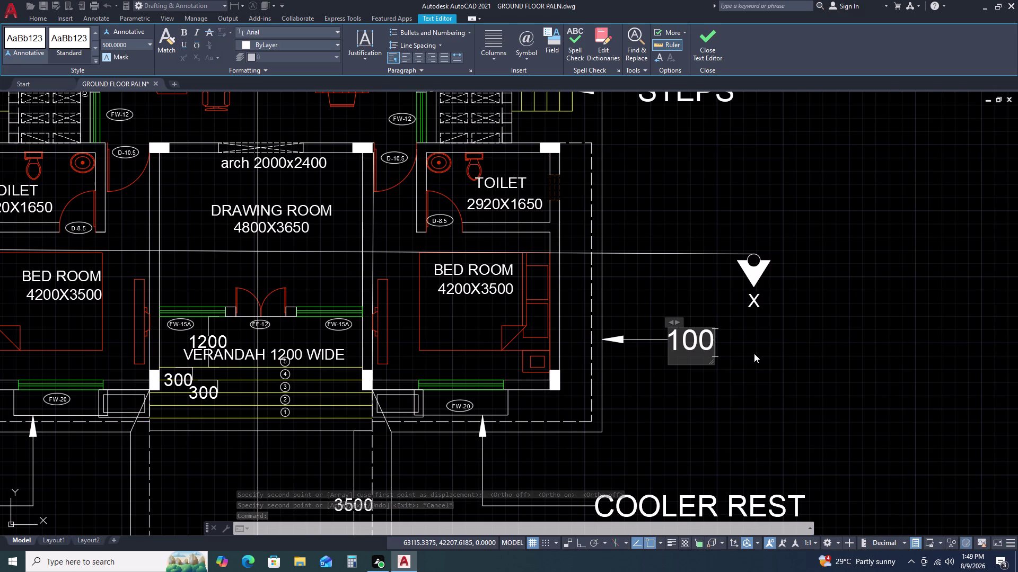
key(0)
key(space)
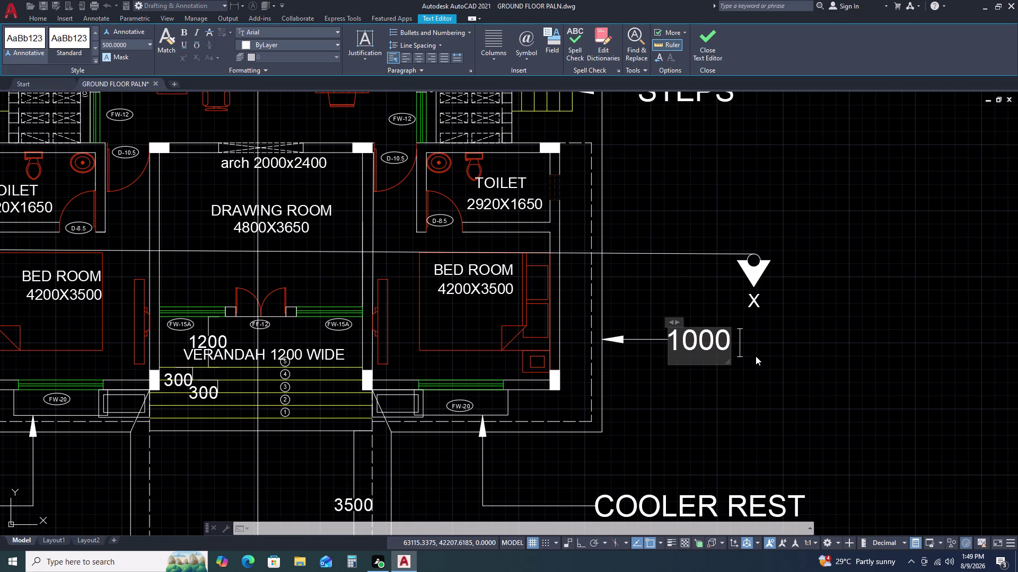
key(w)
key(i)
key(d)
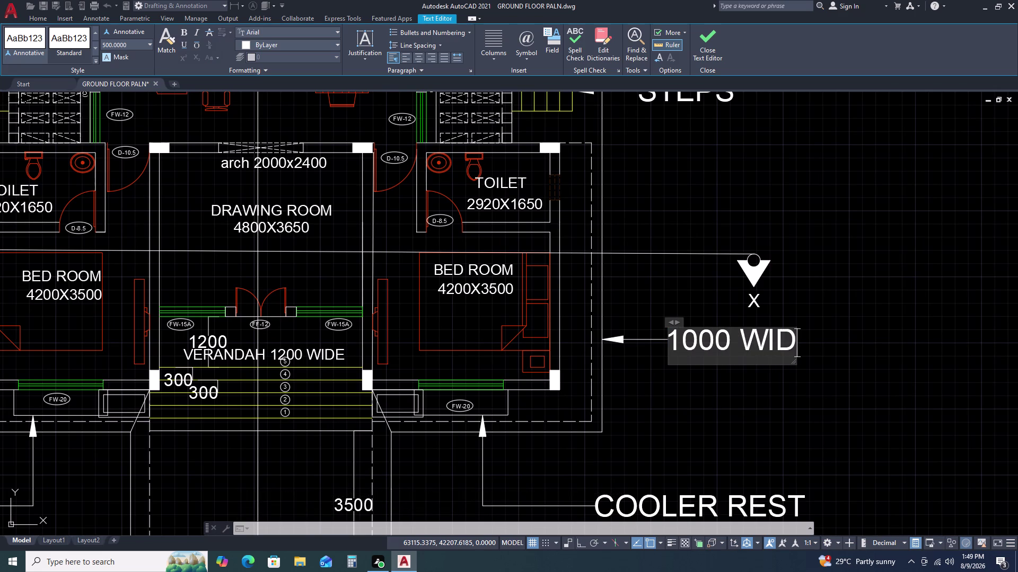
key(e)
key(space)
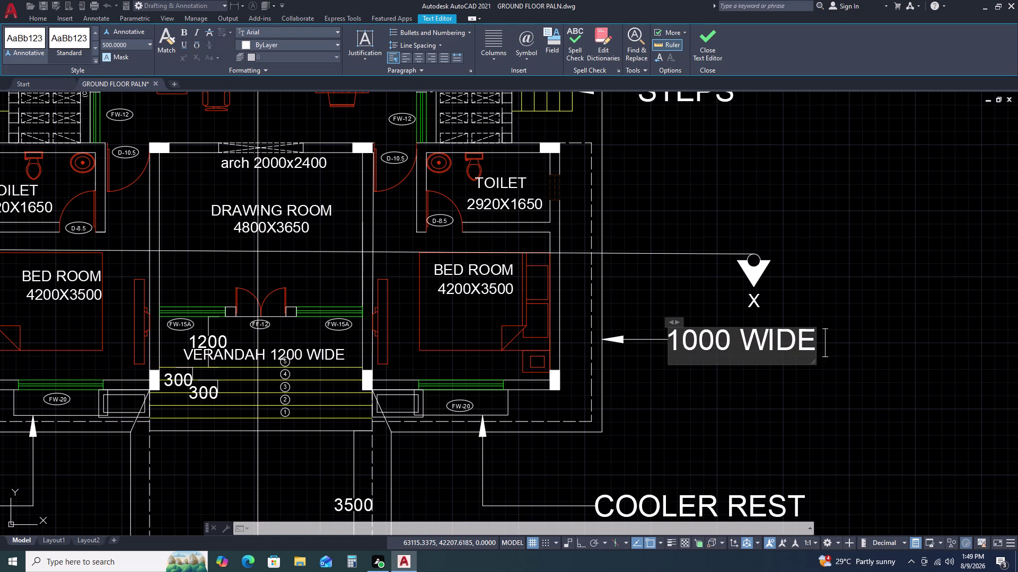
key(p)
key(l)
key(i)
key(n)
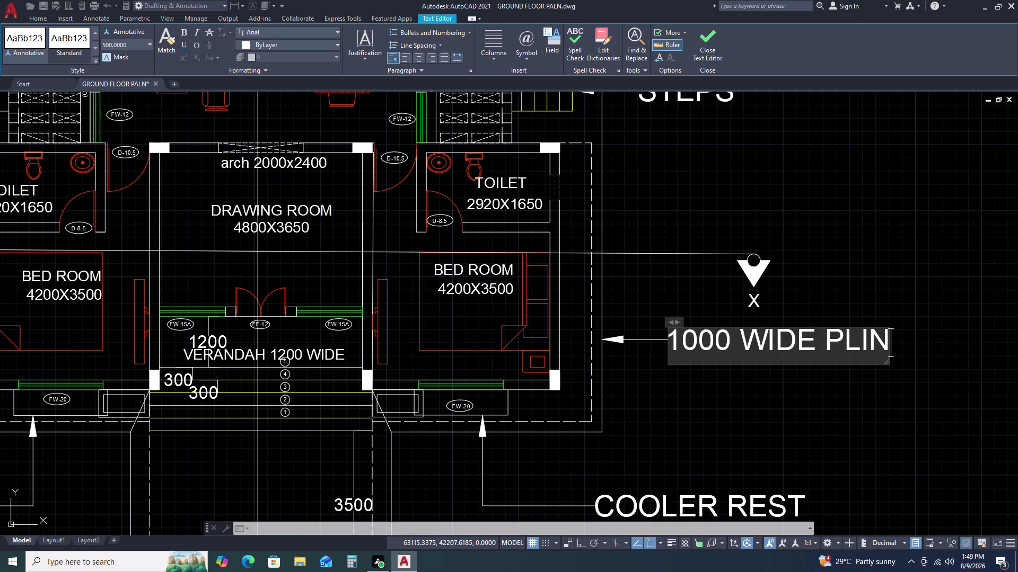
key(t)
text(H)
key(space)
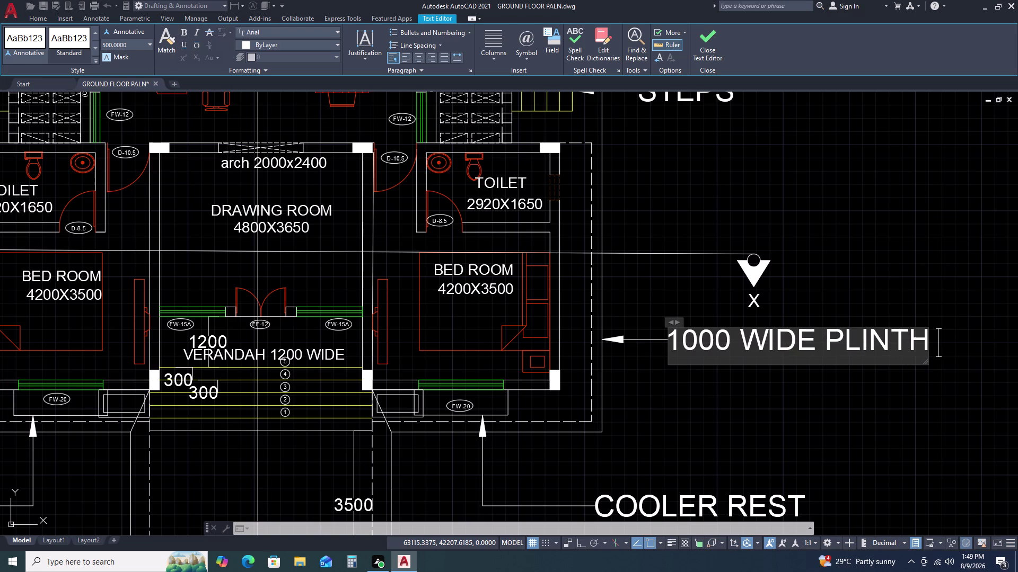
key(p)
text(R)
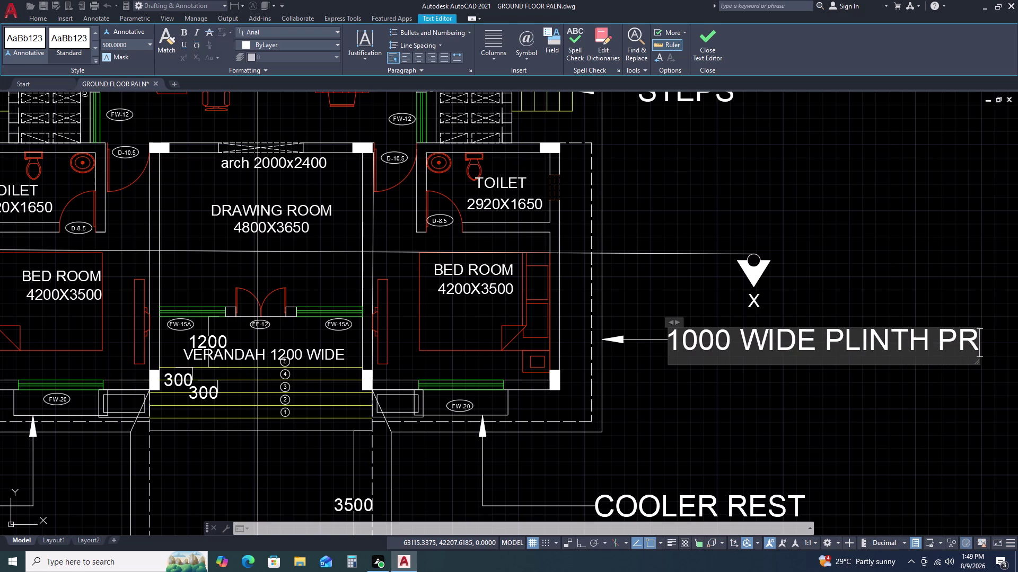
text(P)
key(BackSpace)
key(o)
key(j)
key(e)
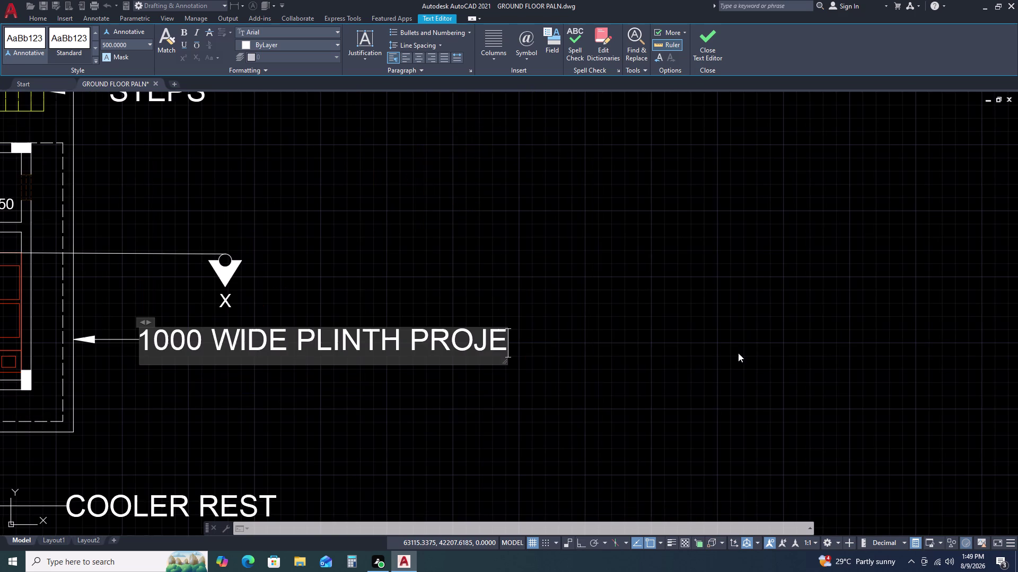
Complete the note as '1000 WIDE PLINTH PROJECTION' and close the text editor.
key(c)
key(t)
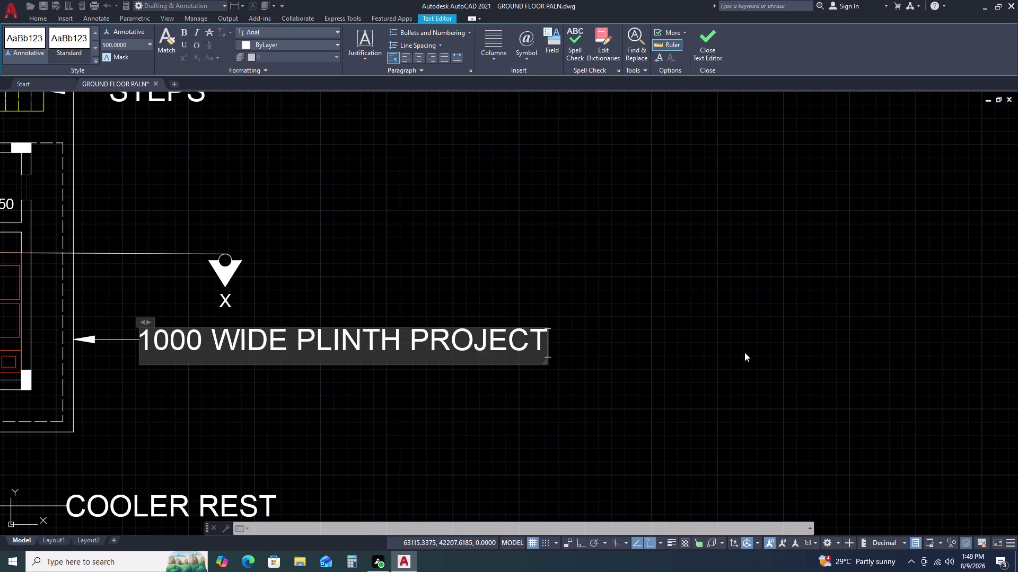
text(IO)
key(n)
click(807, 279)
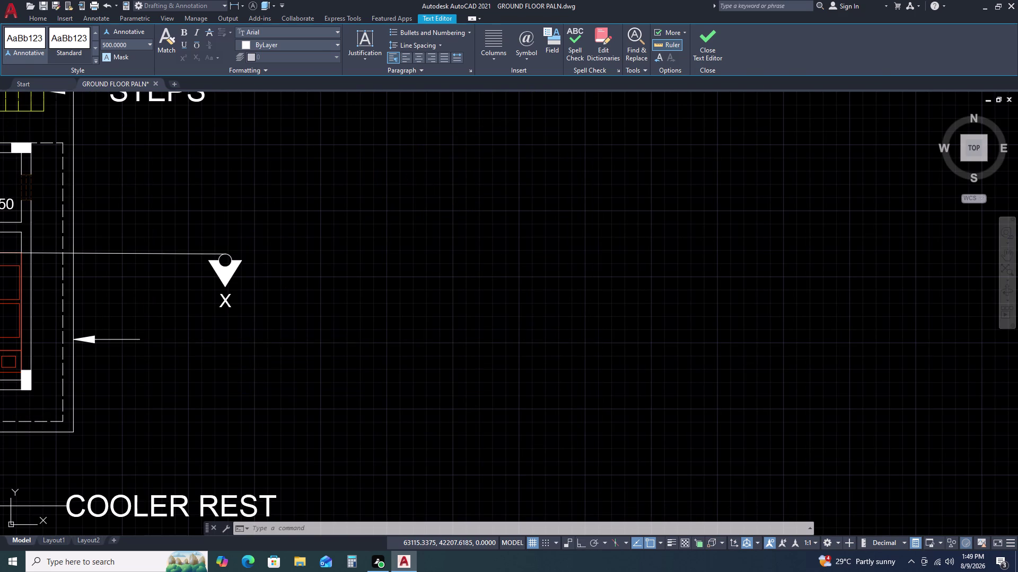
Zoom out and back in to review the annotated plan.
scroll(down, 3)
scroll(down, 3)
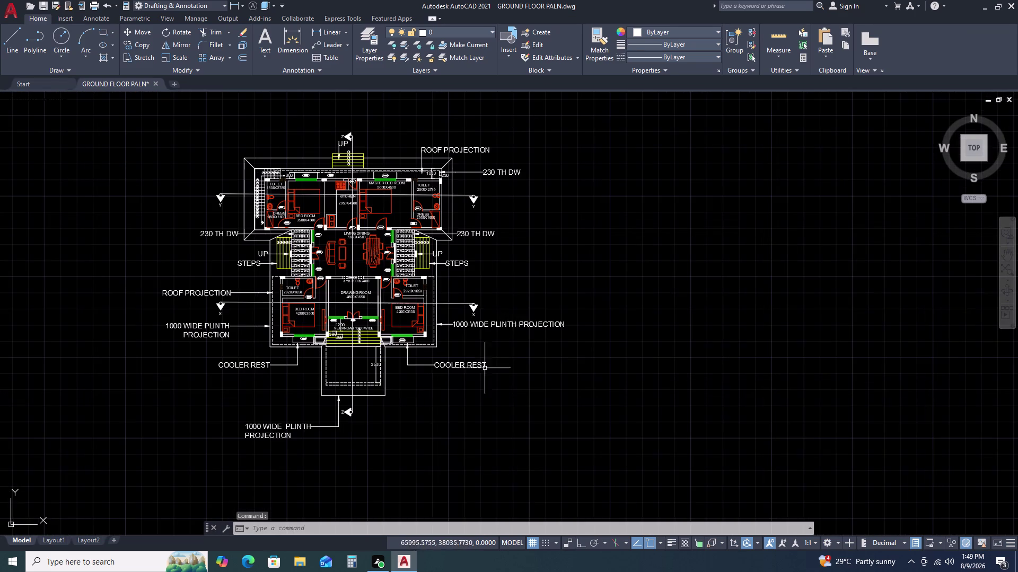
scroll(up, 3)
scroll(down, 3)
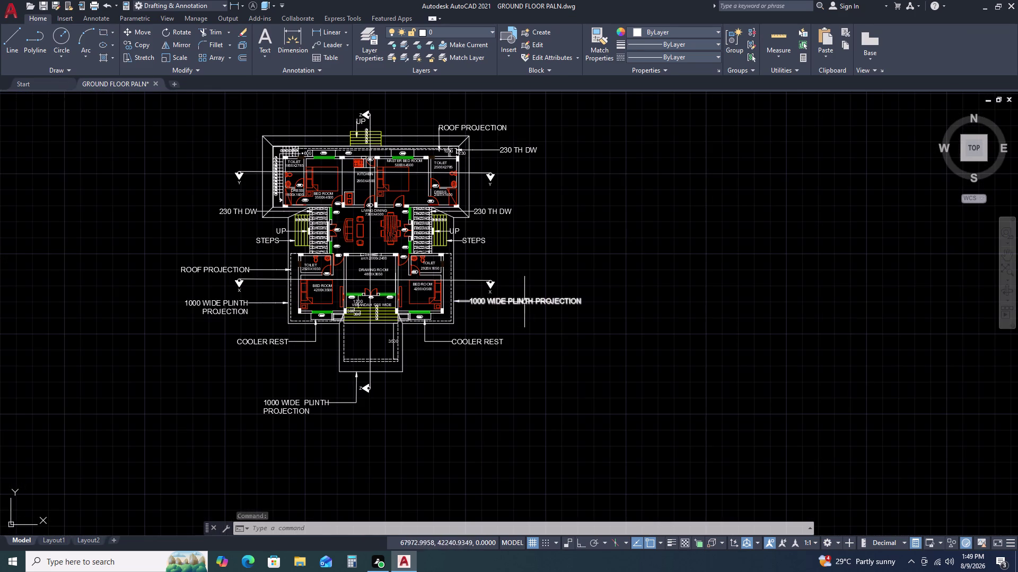
scroll(down, 3)
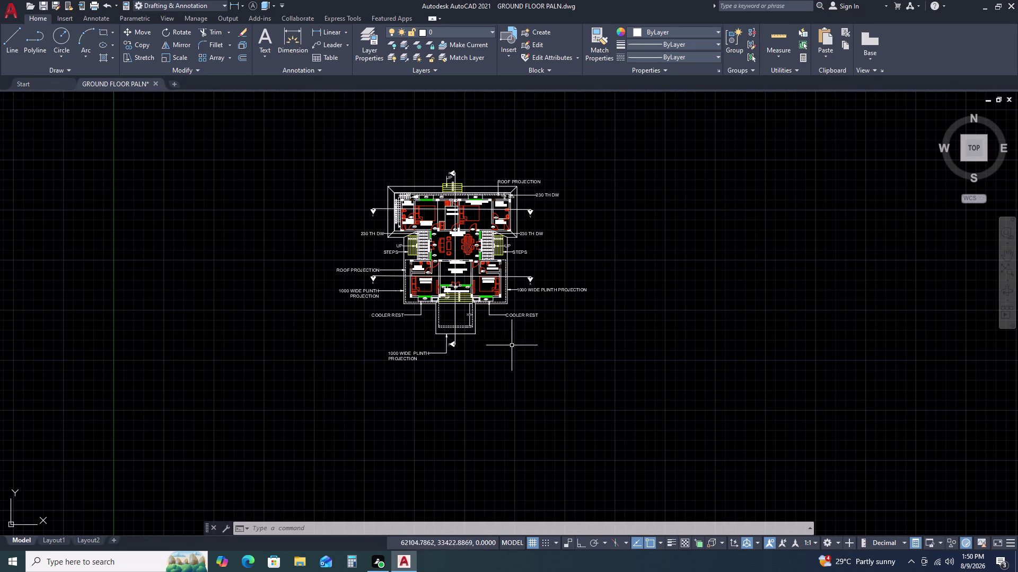
scroll(up, 3)
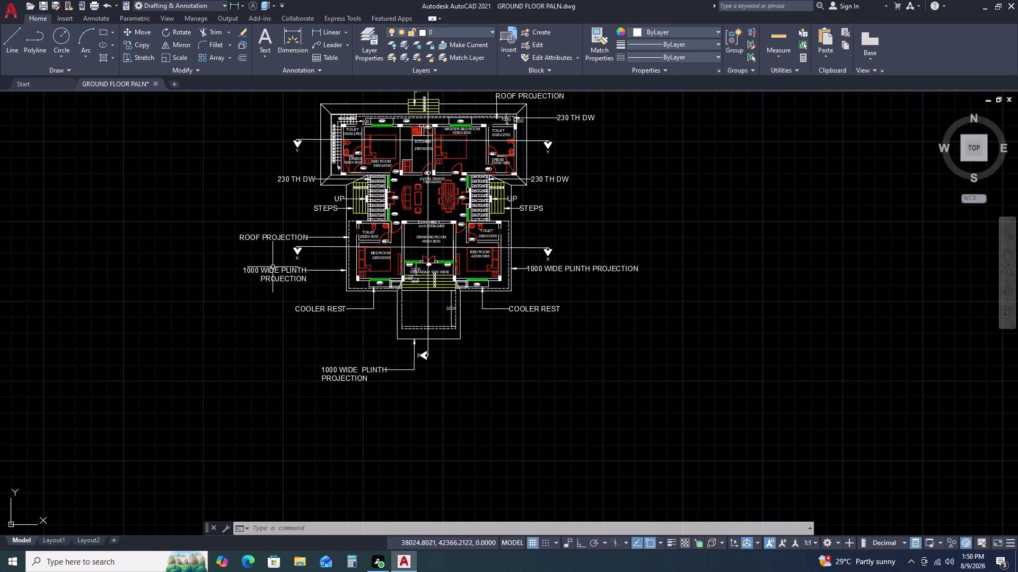
scroll(up, 3)
scroll(down, 3)
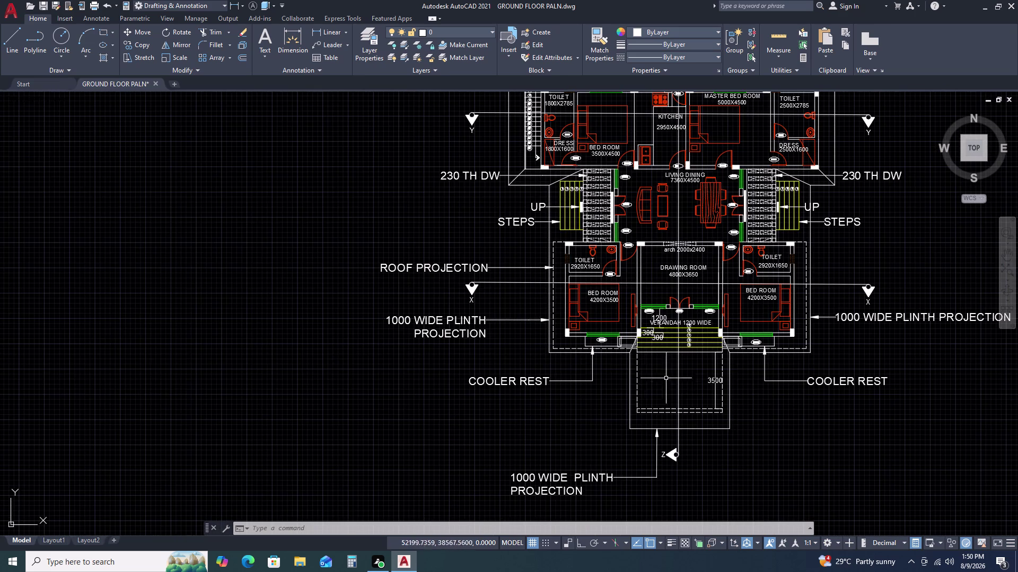
scroll(up, 3)
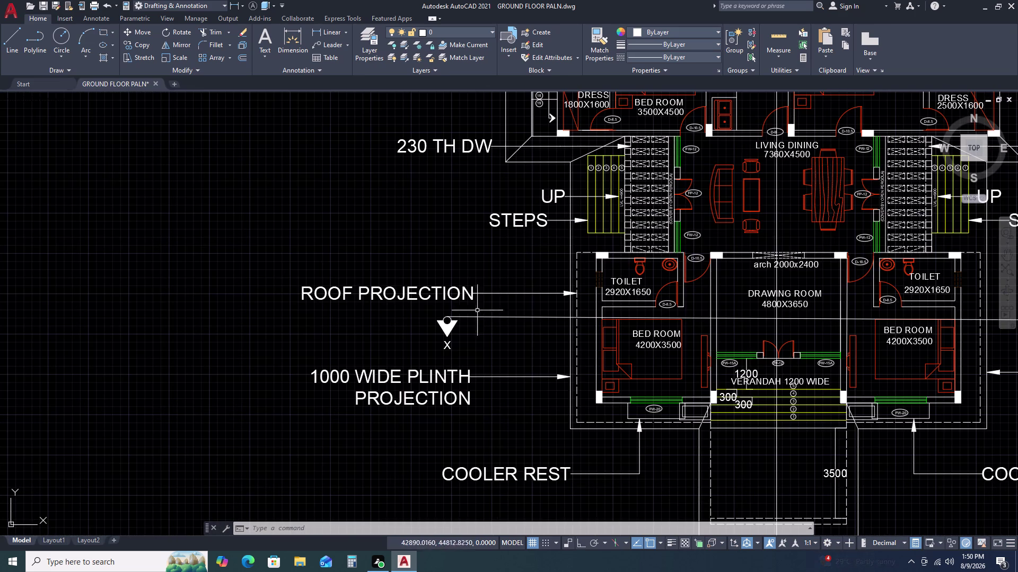
scroll(down, 3)
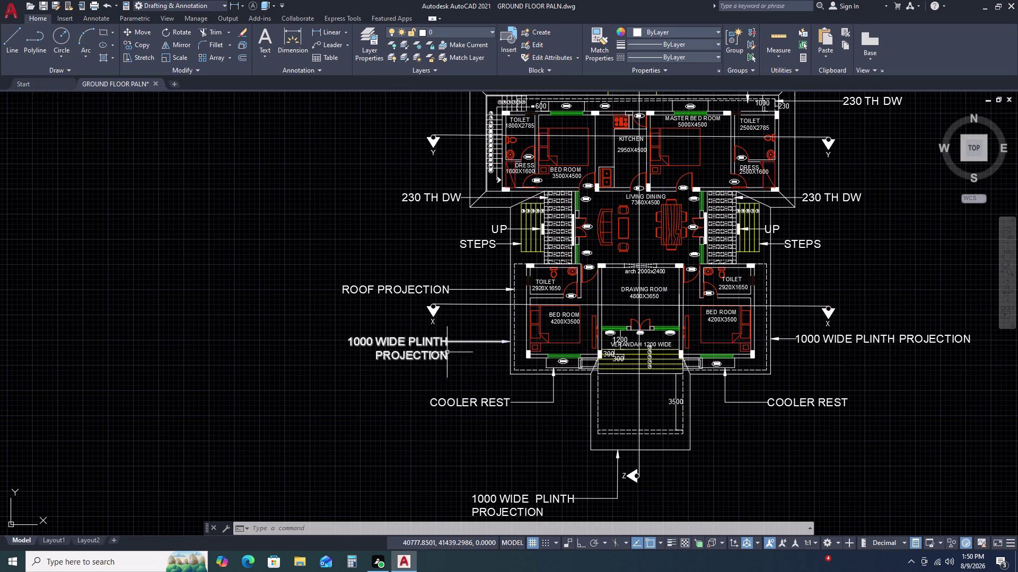
scroll(down, 3)
scroll(up, 3)
Select the left plinth and STEPS notes and trial-move the STEPS text, then cancel.
click(447, 316)
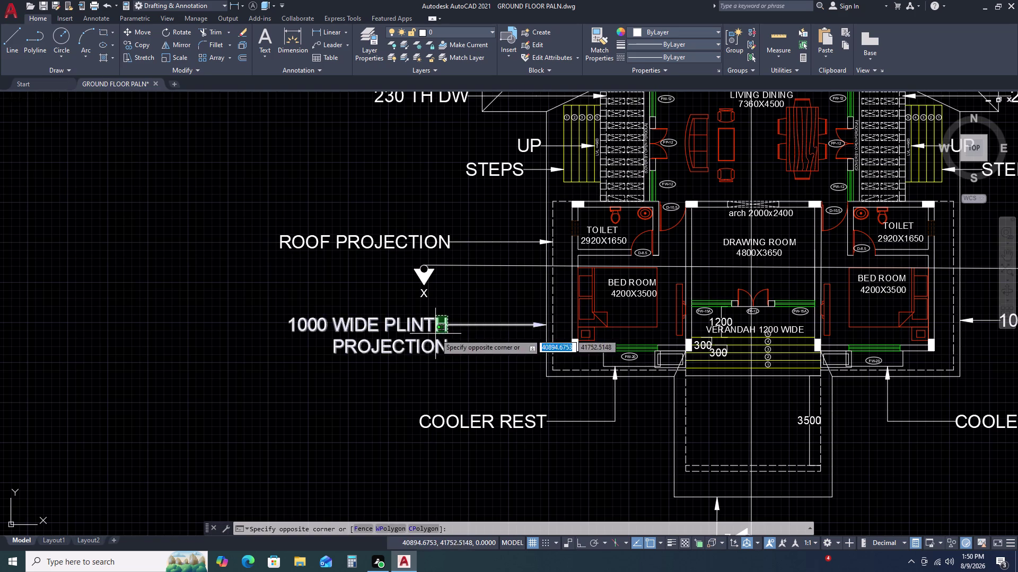
click(434, 336)
scroll(down, 3)
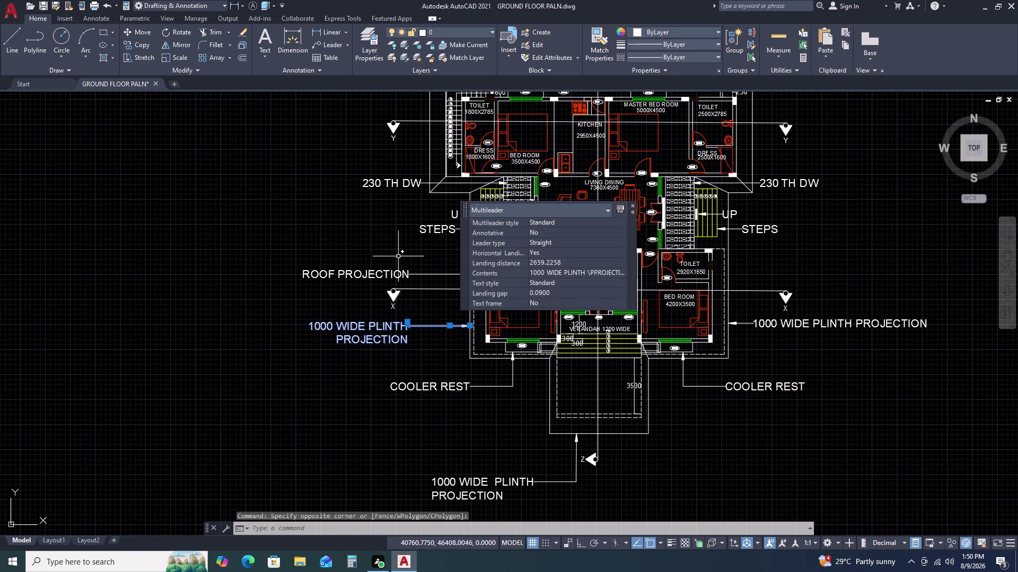
key(Escape)
click(427, 220)
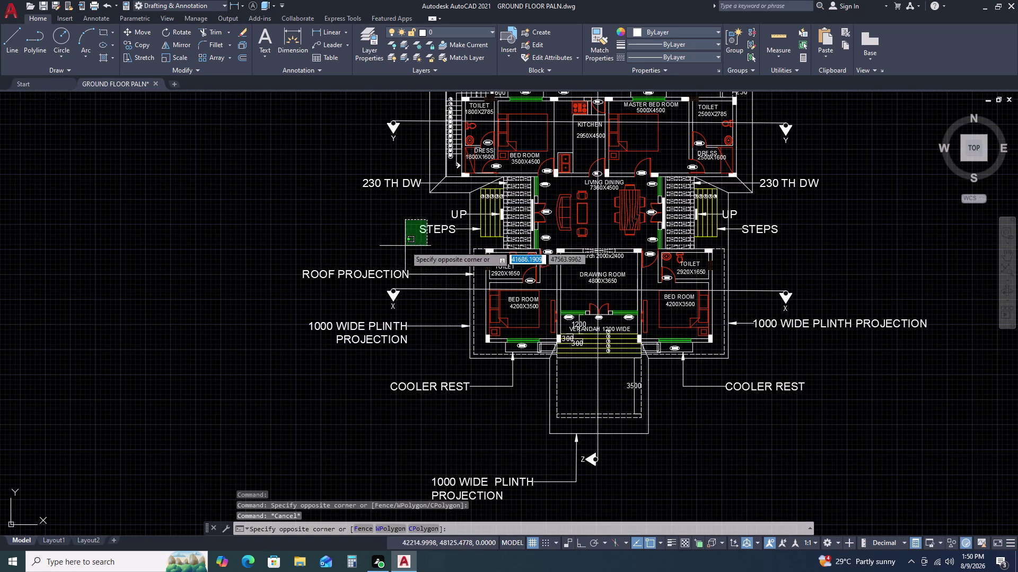
click(402, 249)
scroll(up, 3)
scroll(up, 3)
middle_drag(509, 265, 565, 386)
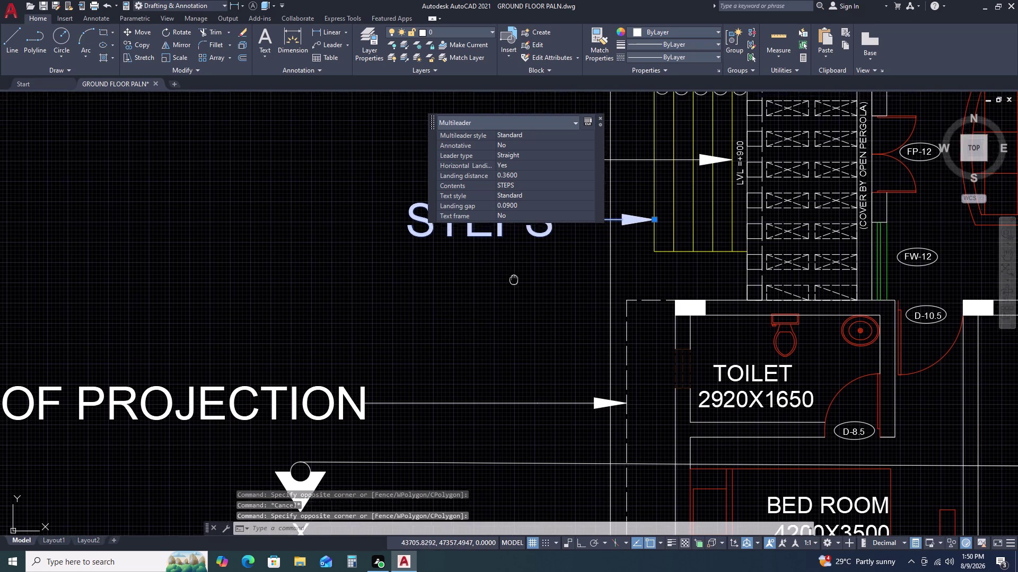
middle_drag(565, 386, 591, 400)
click(630, 347)
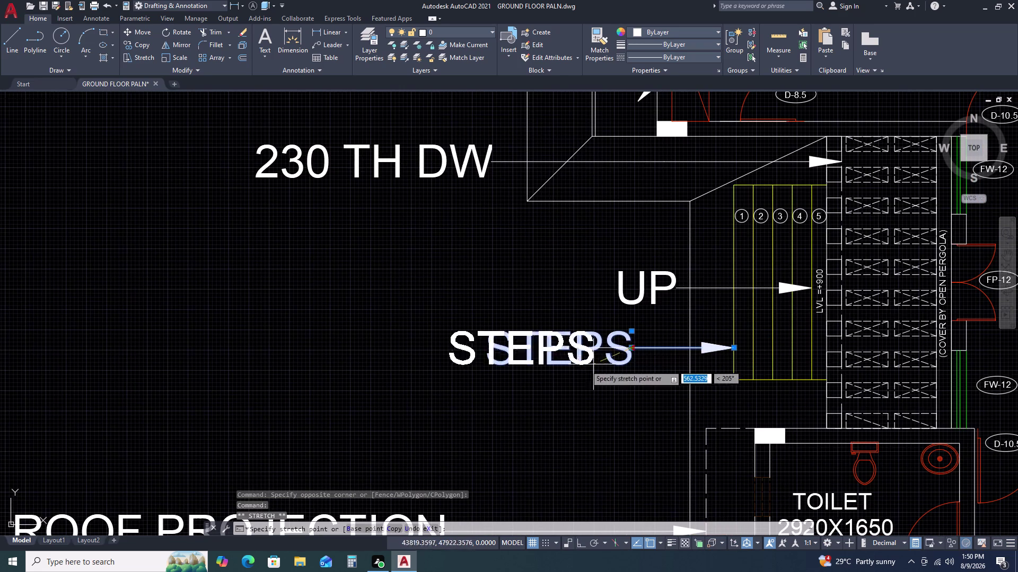
click(364, 346)
key(Escape)
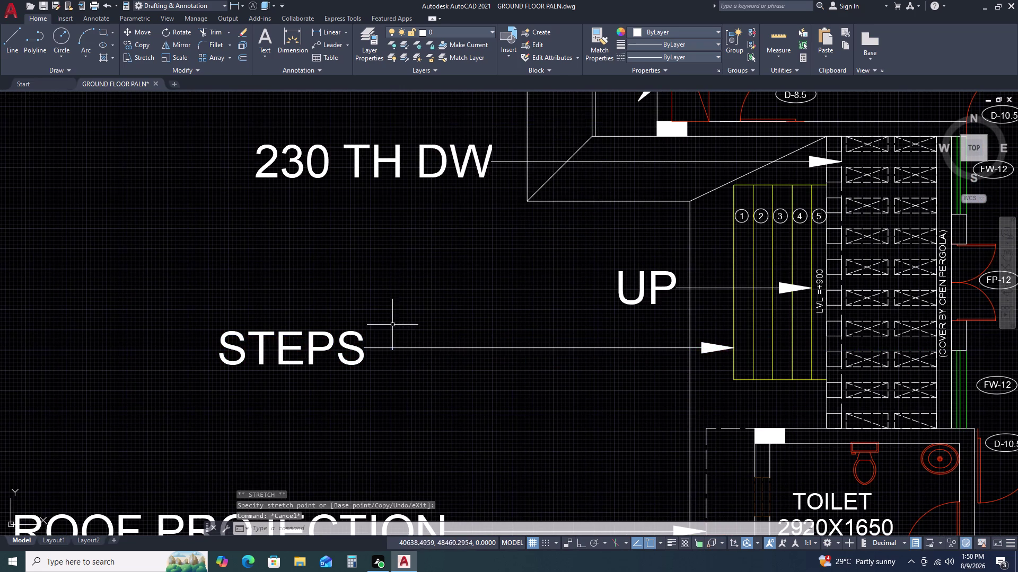
Select the 230 TH DW note and trial-move its text, then cancel.
middle_drag(351, 293, 424, 412)
click(481, 263)
click(443, 295)
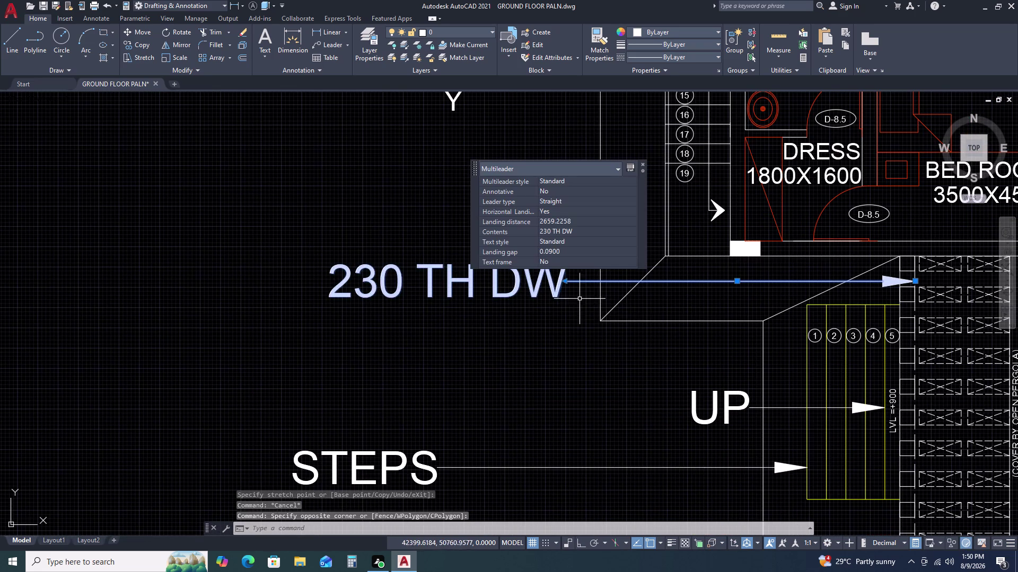
click(564, 282)
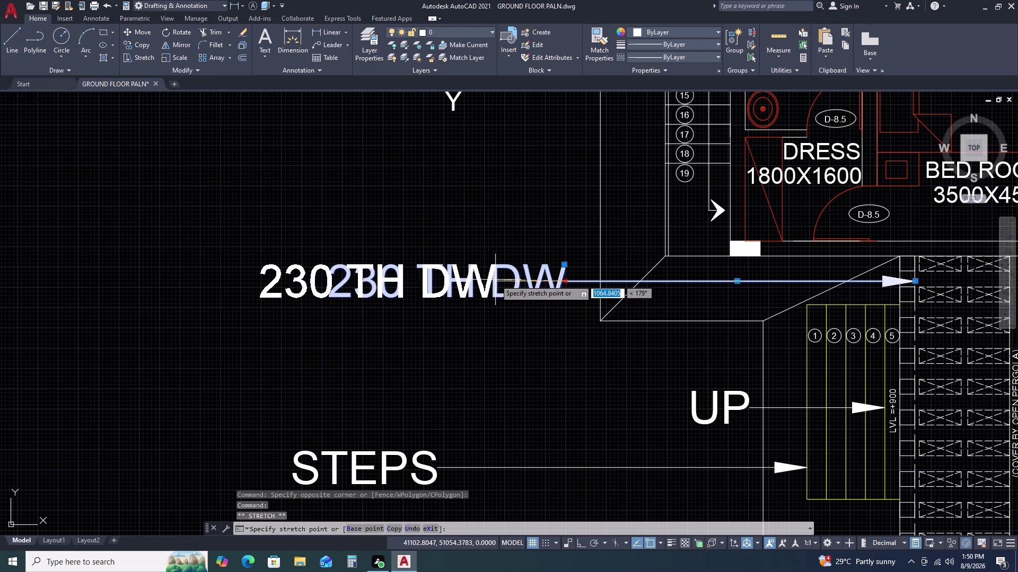
click(486, 280)
key(Escape)
Stretch the right-hand STEPS leader so its text sits farther right.
scroll(down, 3)
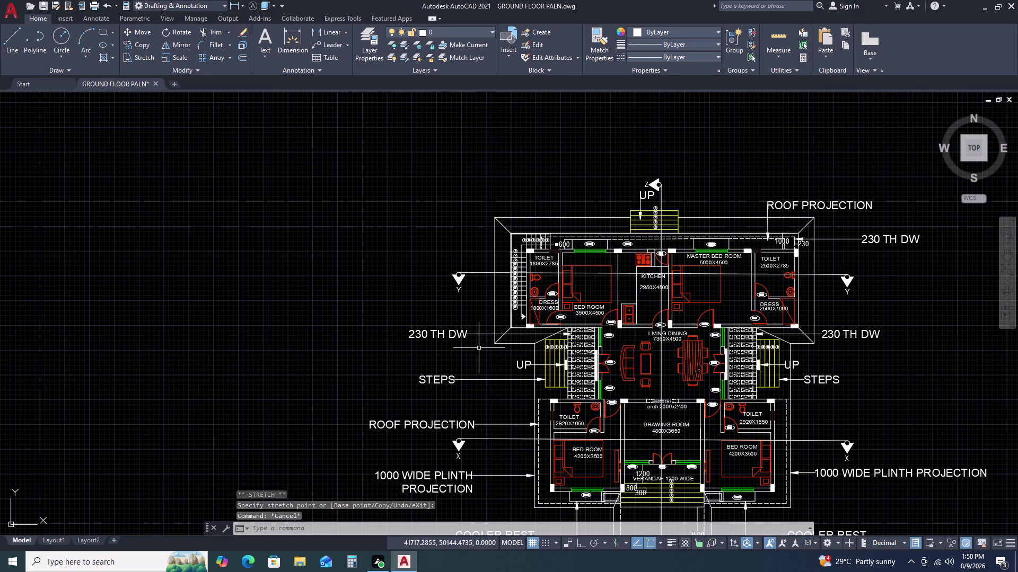
middle_drag(474, 349, 306, 287)
middle_drag(668, 455, 570, 342)
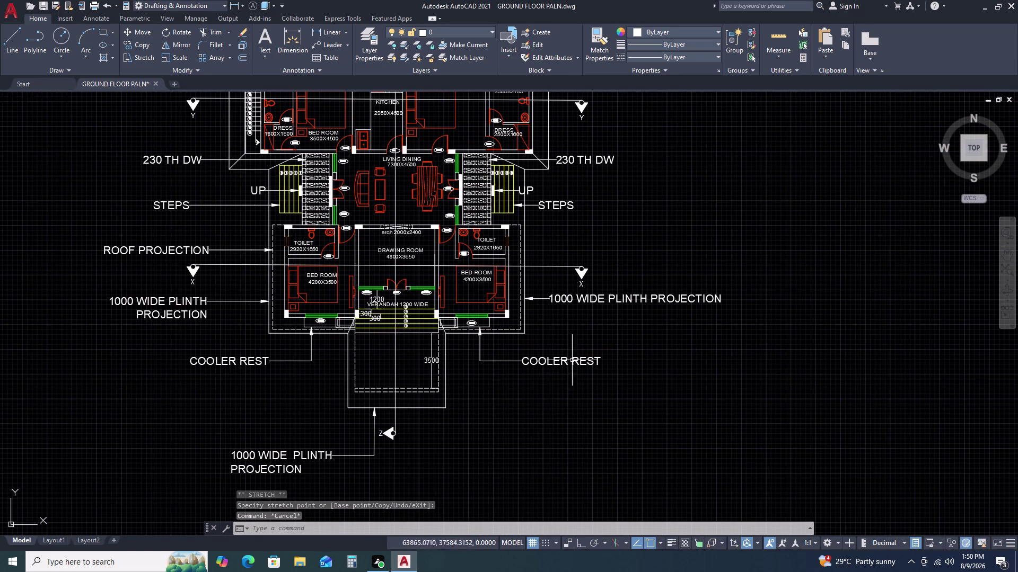
scroll(down, 3)
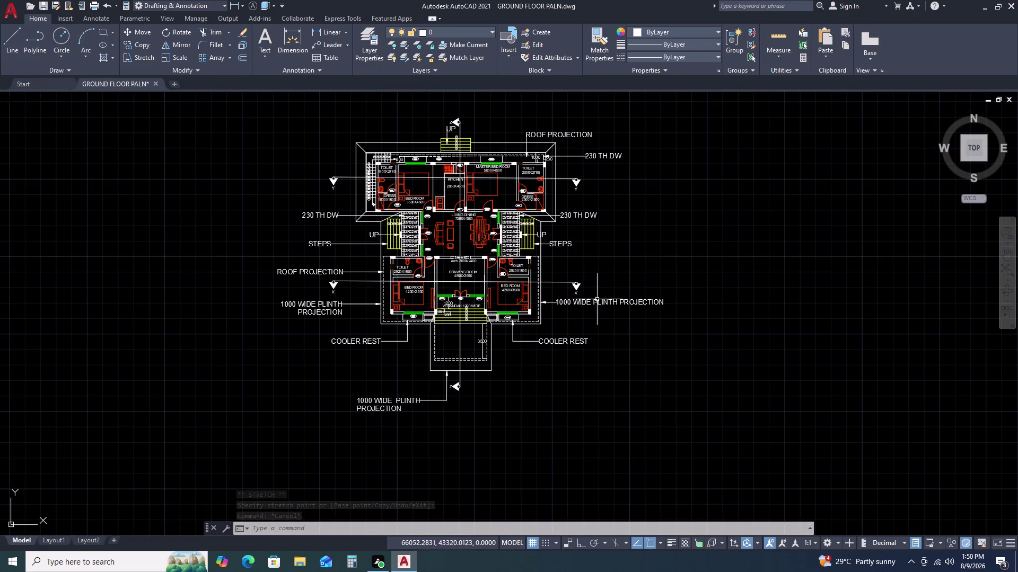
scroll(up, 3)
middle_drag(556, 229, 562, 308)
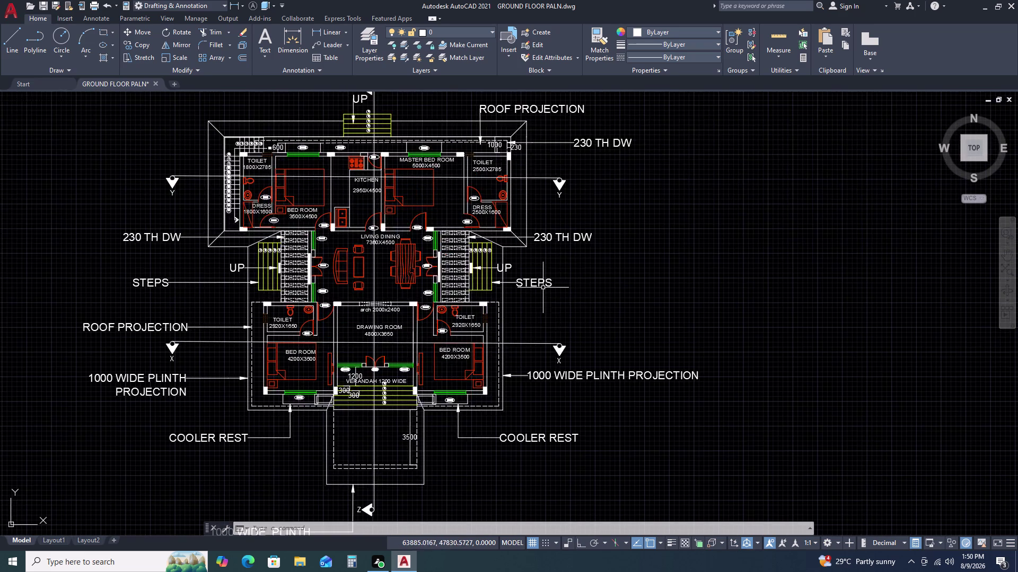
scroll(up, 3)
click(538, 274)
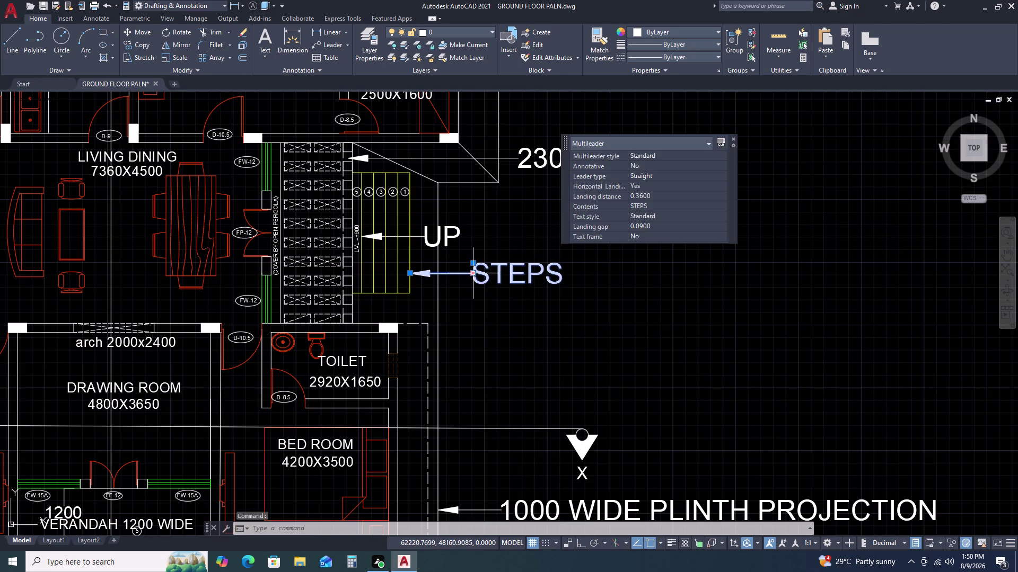
click(475, 275)
click(657, 273)
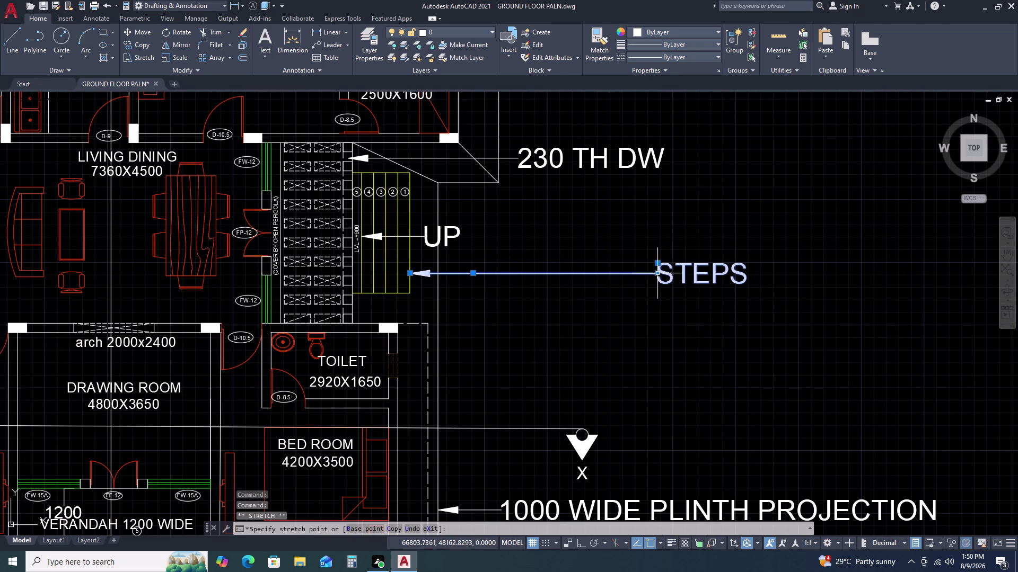
key(Escape)
Stretch the 230 TH DW leader rightward and recentre the floor plan.
middle_drag(667, 307, 590, 409)
click(594, 232)
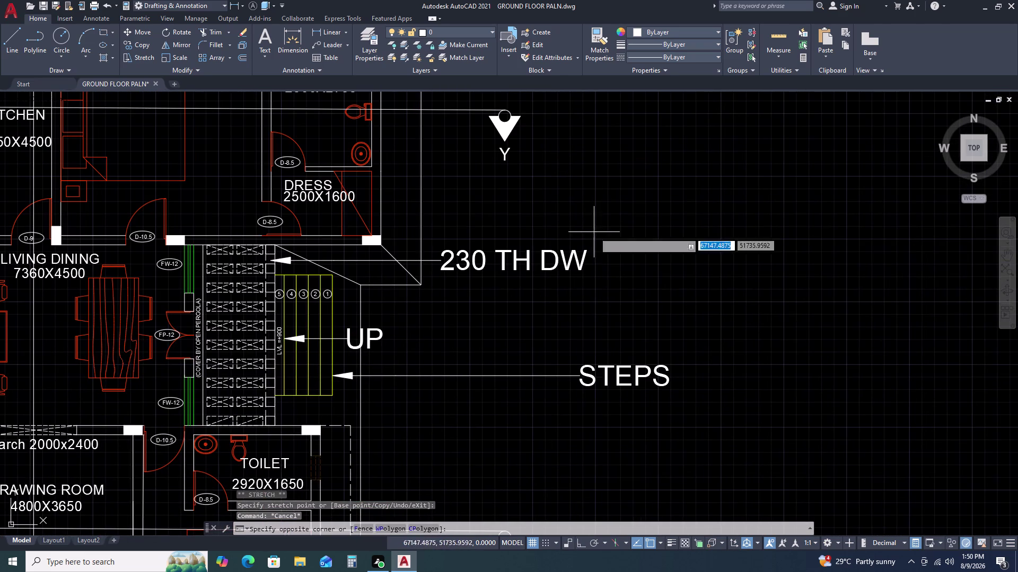
click(550, 302)
scroll(up, 3)
click(443, 267)
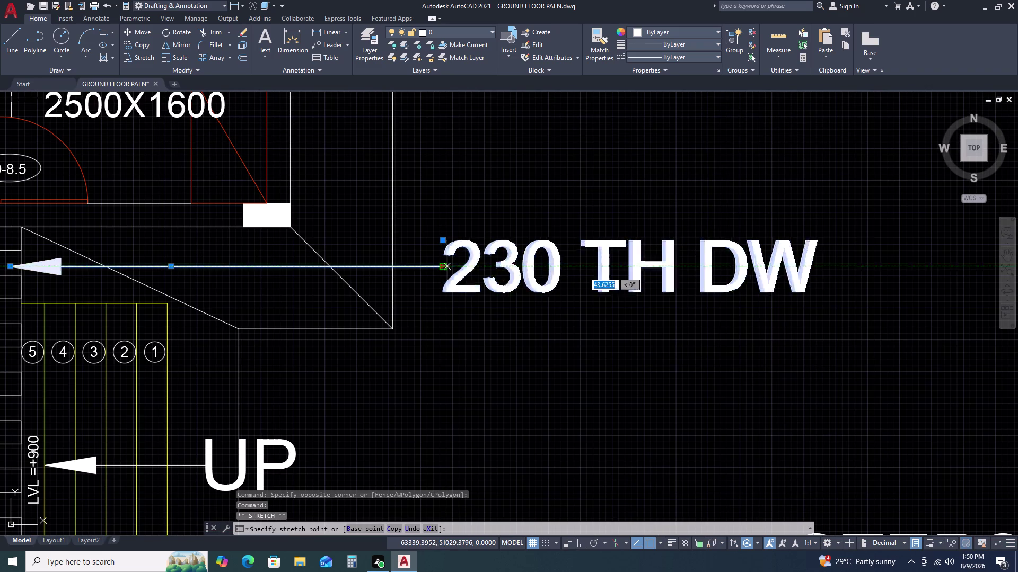
click(670, 273)
key(Escape)
scroll(down, 3)
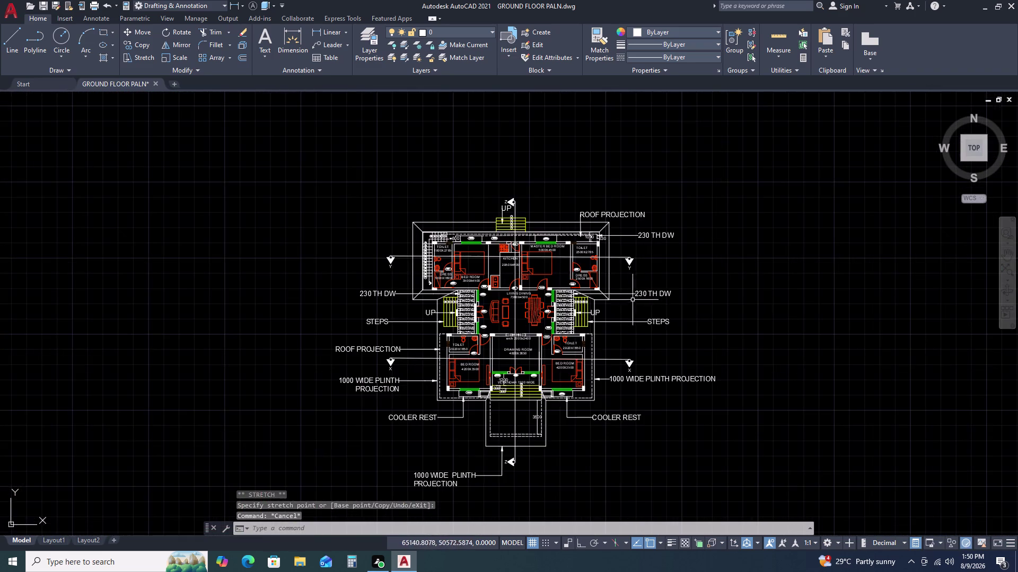
scroll(down, 3)
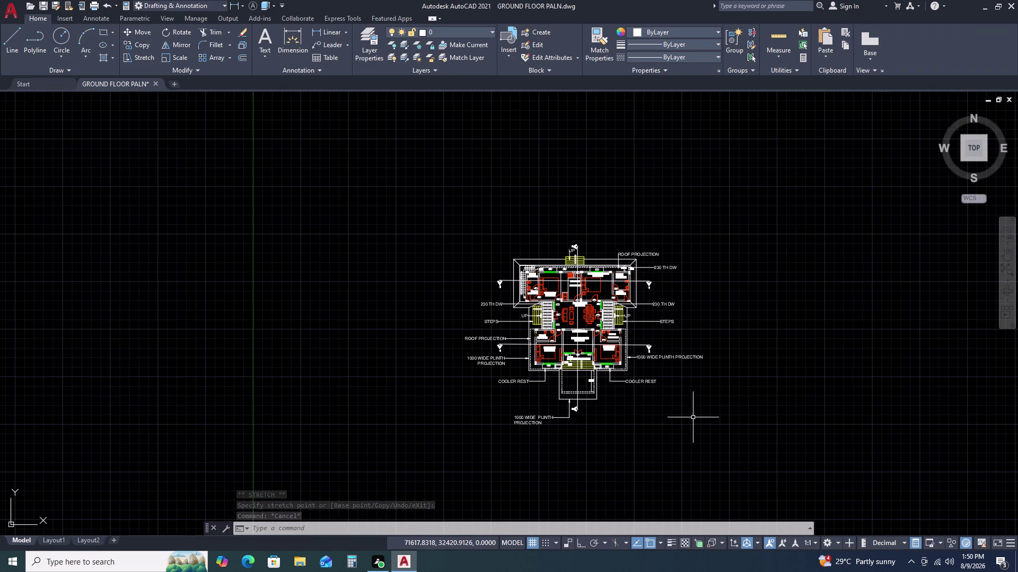
scroll(up, 3)
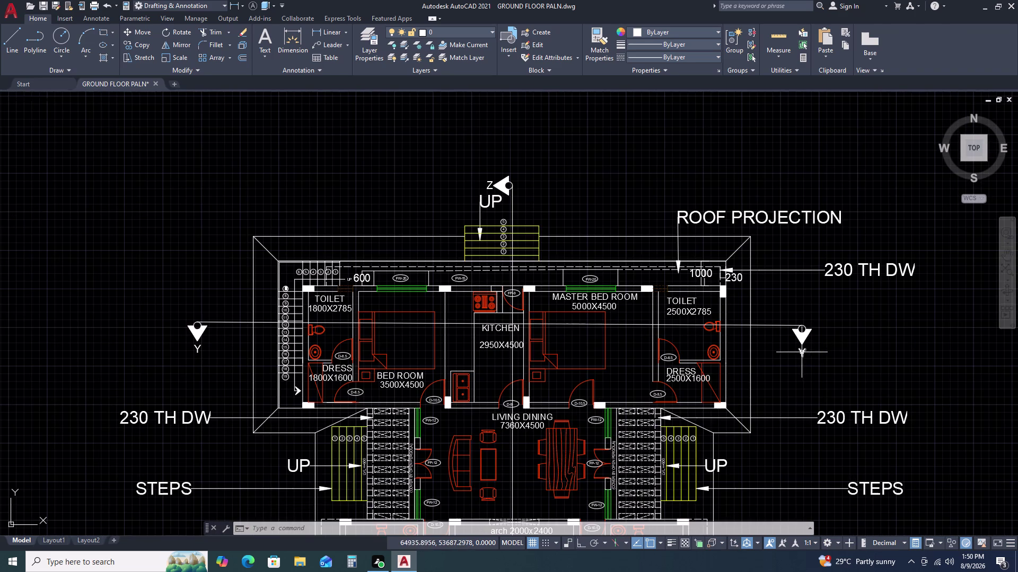
middle_drag(809, 358, 729, 259)
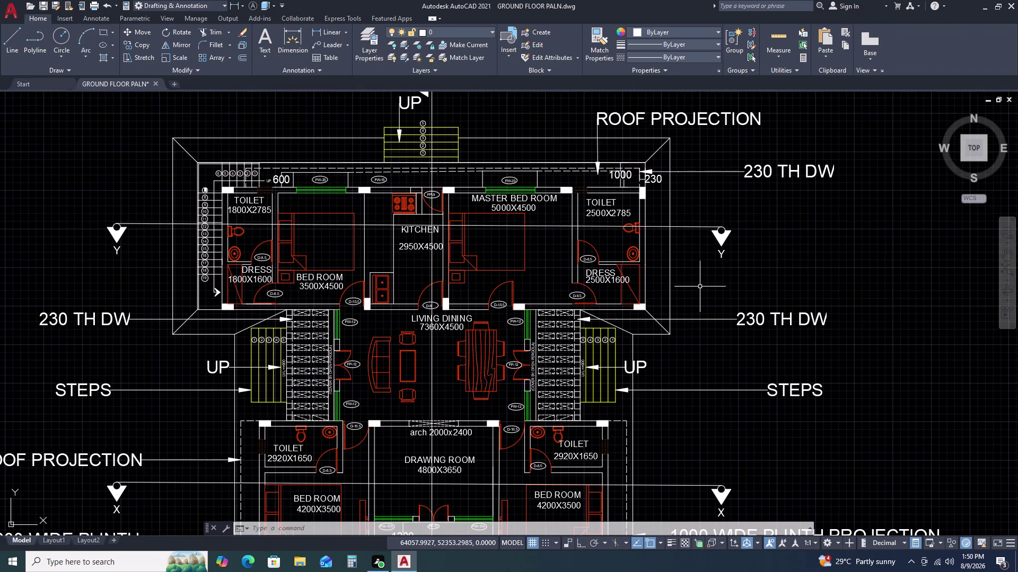
scroll(down, 3)
middle_drag(773, 364, 731, 284)
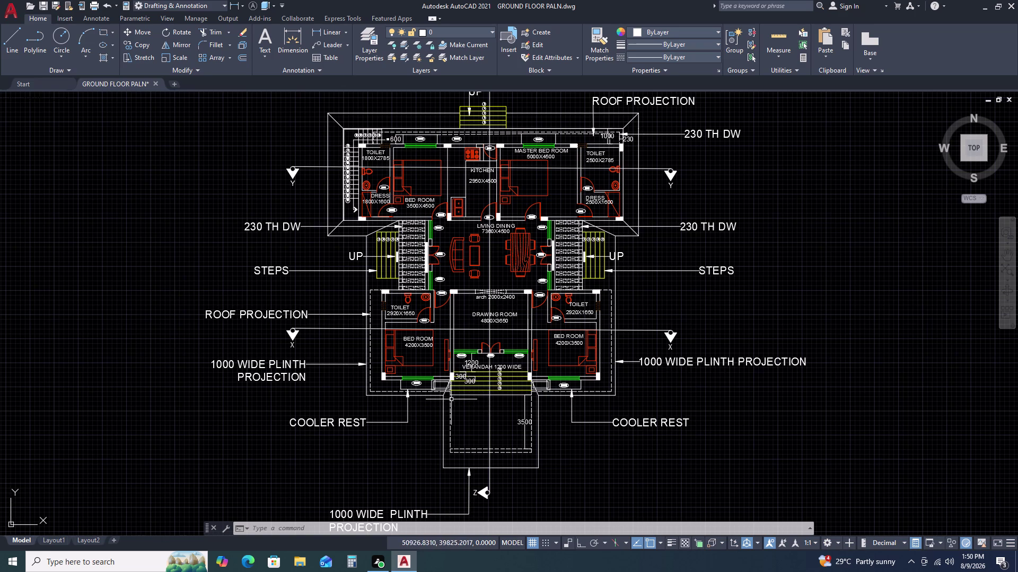
Add a 750 linear dimension (DIMLINEAR) between the bedroom front wall corners.
key(d)
text(LI)
key(space)
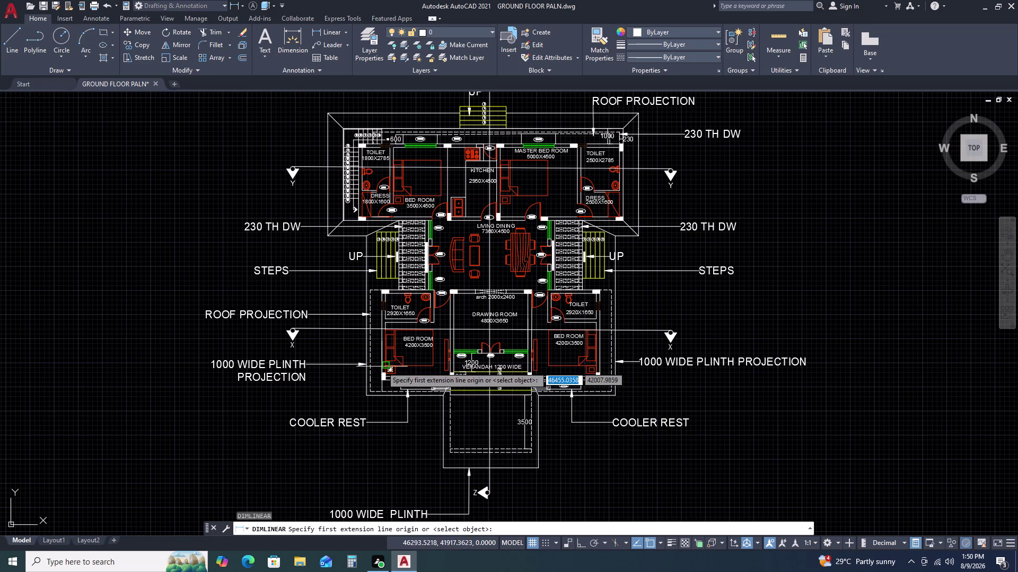
scroll(up, 3)
middle_drag(378, 416, 384, 321)
scroll(up, 3)
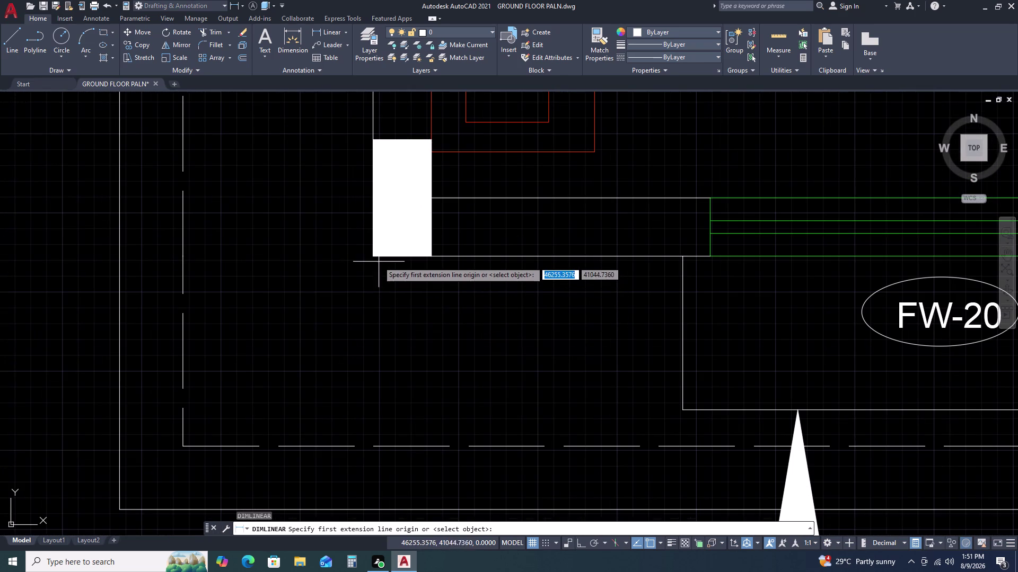
click(372, 256)
click(372, 445)
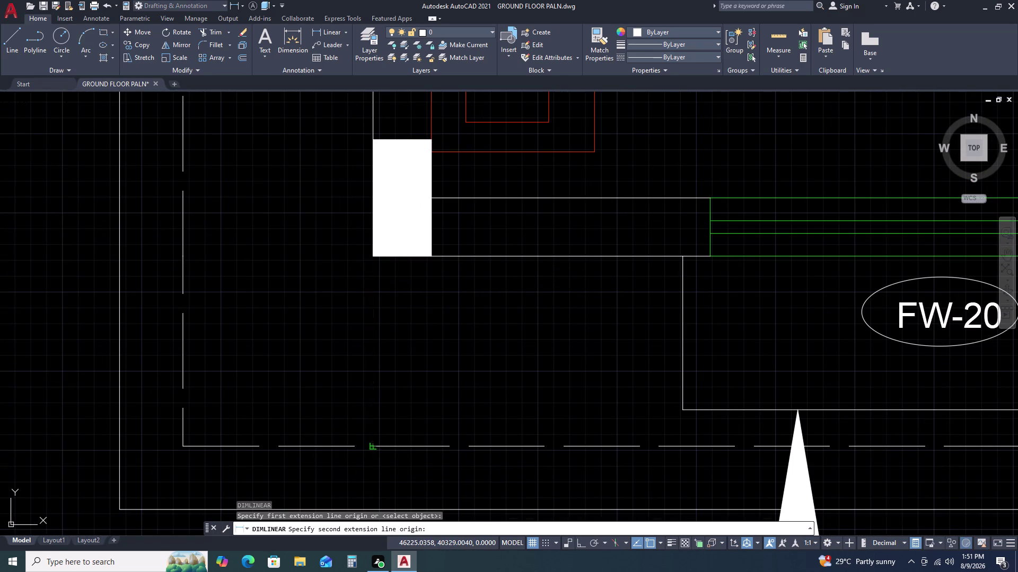
click(356, 440)
scroll(down, 3)
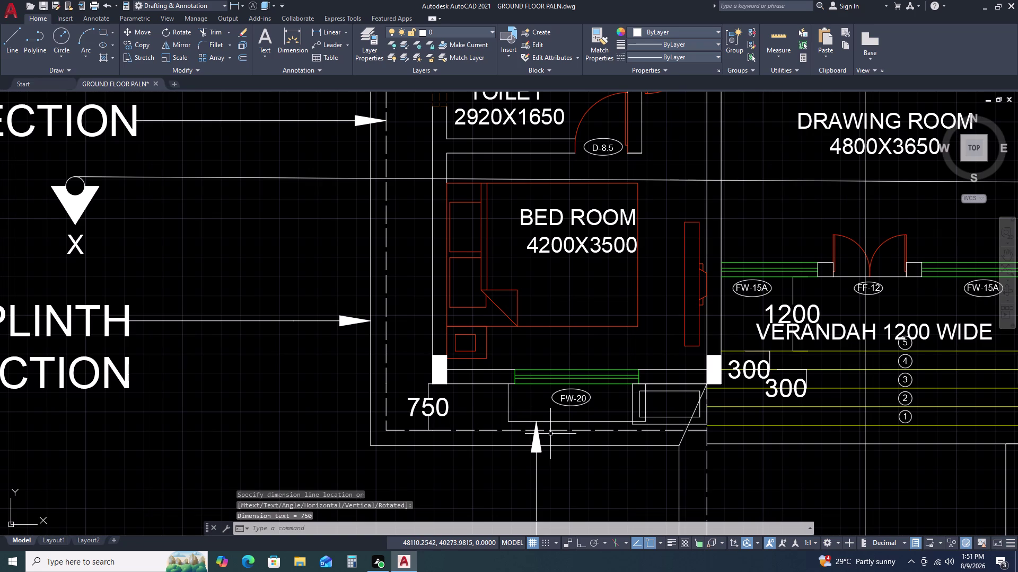
click(113, 37)
click(113, 69)
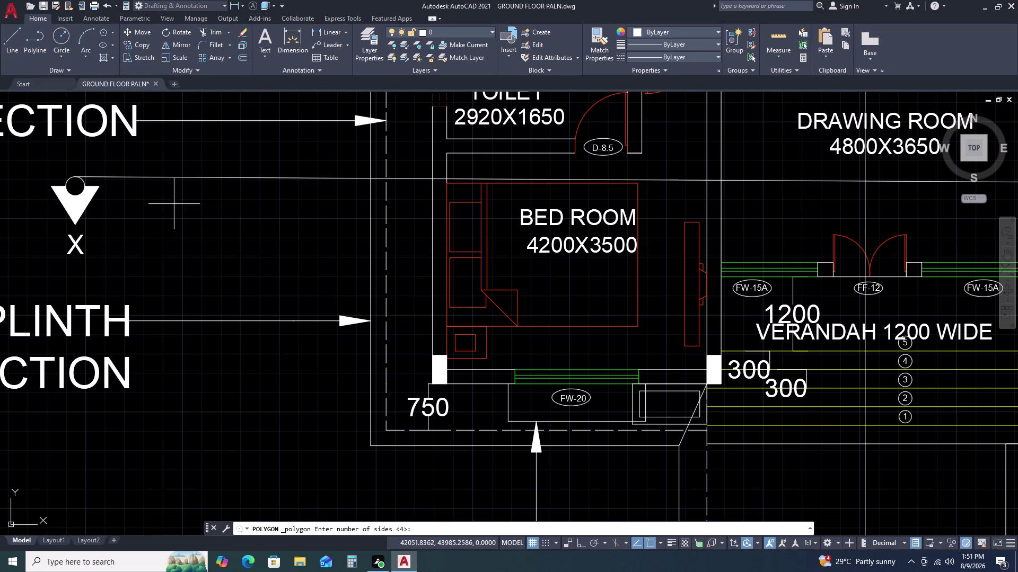
Draw a six-sided circumscribed polygon beside the X section marker.
click(179, 246)
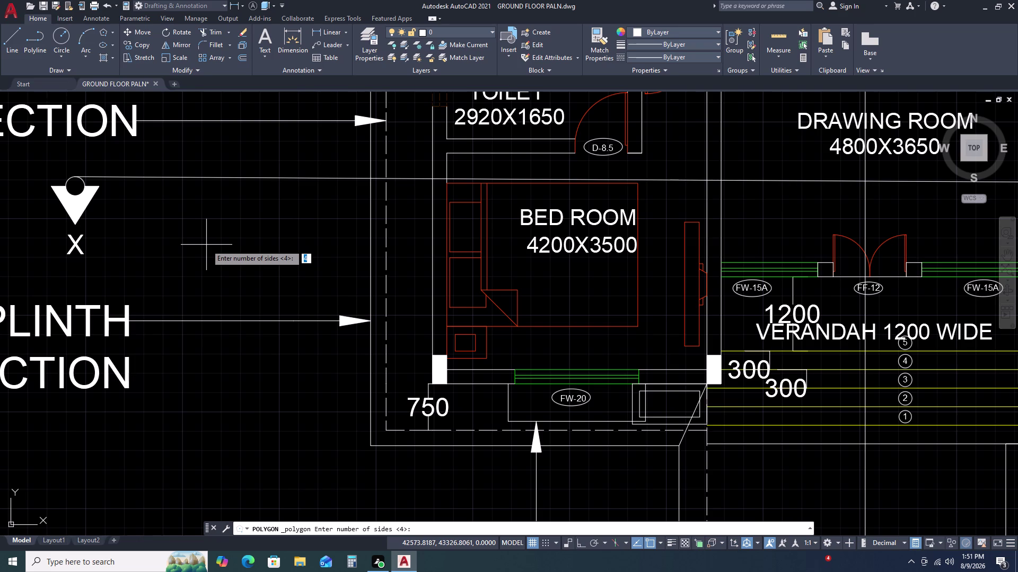
text(6)
key(space)
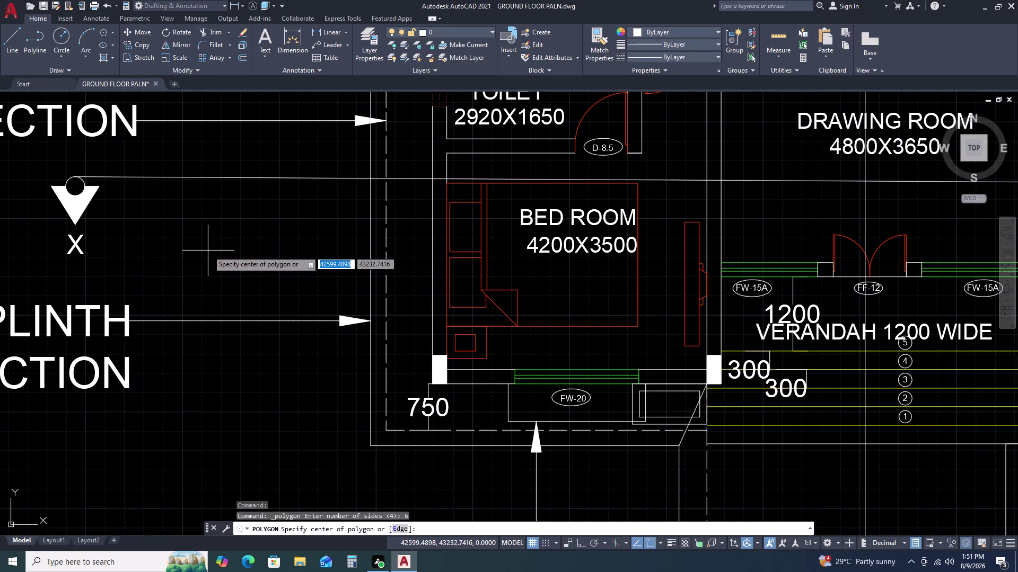
double_click(199, 239)
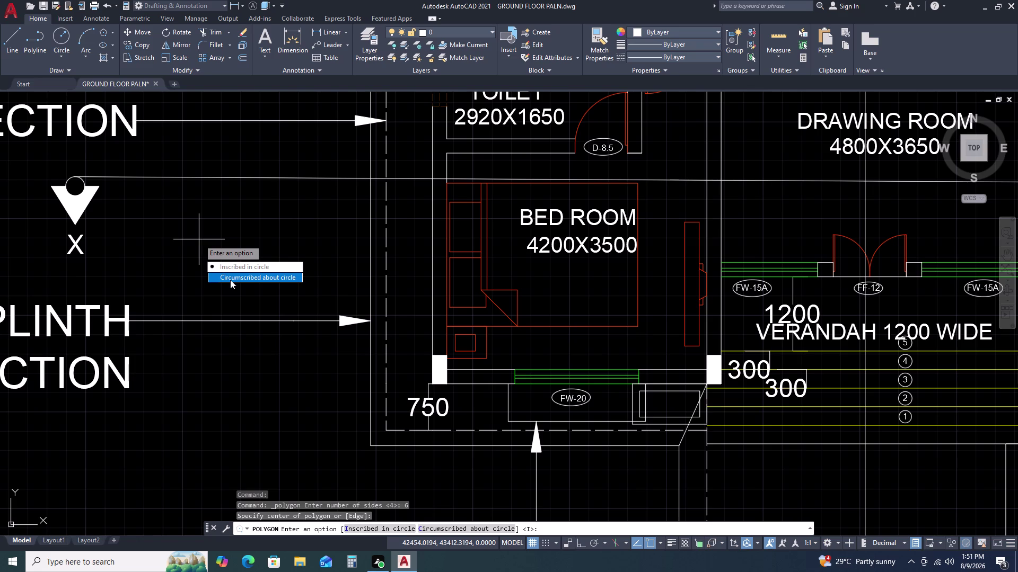
drag(233, 277, 198, 240)
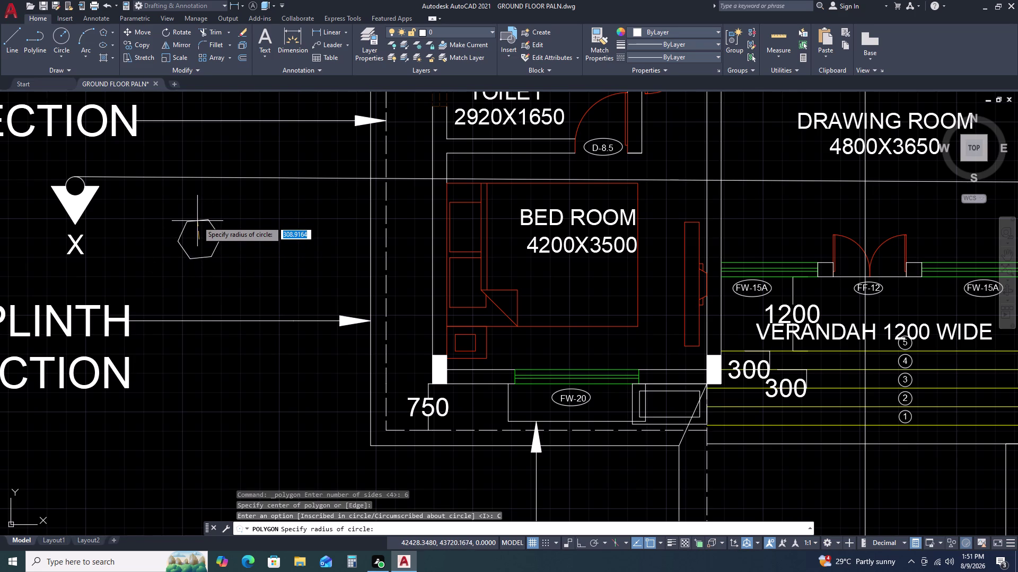
key(F8)
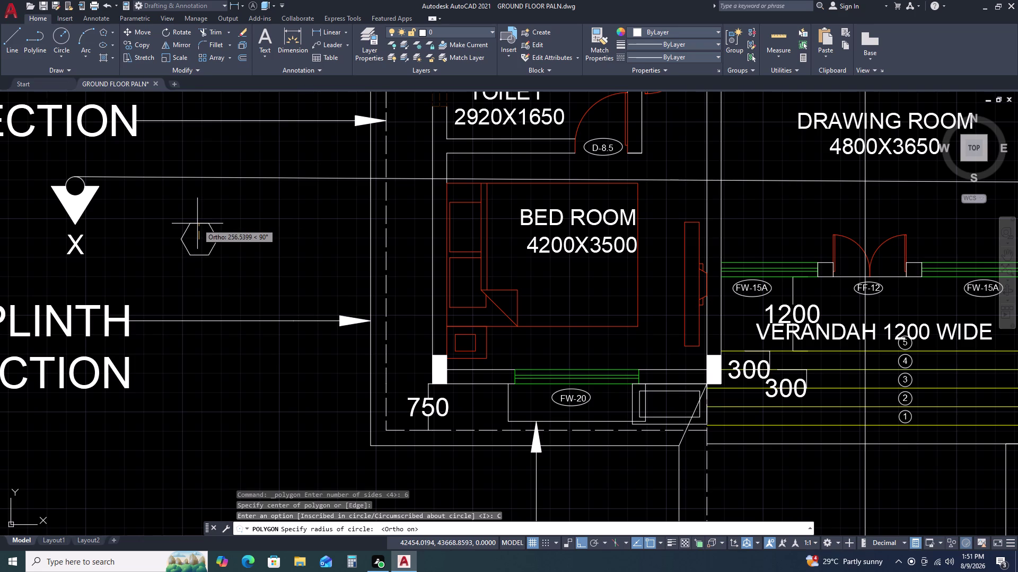
click(198, 224)
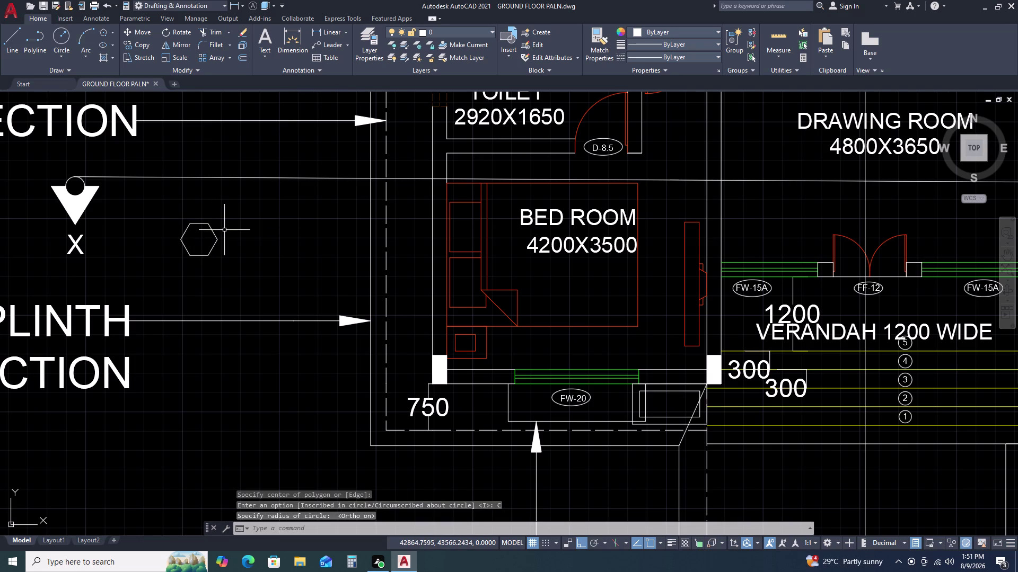
Copy the letter X into the hexagon.
click(90, 241)
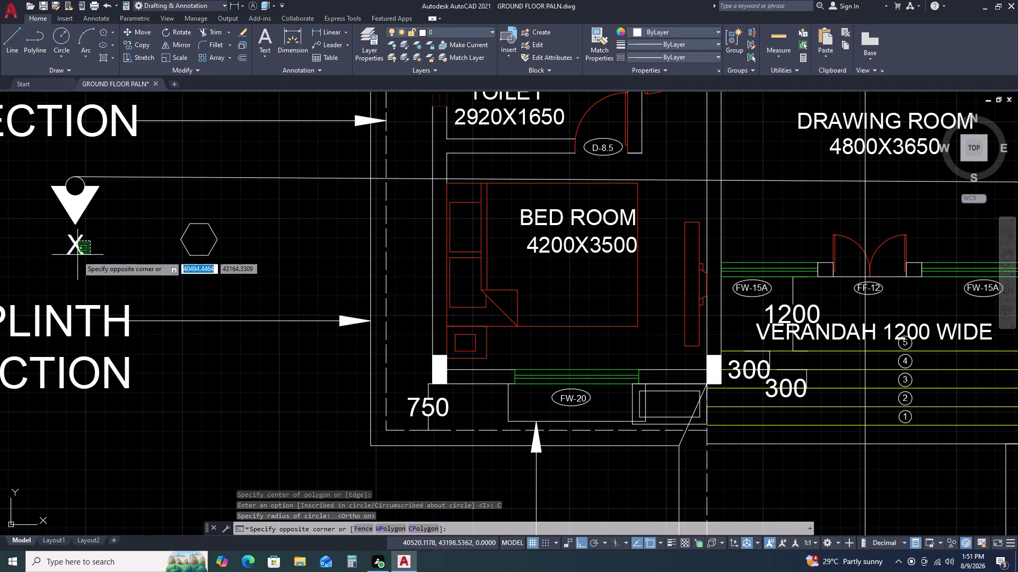
click(77, 262)
key(c)
text(O)
key(space)
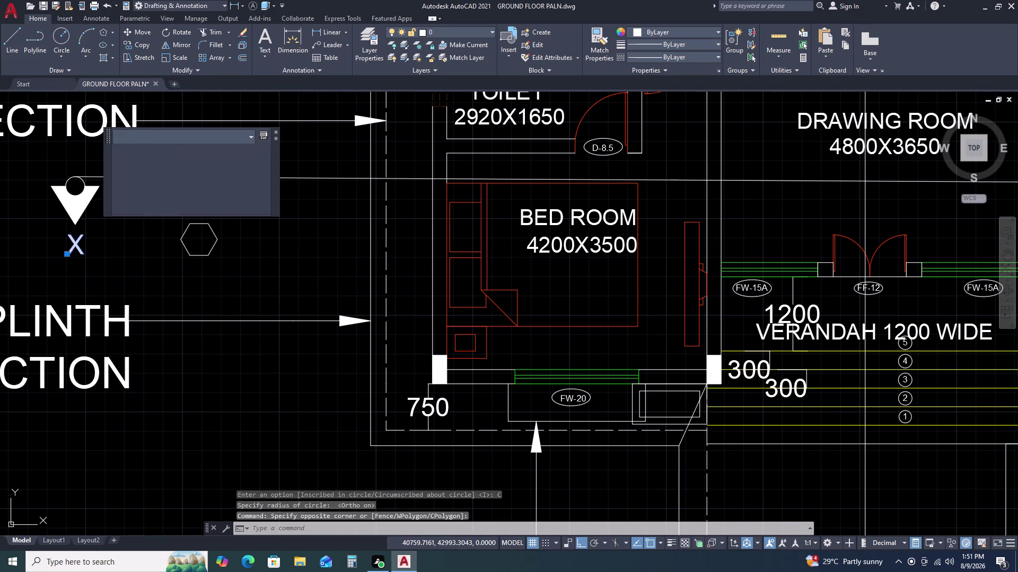
double_click(86, 241)
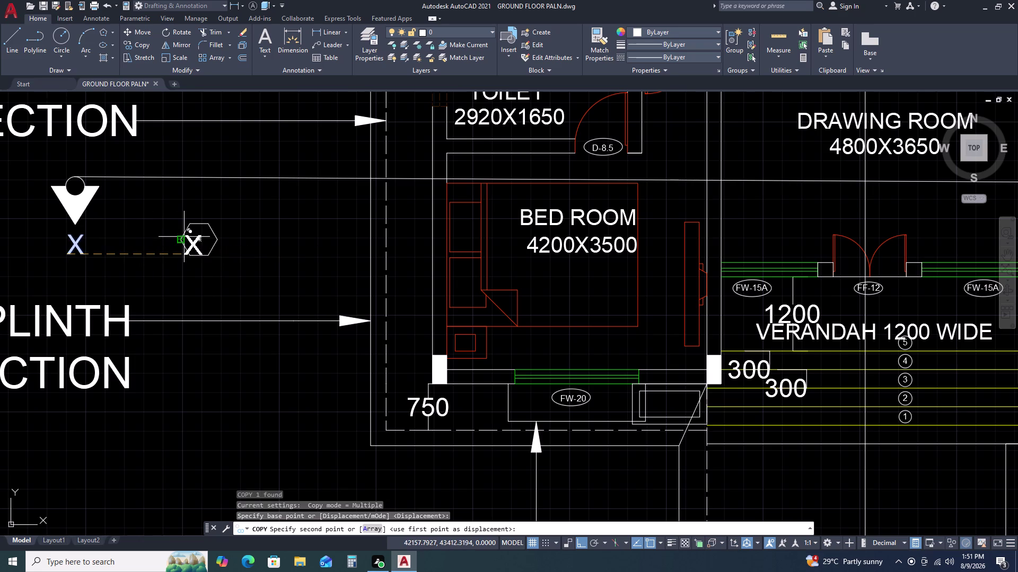
key(F8)
scroll(up, 3)
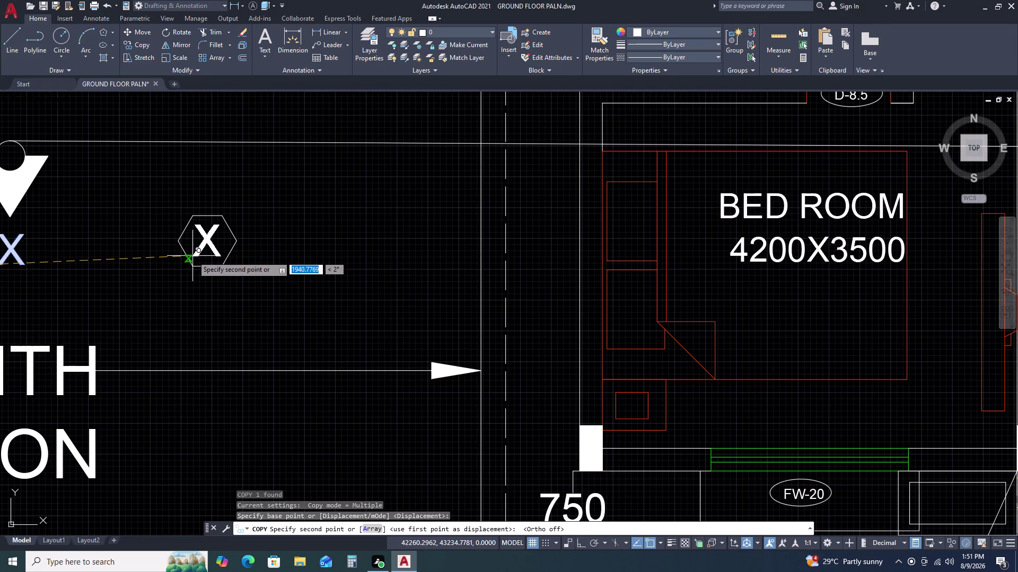
click(193, 256)
key(Escape)
click(200, 245)
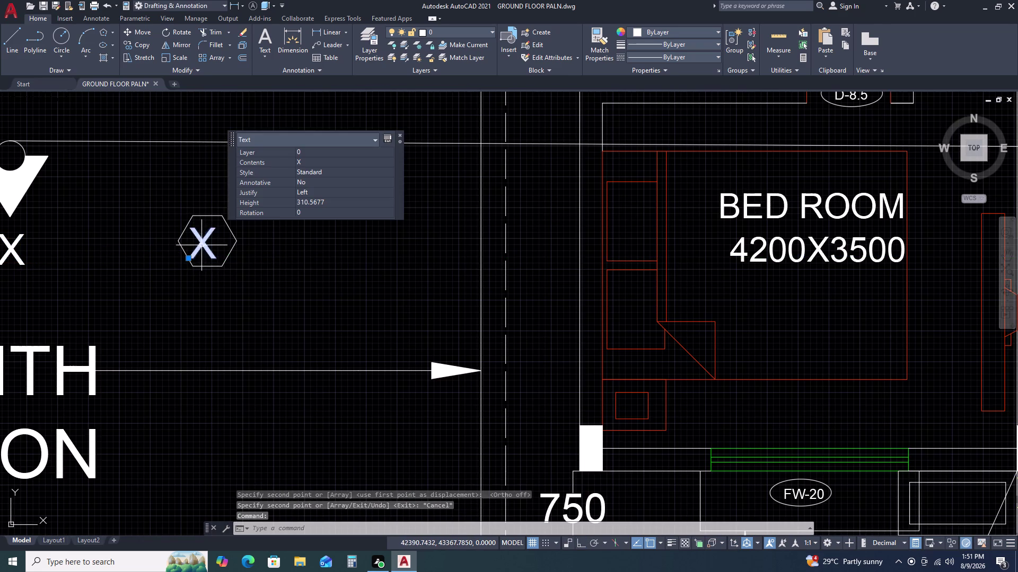
scroll(up, 3)
Adjust the copied X's position inside the hexagon.
click(165, 276)
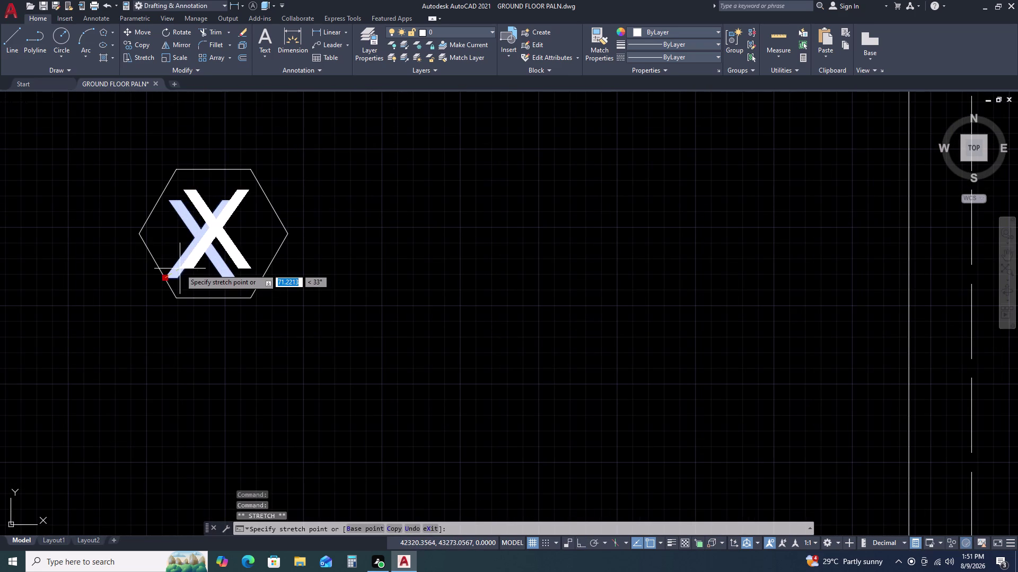
click(179, 269)
key(Escape)
triple_click(205, 229)
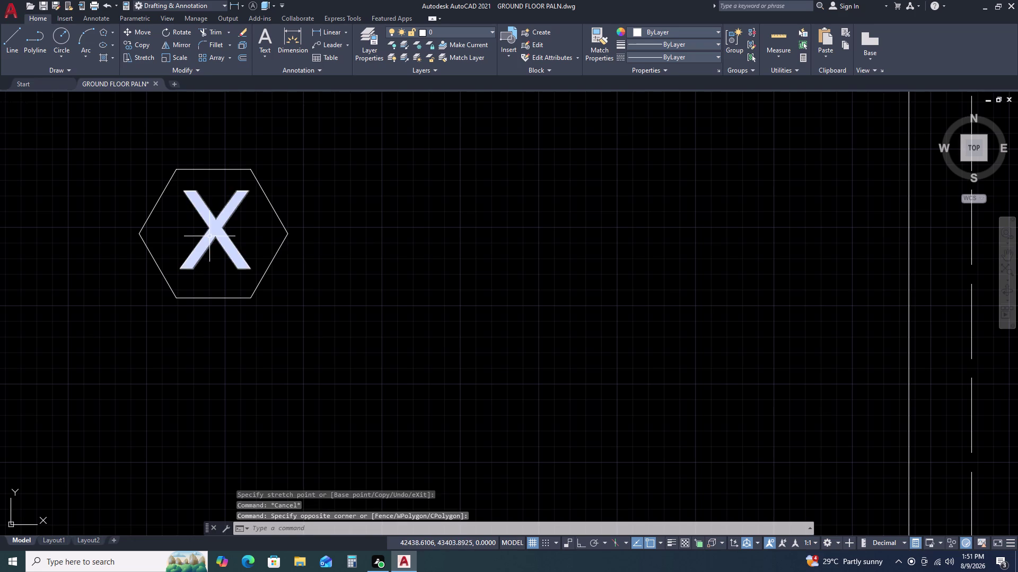
double_click(210, 237)
triple_click(210, 237)
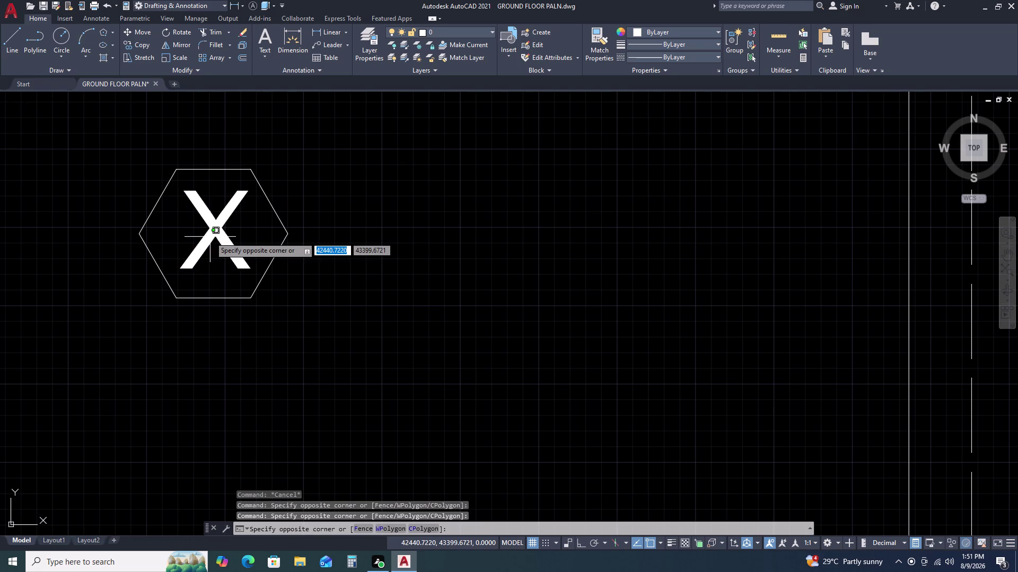
Edit the hexagon's letter from X to 3.
click(198, 228)
double_click(202, 241)
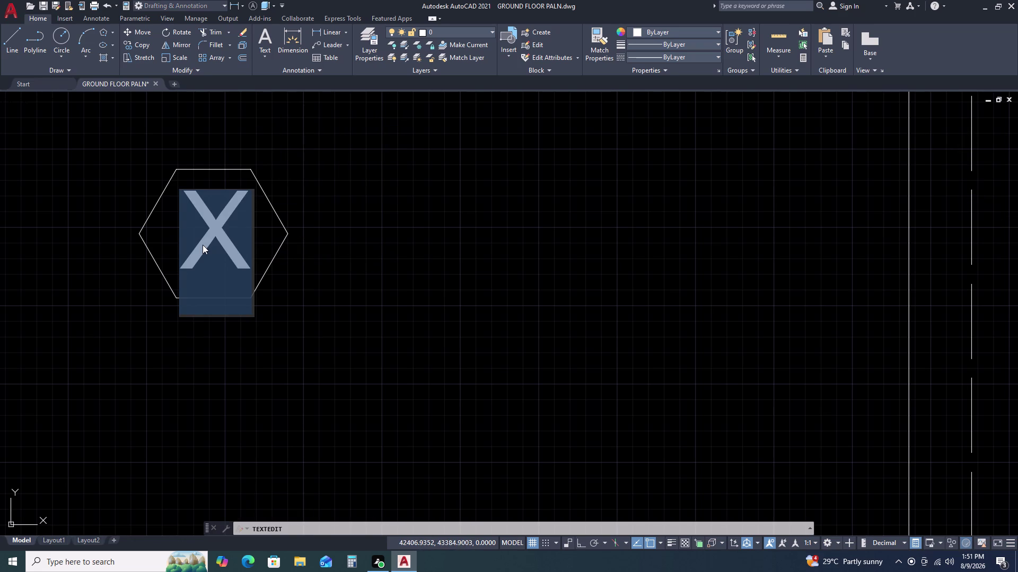
key(3)
key(Return)
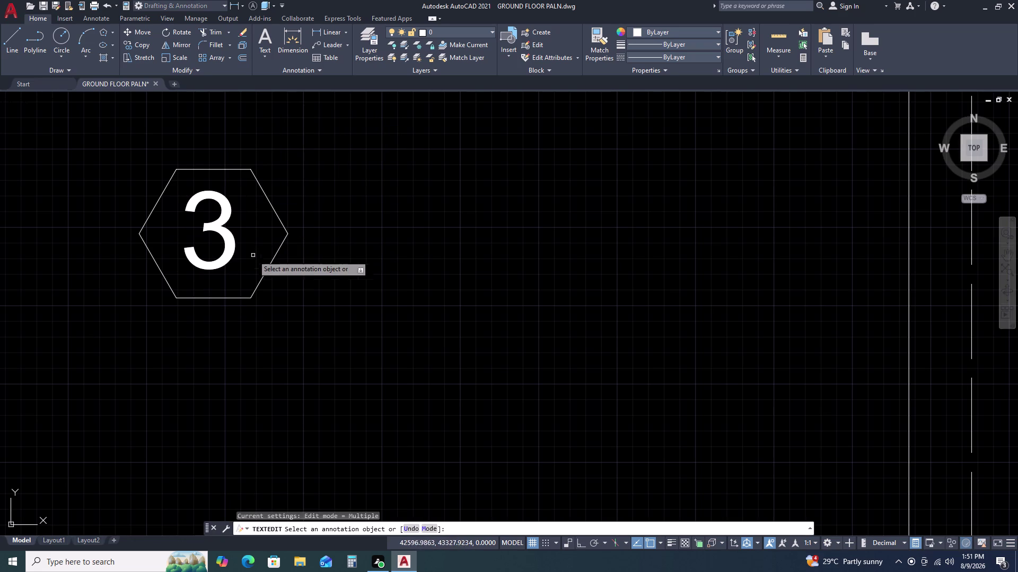
scroll(down, 3)
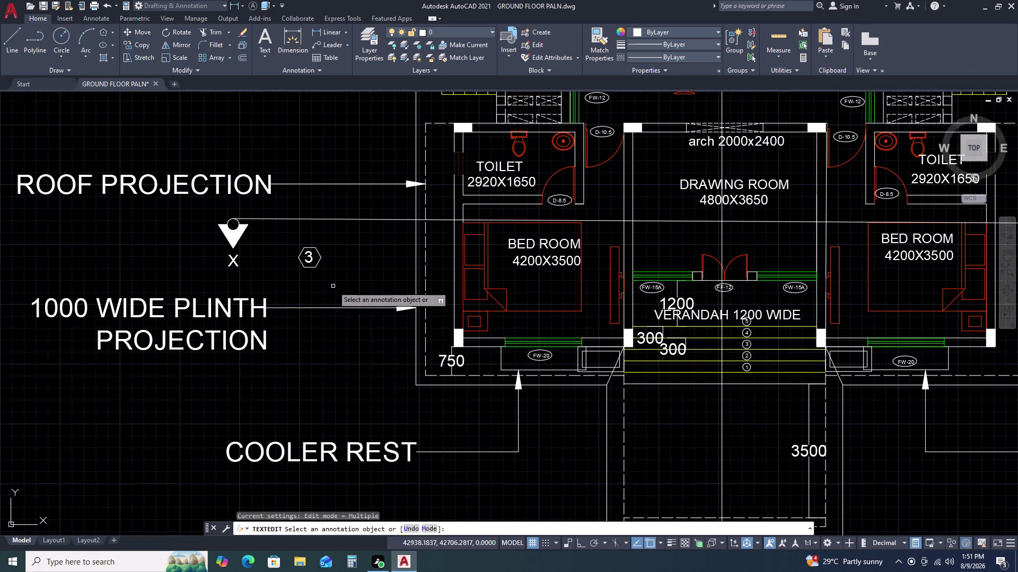
key(Escape)
drag(339, 247, 333, 249)
Move hexagon tag 3 beside the TOILET 2920X1650 label in the lower-left toilet.
click(285, 275)
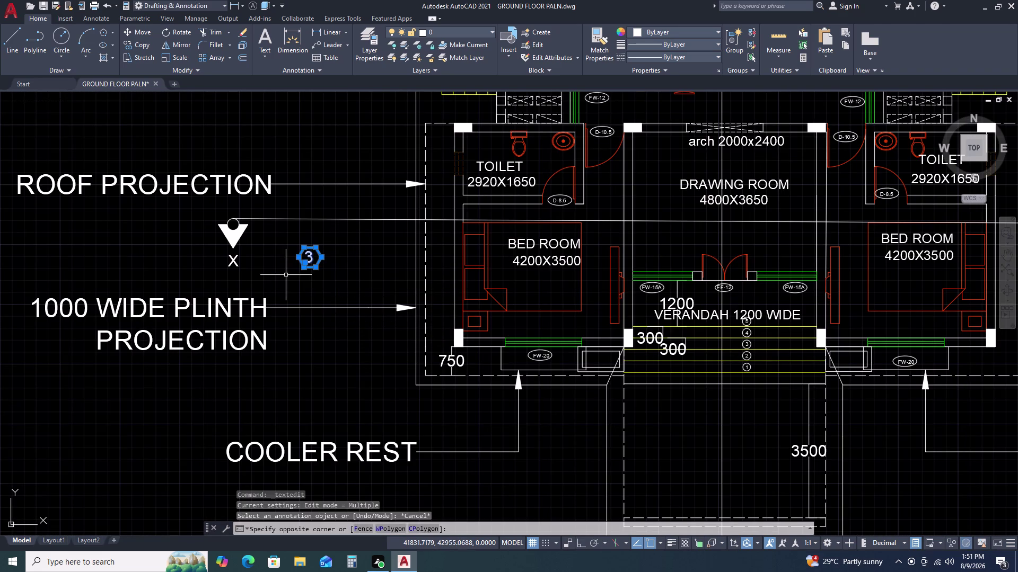
text(M)
key(space)
click(305, 268)
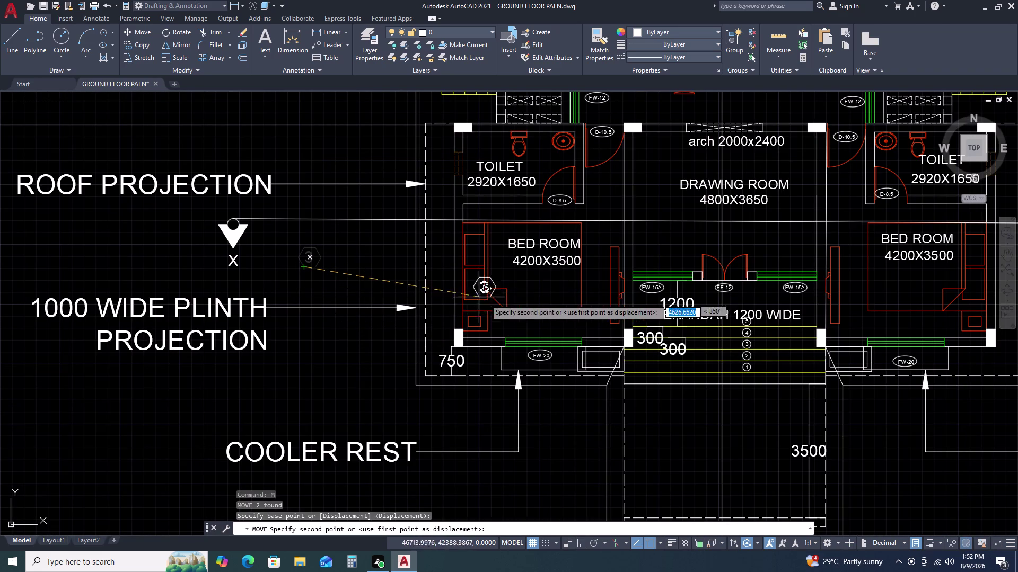
scroll(up, 3)
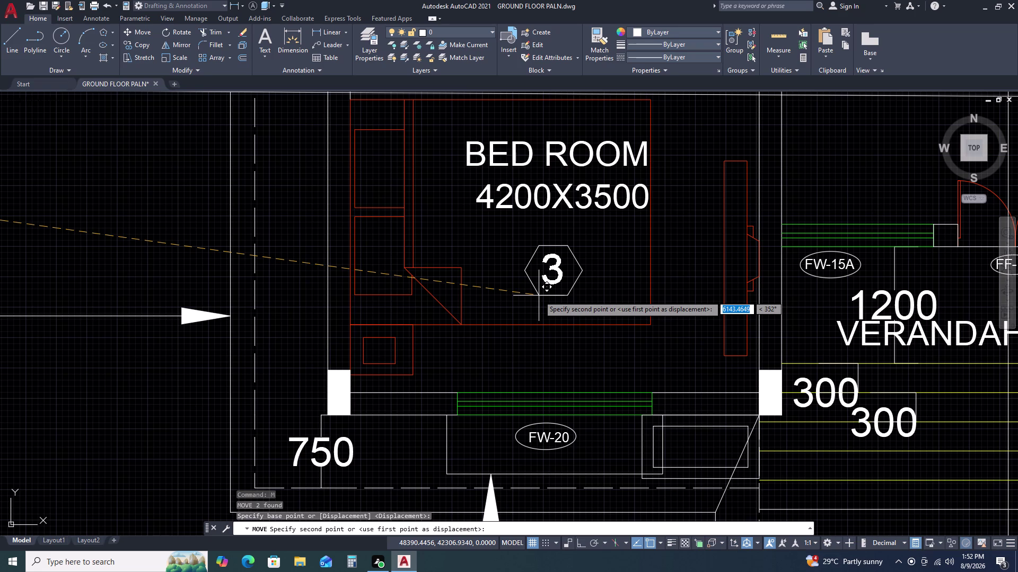
scroll(down, 3)
scroll(up, 3)
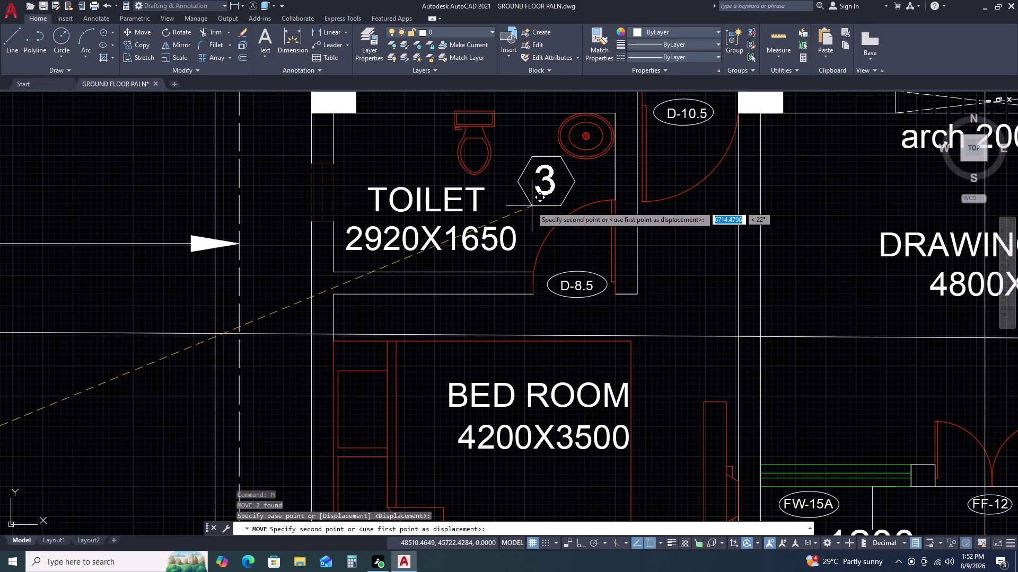
click(526, 207)
key(Escape)
scroll(up, 3)
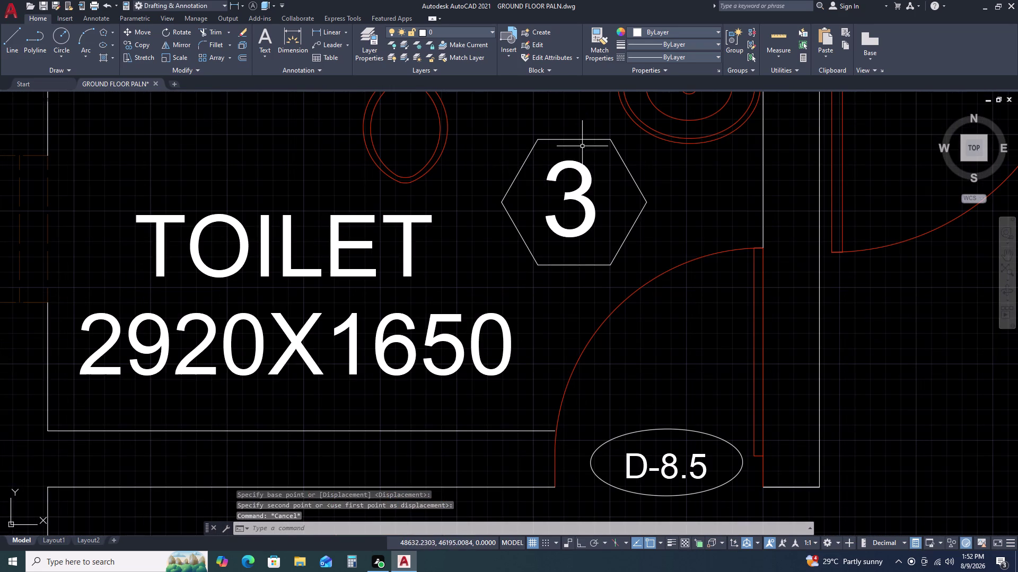
click(582, 146)
Copy tag 3 into the lower-right toilet.
click(512, 254)
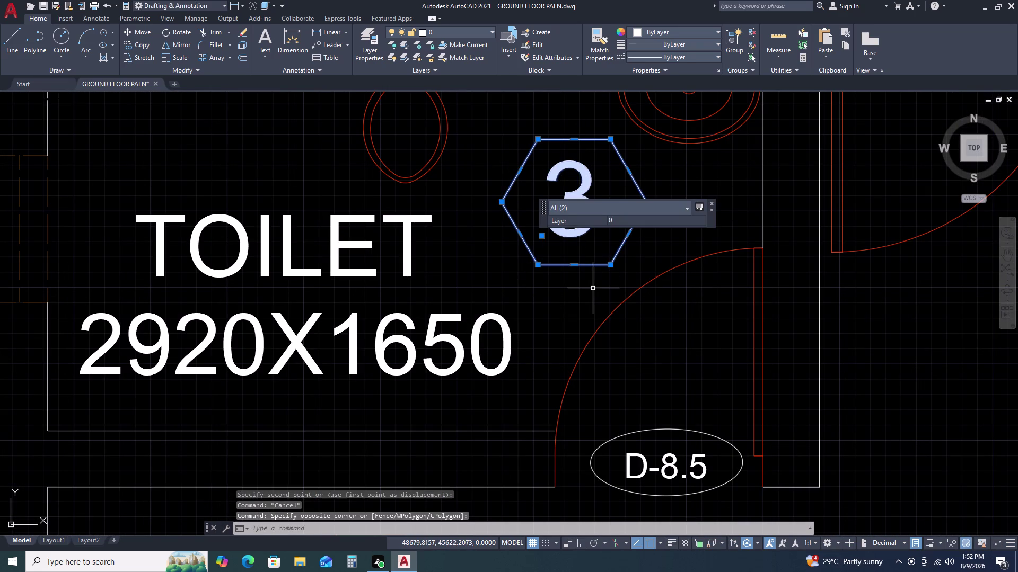
key(c)
key(o)
key(space)
drag(570, 247, 575, 247)
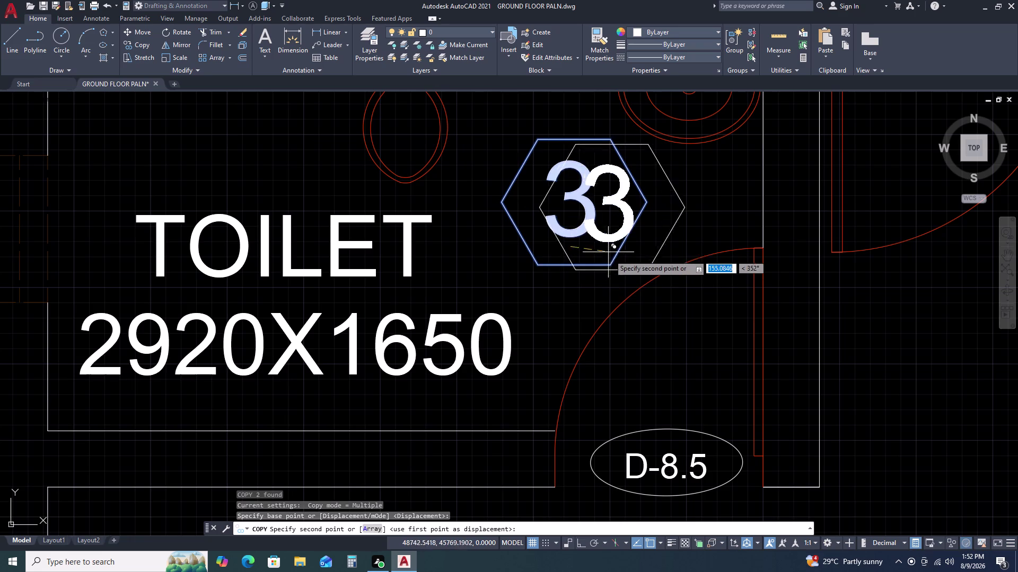
scroll(down, 3)
middle_drag(636, 277, 321, 302)
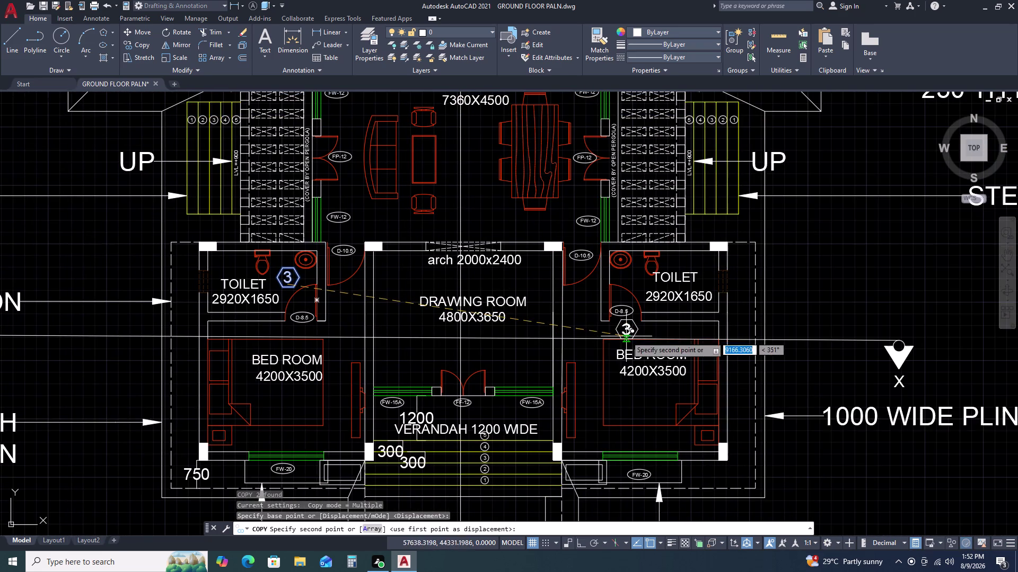
middle_drag(621, 337, 455, 323)
scroll(up, 3)
click(564, 258)
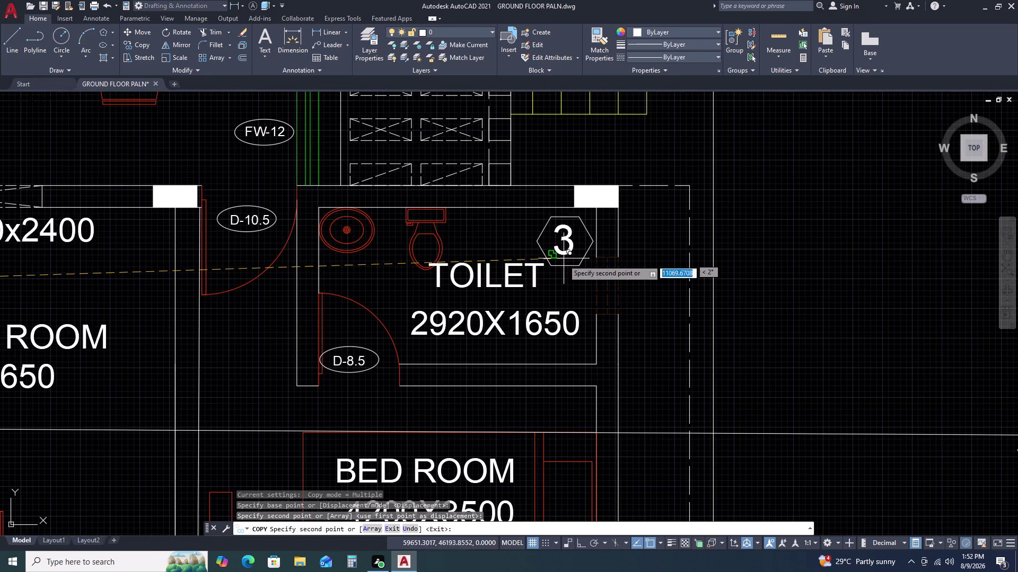
Place further copies of the tag in the upper-left and upper-right toilets.
scroll(down, 3)
middle_drag(323, 220, 423, 386)
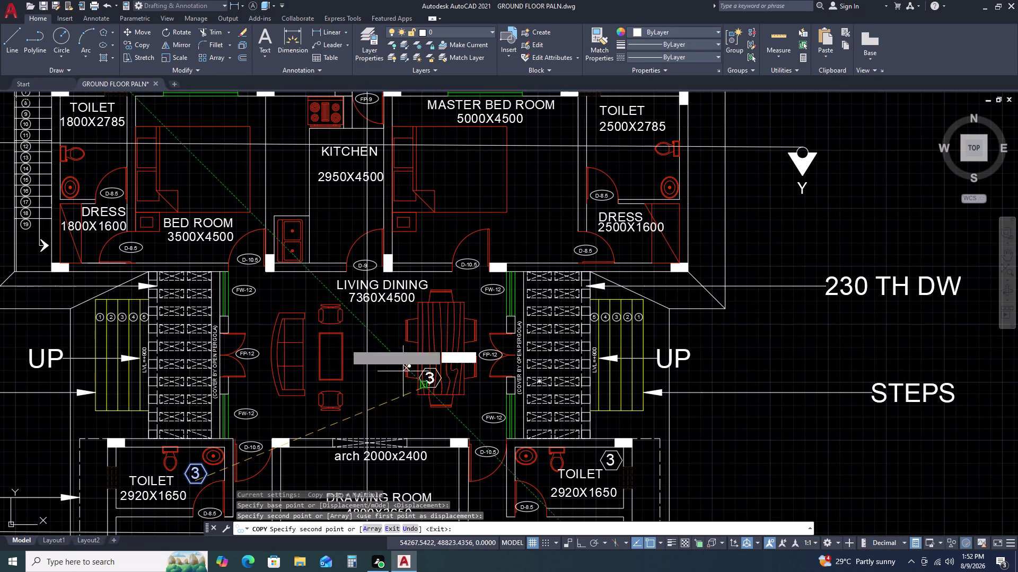
scroll(down, 3)
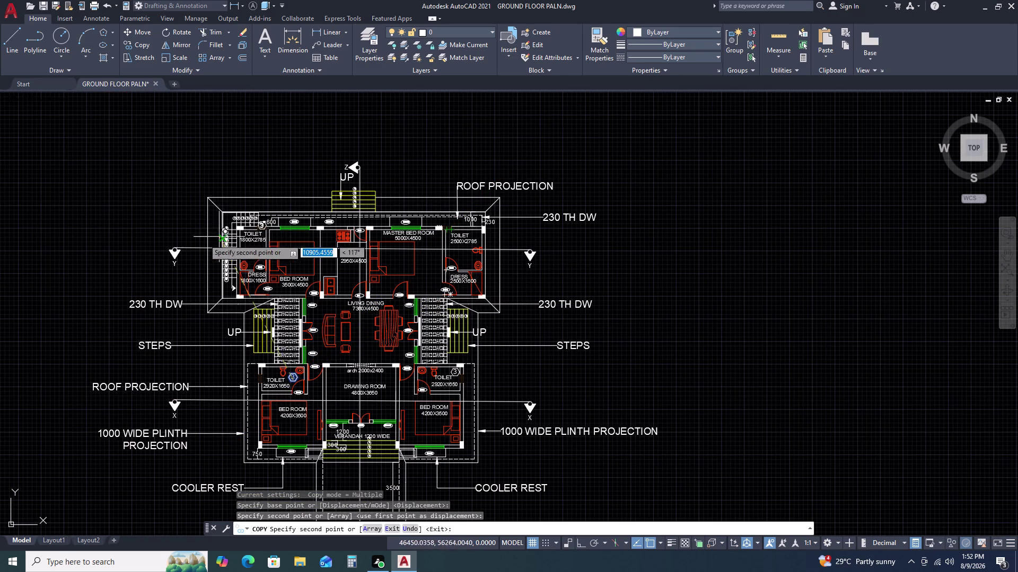
scroll(up, 3)
scroll(up, 3)
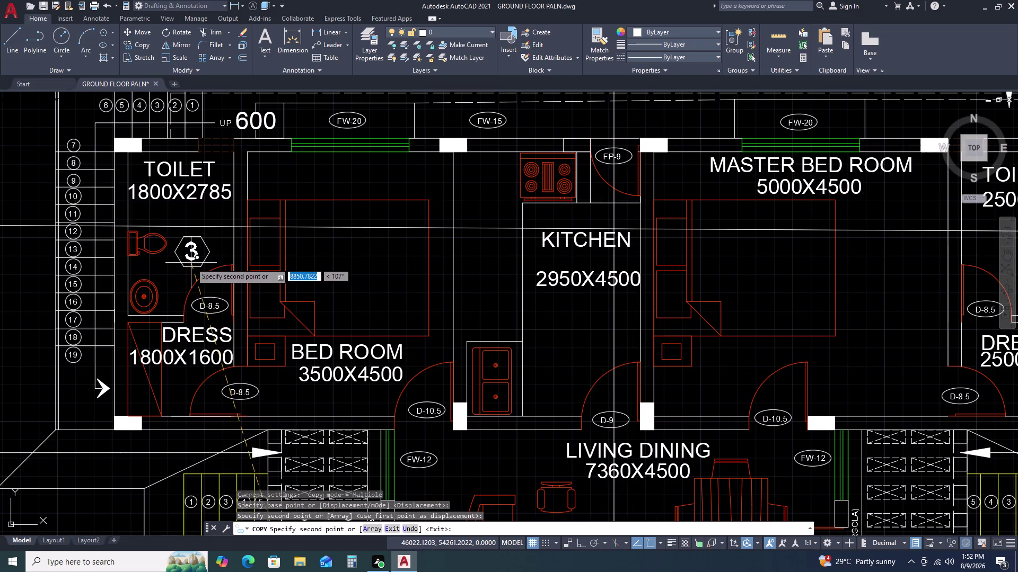
click(191, 263)
scroll(down, 3)
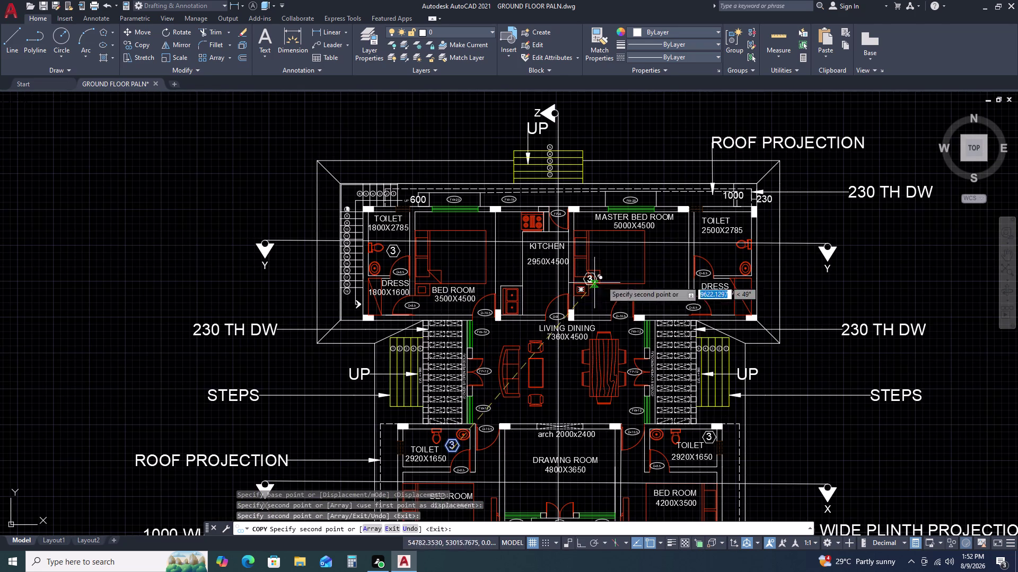
scroll(up, 3)
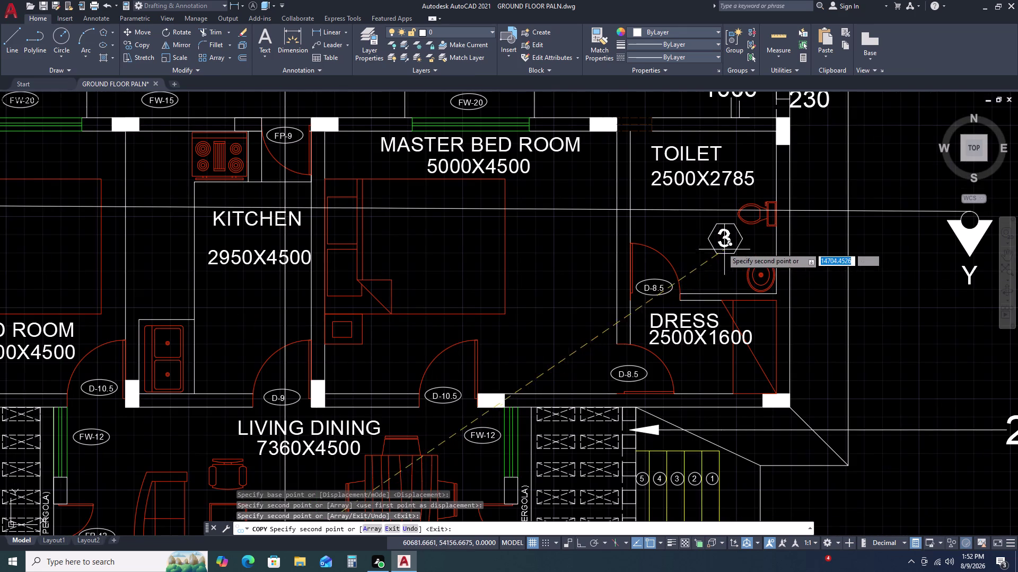
click(710, 244)
key(Escape)
Renumber the upper-right toilet tag to 2.
double_click(713, 238)
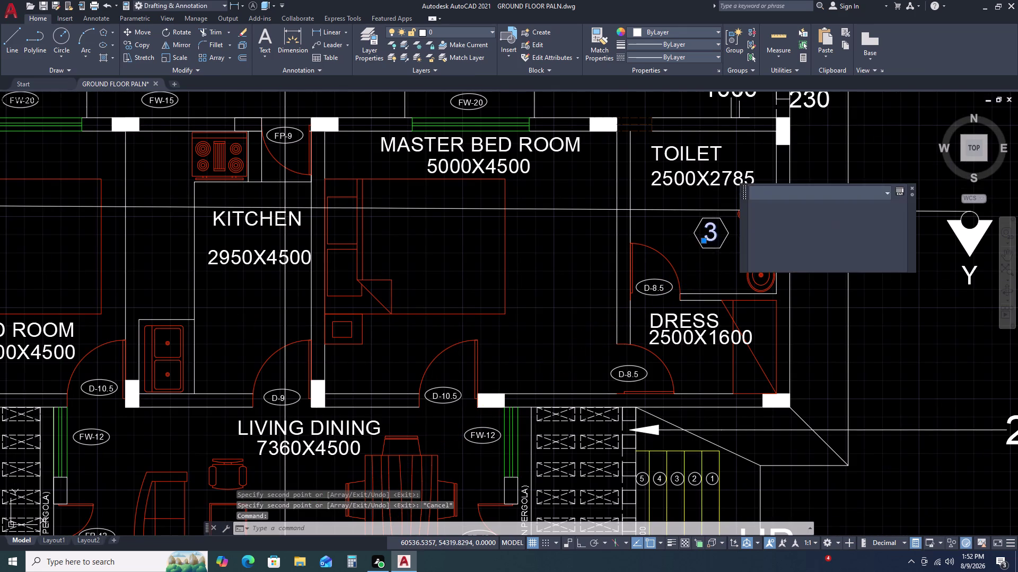
text(2)
key(space)
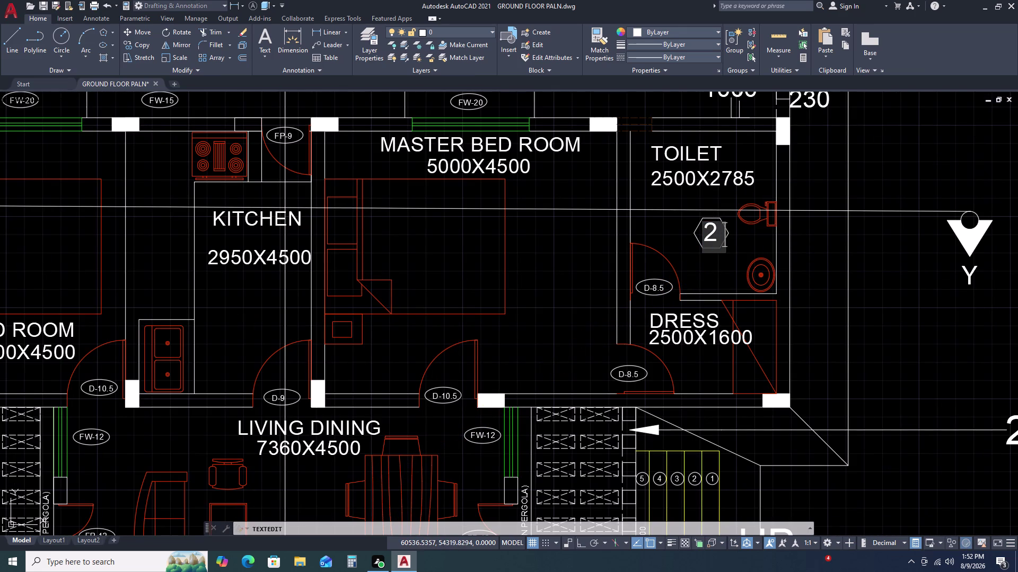
key(Return)
scroll(down, 3)
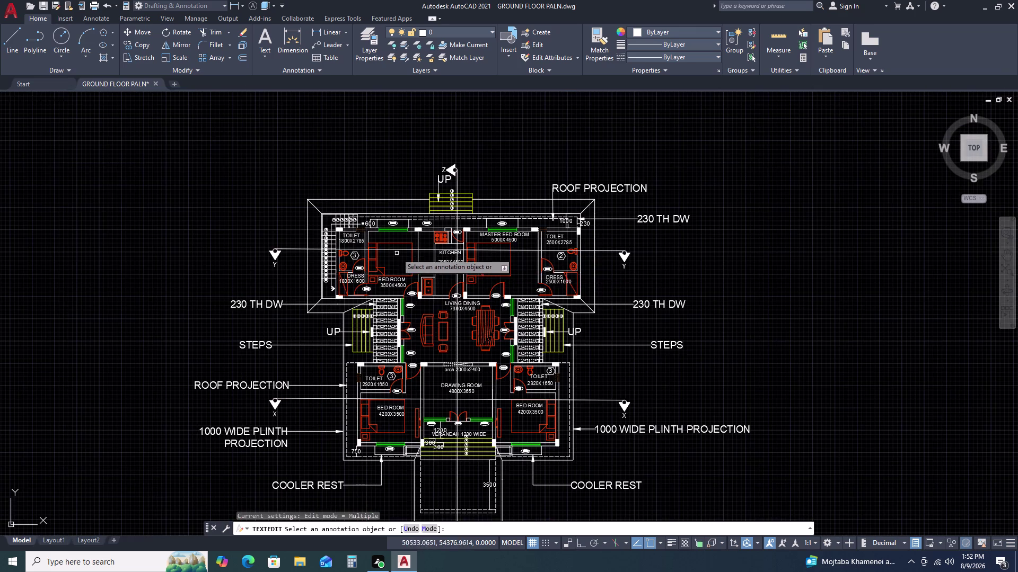
scroll(up, 3)
Change the upper-left toilet tag to 1.
click(365, 272)
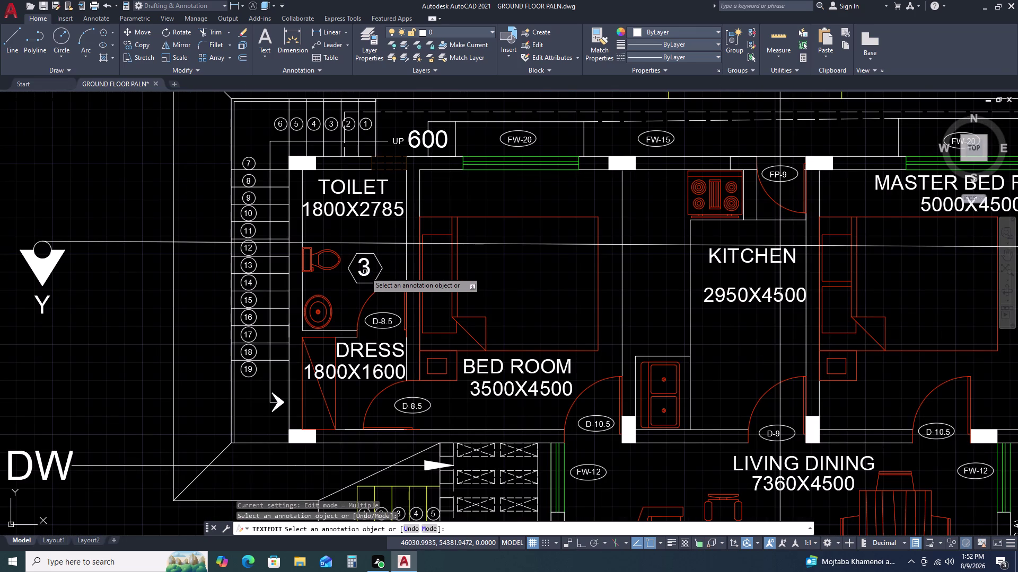
click(365, 275)
key(1)
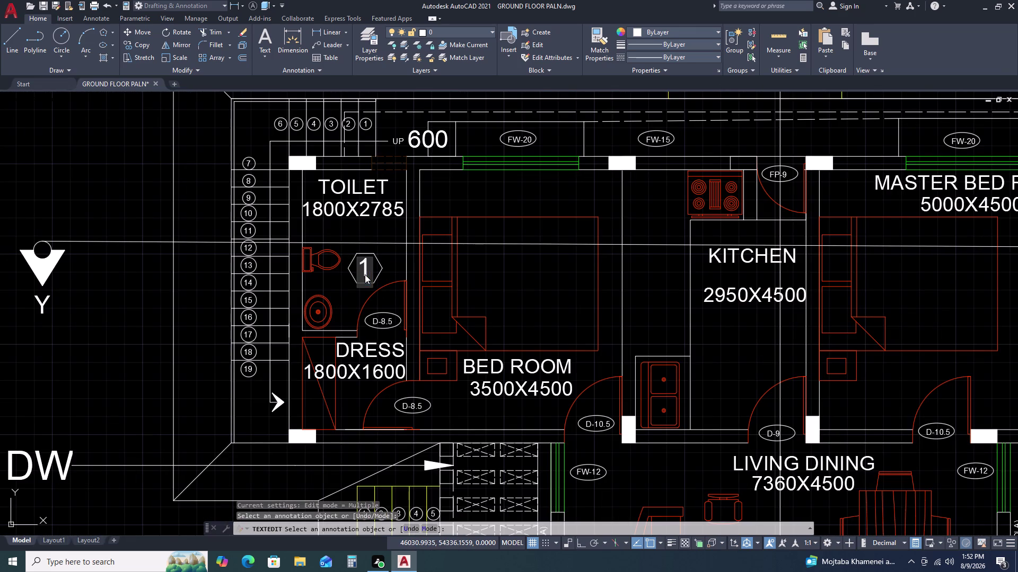
key(Return)
scroll(down, 3)
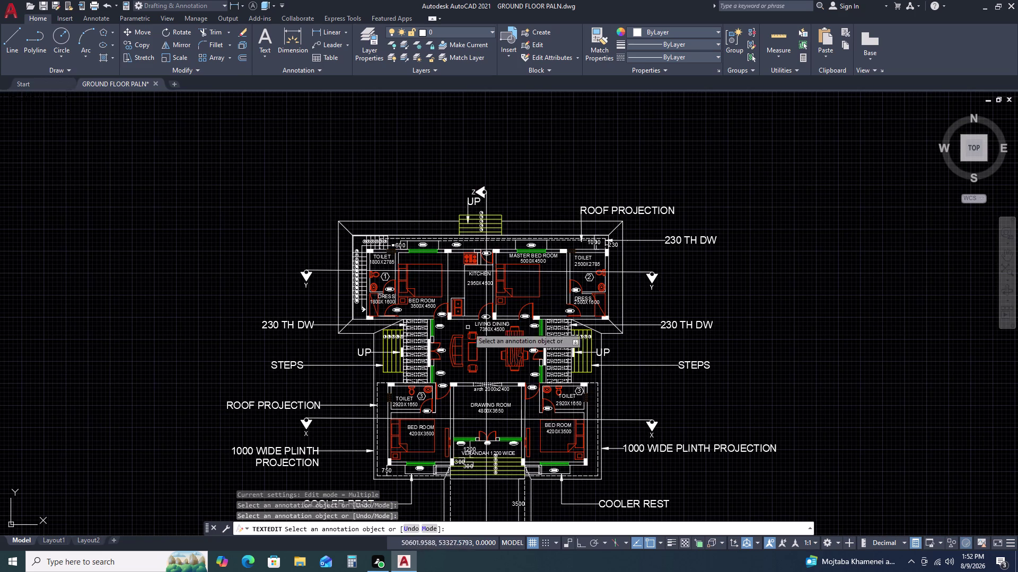
scroll(up, 3)
scroll(up, 3)
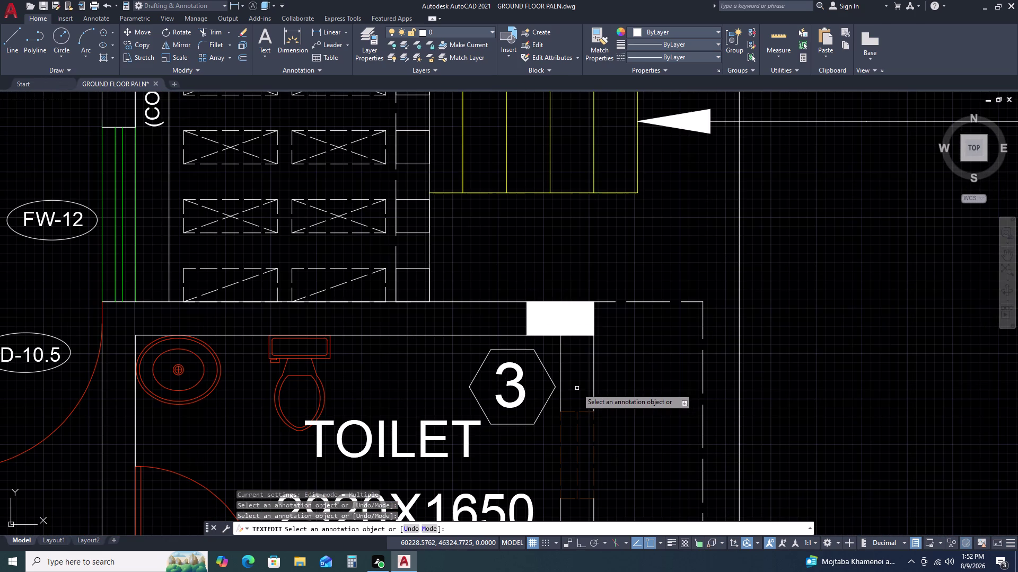
Change the lower-right toilet tag to 4 and end text editing.
click(523, 398)
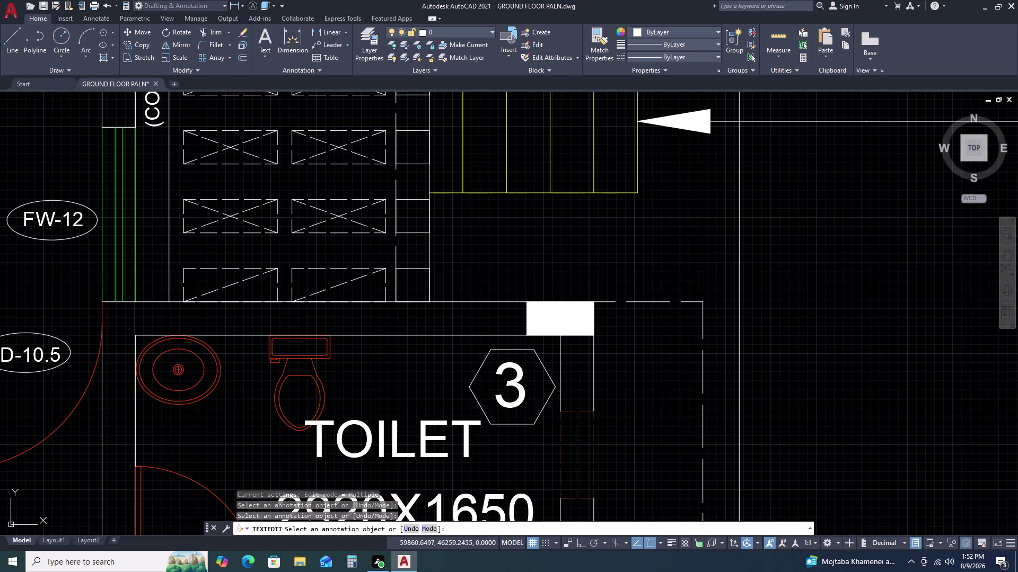
key(4)
key(Return)
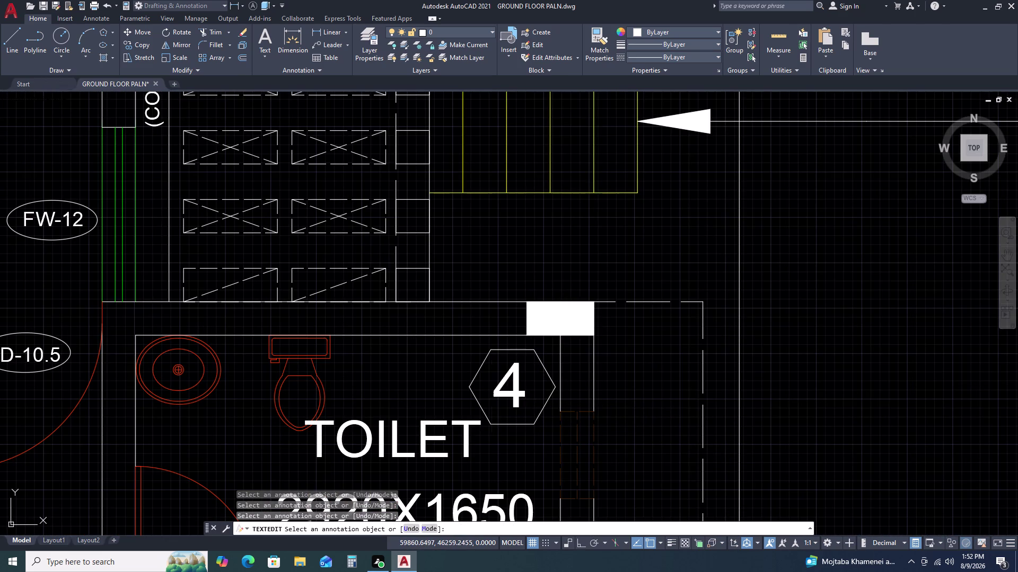
key(Escape)
scroll(down, 3)
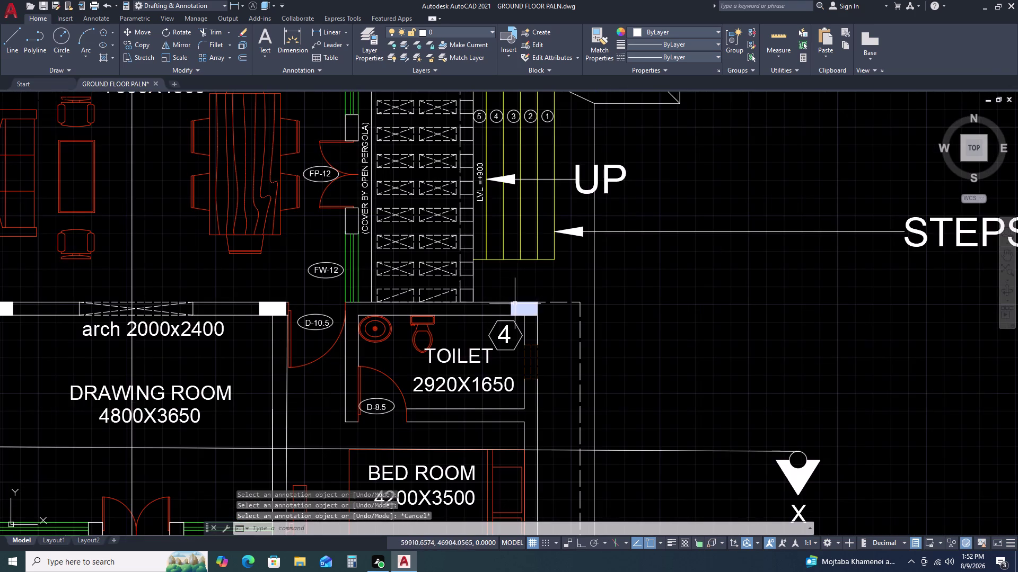
scroll(down, 3)
scroll(down, 3)
middle_drag(525, 384, 503, 274)
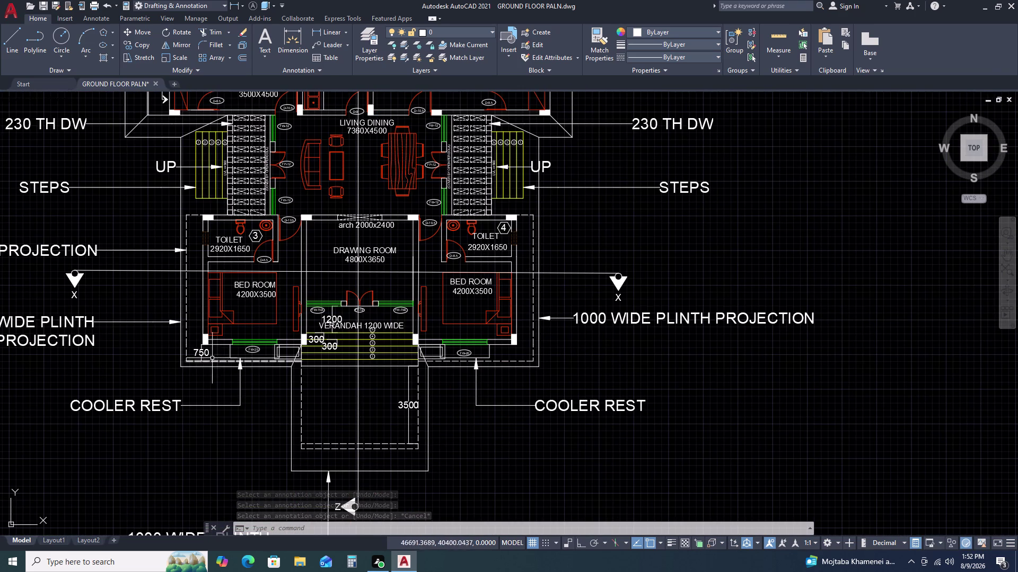
Dimension the front-left bedroom's left outer wall at 750 using DLI.
scroll(up, 3)
text(D)
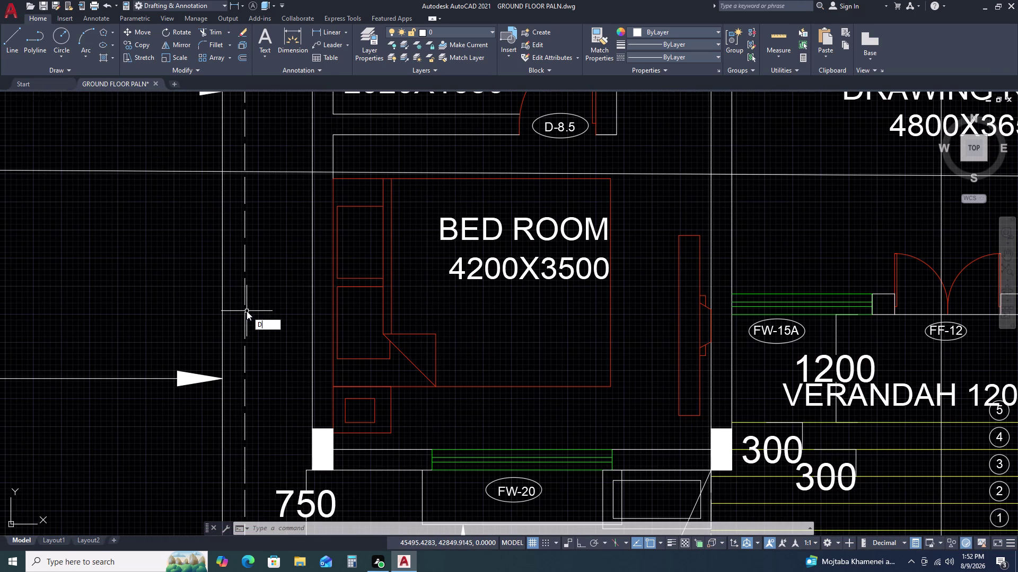
text(LI)
key(space)
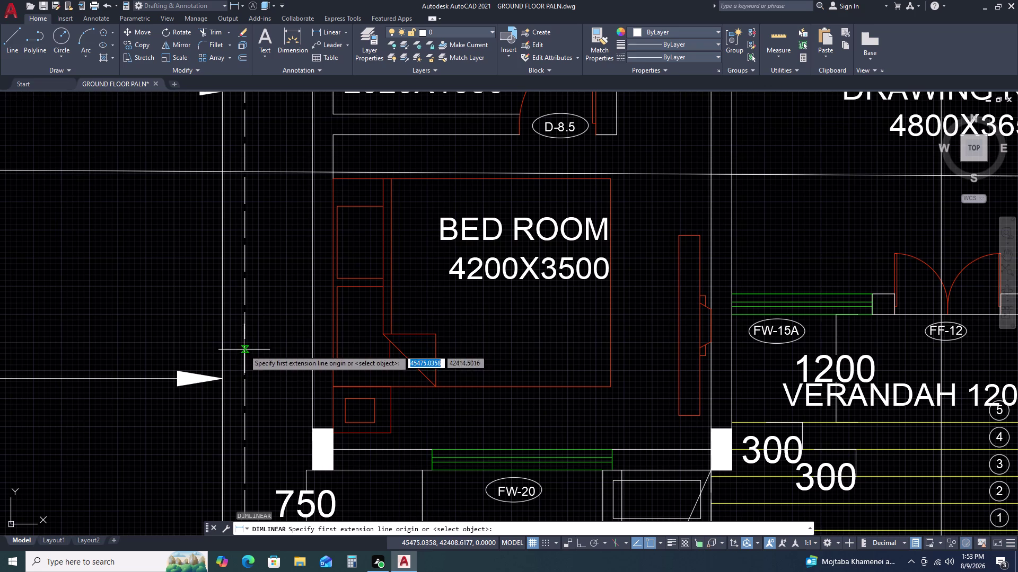
click(244, 349)
click(315, 349)
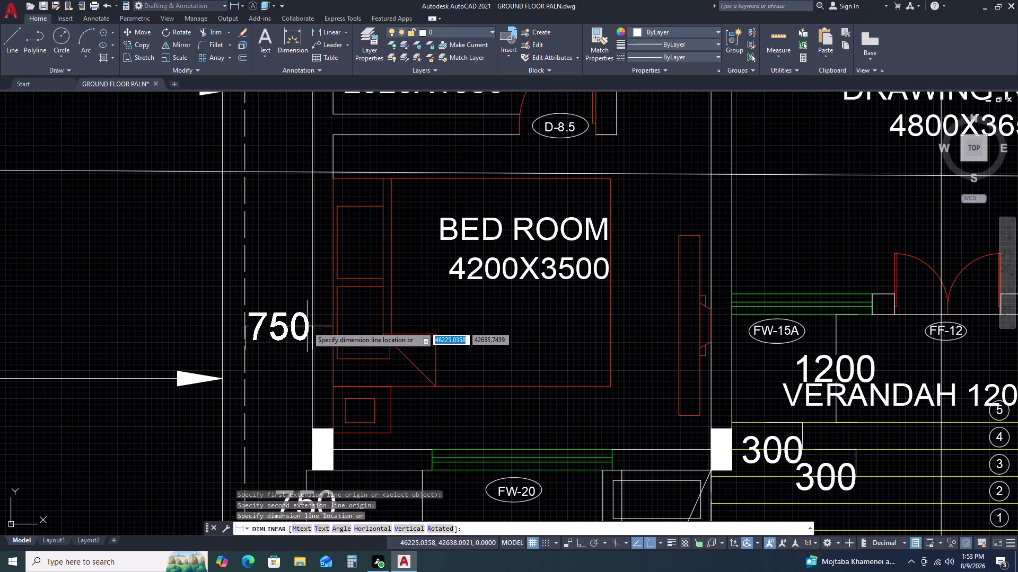
click(307, 324)
scroll(down, 3)
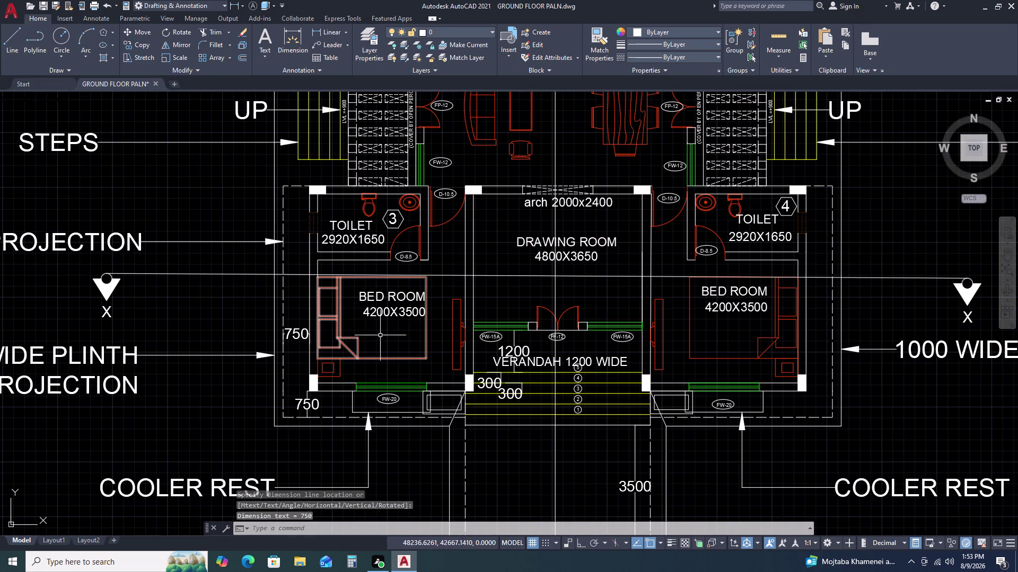
scroll(down, 3)
scroll(down, 3)
scroll(up, 3)
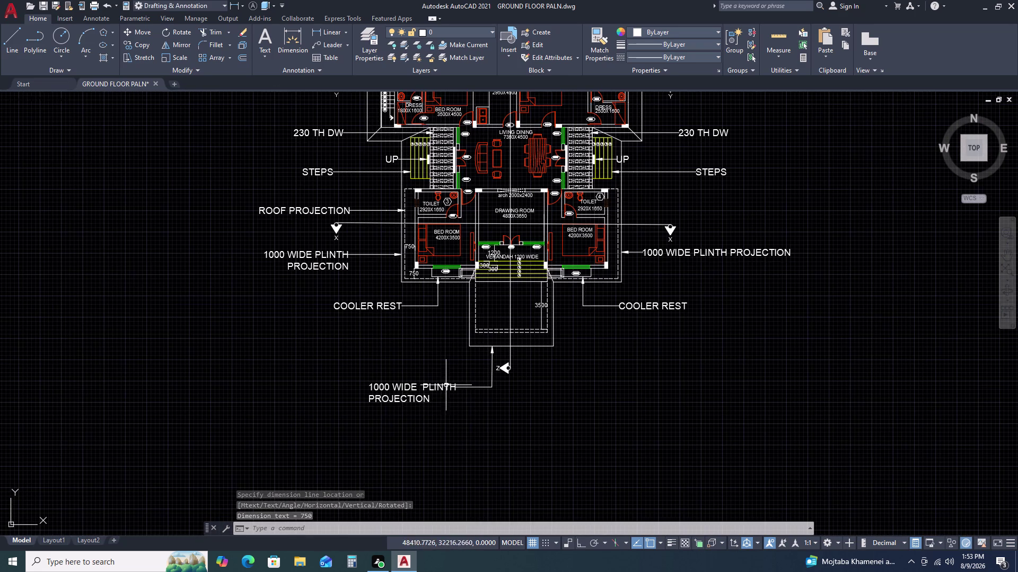
Stretch the 1000 WIDE PLINTH PROJECTION leader's landing below the entrance projection.
click(446, 385)
click(492, 389)
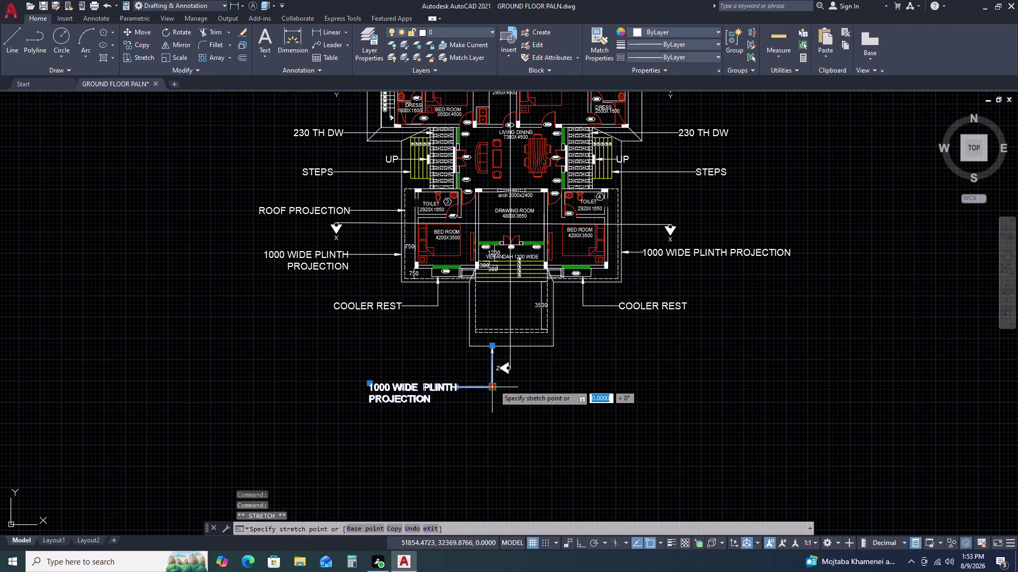
scroll(up, 3)
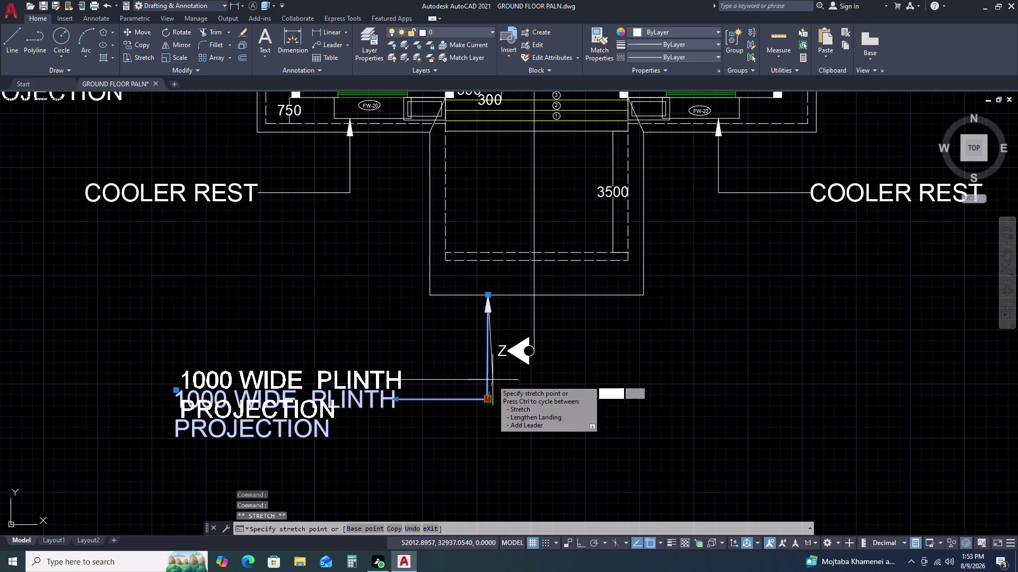
click(488, 369)
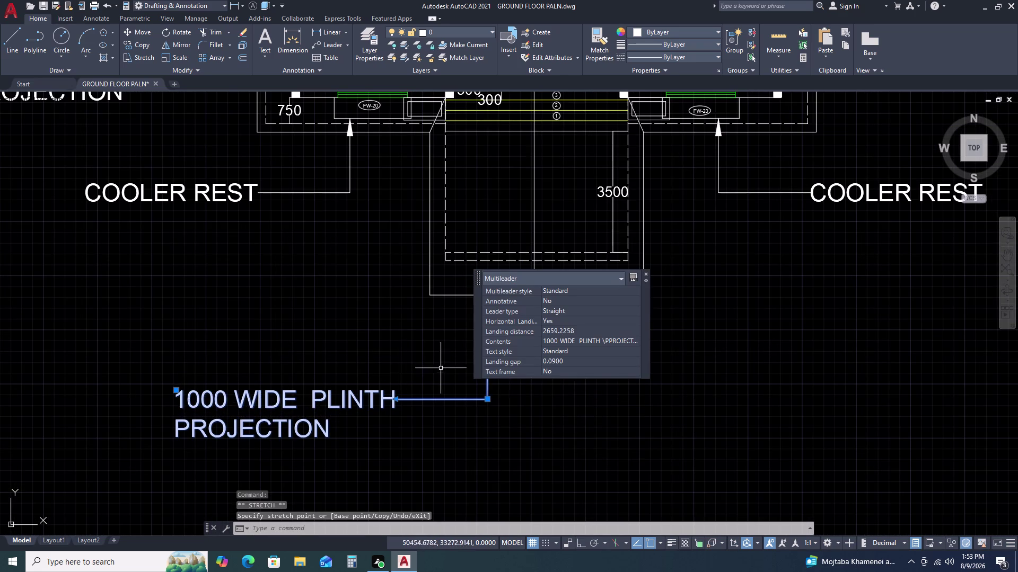
scroll(down, 3)
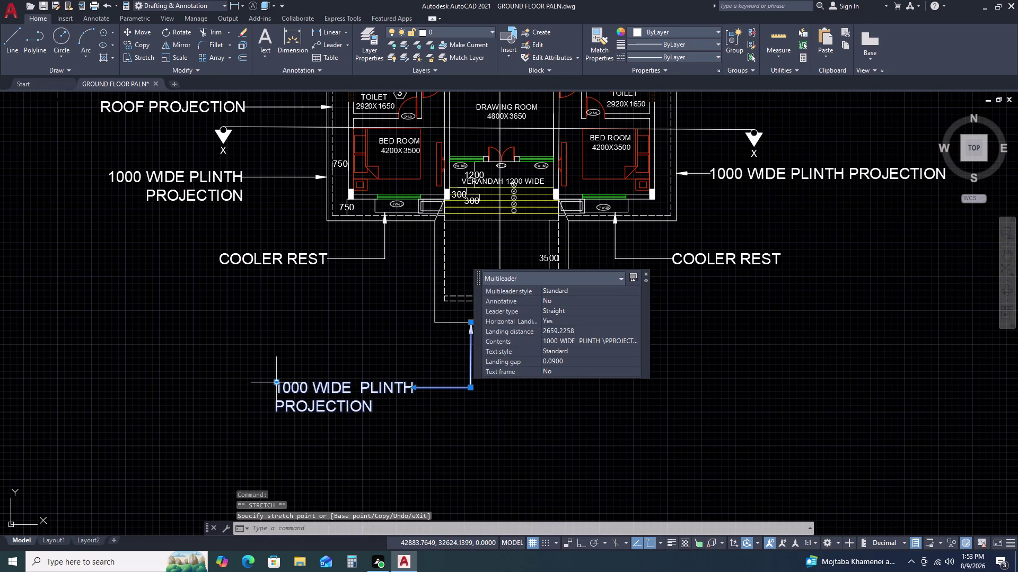
key(Escape)
key(Escape)
scroll(down, 3)
scroll(down, 3)
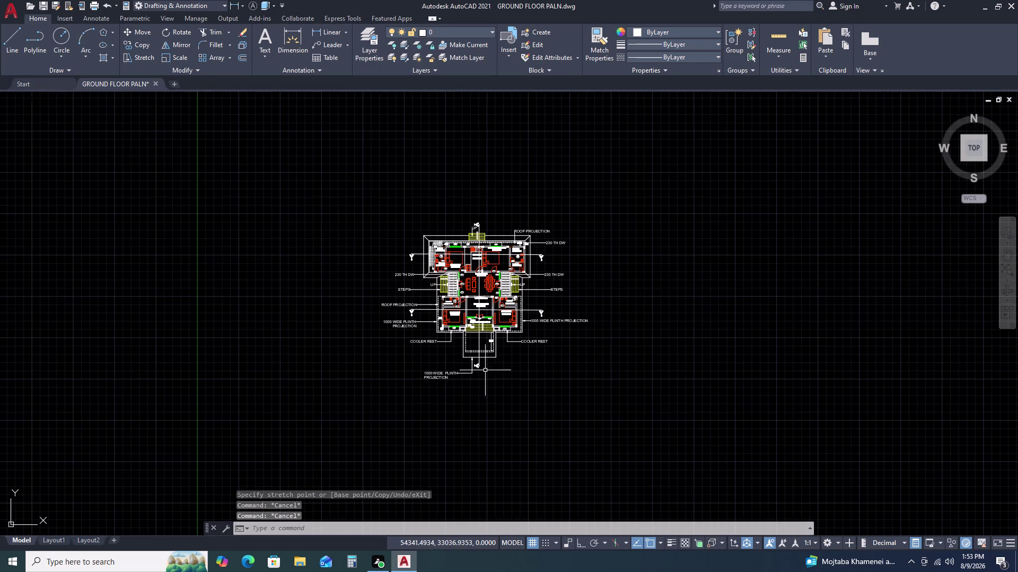
scroll(up, 3)
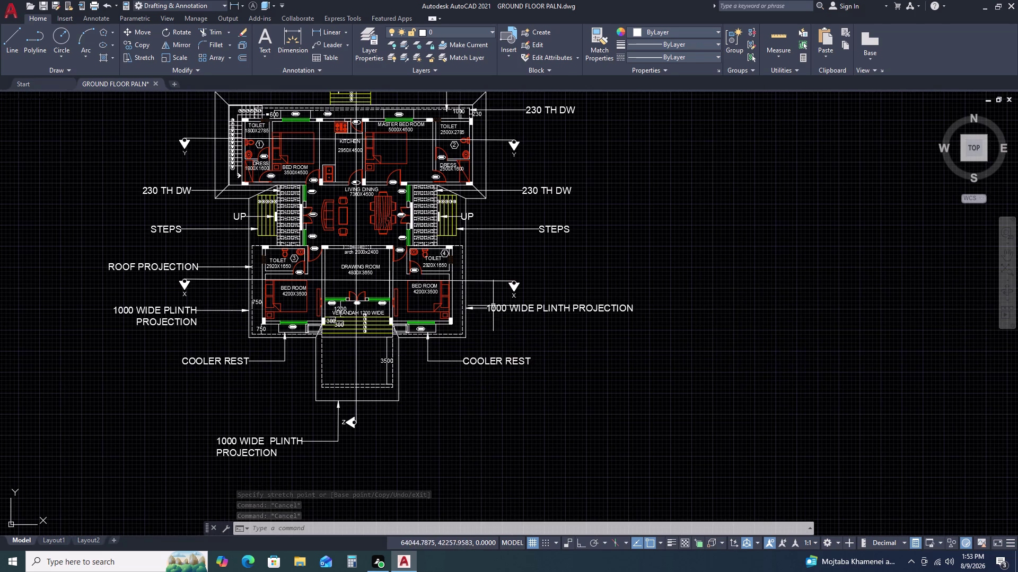
Dimension the 750 gap between the wall face and the right-hand plinth edge.
scroll(up, 3)
key(d)
text(LI)
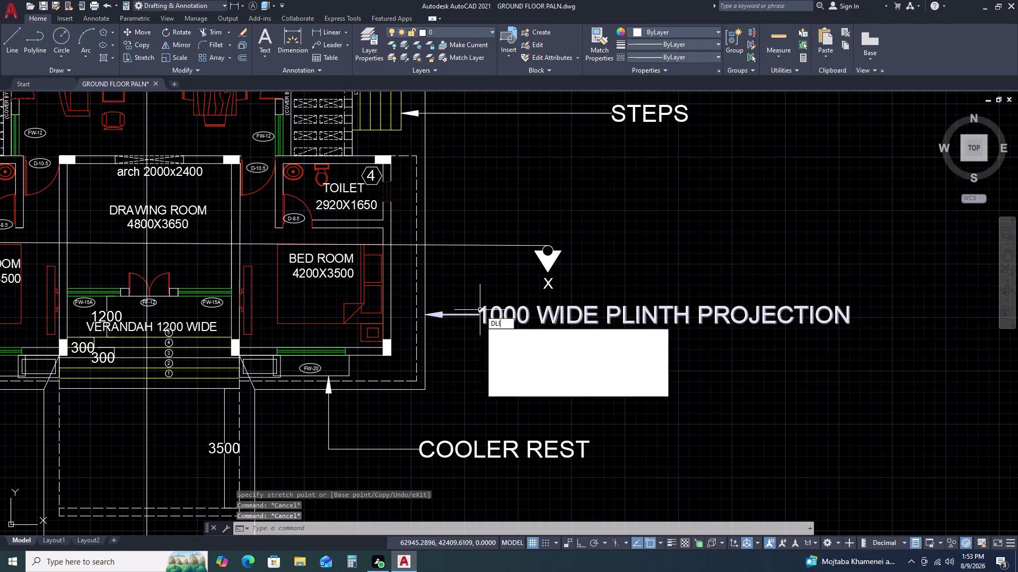
key(space)
scroll(up, 3)
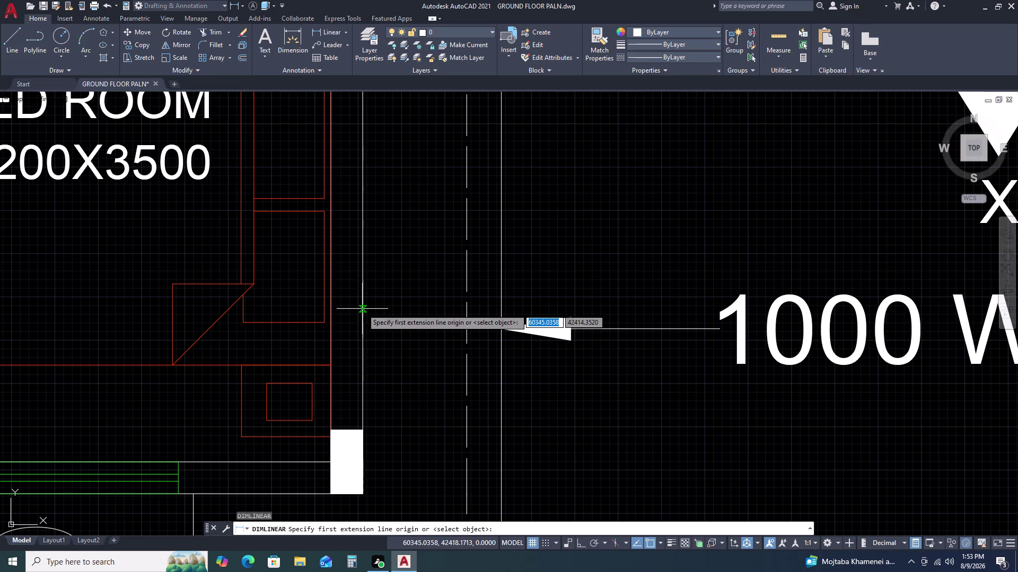
click(362, 309)
click(468, 309)
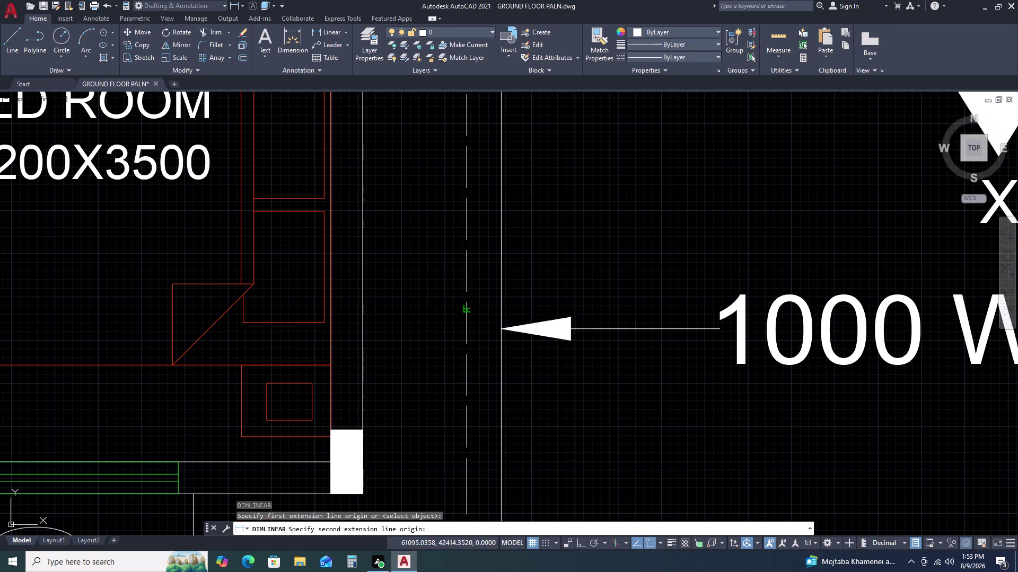
click(466, 285)
scroll(down, 3)
scroll(down, 3)
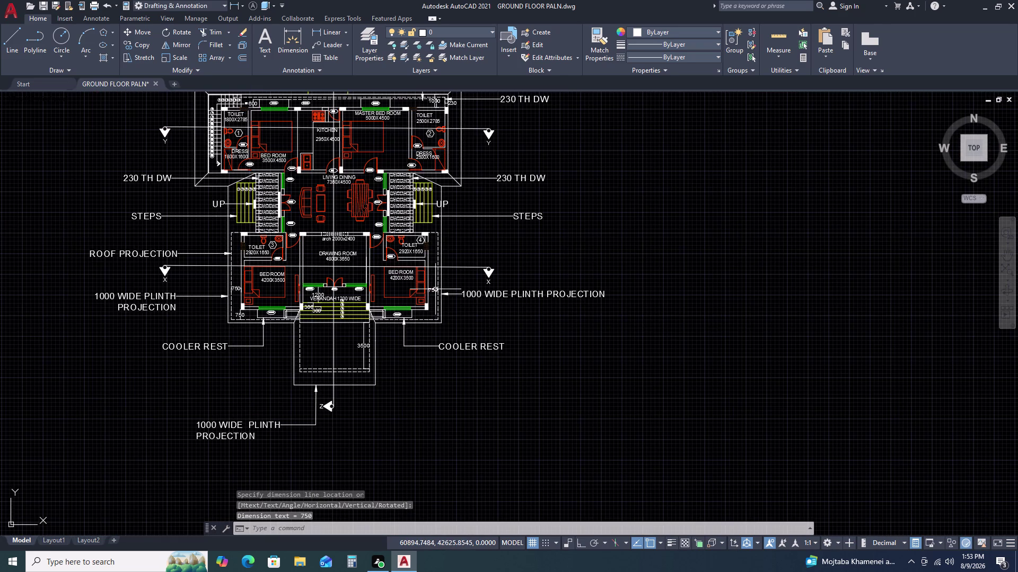
scroll(down, 3)
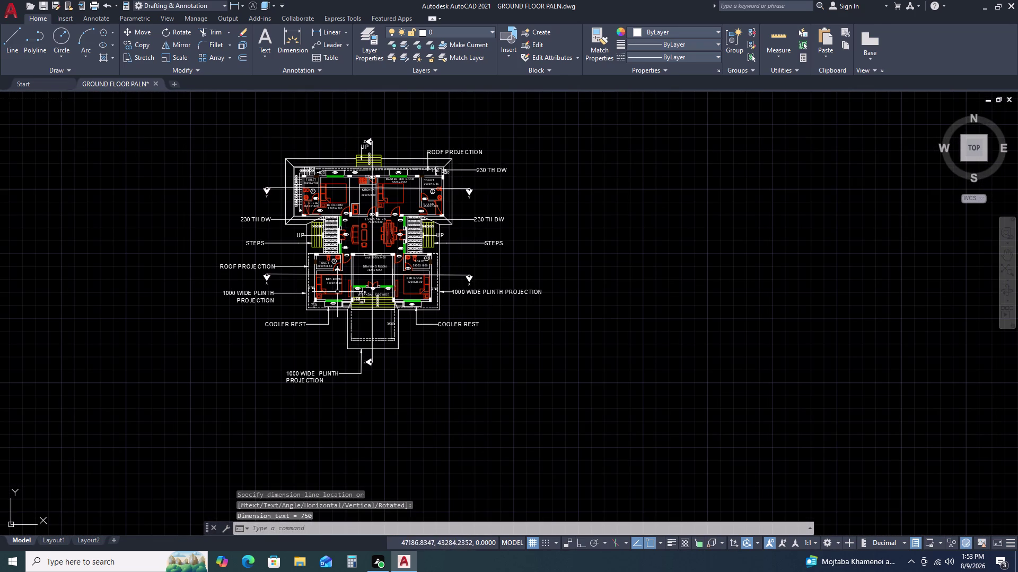
Draw a diagonal line from one inner dashed corner to the projection's outer corner.
scroll(up, 3)
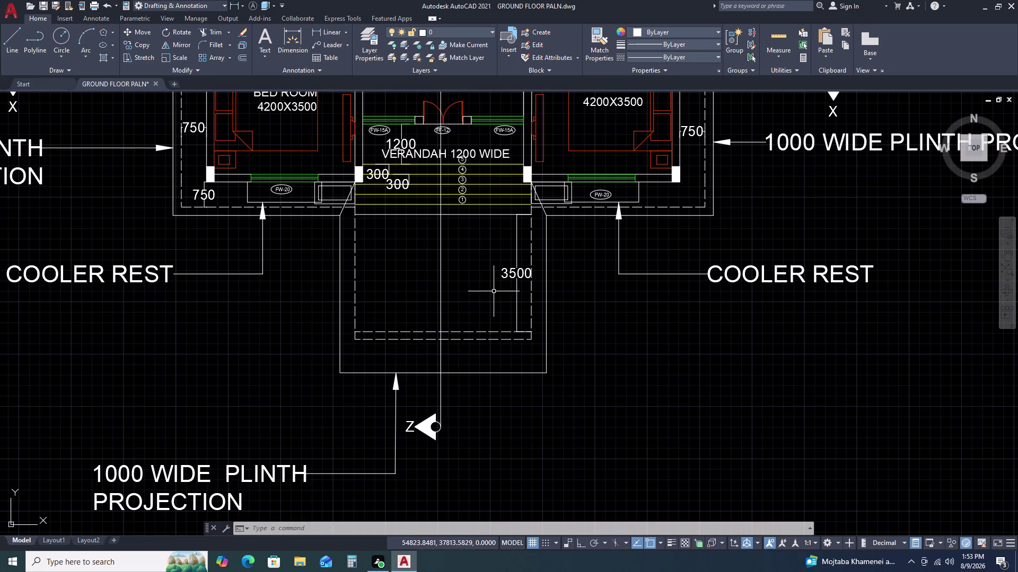
scroll(down, 3)
middle_drag(442, 411, 442, 358)
middle_drag(441, 350, 439, 335)
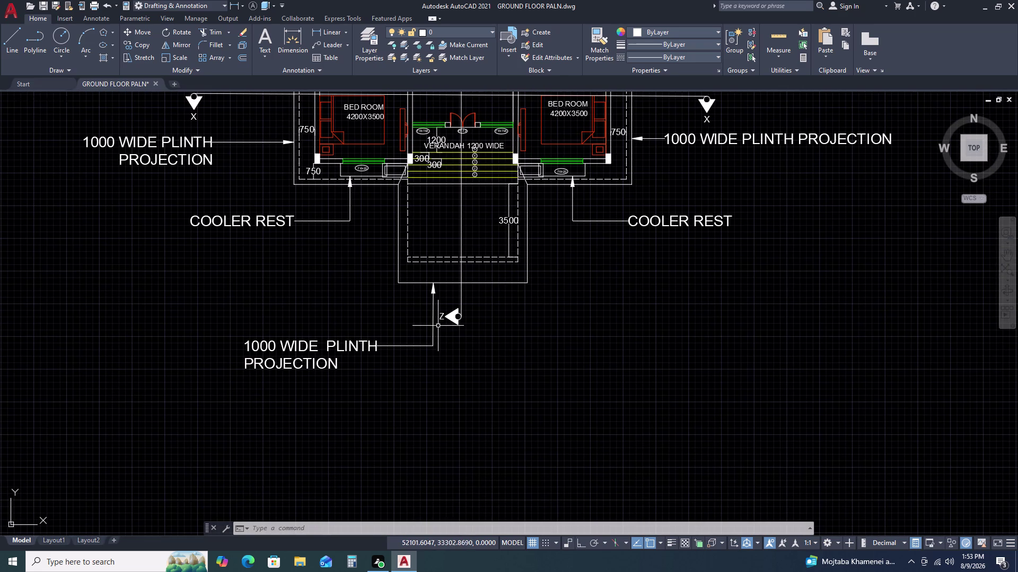
text(L)
key(space)
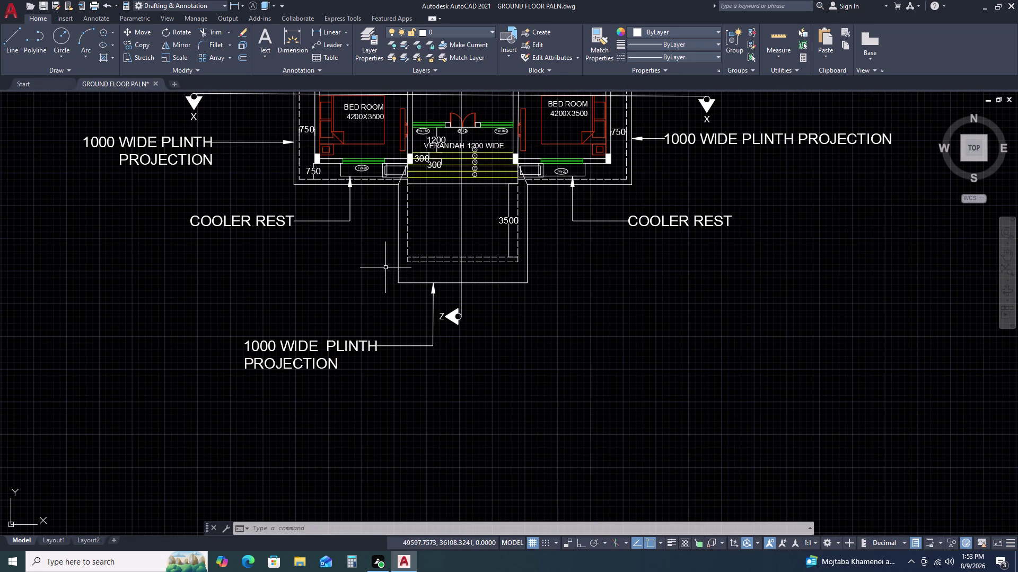
scroll(up, 3)
scroll(up, 3)
click(434, 245)
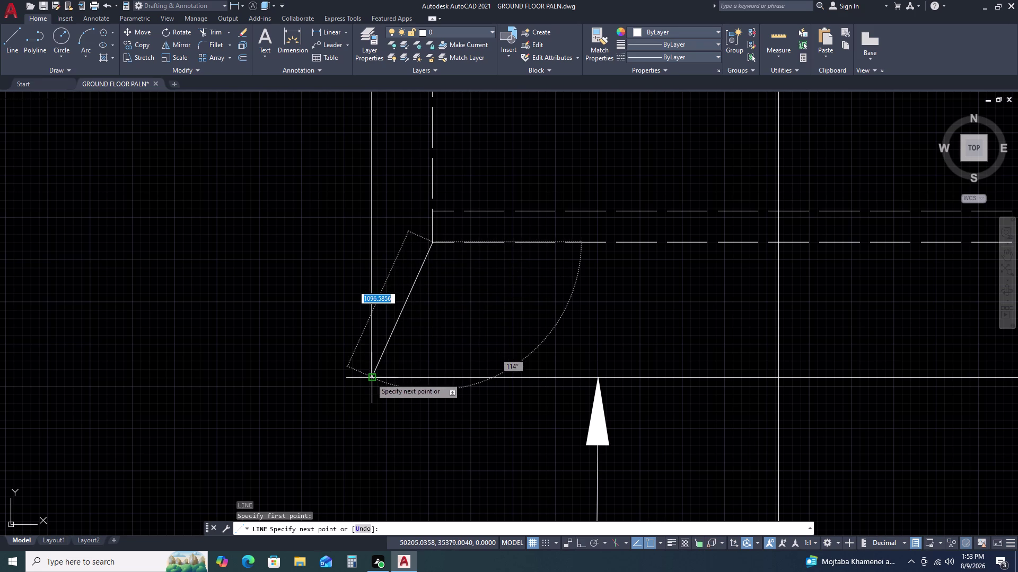
click(370, 378)
key(space)
Draw the second diagonal from the inner right corner to the outer right corner.
scroll(down, 3)
middle_drag(485, 326, 258, 294)
key(space)
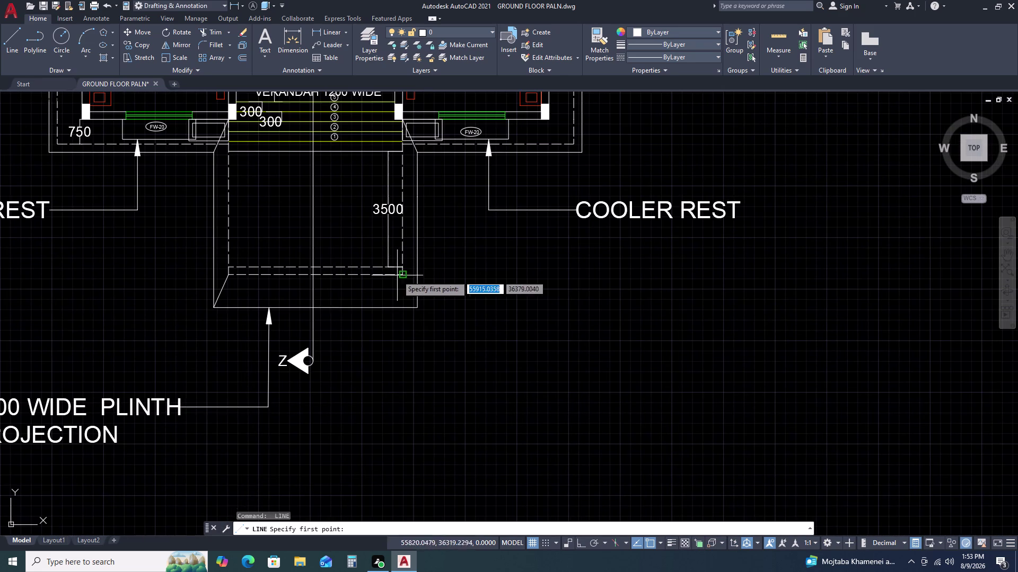
click(401, 276)
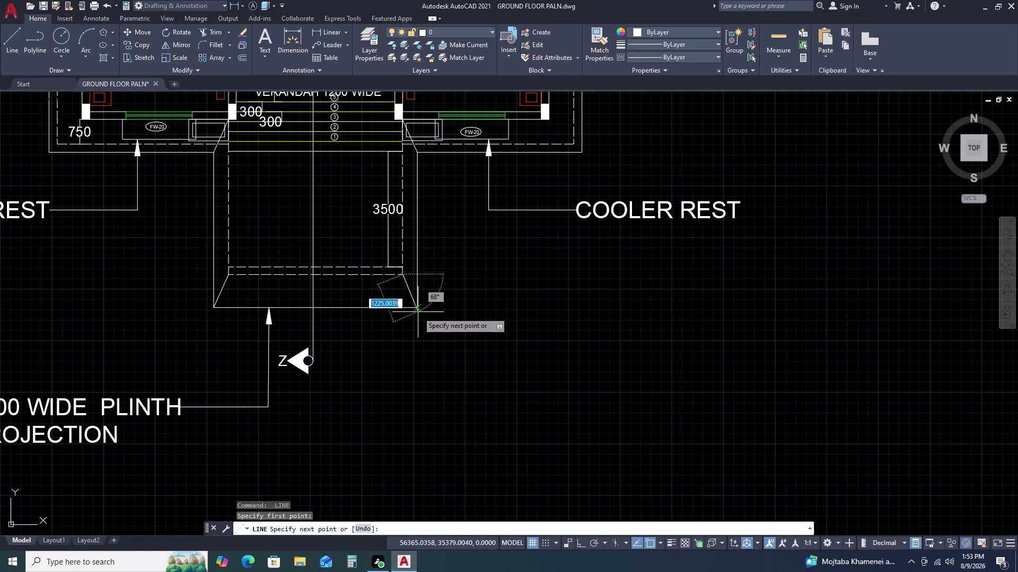
click(417, 309)
key(space)
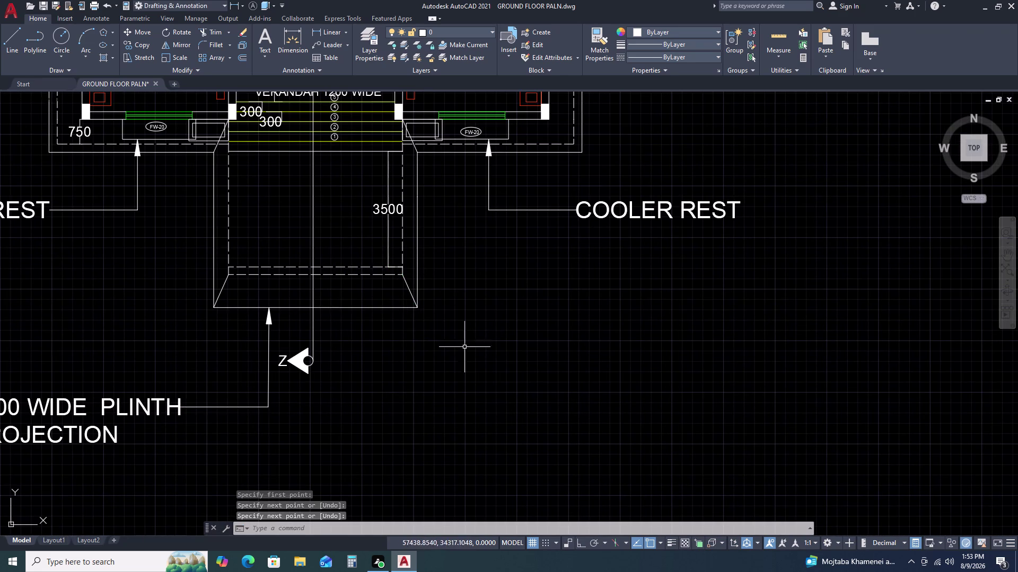
text(C)
key(space)
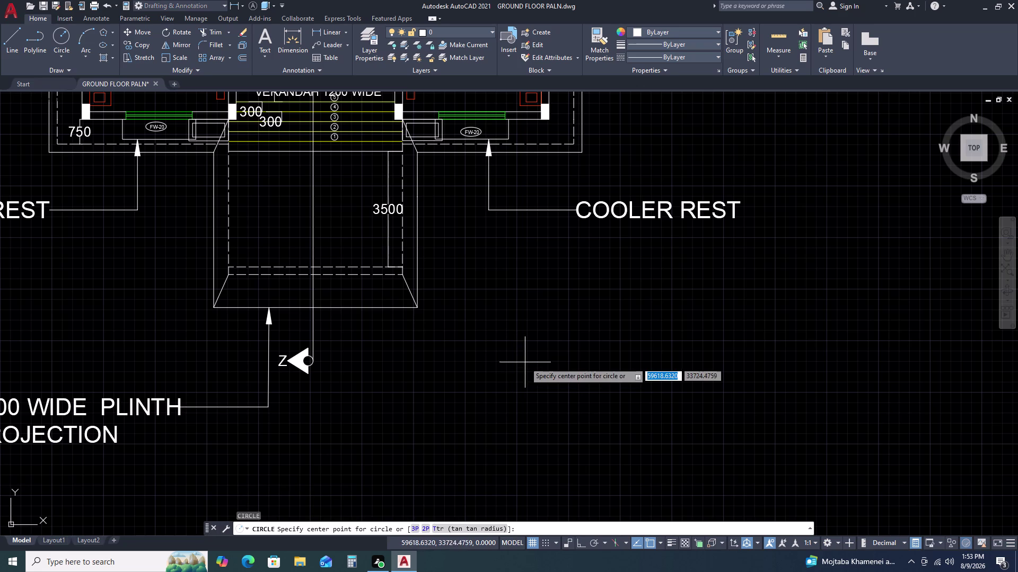
click(521, 348)
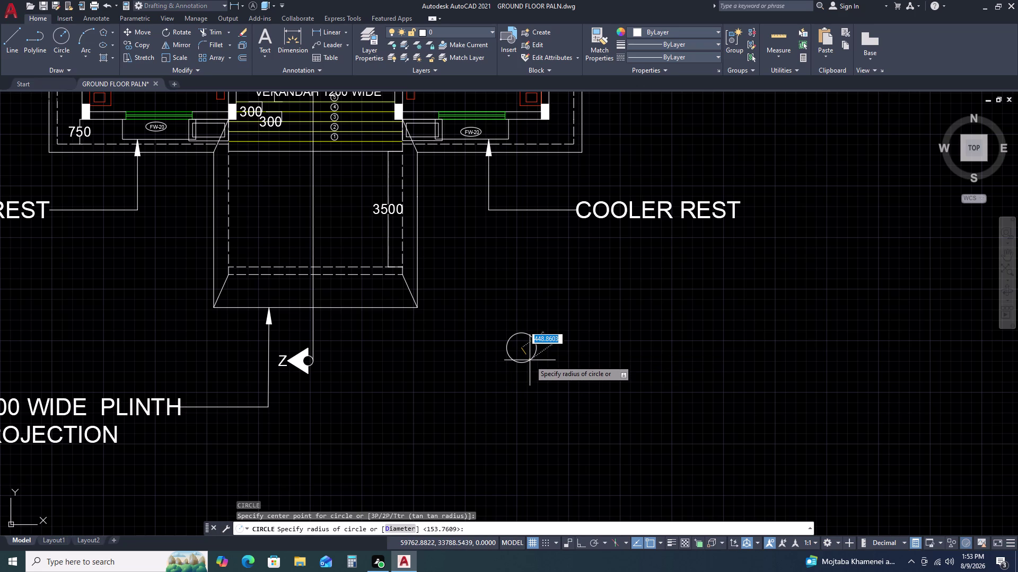
key(2)
key(3)
key(0)
key(space)
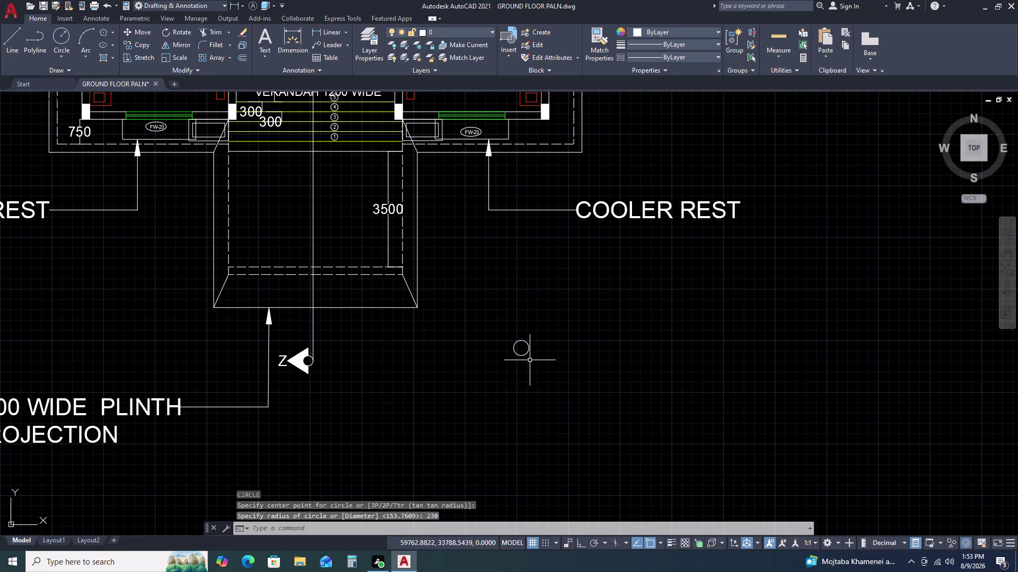
scroll(up, 3)
click(544, 307)
click(511, 345)
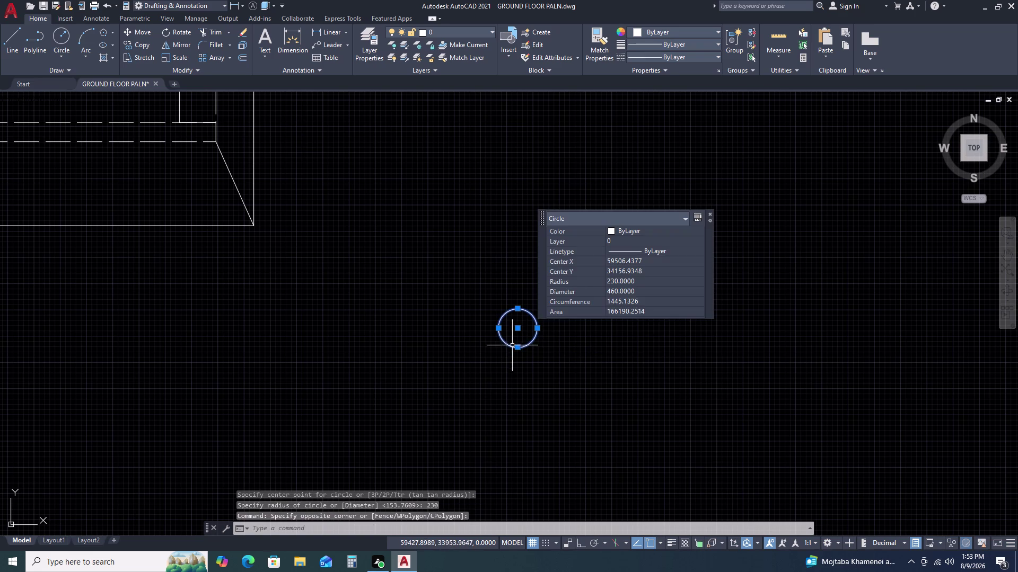
key(Escape)
text(H)
key(space)
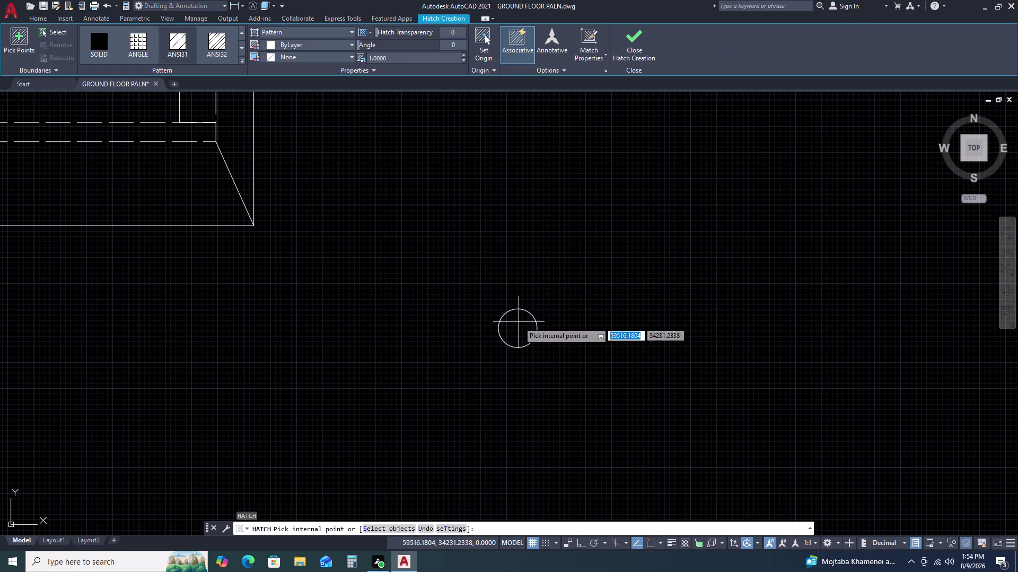
click(518, 322)
key(Escape)
click(562, 303)
click(508, 358)
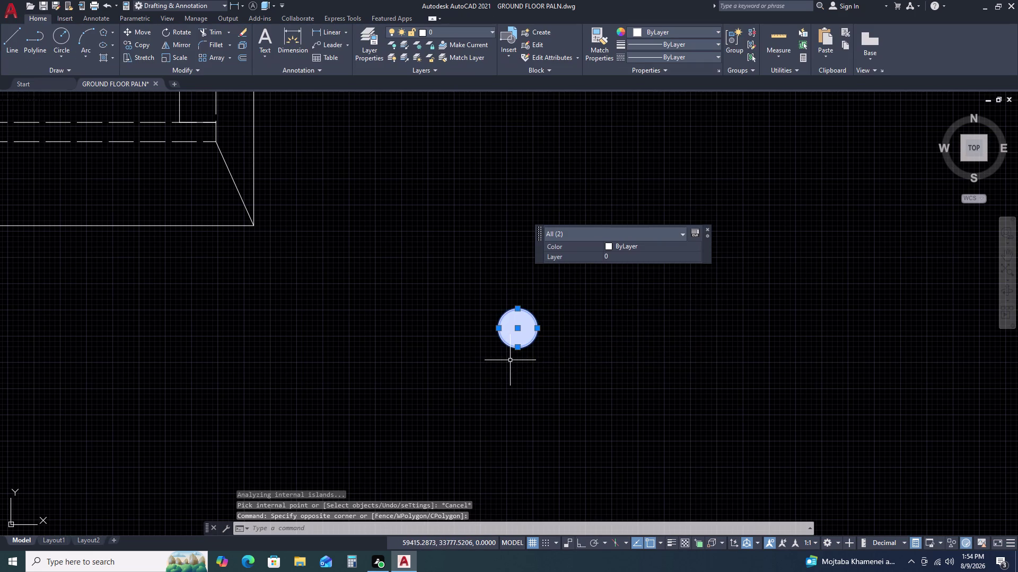
key(m)
key(space)
click(518, 333)
scroll(down, 3)
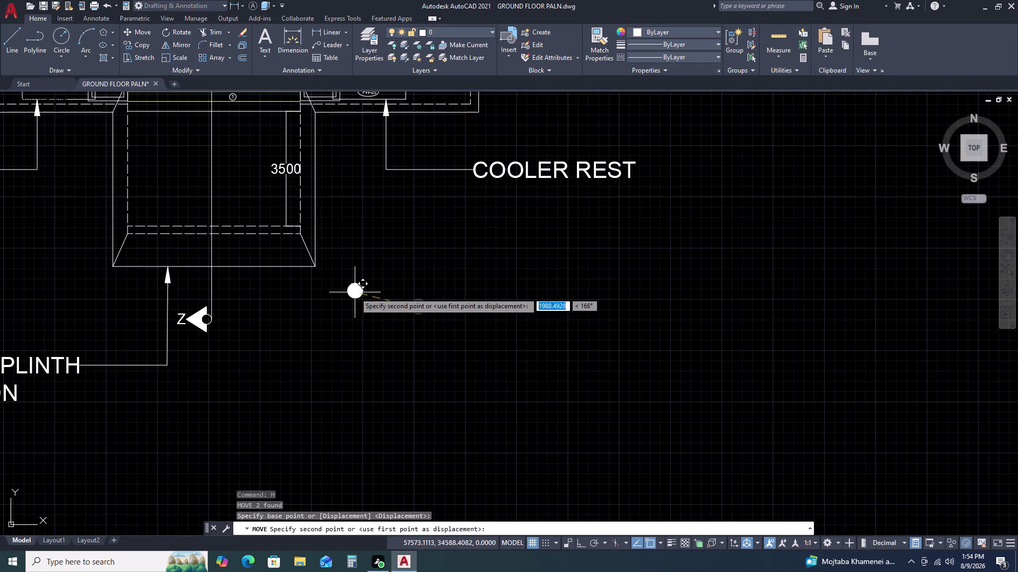
scroll(up, 3)
scroll(up, 3)
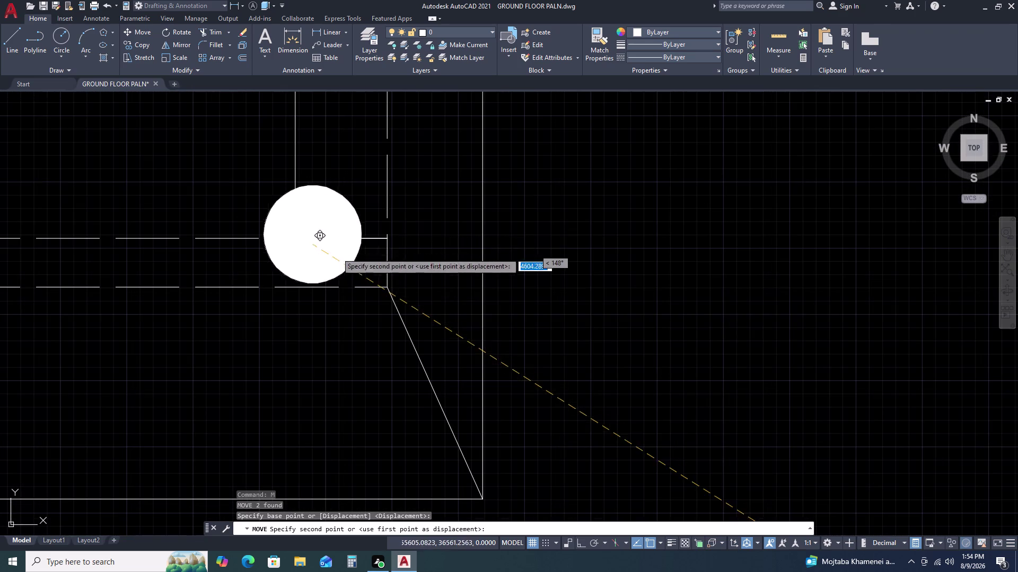
click(562, 313)
key(Escape)
click(598, 268)
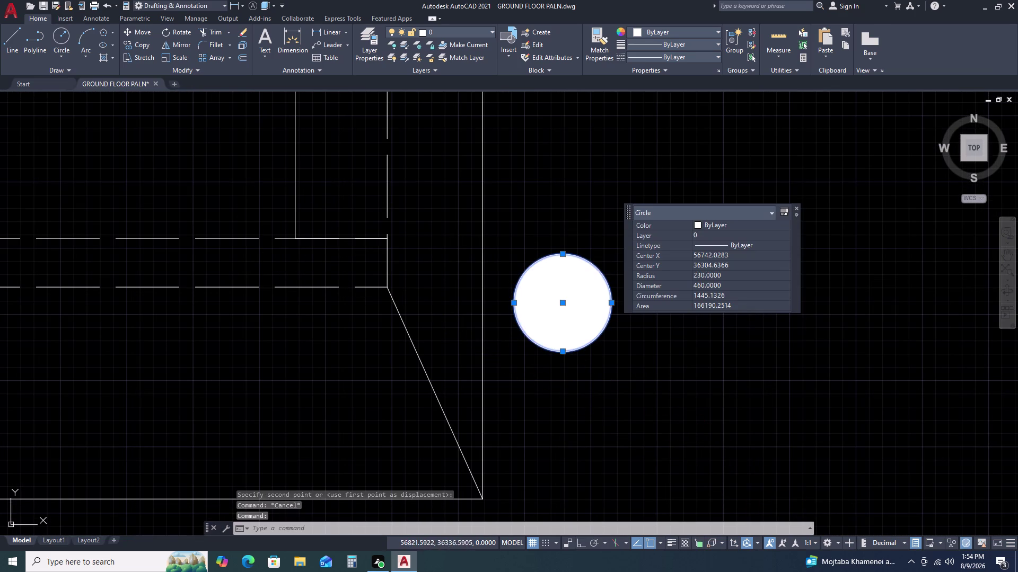
click(567, 306)
key(Delete)
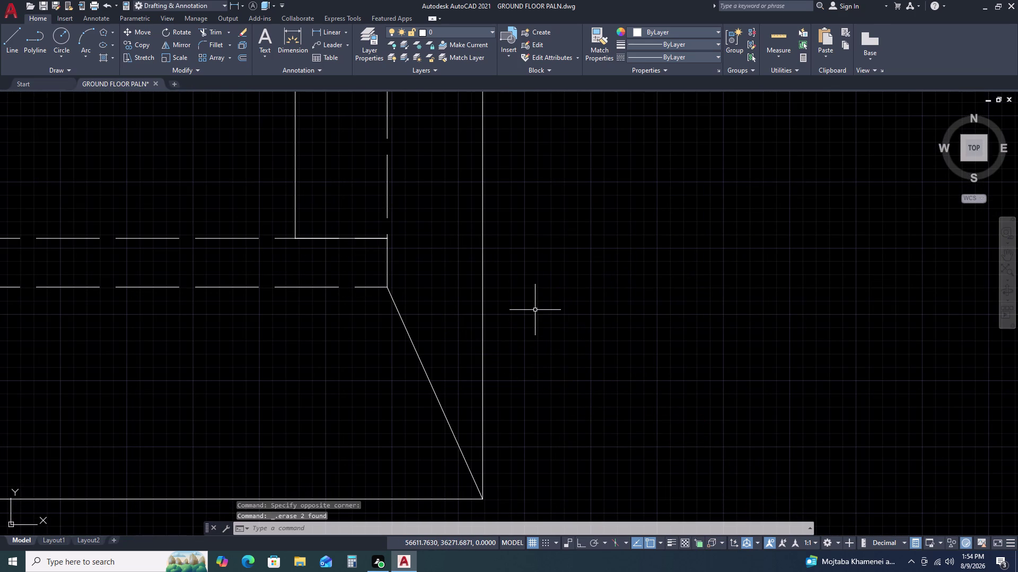
Draw a 115-radius circle and fill it solid with hatch.
text(C)
key(space)
click(546, 301)
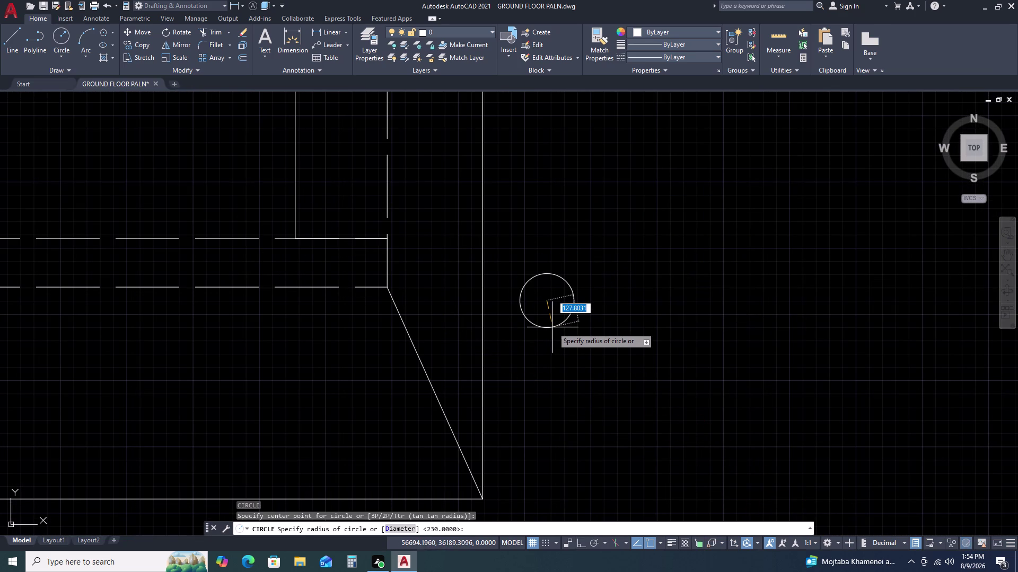
text(115)
key(space)
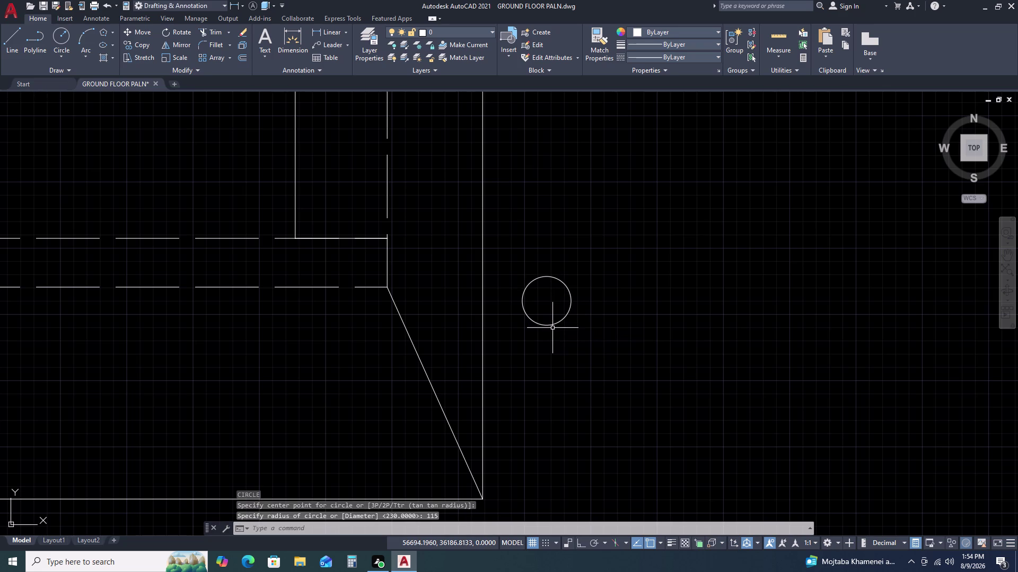
click(556, 309)
click(528, 342)
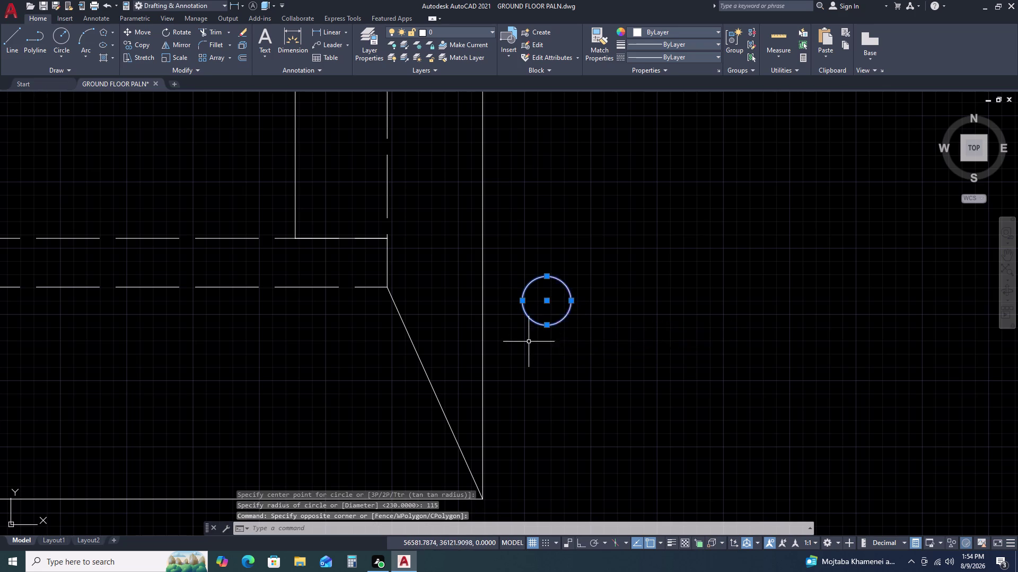
key(Escape)
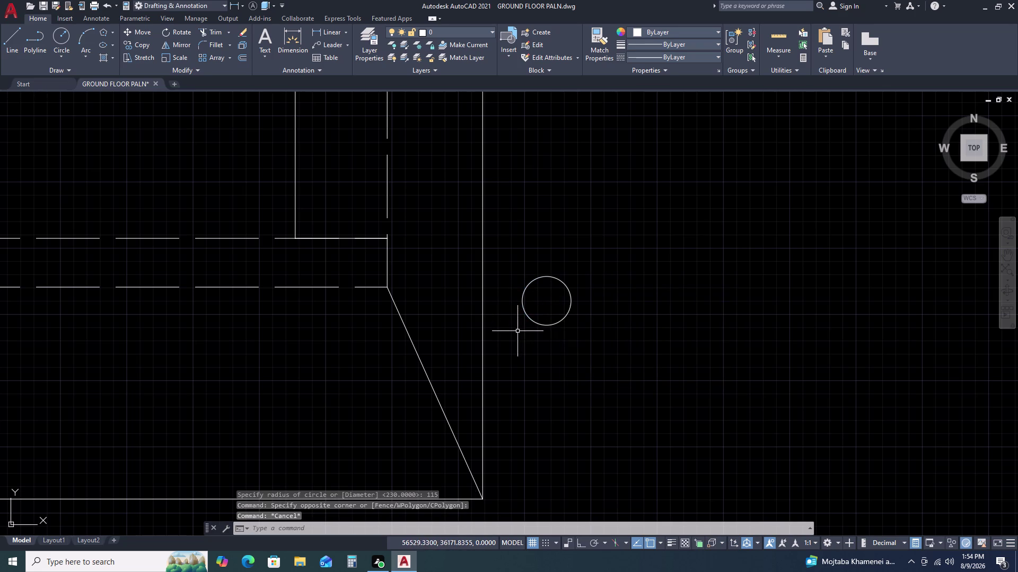
key(h)
key(space)
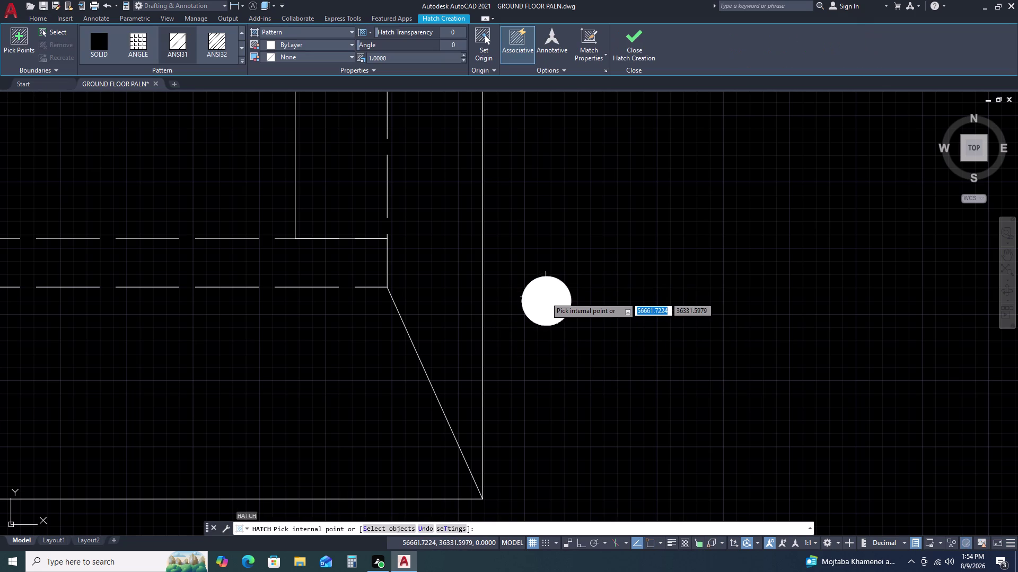
click(545, 297)
key(Escape)
Move the filled circle onto the corner of the platform's dashed front edge.
click(603, 255)
drag(567, 314, 553, 321)
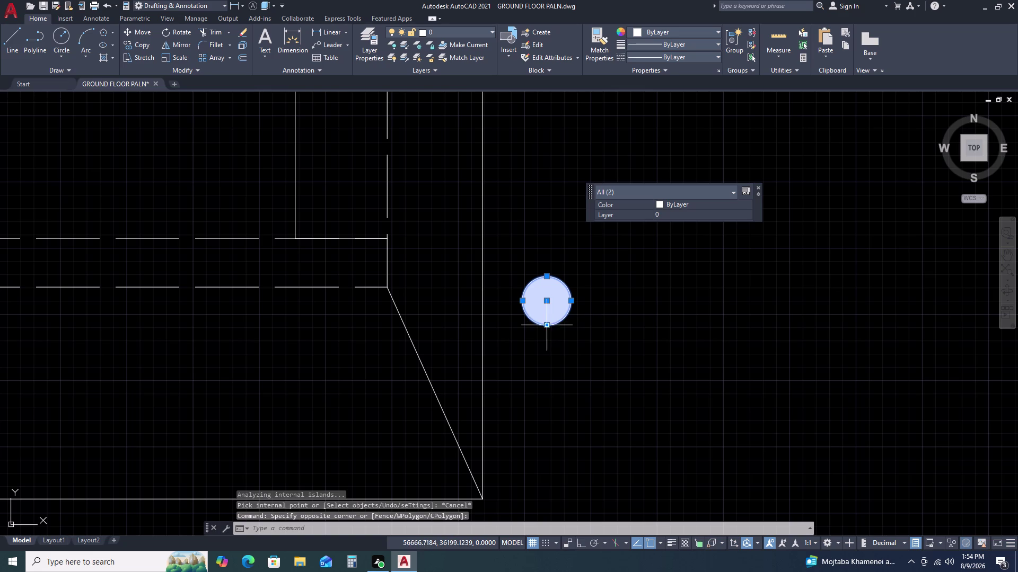
text(M)
key(space)
click(547, 300)
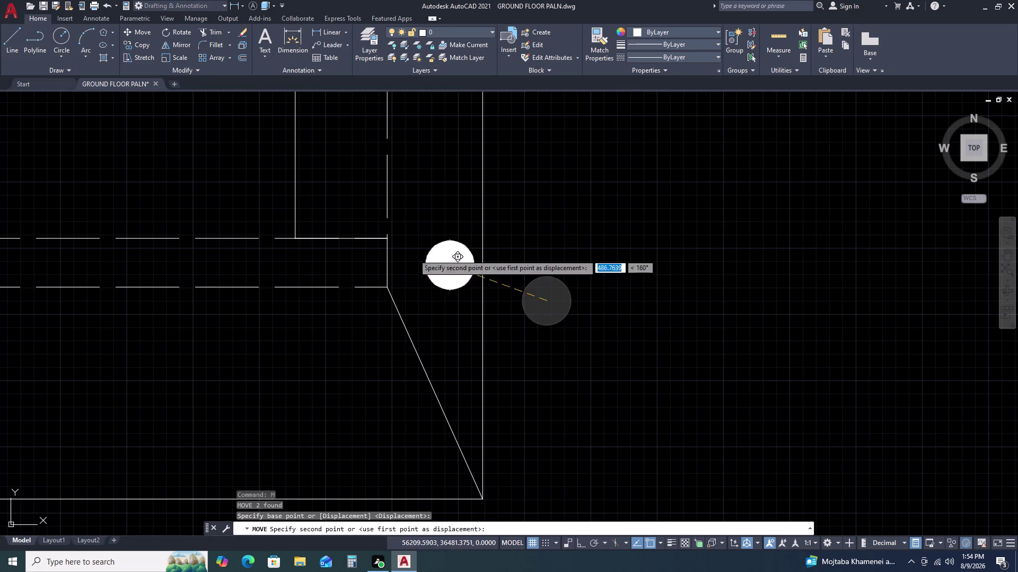
scroll(up, 3)
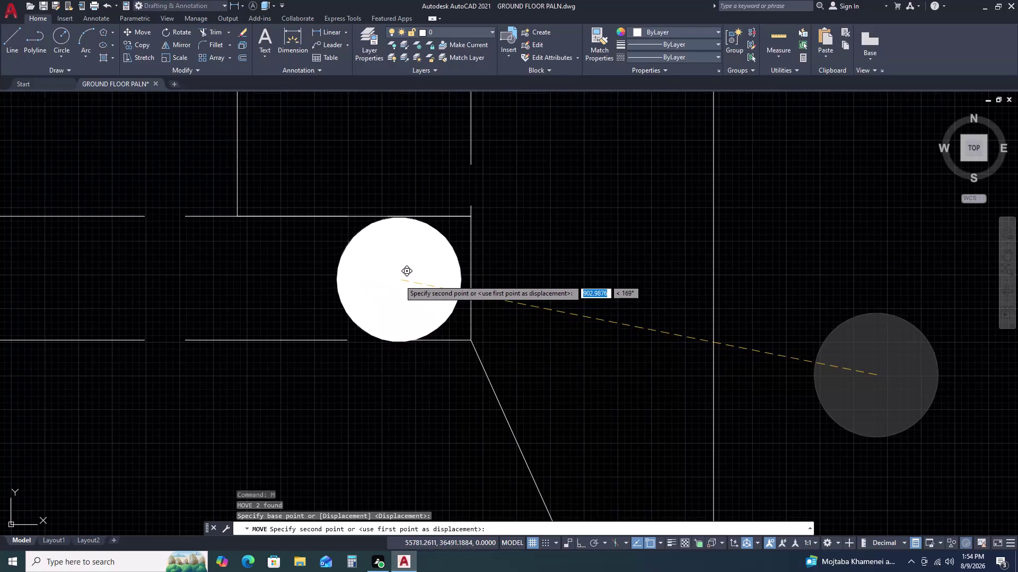
double_click(403, 278)
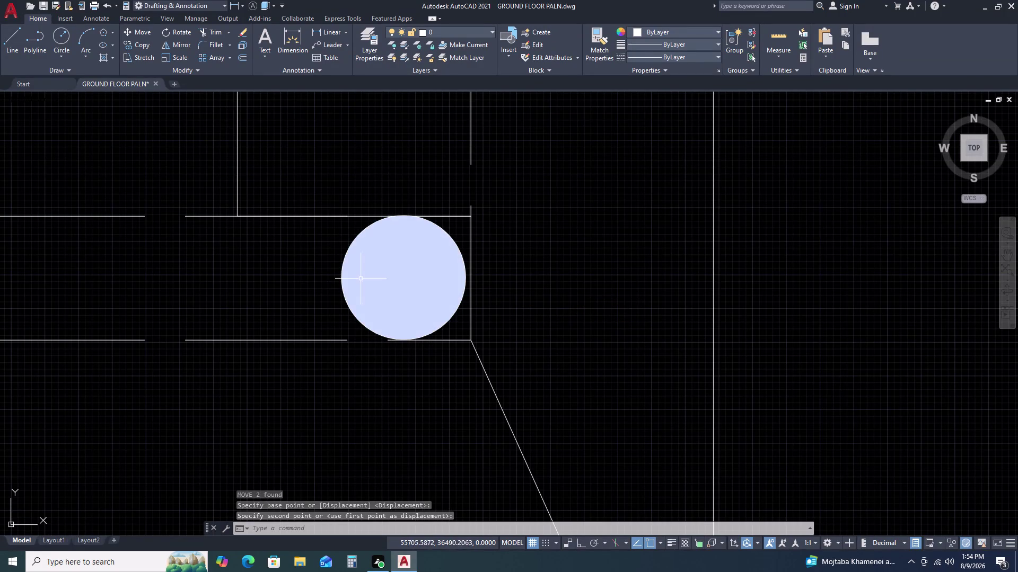
Copy the filled circle to the opposite corner of the platform edge.
scroll(up, 3)
drag(510, 341, 472, 321)
click(437, 275)
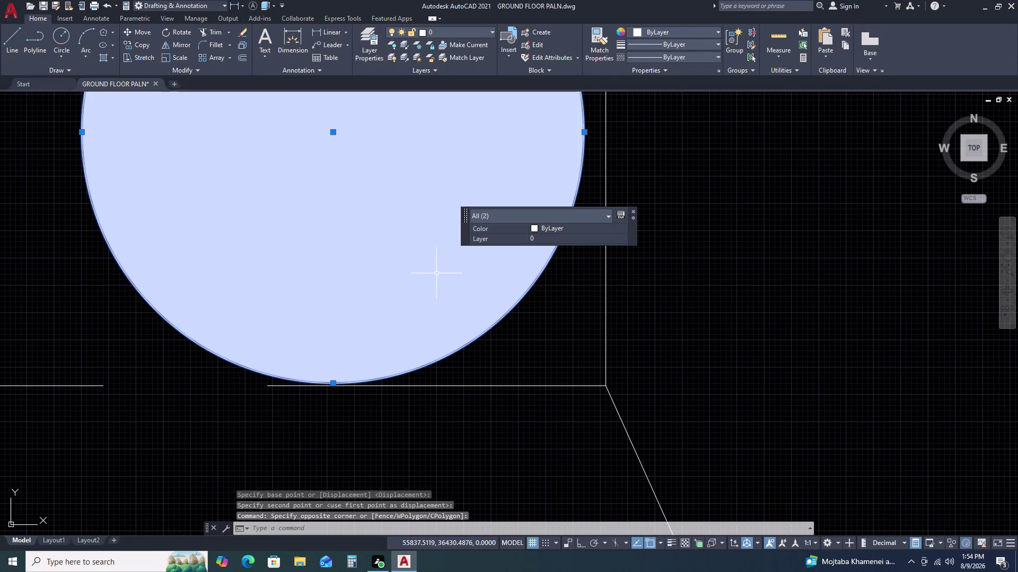
key(c)
text(O)
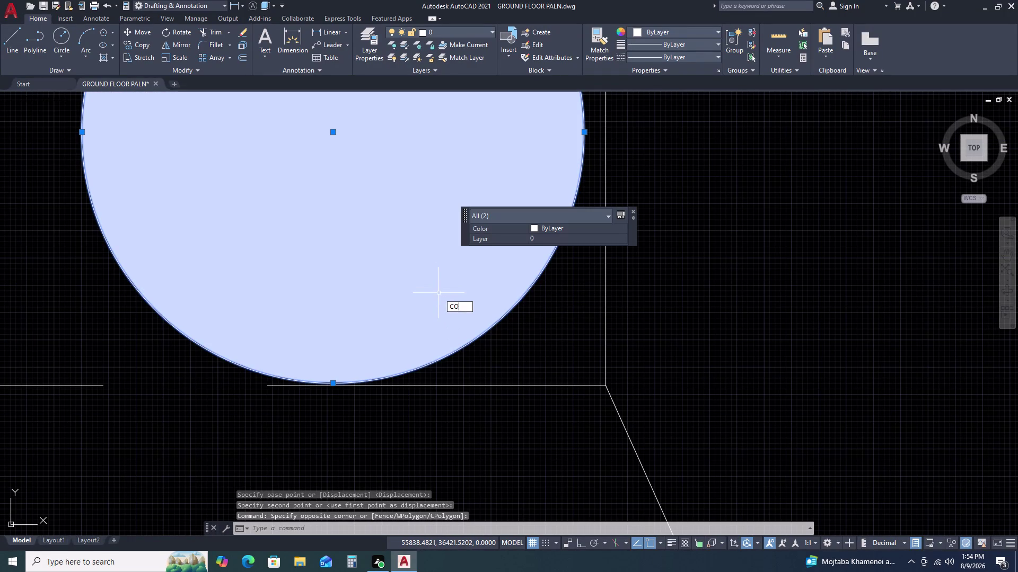
key(space)
click(437, 295)
scroll(down, 3)
middle_drag(302, 309, 570, 362)
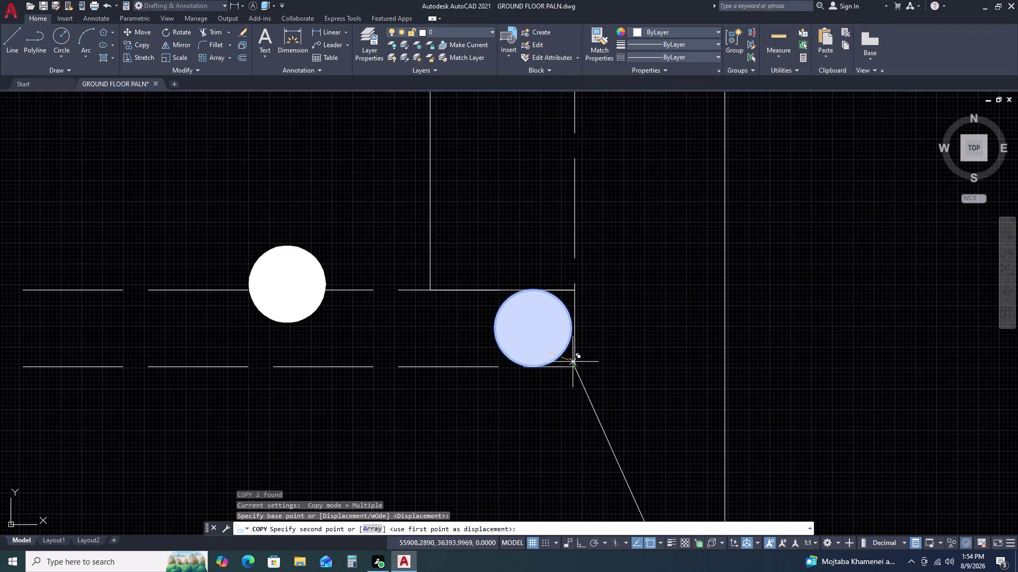
middle_drag(275, 309, 612, 357)
scroll(down, 3)
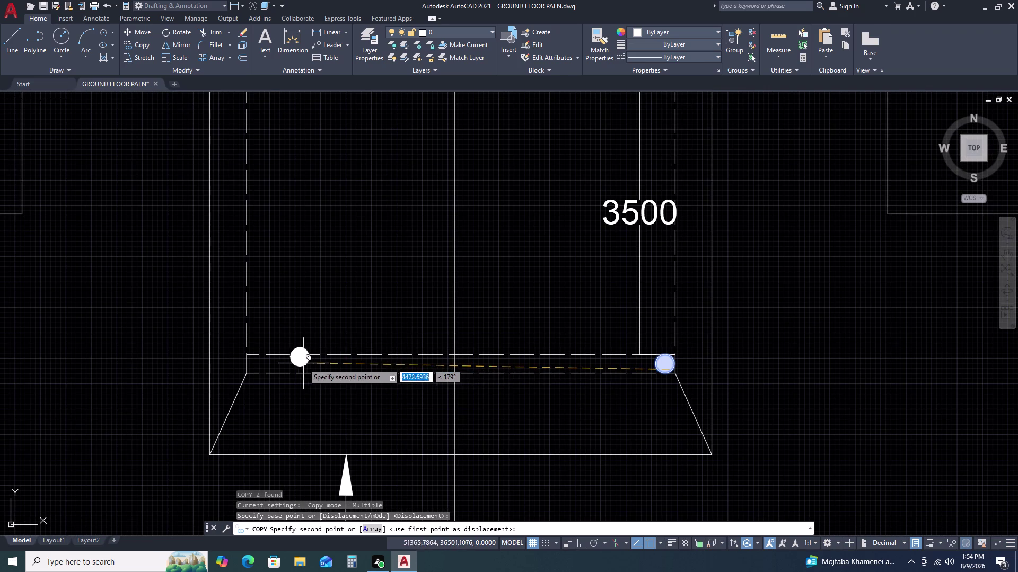
scroll(up, 3)
scroll(up, 3)
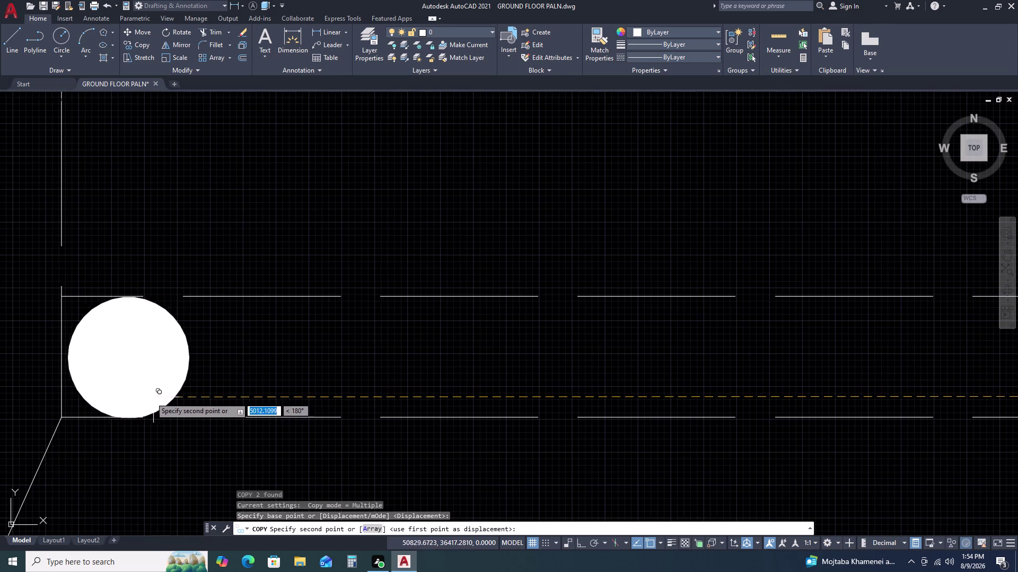
double_click(147, 398)
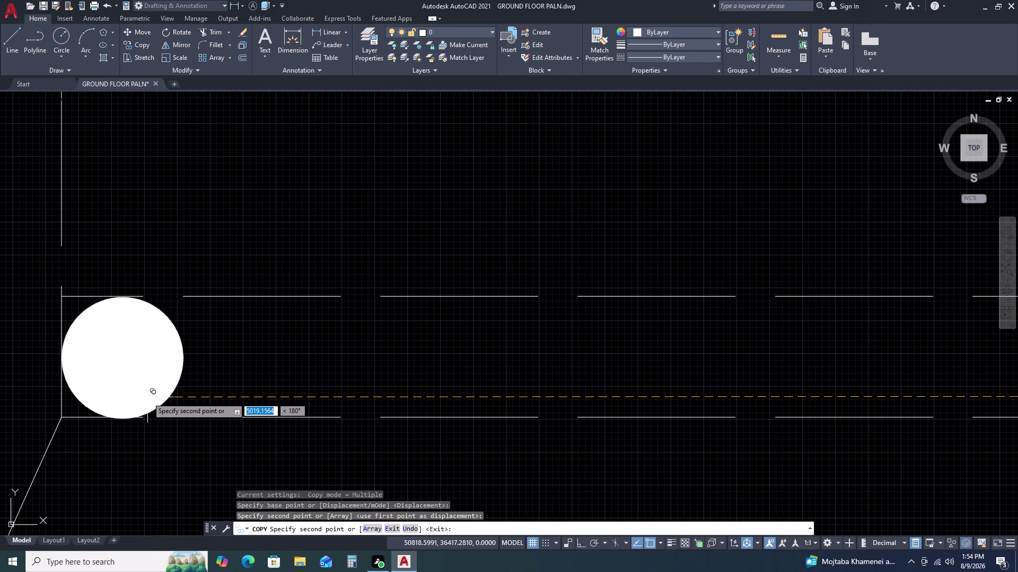
key(Escape)
scroll(down, 3)
scroll(down, 3)
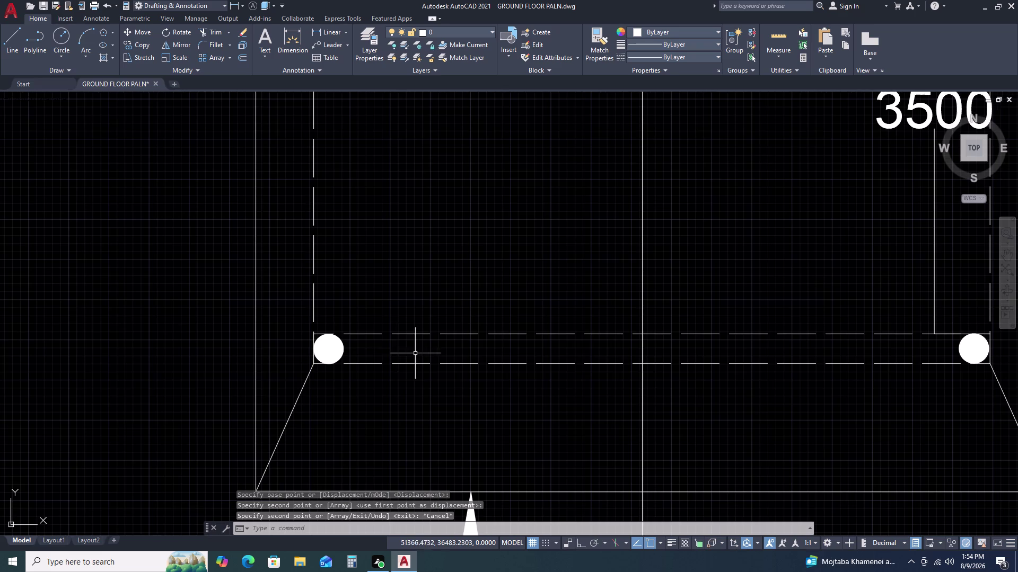
scroll(down, 3)
scroll(down, 3)
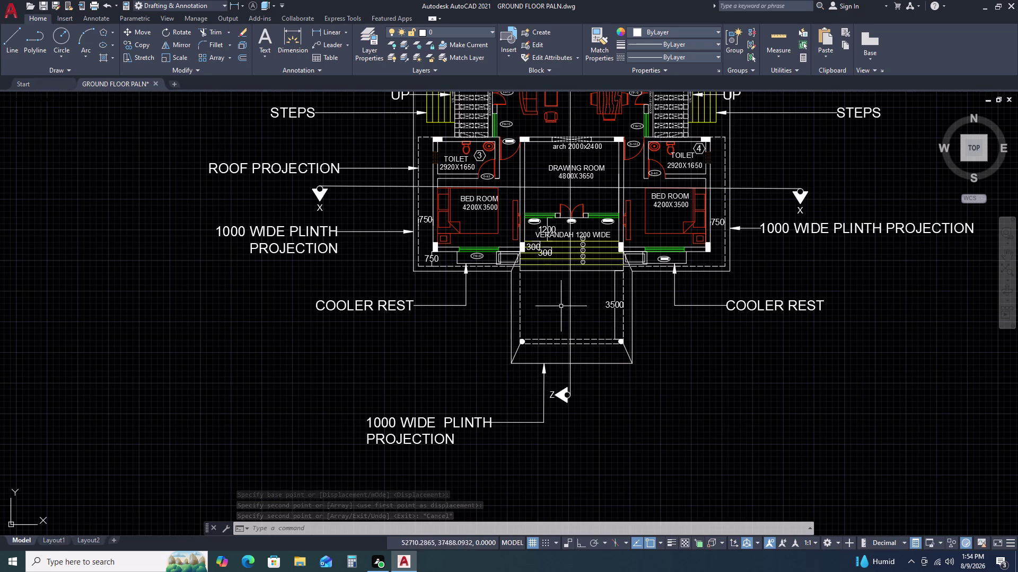
Copy the COOLER REST multileader to the left edge of the verandah steps.
click(703, 300)
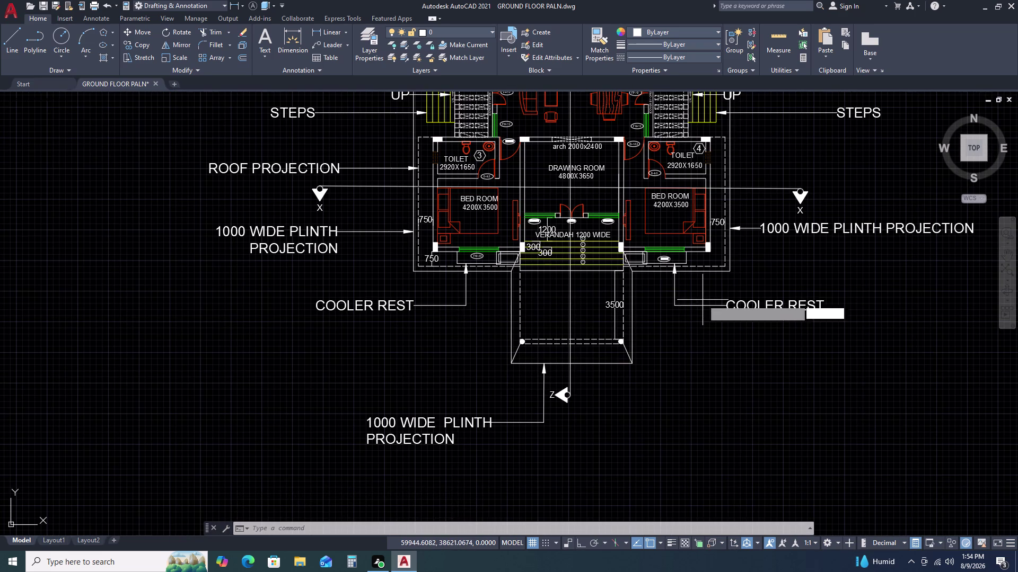
click(664, 315)
key(c)
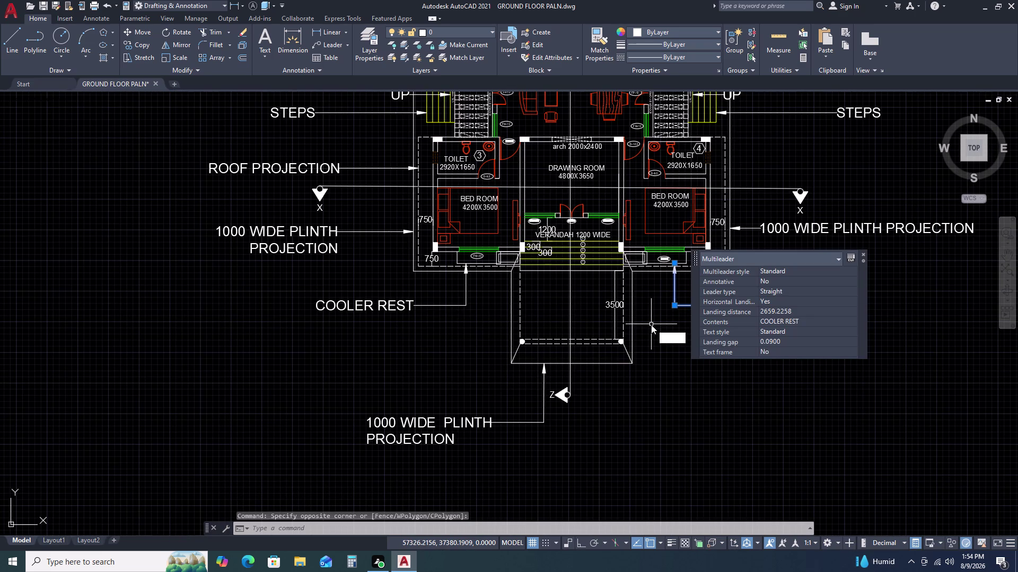
key(o)
key(space)
scroll(up, 3)
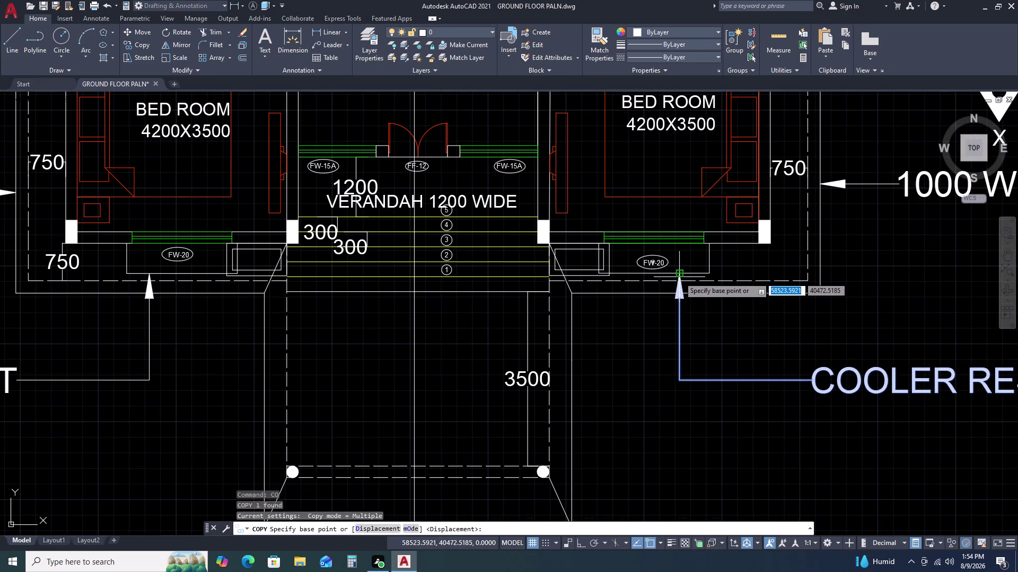
click(679, 277)
scroll(up, 3)
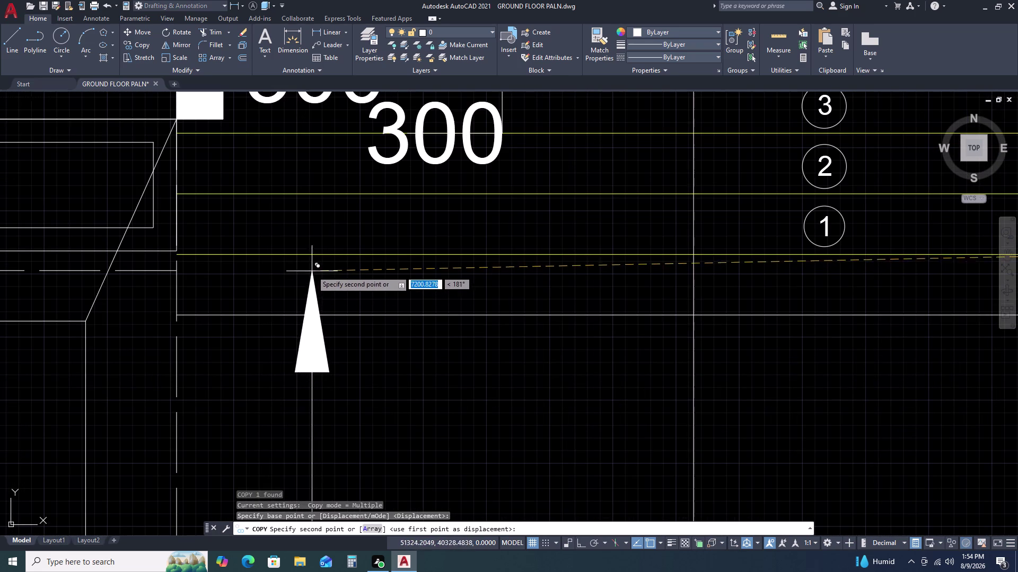
scroll(down, 3)
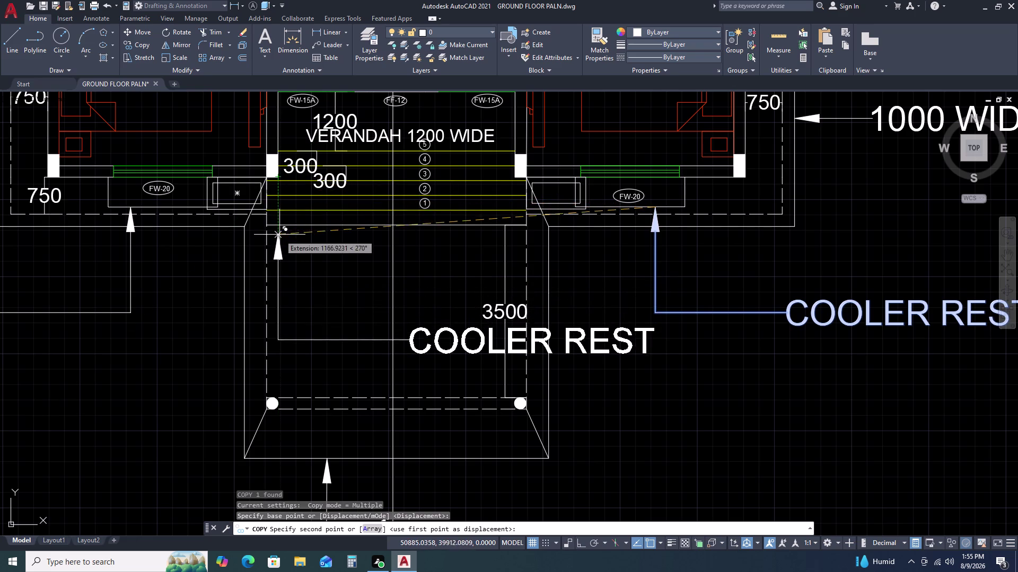
scroll(up, 3)
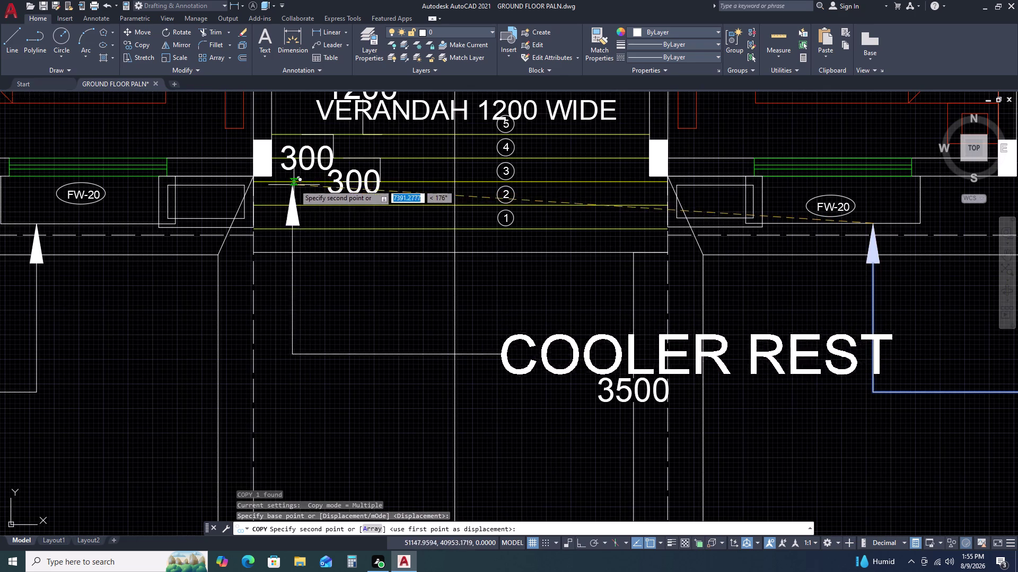
click(385, 135)
key(Escape)
drag(550, 275, 550, 281)
click(536, 337)
middle_drag(467, 346, 304, 330)
scroll(down, 3)
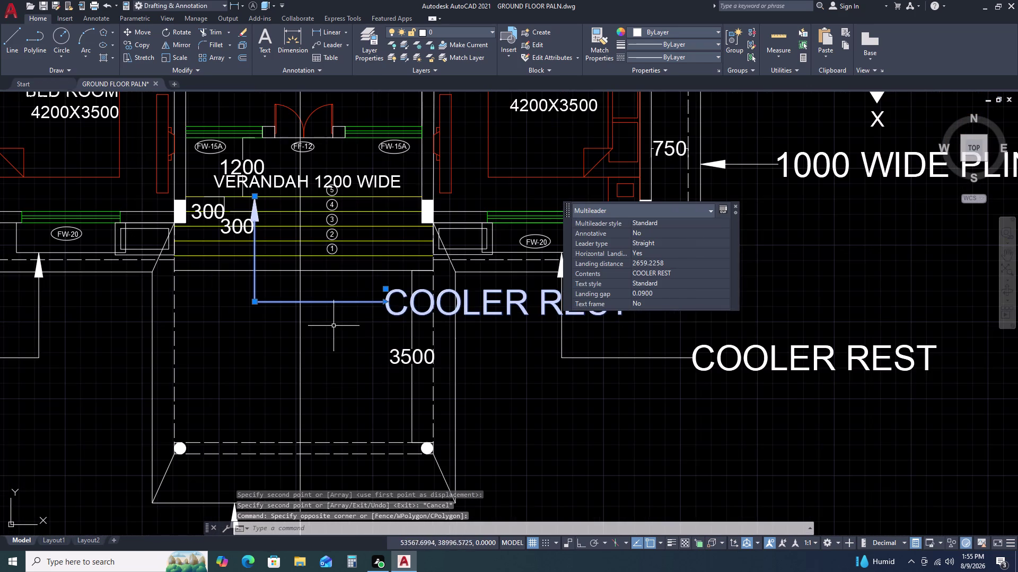
Lower the copied leader's bend point, move its text to the leader end, and open it.
click(386, 289)
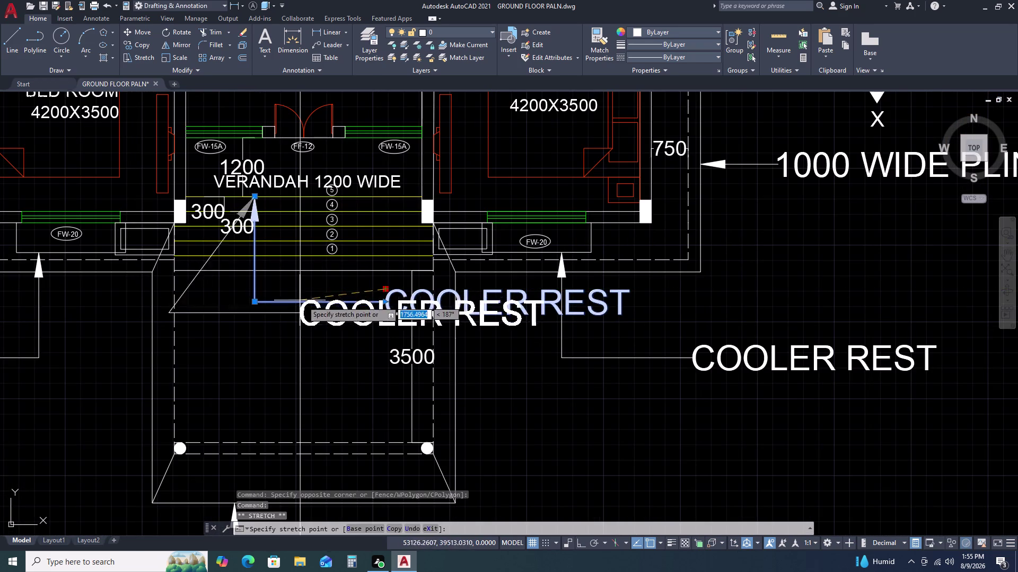
key(Escape)
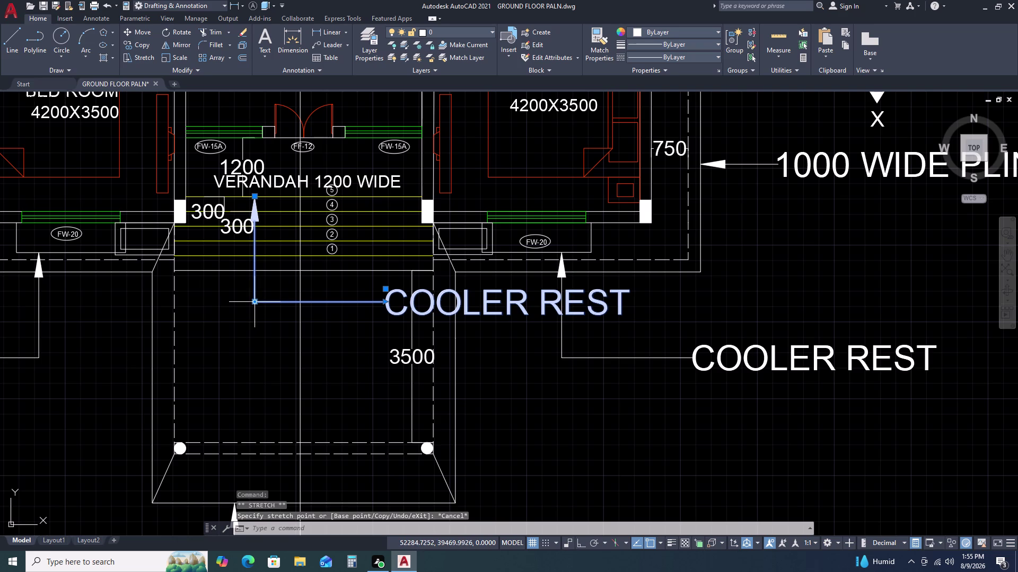
click(253, 302)
key(Escape)
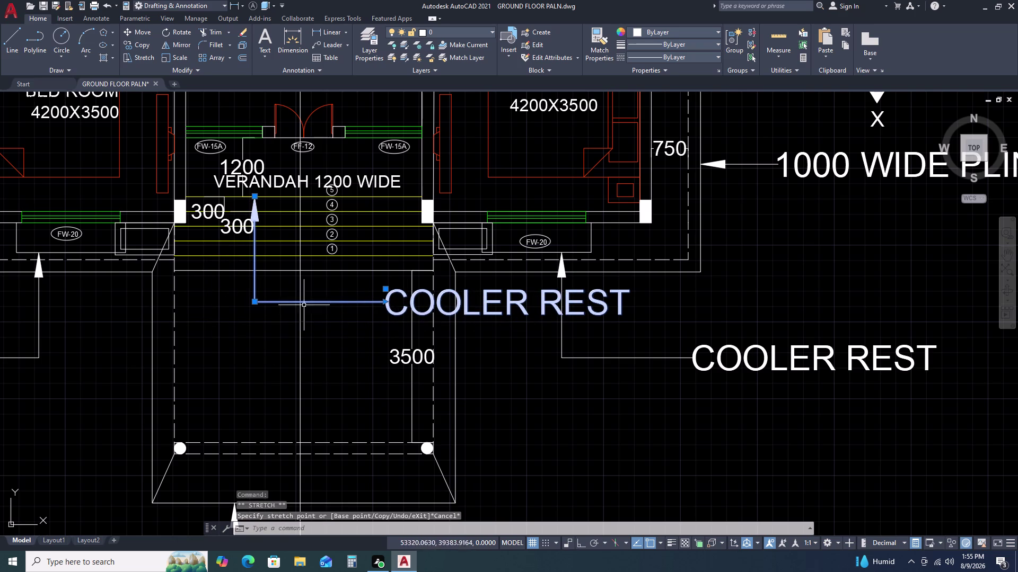
click(255, 303)
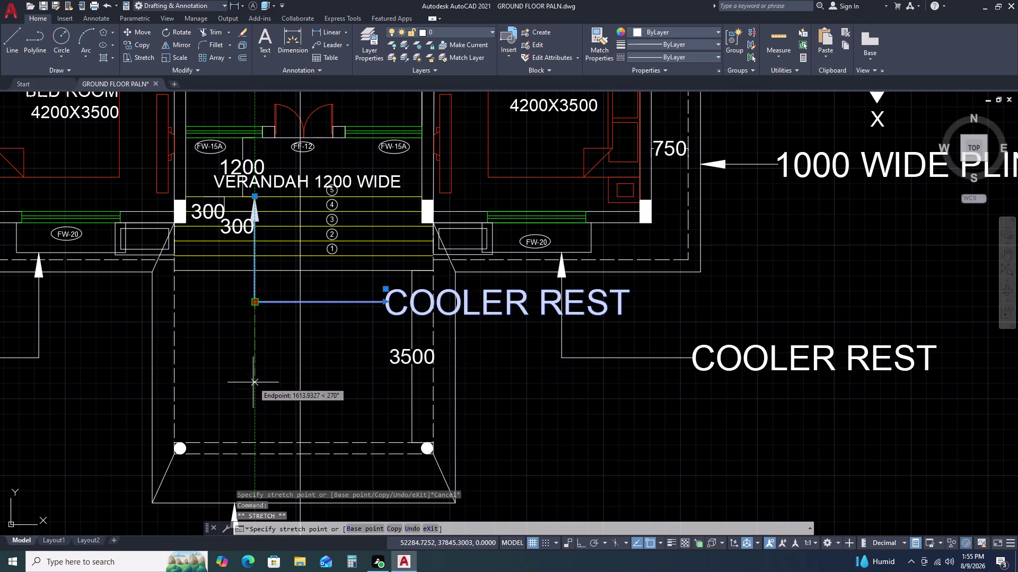
click(254, 386)
click(388, 373)
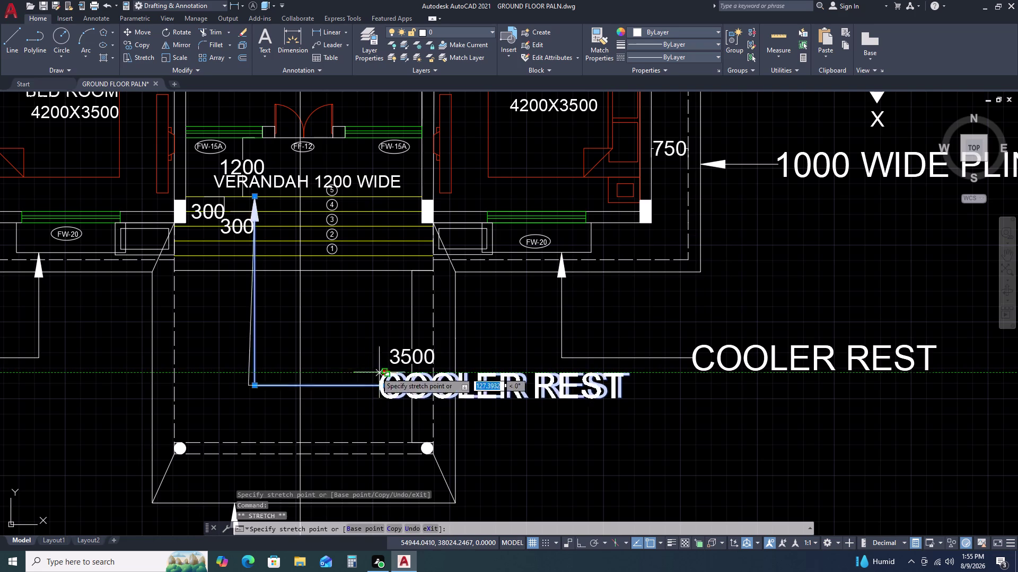
key(Escape)
click(384, 385)
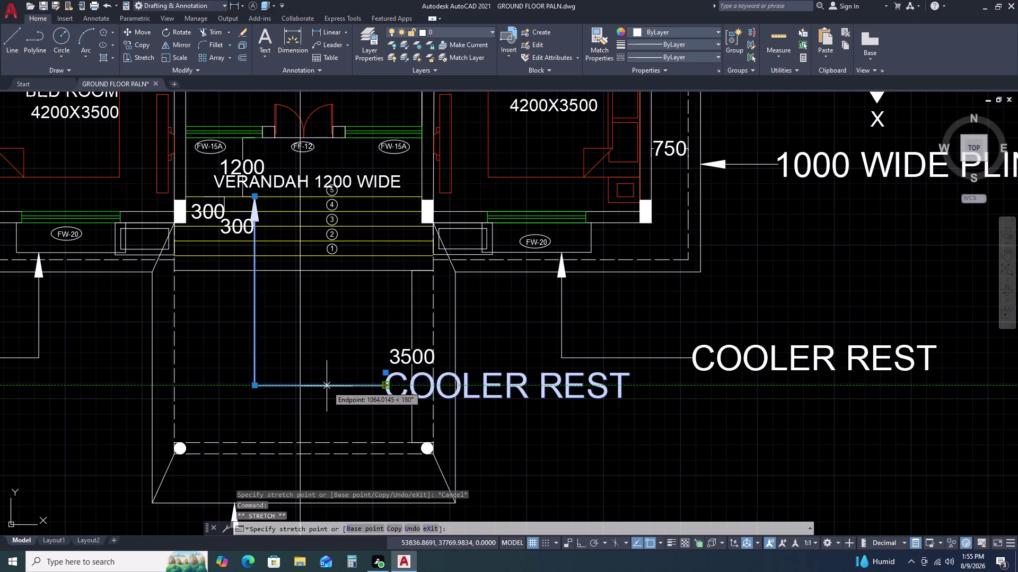
click(263, 382)
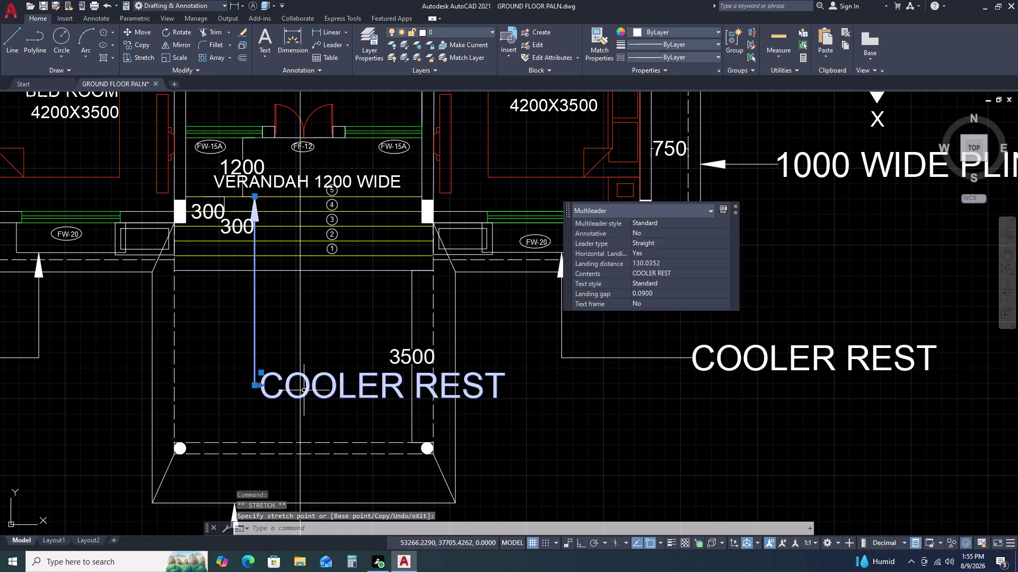
key(Escape)
double_click(330, 381)
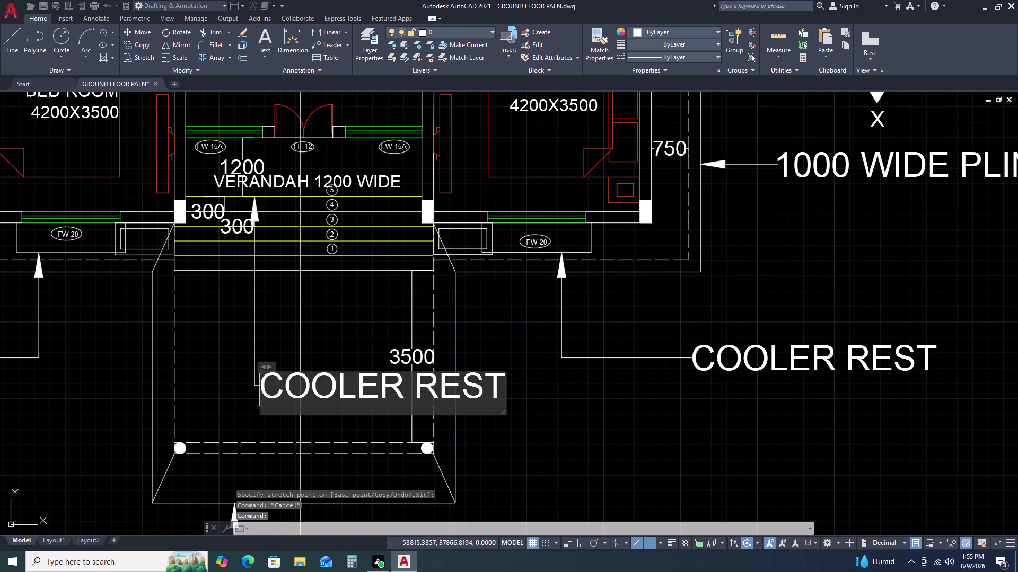
double_click(331, 380)
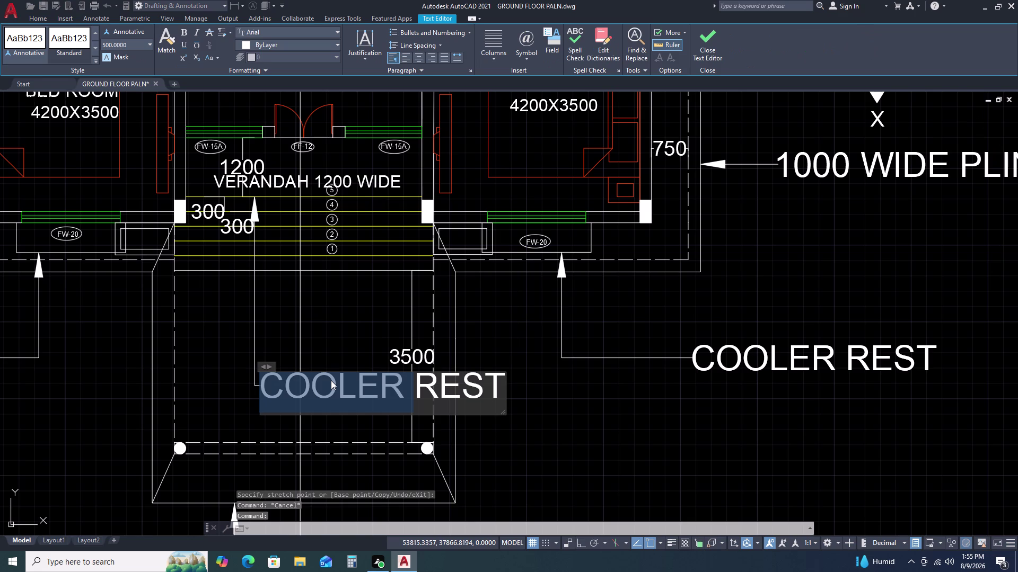
Retype the copied leader's label as '230 TH DW WAL'.
double_click(333, 388)
click(333, 388)
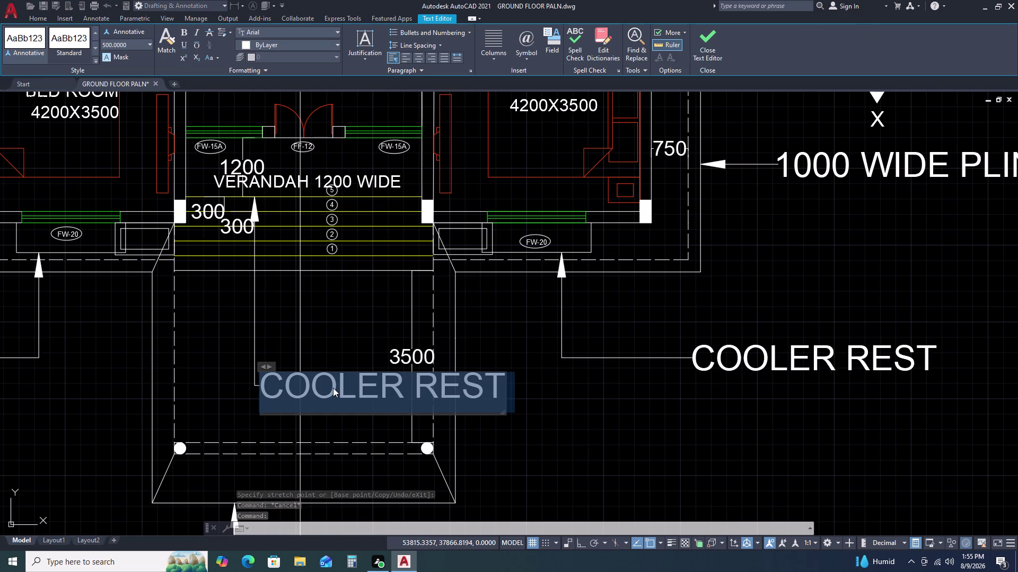
text(230)
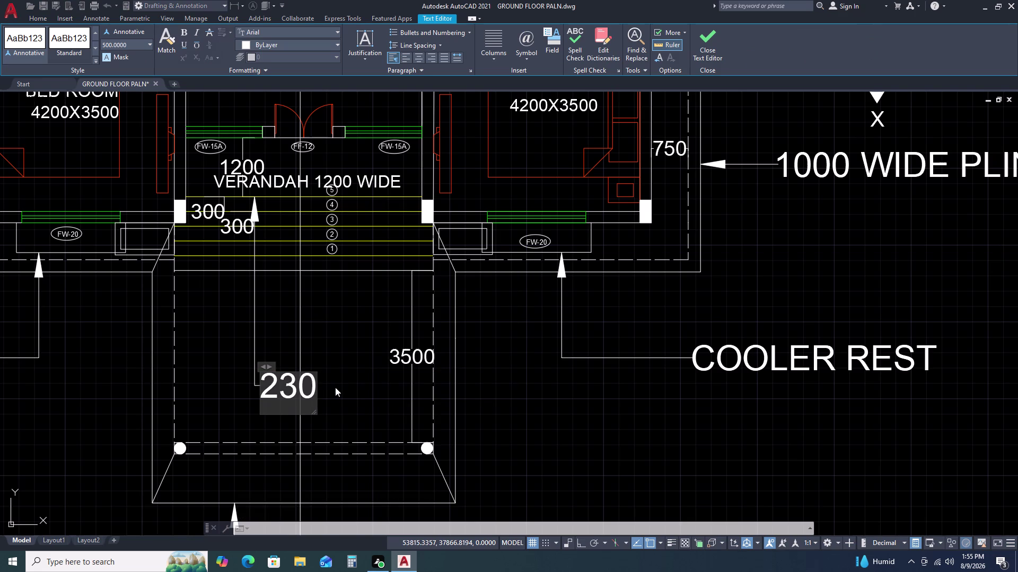
key(space)
text(TH)
key(space)
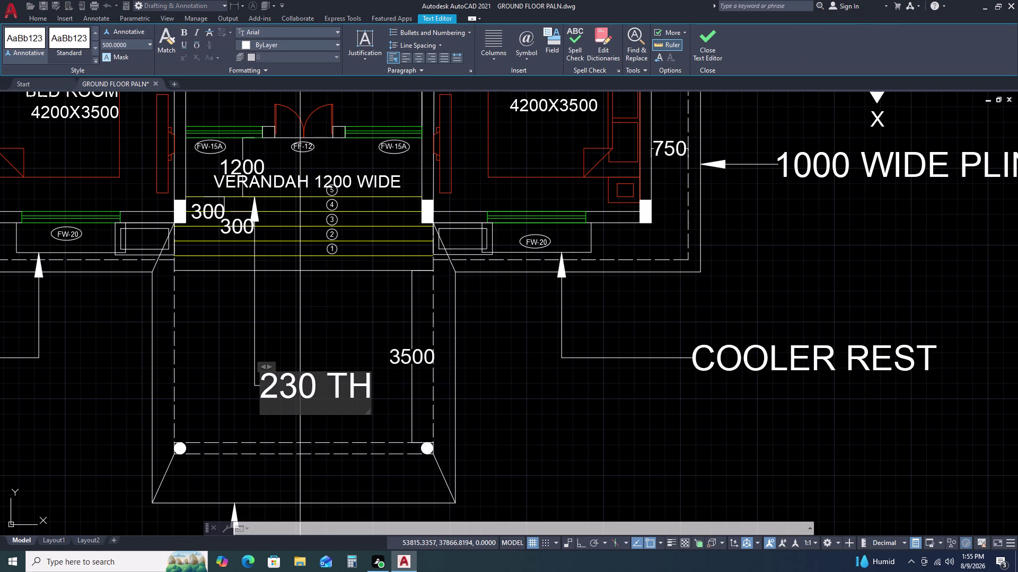
text(DW)
key(space)
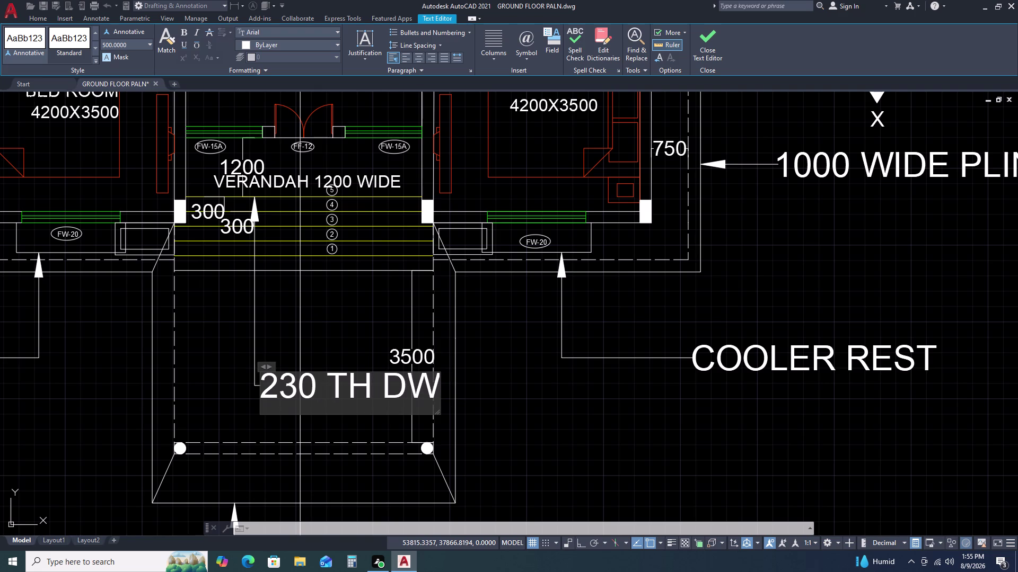
text(WA)
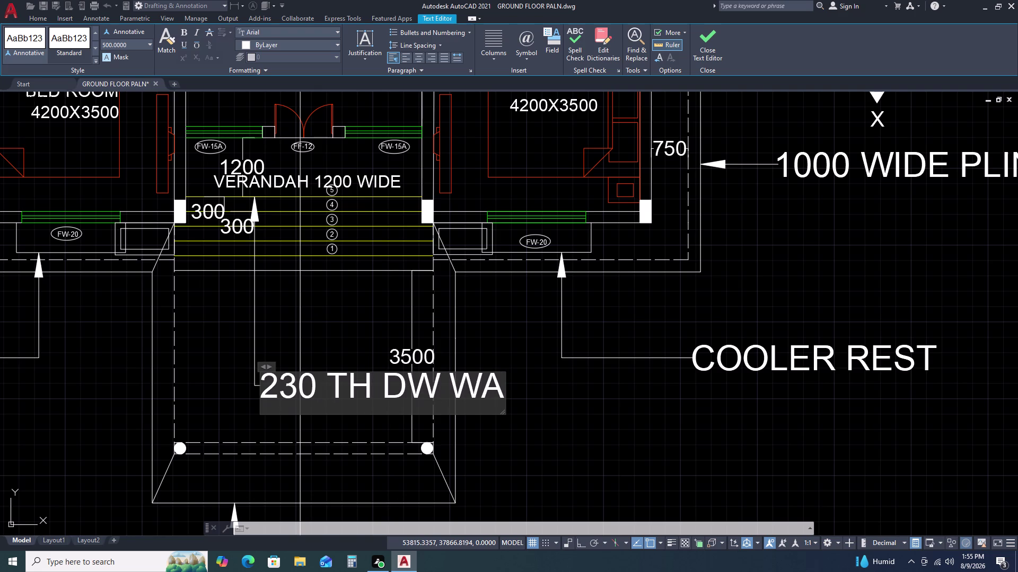
key(l)
click(527, 456)
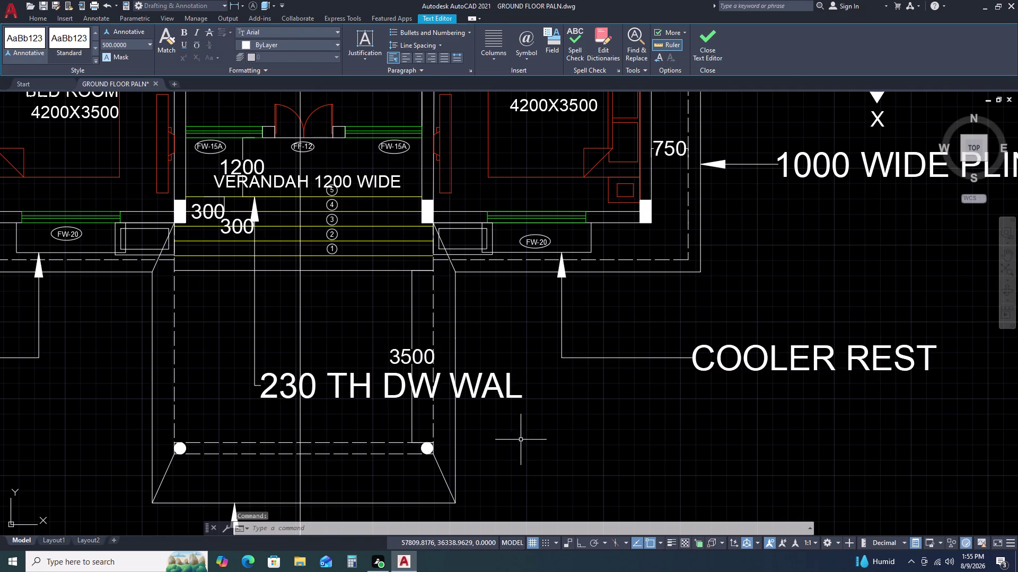
click(513, 387)
Add the missing L so the label reads '230 TH DW WALL' and keep the change.
double_click(507, 394)
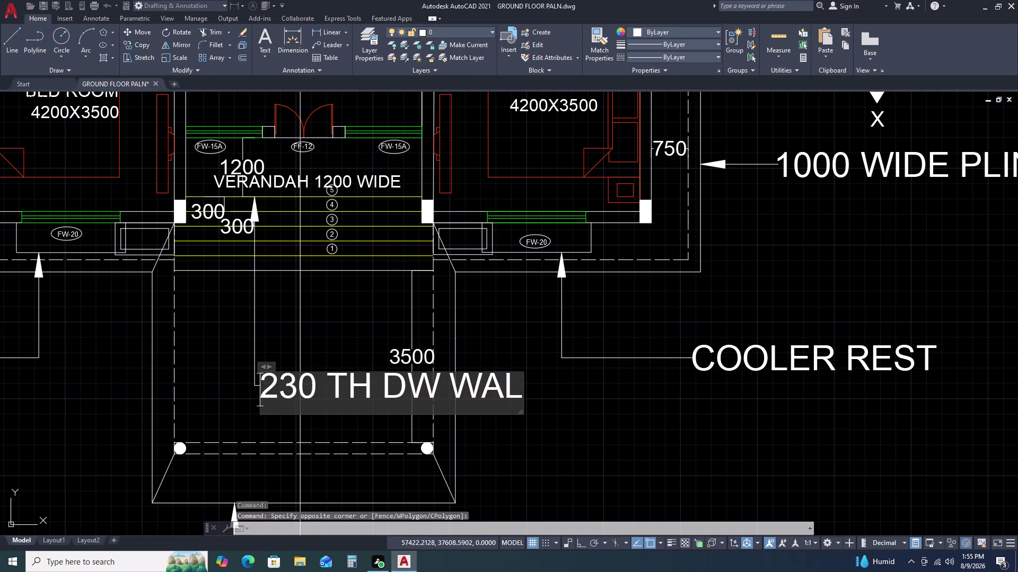
click(515, 390)
key(l)
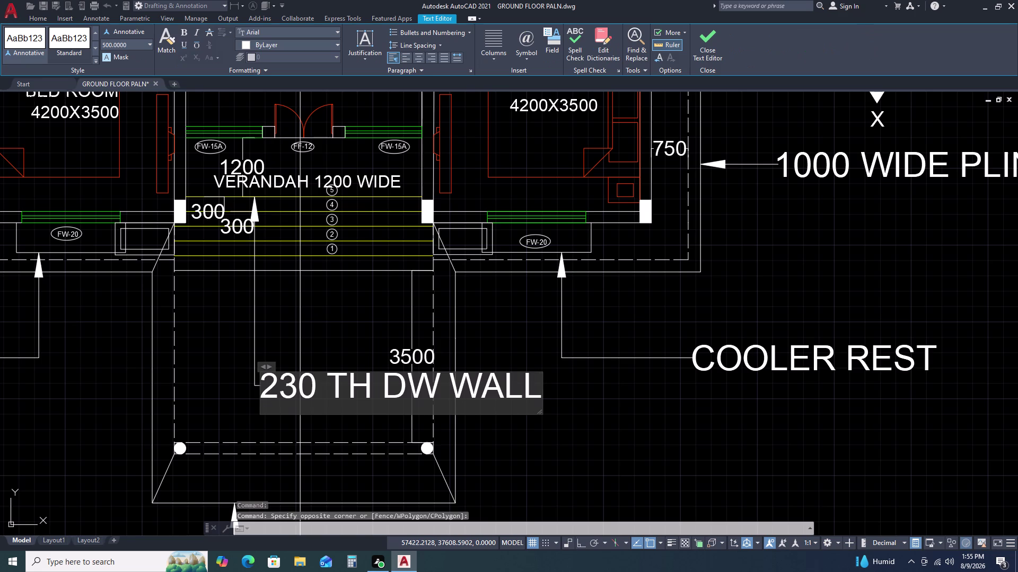
key(Return)
key(Escape)
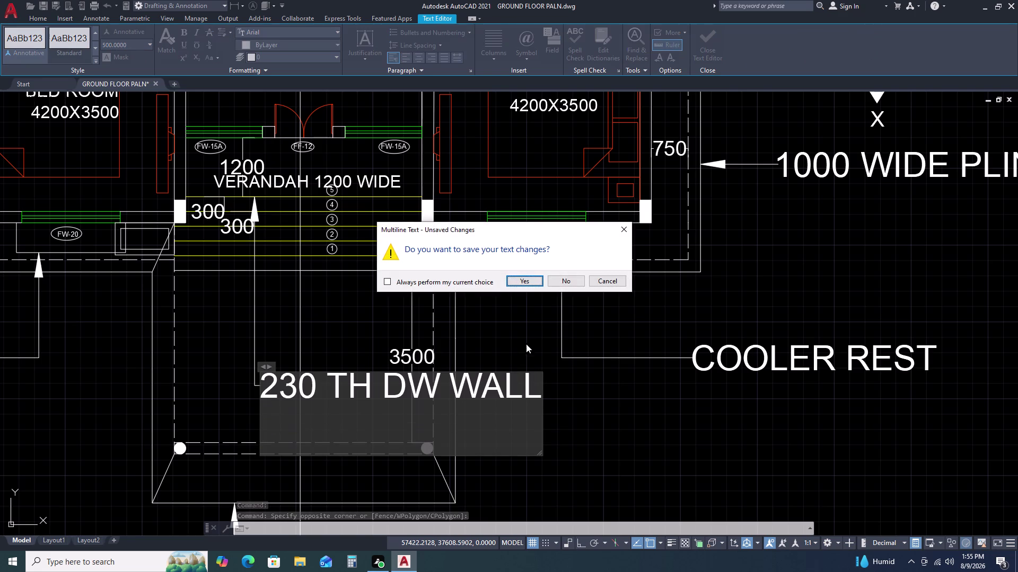
click(529, 277)
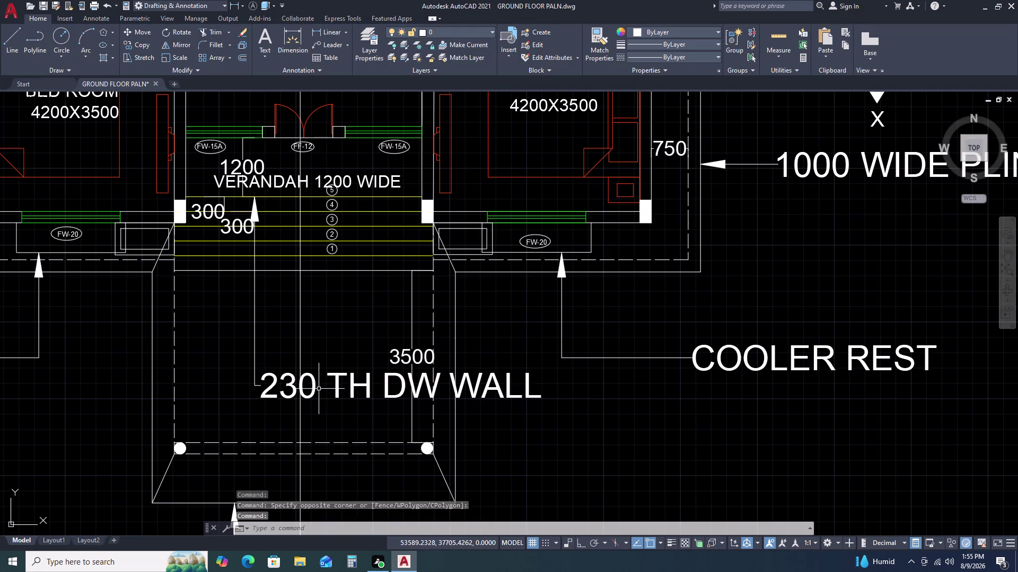
Try grip-stretching the 230 TH DW WALL leader label twice, cancelling each attempt.
click(317, 388)
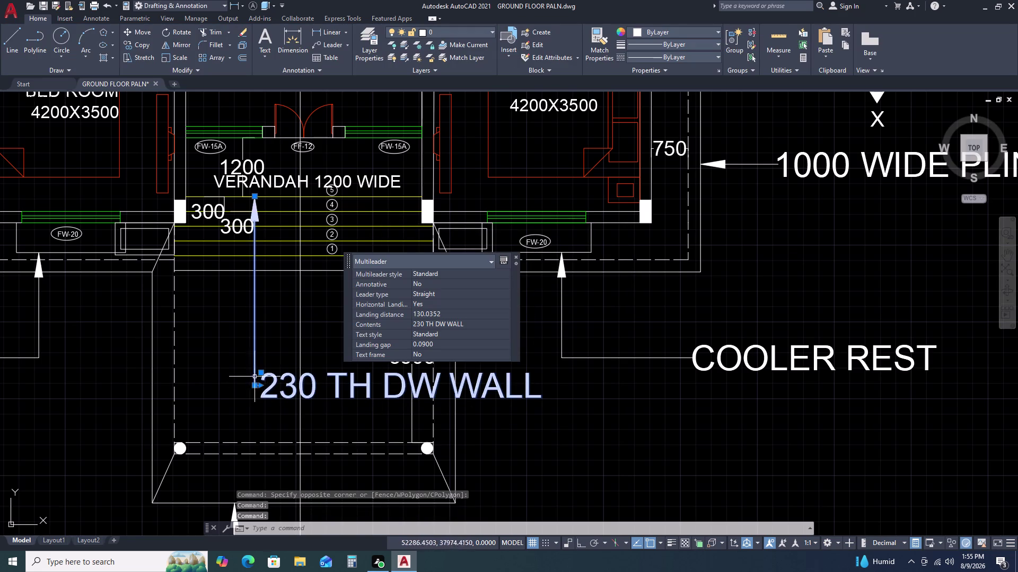
click(253, 385)
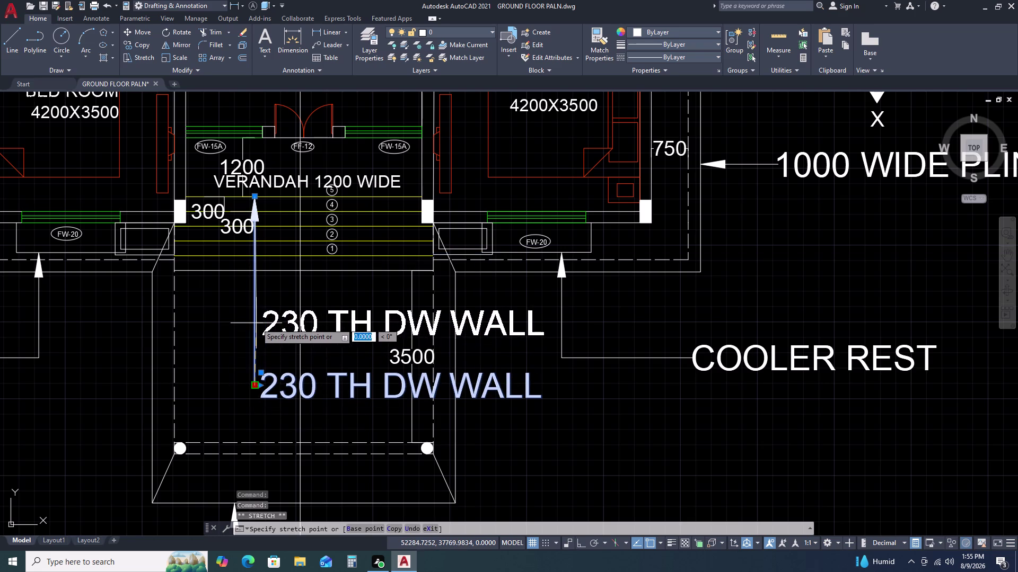
click(252, 322)
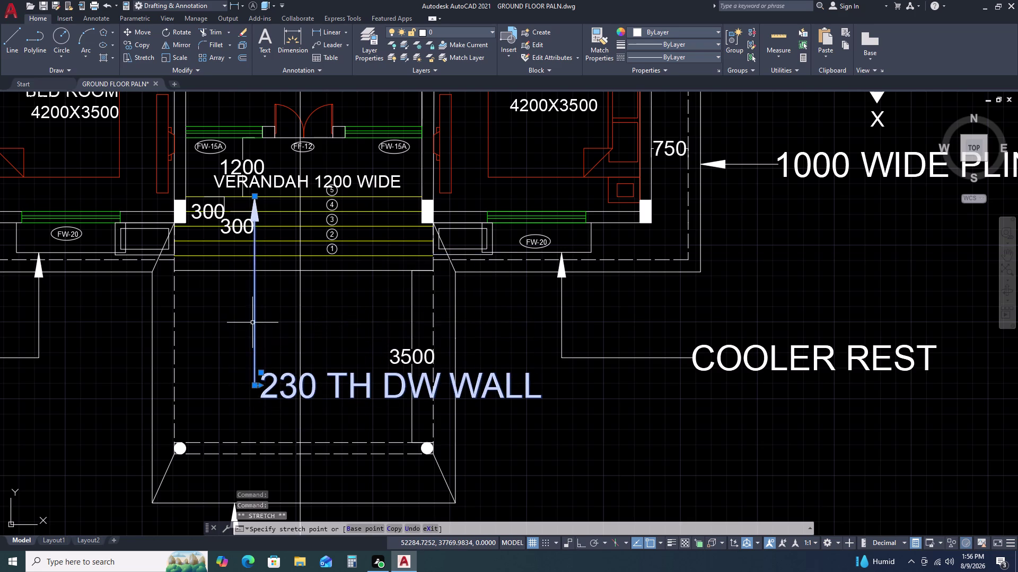
key(Escape)
click(273, 392)
click(262, 377)
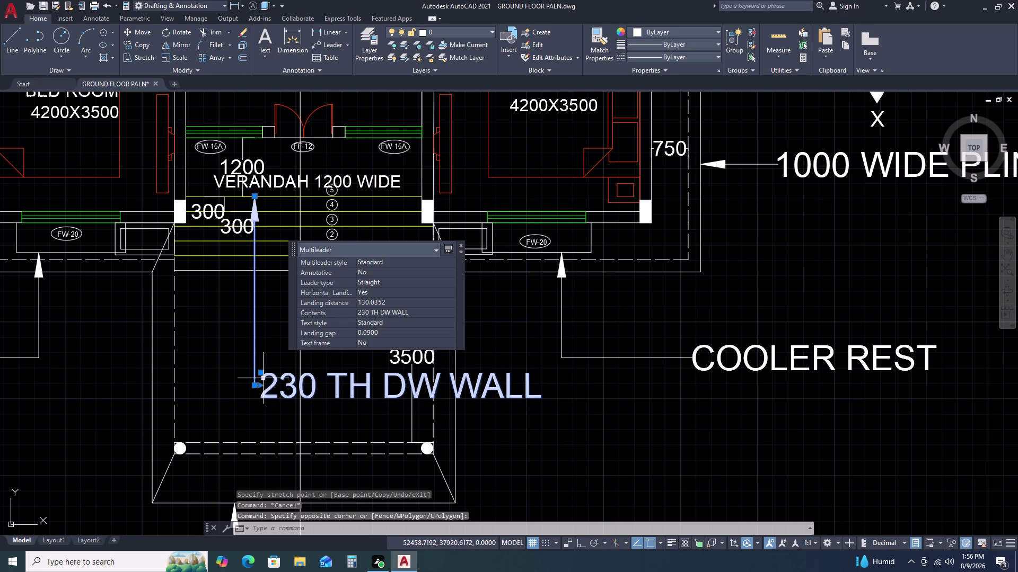
click(260, 373)
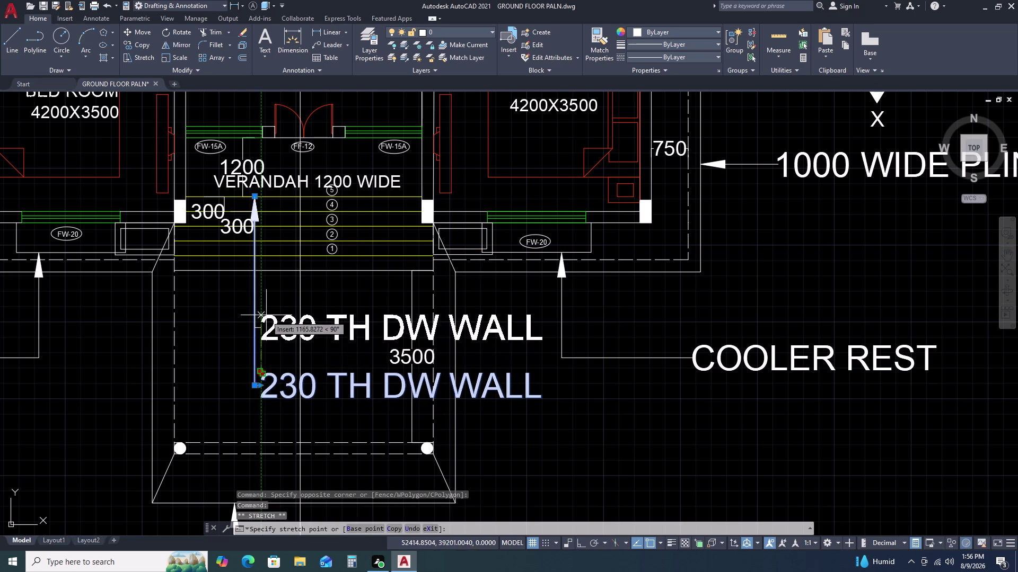
click(266, 315)
key(Escape)
scroll(down, 3)
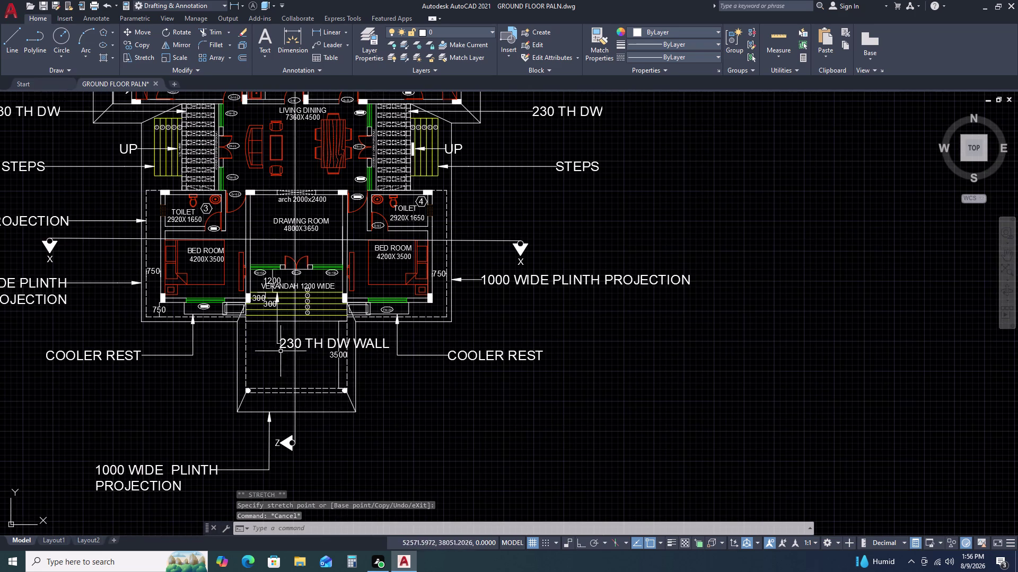
scroll(up, 3)
Move the 230 TH DW WALL label left so its arrow meets the verandah's left pillar.
key(m)
key(space)
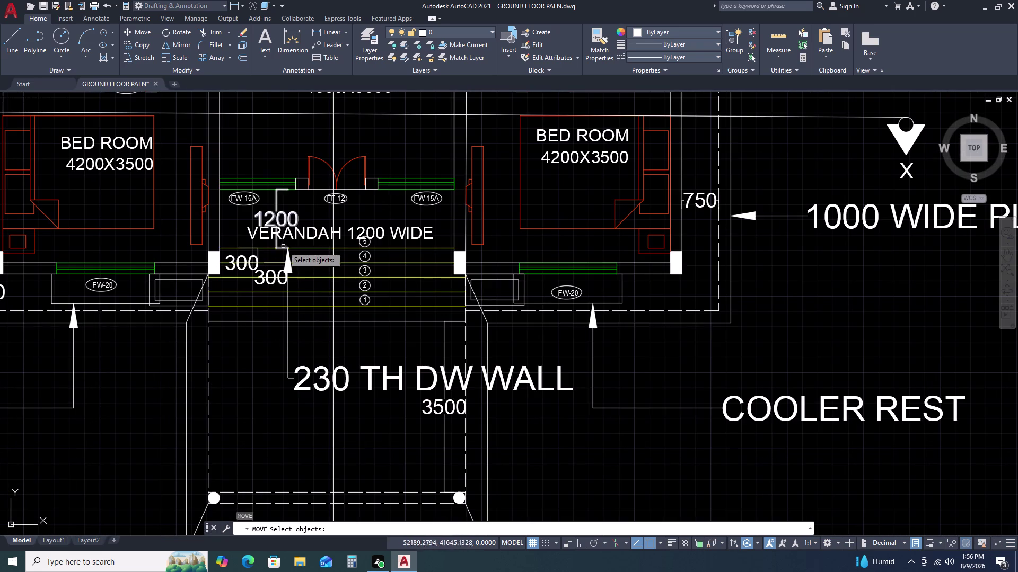
click(287, 255)
key(space)
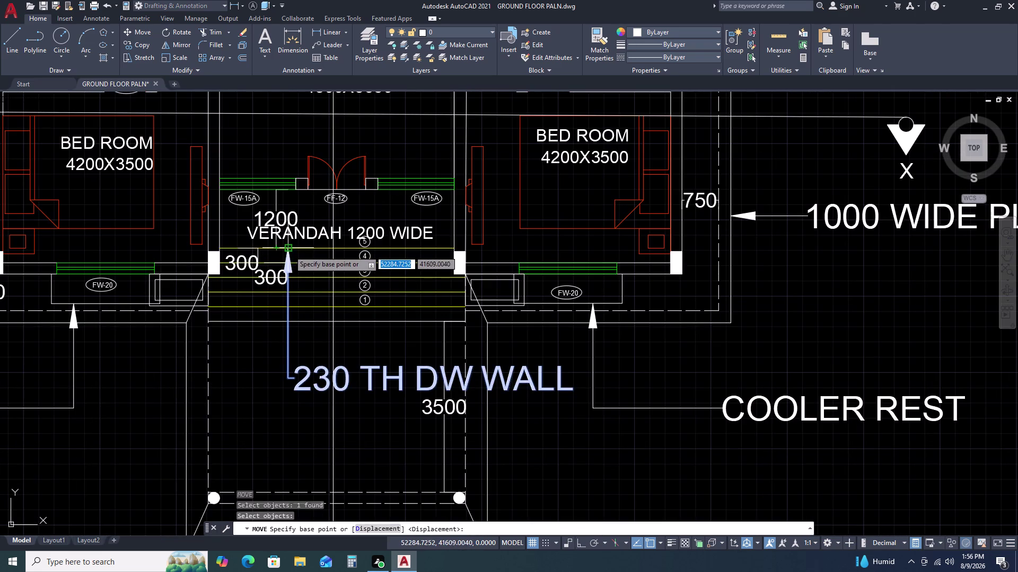
click(289, 250)
click(236, 251)
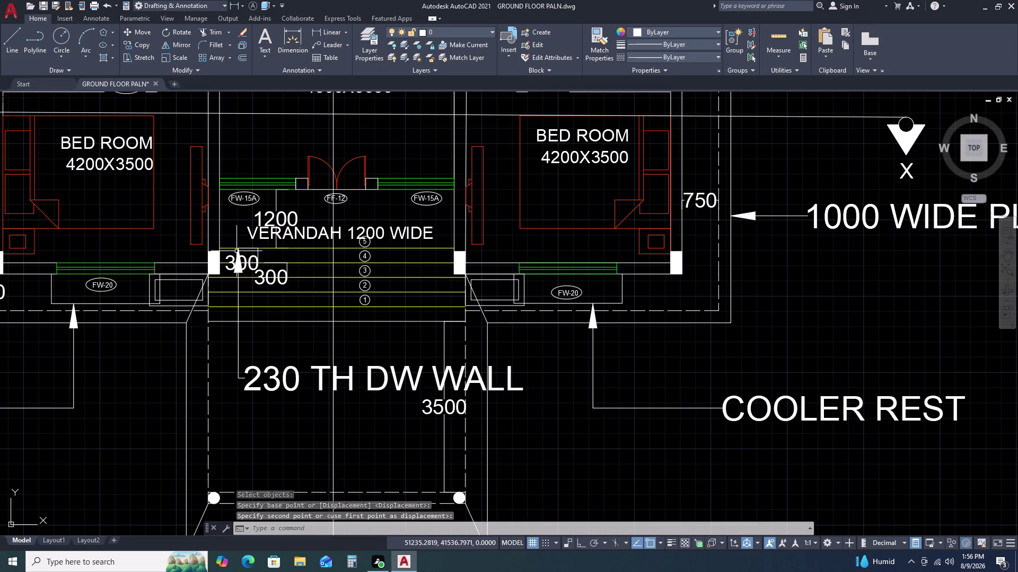
key(Escape)
scroll(down, 3)
middle_drag(361, 437, 397, 399)
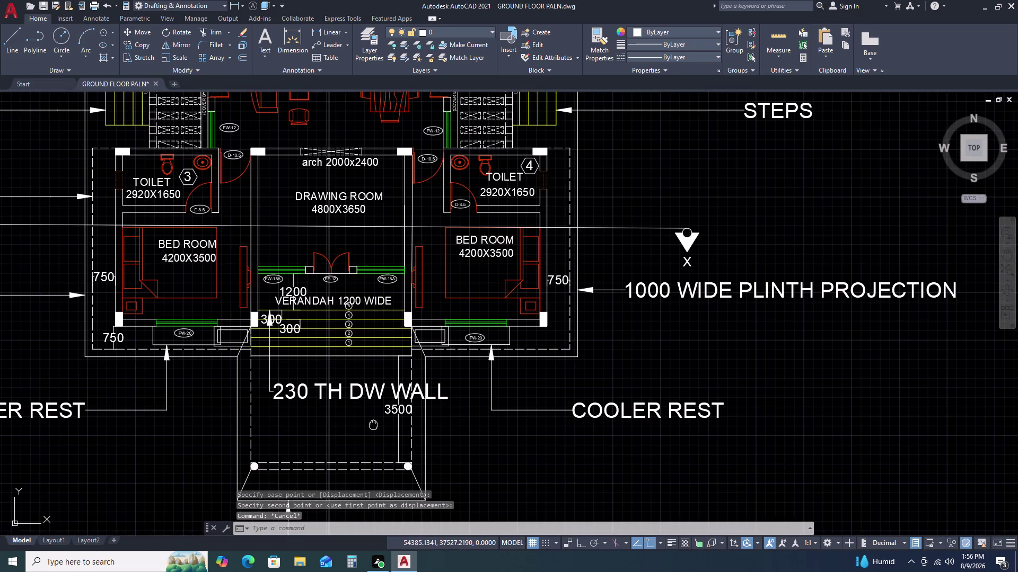
middle_drag(397, 399, 399, 395)
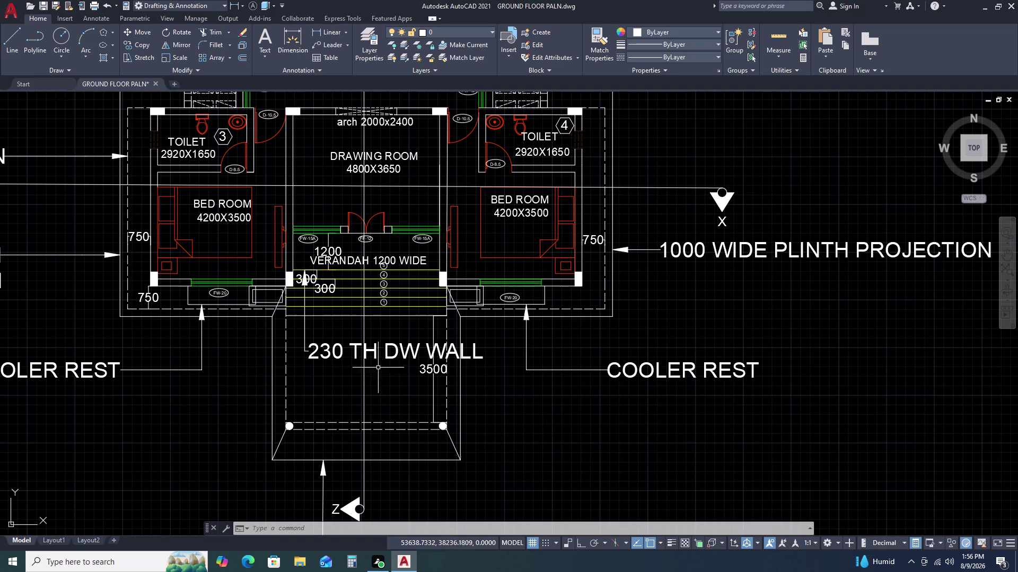
scroll(up, 3)
scroll(down, 3)
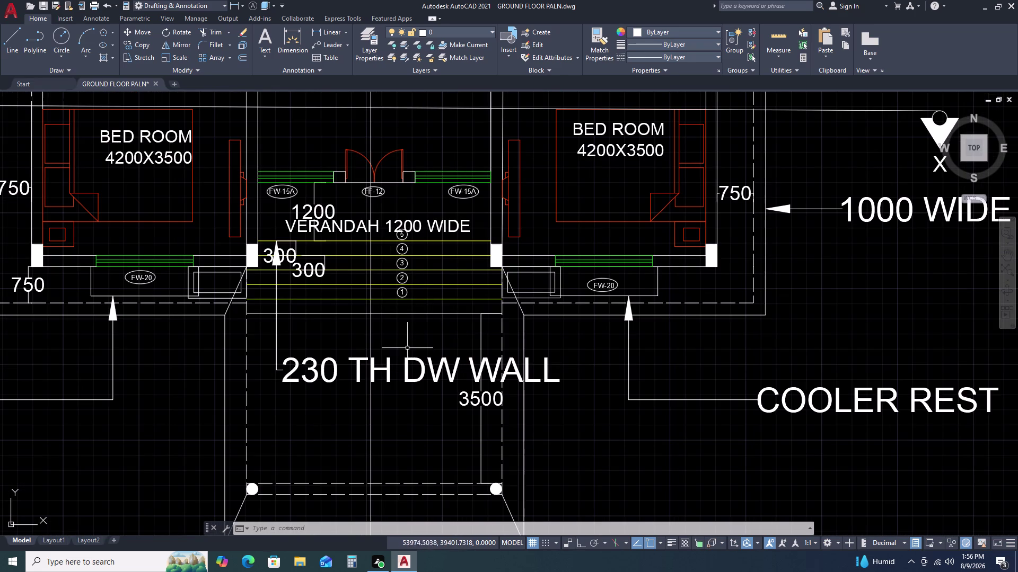
scroll(down, 3)
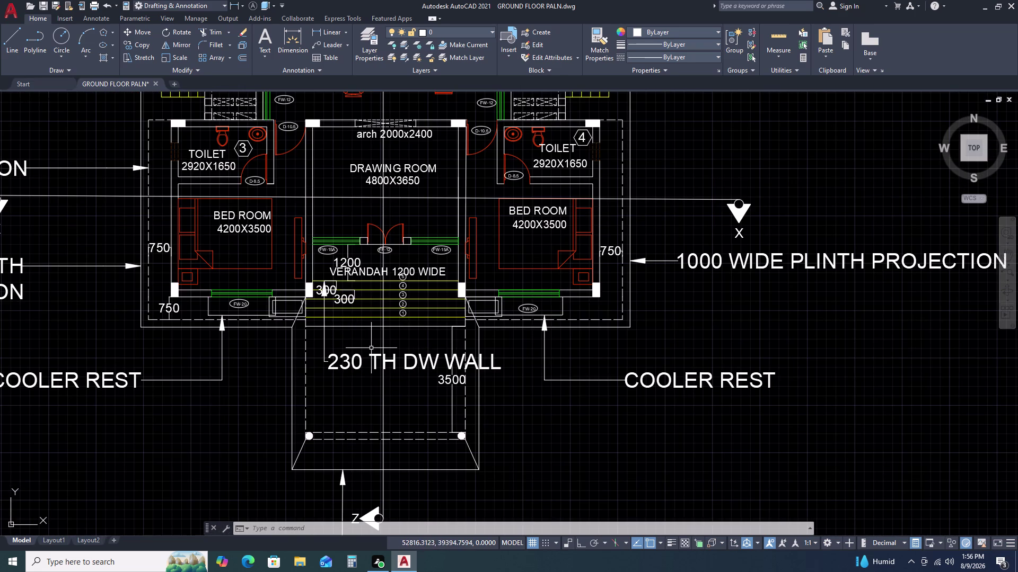
scroll(up, 3)
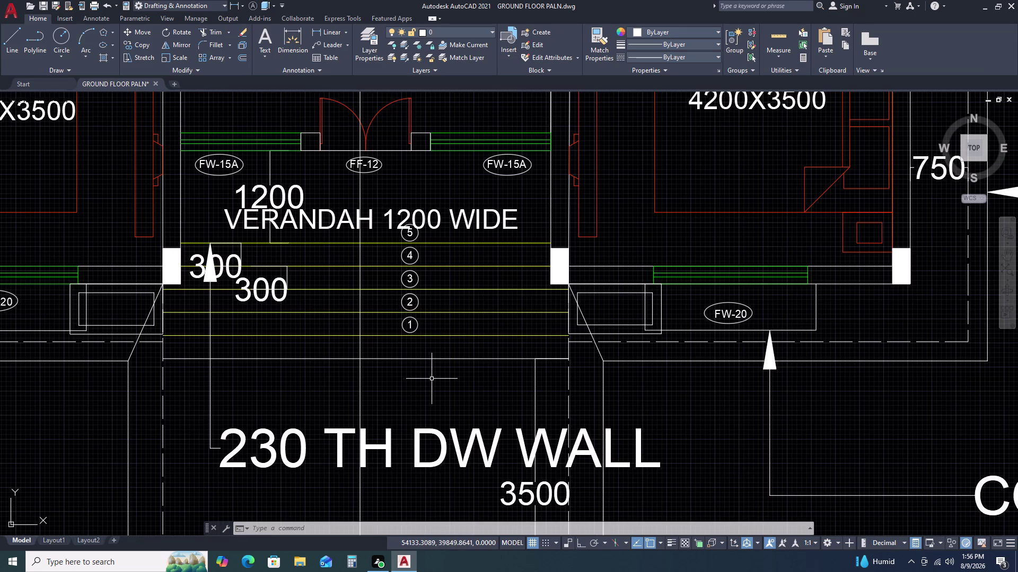
Start Match Properties (MA) near the verandah steps, then cancel it.
text(MA)
key(space)
click(445, 335)
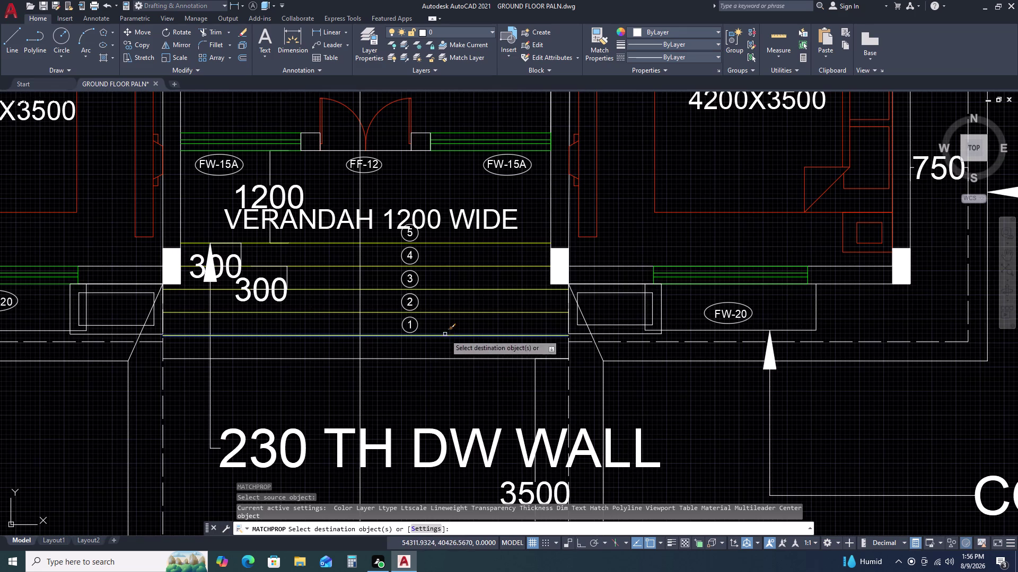
click(431, 359)
key(Escape)
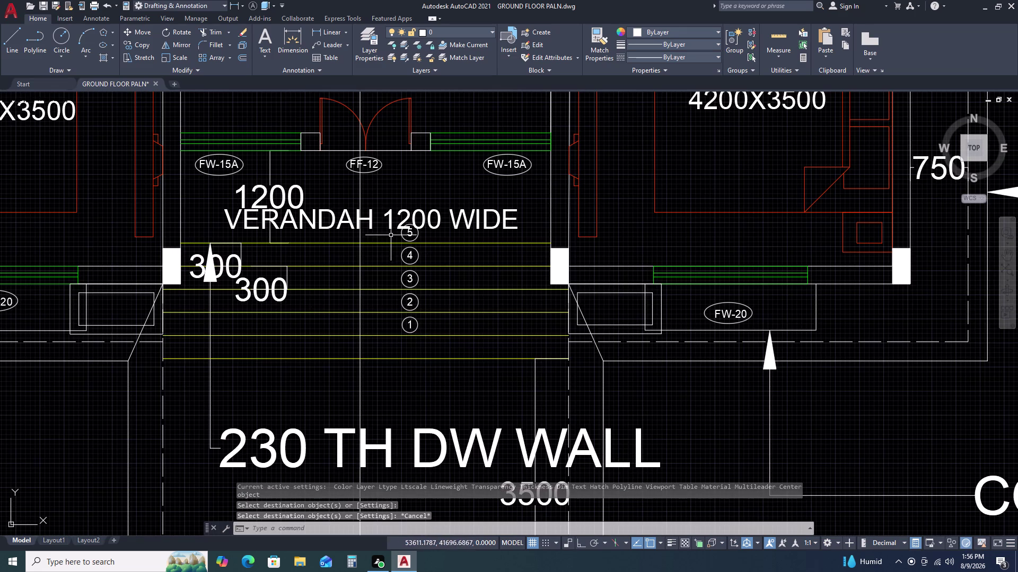
click(391, 229)
key(Escape)
click(412, 236)
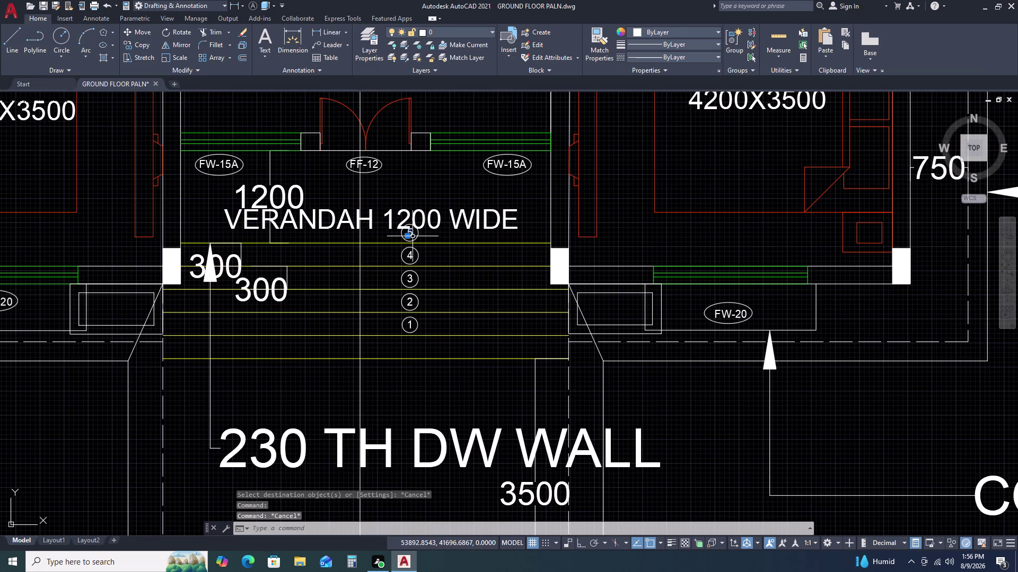
Select the verandah step number markers 5 through 1.
scroll(up, 3)
click(448, 245)
click(404, 233)
drag(454, 336, 435, 327)
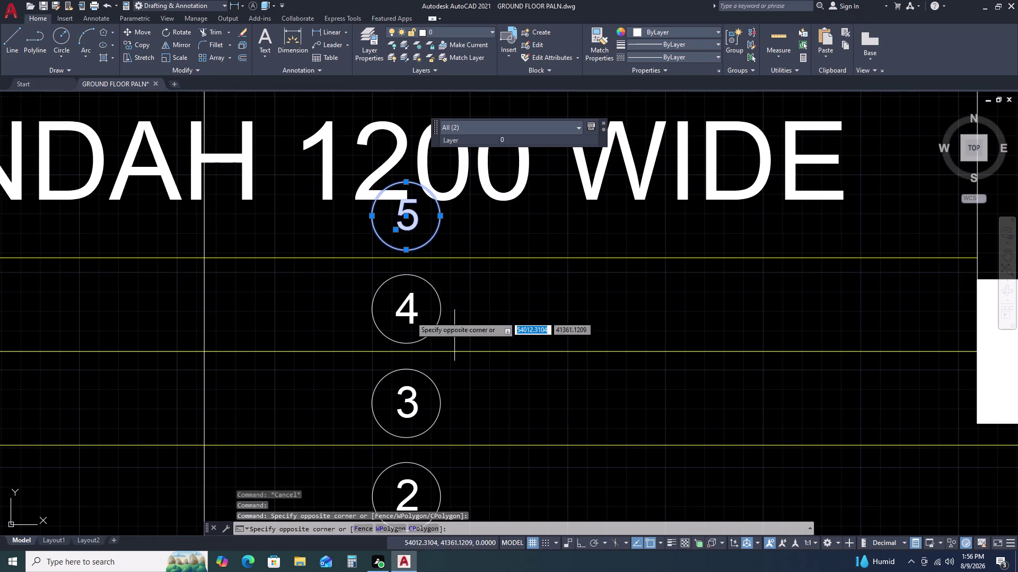
click(379, 298)
scroll(down, 3)
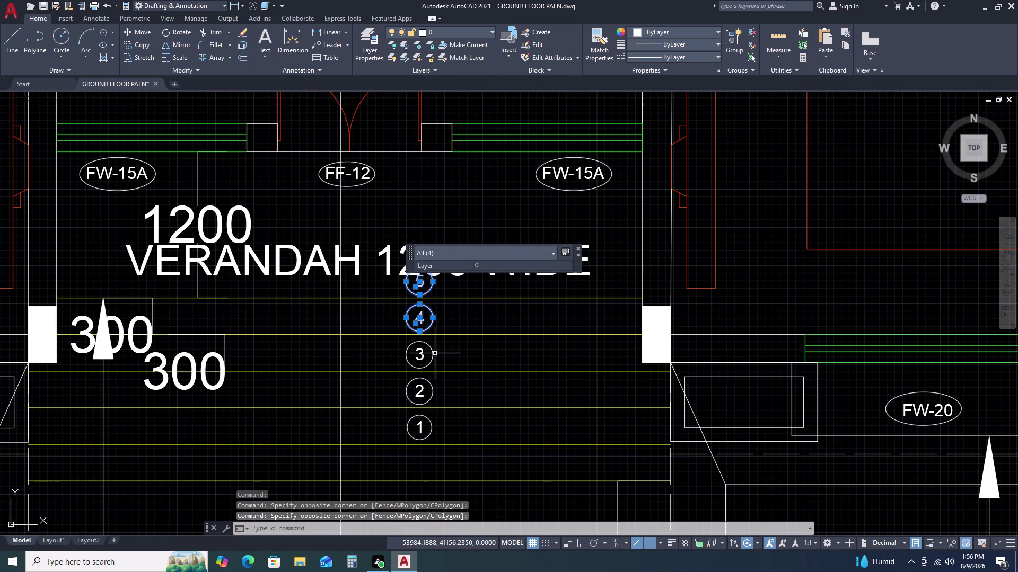
drag(435, 353, 430, 353)
click(401, 353)
click(437, 392)
click(399, 388)
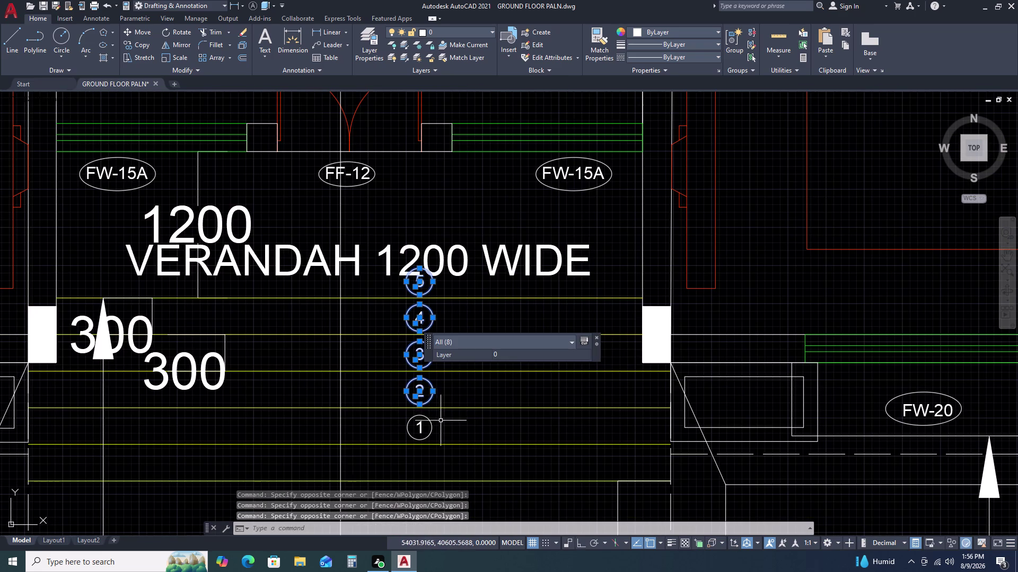
click(442, 420)
click(399, 420)
Start moving the selected step markers, then cancel the move.
text(M)
key(space)
scroll(down, 3)
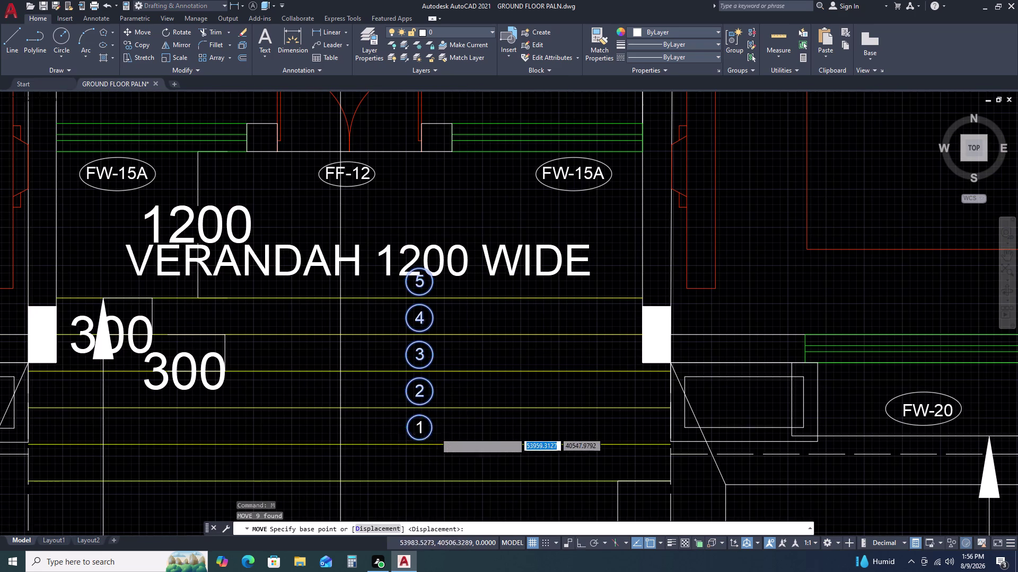
scroll(up, 3)
double_click(433, 416)
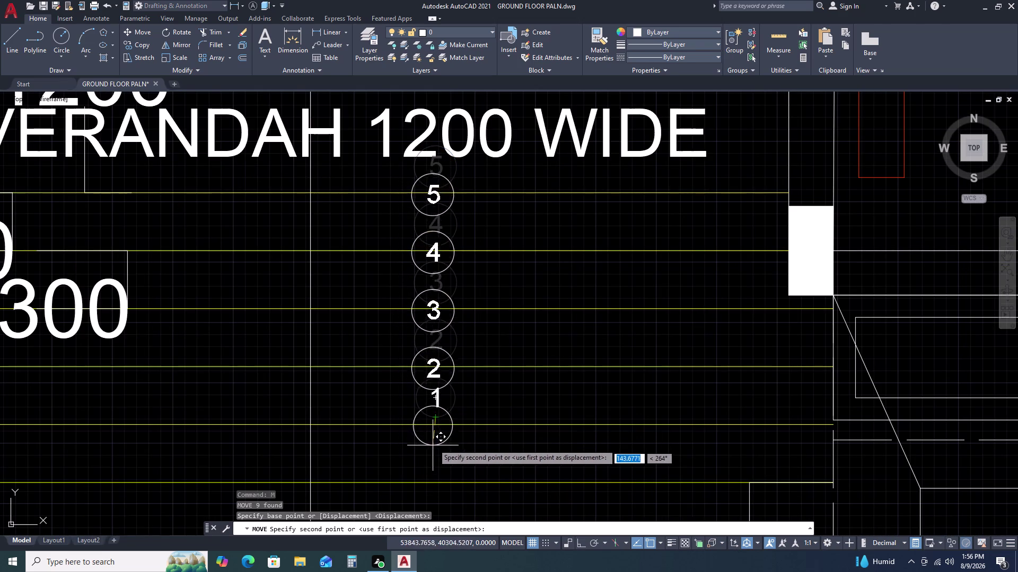
key(Escape)
Move all five step markers down onto the verandah tread lines.
scroll(down, 3)
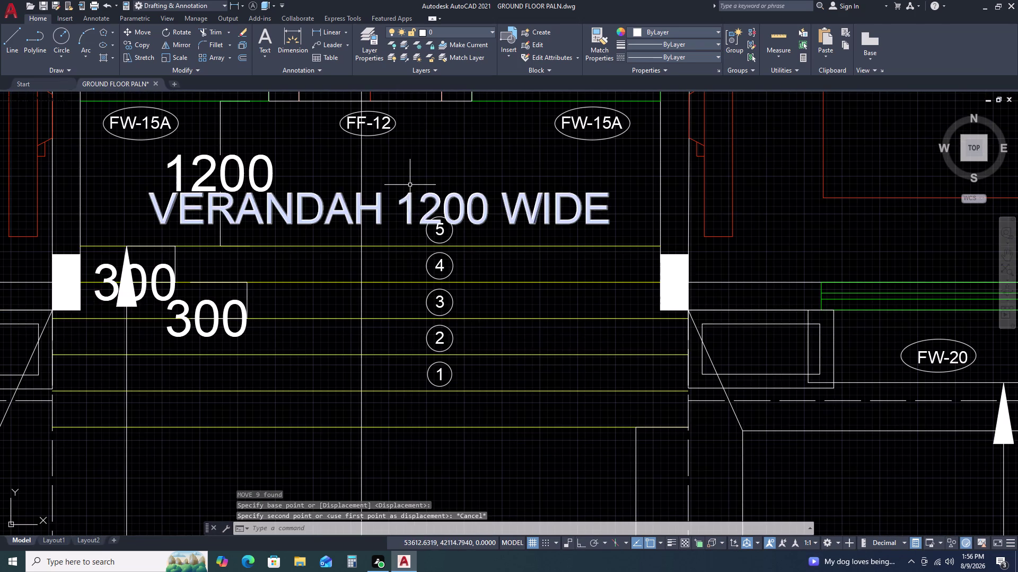
click(410, 185)
click(473, 425)
text(M)
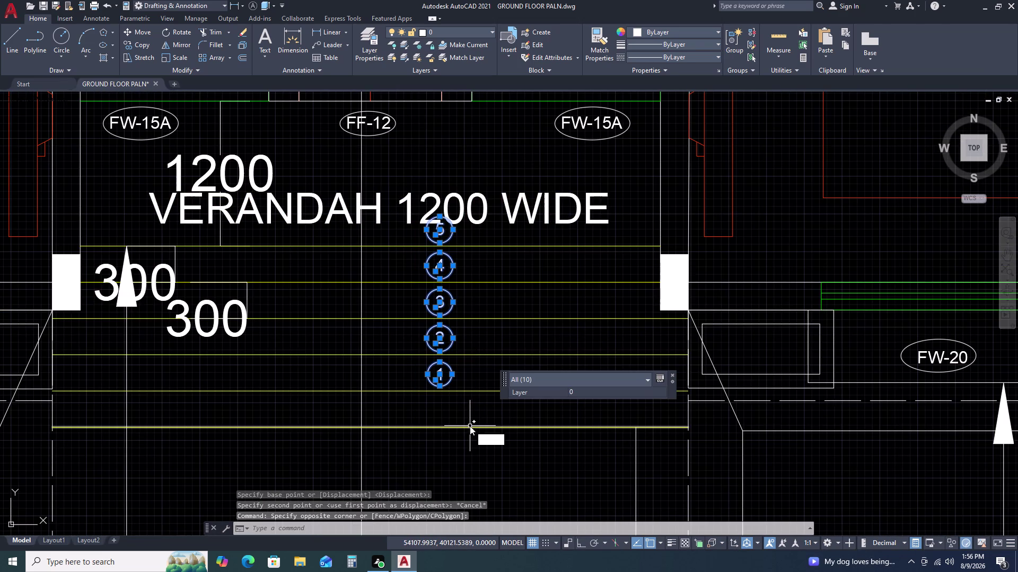
key(space)
click(437, 387)
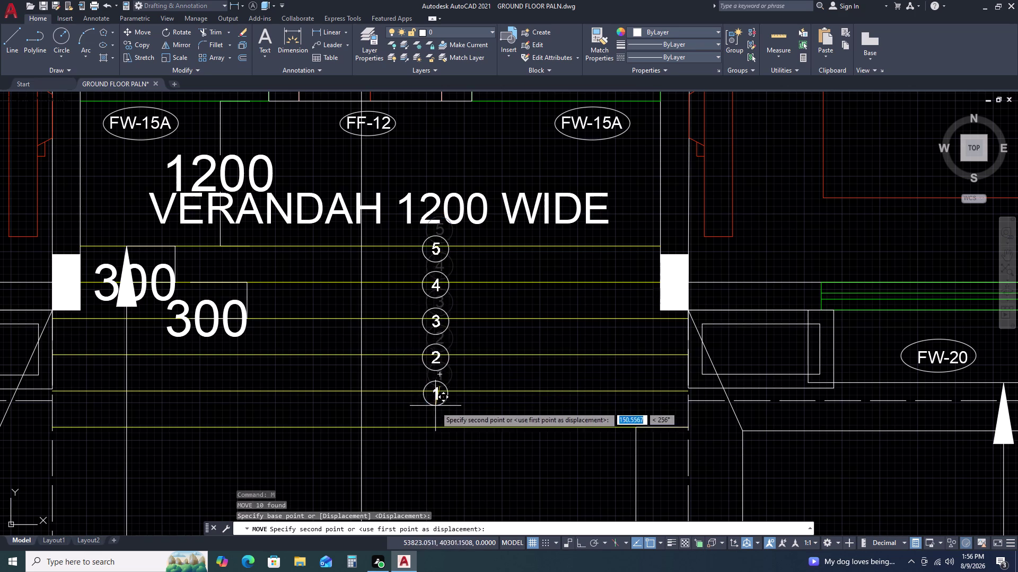
click(435, 419)
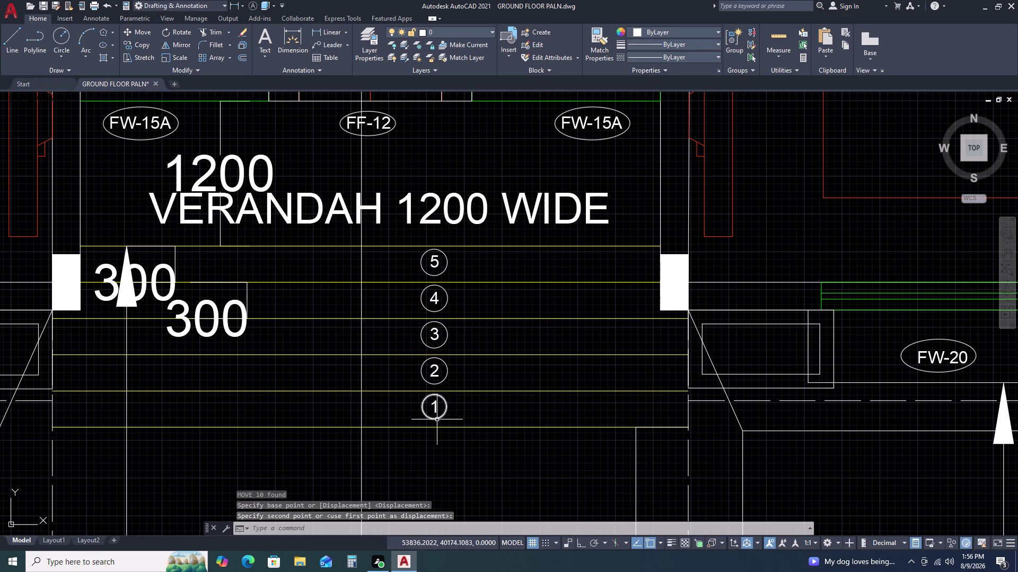
scroll(down, 3)
scroll(down, 3)
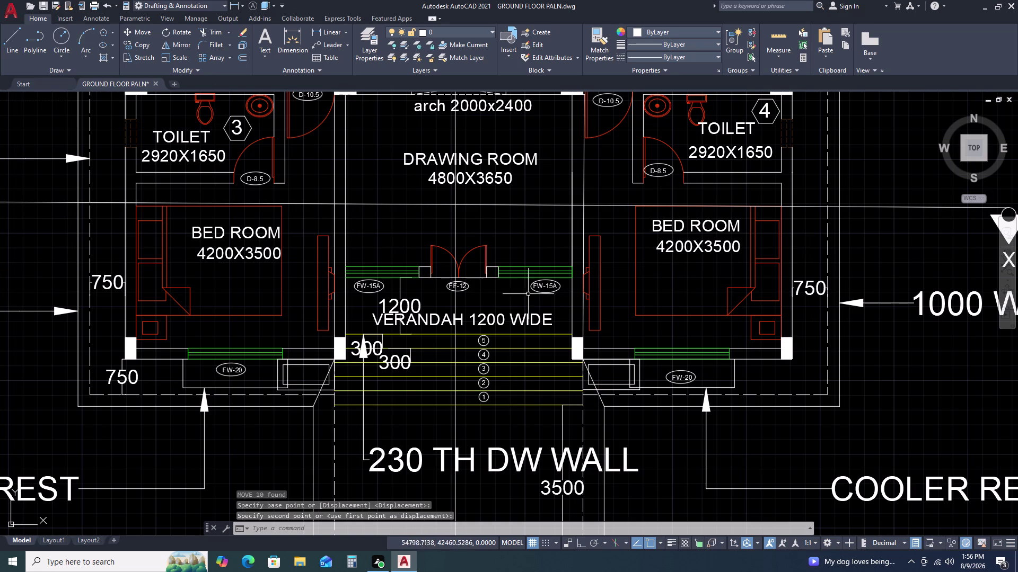
scroll(up, 3)
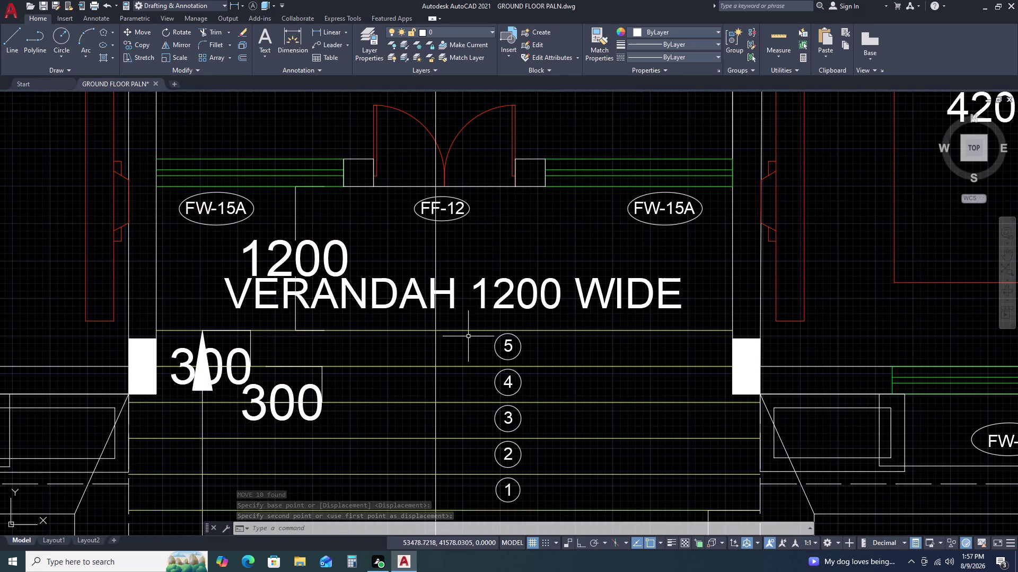
key(m)
key(a)
key(space)
scroll(down, 3)
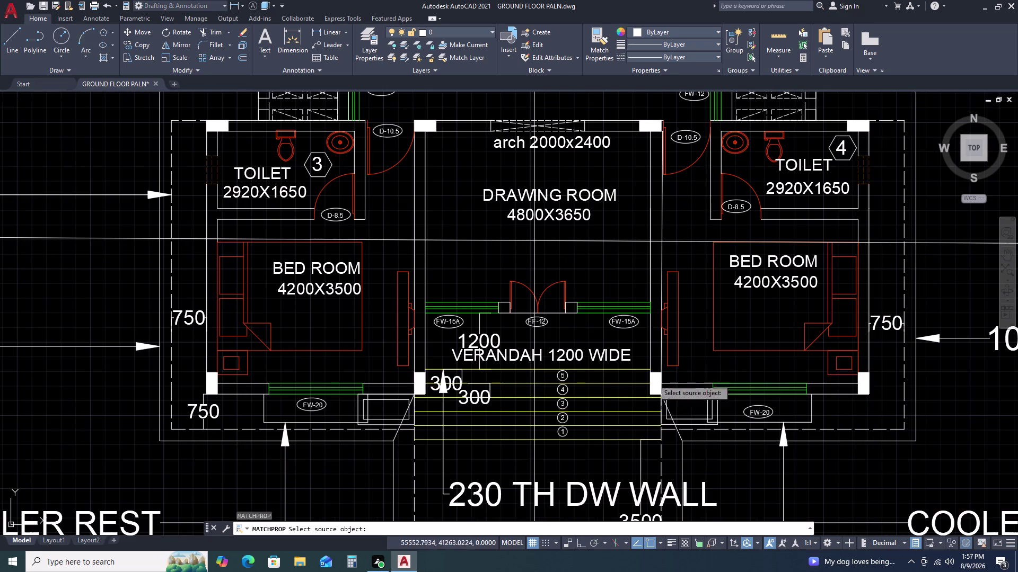
click(649, 338)
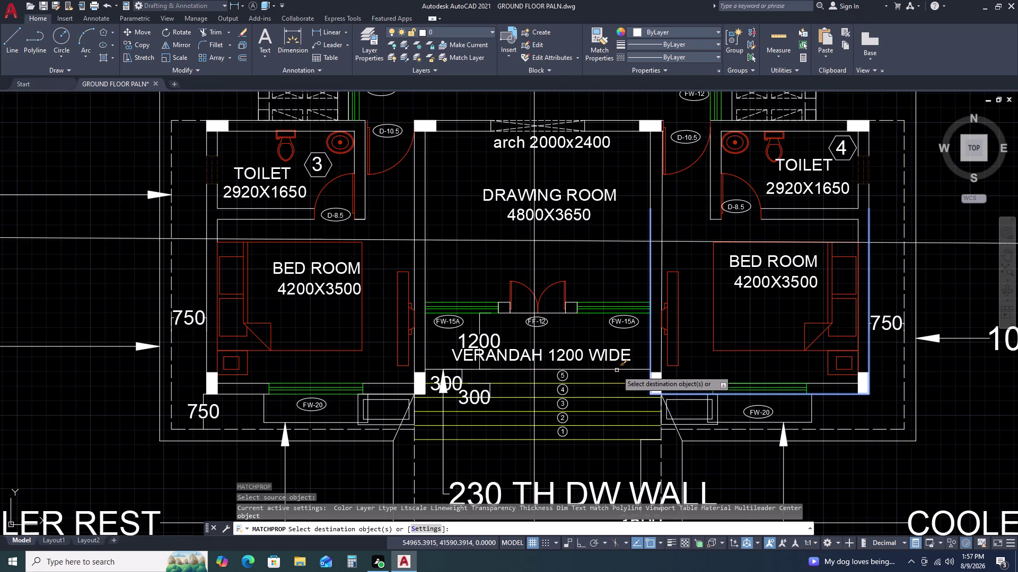
click(617, 370)
key(Escape)
text(M)
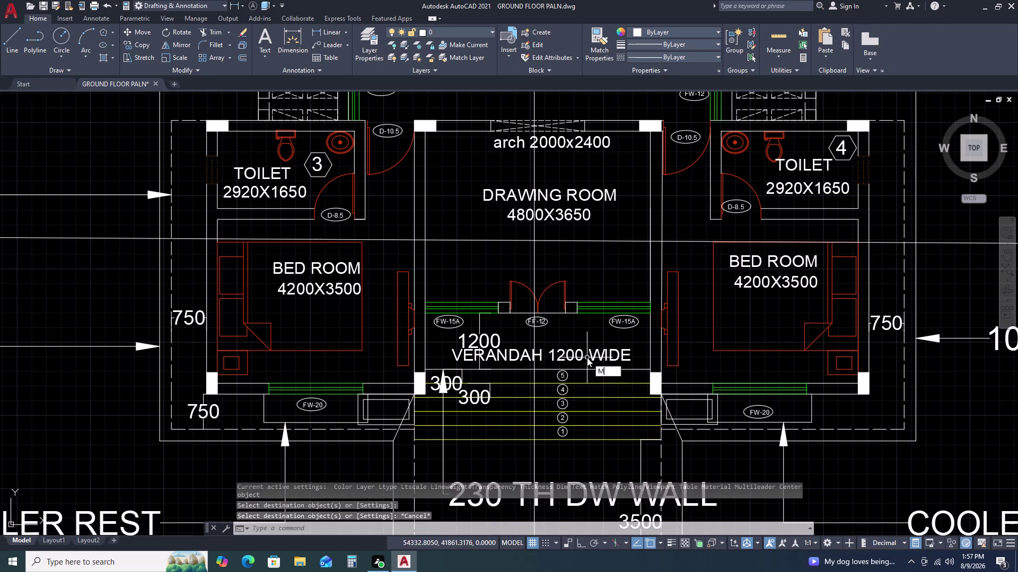
text(A)
key(space)
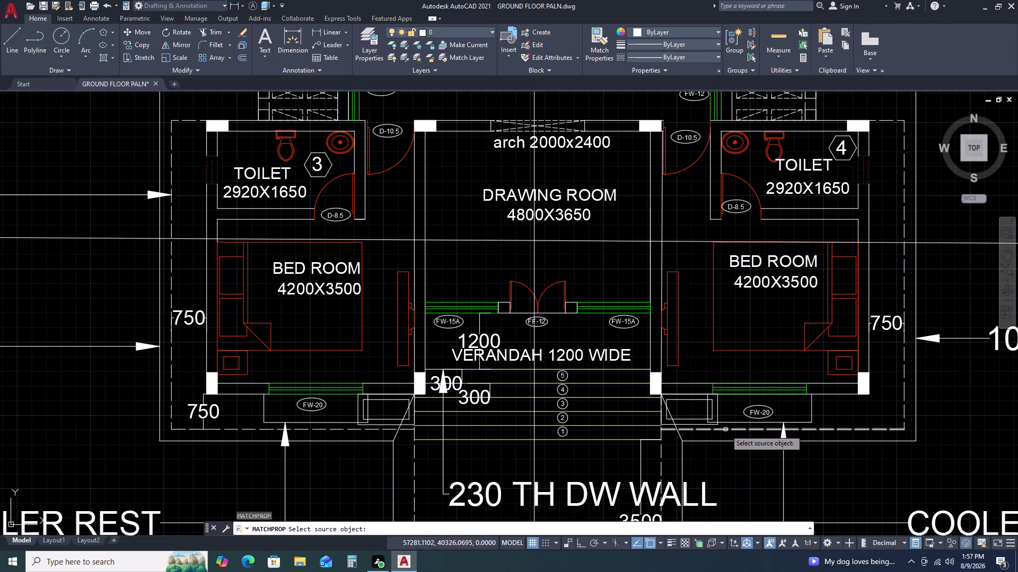
click(725, 430)
click(543, 370)
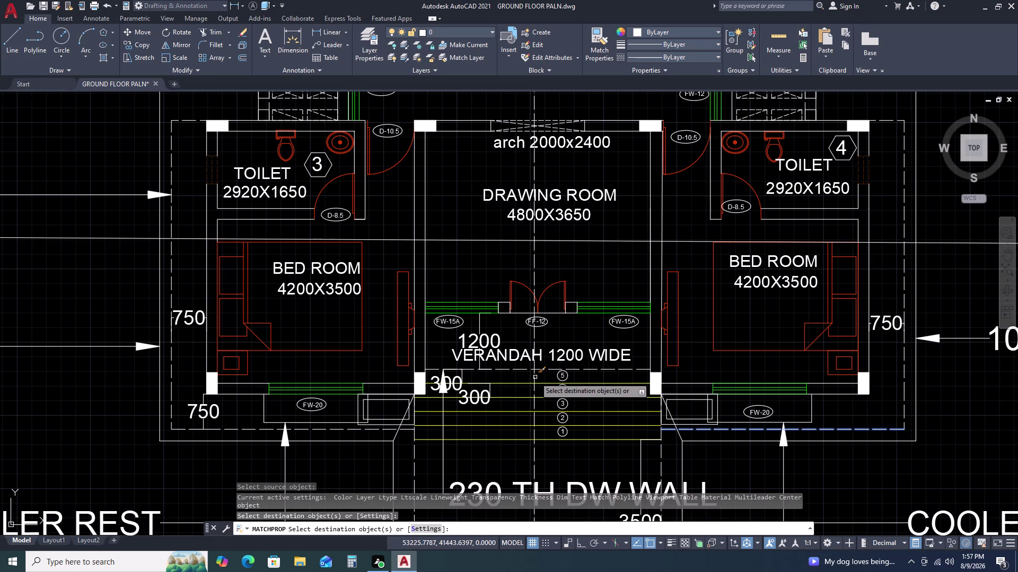
click(535, 377)
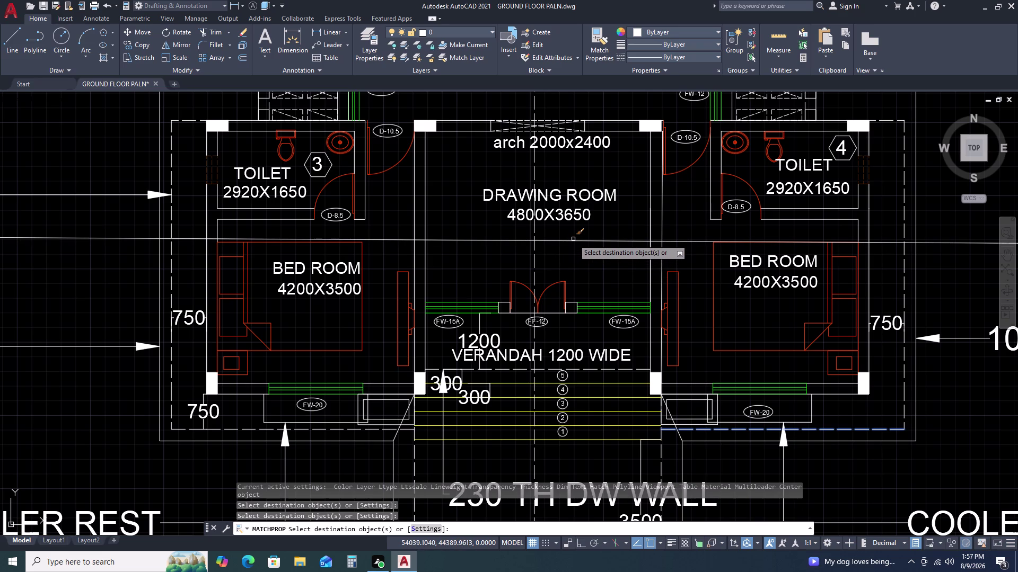
click(576, 241)
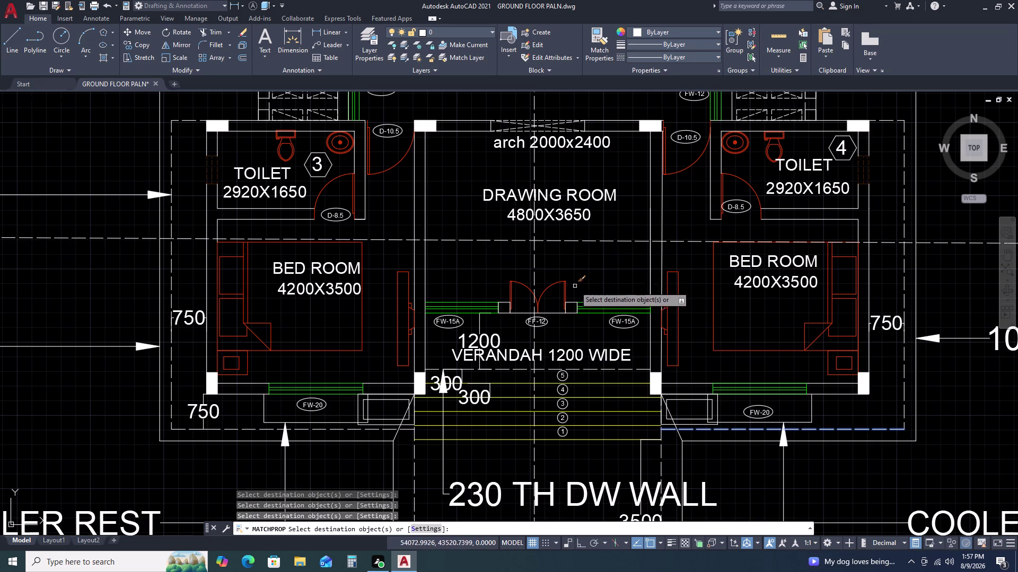
scroll(down, 3)
scroll(up, 3)
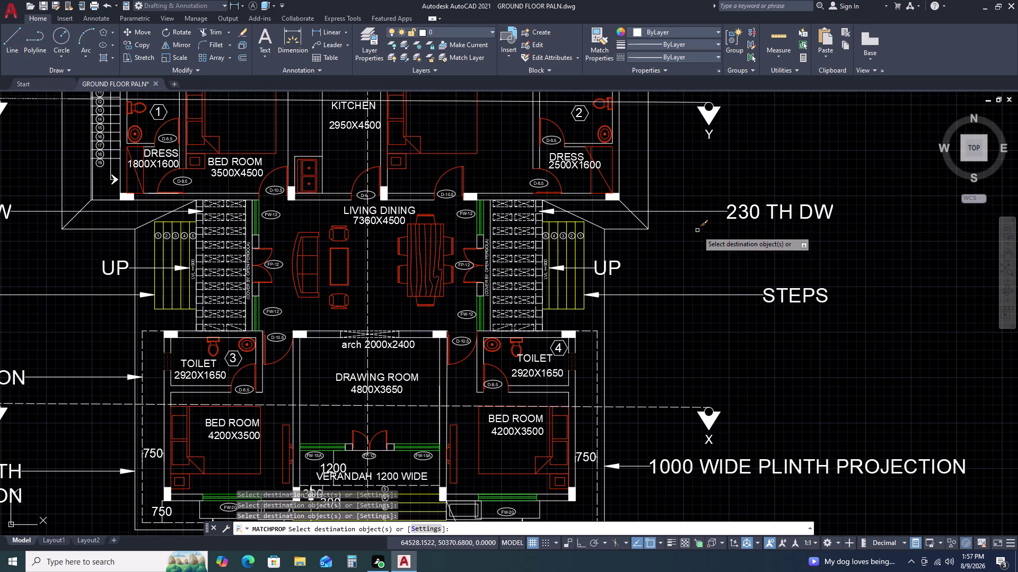
middle_drag(693, 169, 715, 296)
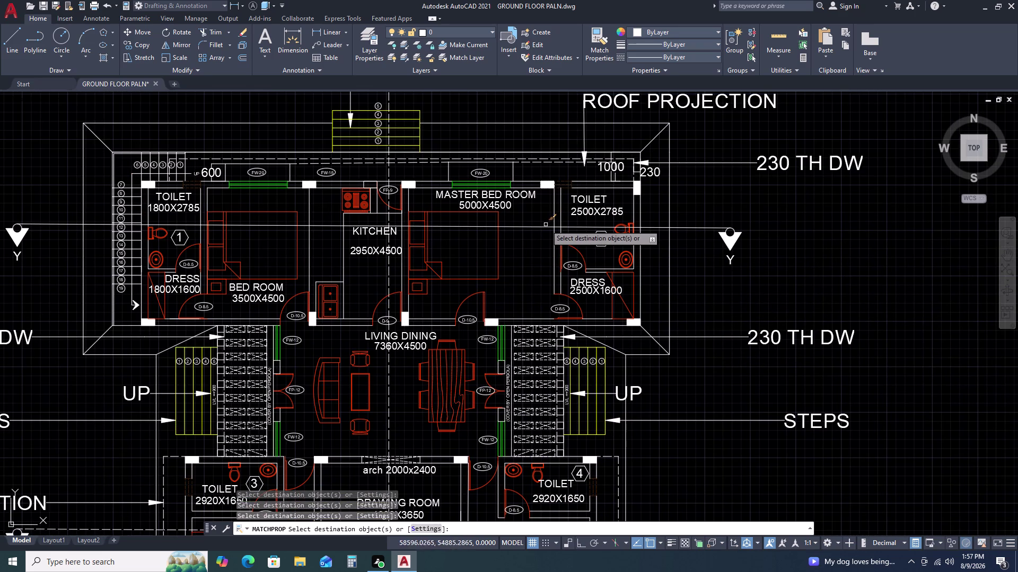
click(537, 226)
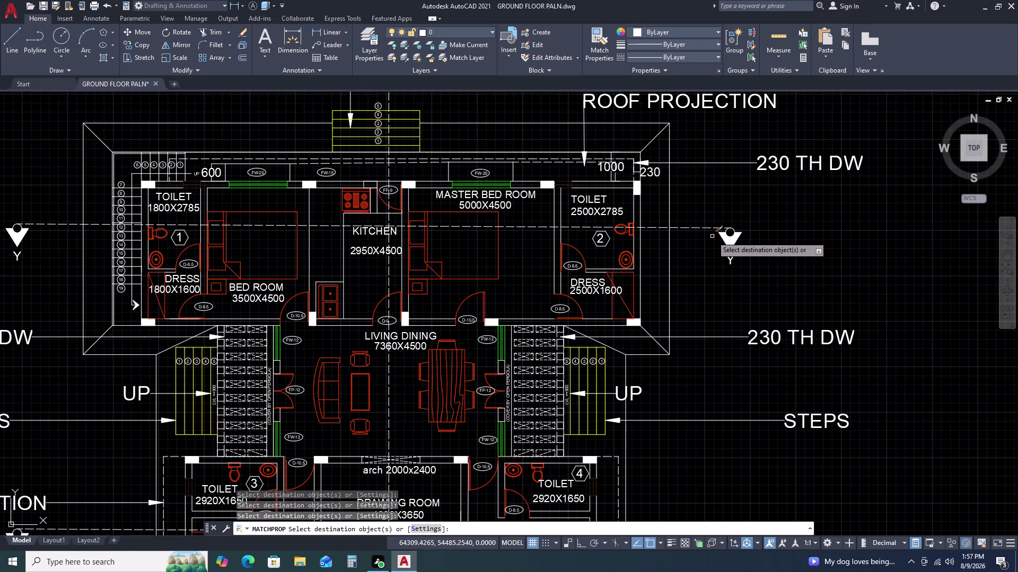
scroll(down, 3)
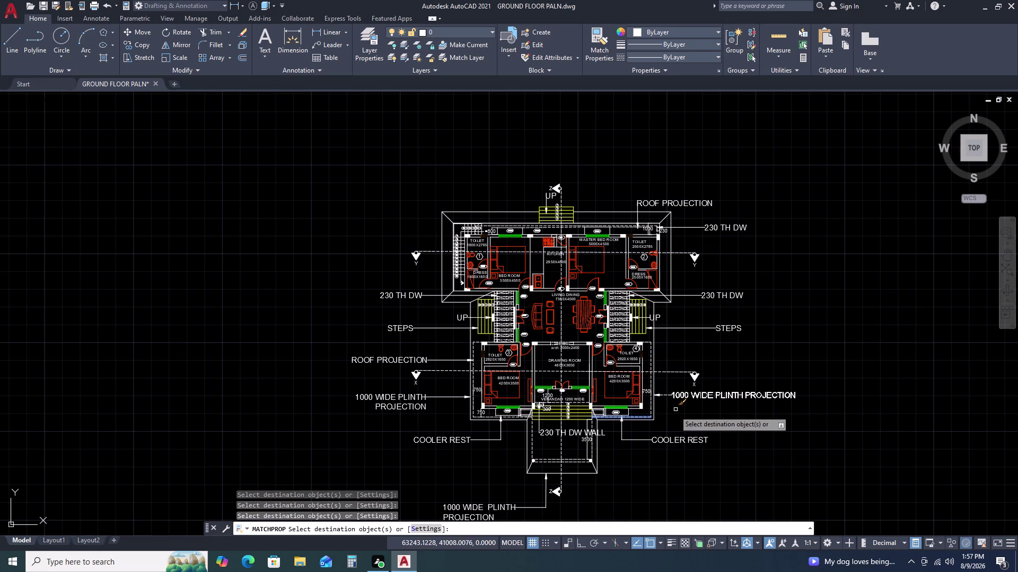
scroll(up, 3)
scroll(down, 3)
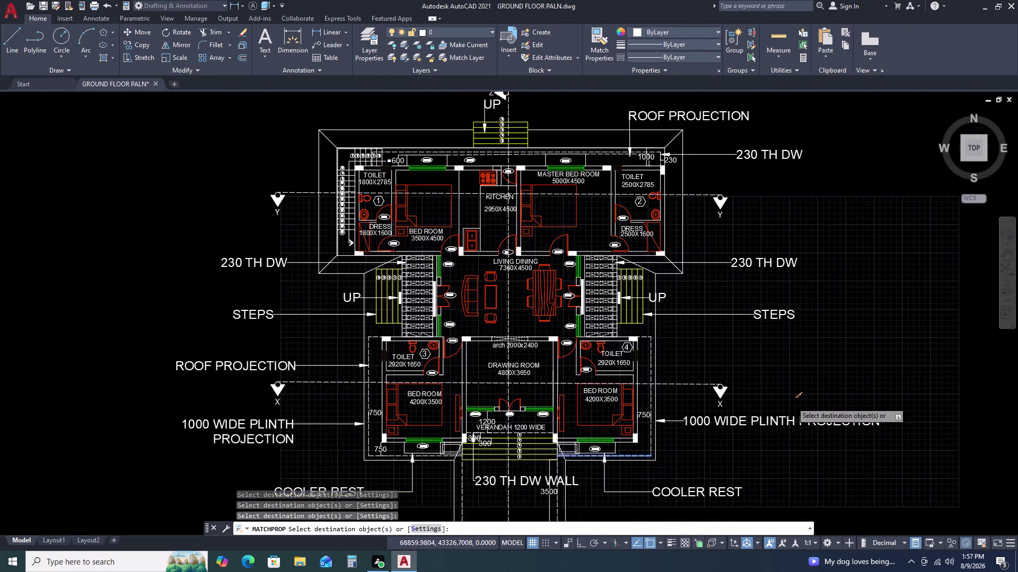
scroll(up, 3)
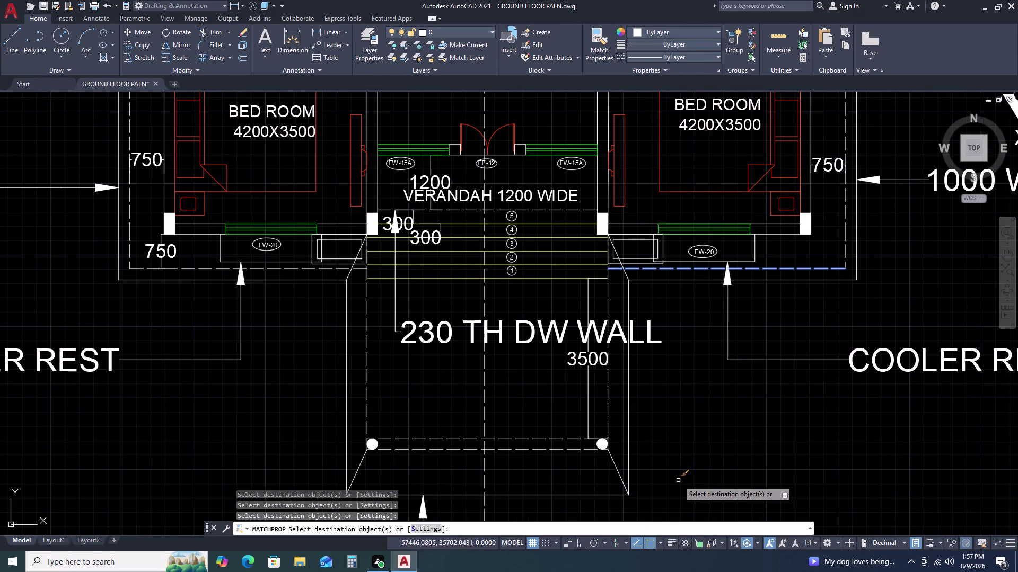
key(Escape)
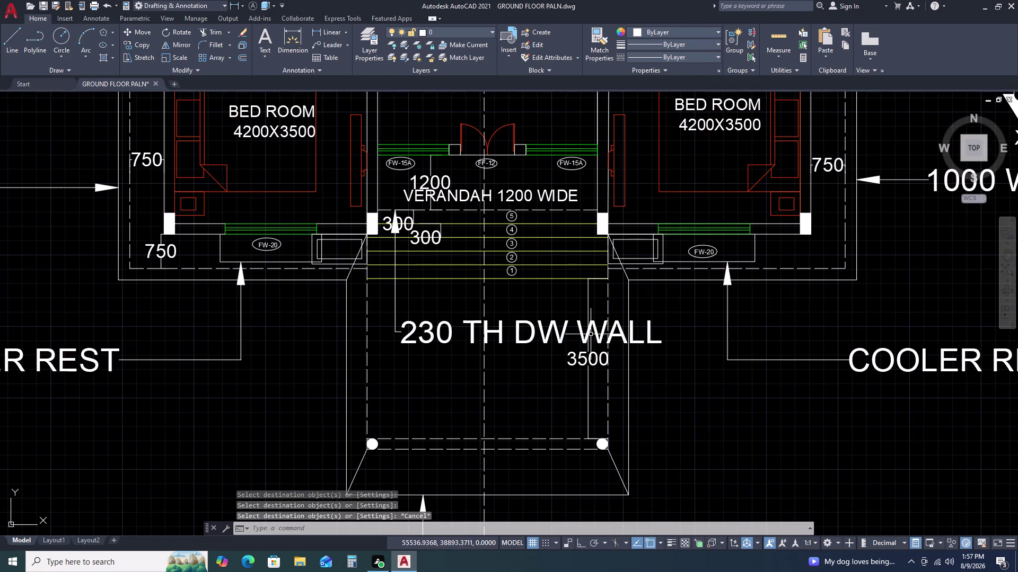
scroll(down, 3)
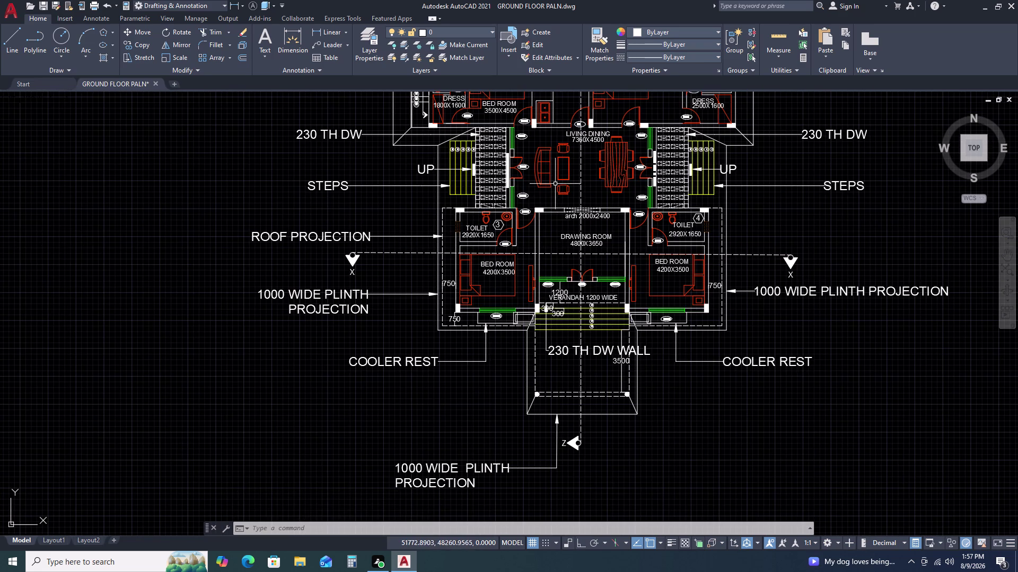
scroll(down, 3)
scroll(up, 3)
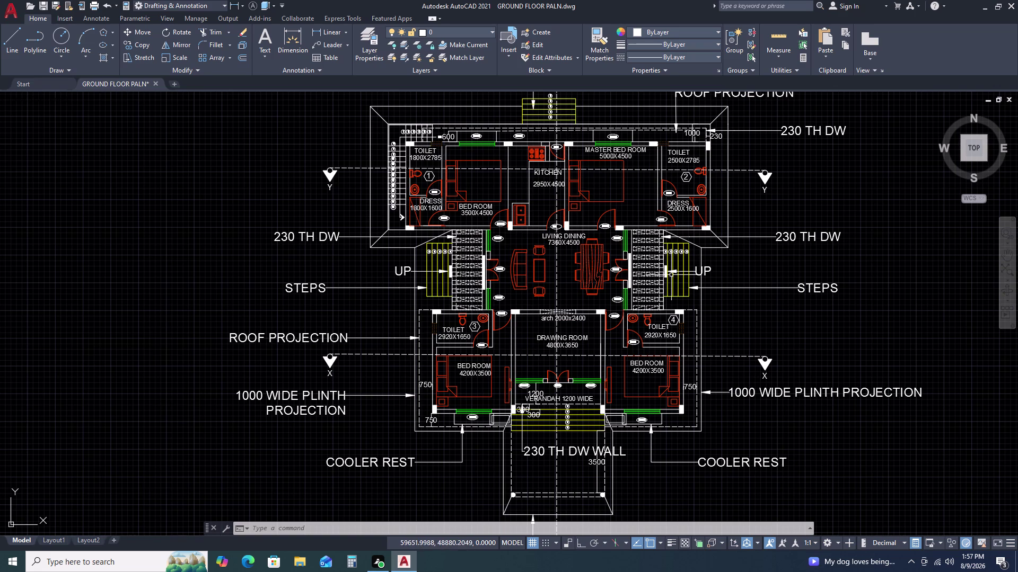
scroll(up, 3)
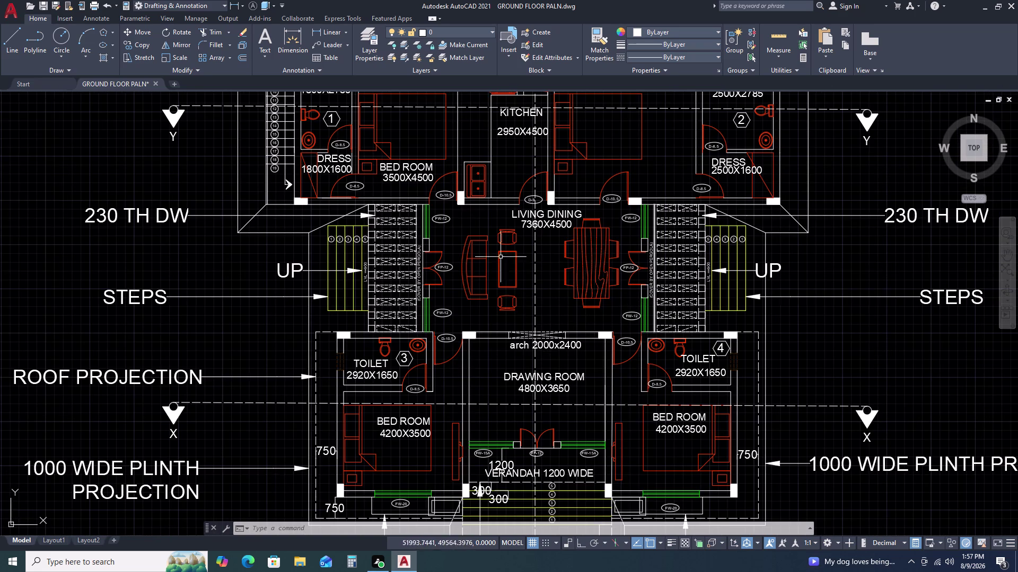
scroll(up, 3)
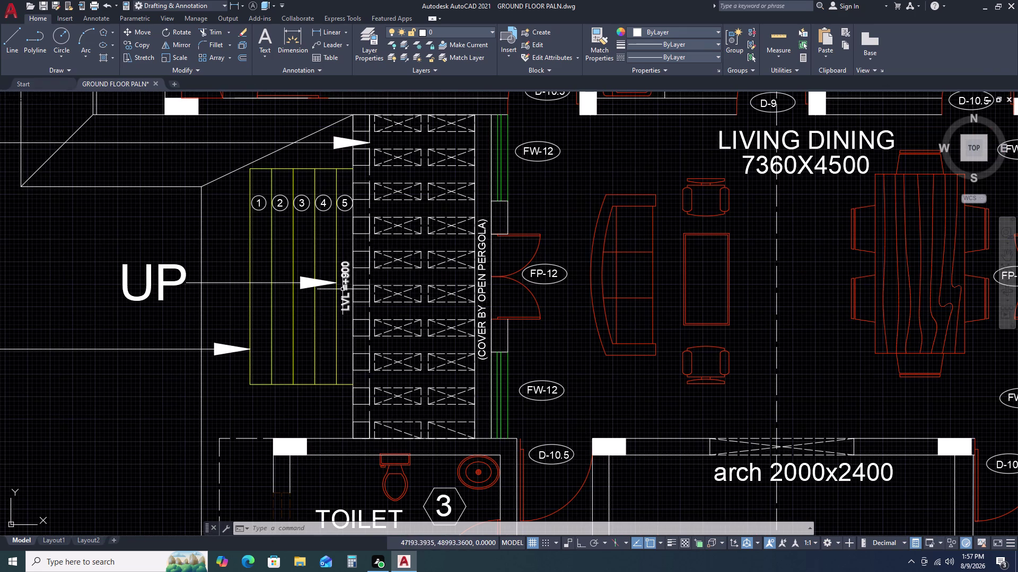
Copy the LVL =+900 level label into open space below the plan.
click(342, 288)
text(C)
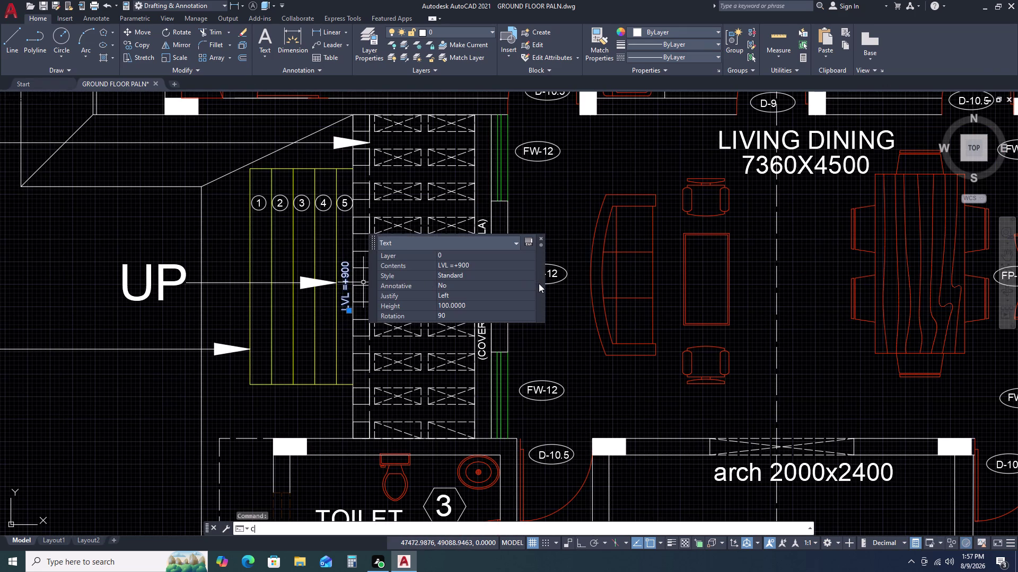
text(O)
key(space)
click(345, 295)
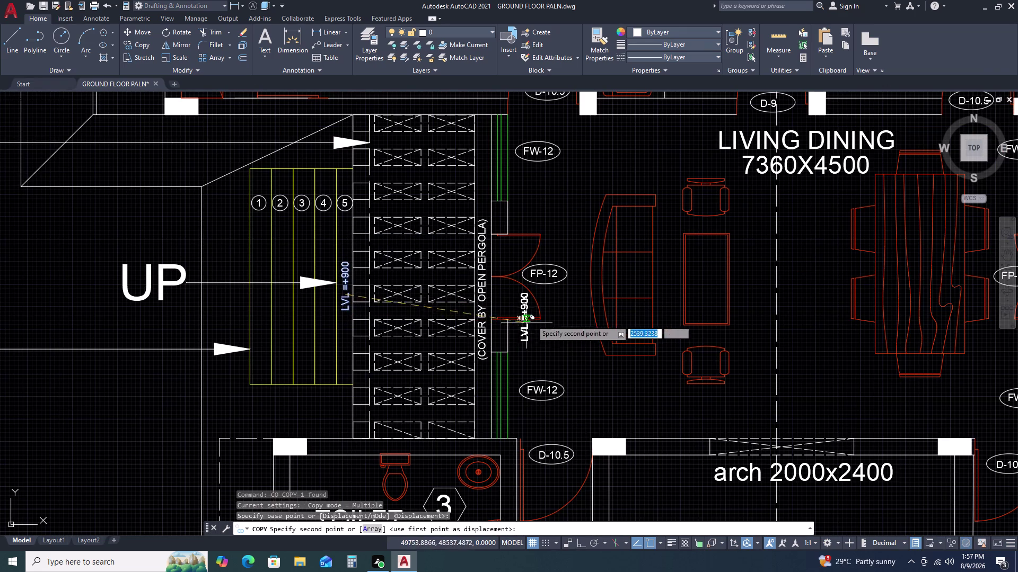
scroll(down, 3)
scroll(down, 3)
scroll(up, 3)
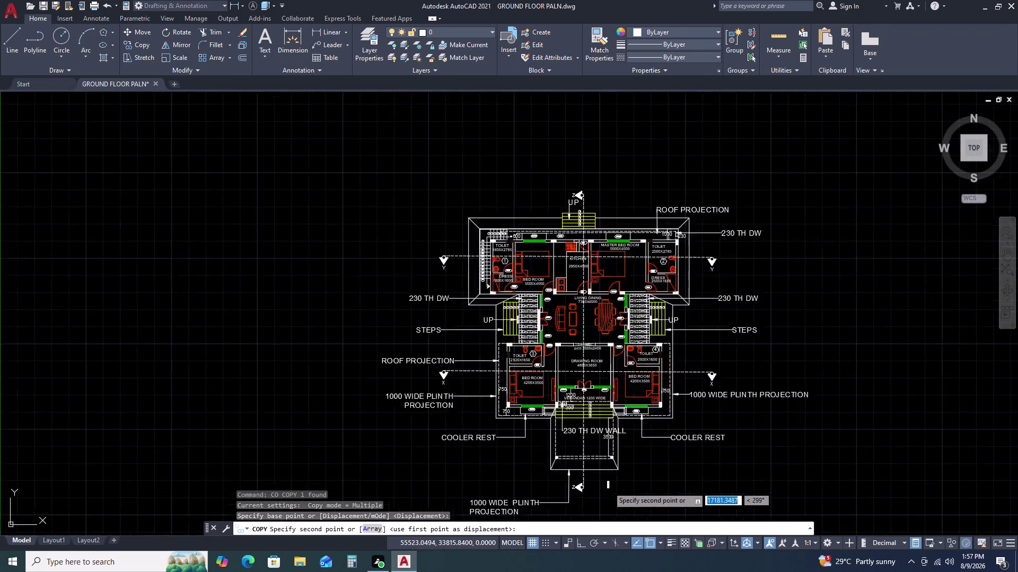
scroll(up, 3)
click(678, 458)
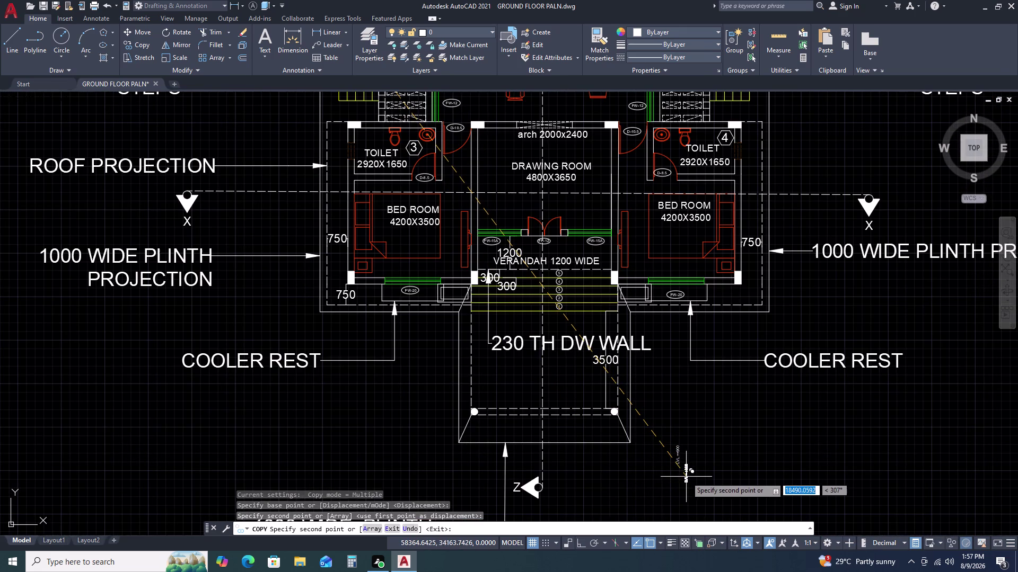
key(Escape)
Rotate the copied level label with ortho on so it reads horizontally.
double_click(692, 466)
click(675, 424)
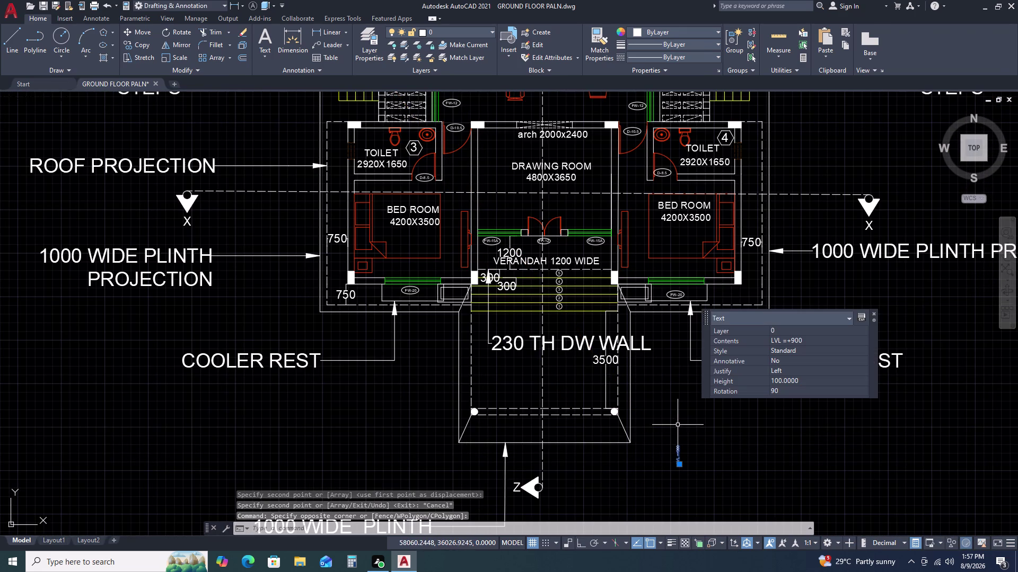
key(r)
text(O)
key(space)
click(707, 430)
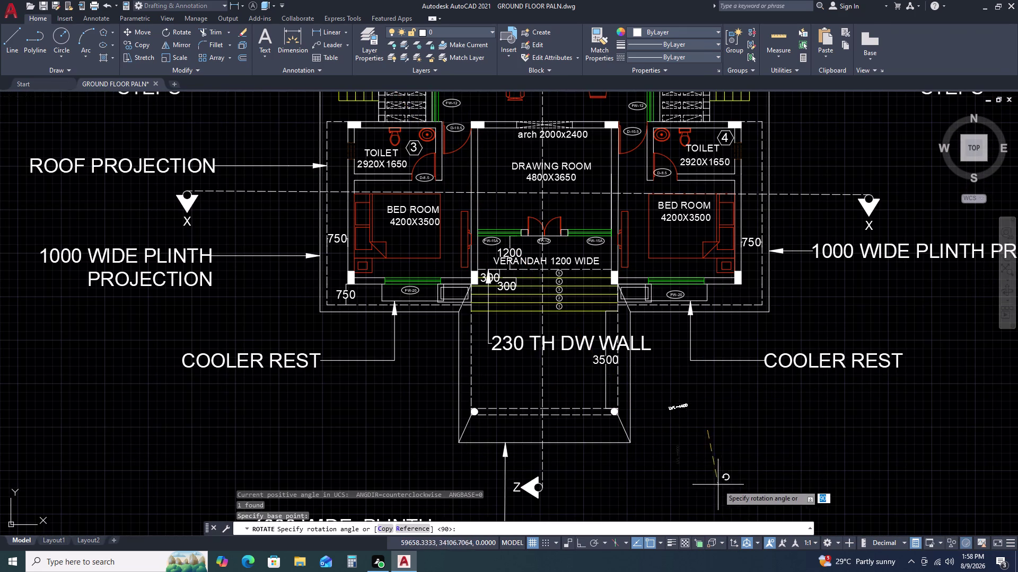
key(F8)
click(696, 485)
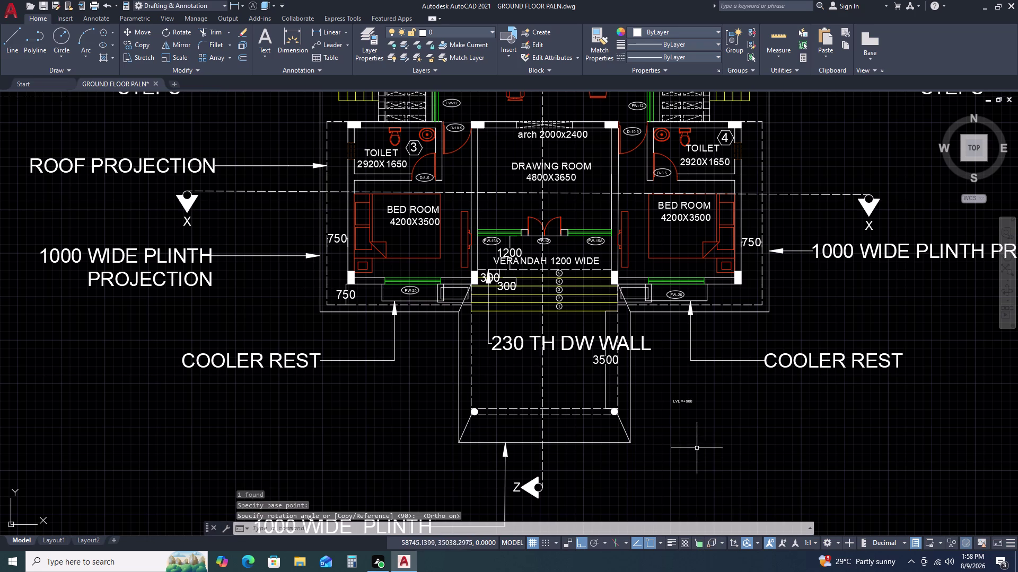
Move the horizontal level label to just below verandah step marker 1.
click(703, 397)
click(683, 418)
text(M)
key(space)
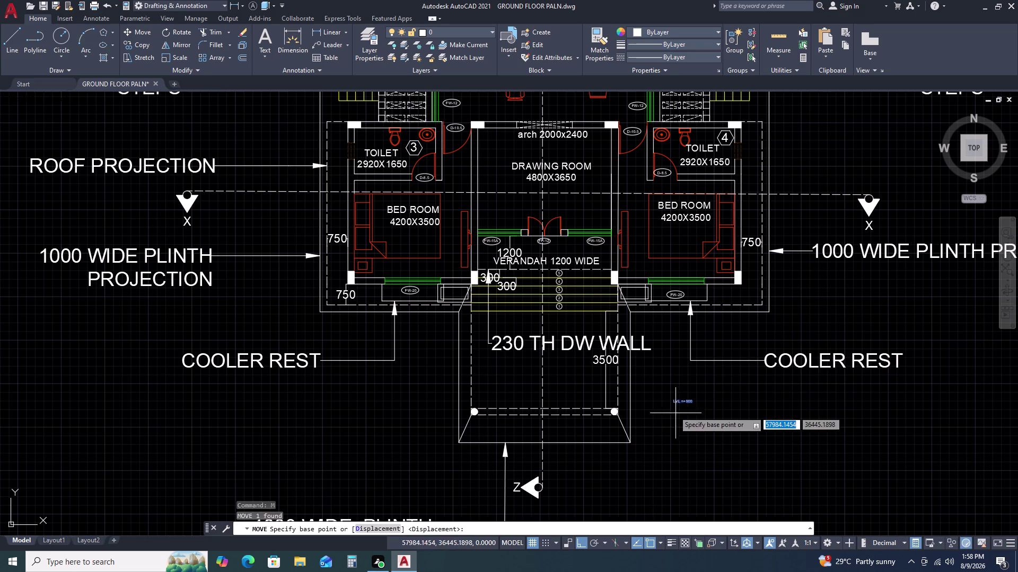
click(671, 402)
key(F8)
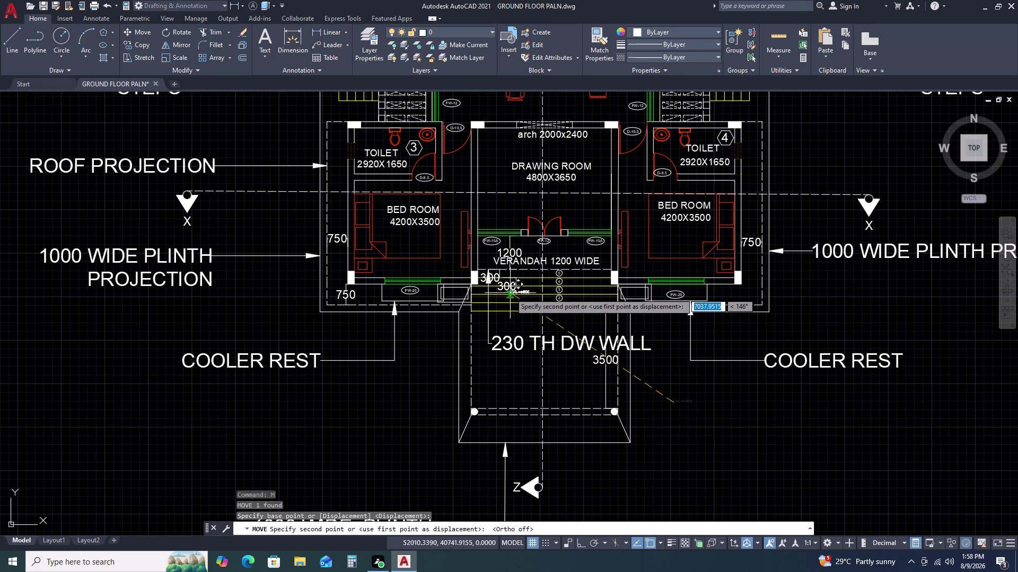
scroll(up, 3)
scroll(up, 3)
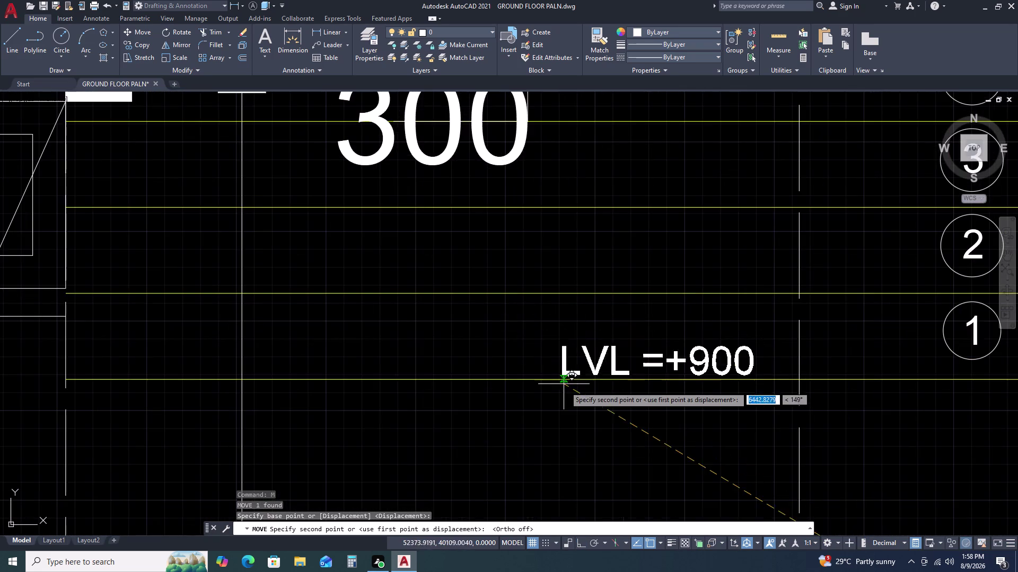
scroll(down, 3)
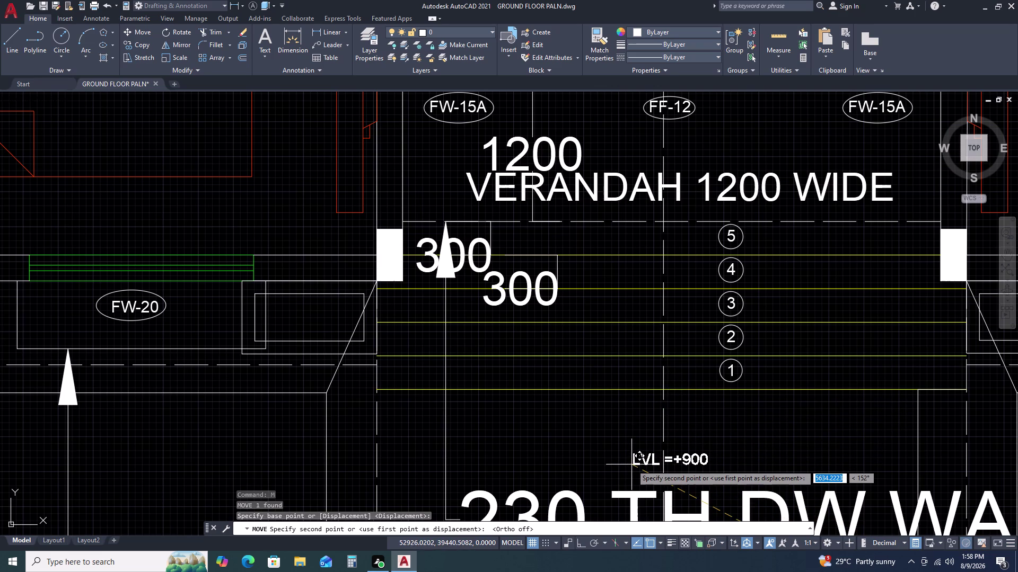
double_click(627, 470)
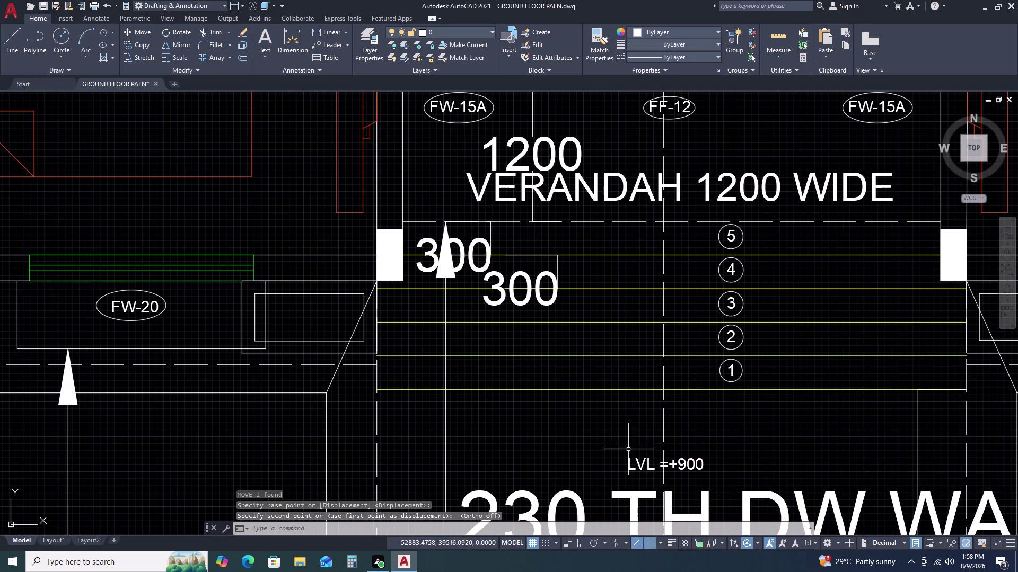
key(Escape)
scroll(down, 3)
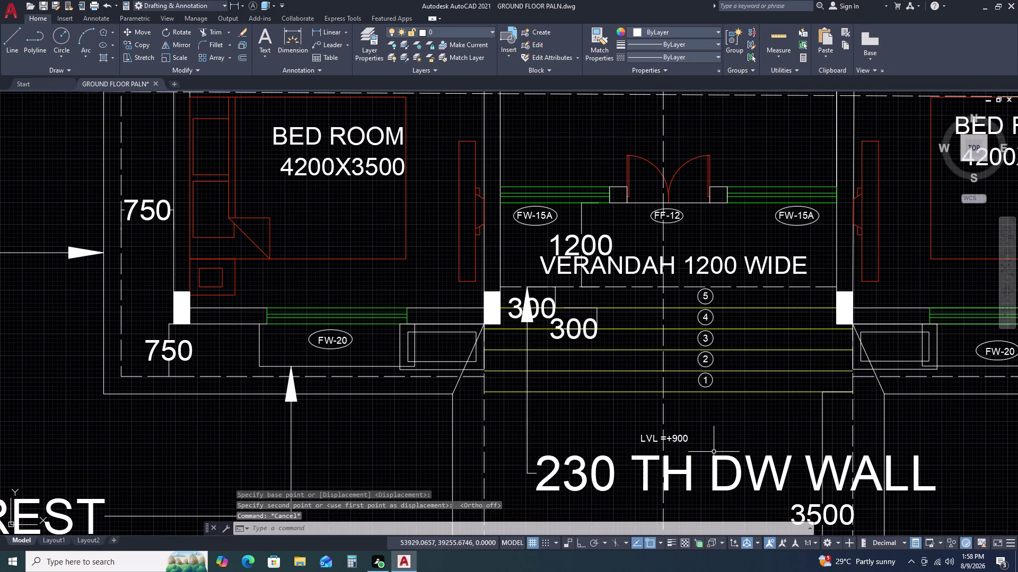
scroll(up, 3)
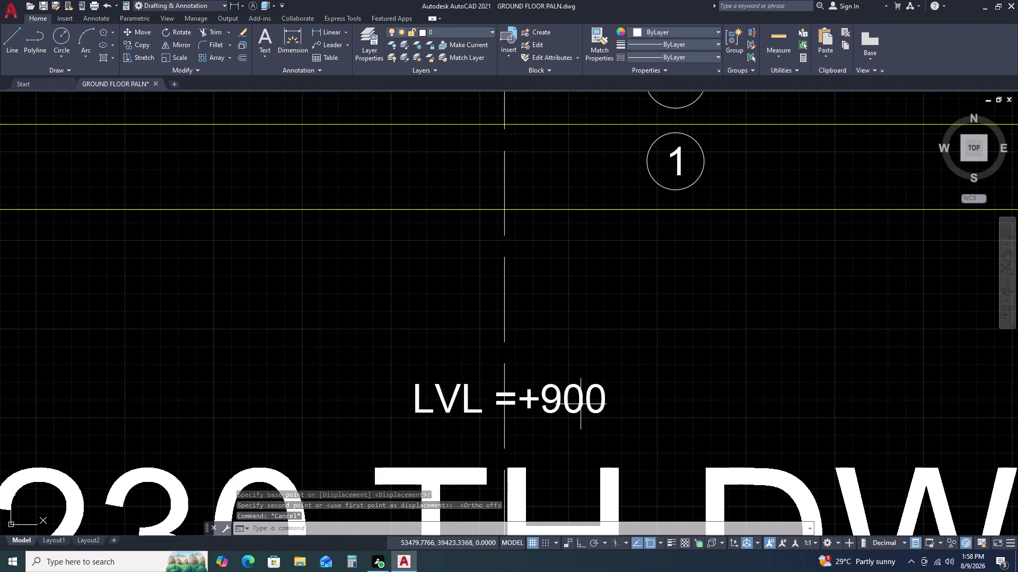
Delete the 9 in the copied level text so it reads LVL =+00.
triple_click(581, 405)
click(558, 399)
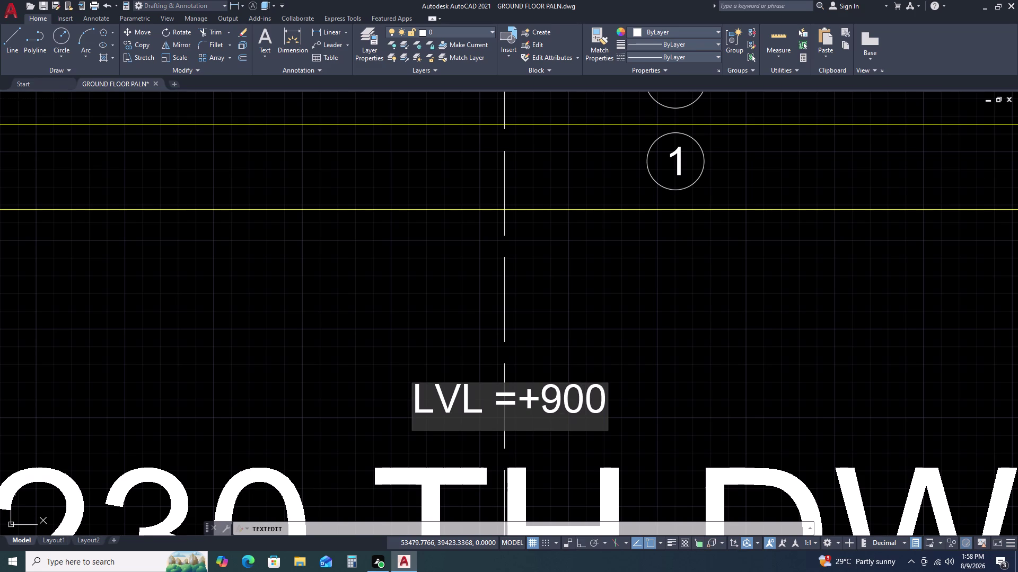
key(BackSpace)
key(Return)
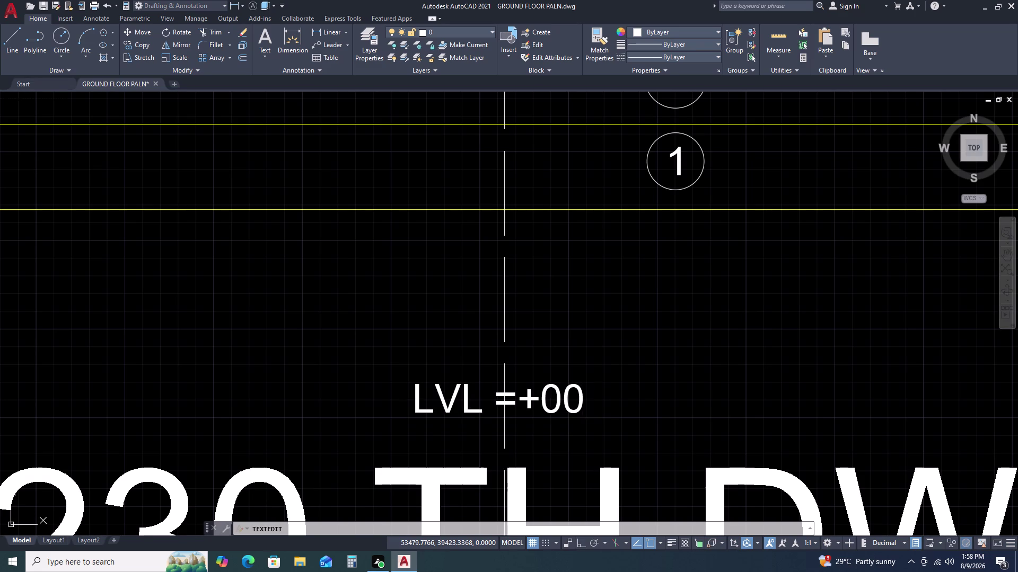
key(Escape)
scroll(down, 3)
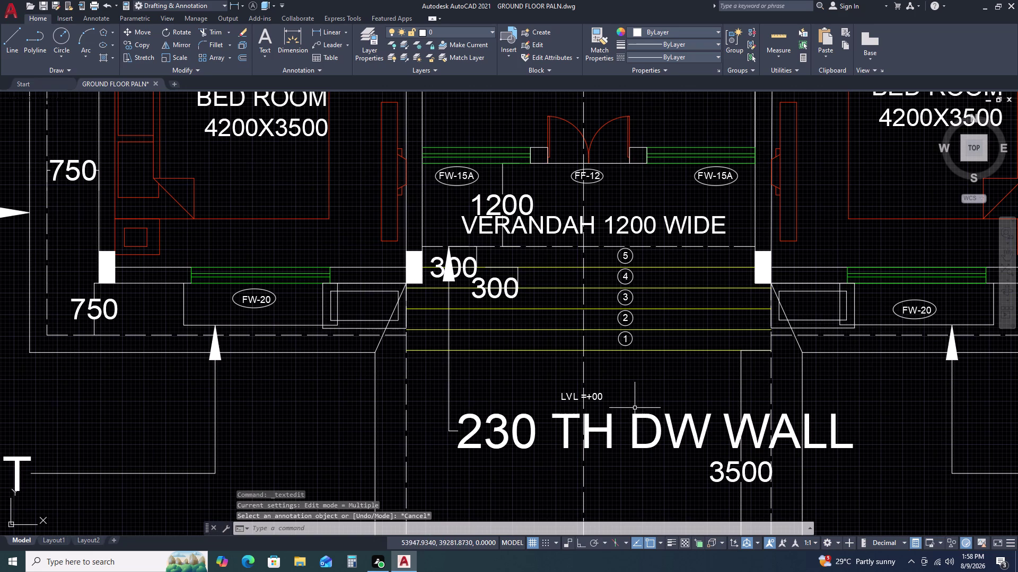
scroll(down, 3)
scroll(down, 3)
scroll(down, 3)
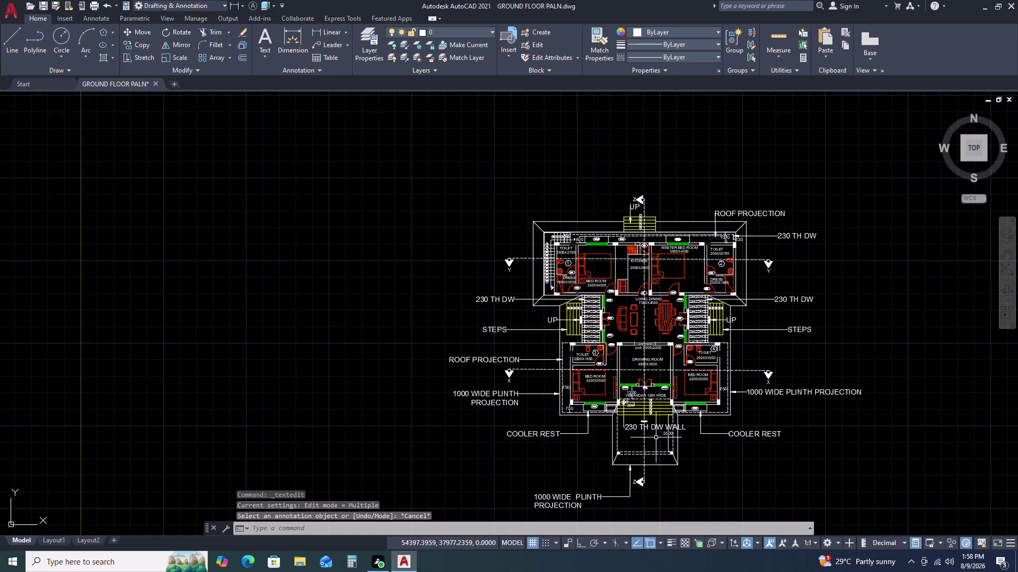
scroll(up, 3)
scroll(down, 3)
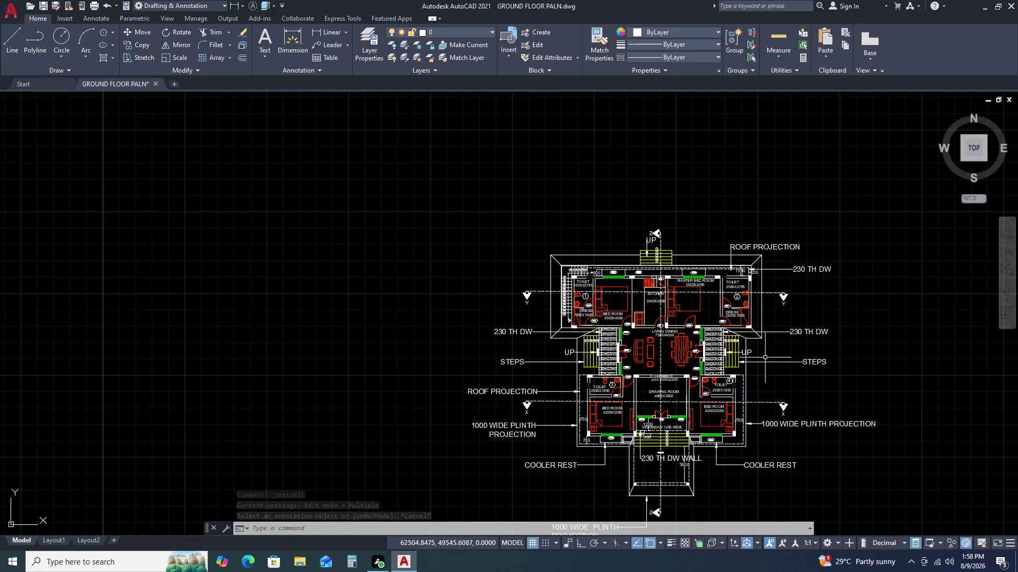
scroll(up, 3)
scroll(up, 3)
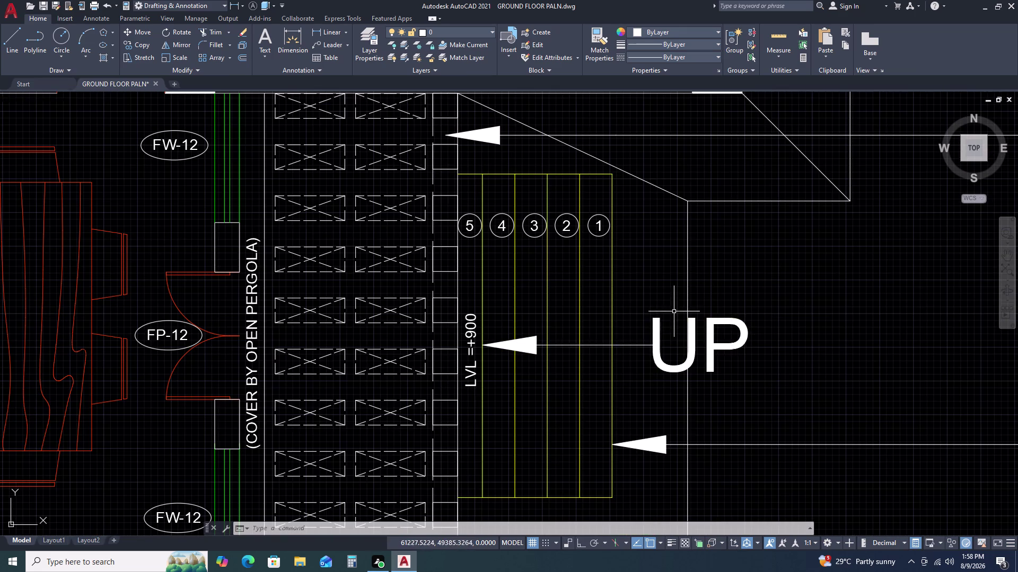
Copy the UP leader from the side steps into open space.
click(673, 311)
click(654, 340)
key(c)
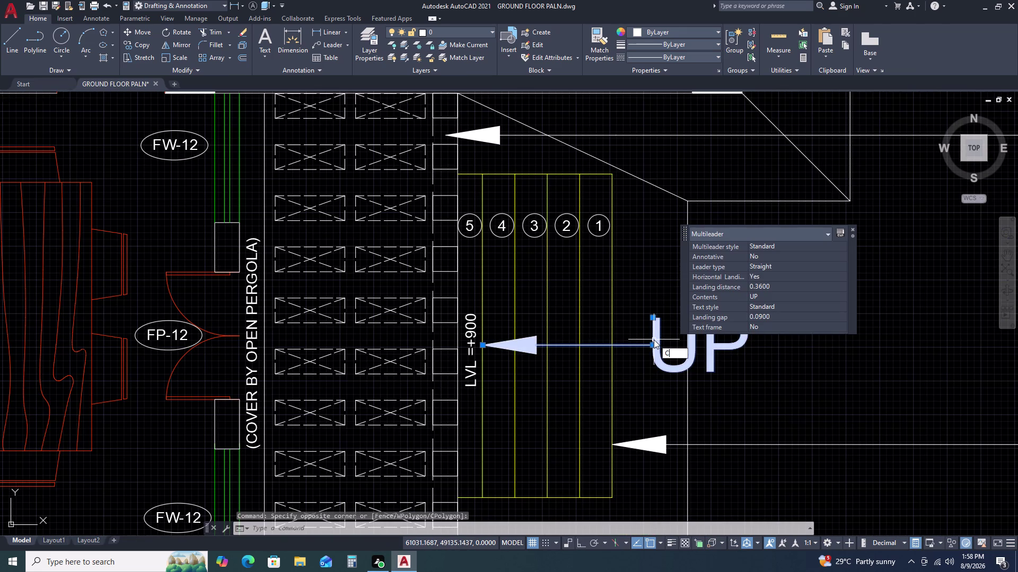
text(O)
key(space)
click(653, 340)
scroll(down, 3)
scroll(down, 3)
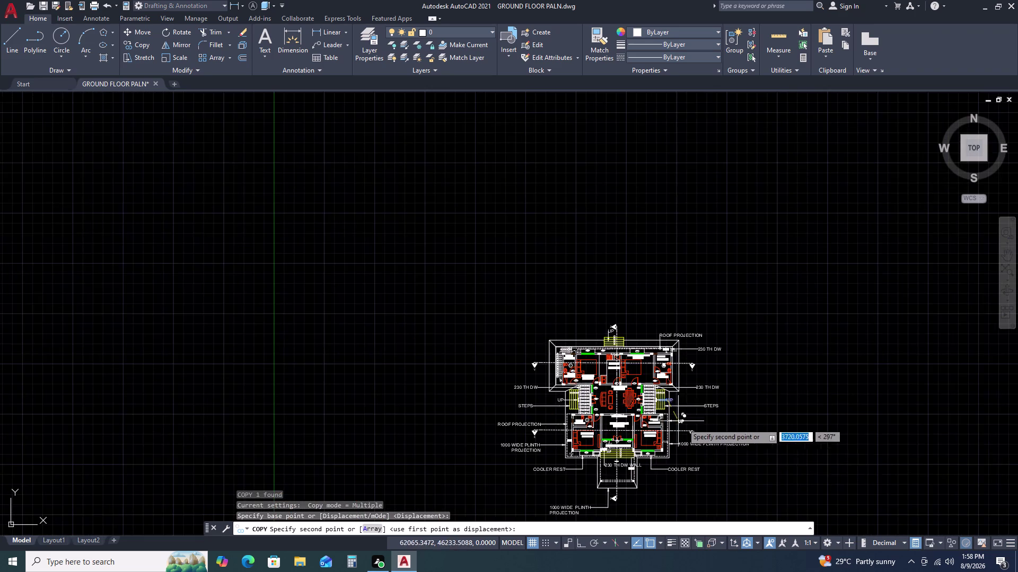
scroll(down, 3)
middle_drag(714, 498, 663, 384)
click(657, 392)
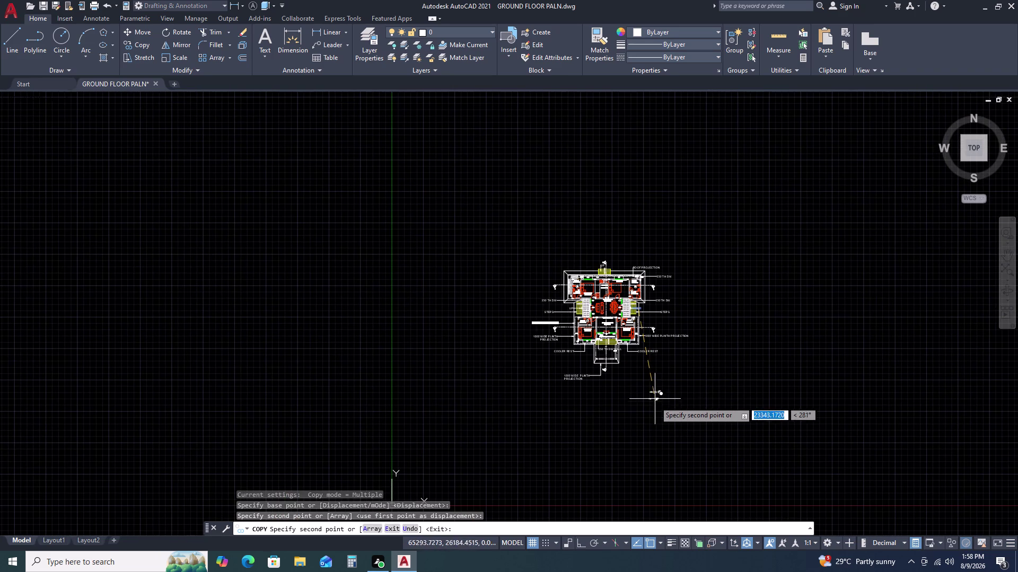
key(Escape)
Rotate the copied UP leader 270° with ortho on.
click(664, 381)
click(647, 422)
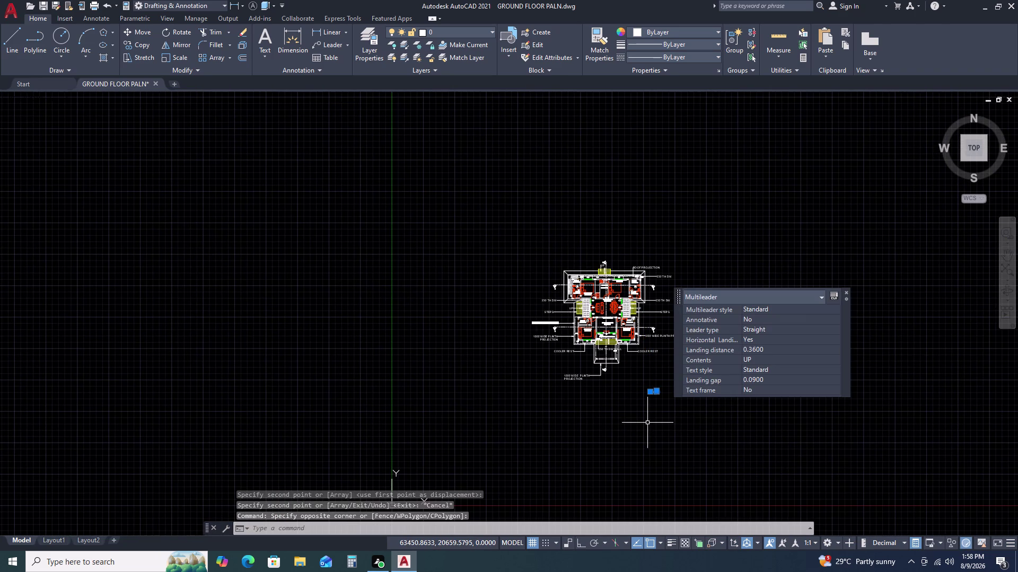
text(RO)
key(space)
double_click(687, 396)
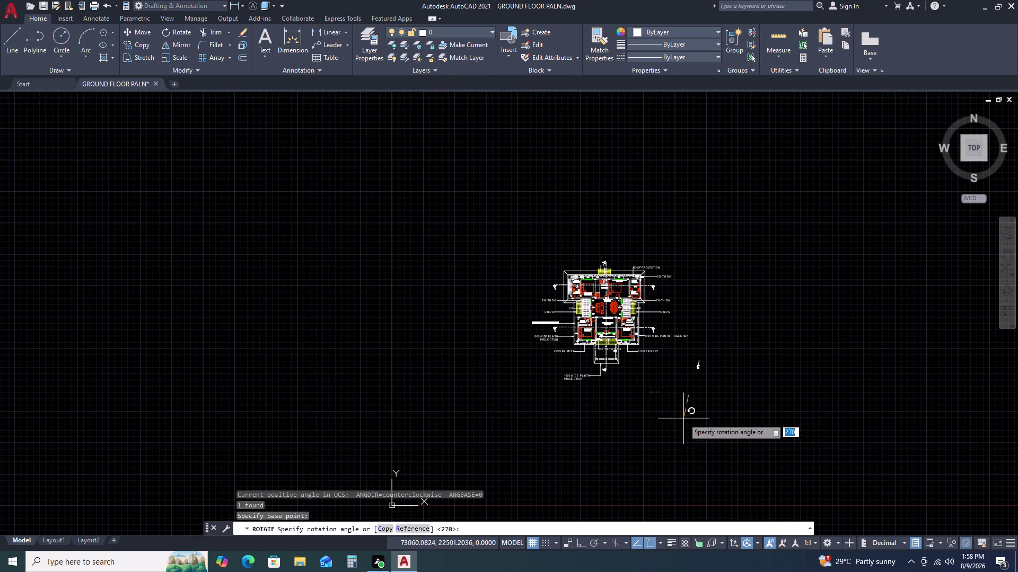
key(F8)
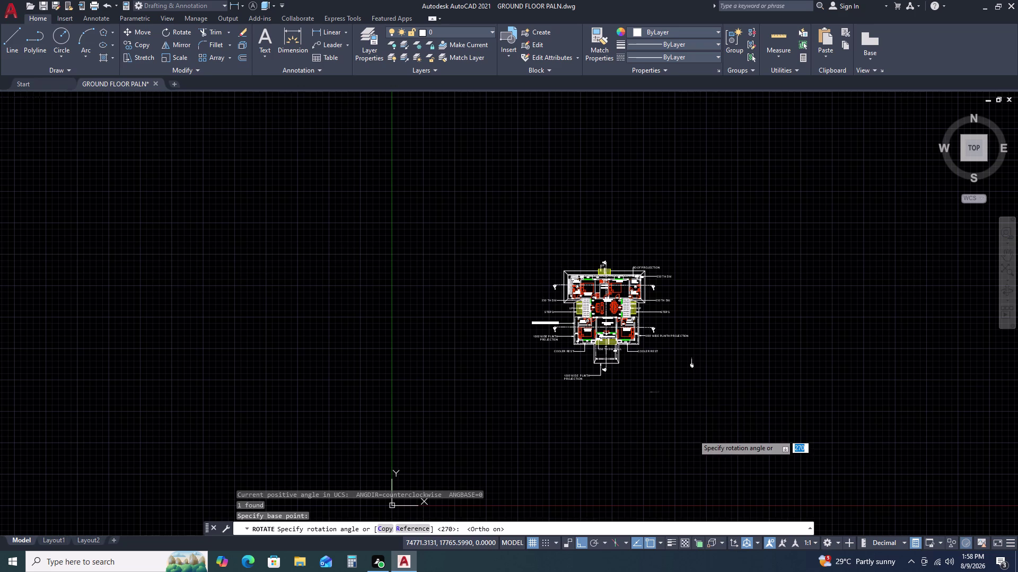
click(693, 435)
scroll(up, 3)
Begin moving the rotated UP leader toward the front verandah steps.
click(700, 354)
double_click(624, 431)
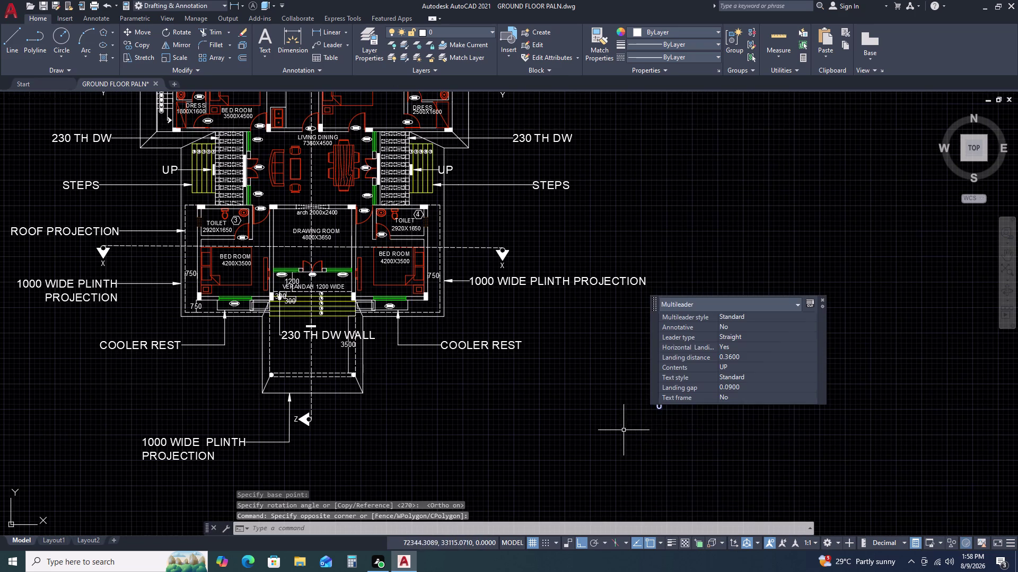
middle_drag(645, 413, 573, 394)
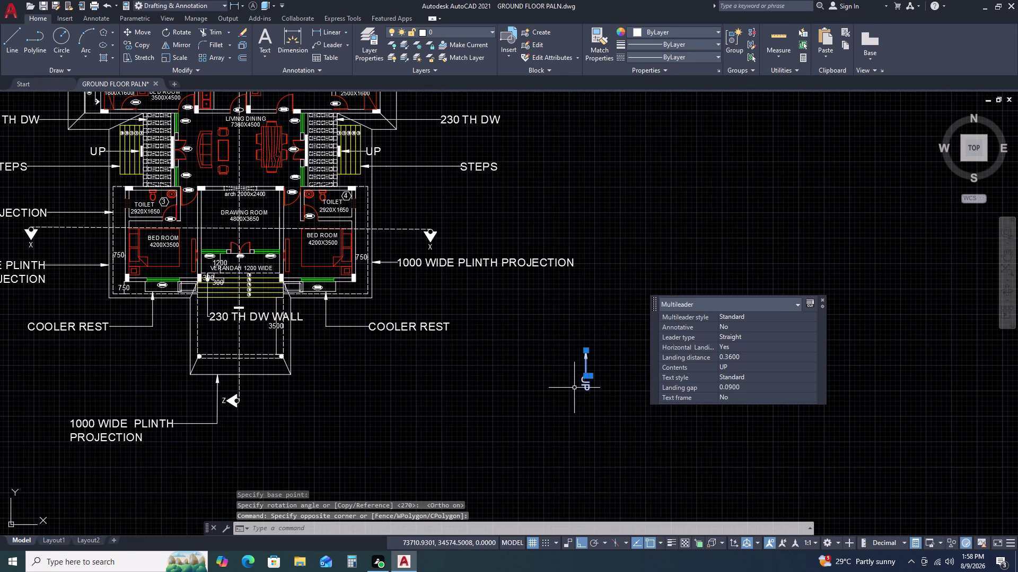
key(m)
key(space)
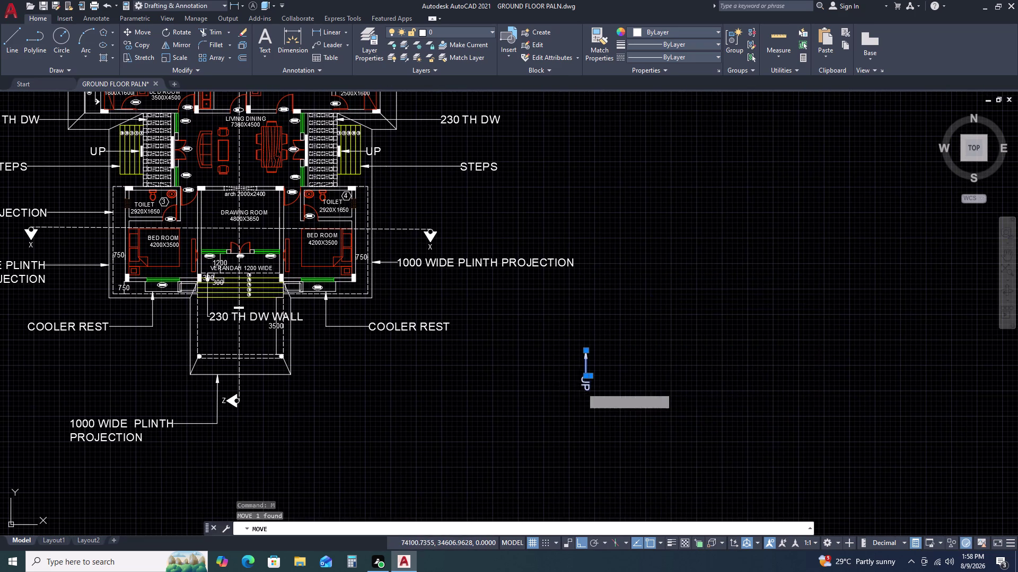
click(583, 352)
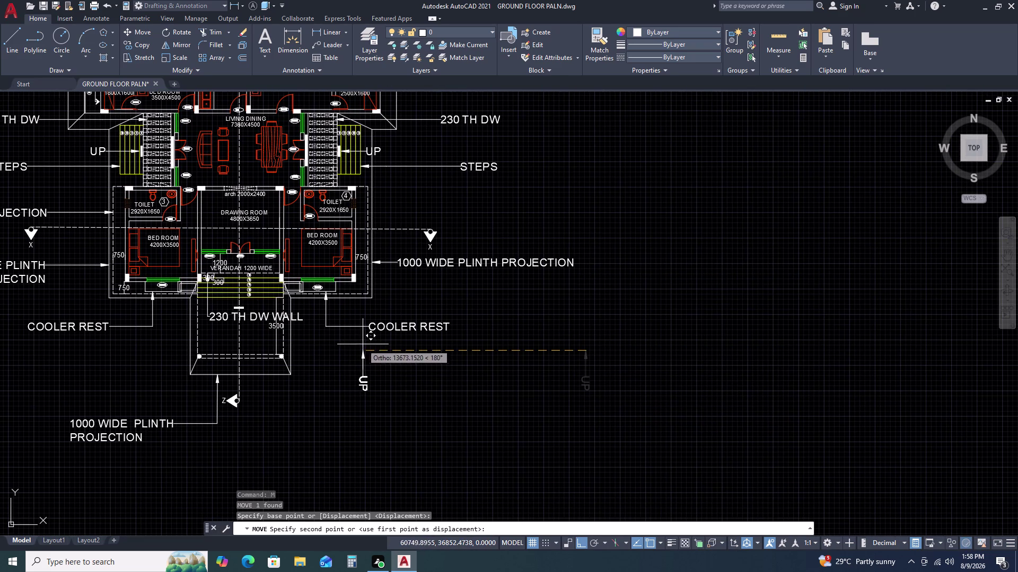
key(F8)
scroll(up, 3)
scroll(up, 3)
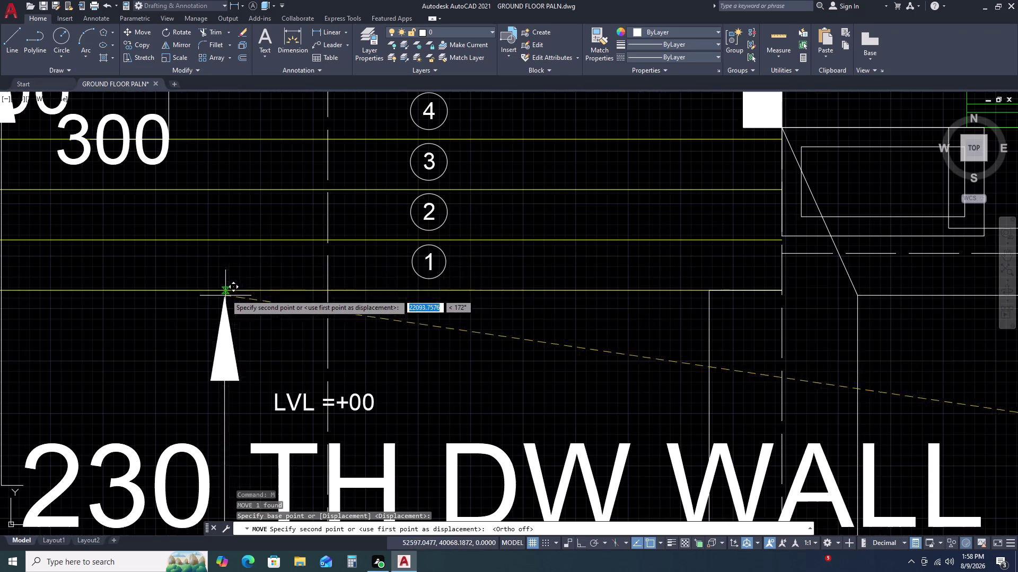
scroll(down, 3)
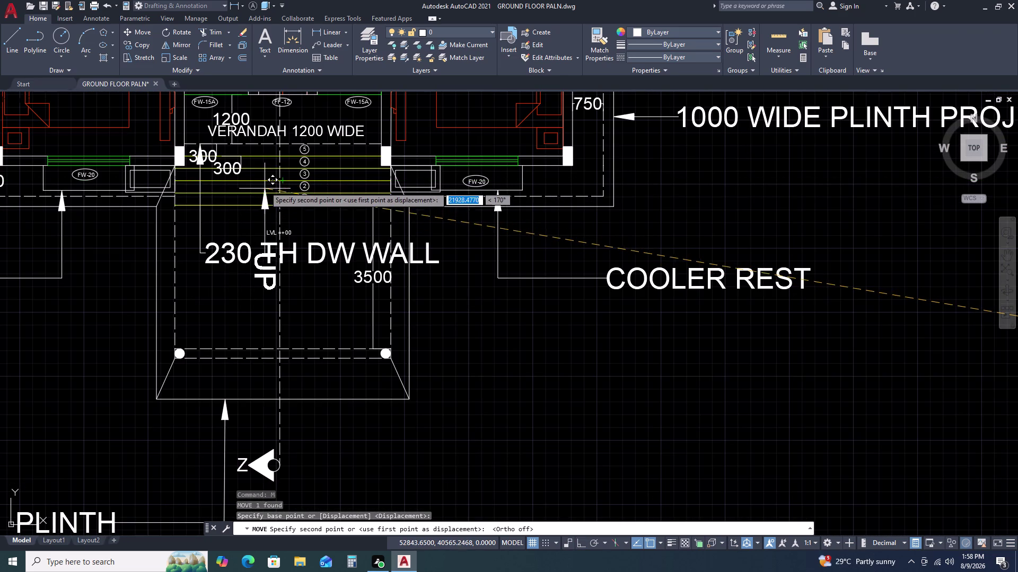
Drop the UP label onto the front steps and lower the 230 TH DW WALL text below it.
click(270, 158)
key(Escape)
click(221, 239)
click(217, 268)
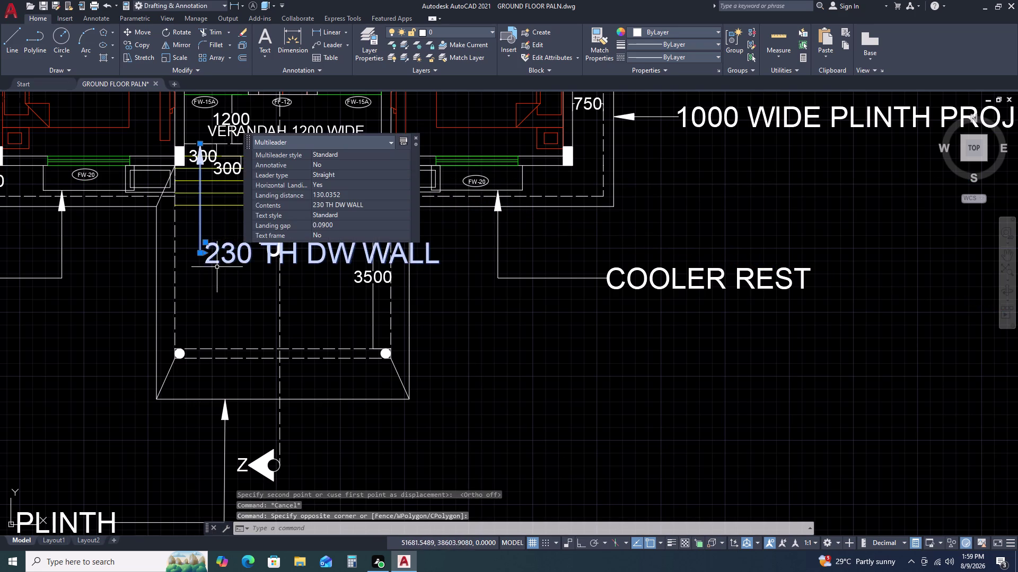
click(207, 240)
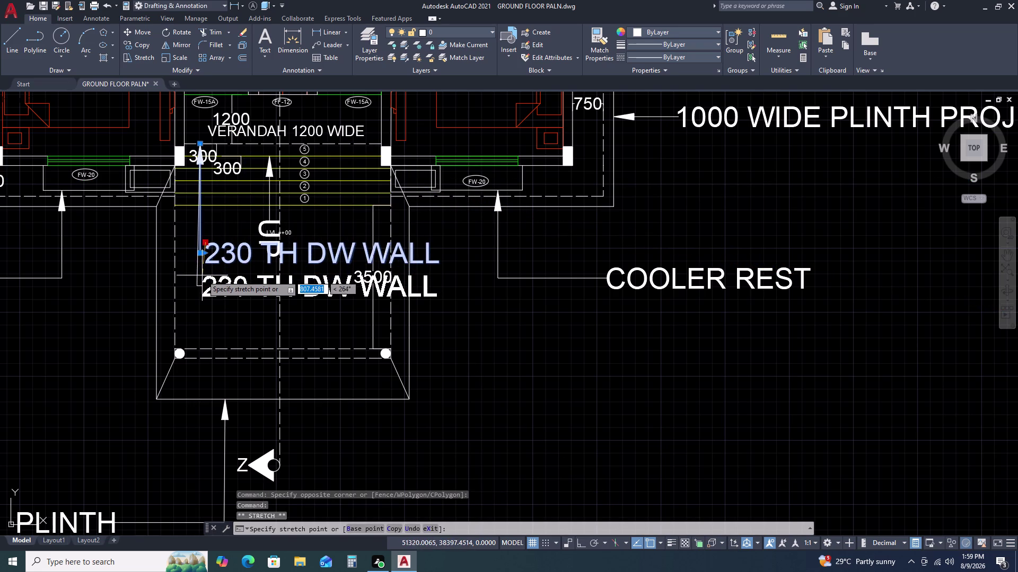
click(198, 285)
key(Escape)
Move the LVL =+00 text beside the UP label with M.
scroll(down, 3)
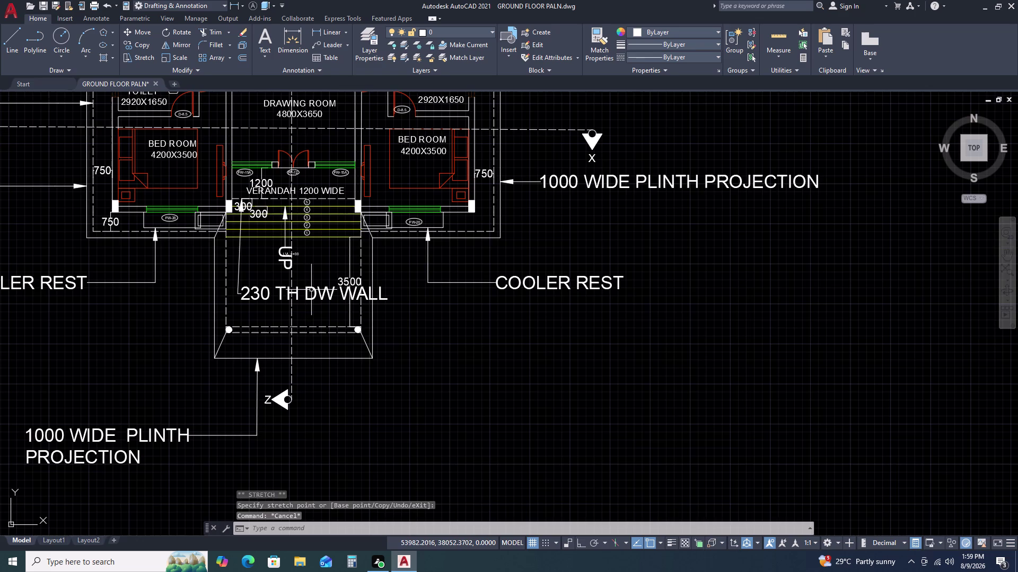
scroll(up, 3)
click(341, 264)
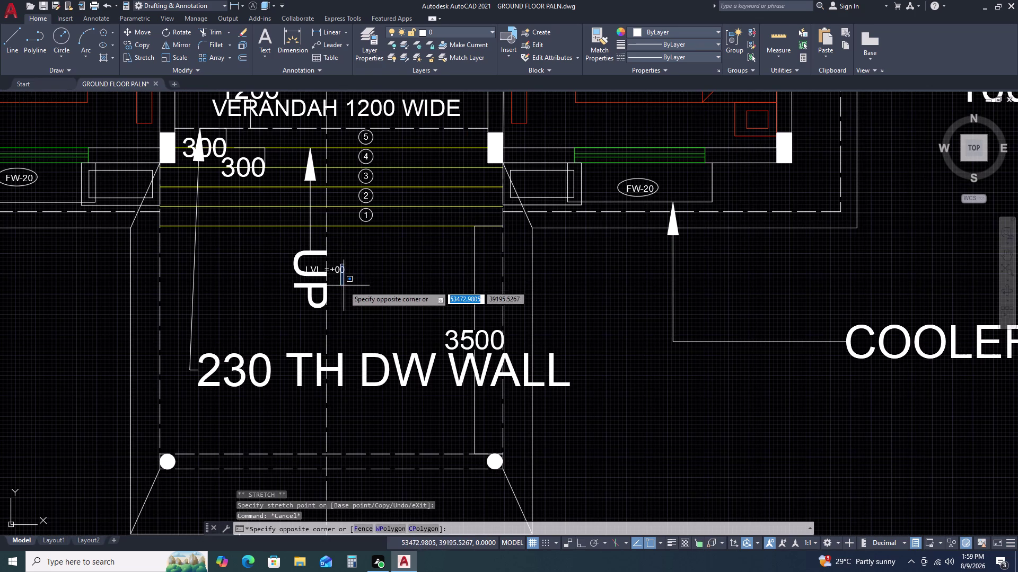
click(343, 286)
click(338, 271)
text(M)
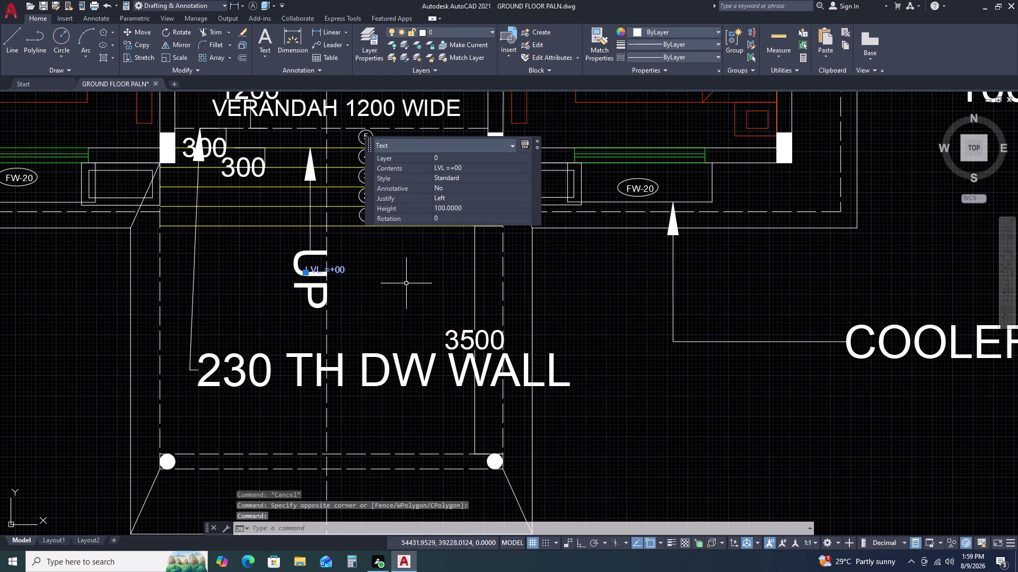
key(space)
click(418, 286)
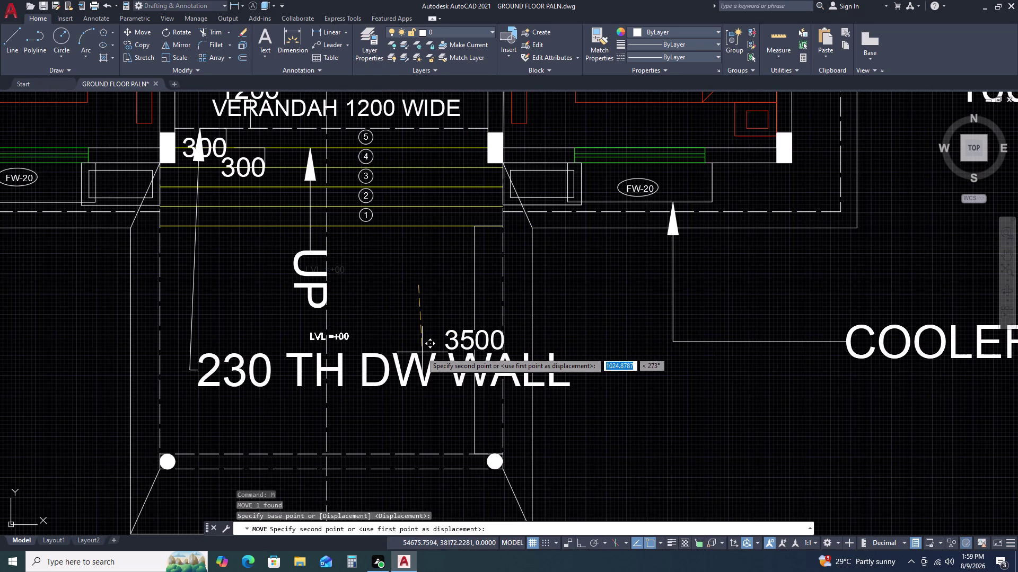
click(422, 353)
key(Escape)
scroll(down, 3)
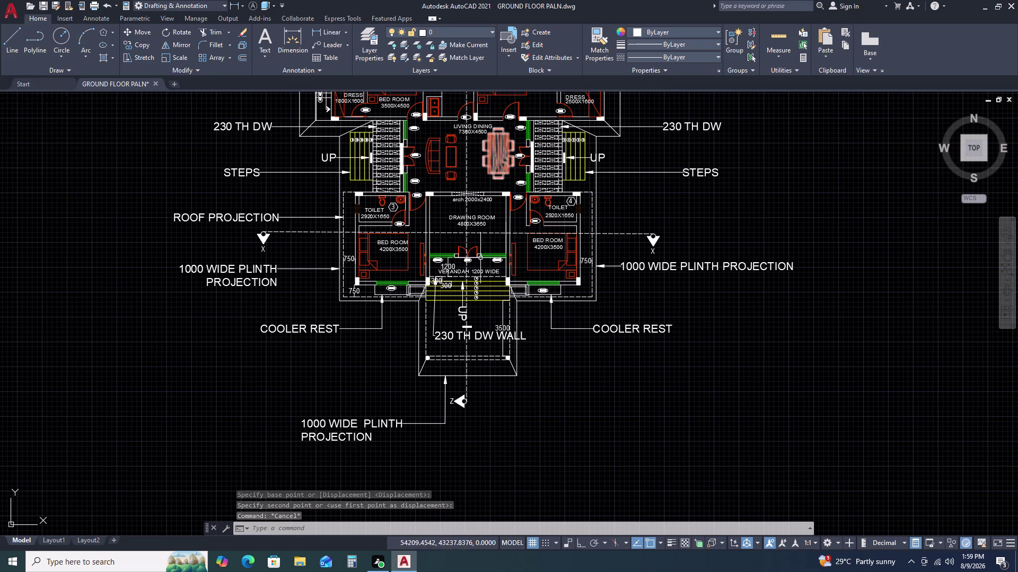
scroll(up, 3)
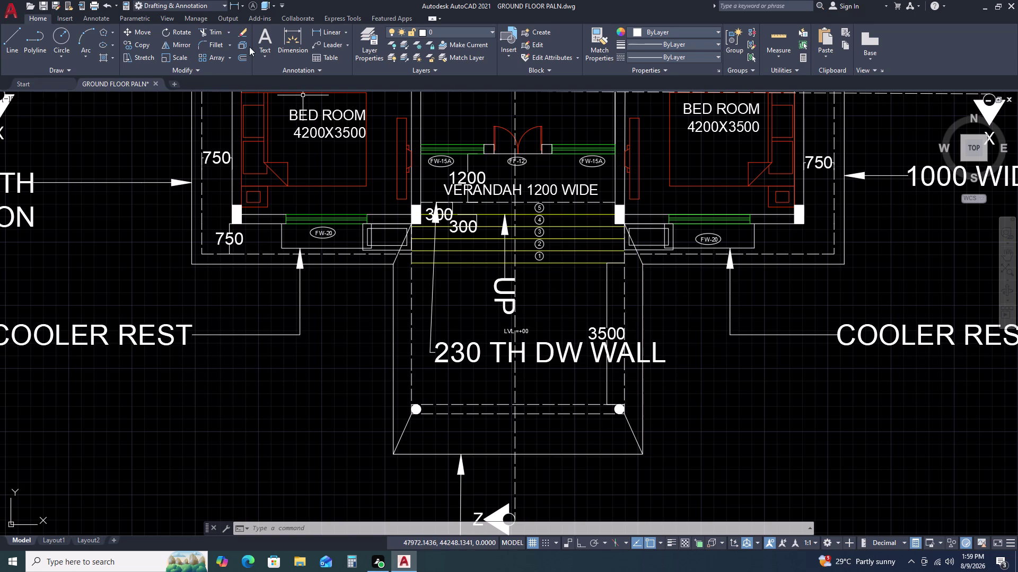
click(338, 33)
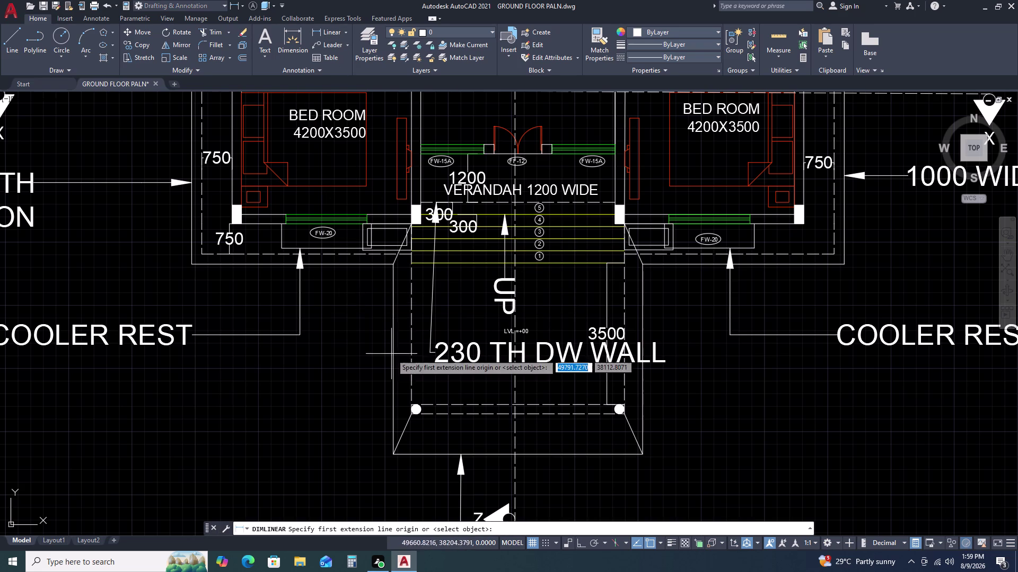
Place a 450 dimension on the left of the entrance and reposition its text.
click(393, 327)
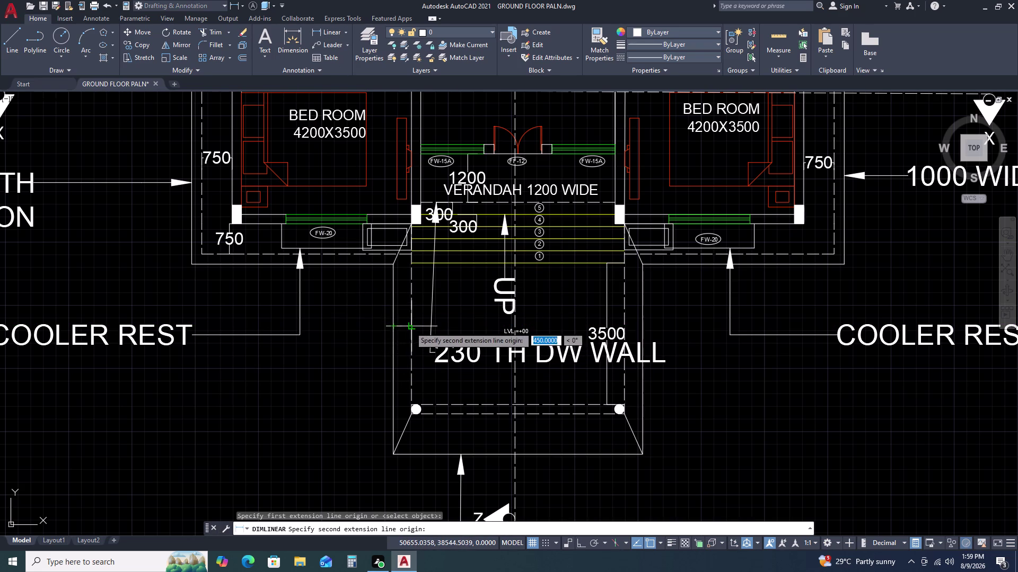
click(412, 328)
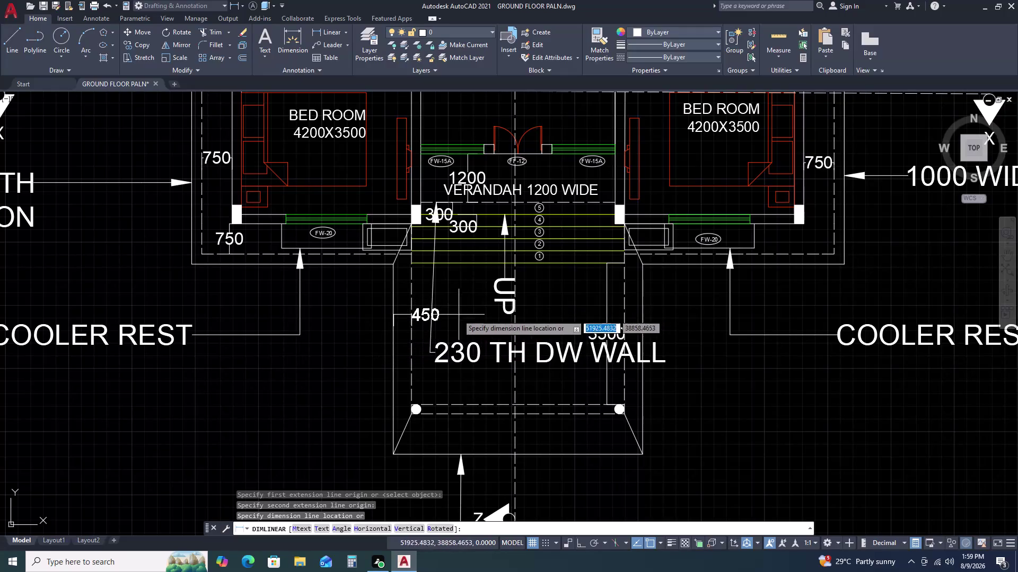
click(413, 317)
click(425, 321)
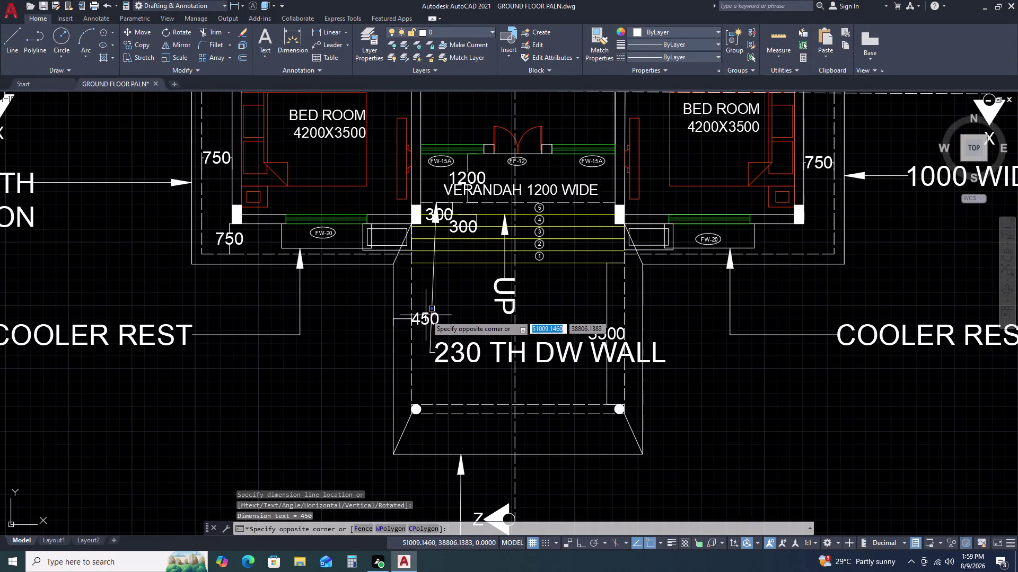
click(426, 314)
click(423, 318)
click(423, 318)
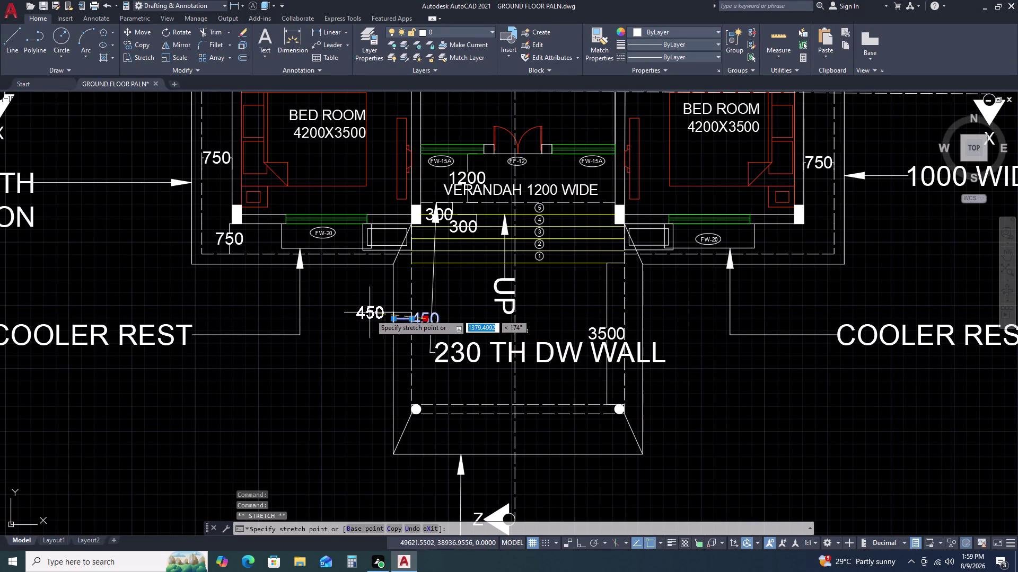
click(372, 318)
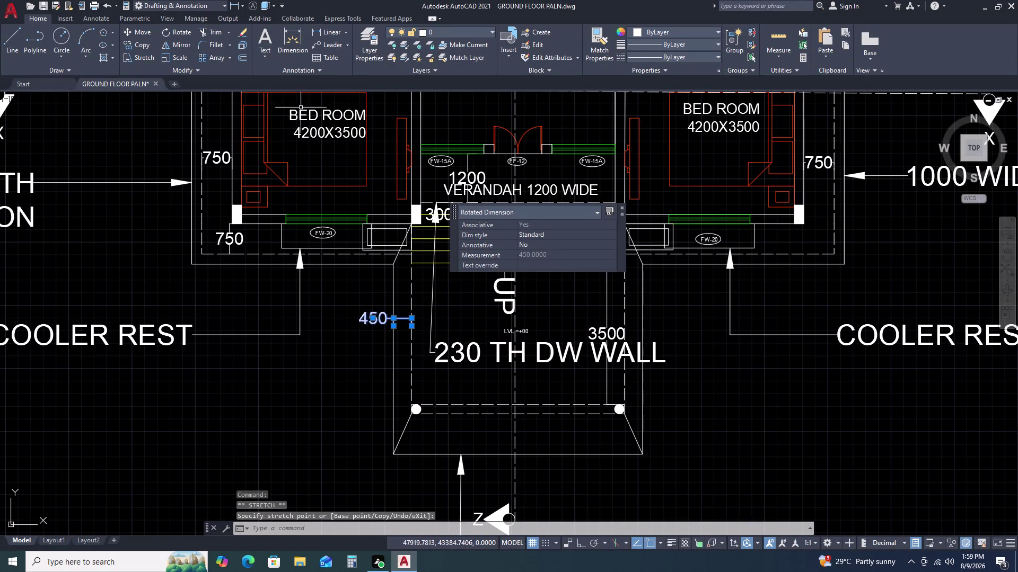
Dimension the right side of the entrance platform as 450.
click(331, 37)
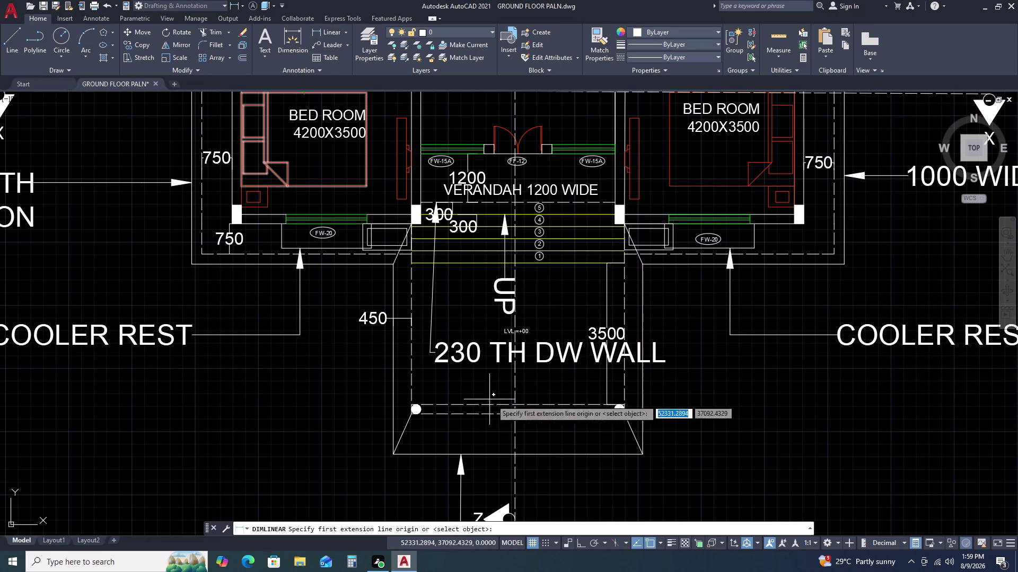
scroll(up, 3)
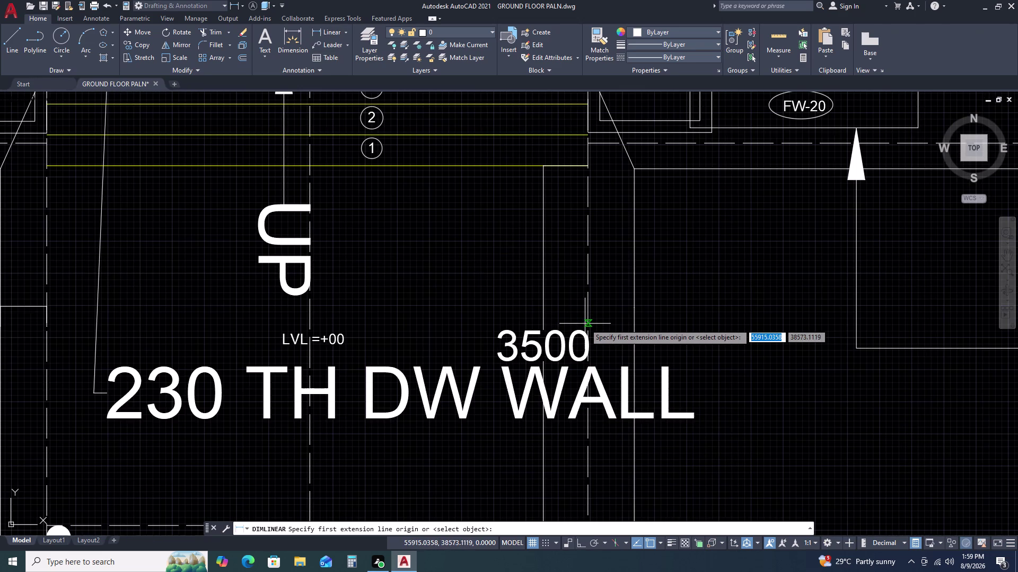
click(587, 324)
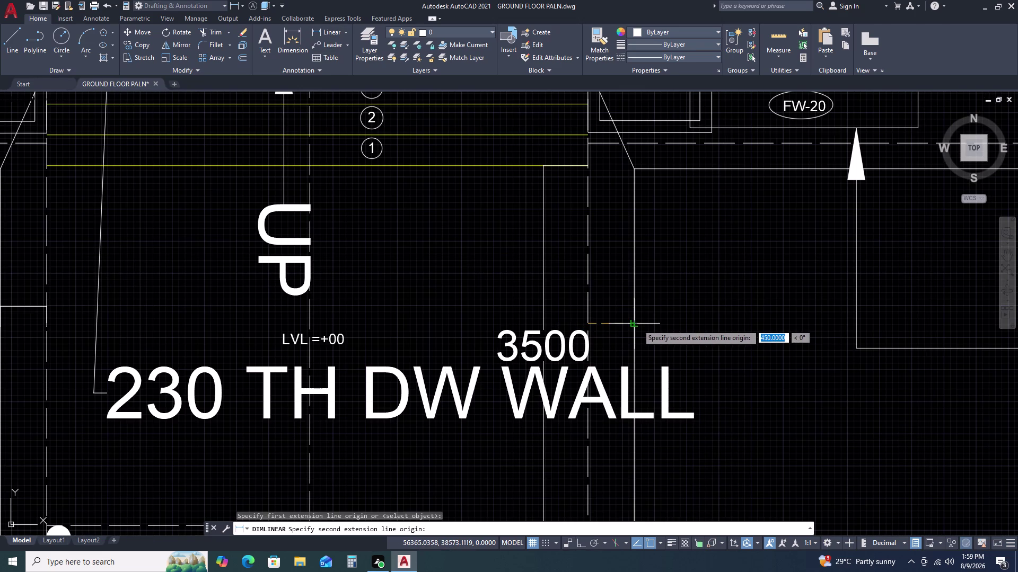
click(637, 324)
click(667, 317)
scroll(down, 3)
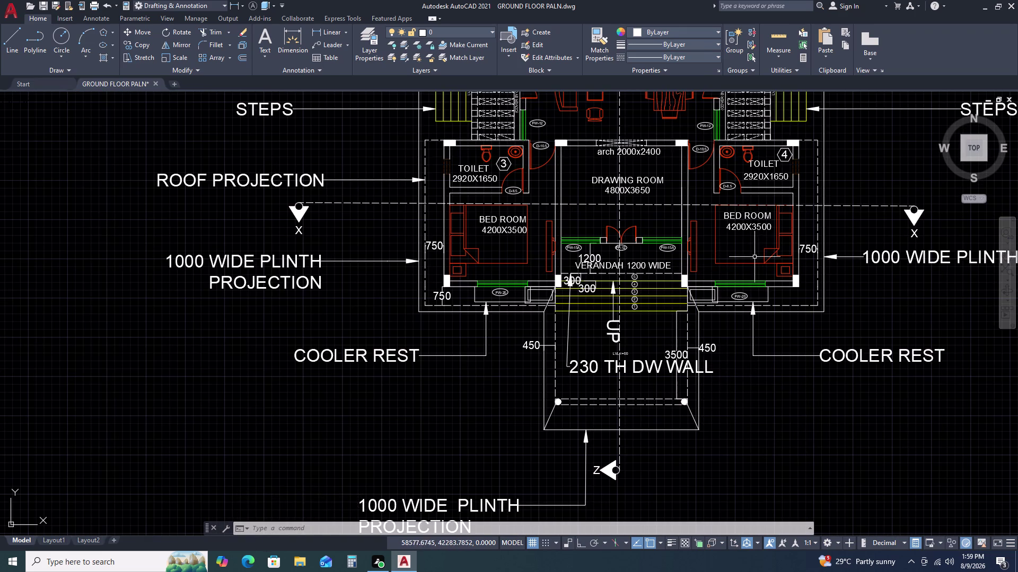
scroll(down, 3)
middle_drag(793, 261, 708, 315)
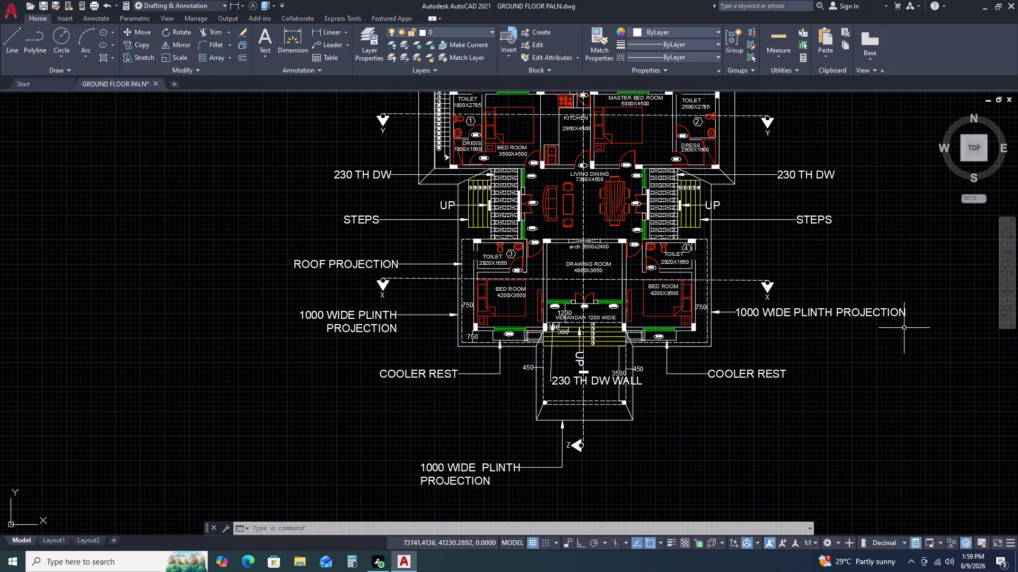
scroll(down, 3)
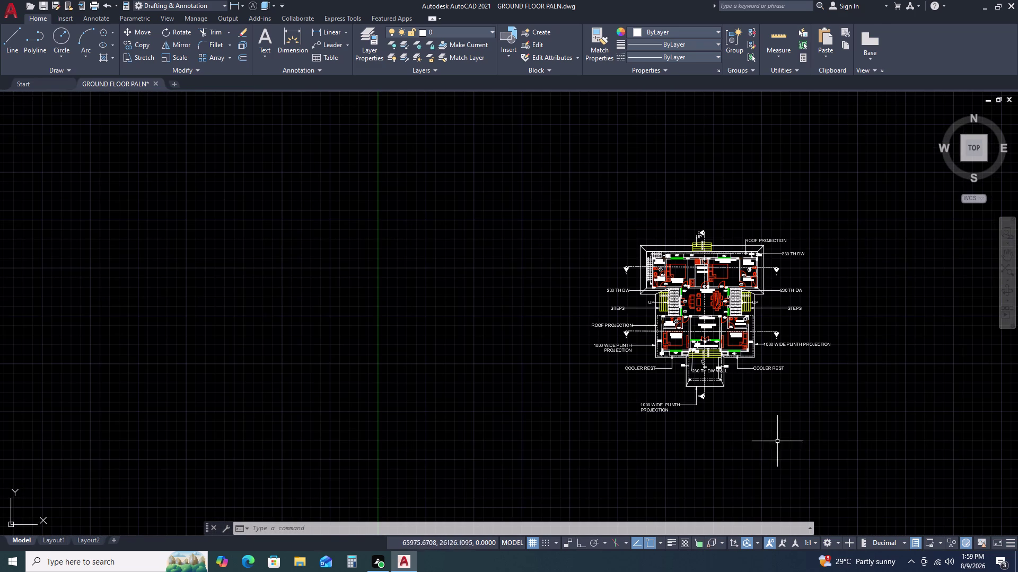
scroll(up, 3)
click(702, 355)
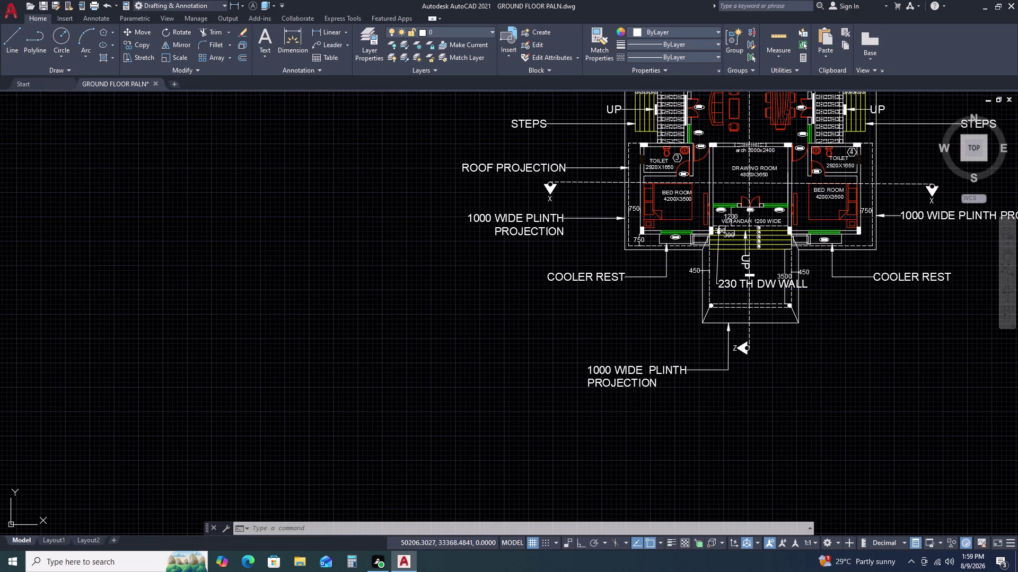
double_click(650, 378)
click(714, 408)
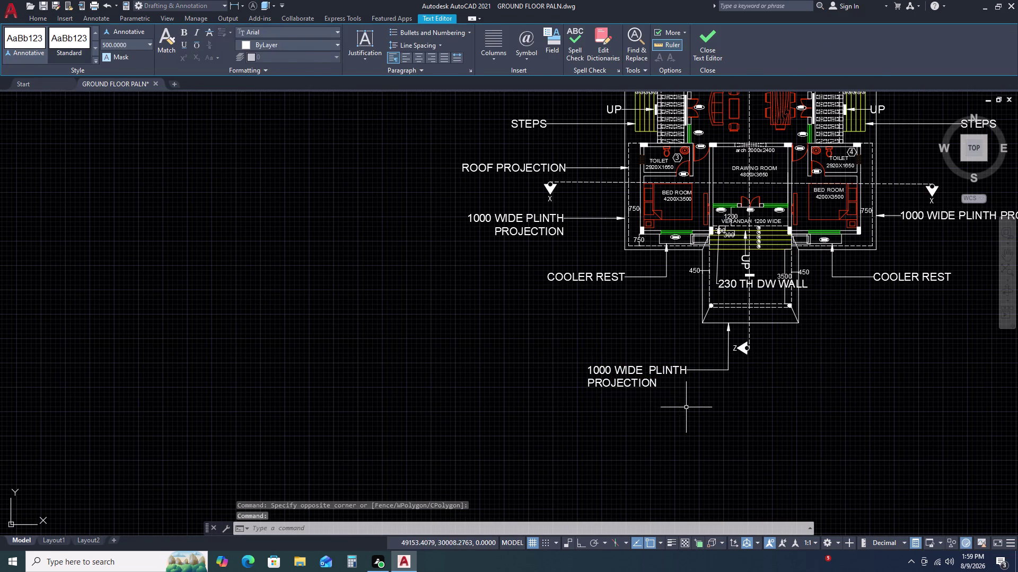
click(645, 377)
double_click(595, 387)
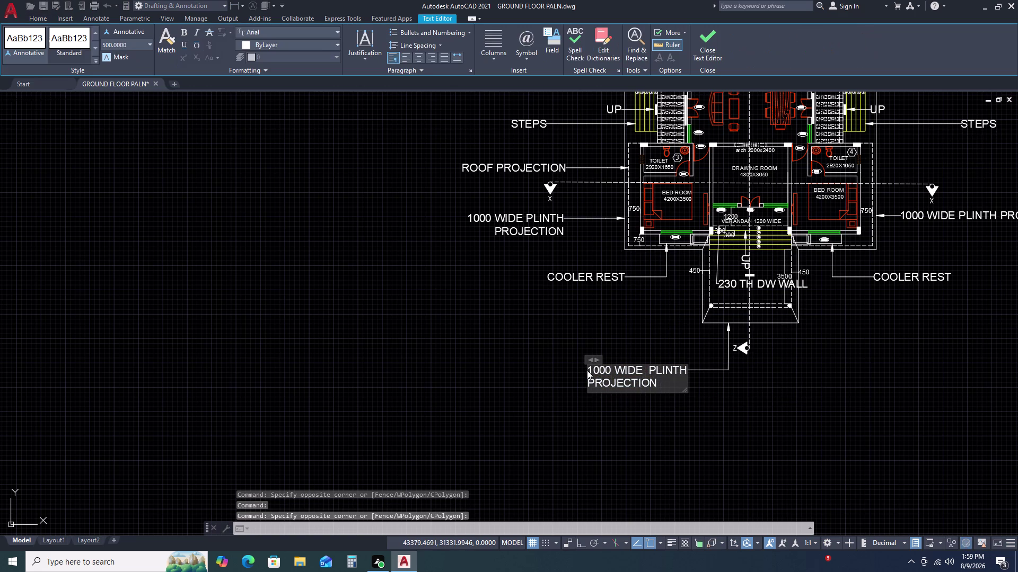
triple_click(536, 350)
triple_click(531, 349)
triple_click(532, 350)
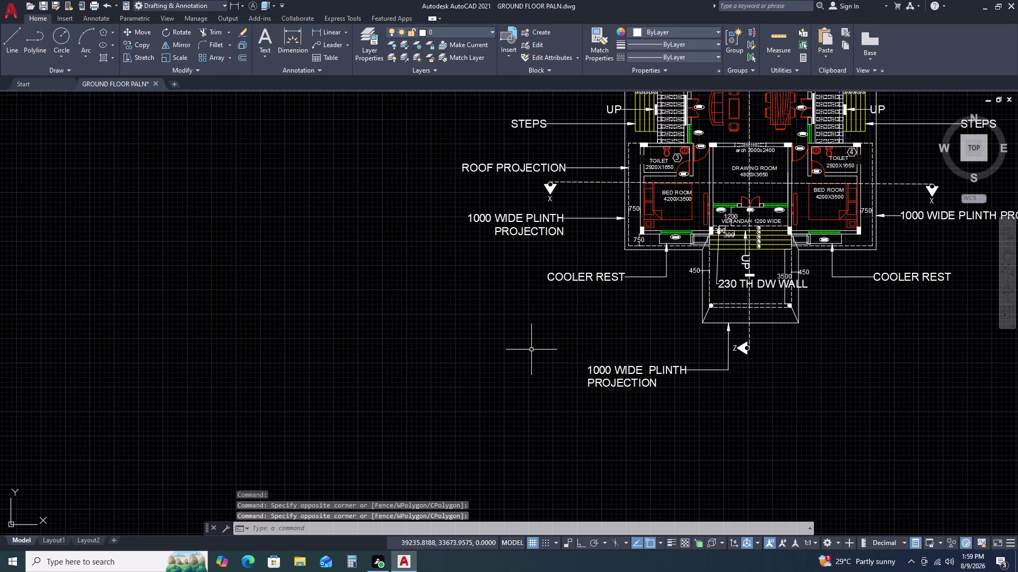
click(656, 413)
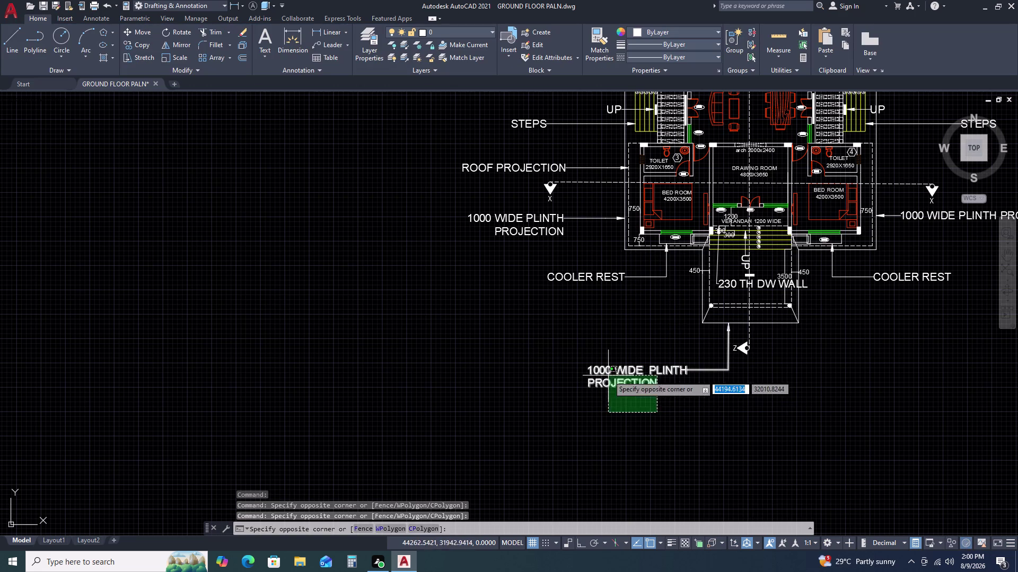
click(608, 376)
click(591, 369)
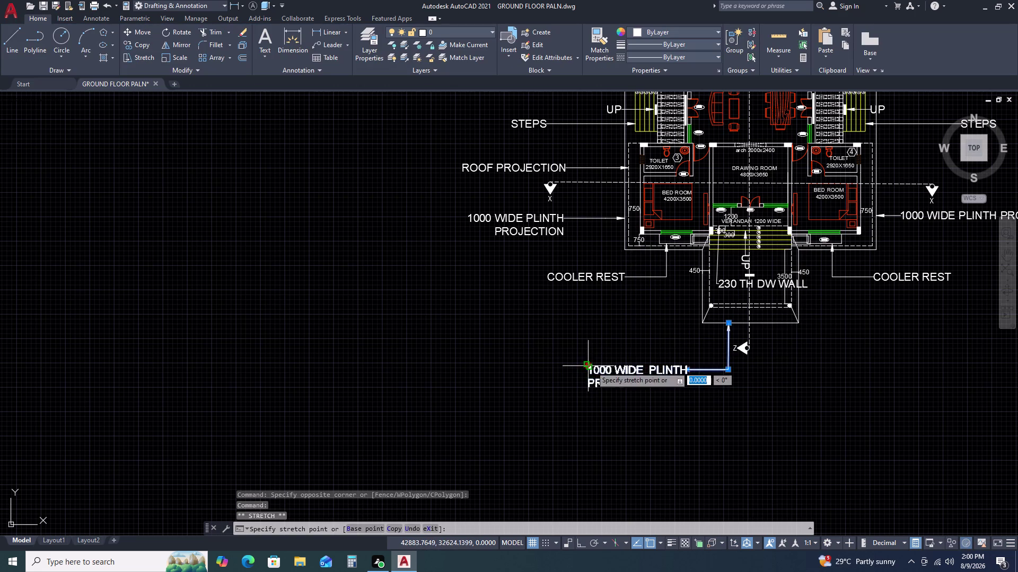
click(586, 364)
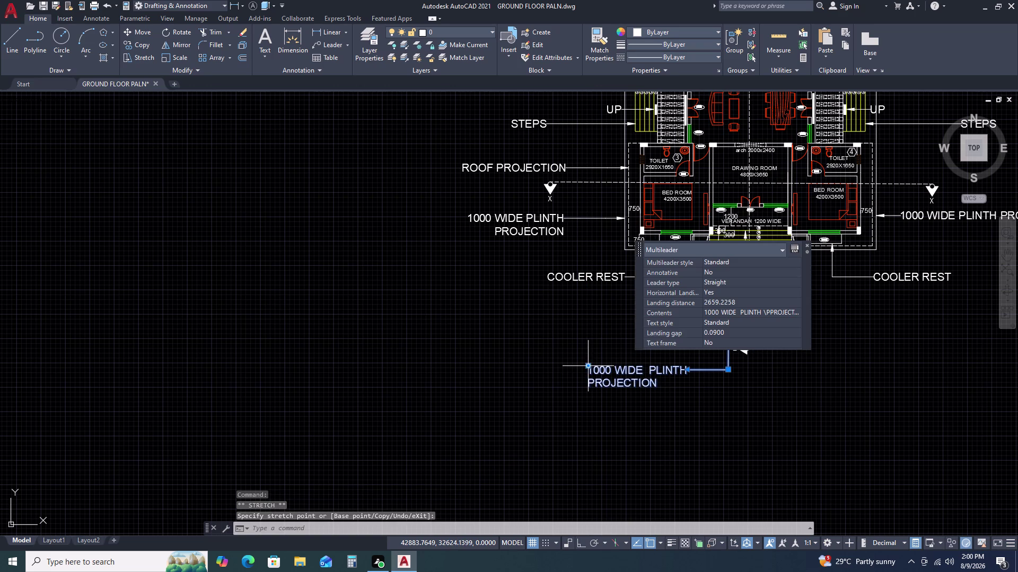
click(729, 370)
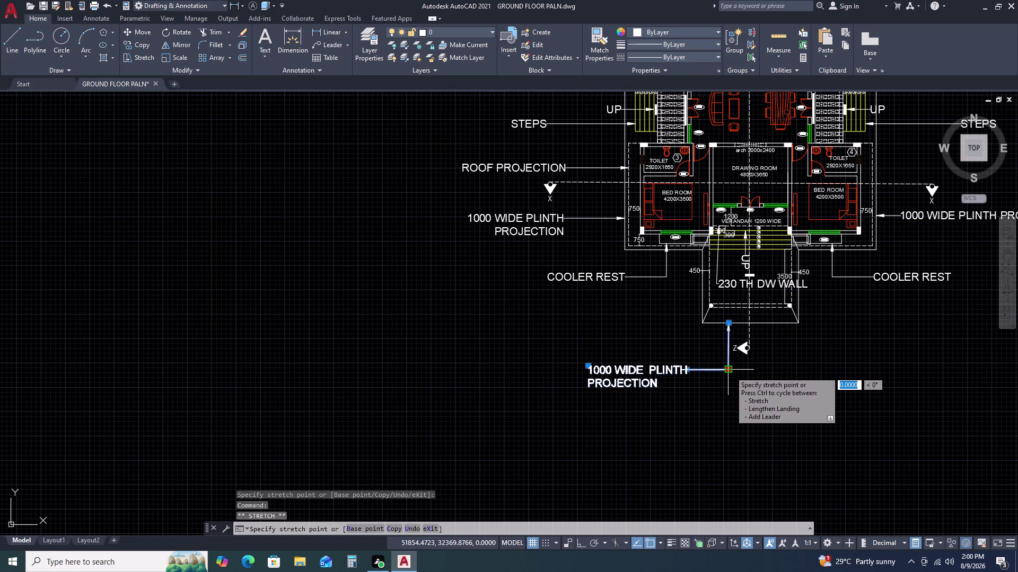
click(730, 372)
click(512, 356)
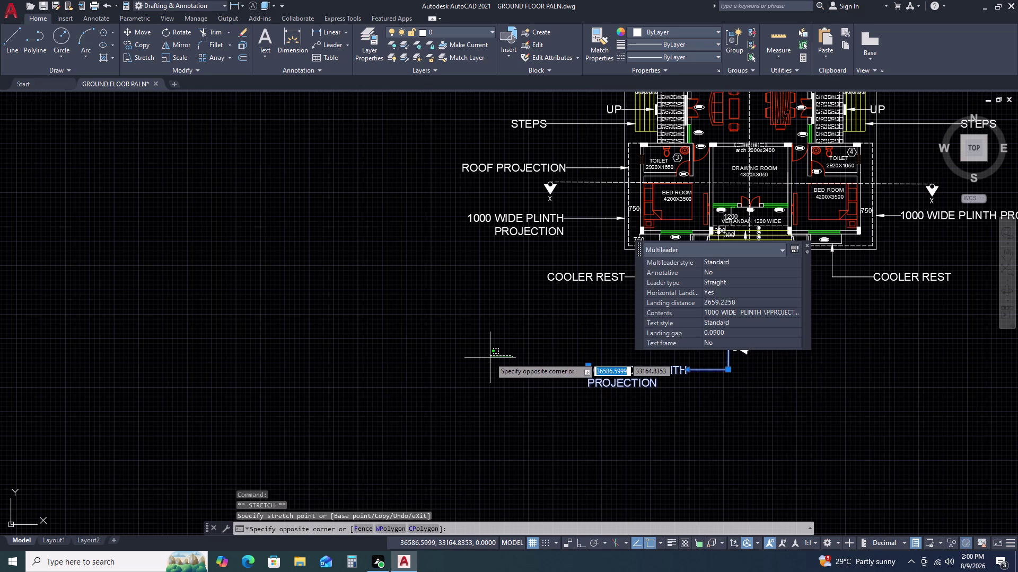
click(489, 358)
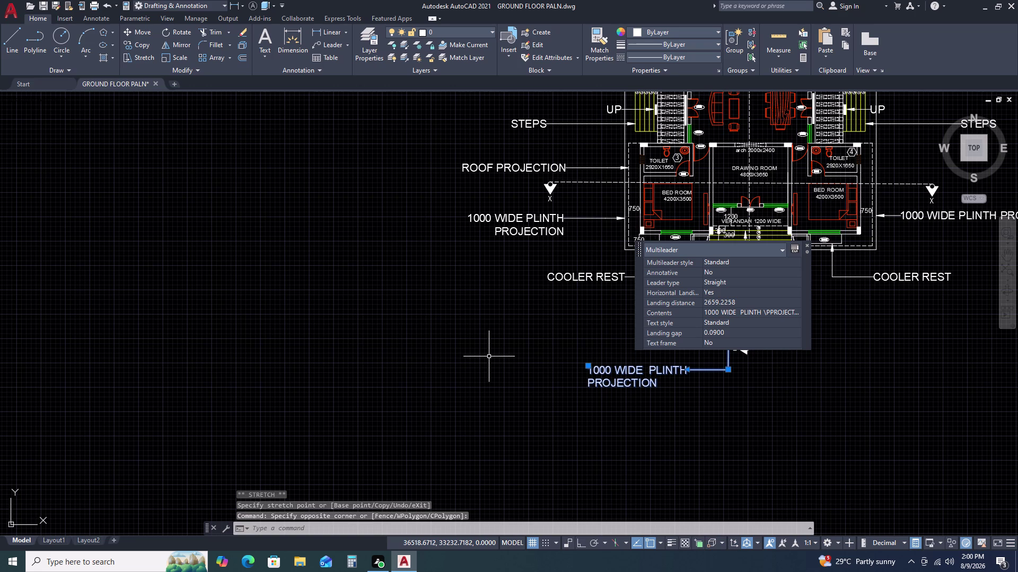
key(Escape)
scroll(down, 3)
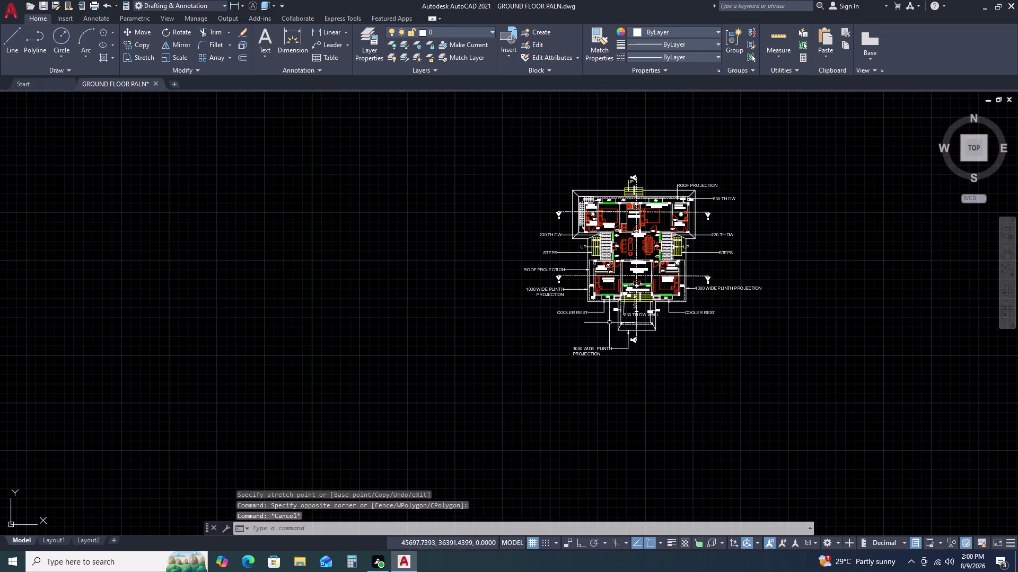
middle_click(737, 293)
middle_drag(736, 298, 672, 341)
Copy the stair step number 5 text to a spot beside the FW-15 tag.
scroll(up, 3)
scroll(up, 3)
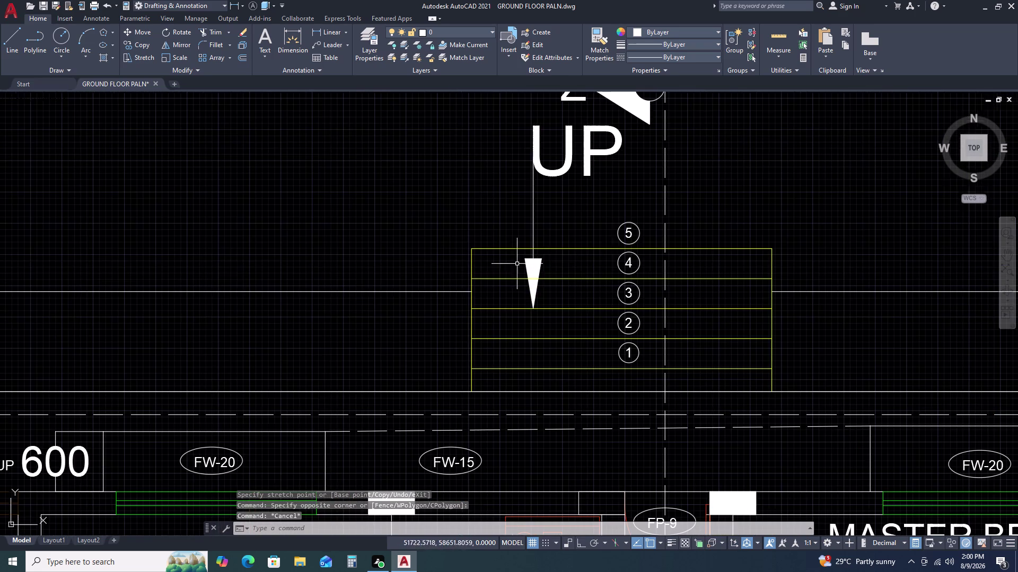
double_click(629, 229)
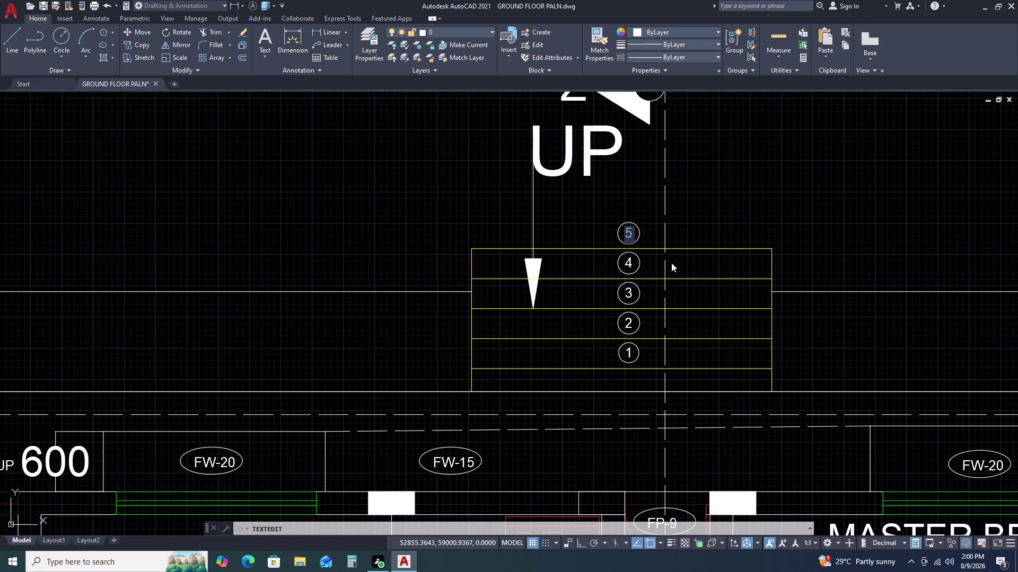
key(Escape)
key(Escape)
key(Escape)
click(632, 231)
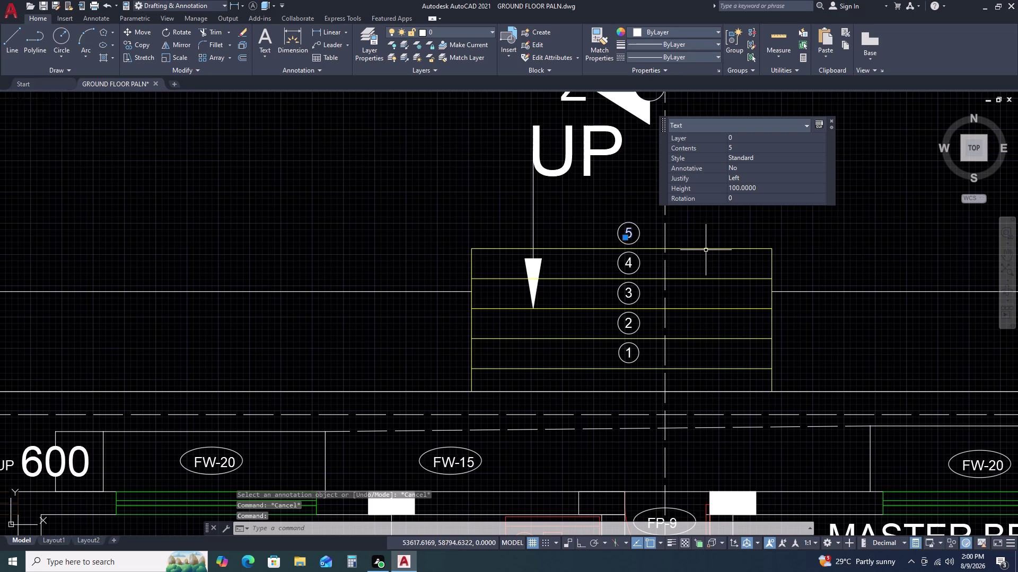
key(c)
text(O)
key(space)
click(666, 240)
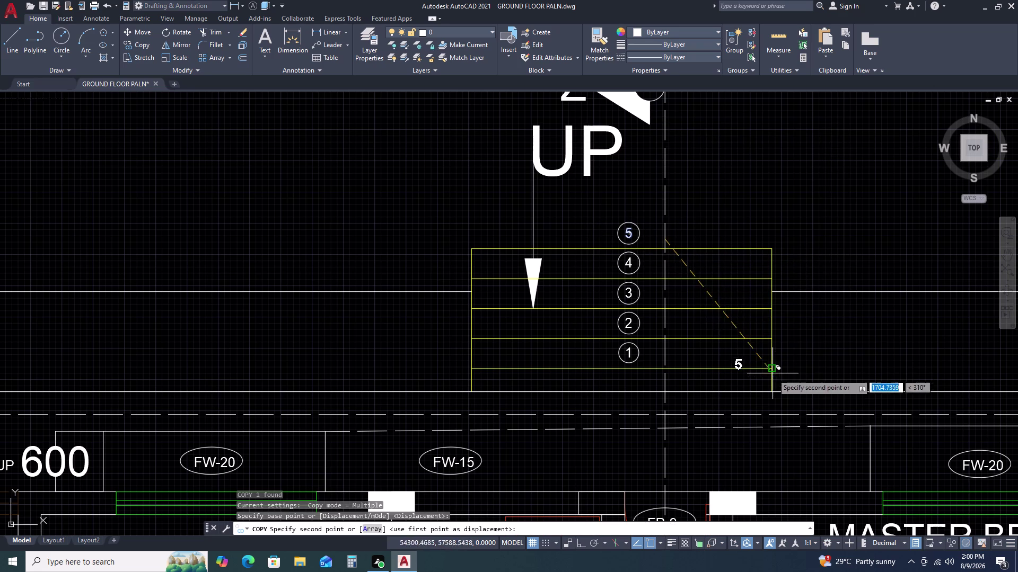
middle_drag(573, 401, 583, 337)
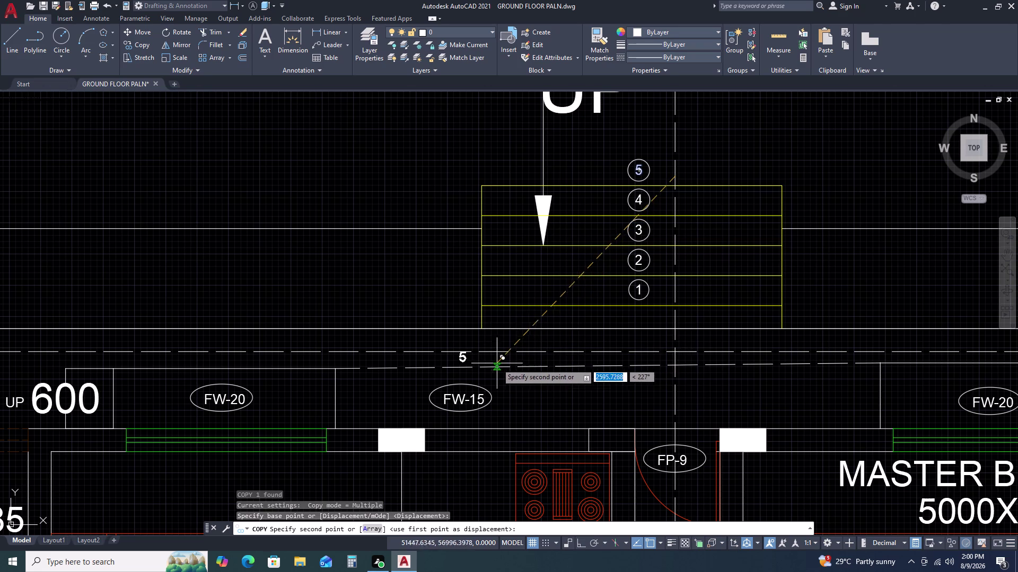
scroll(down, 3)
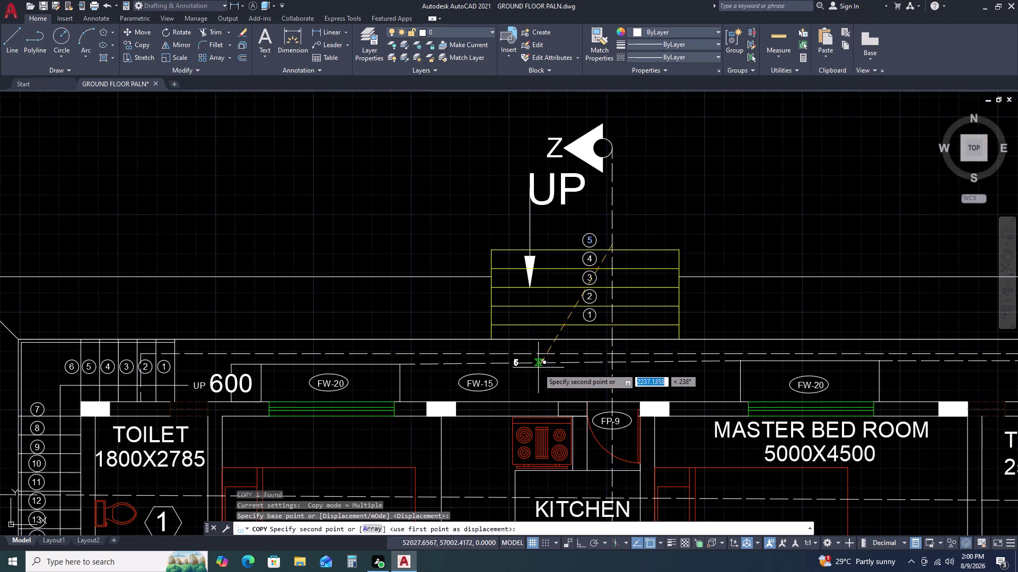
scroll(down, 3)
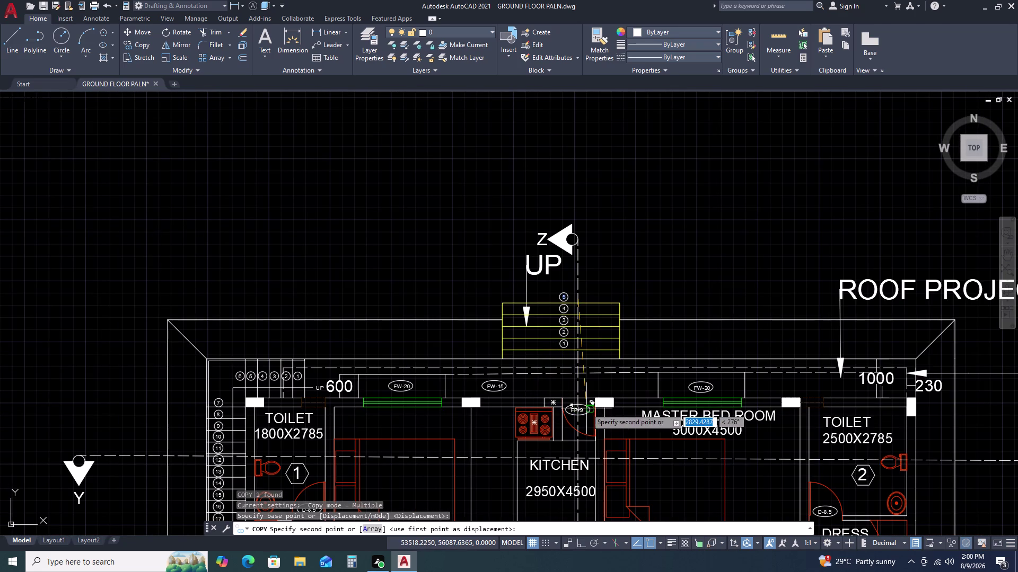
click(529, 390)
key(grave)
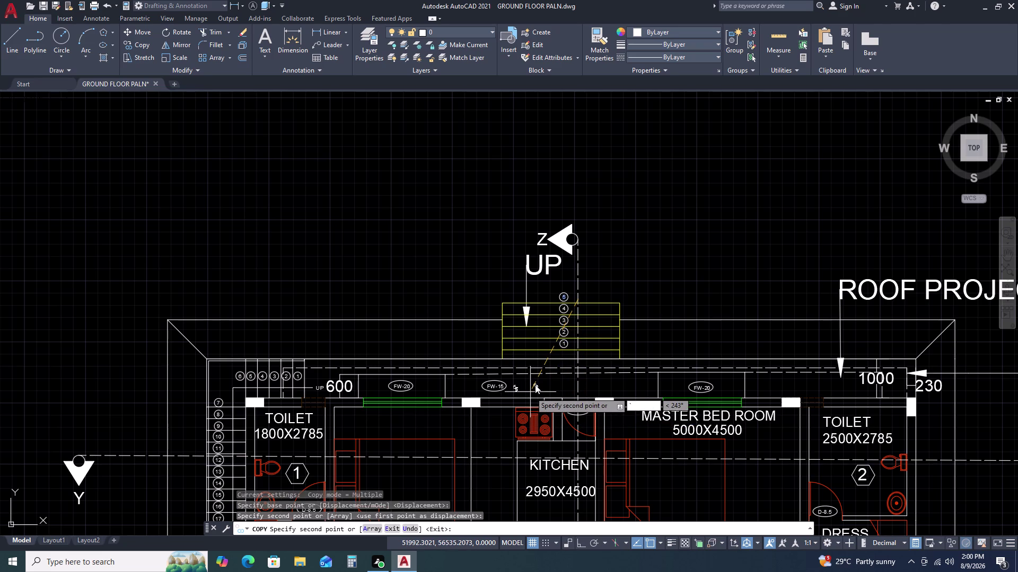
key(Escape)
Open the copied text for editing and begin typing 'OPEN PLATE'.
double_click(517, 390)
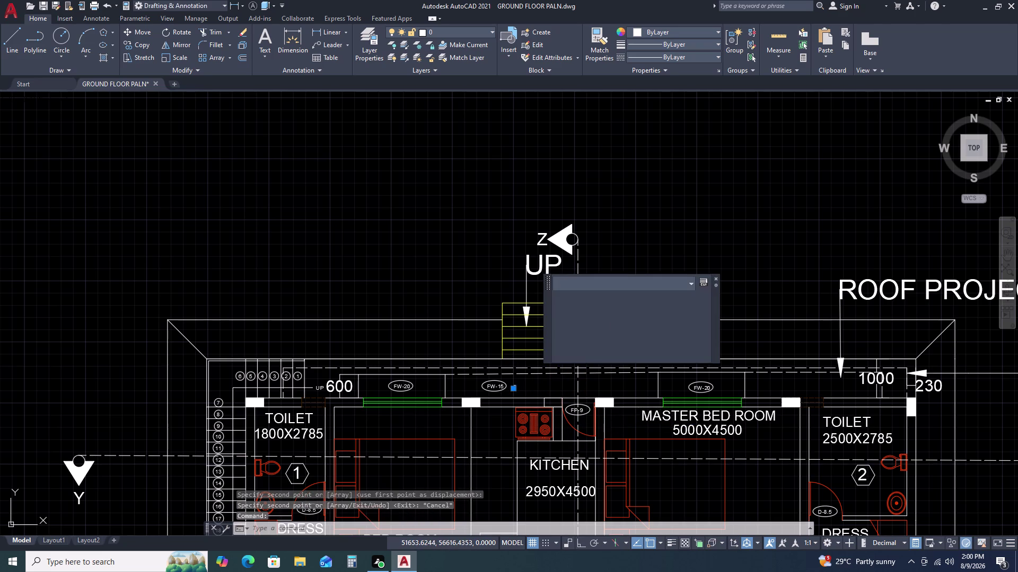
text(O)
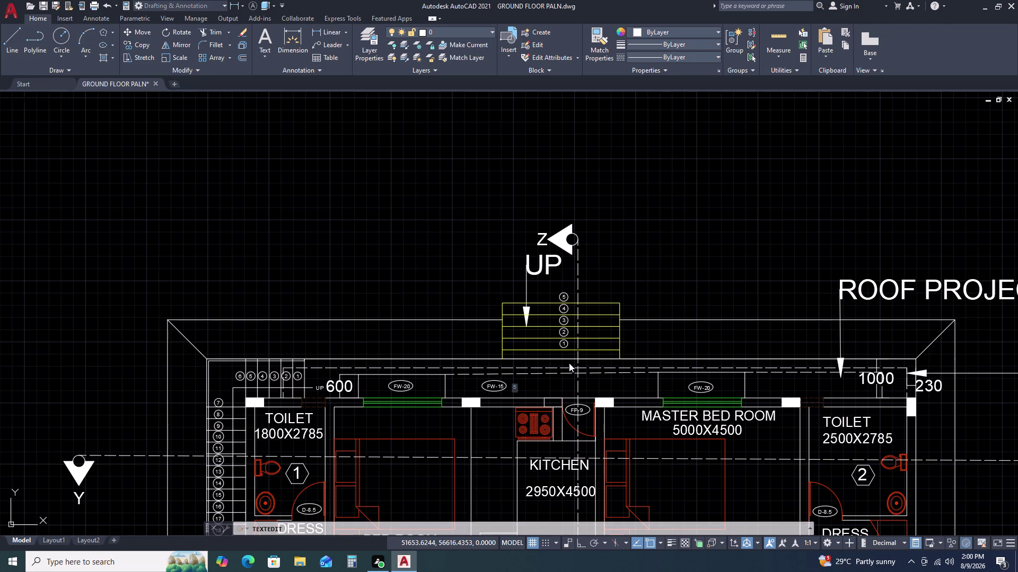
text(P)
key(e)
key(n)
key(space)
text(PL)
key(a)
key(t)
key(e)
key(space)
scroll(up, 3)
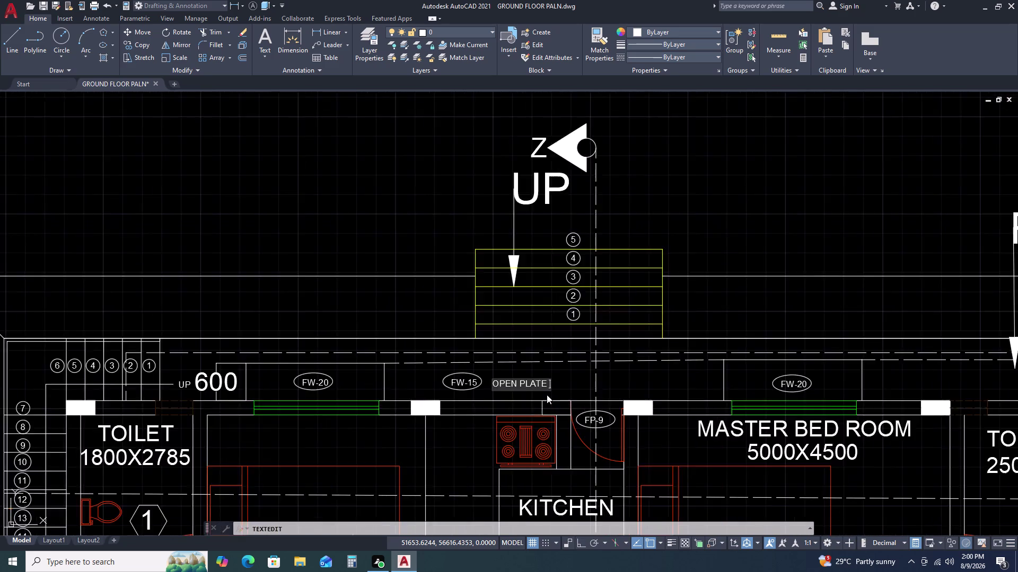
Correct the note to 'OPEN PLAT FORM 1000 WODE' and close the editor.
key(BackSpace)
key(BackSpace)
key(space)
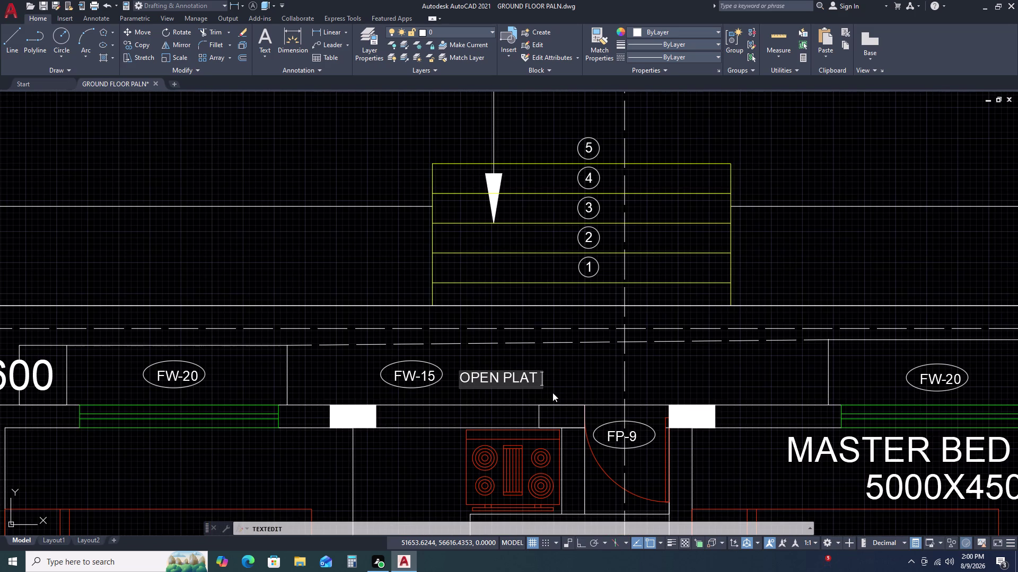
key(space)
text(F)
key(o)
text(RM)
key(space)
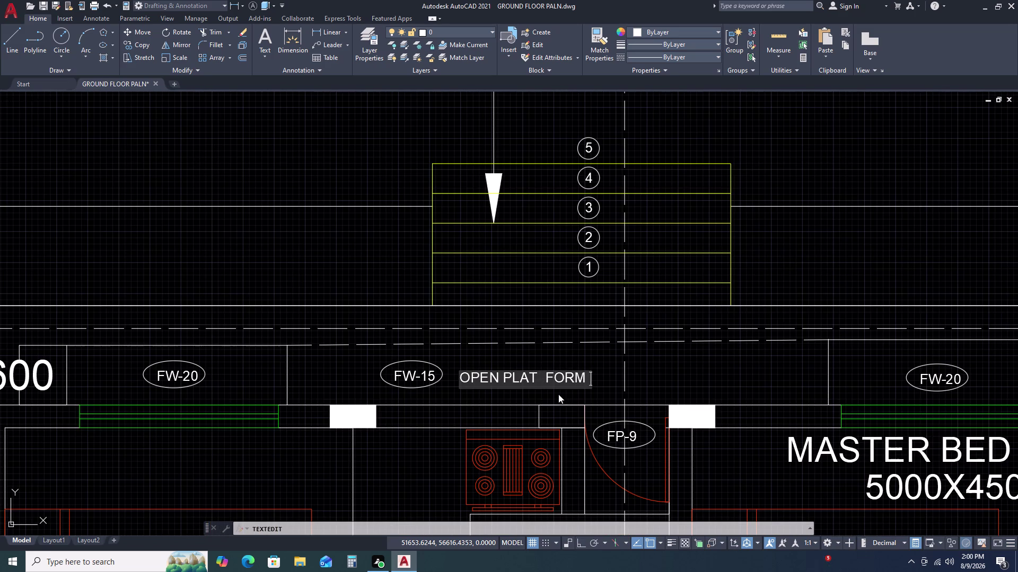
key(1)
text(00)
key(0)
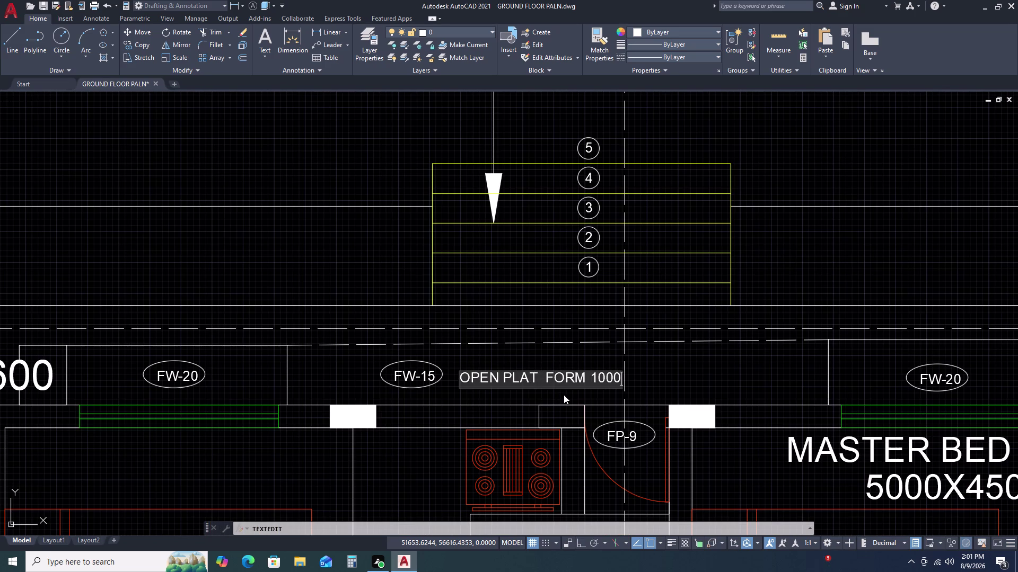
key(space)
key(w)
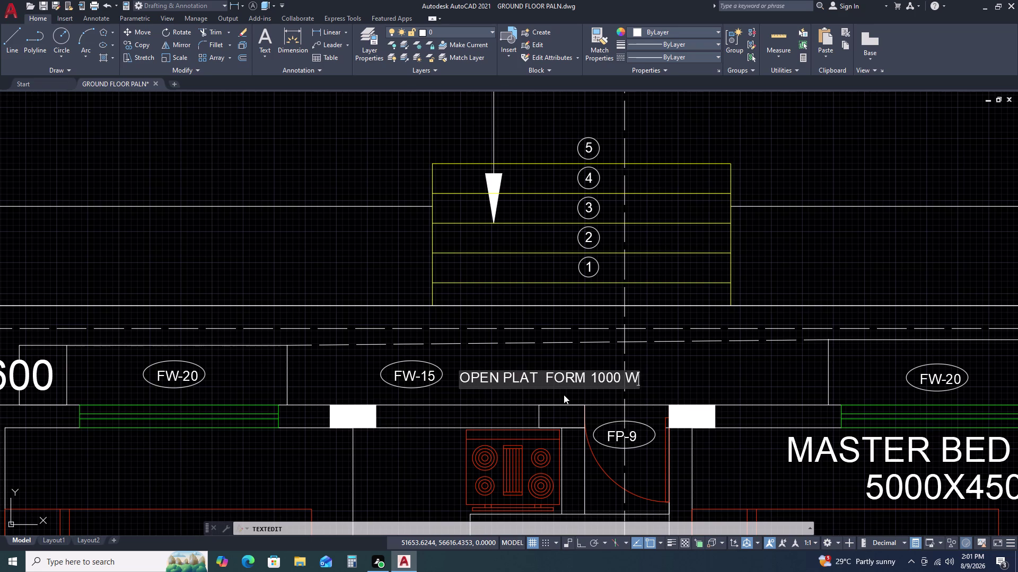
key(o)
text(DE)
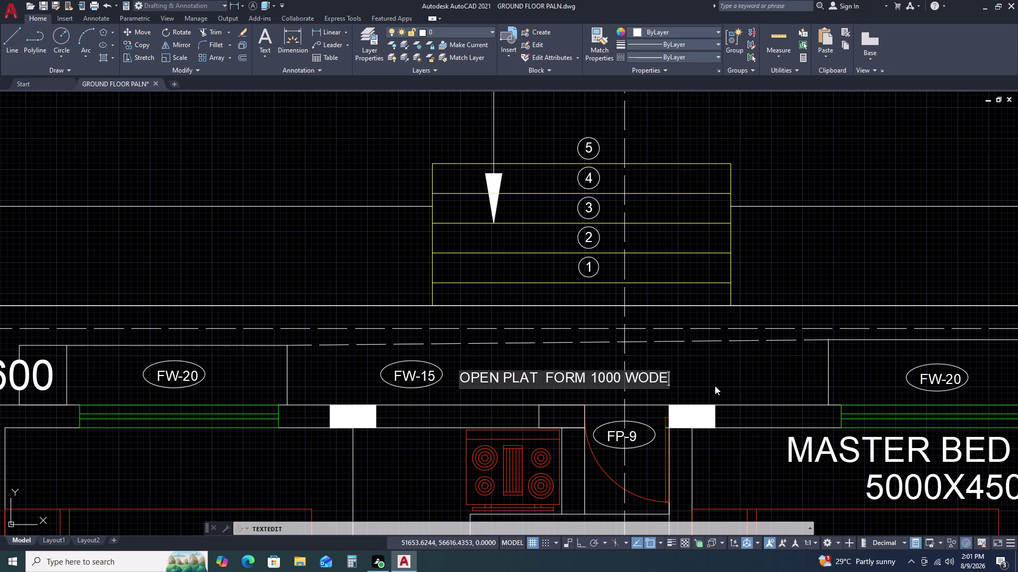
click(717, 381)
key(Escape)
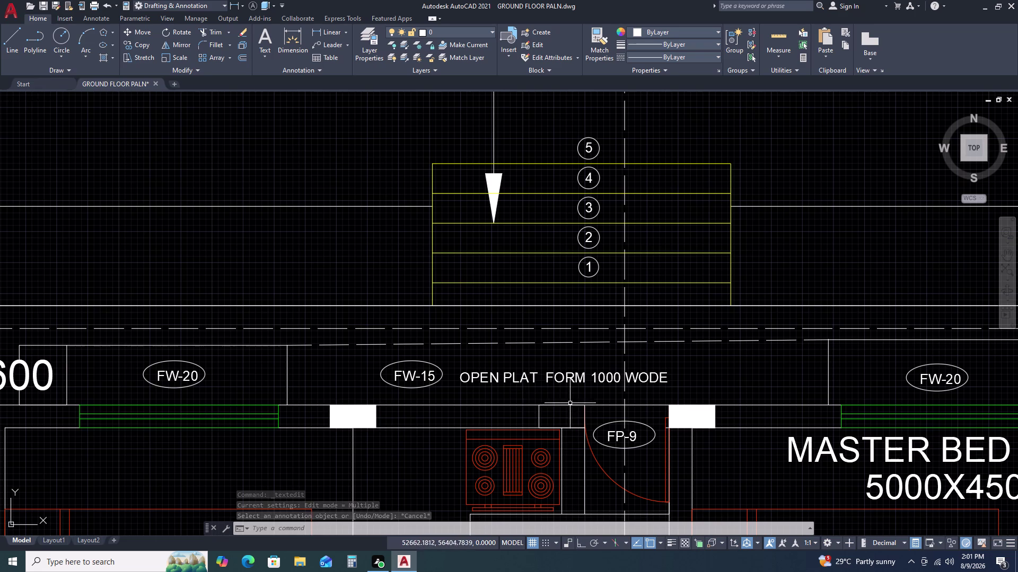
Copy the verandah LVL =+00 label to just above the open platform note.
scroll(up, 3)
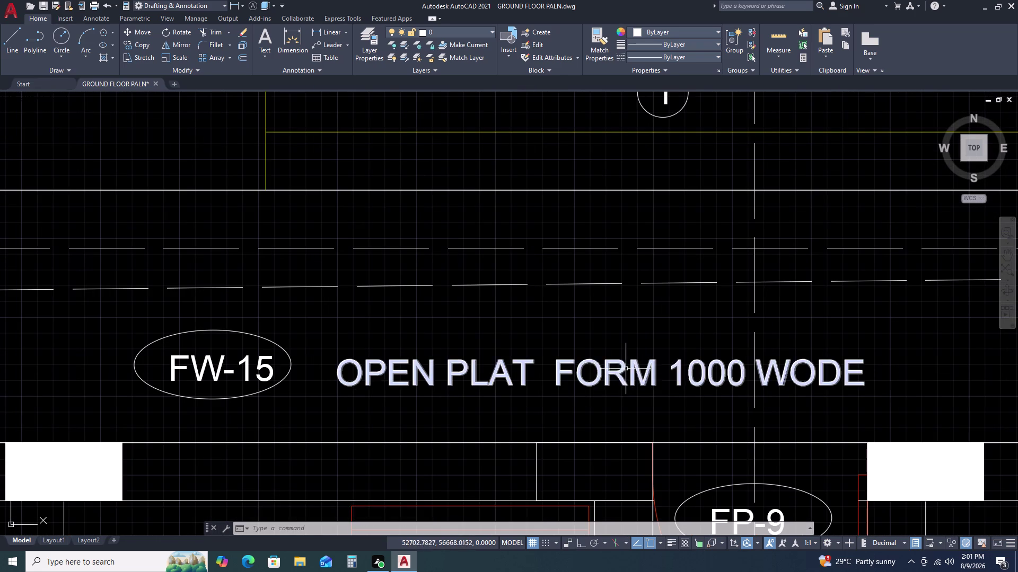
scroll(down, 3)
scroll(down, 3)
scroll(down, 3)
scroll(down, 3)
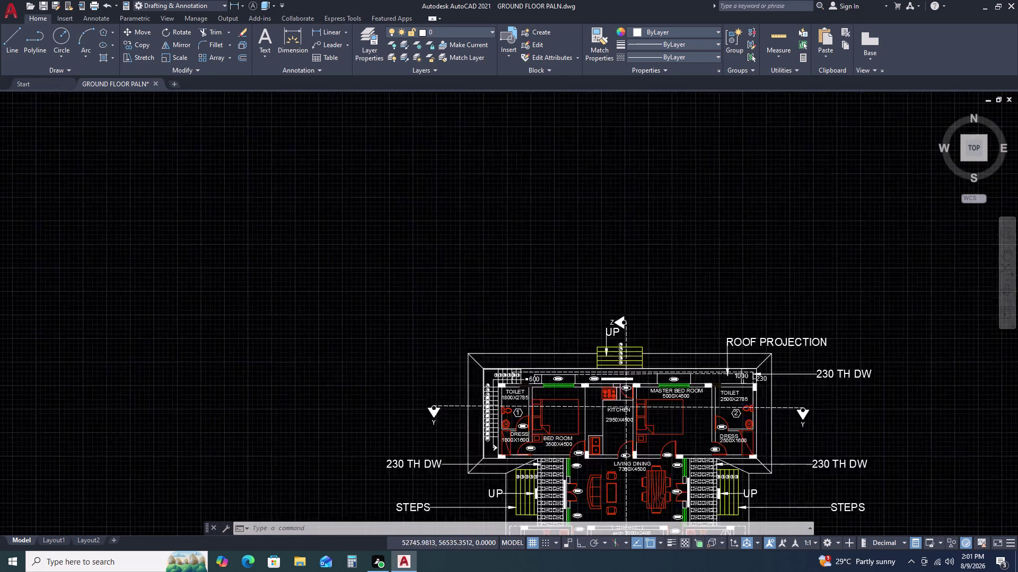
scroll(down, 3)
middle_drag(630, 407, 612, 264)
scroll(up, 3)
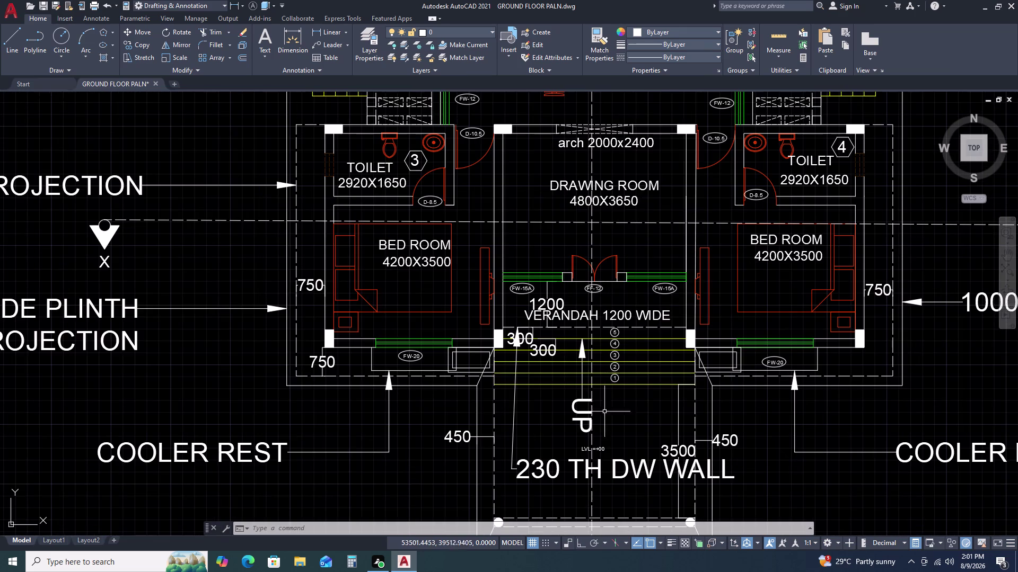
middle_drag(602, 421, 605, 261)
click(606, 290)
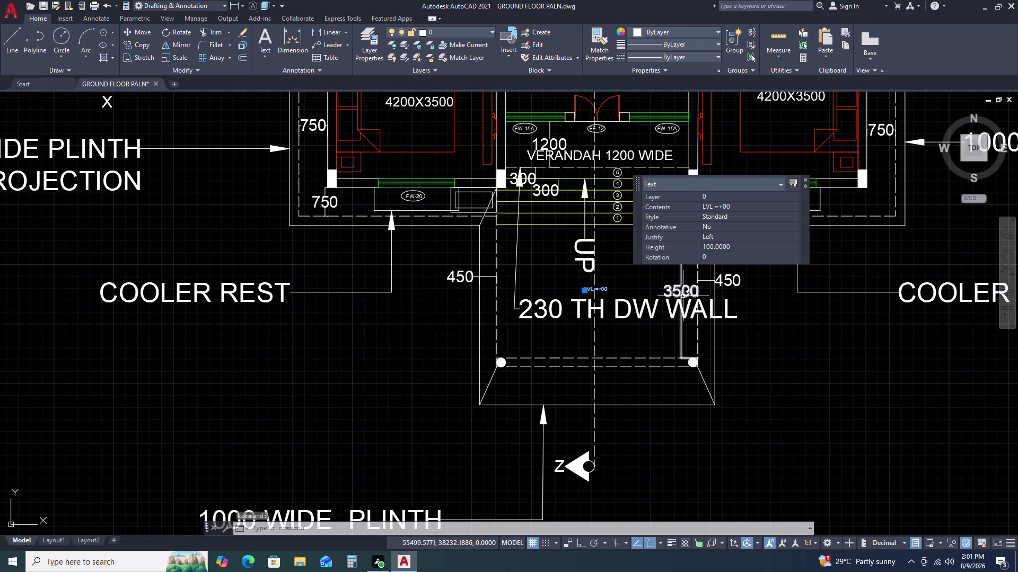
key(c)
key(o)
key(space)
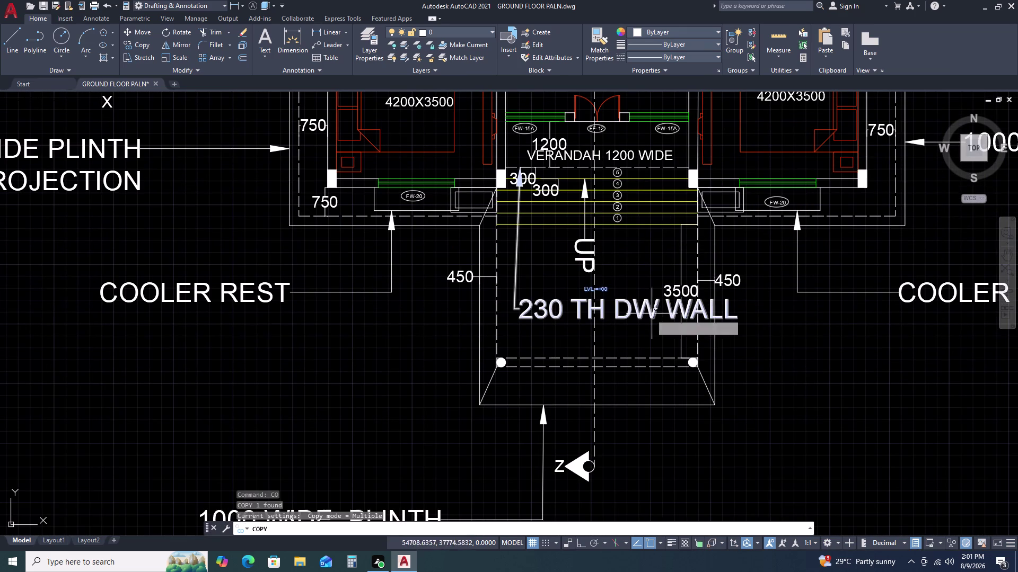
click(622, 289)
scroll(down, 3)
middle_drag(640, 125, 596, 292)
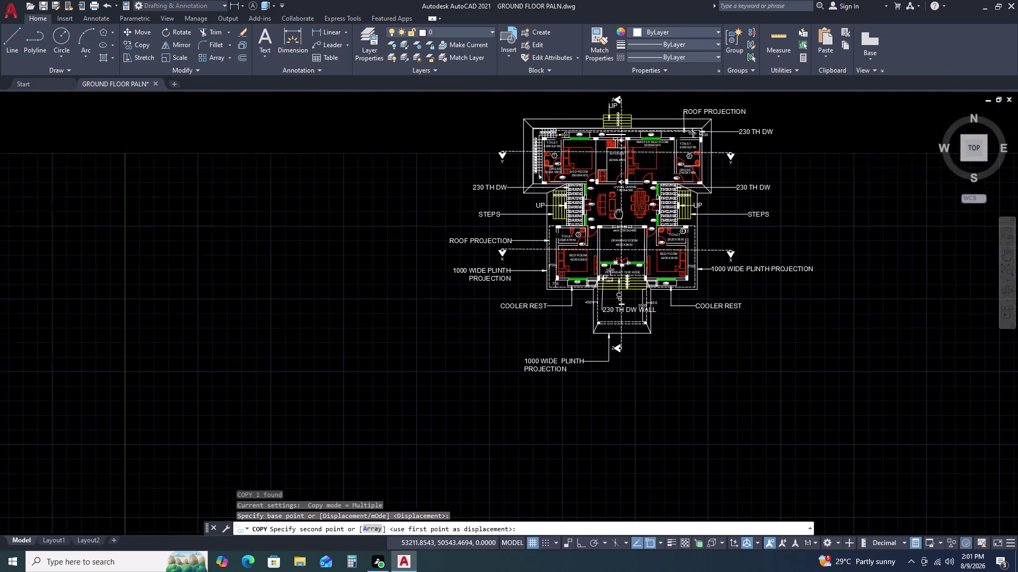
middle_drag(596, 292, 587, 344)
scroll(up, 3)
scroll(up, 3)
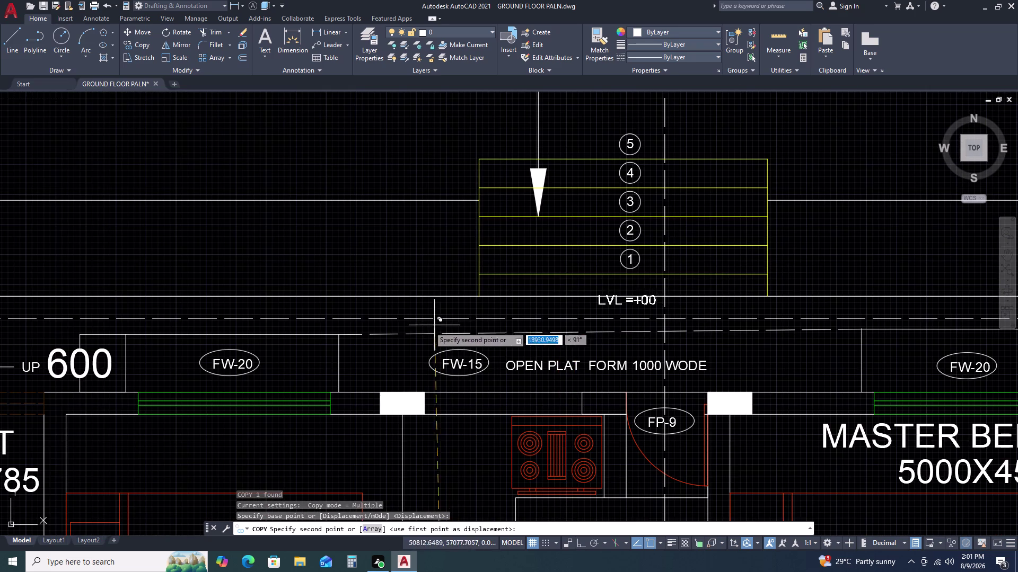
click(413, 372)
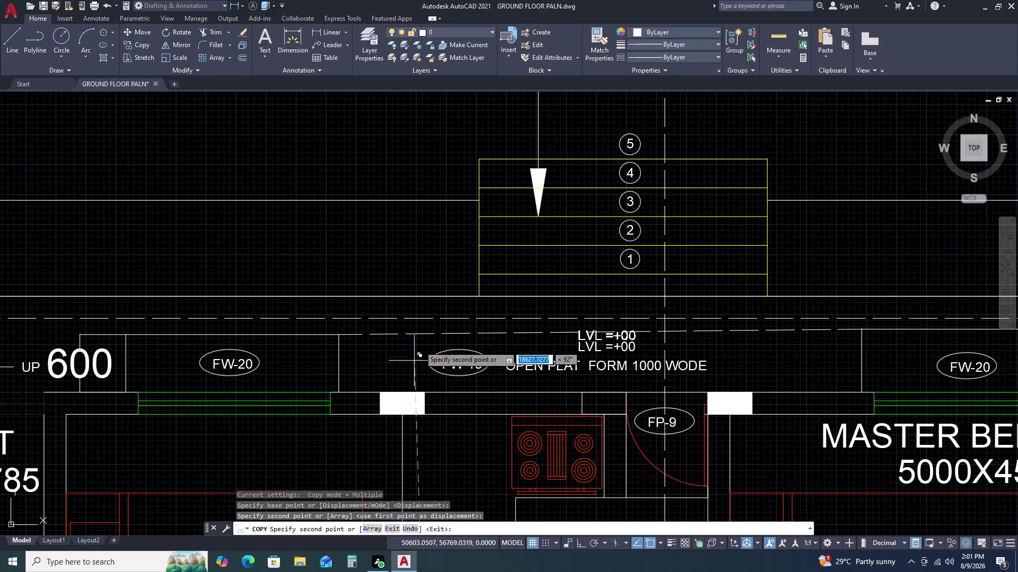
key(Escape)
Edit the copied level label to read LVL =+900.
scroll(down, 3)
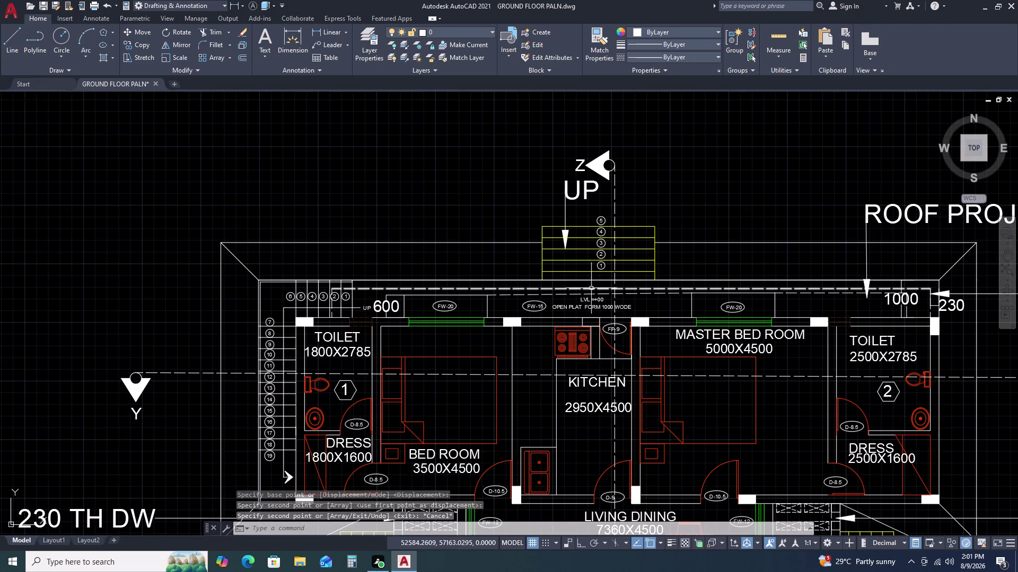
scroll(up, 3)
double_click(635, 294)
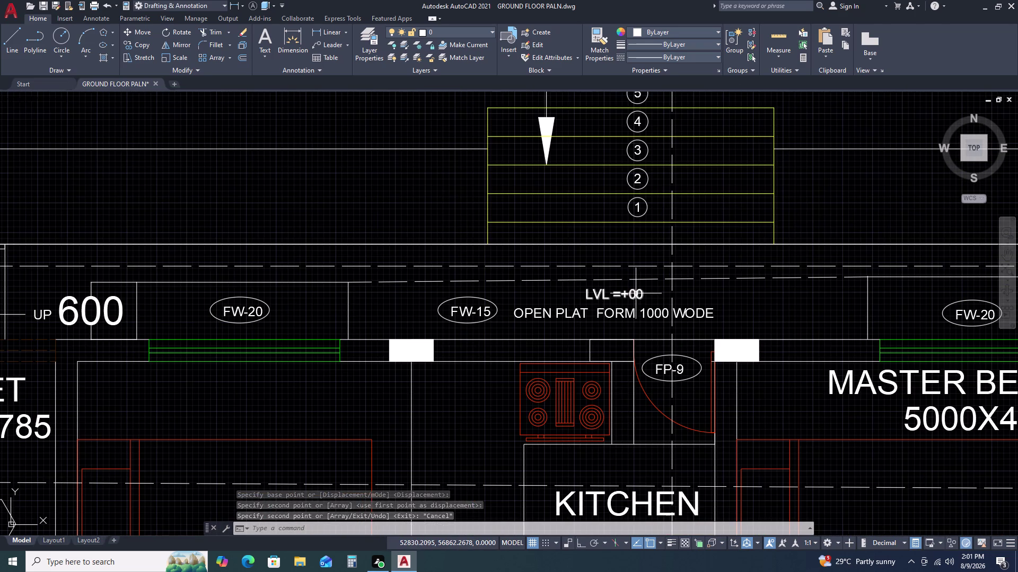
scroll(up, 3)
click(617, 284)
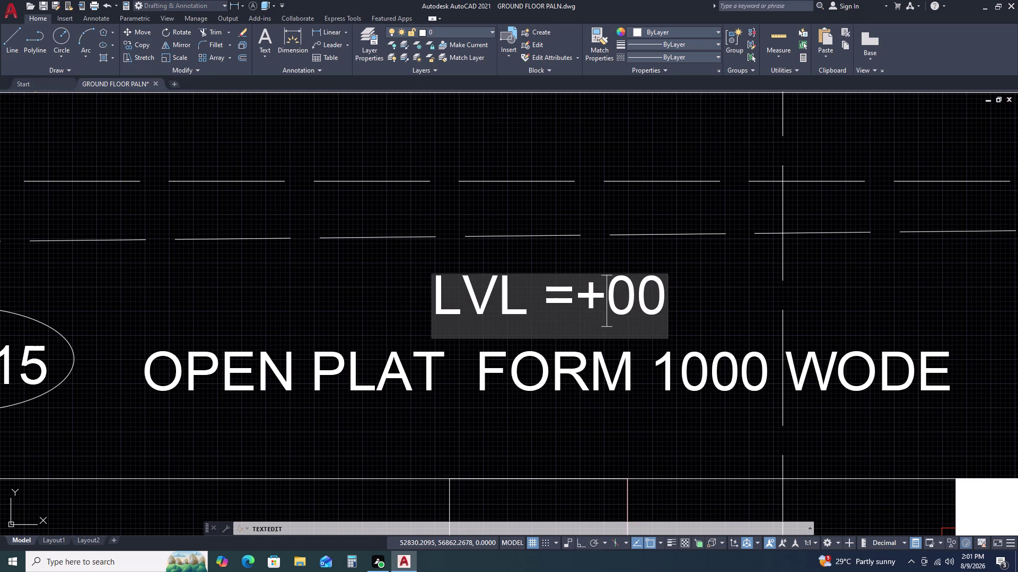
click(610, 292)
key(9)
click(743, 288)
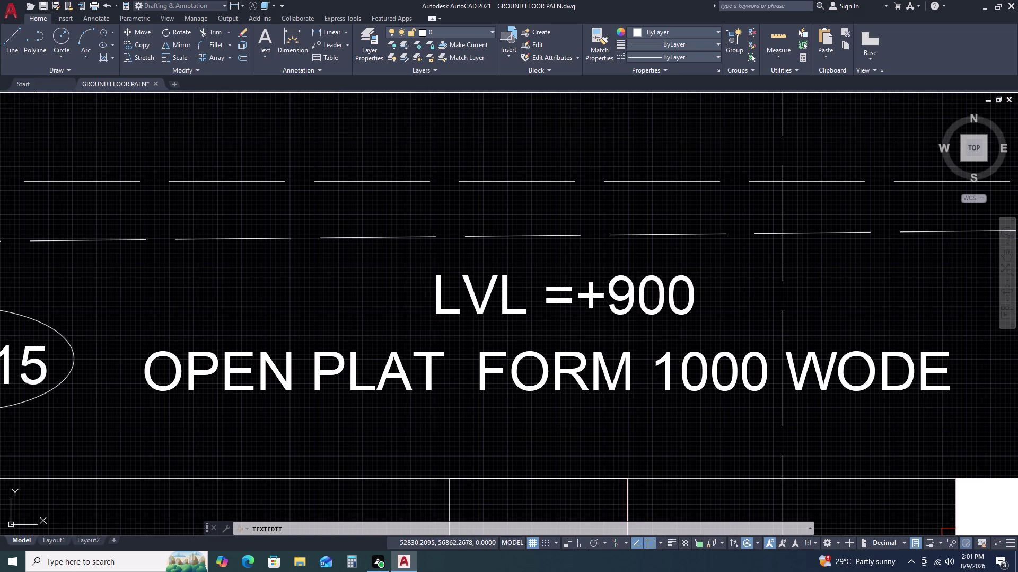
key(Escape)
scroll(down, 3)
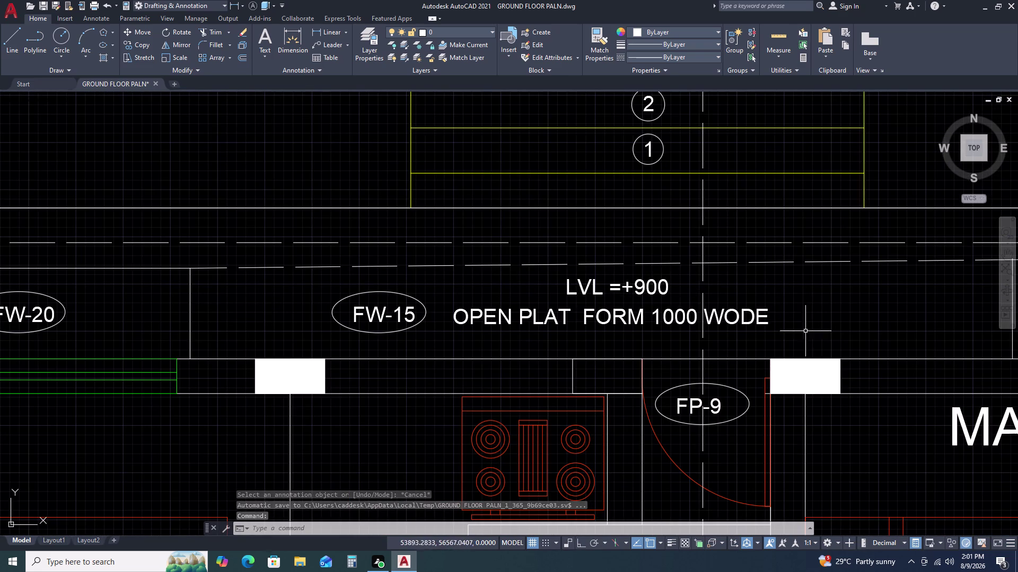
Pan to the rear rooms and select the 230 TH DW callout, abandoning a first COPY attempt.
scroll(down, 3)
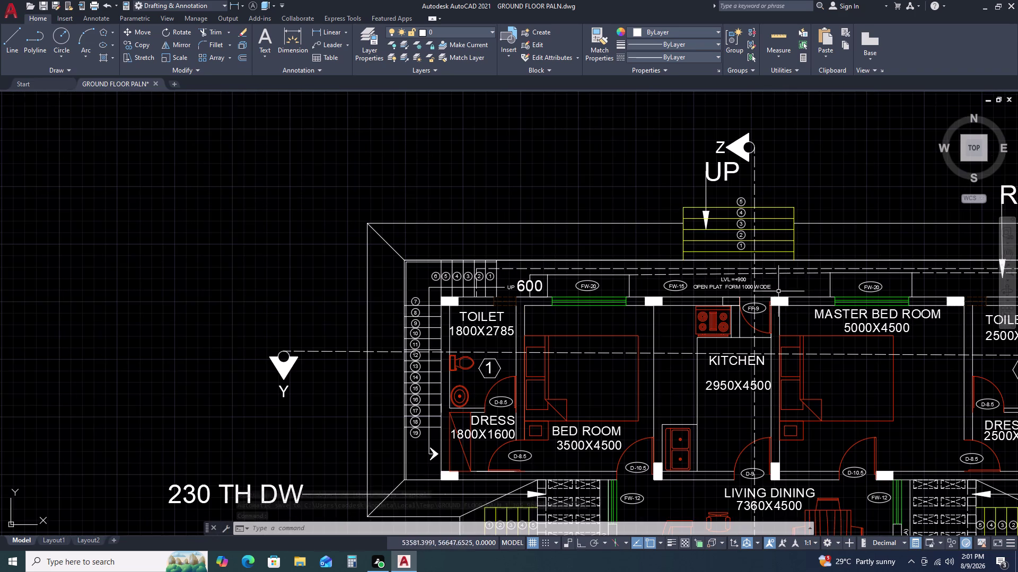
middle_drag(675, 288, 633, 289)
middle_drag(815, 278, 506, 237)
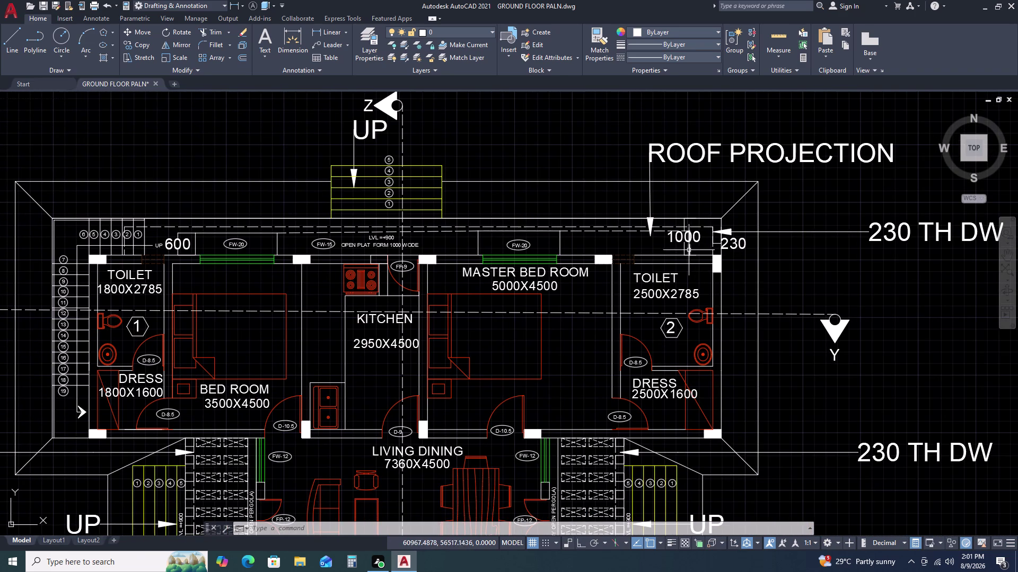
scroll(down, 3)
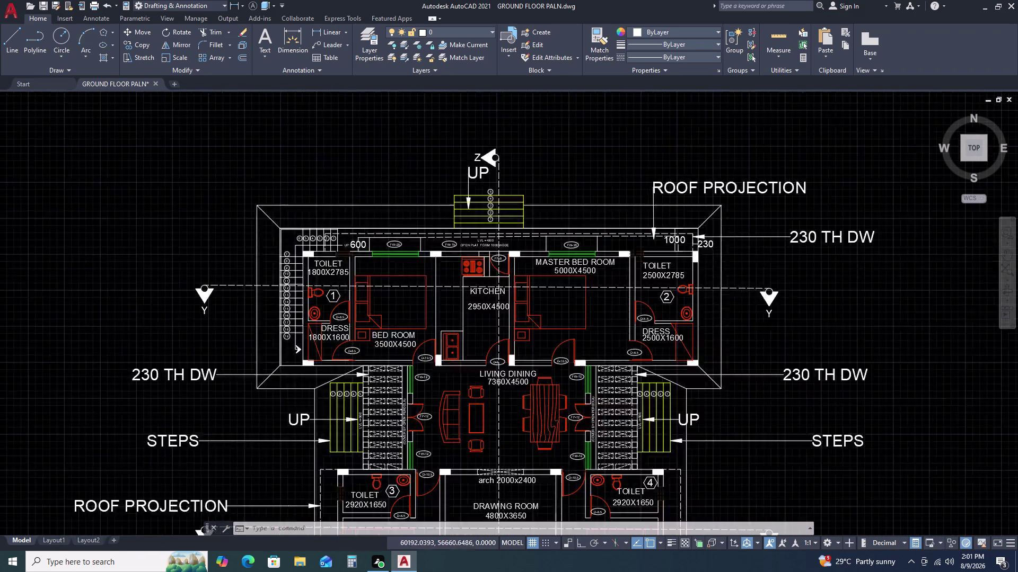
scroll(down, 3)
scroll(up, 3)
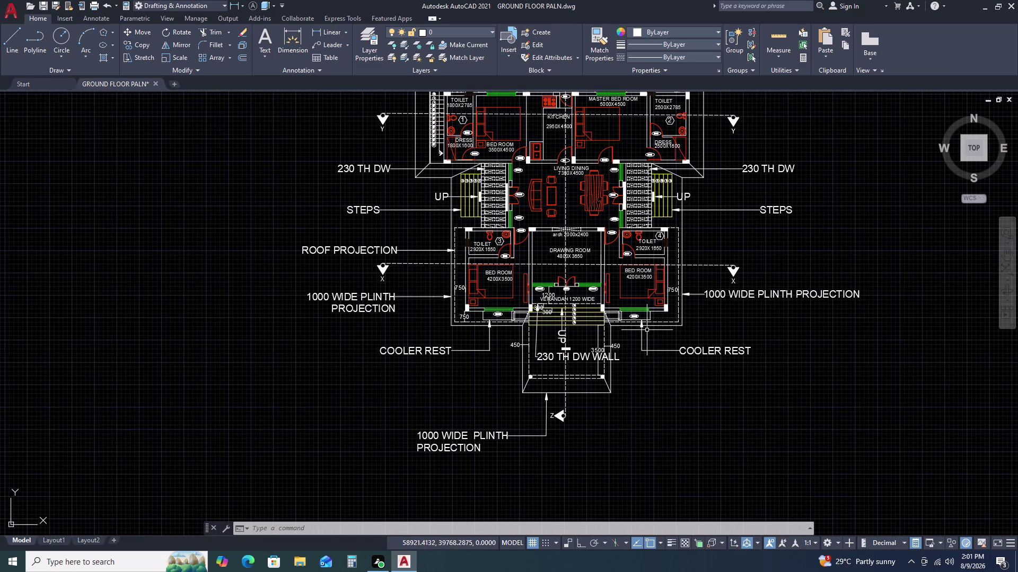
scroll(down, 3)
scroll(up, 3)
scroll(up, 3)
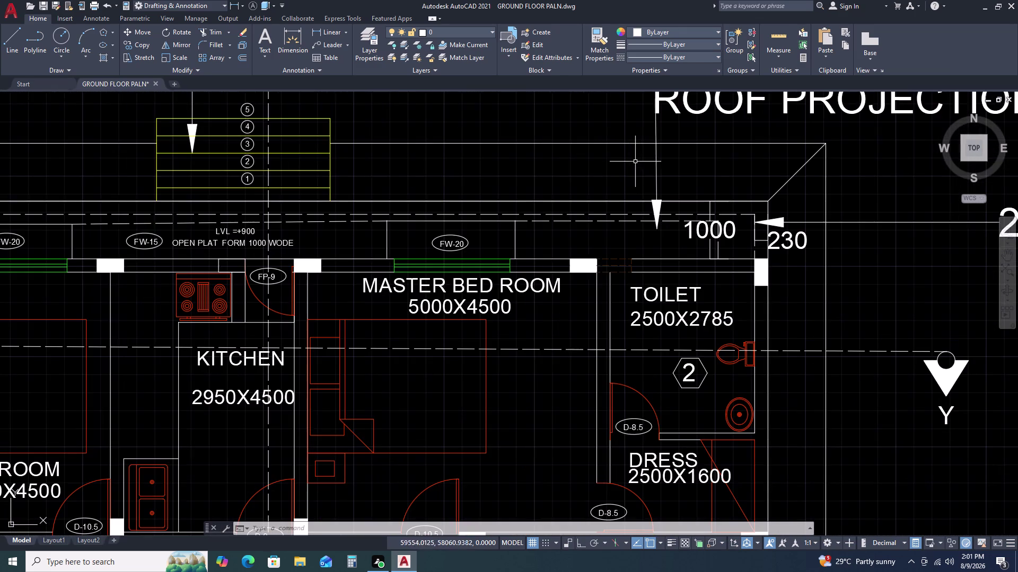
click(868, 217)
click(844, 245)
right_click(844, 246)
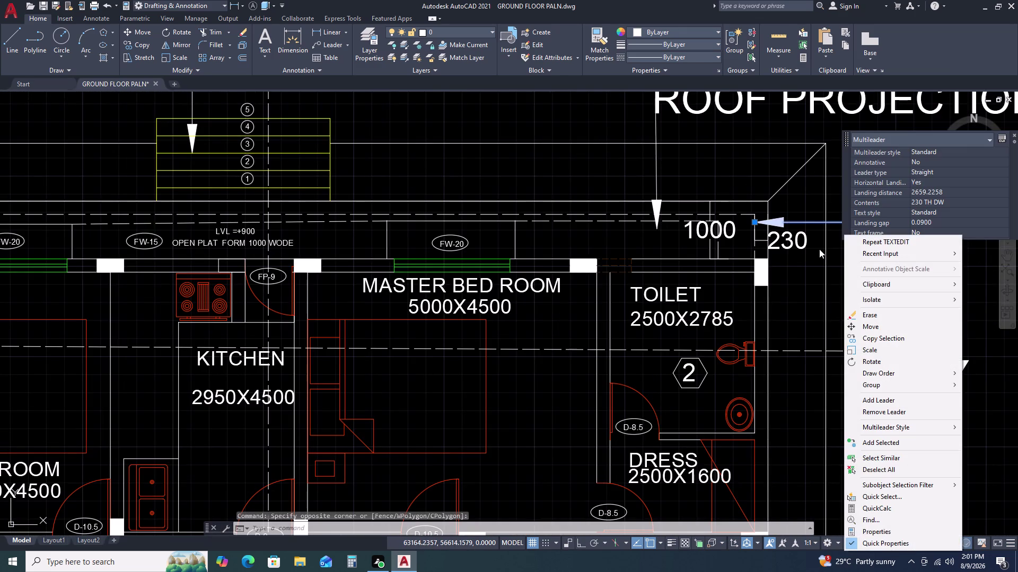
text(CO)
key(space)
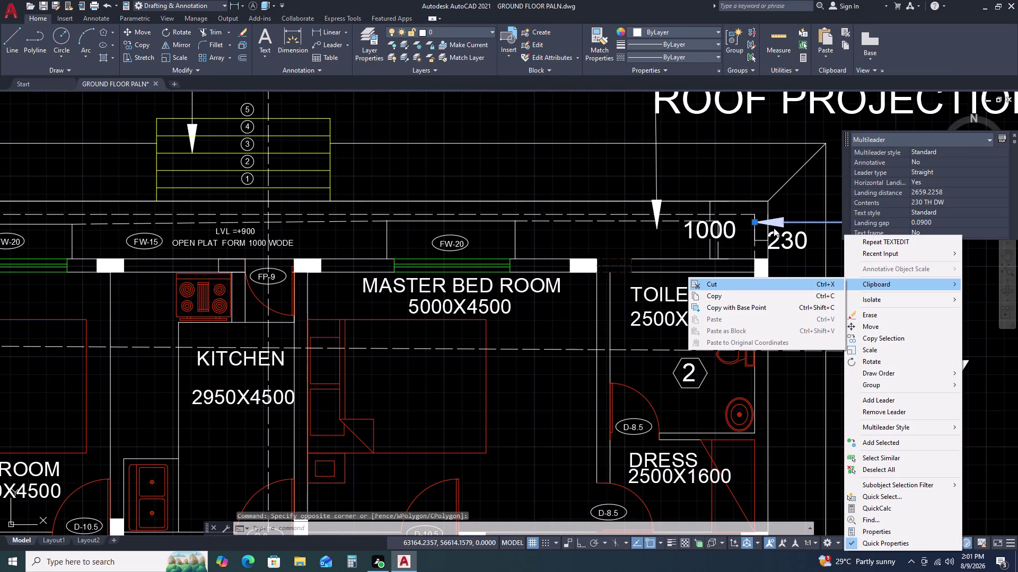
key(Escape)
key(Escape)
key(Escape)
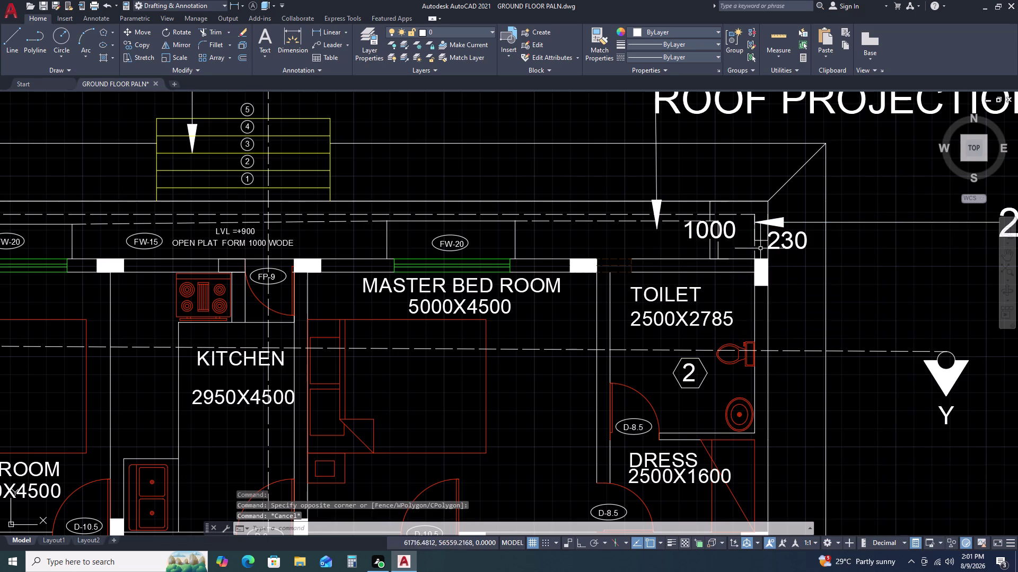
Copy the 230 TH DW callout leftward onto the rear wall near the right toilet.
click(802, 217)
click(795, 221)
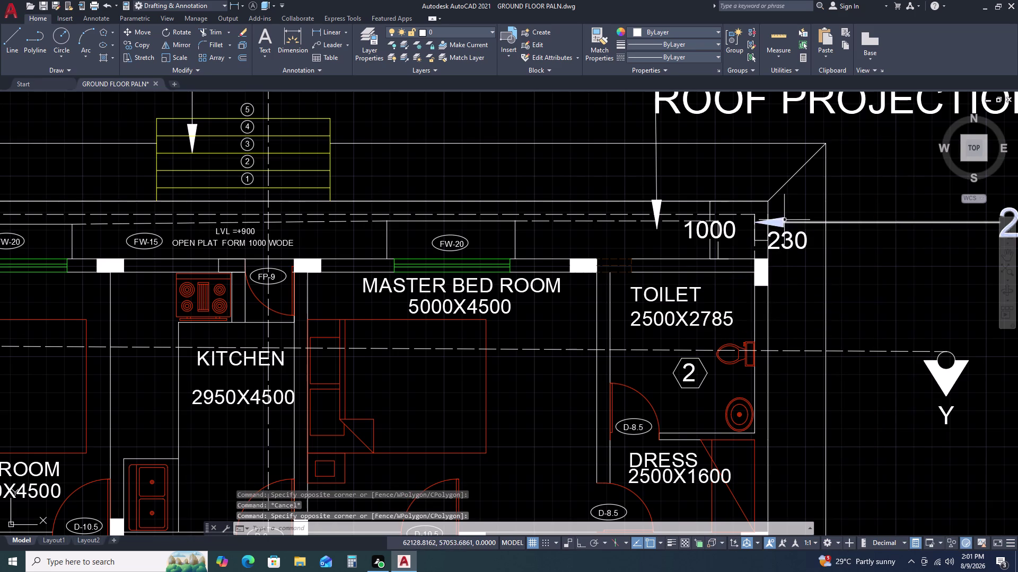
click(784, 220)
key(c)
key(o)
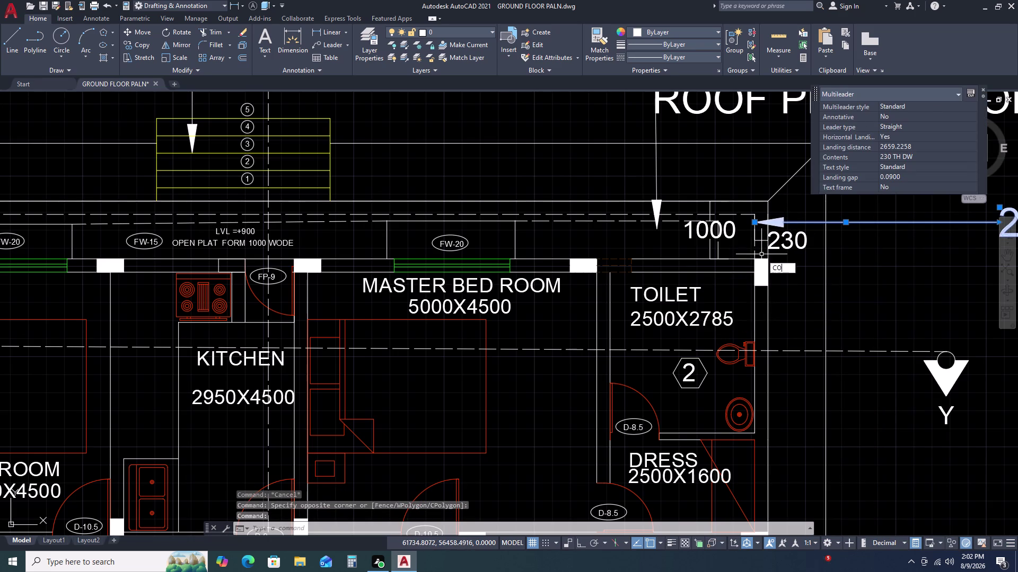
key(space)
click(753, 221)
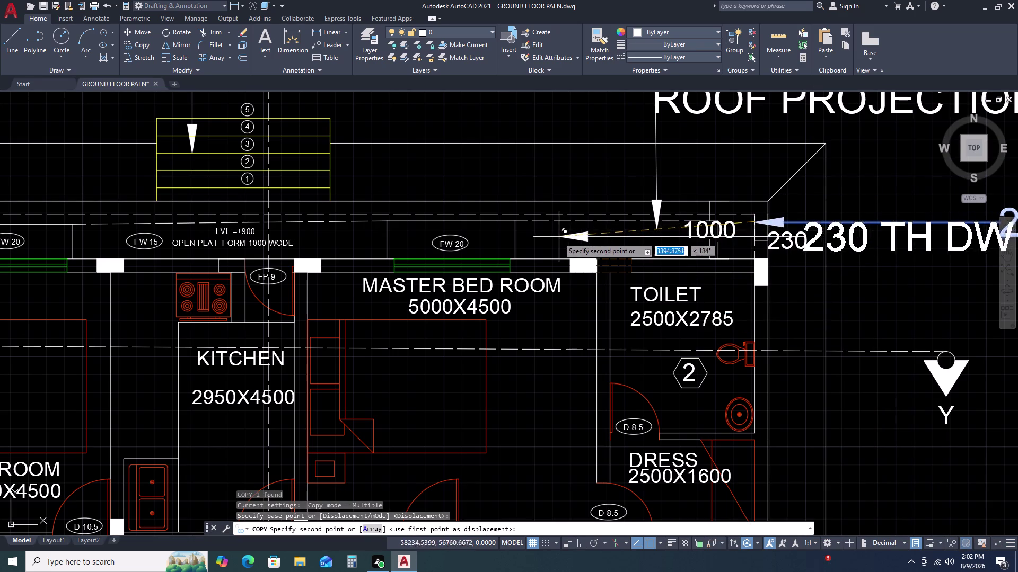
click(518, 242)
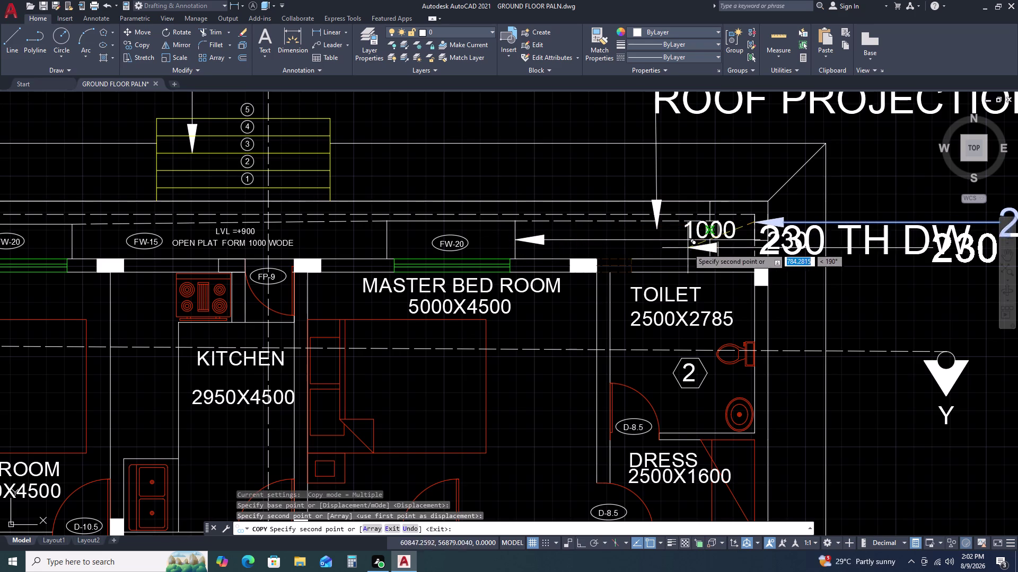
key(Escape)
Select the copied callout and grab its arrow grip, then cancel without changes.
click(629, 238)
click(621, 242)
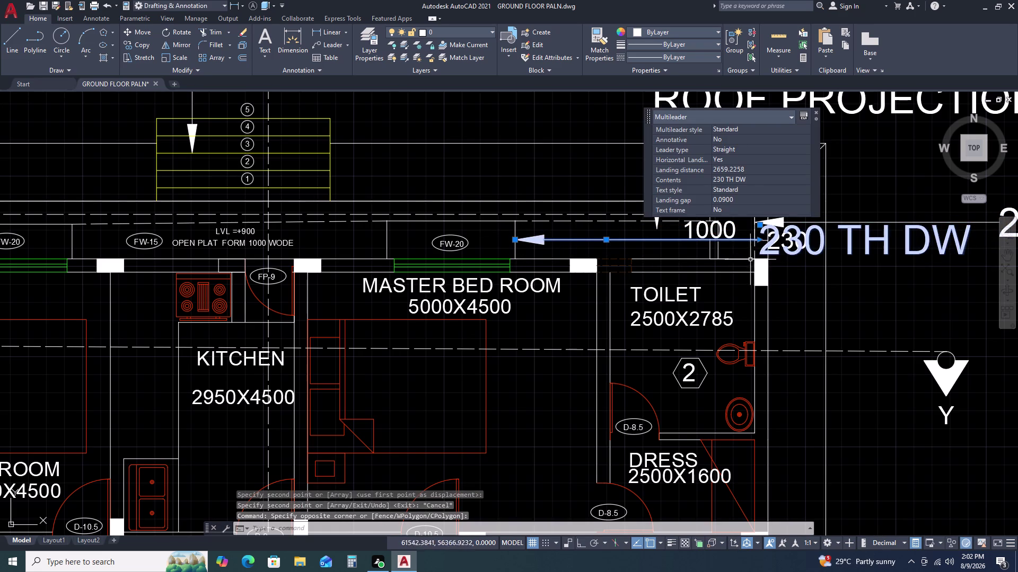
click(760, 227)
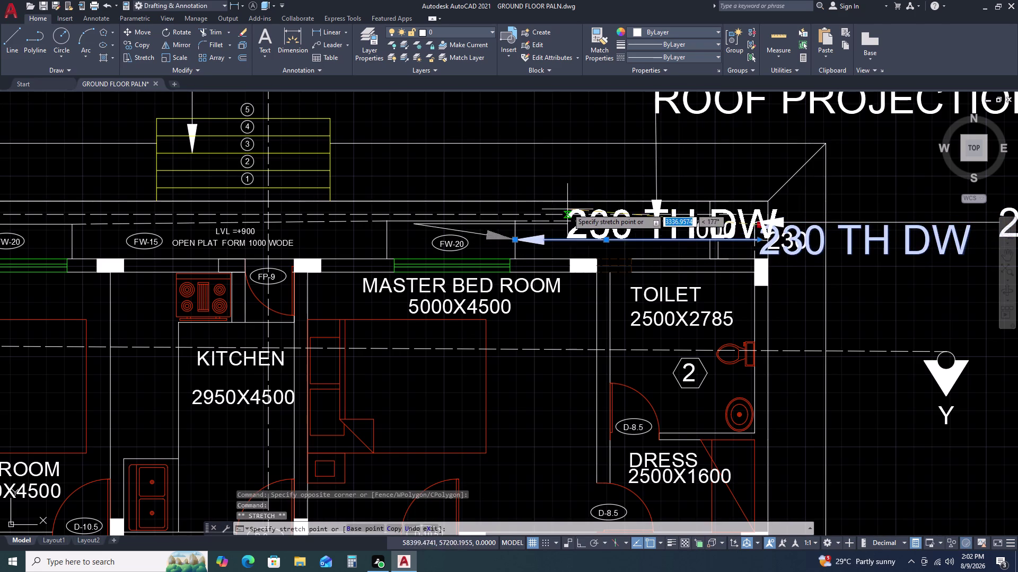
key(Escape)
key(Escape)
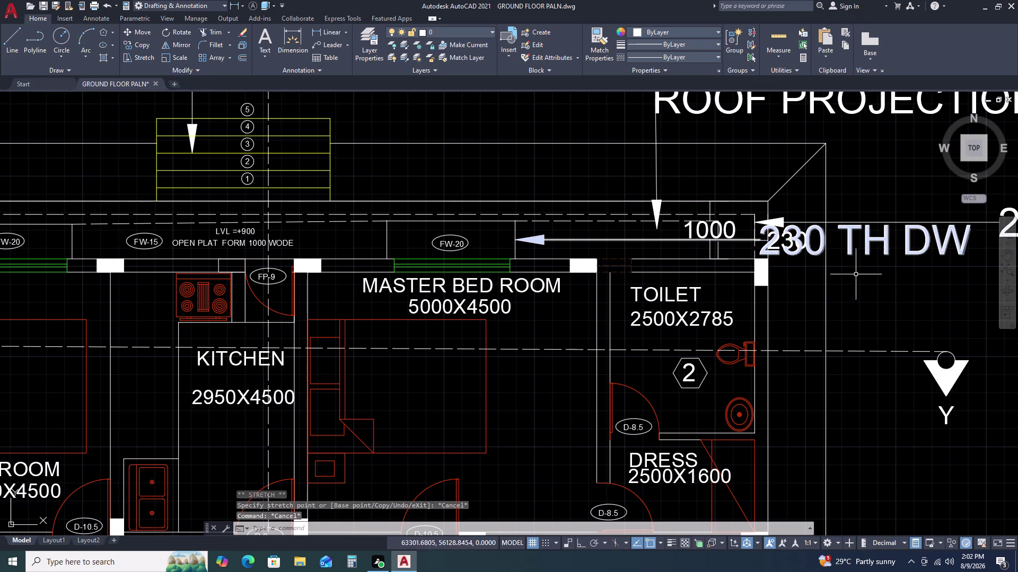
scroll(down, 3)
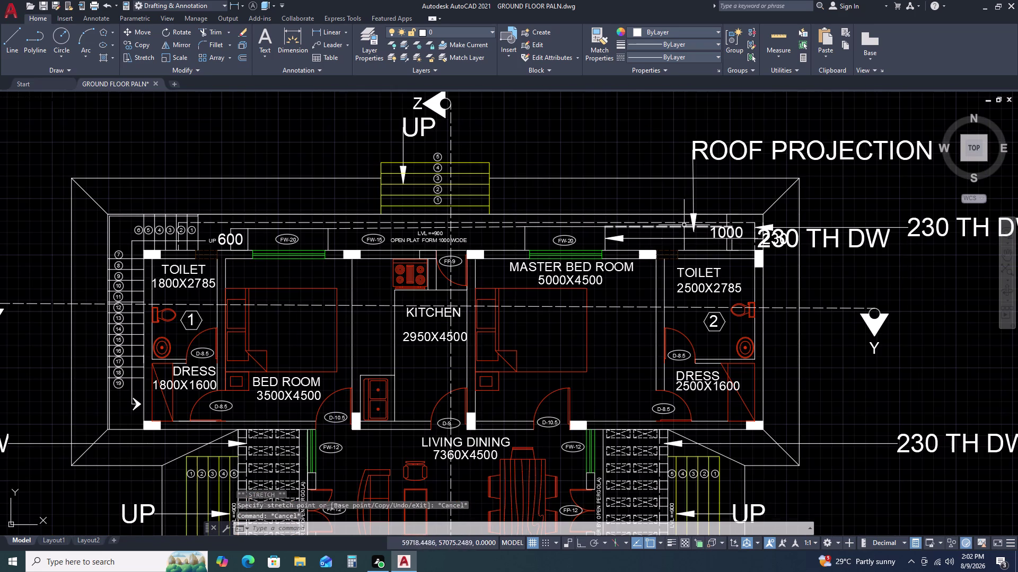
Select a ROOF PROJECTION leader and delete it.
click(665, 237)
click(653, 239)
key(Delete)
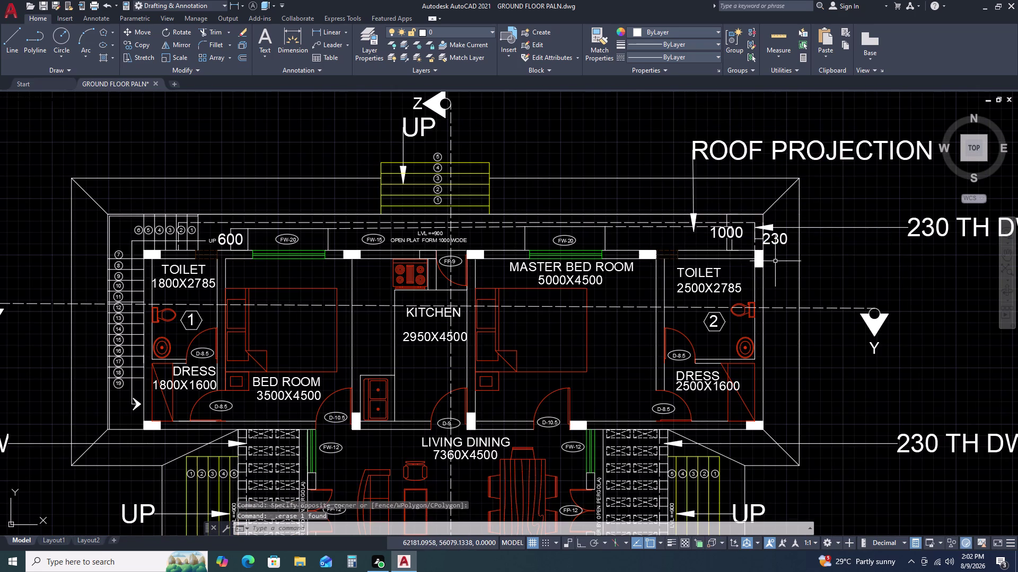
scroll(down, 3)
scroll(up, 3)
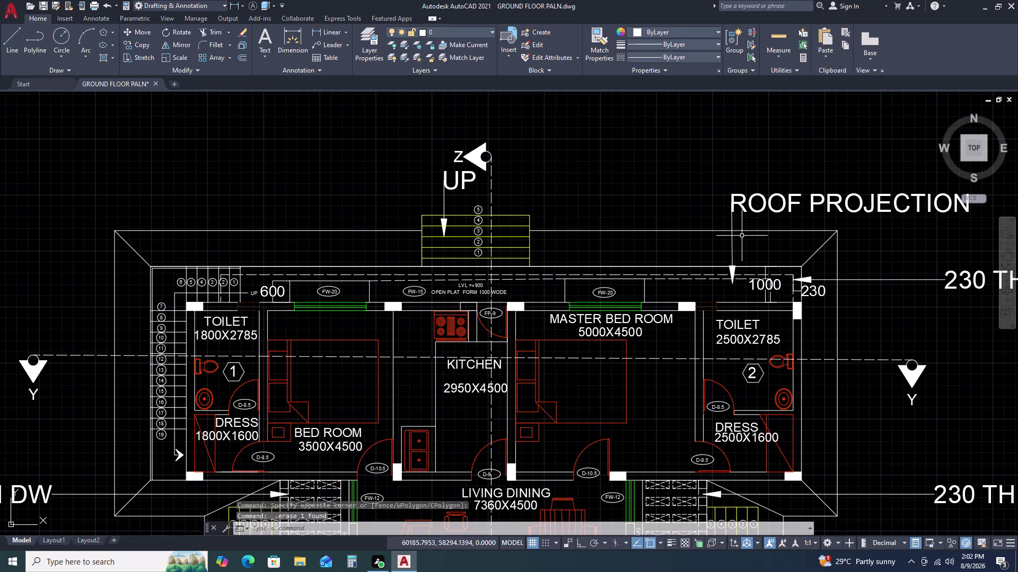
Copy the ROOF PROJECTION leader further left along the roof line.
click(742, 236)
click(727, 248)
key(c)
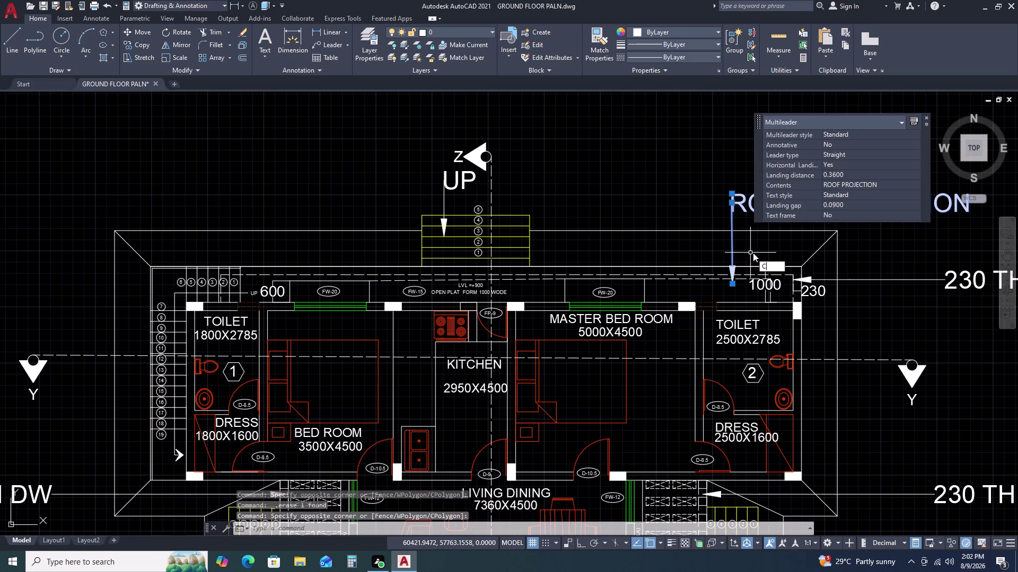
key(o)
key(space)
drag(730, 286, 725, 285)
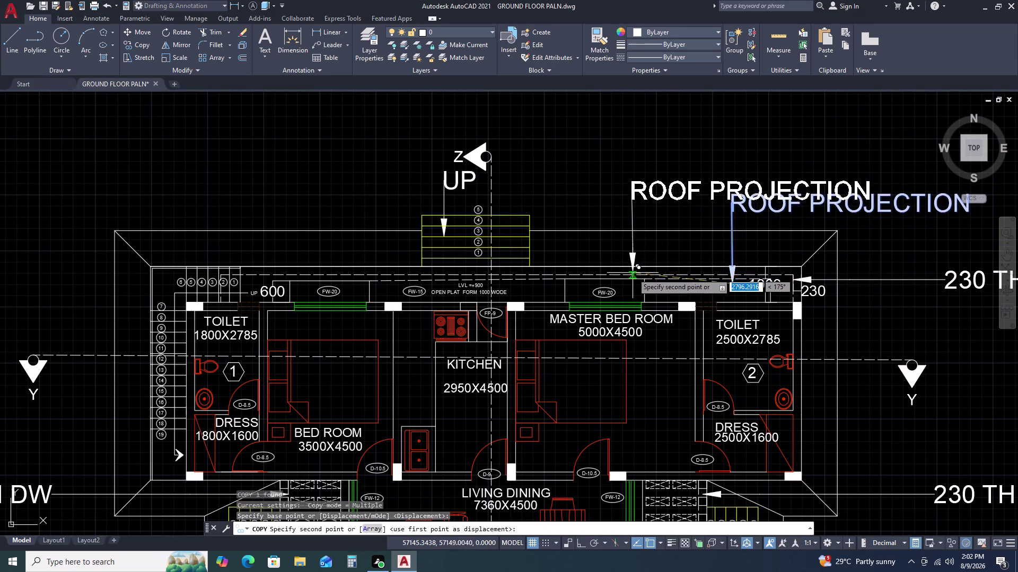
scroll(up, 3)
click(627, 294)
key(Escape)
scroll(down, 3)
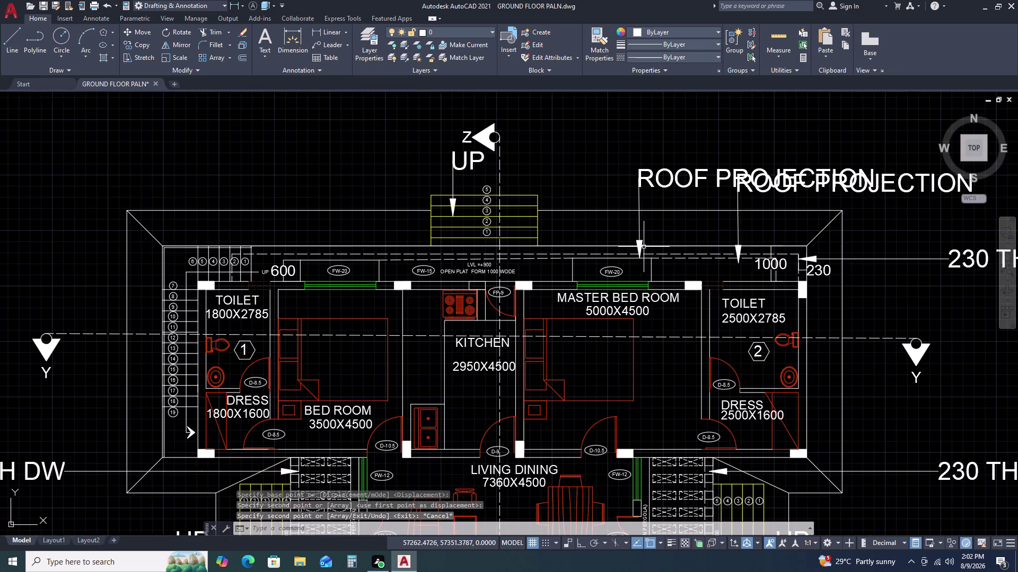
scroll(up, 3)
Make another copy from the arrow tip, then undo the misplaced copy.
click(733, 255)
click(699, 232)
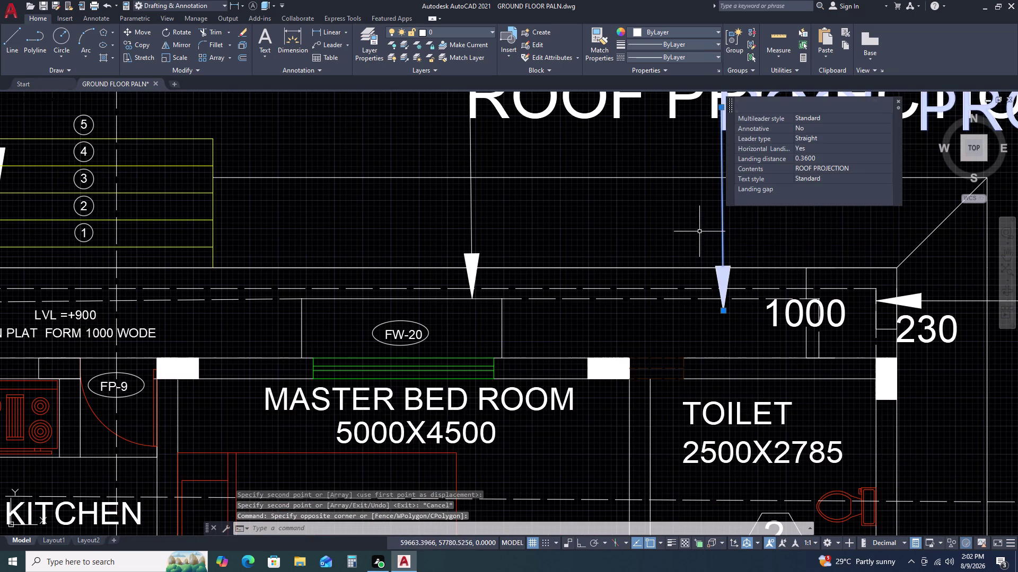
key(space)
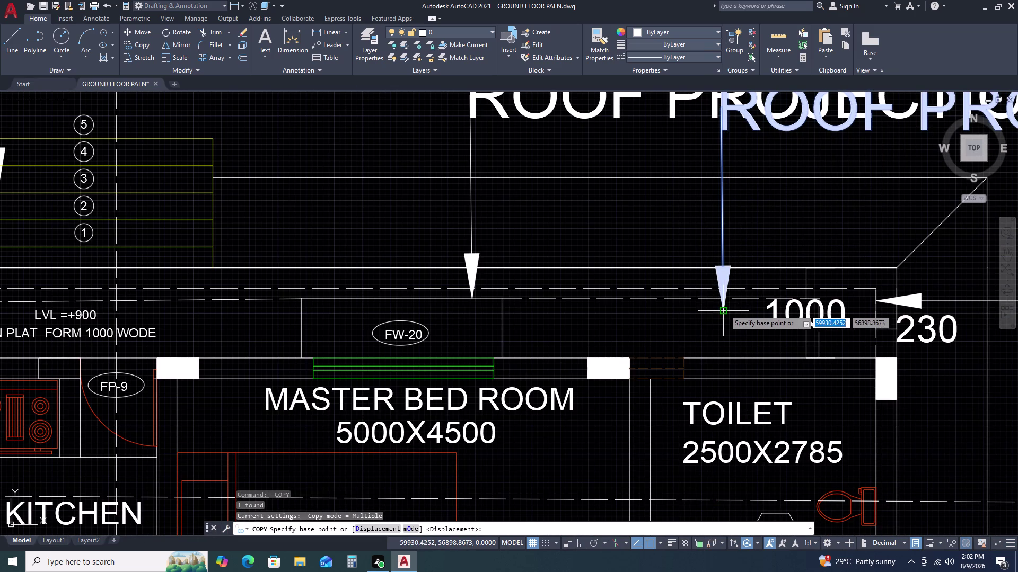
click(724, 312)
click(723, 300)
key(Escape)
scroll(down, 3)
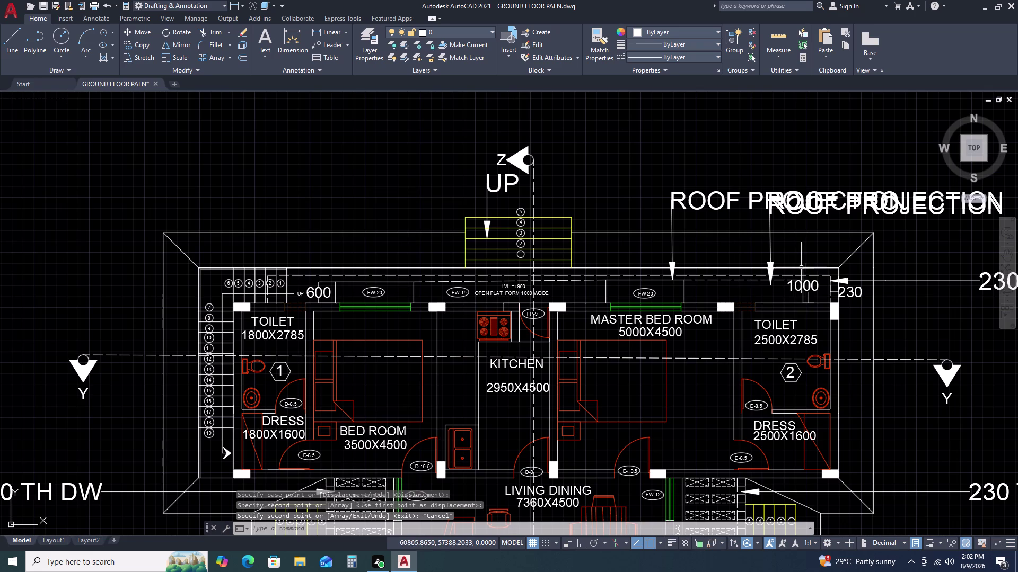
scroll(up, 3)
key(Escape)
scroll(up, 3)
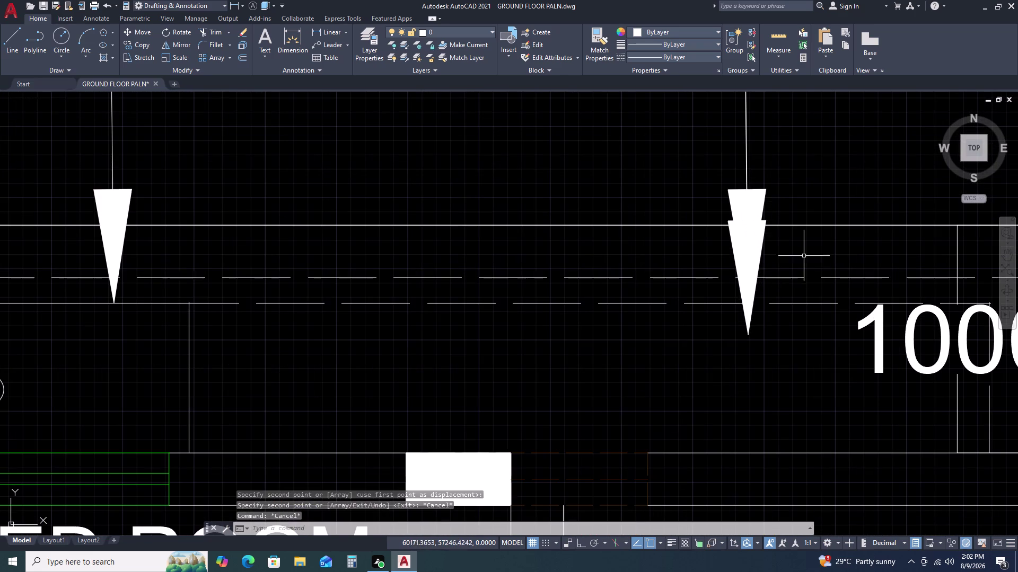
key(ctrl+z)
key(ctrl+z)
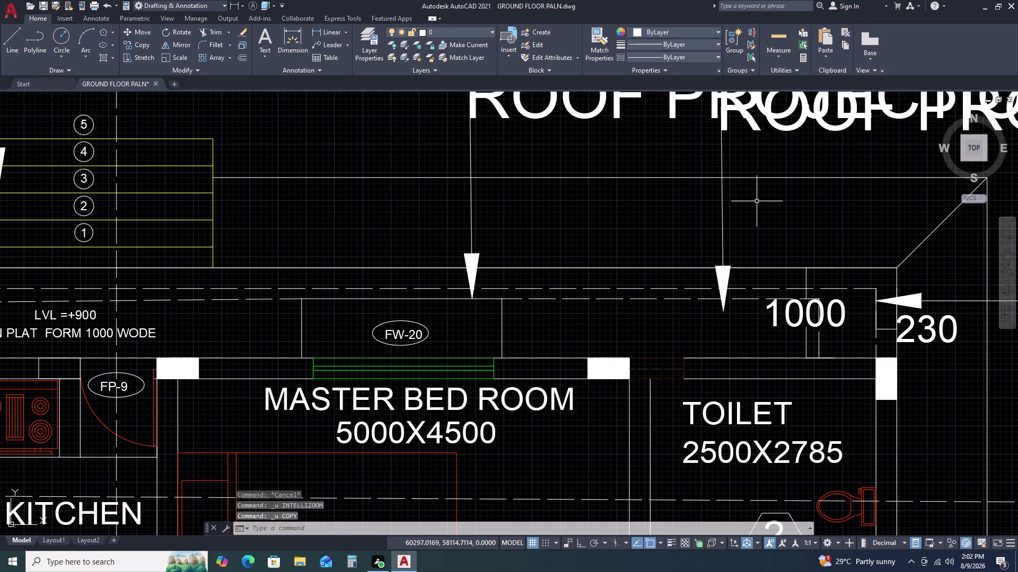
Move the copied leader so its arrow lands on the top roof edge.
click(716, 219)
click(768, 224)
drag(766, 220, 755, 220)
click(698, 229)
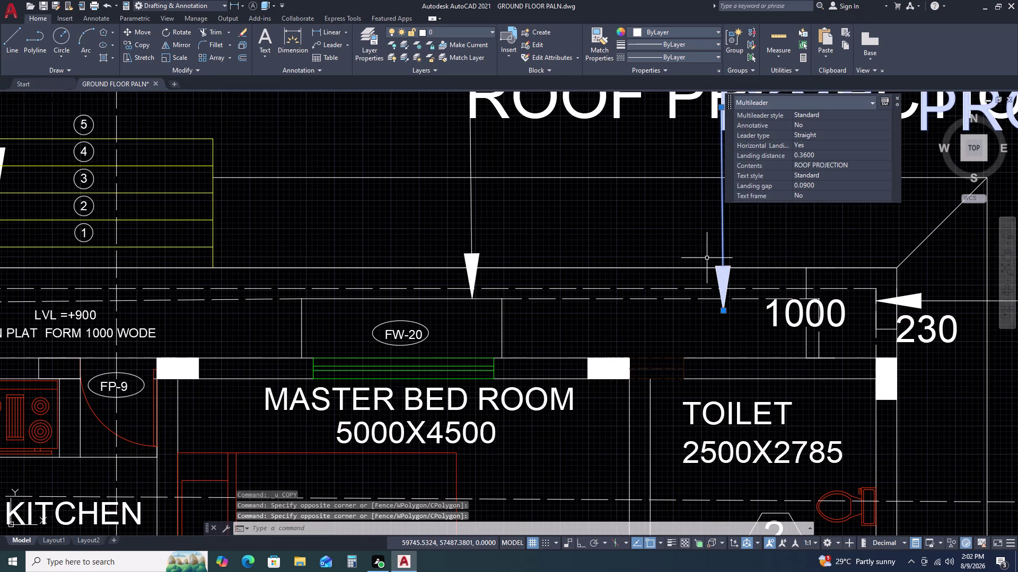
text(M)
key(space)
scroll(up, 3)
drag(700, 297, 700, 290)
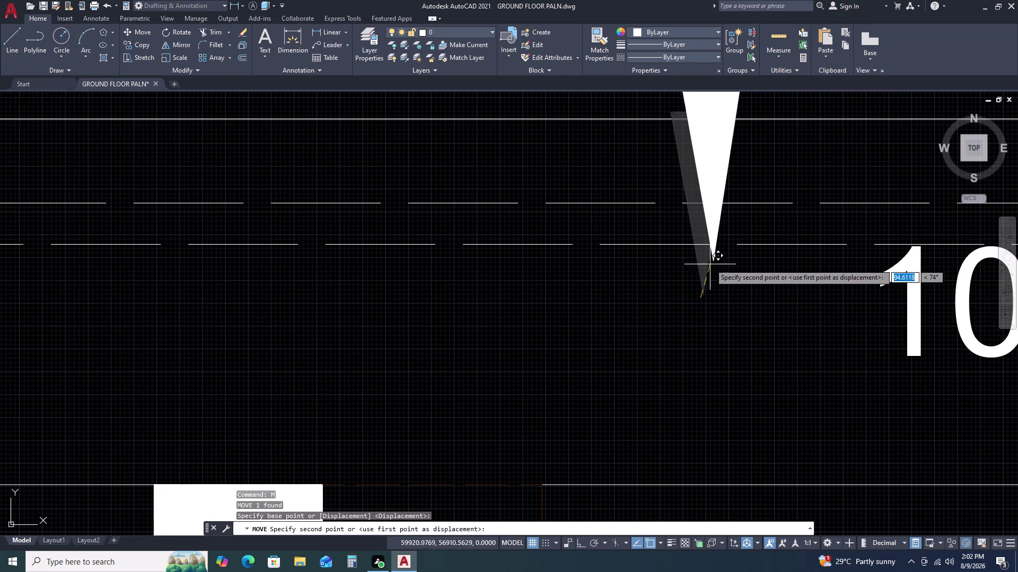
click(696, 242)
scroll(down, 3)
key(Escape)
scroll(down, 3)
click(718, 201)
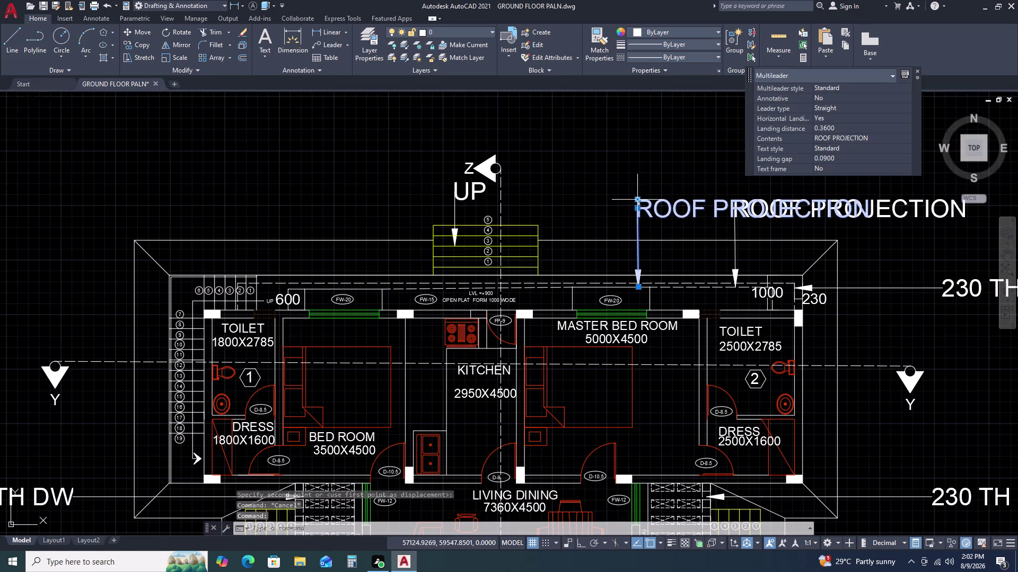
Raise the copied label higher by its grip and open its text for editing.
drag(638, 198, 639, 188)
click(640, 138)
key(Escape)
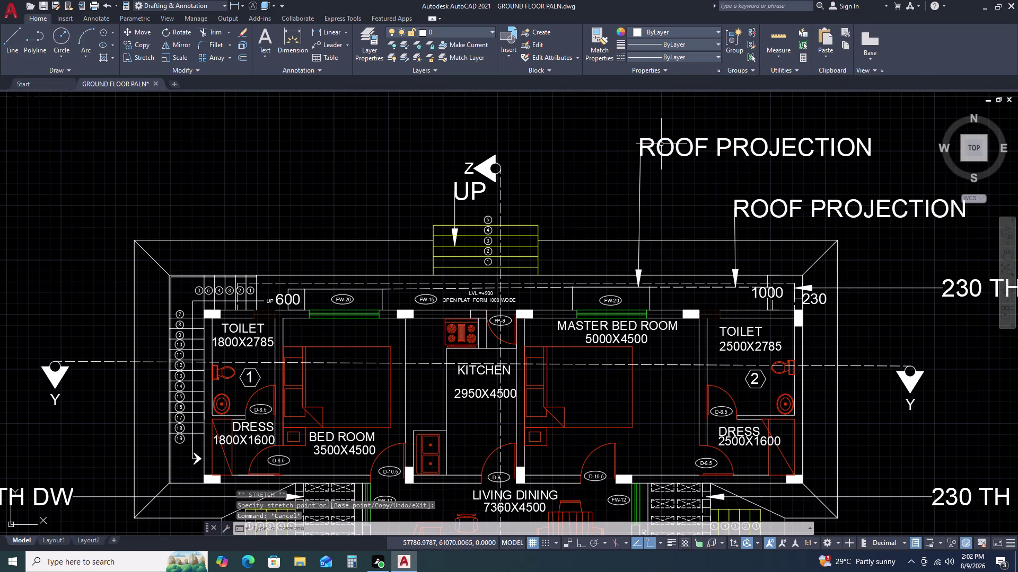
double_click(662, 142)
triple_click(681, 151)
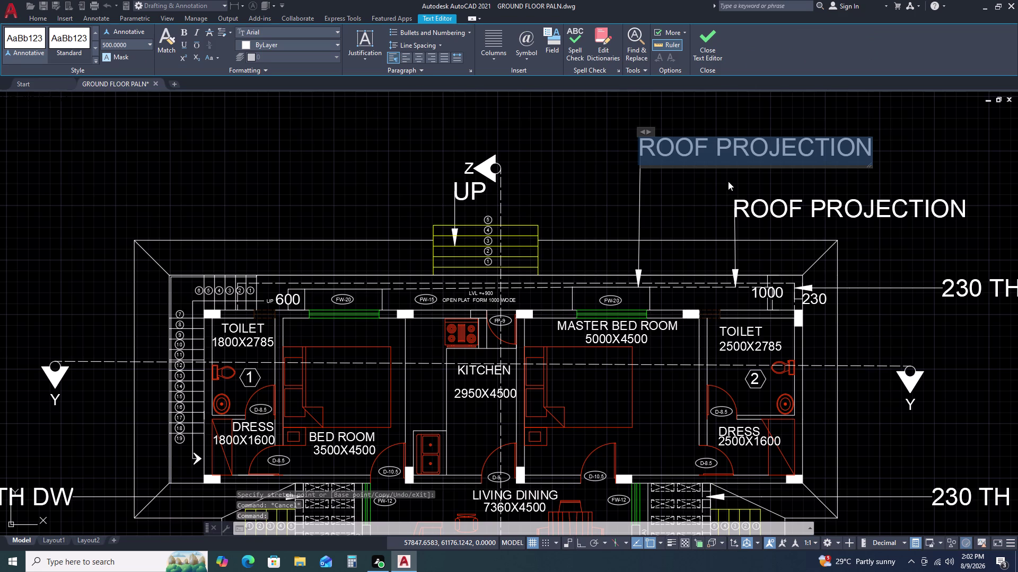
Replace the selected ROOF PROJECTION text with COOLER REST and close the editor.
key(c)
text(OOL)
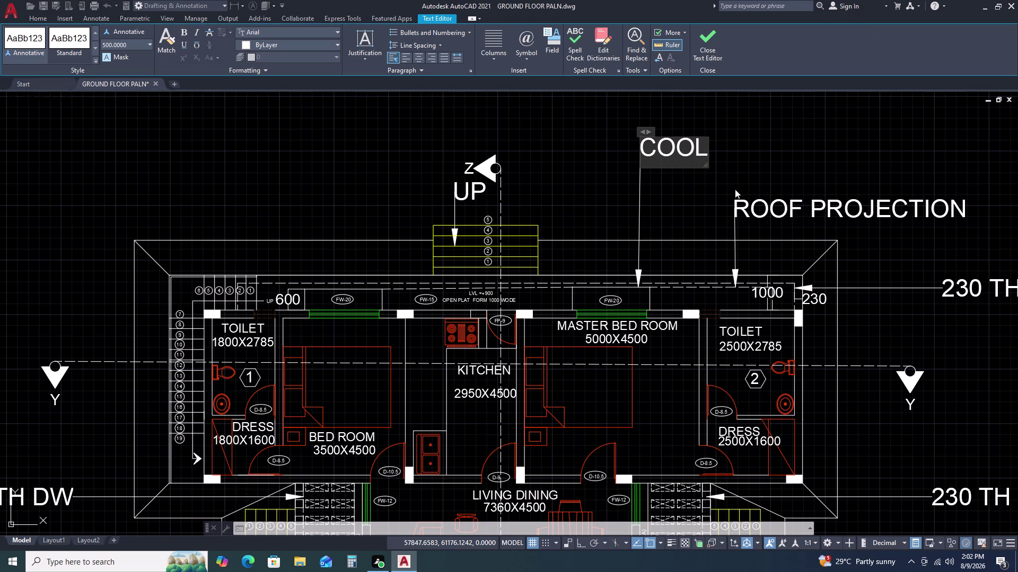
text(ER)
key(space)
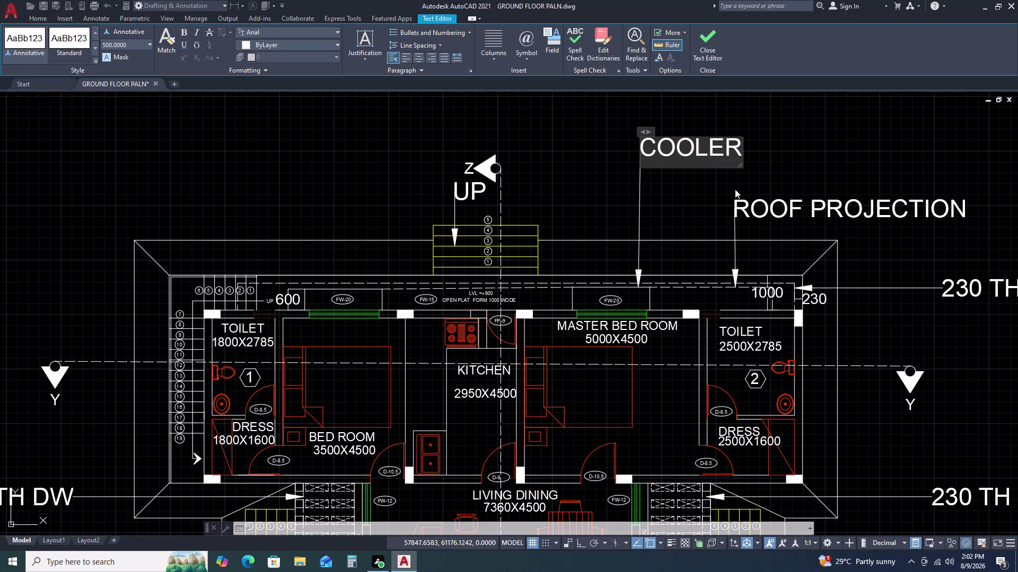
text(REST)
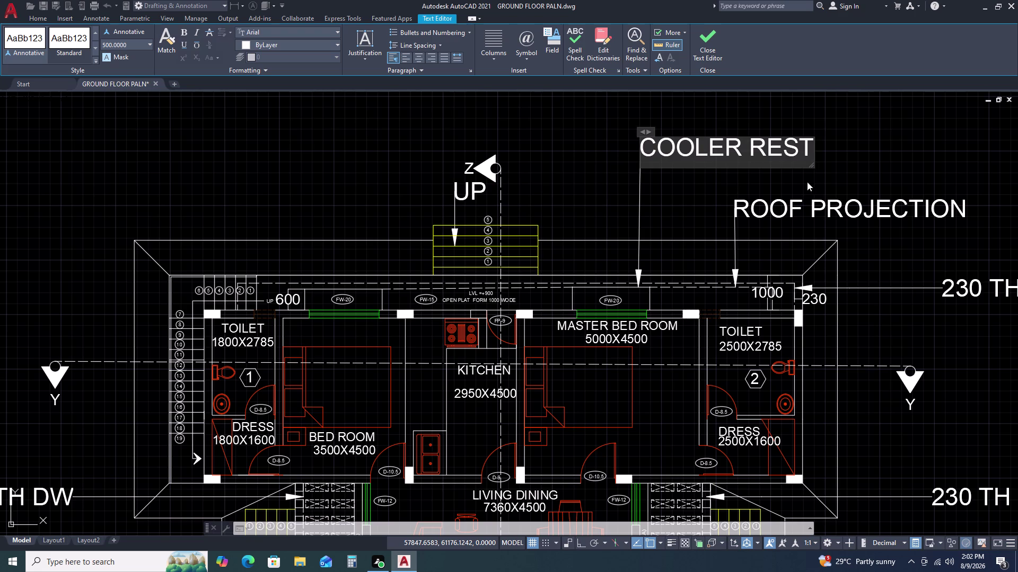
click(862, 158)
key(Escape)
scroll(down, 3)
scroll(down, 3)
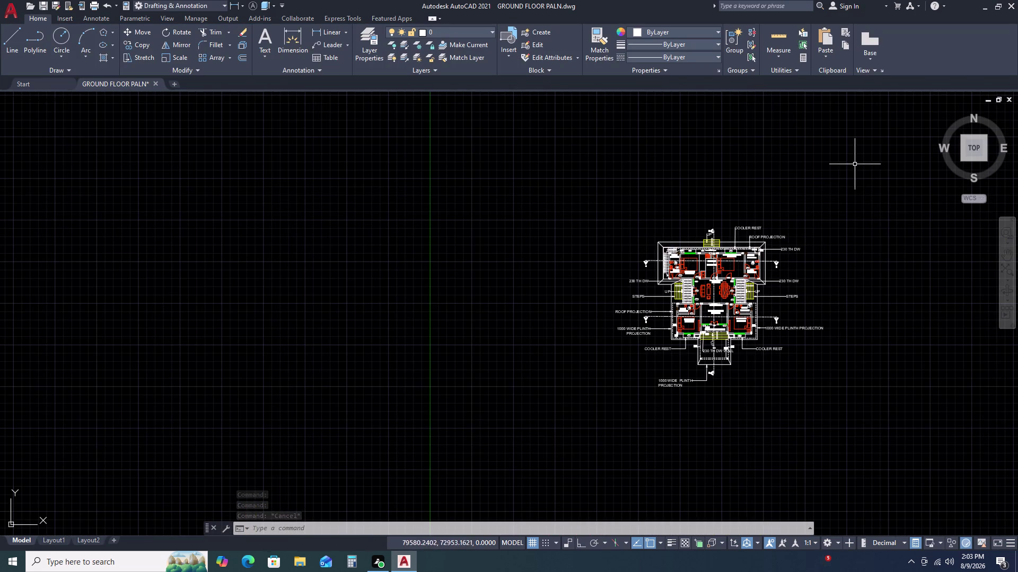
scroll(up, 3)
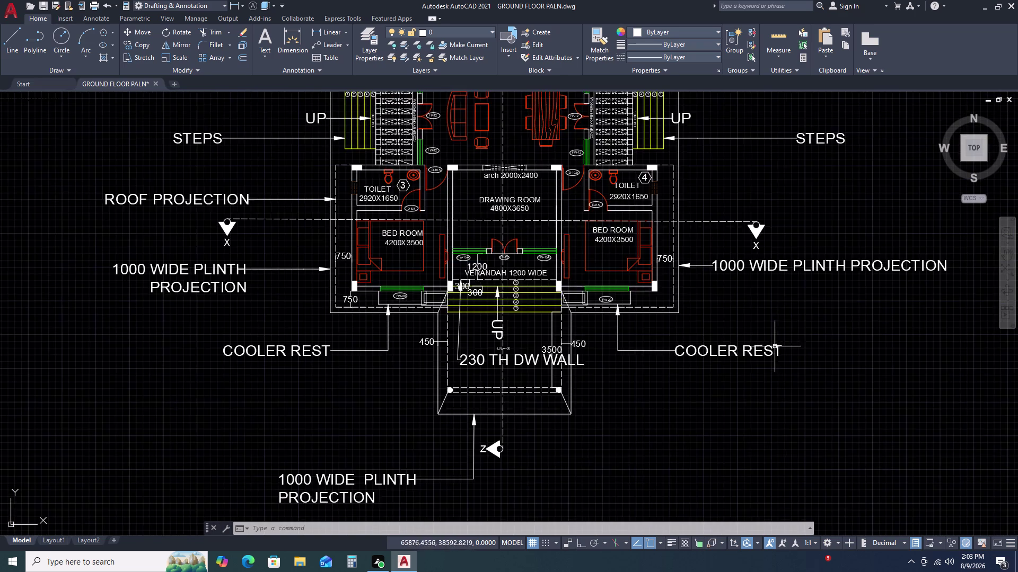
scroll(up, 3)
scroll(down, 3)
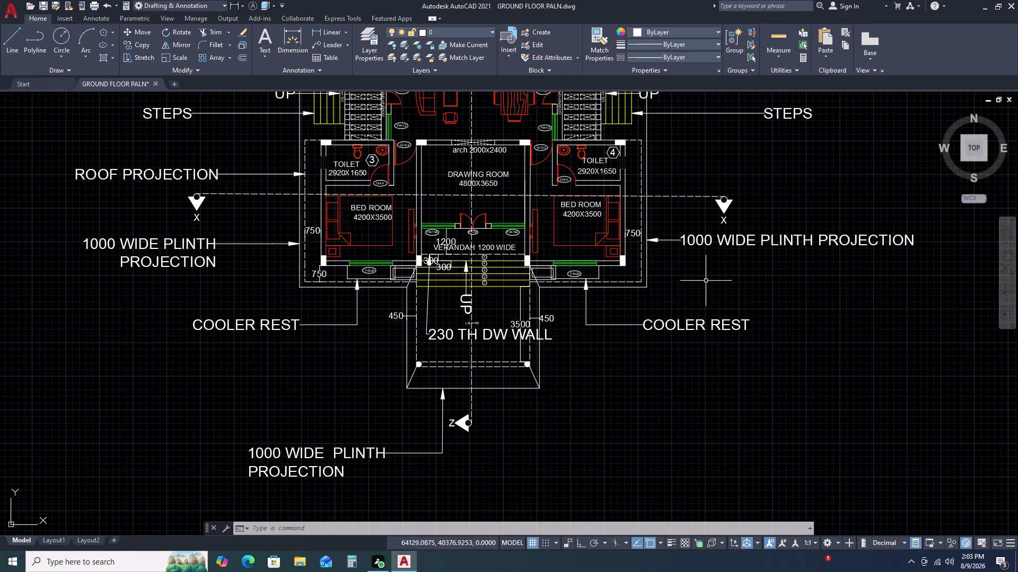
scroll(down, 3)
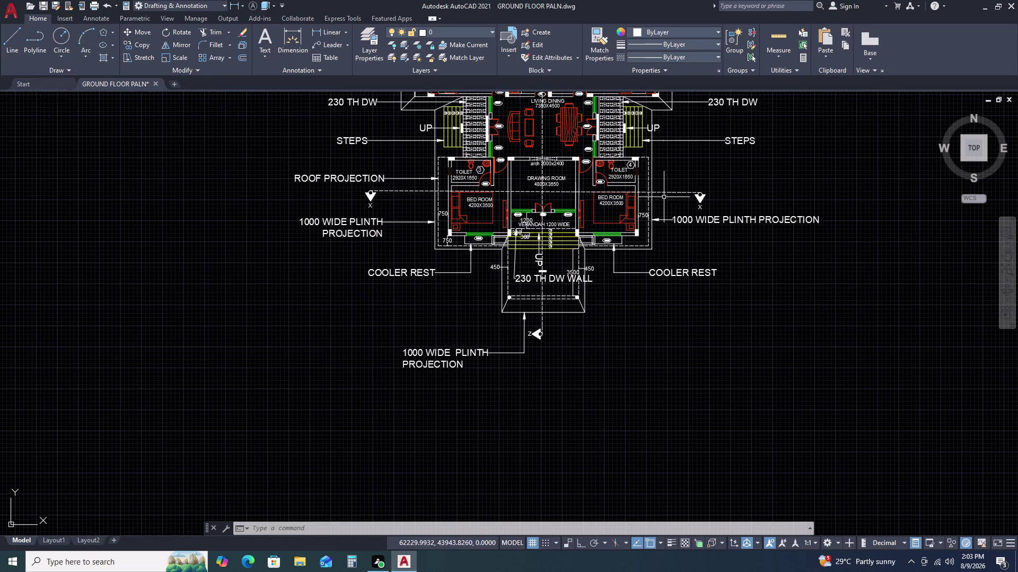
scroll(up, 3)
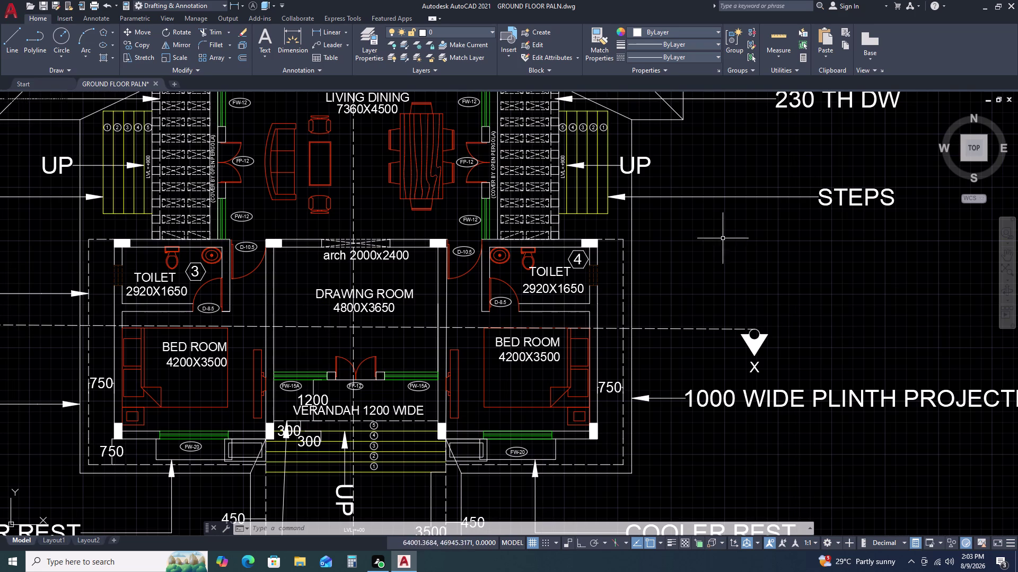
middle_drag(704, 176, 685, 249)
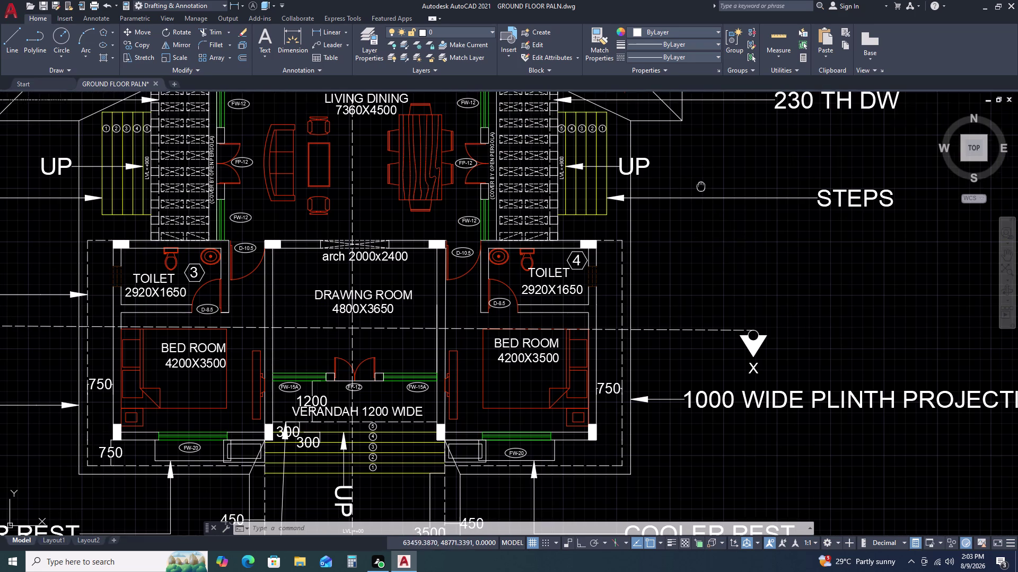
middle_drag(686, 249, 681, 278)
scroll(down, 3)
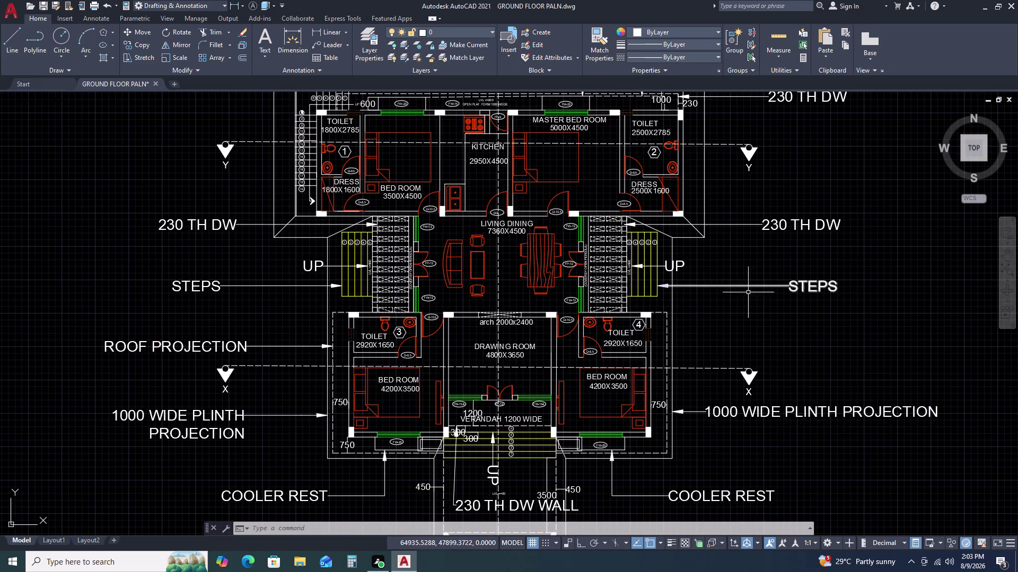
middle_drag(754, 315, 758, 297)
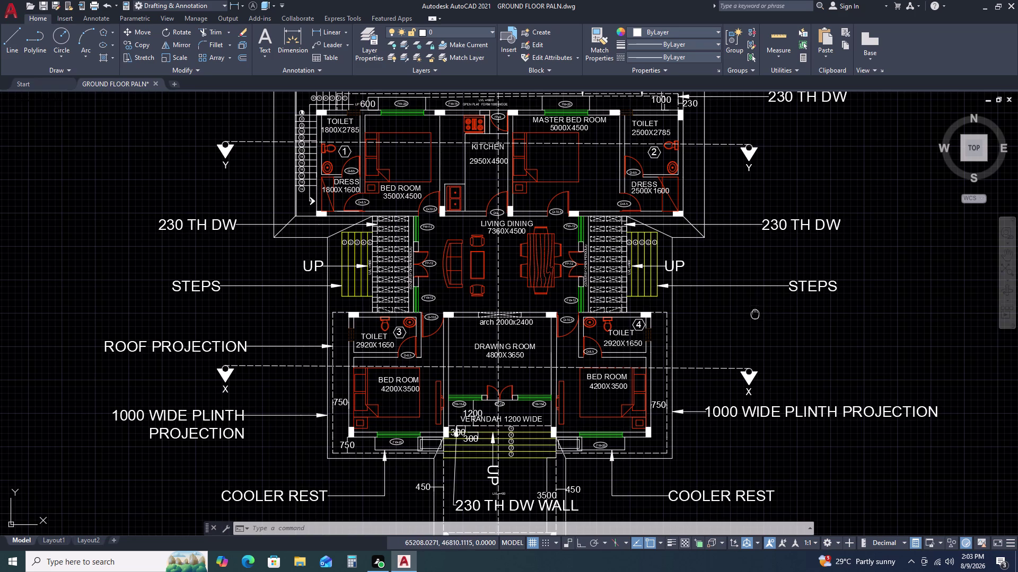
middle_drag(758, 297, 760, 212)
text(L)
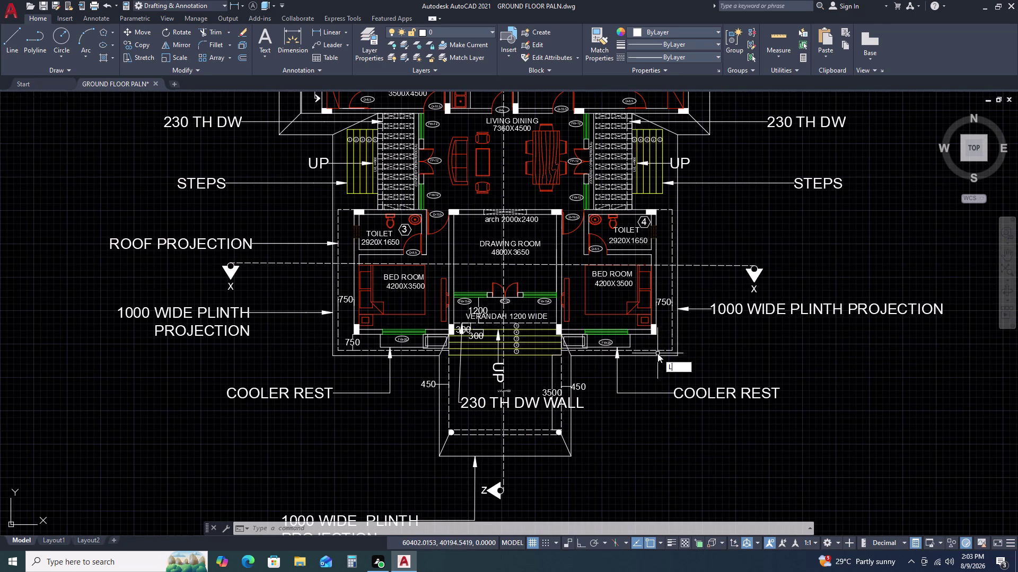
key(space)
scroll(up, 3)
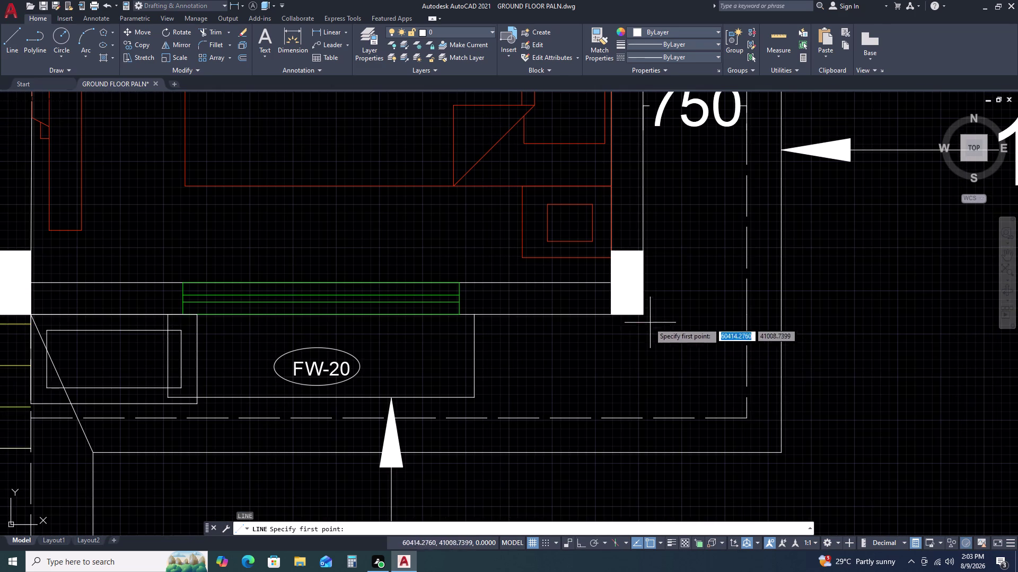
click(644, 315)
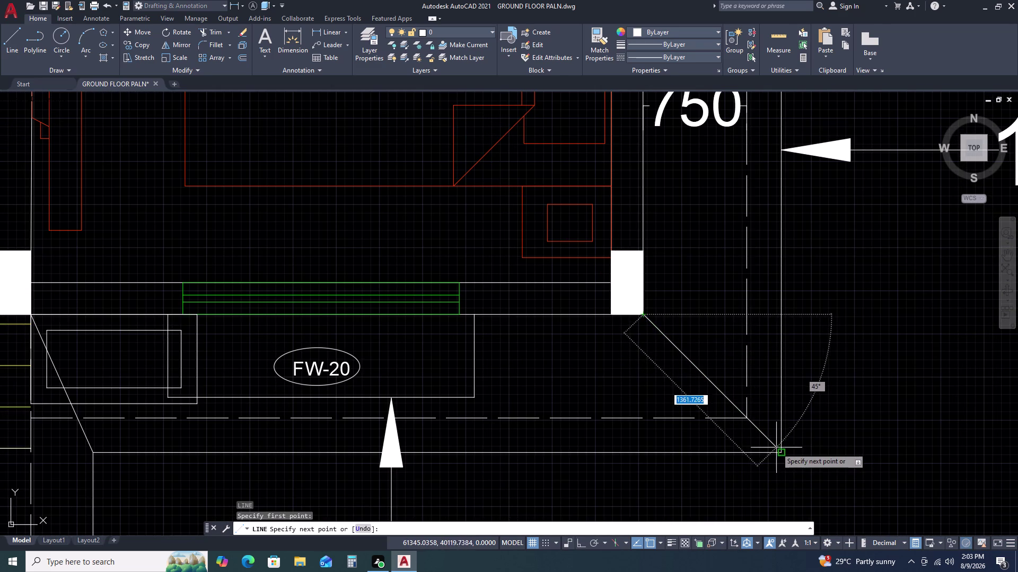
click(782, 453)
key(space)
scroll(down, 3)
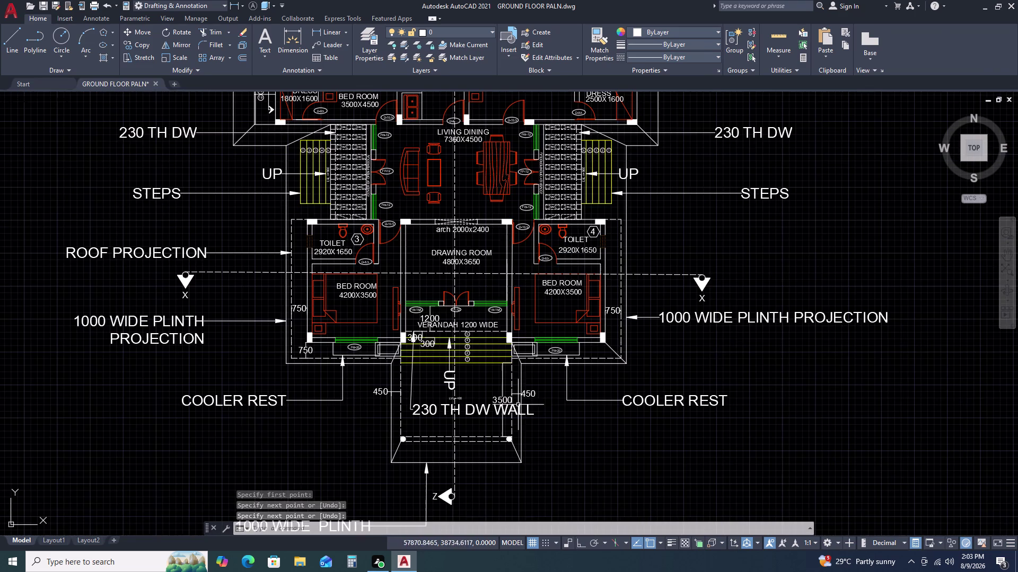
key(space)
scroll(up, 3)
scroll(up, 3)
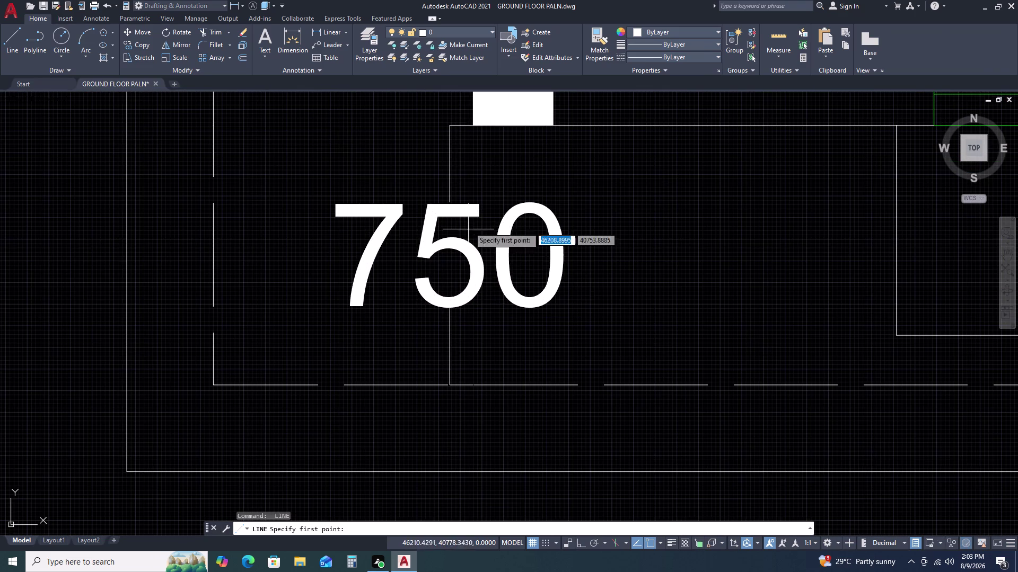
click(471, 123)
click(126, 468)
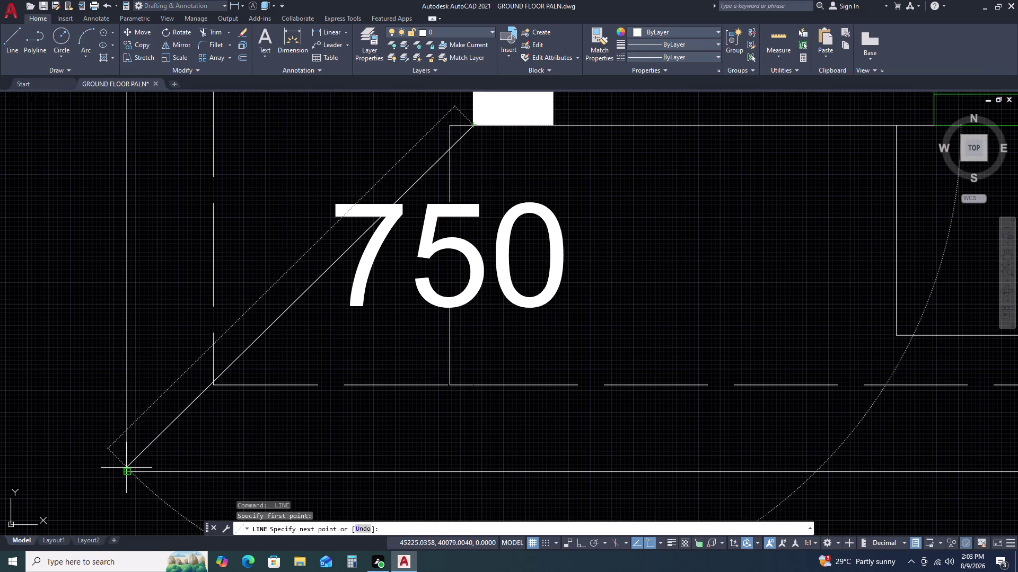
key(Escape)
scroll(down, 3)
scroll(down, 3)
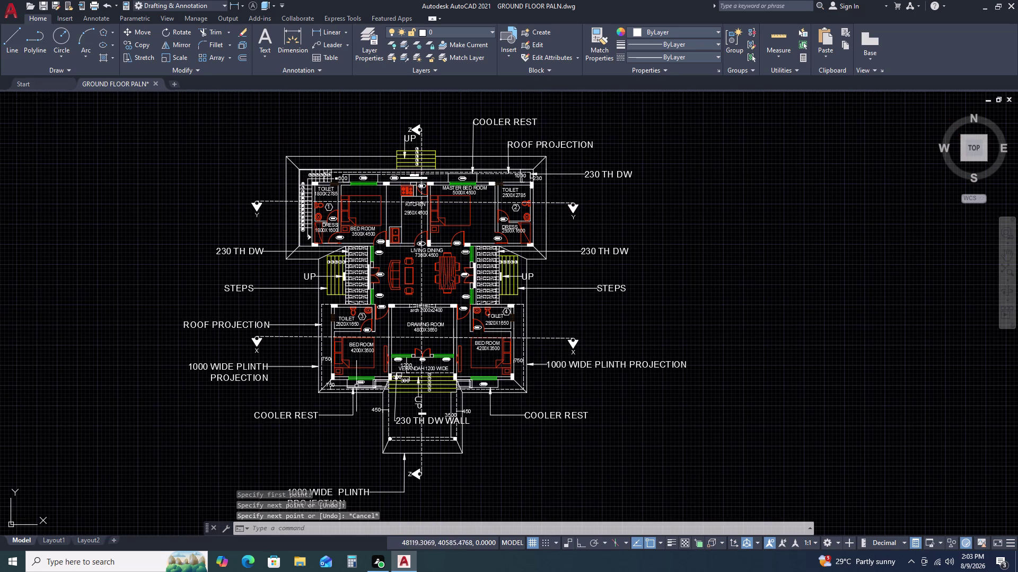
middle_drag(337, 361, 361, 343)
middle_click(366, 340)
middle_click(371, 339)
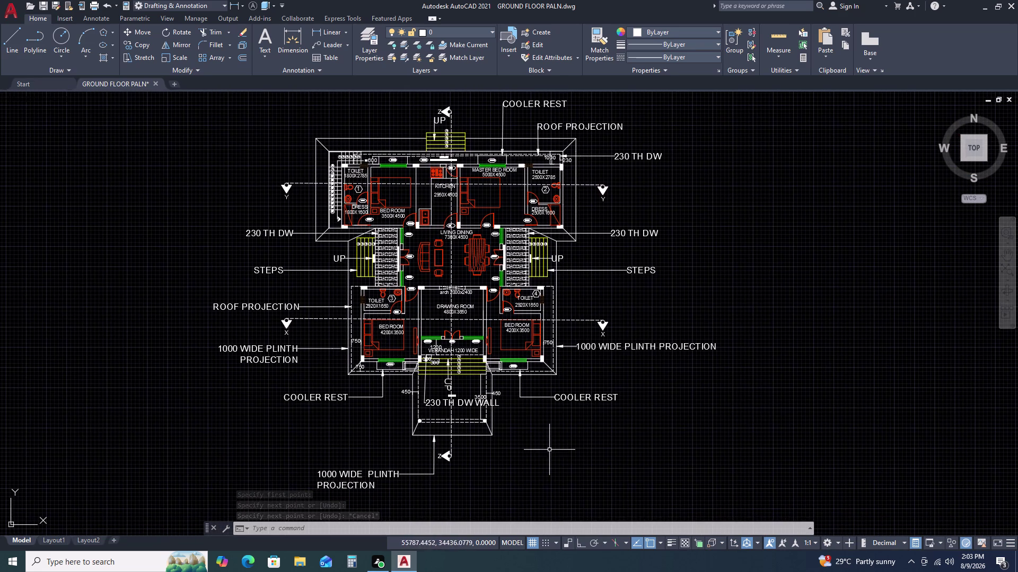
scroll(up, 3)
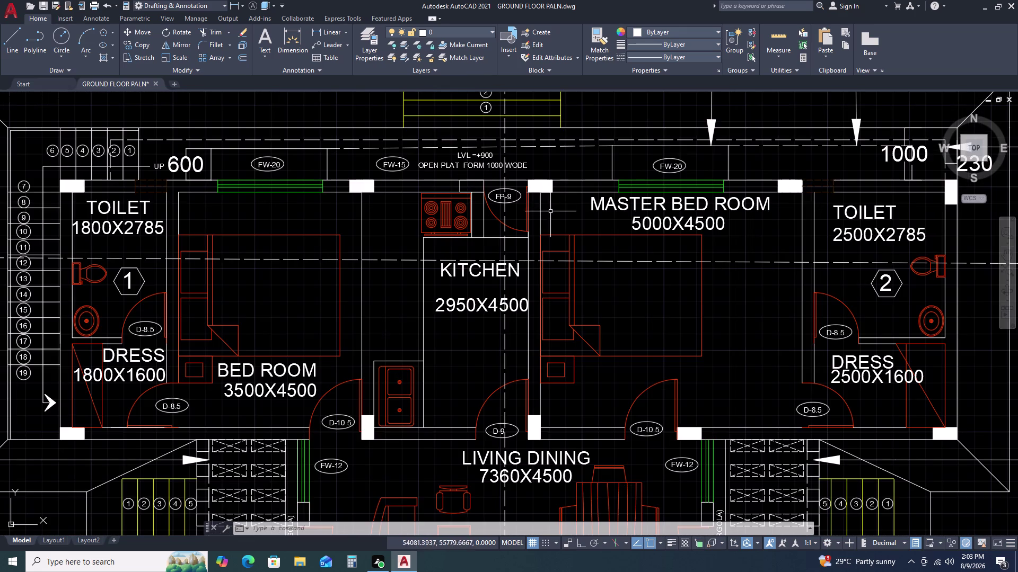
scroll(down, 3)
middle_drag(650, 332, 636, 285)
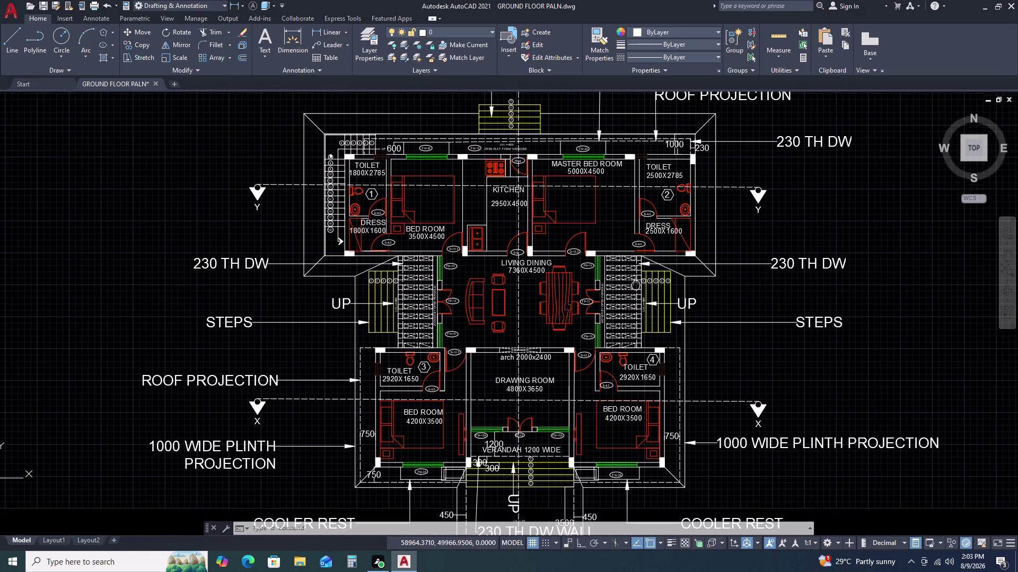
scroll(down, 3)
middle_drag(695, 355, 689, 351)
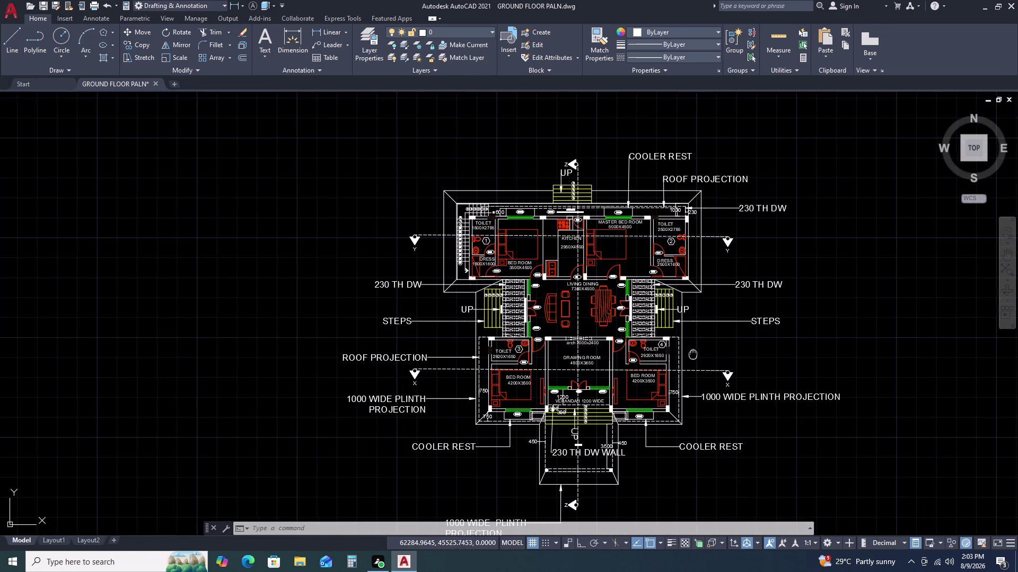
middle_drag(689, 351, 658, 307)
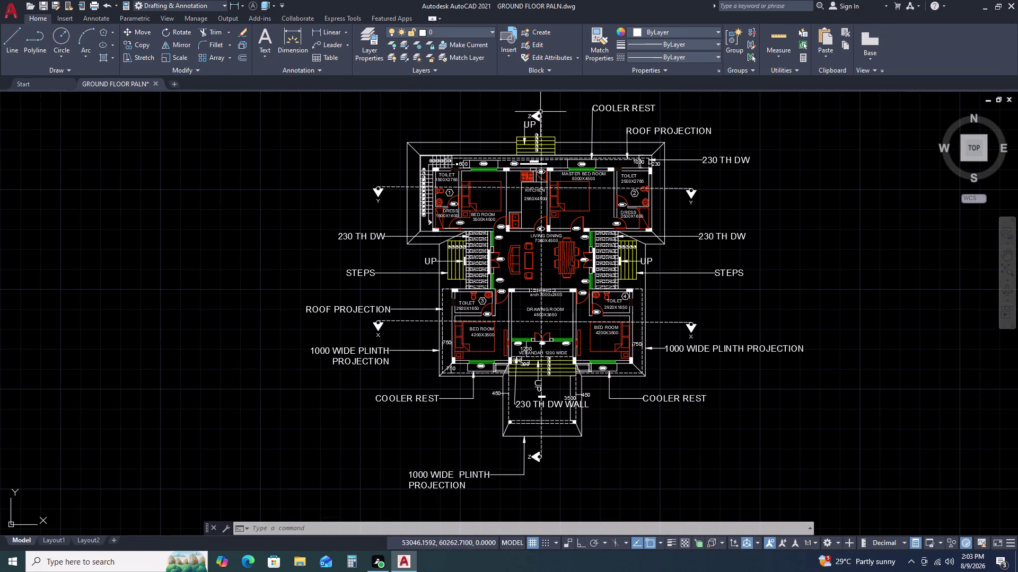
scroll(up, 3)
middle_drag(529, 128, 521, 214)
scroll(up, 3)
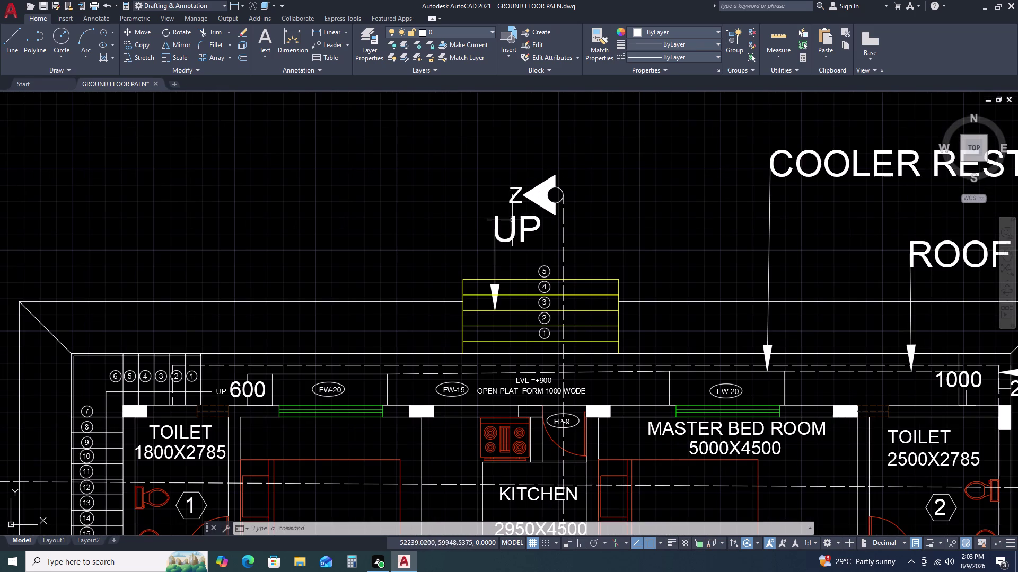
Copy the Z label to a spot below the plan.
double_click(516, 189)
key(Escape)
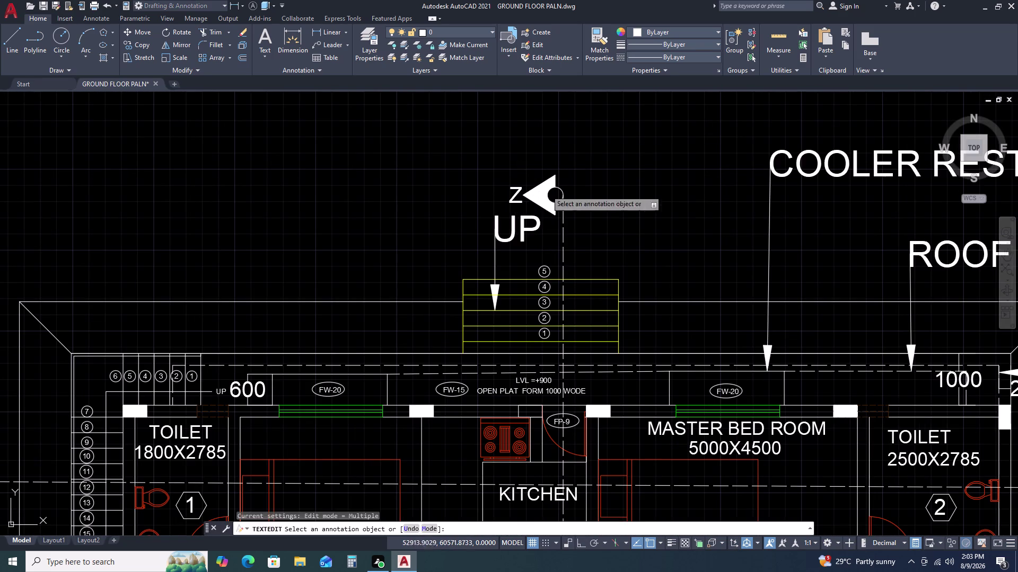
key(Escape)
key(Escape)
click(510, 201)
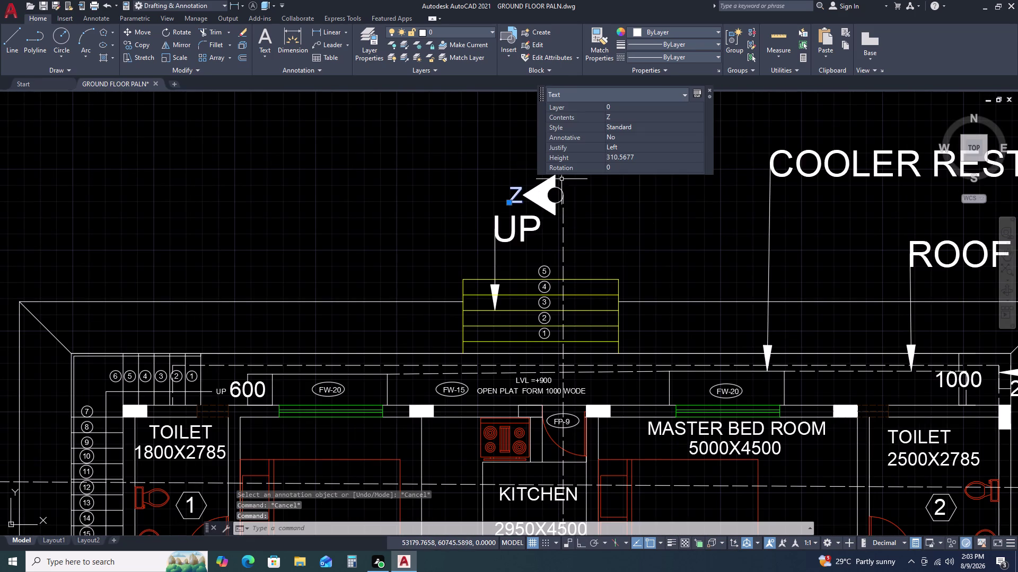
key(c)
key(o)
key(space)
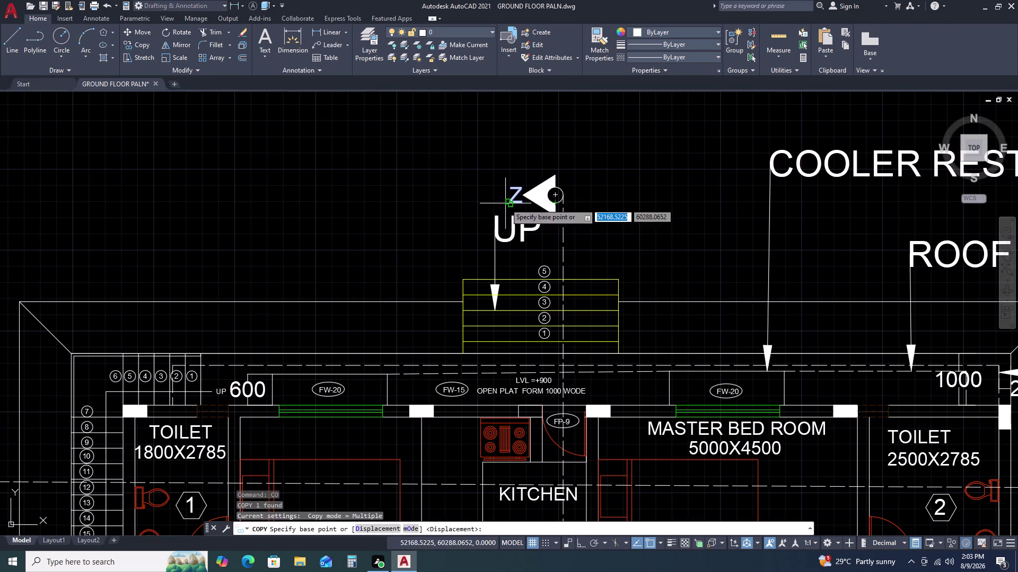
click(505, 203)
scroll(down, 3)
scroll(down, 3)
scroll(up, 3)
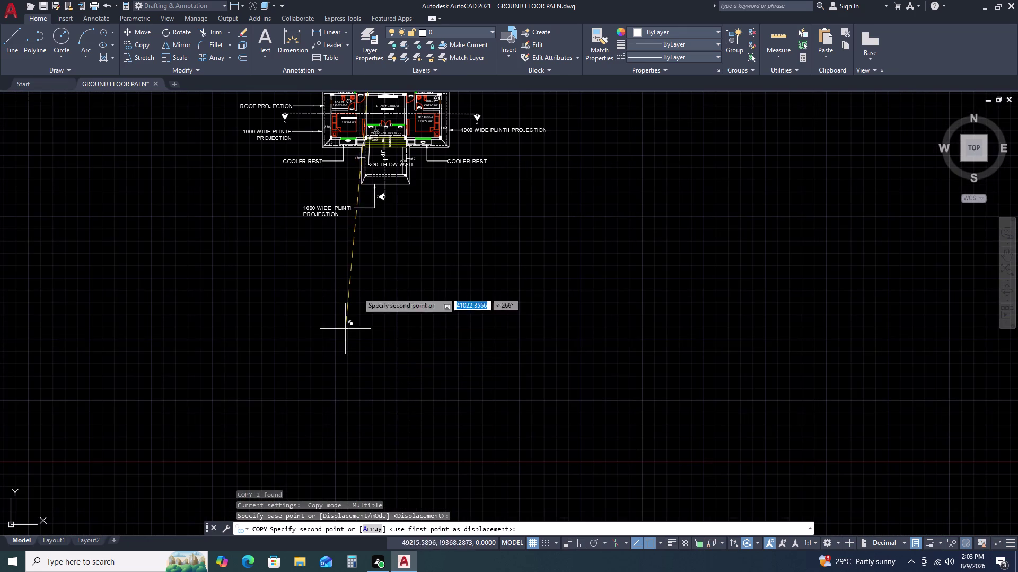
click(360, 244)
key(Escape)
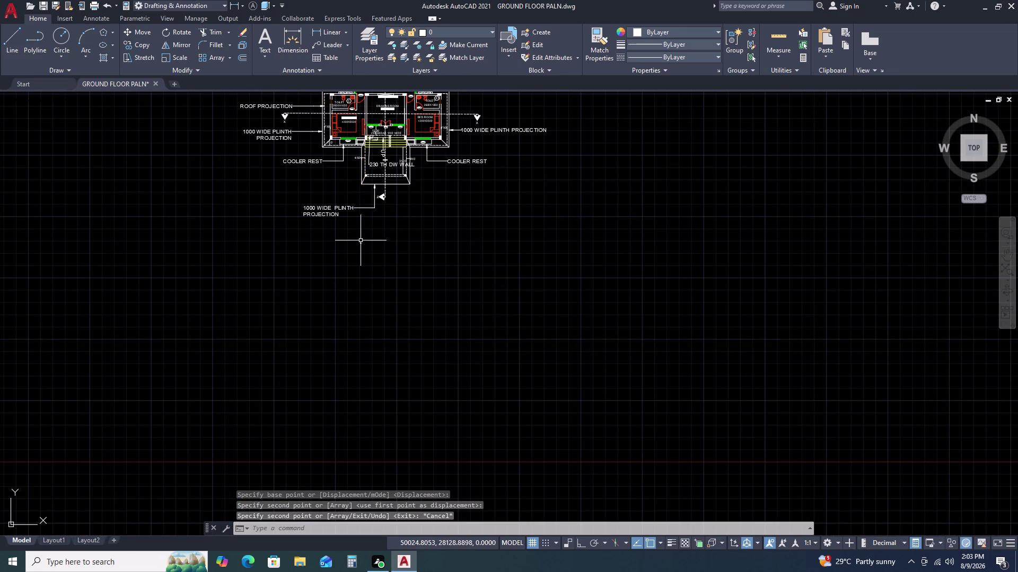
Scale up the copied Z and open it for text editing.
click(360, 240)
key(s)
key(c)
key(space)
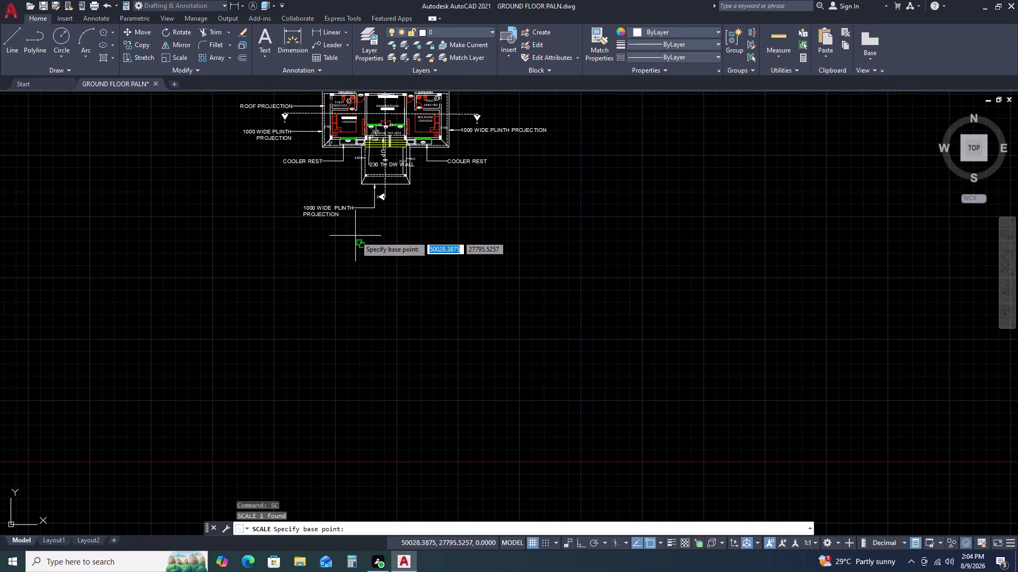
click(360, 242)
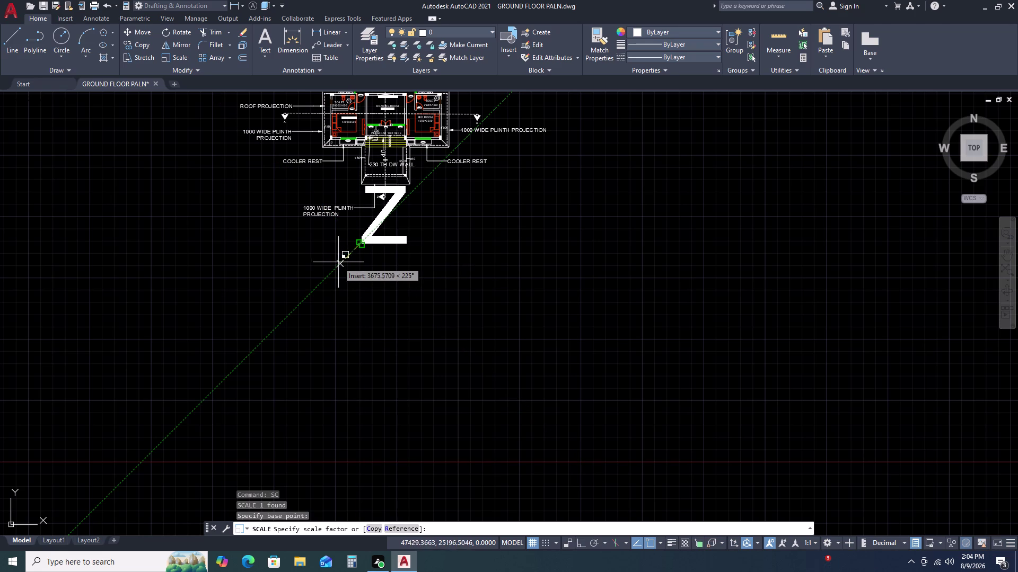
double_click(357, 254)
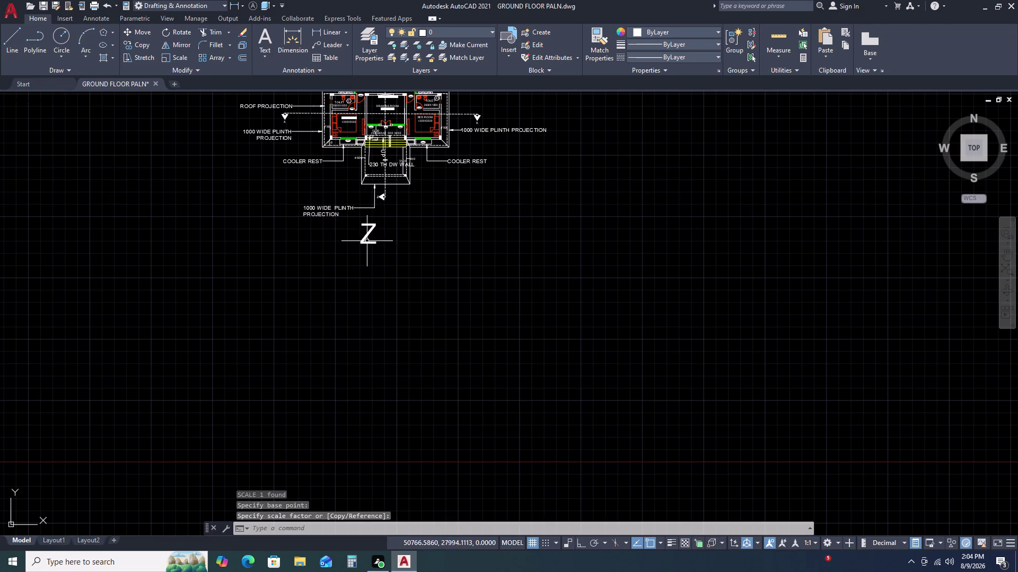
triple_click(366, 235)
click(366, 234)
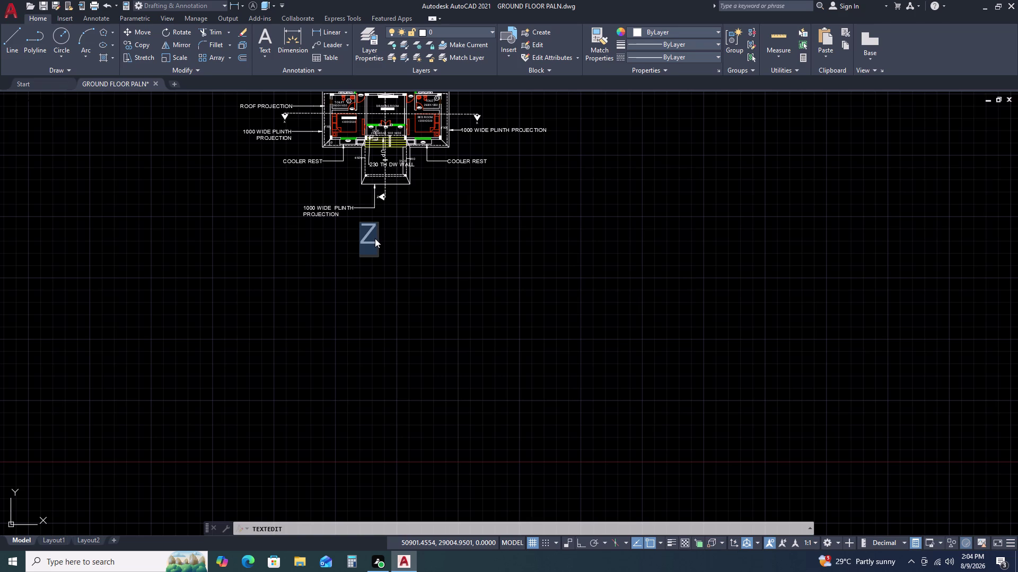
Type GROUND FLOOR PLAN over the Z, fixing typos, and exit the editor.
text(GR)
key(o)
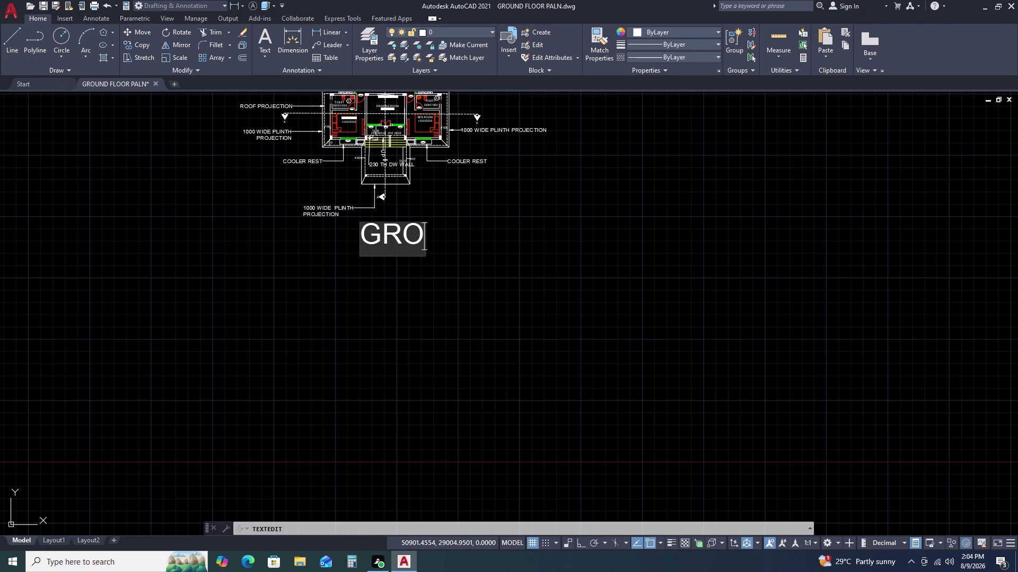
text(UN)
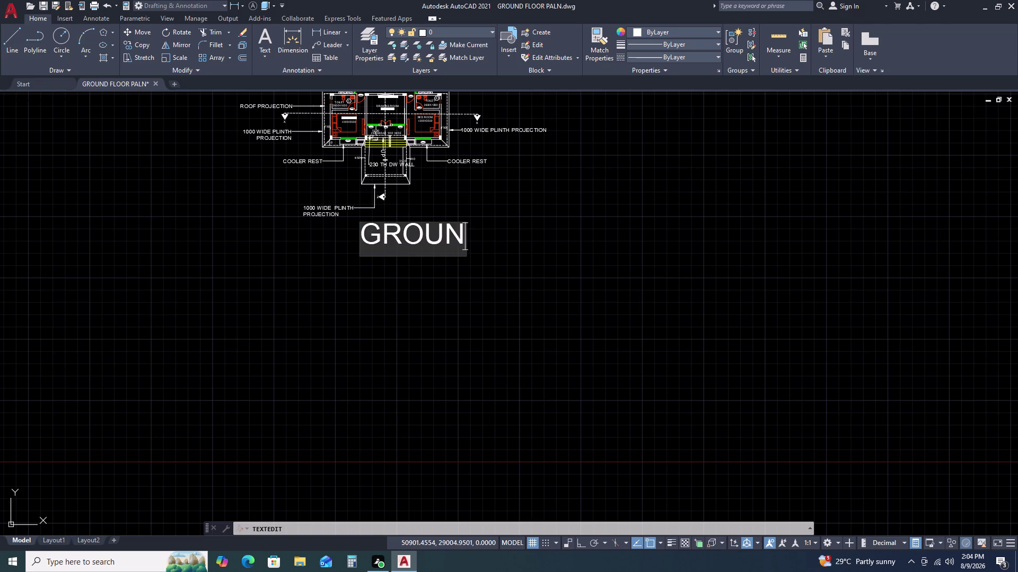
text(D)
key(space)
key(f)
key(l)
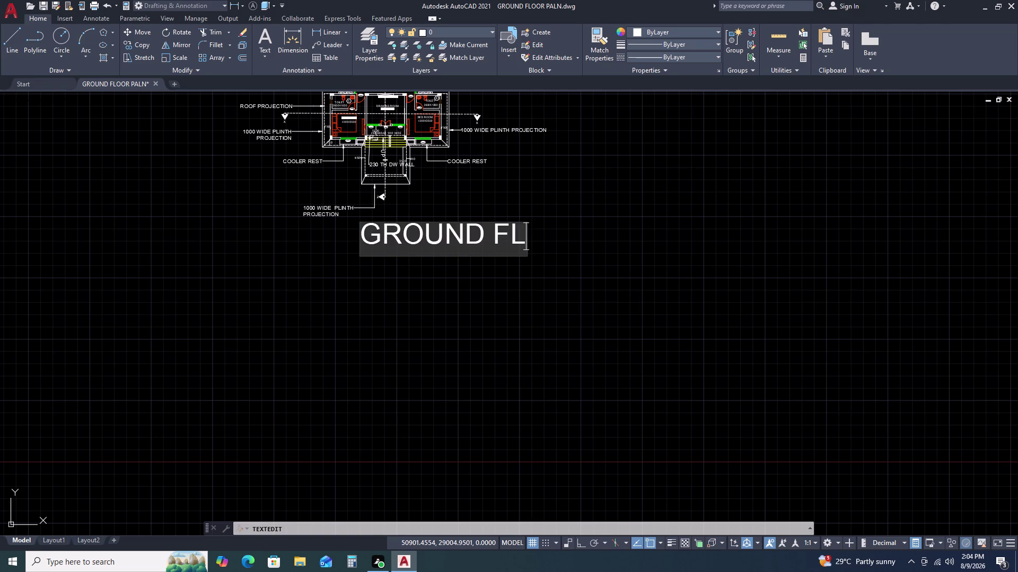
text(OO)
text(ER)
key(space)
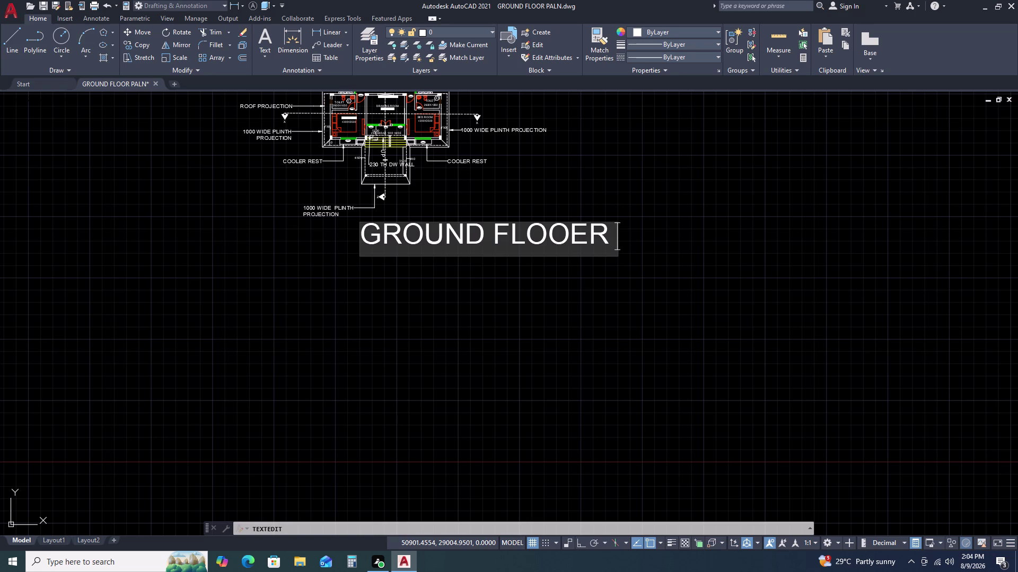
key(BackSpace)
key(BackSpace)
key(BackSpace)
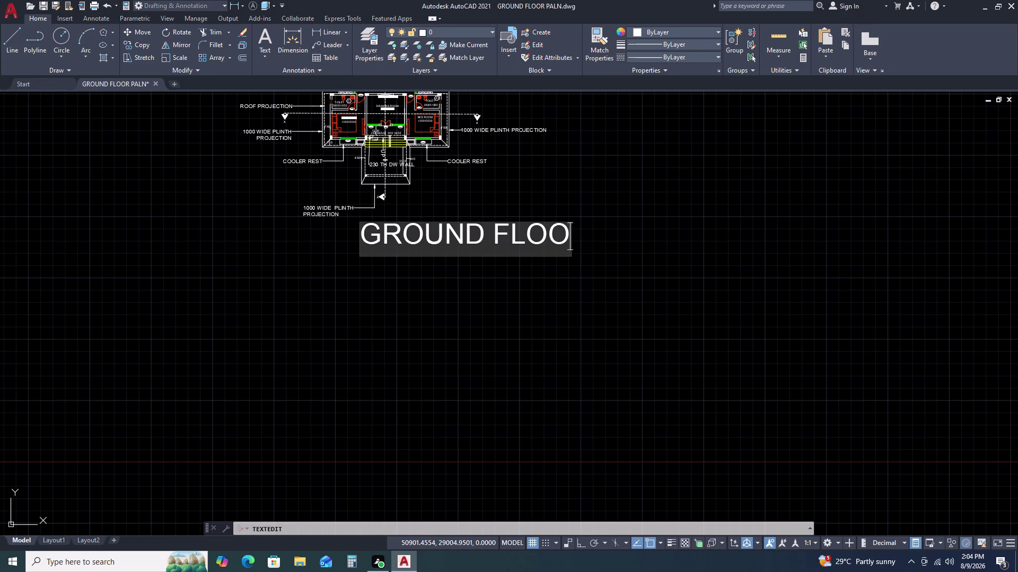
key(r)
key(space)
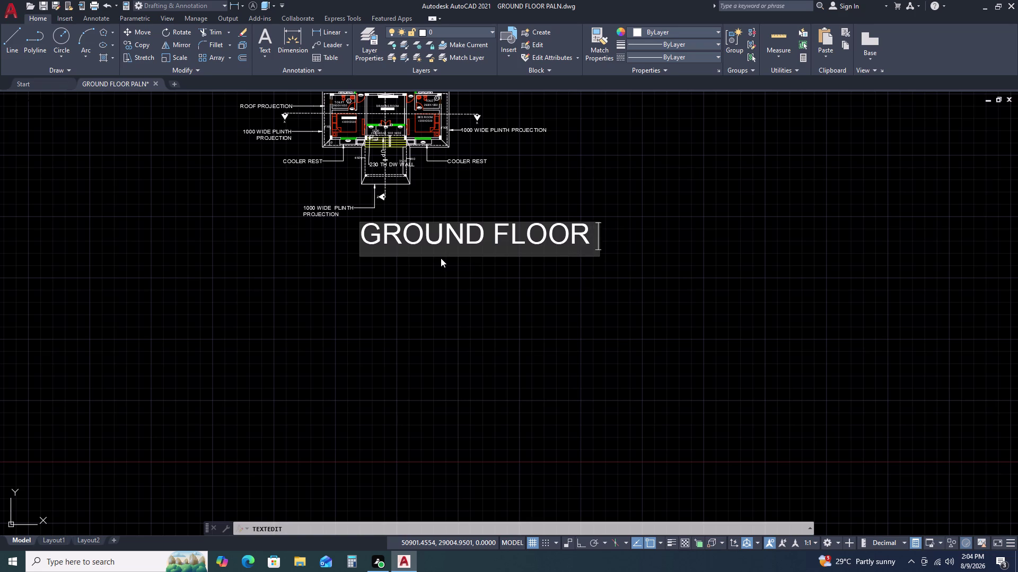
text(PLA)
key(n)
double_click(411, 330)
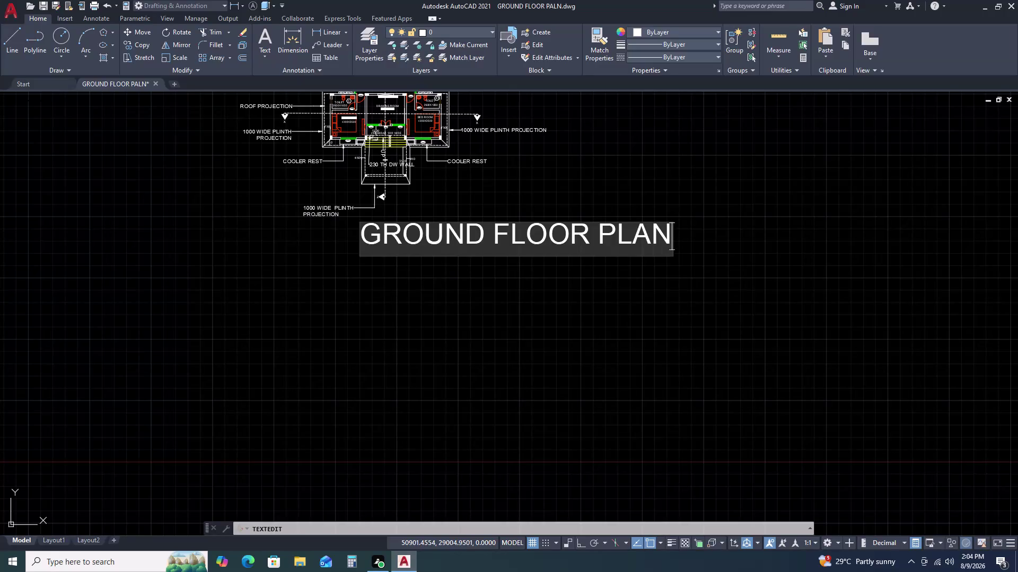
key(Escape)
key(Escape)
Move the GROUND FLOOR PLAN title to sit below the plan.
drag(503, 217, 498, 225)
double_click(470, 264)
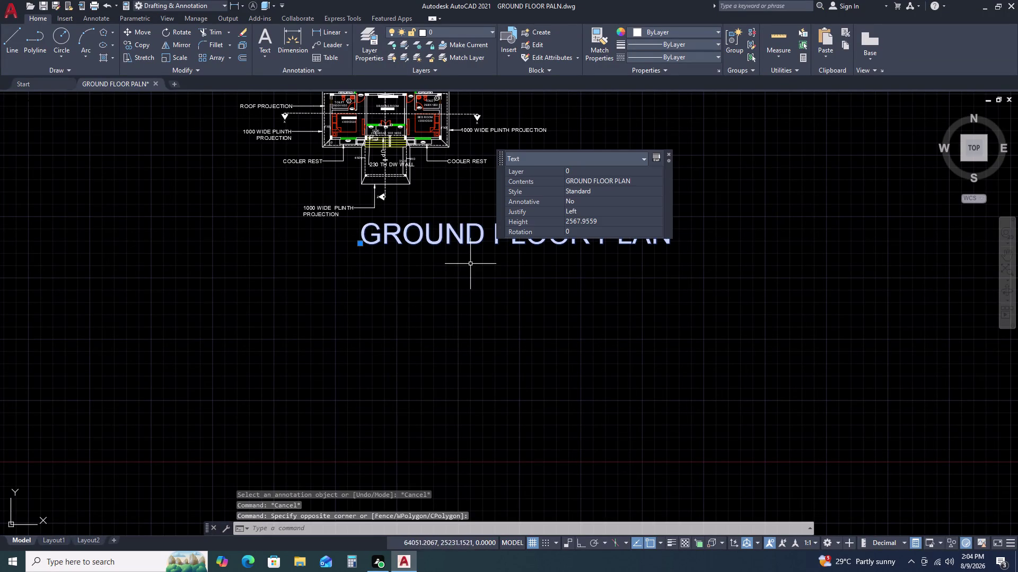
text(M)
key(space)
double_click(462, 269)
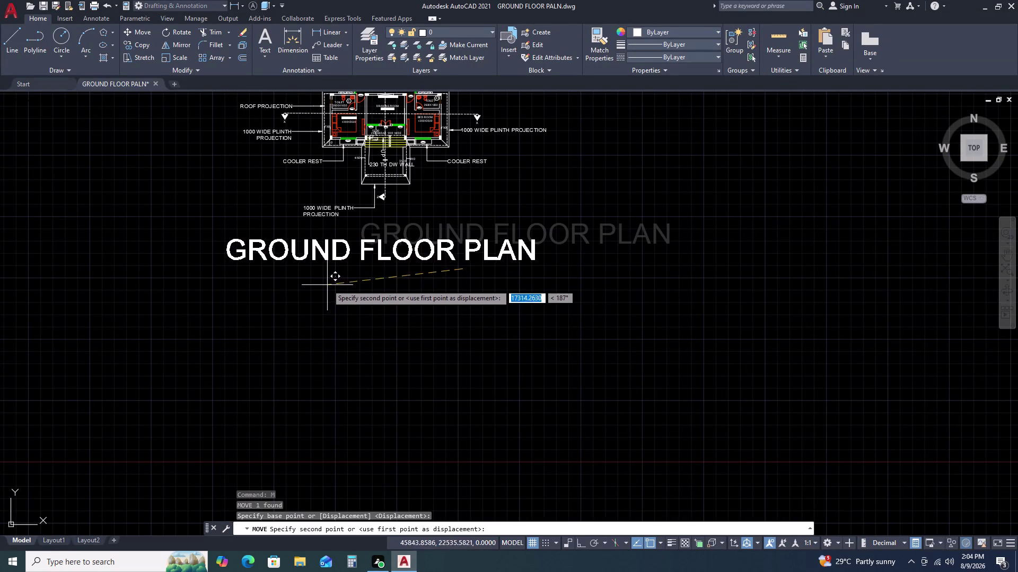
click(327, 281)
Pan and zoom to review the plan with its title, then close AutoCAD.
scroll(down, 3)
scroll(down, 3)
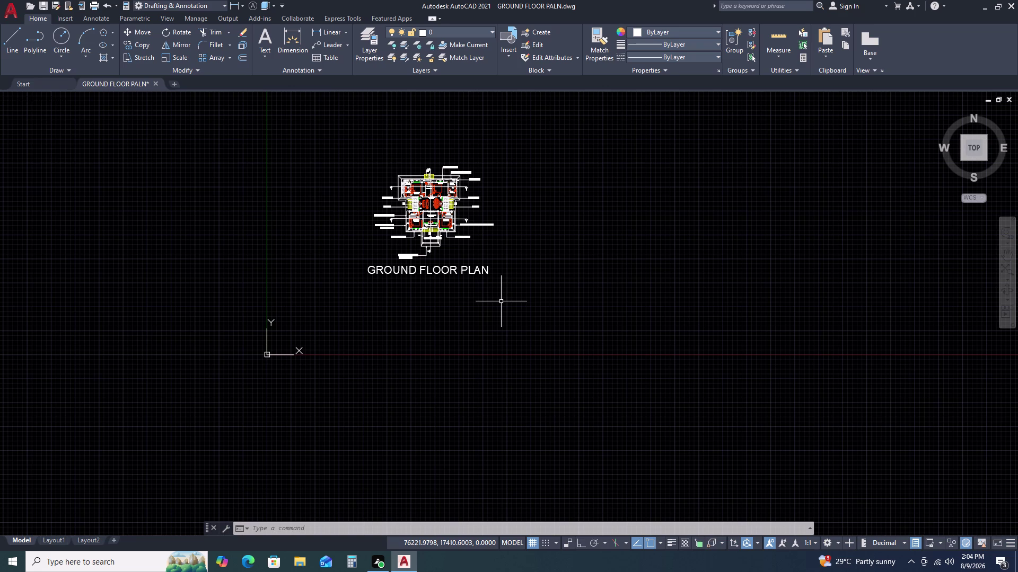
scroll(up, 3)
scroll(up, 3)
middle_click(447, 221)
middle_drag(447, 231, 441, 274)
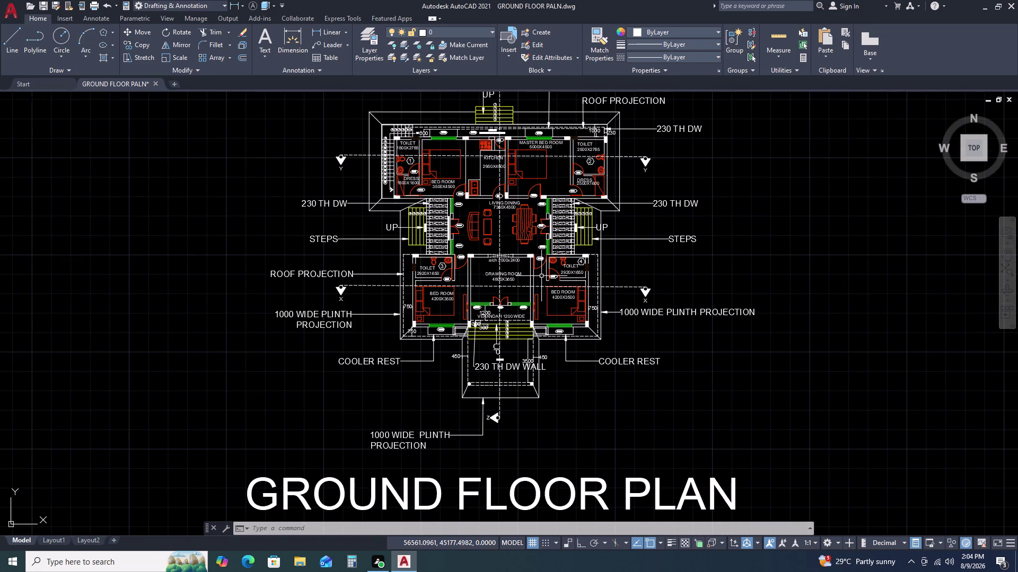
scroll(down, 3)
scroll(up, 3)
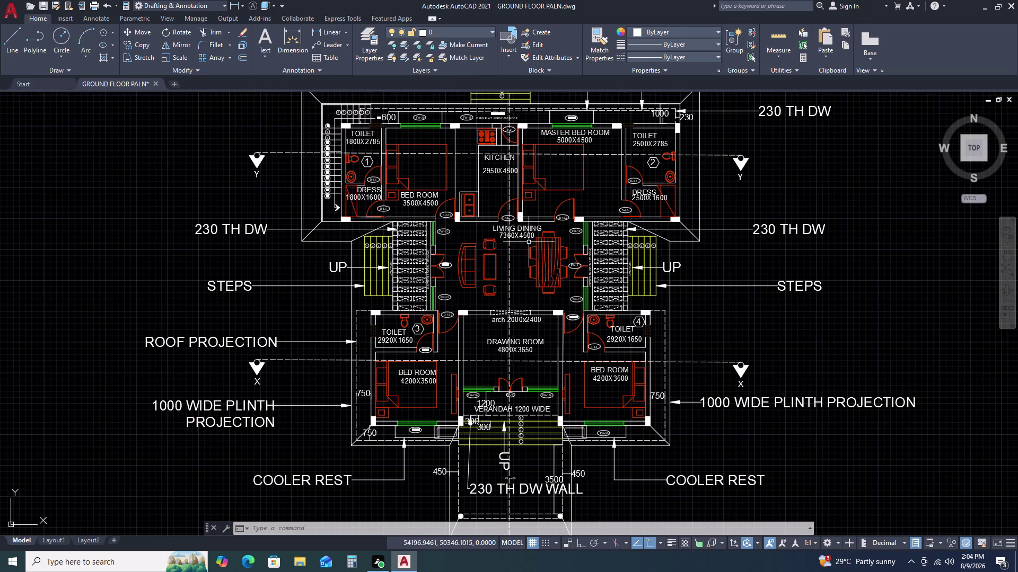
scroll(down, 3)
middle_drag(566, 294, 555, 290)
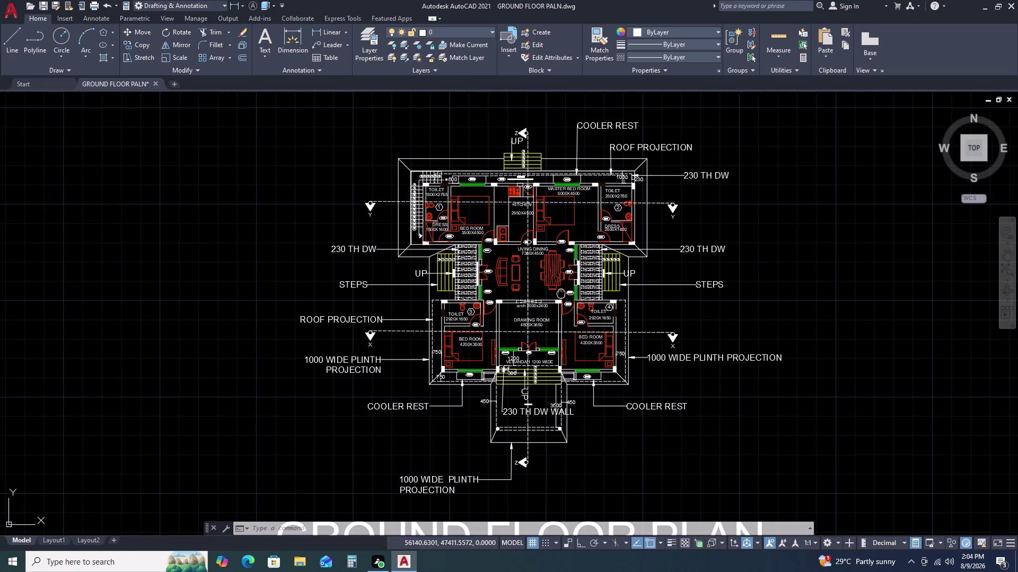
middle_drag(554, 290, 531, 244)
scroll(down, 3)
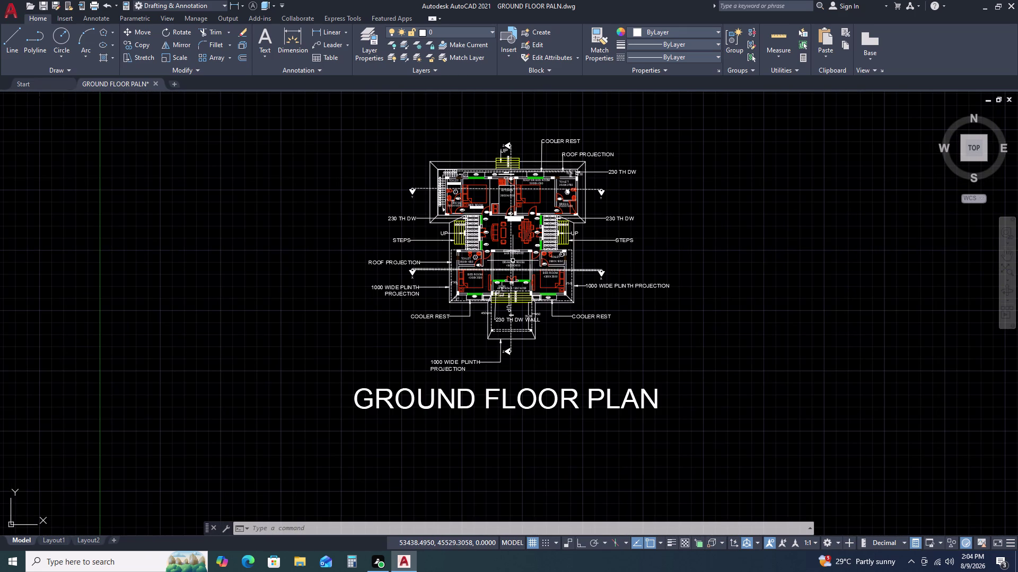
scroll(up, 3)
middle_drag(526, 266, 506, 282)
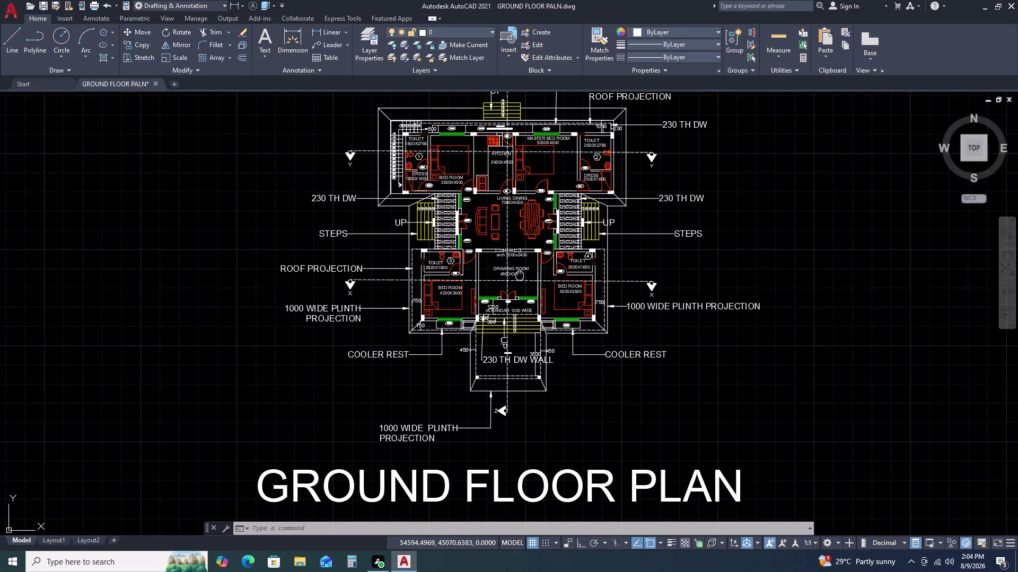
middle_drag(506, 282, 504, 284)
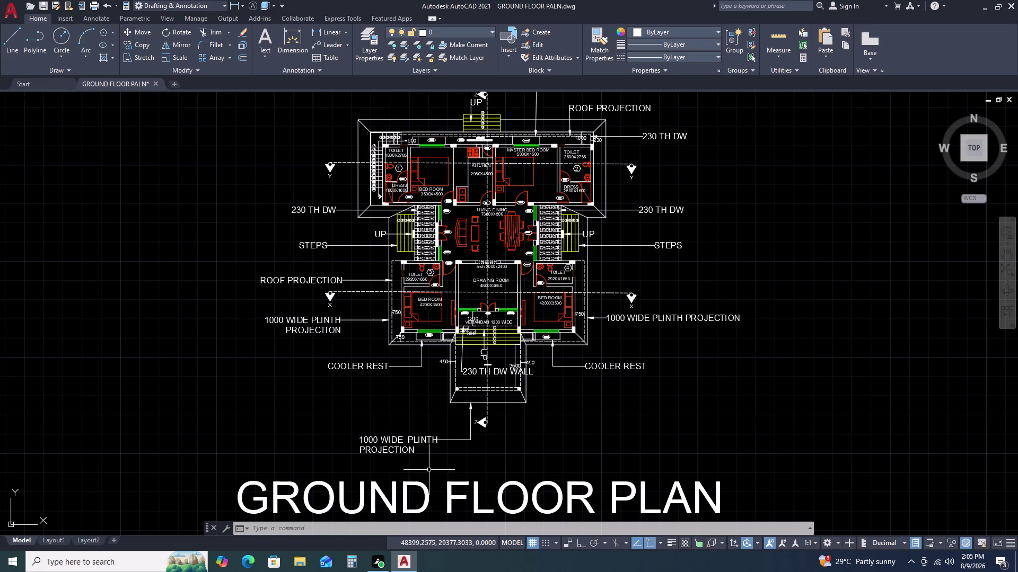
scroll(down, 3)
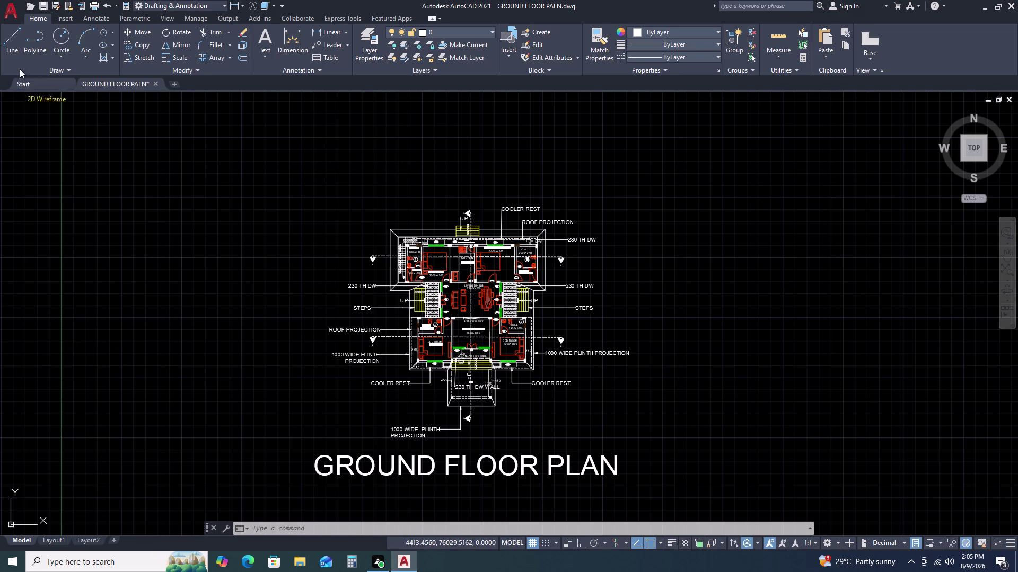
double_click(3, 10)
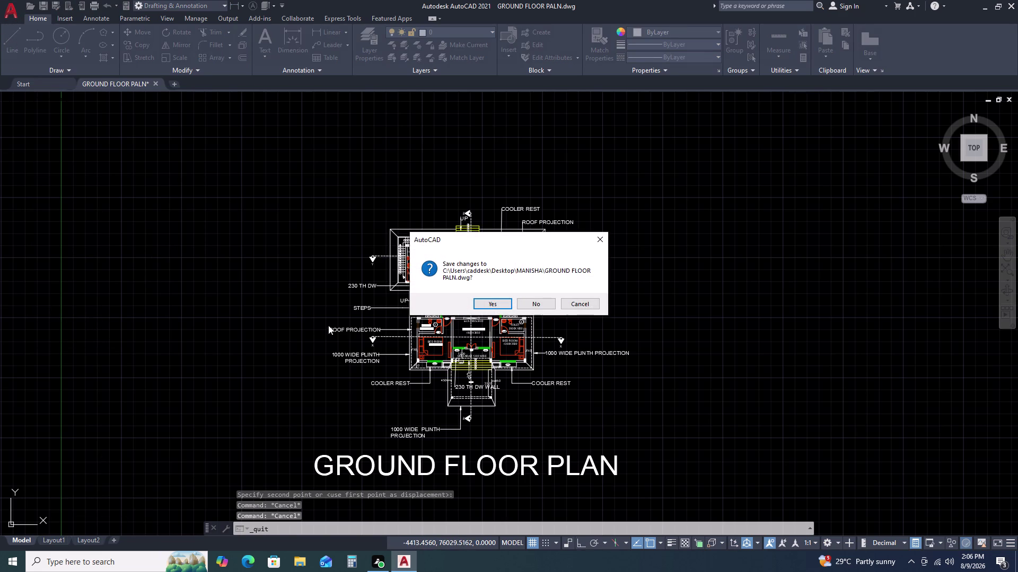
Cancel quitting AutoCAD and quick-save the ground floor plan drawing with Ctrl+S.
click(595, 236)
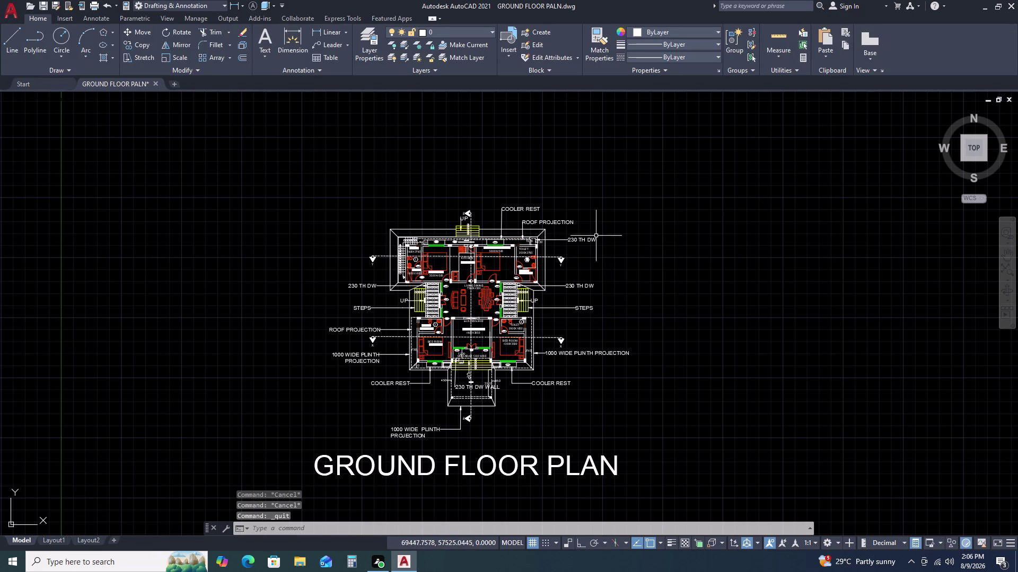
key(ctrl+s)
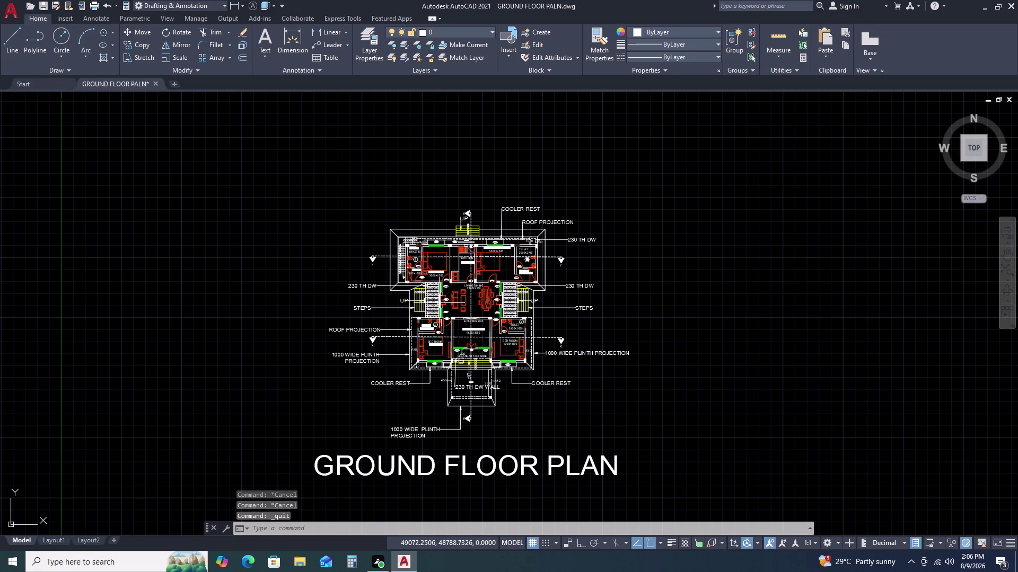
key(ctrl+s)
key(ctrl+s)
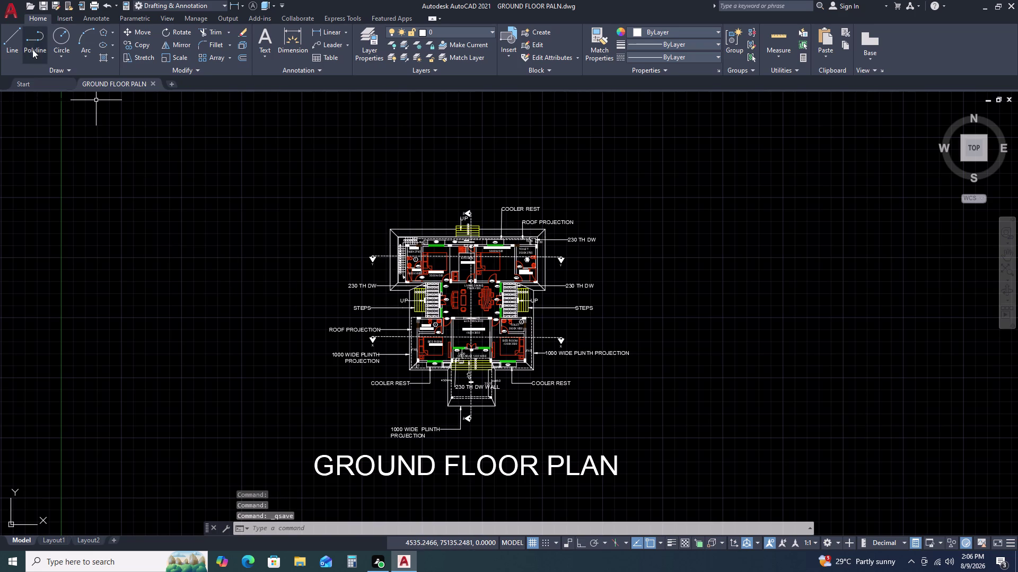
click(7, 16)
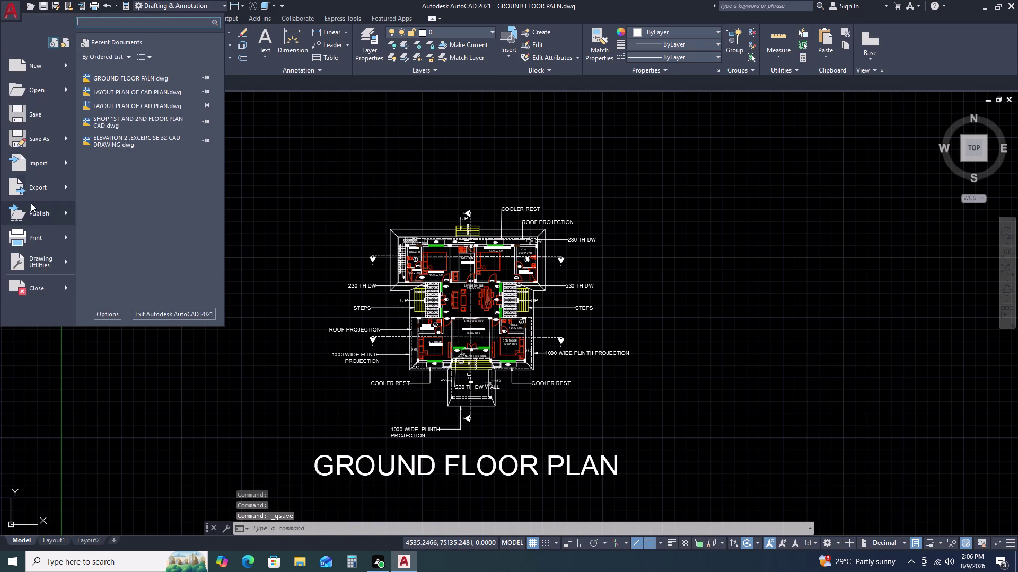
Save As into the MANISHA folder with 'AUTO CAD' appended to the file name.
double_click(24, 138)
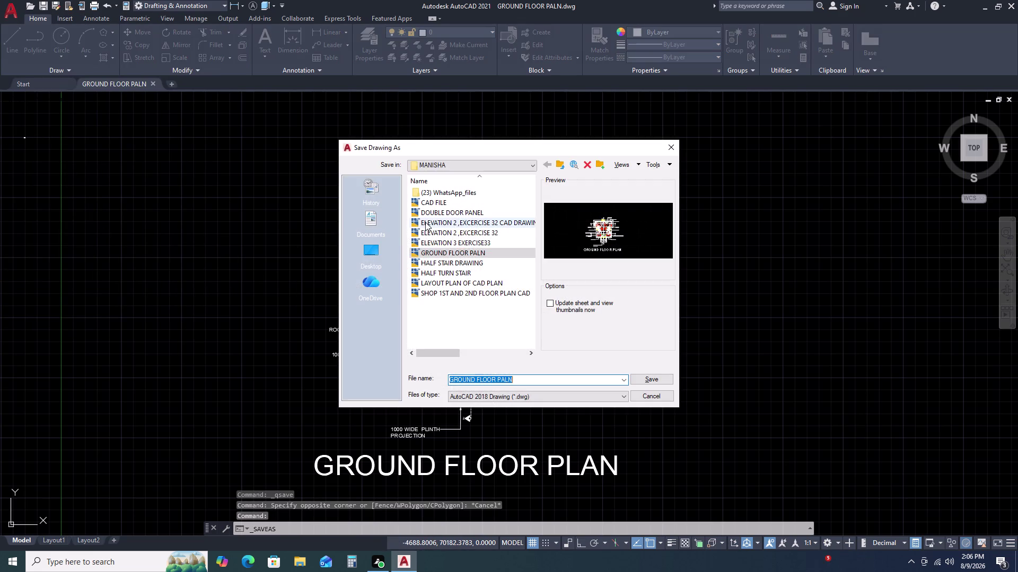
click(371, 249)
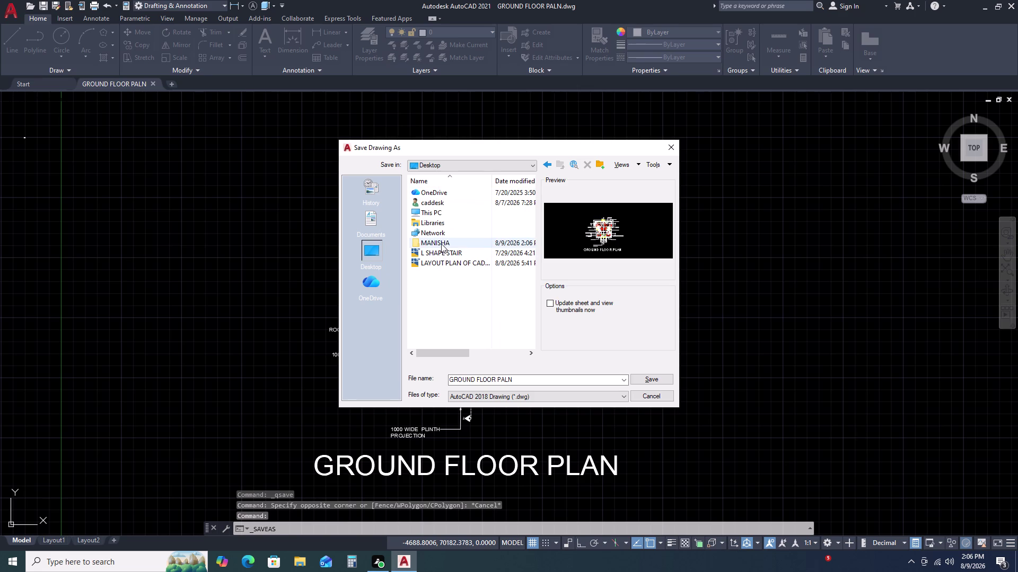
double_click(441, 244)
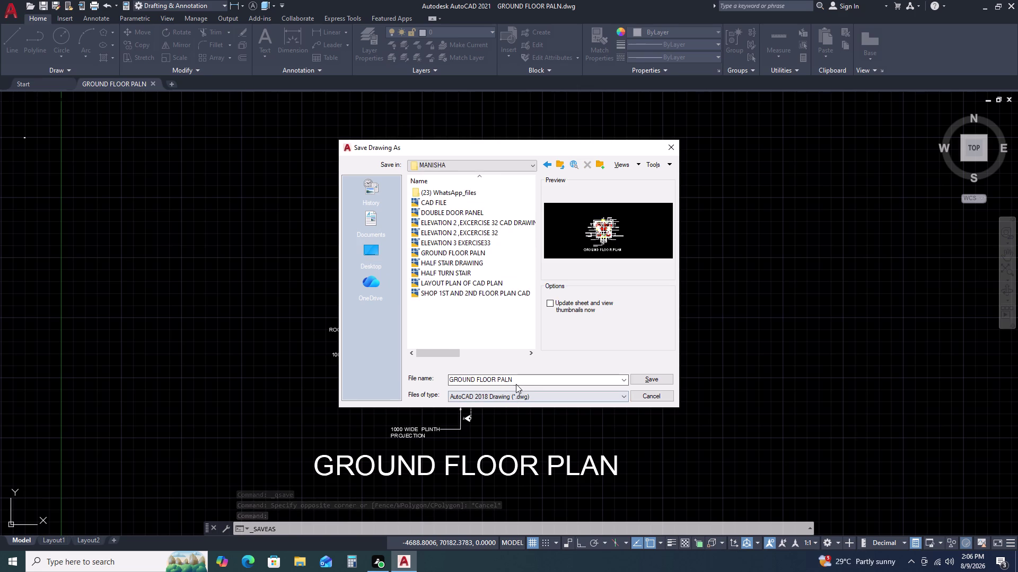
click(520, 380)
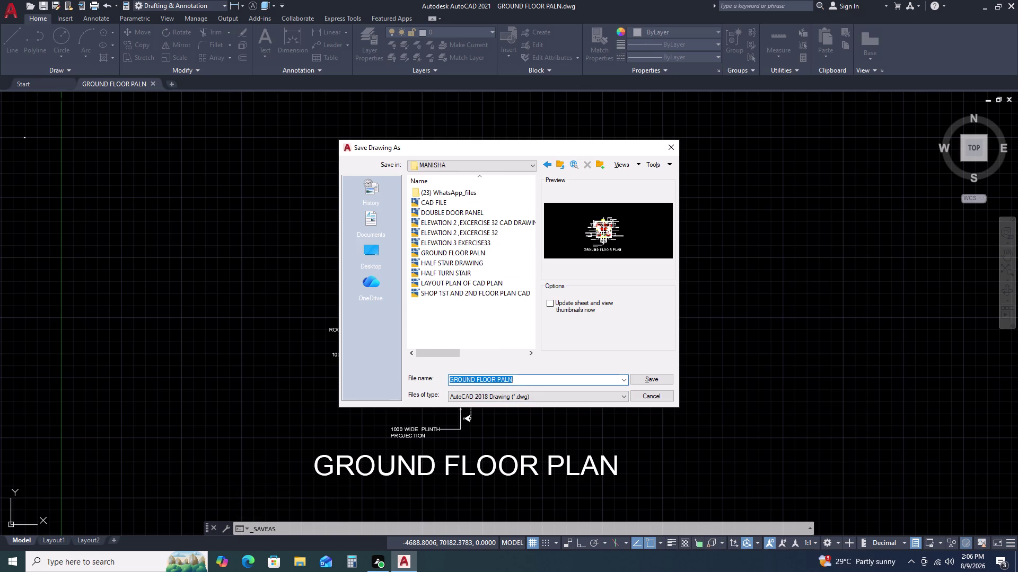
click(520, 380)
key(space)
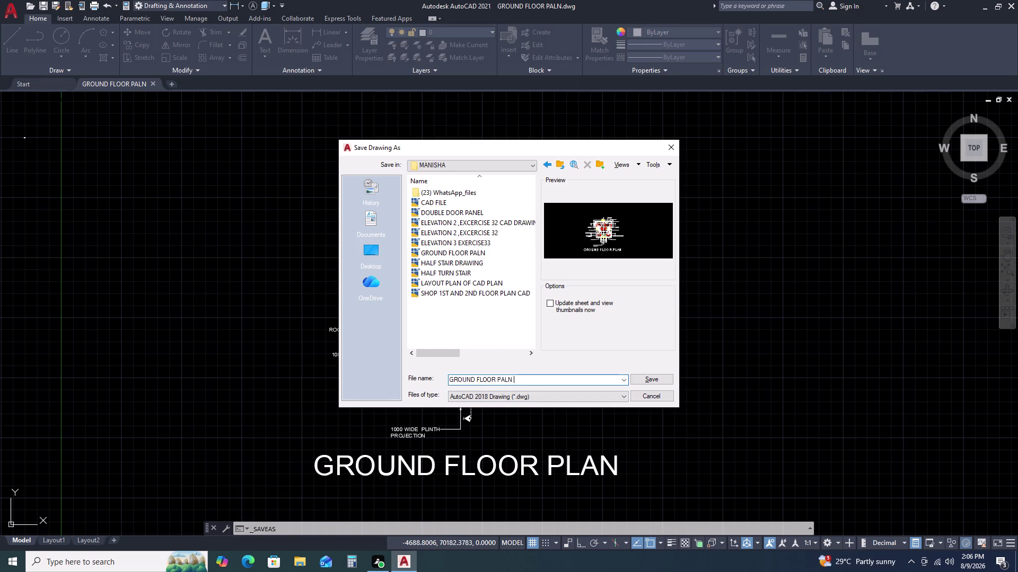
text(AUTO)
key(space)
text(CAD)
double_click(655, 383)
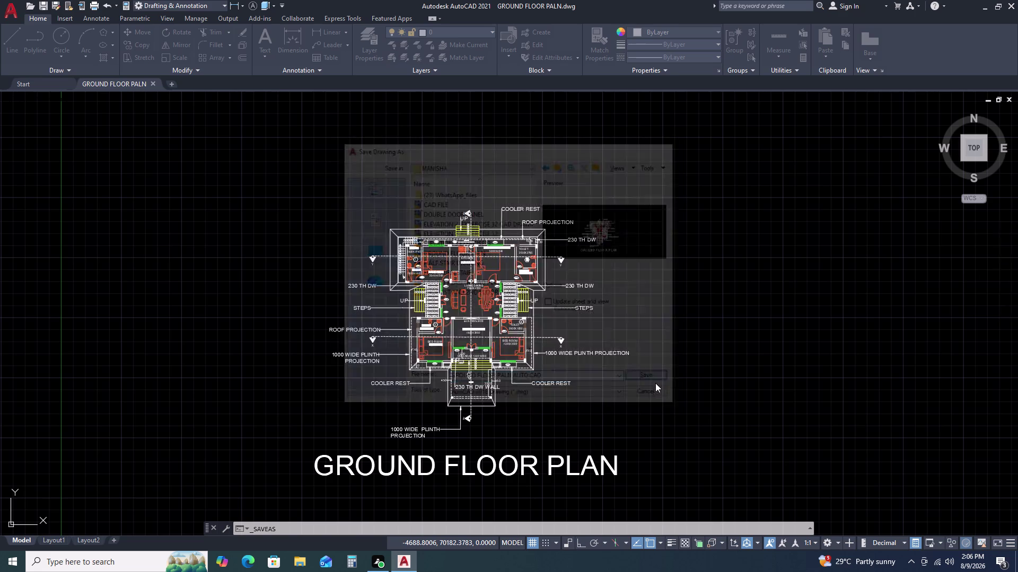
Deselect the COOLER REST leader and bring the plan and title into view.
click(525, 426)
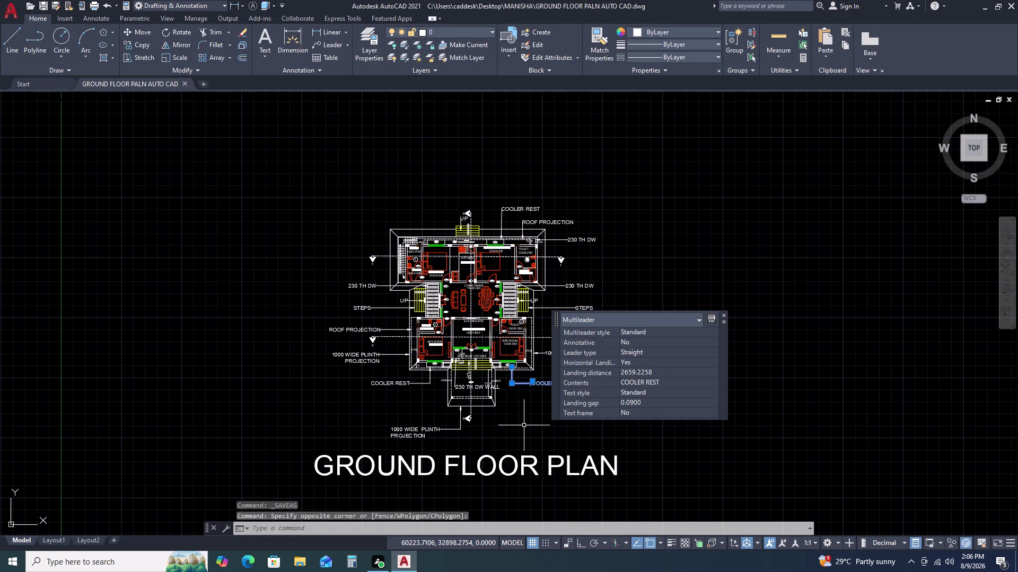
key(Escape)
key(Escape)
scroll(down, 3)
middle_drag(558, 433, 552, 384)
middle_click(552, 382)
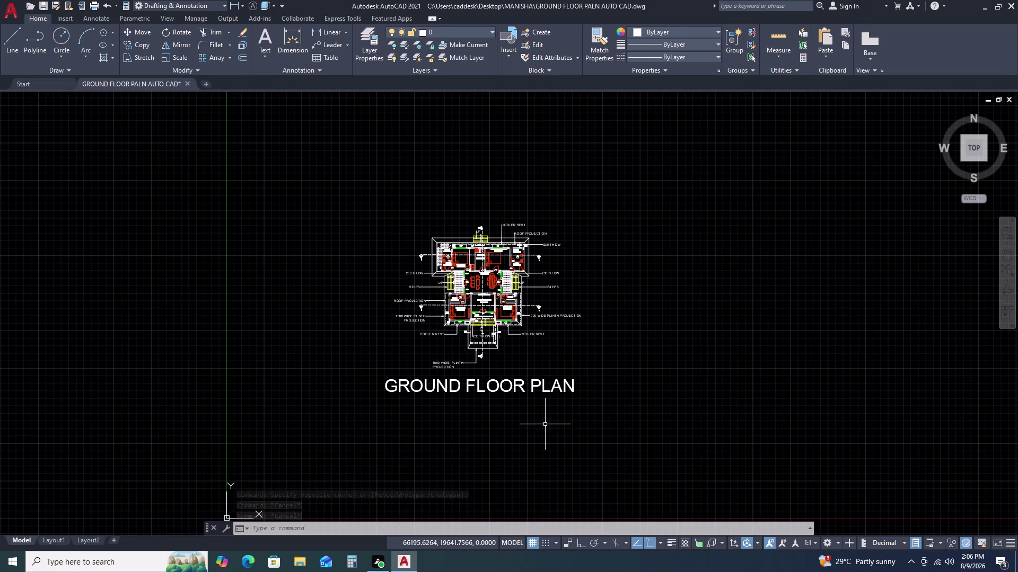
key(ctrl+p)
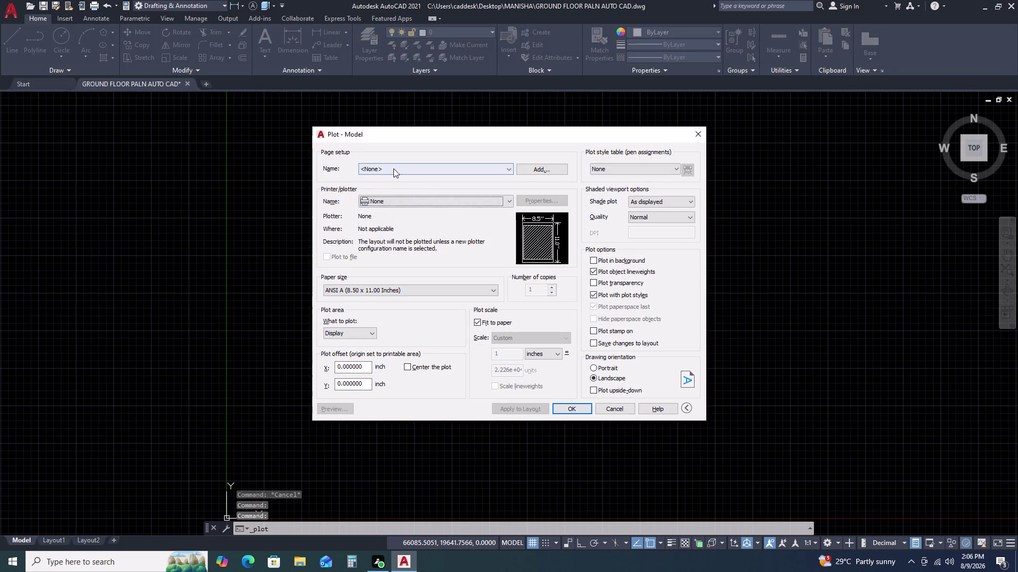
Choose the DWG To PDF printer, ISO A4 paper, centred plot, portrait orientation.
click(402, 202)
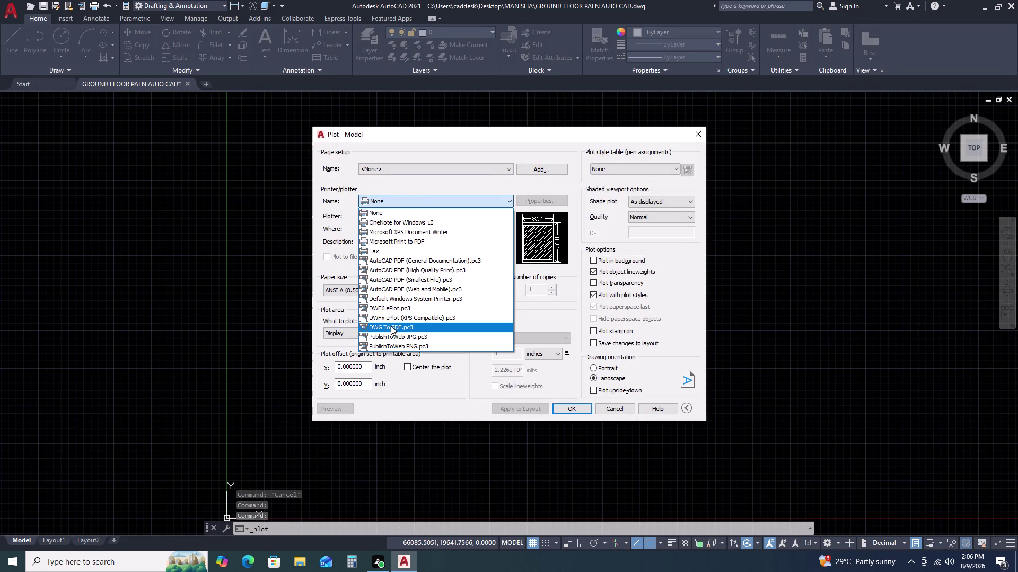
click(391, 325)
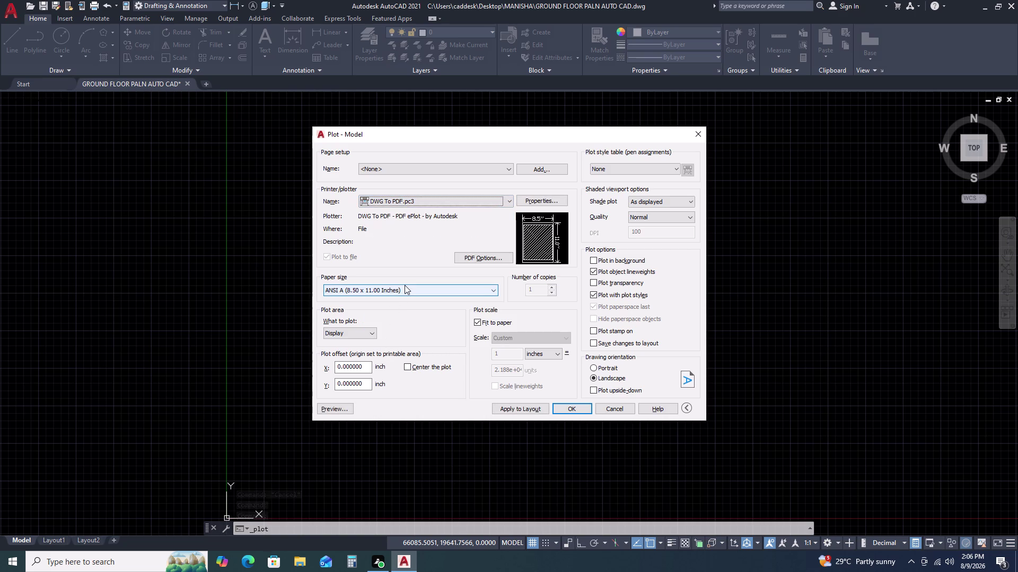
click(404, 289)
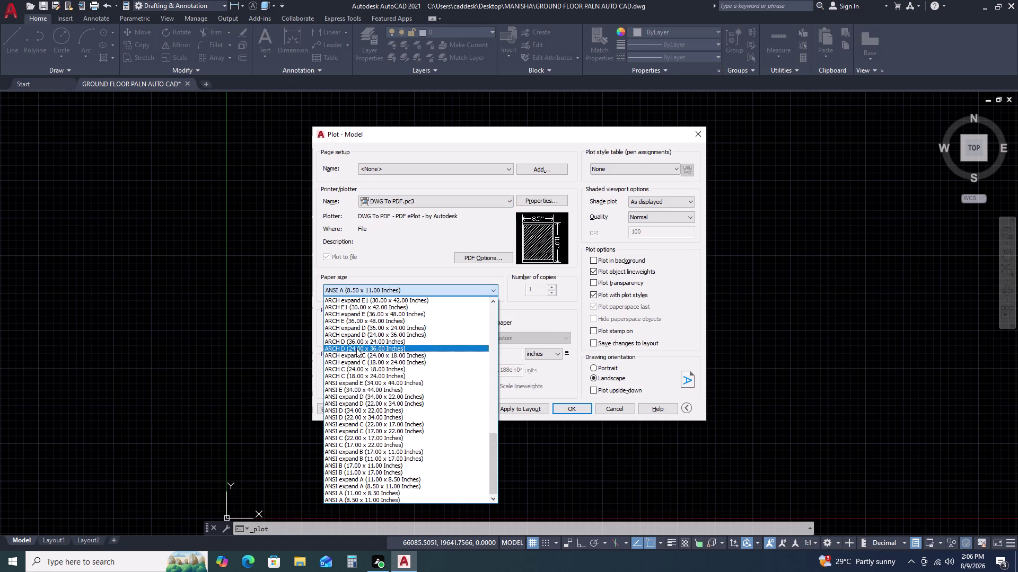
scroll(up, 3)
scroll(up, 3)
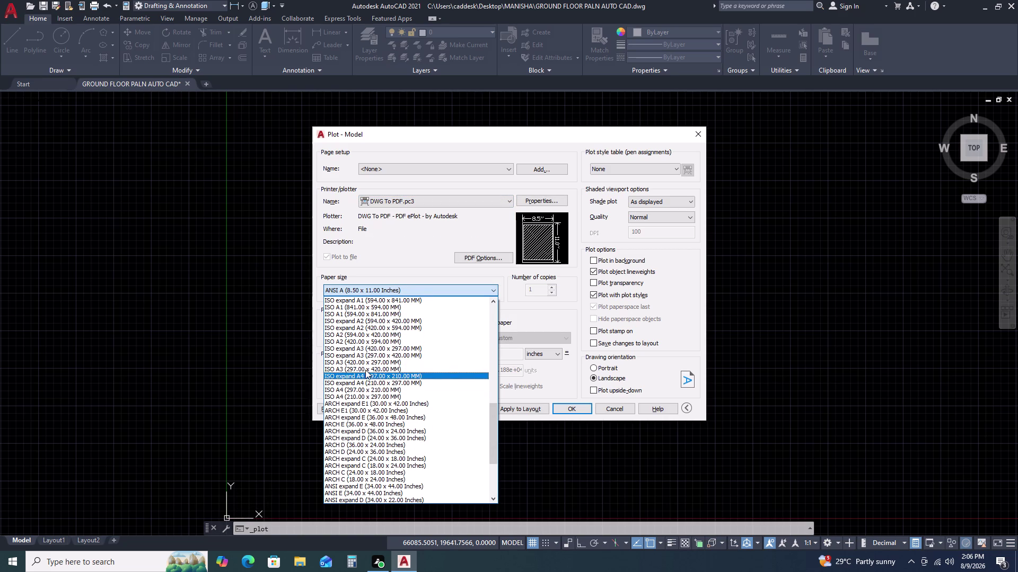
double_click(377, 398)
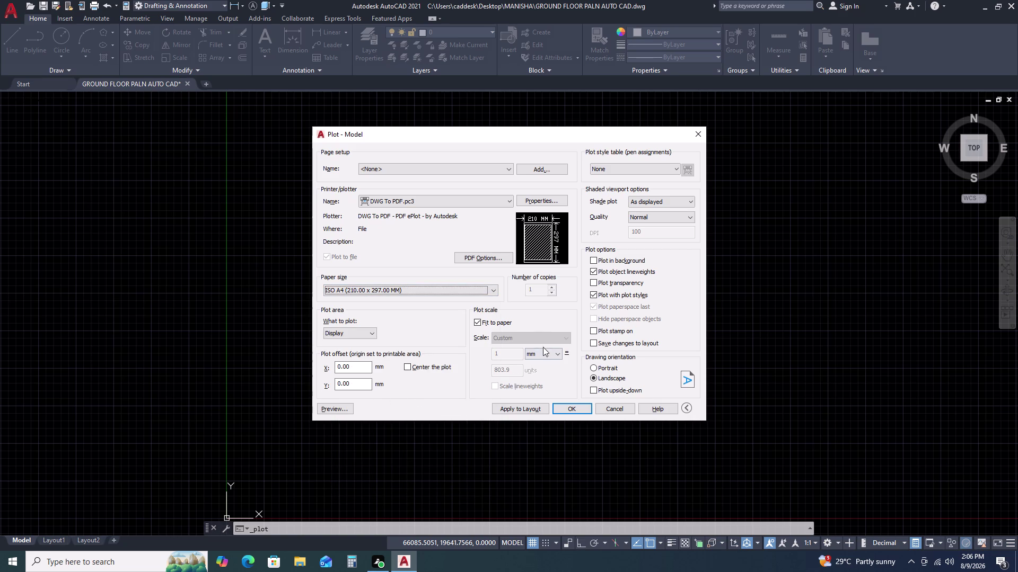
click(404, 367)
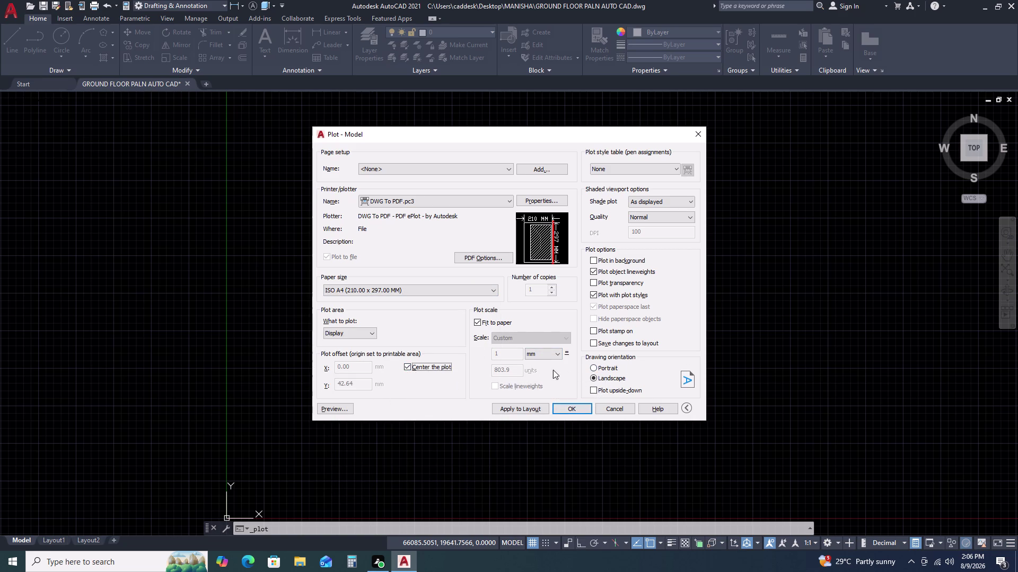
click(593, 370)
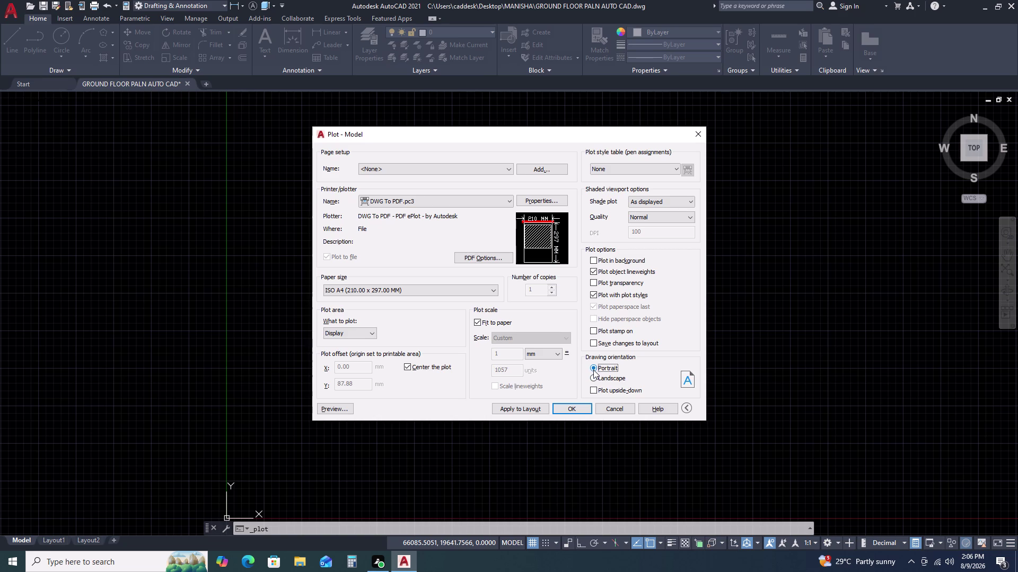
Switch to ISO expand A4 (297 x 210) paper, landscape, and plot a Window.
click(440, 289)
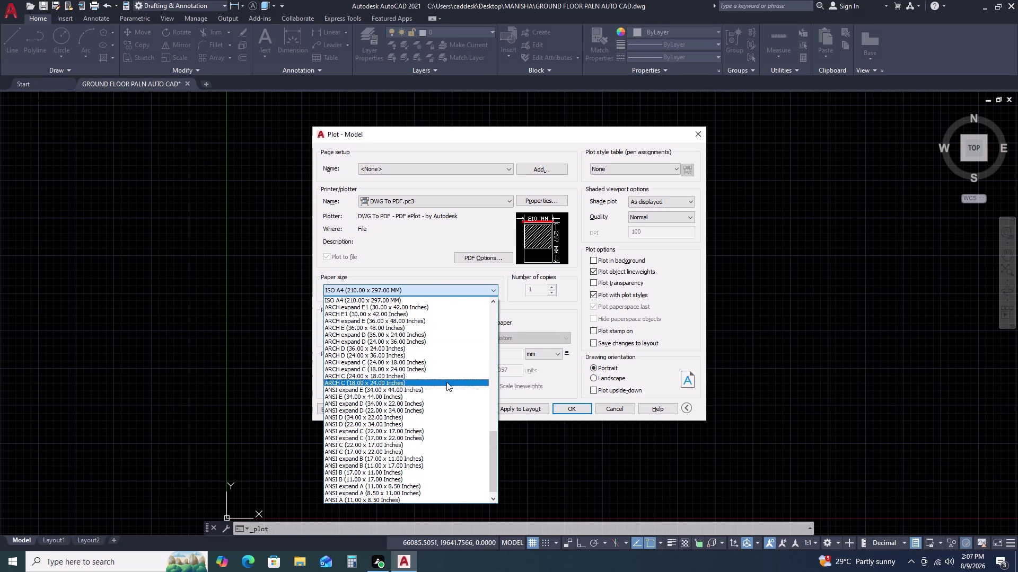
scroll(down, 3)
scroll(down, 3)
scroll(up, 3)
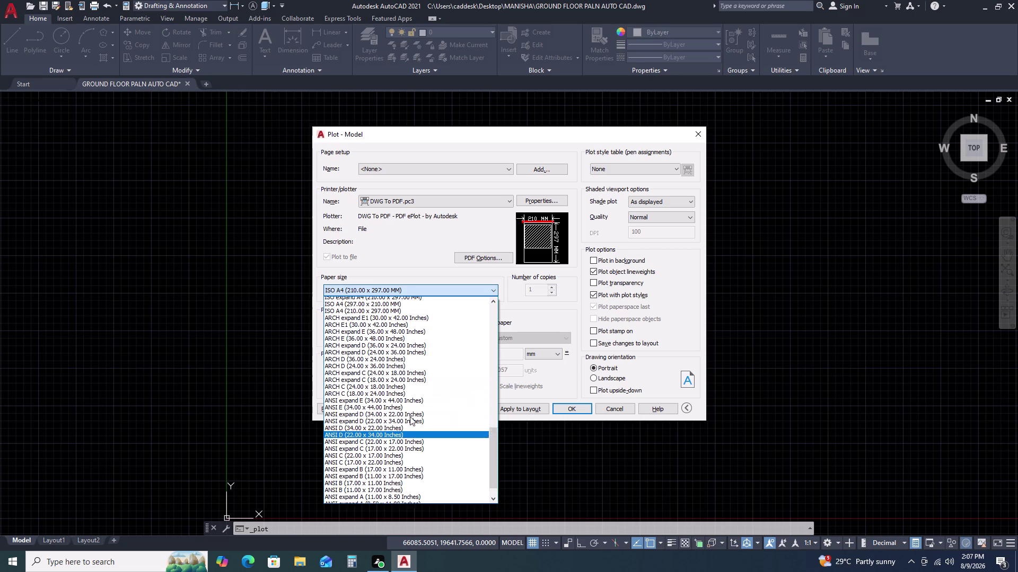
scroll(down, 3)
scroll(up, 3)
scroll(down, 3)
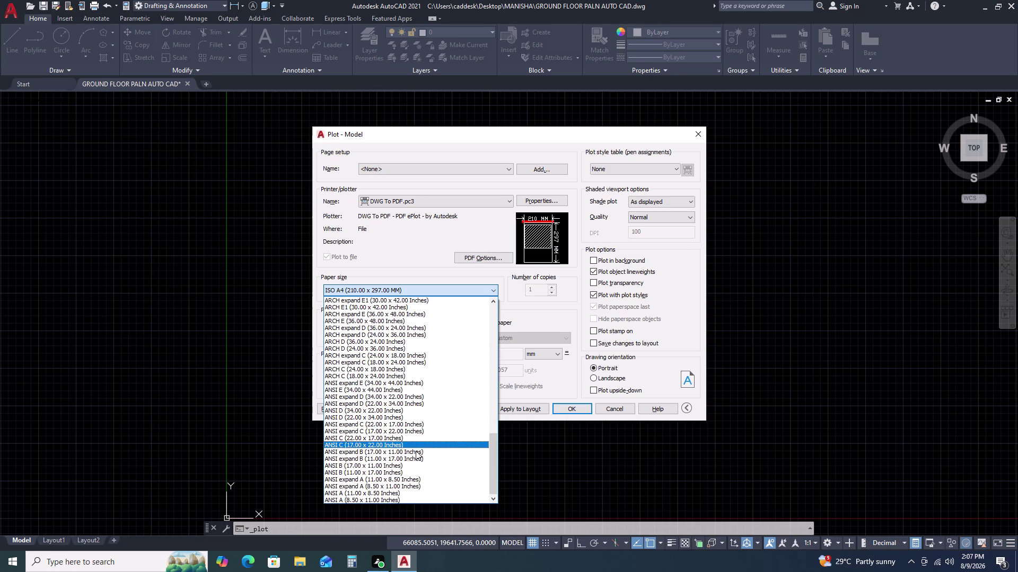
scroll(up, 3)
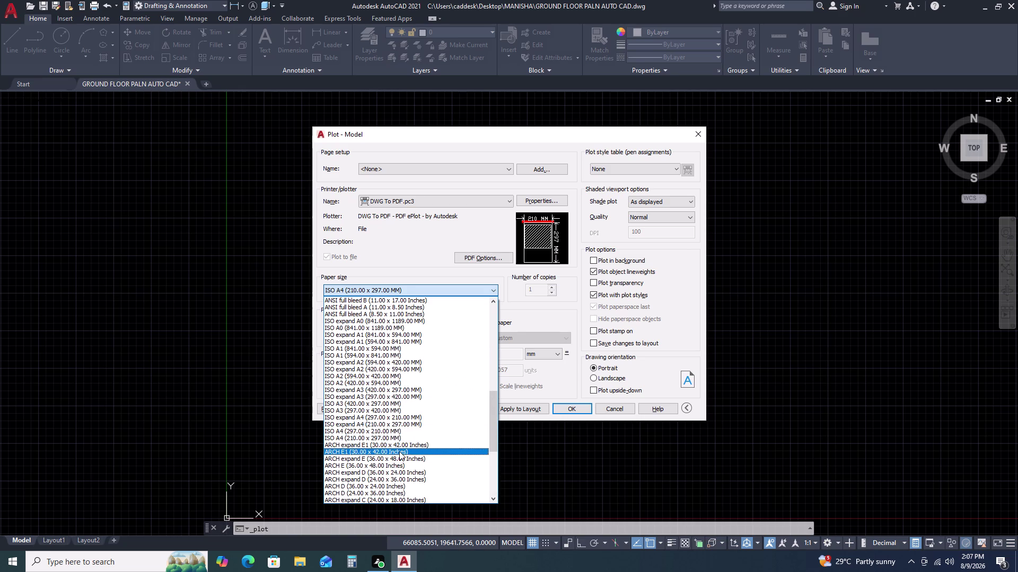
double_click(394, 419)
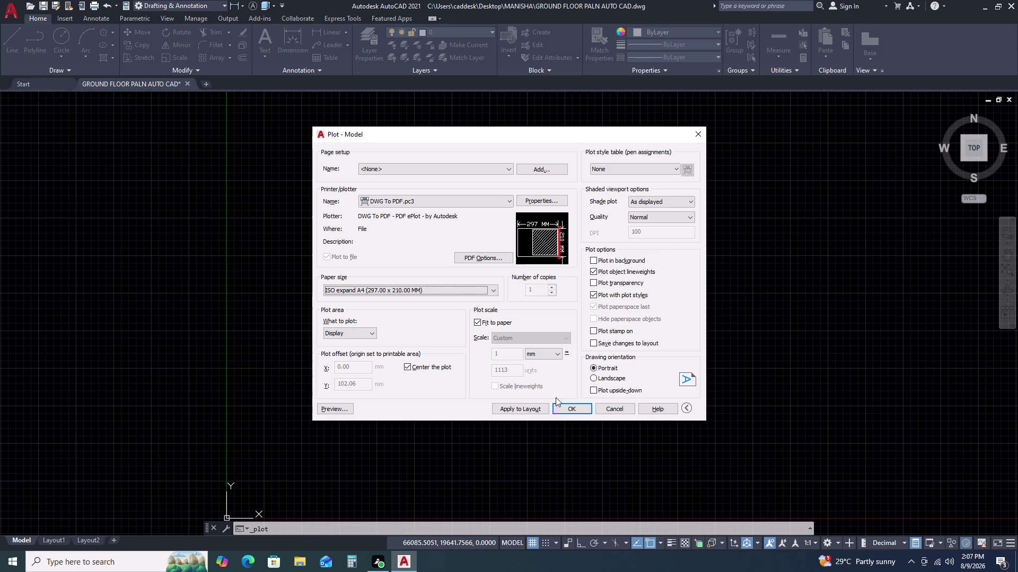
click(597, 375)
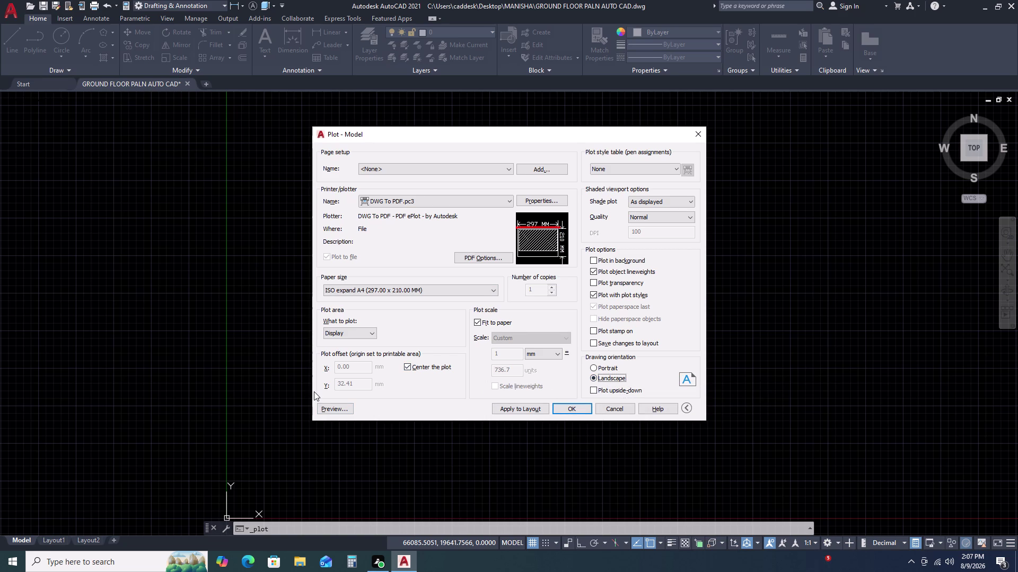
click(366, 331)
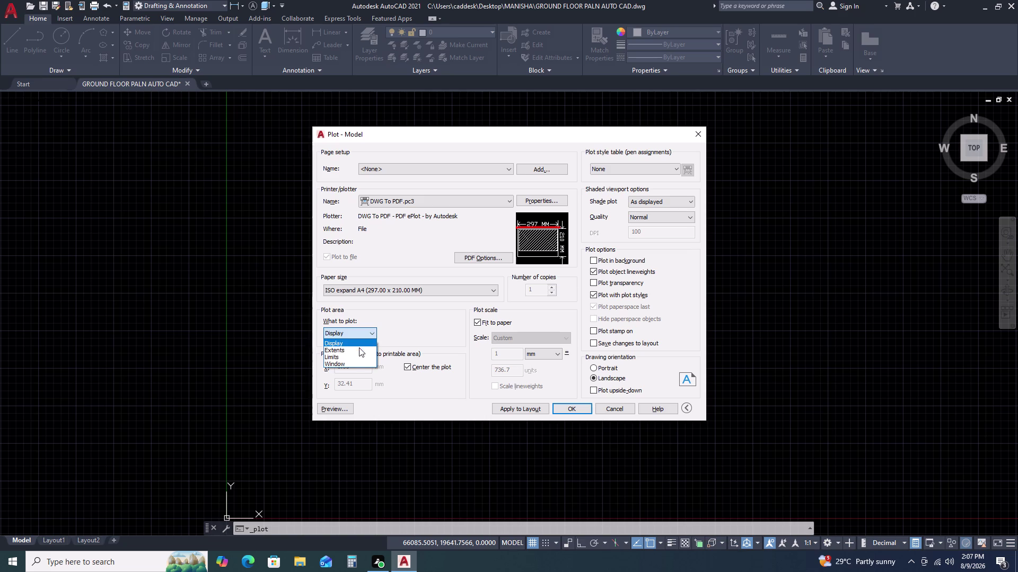
click(348, 362)
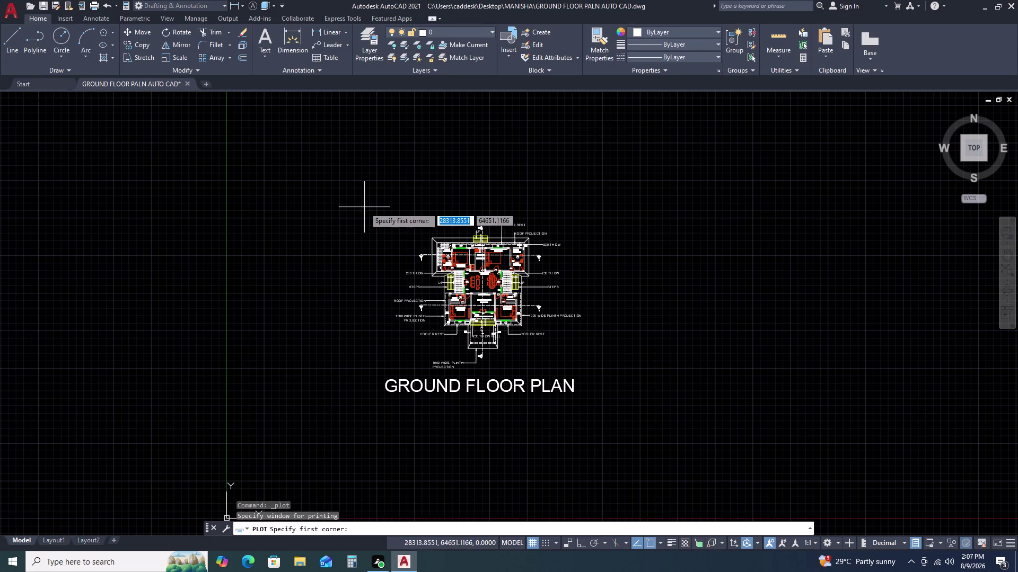
Pick the plot window around the plan and title, then check the preview.
click(360, 208)
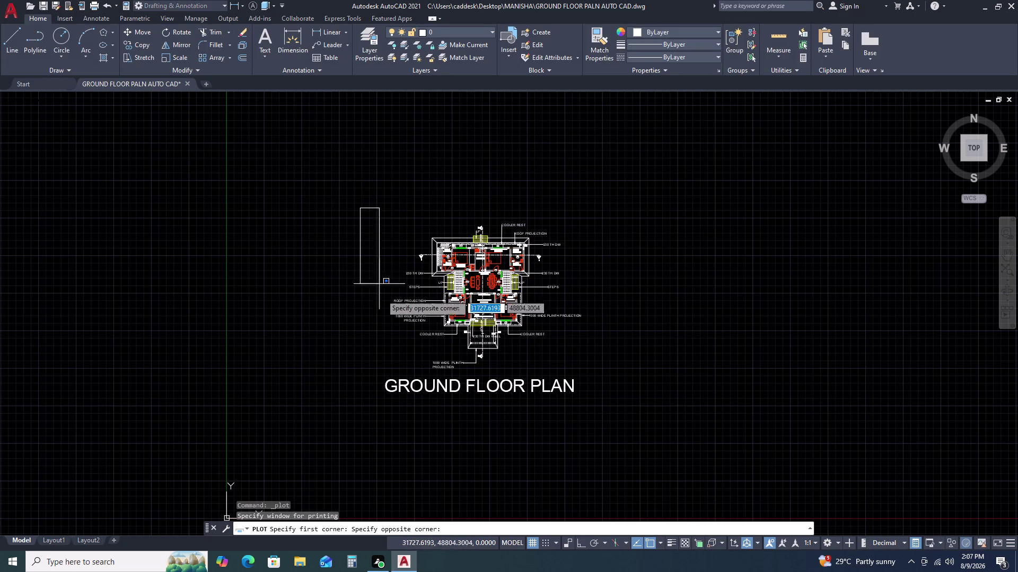
click(592, 407)
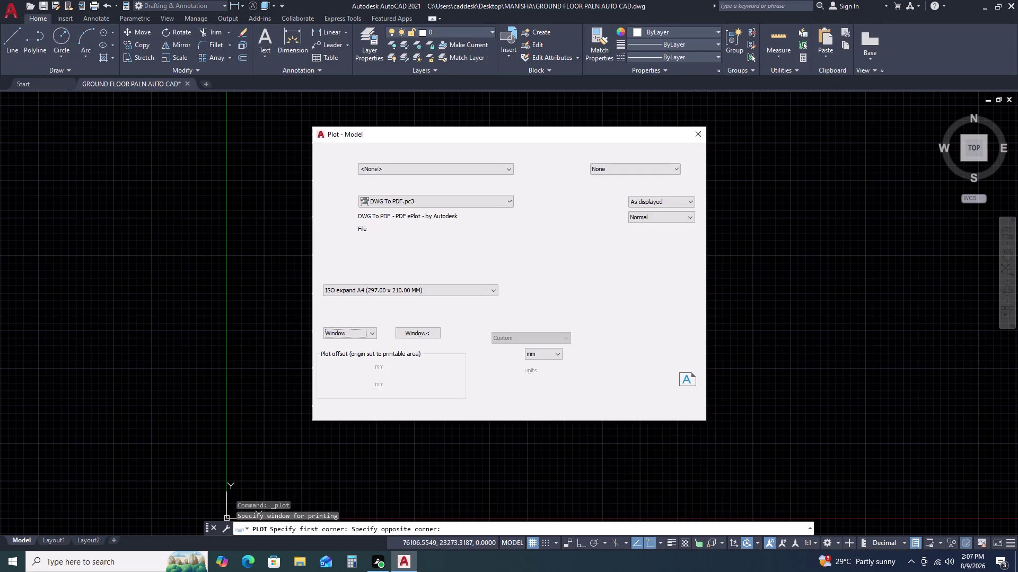
click(338, 410)
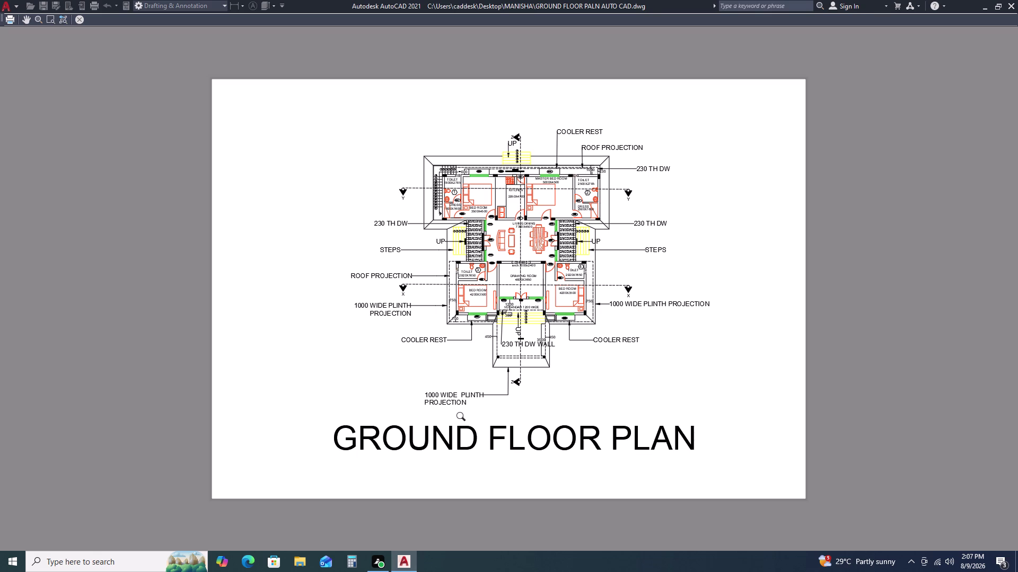
key(Return)
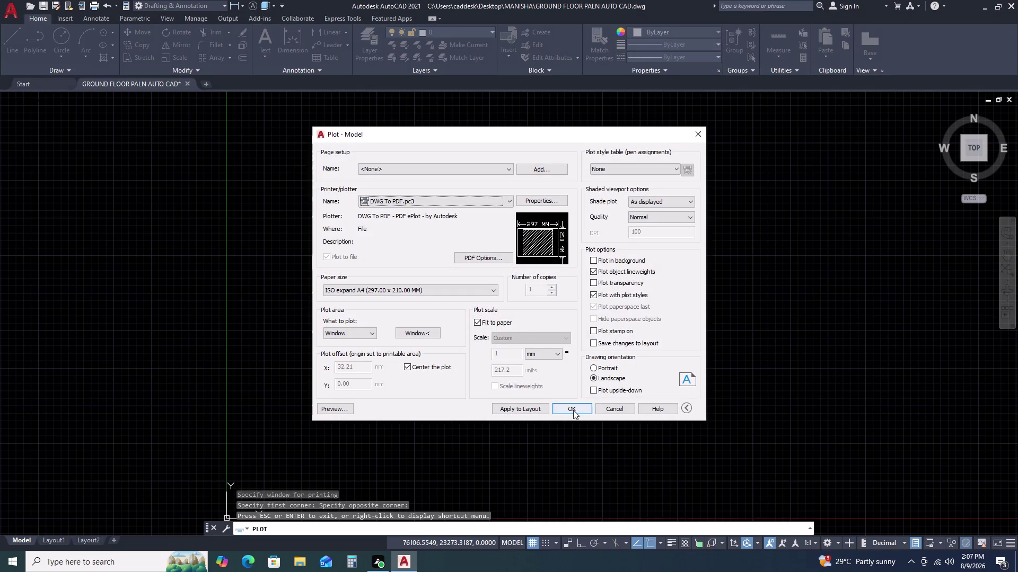
Plot the PDF and save it into the Desktop MANISHA folder.
click(576, 410)
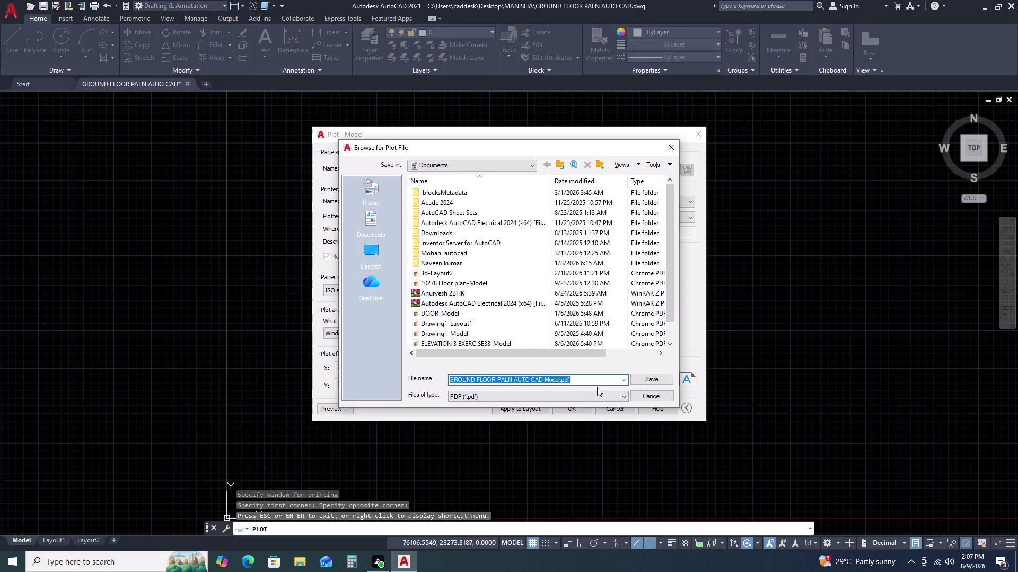
click(371, 261)
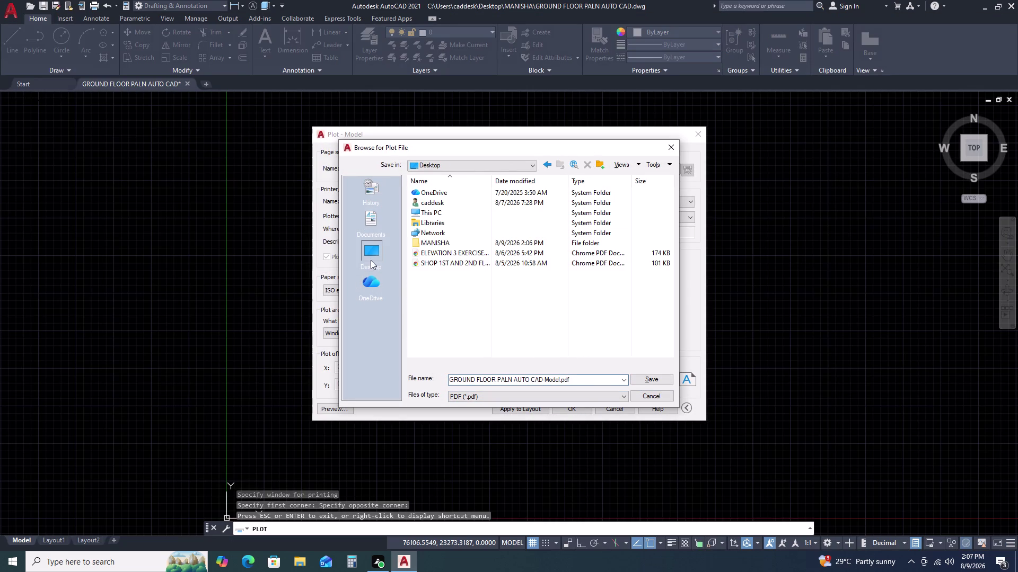
double_click(444, 246)
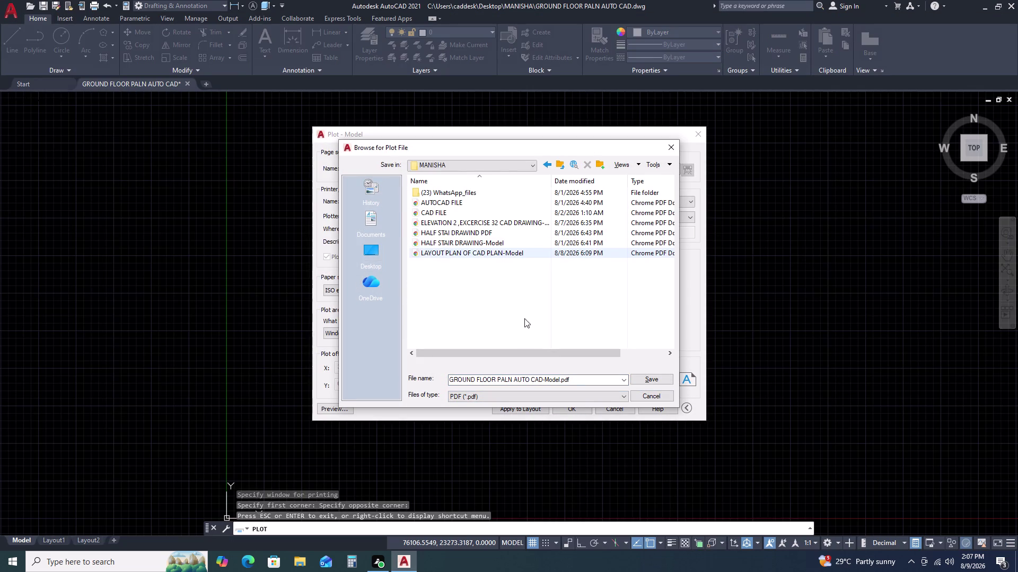
click(653, 380)
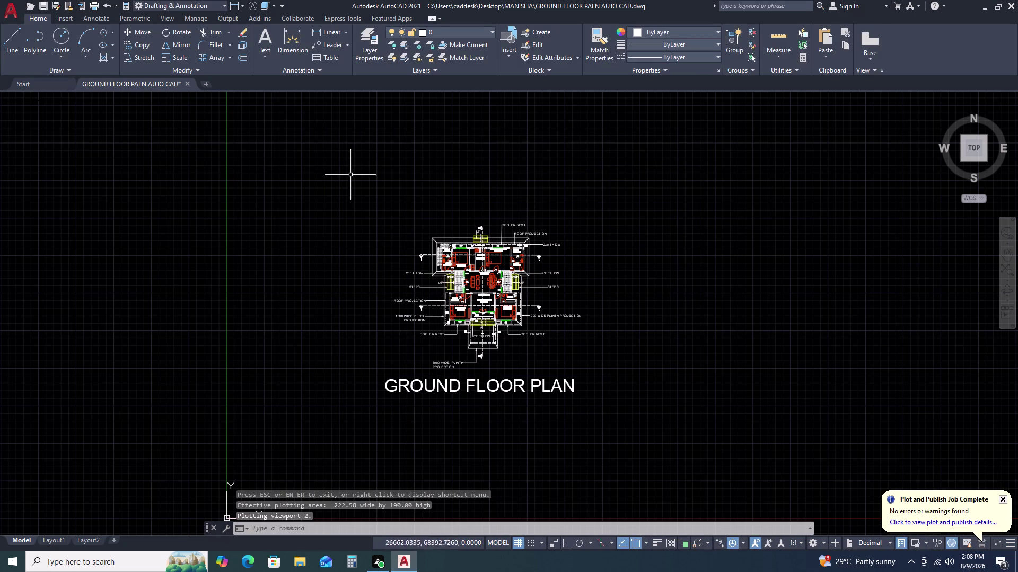